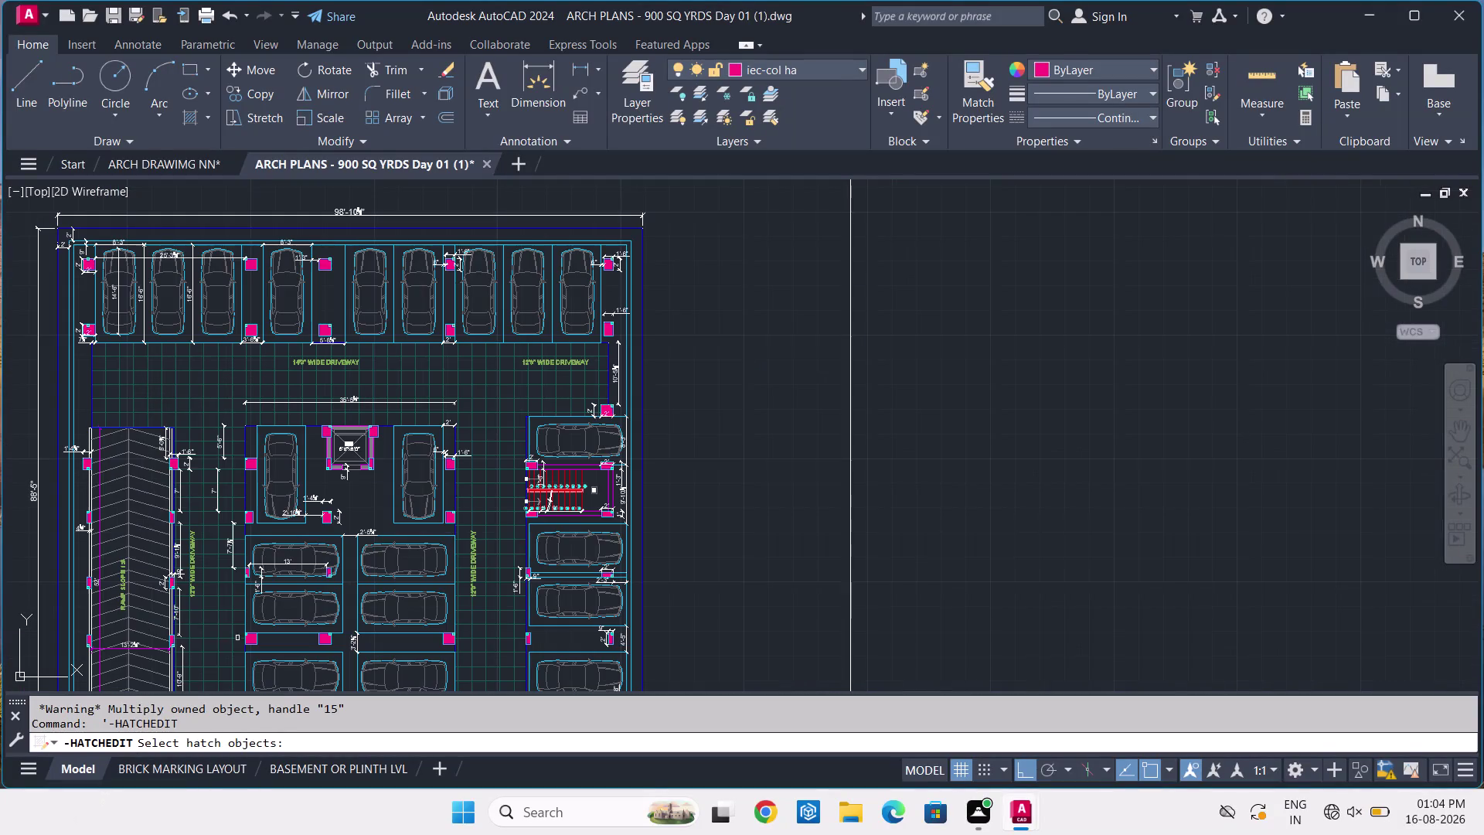
Cancel the hatch edit after reviewing the reference plan and return to ARCH DRAWIMG NN.
middle_drag(689, 534, 893, 409)
key(Escape)
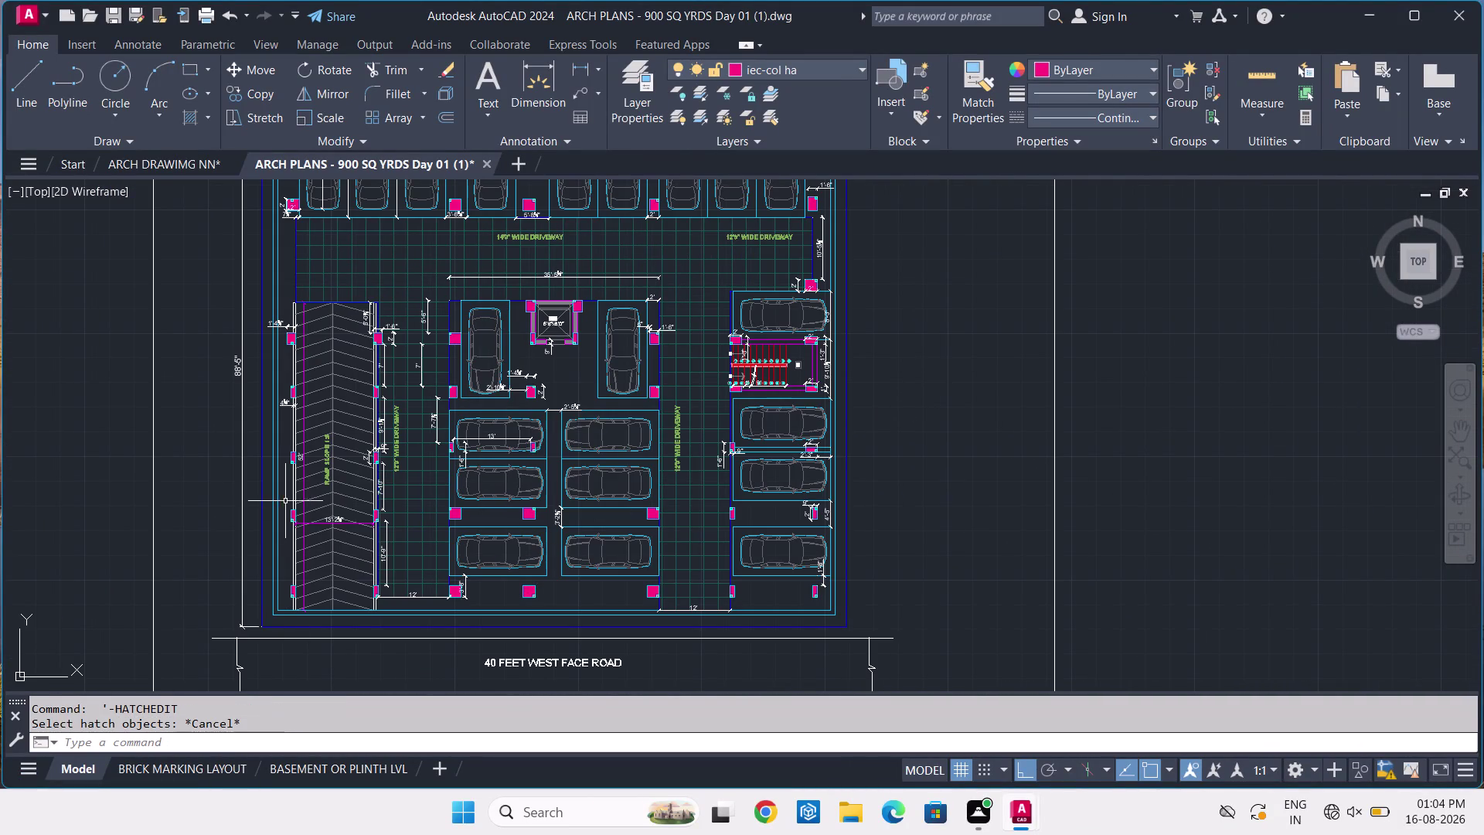
scroll(up, 3)
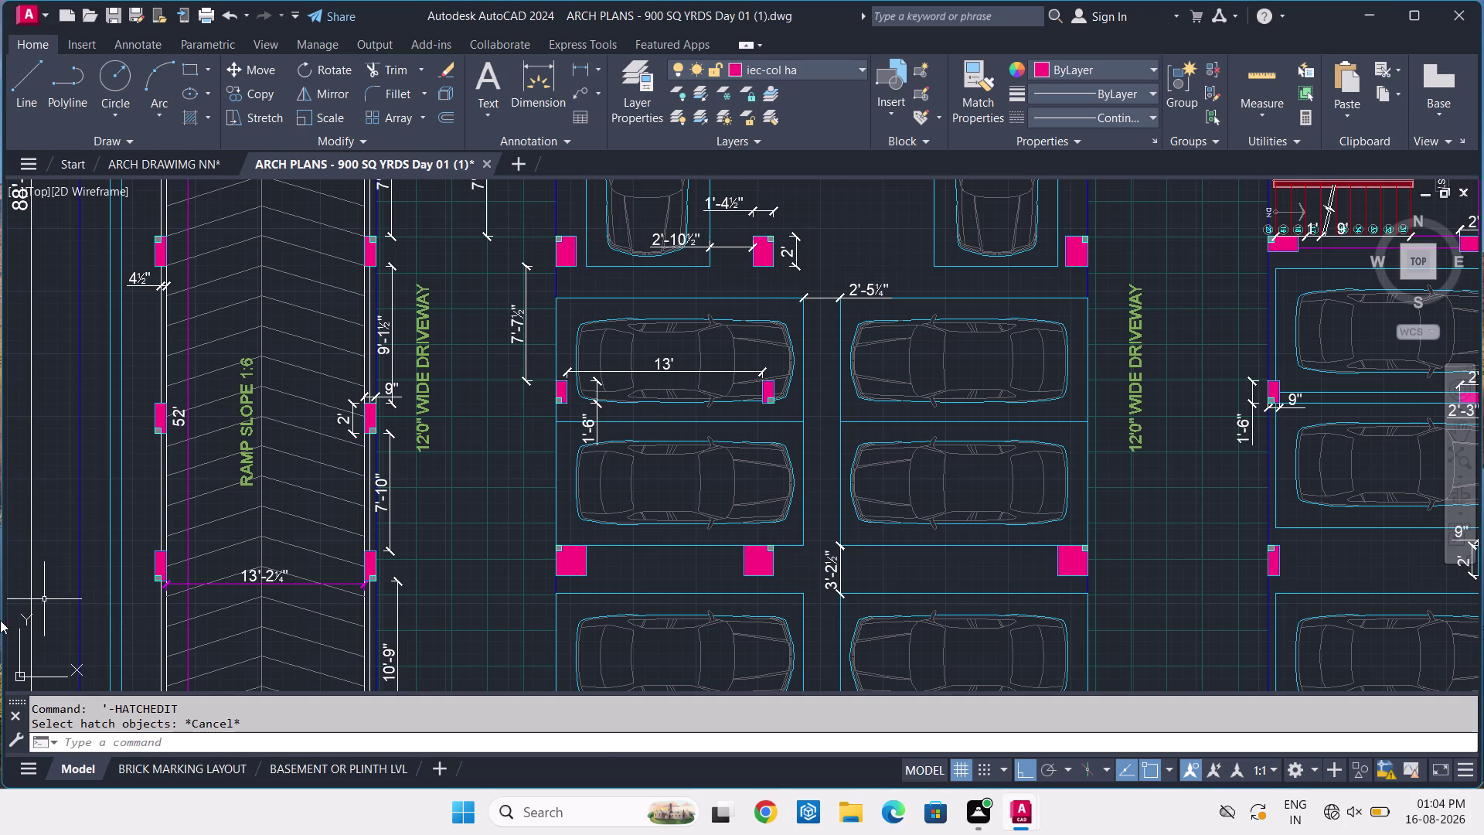
click(133, 154)
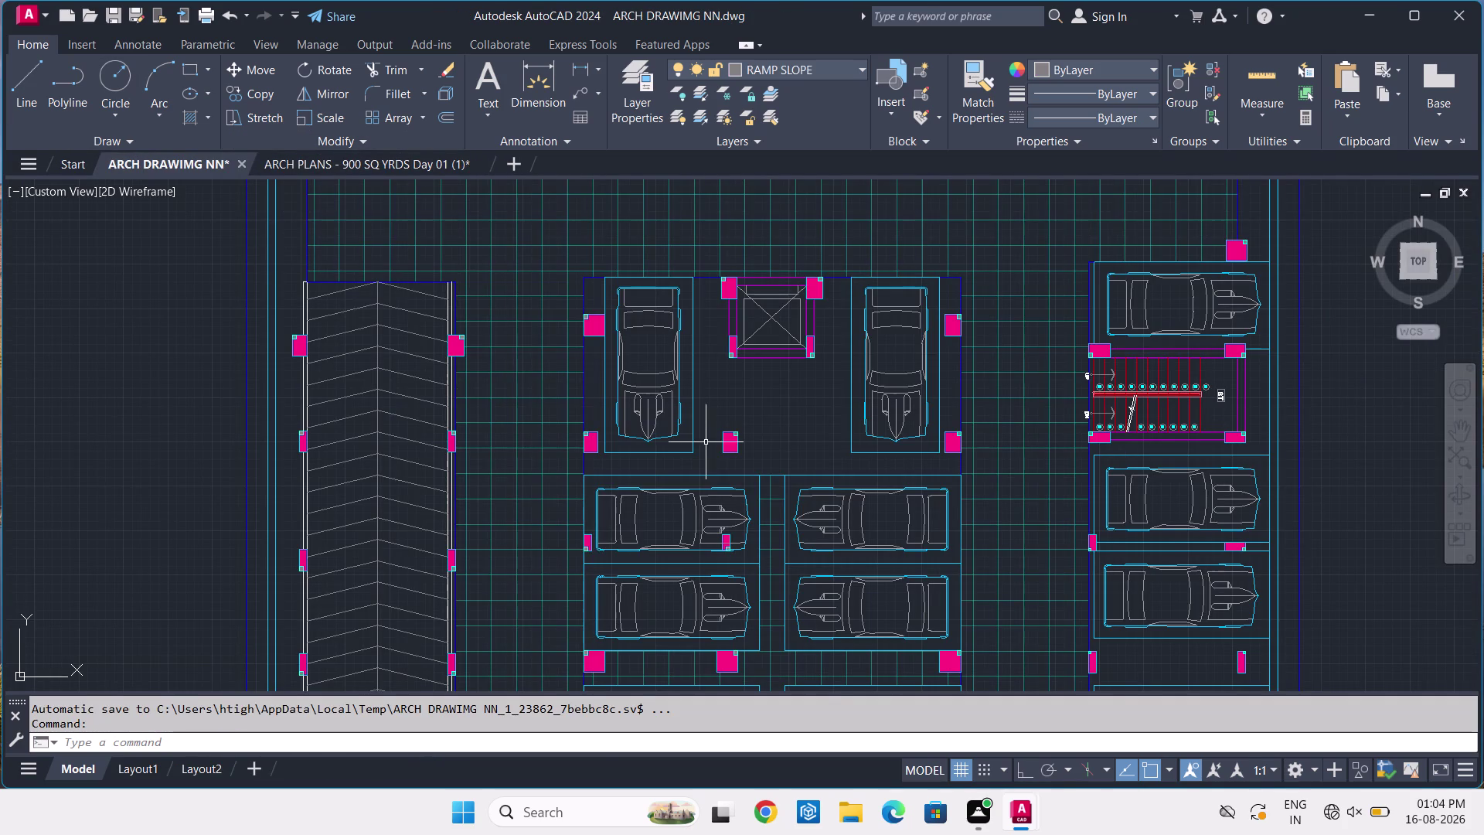
Start single-line text in the aisle with height 9 and rotation 0.
middle_drag(890, 439, 693, 365)
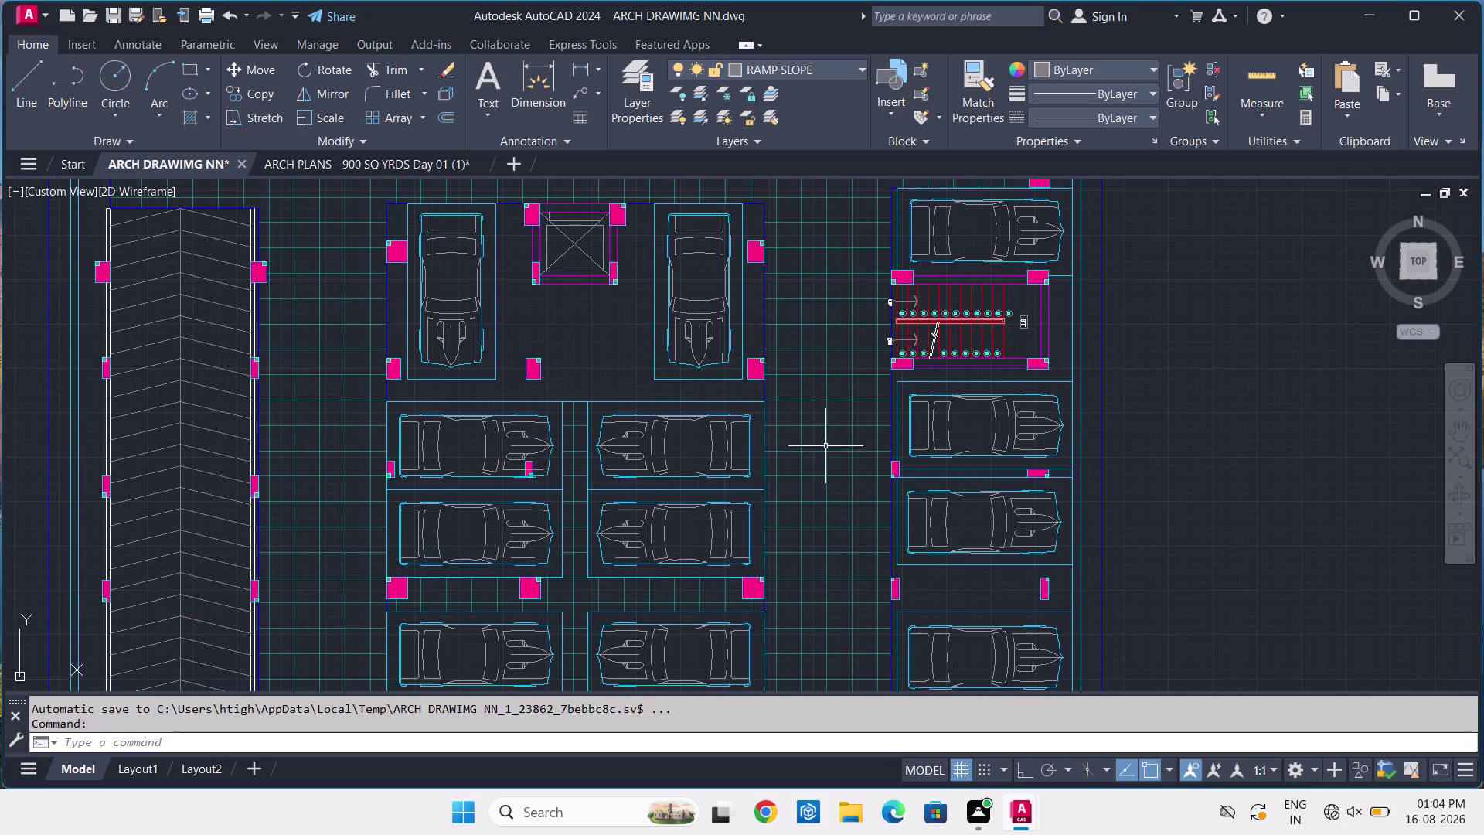
text(DT)
key(space)
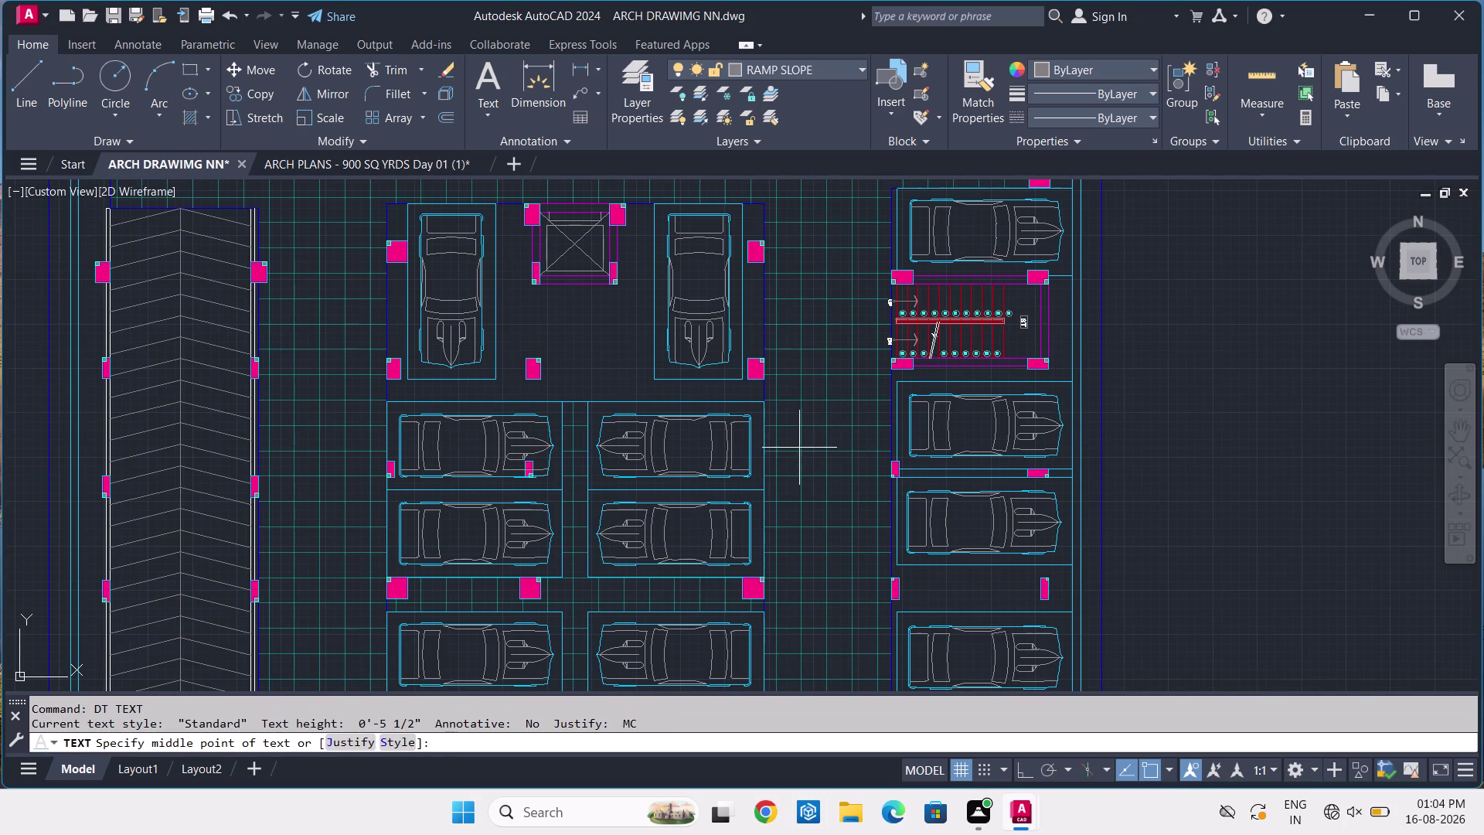
scroll(up, 3)
click(770, 366)
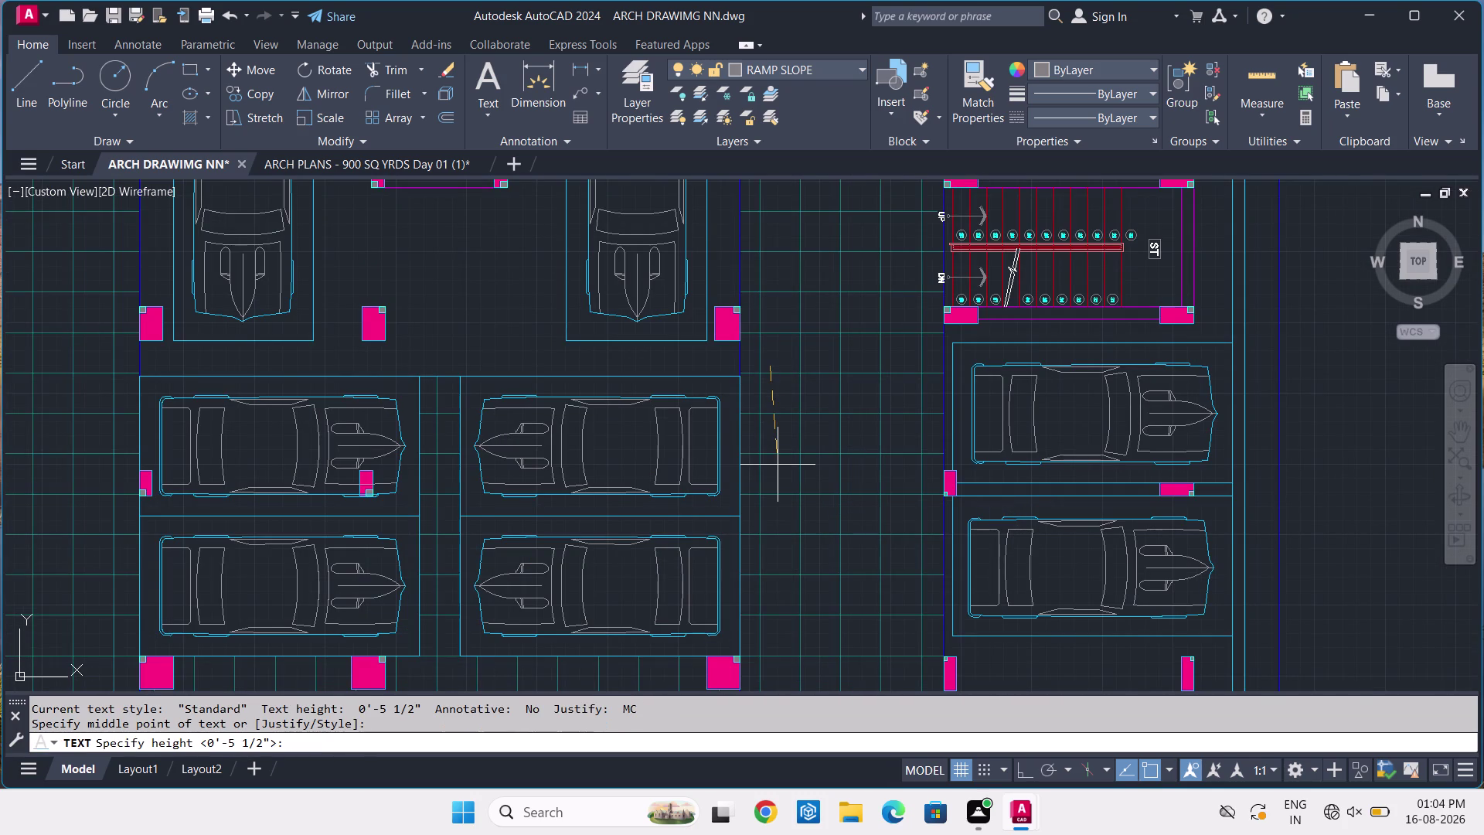
key(F8)
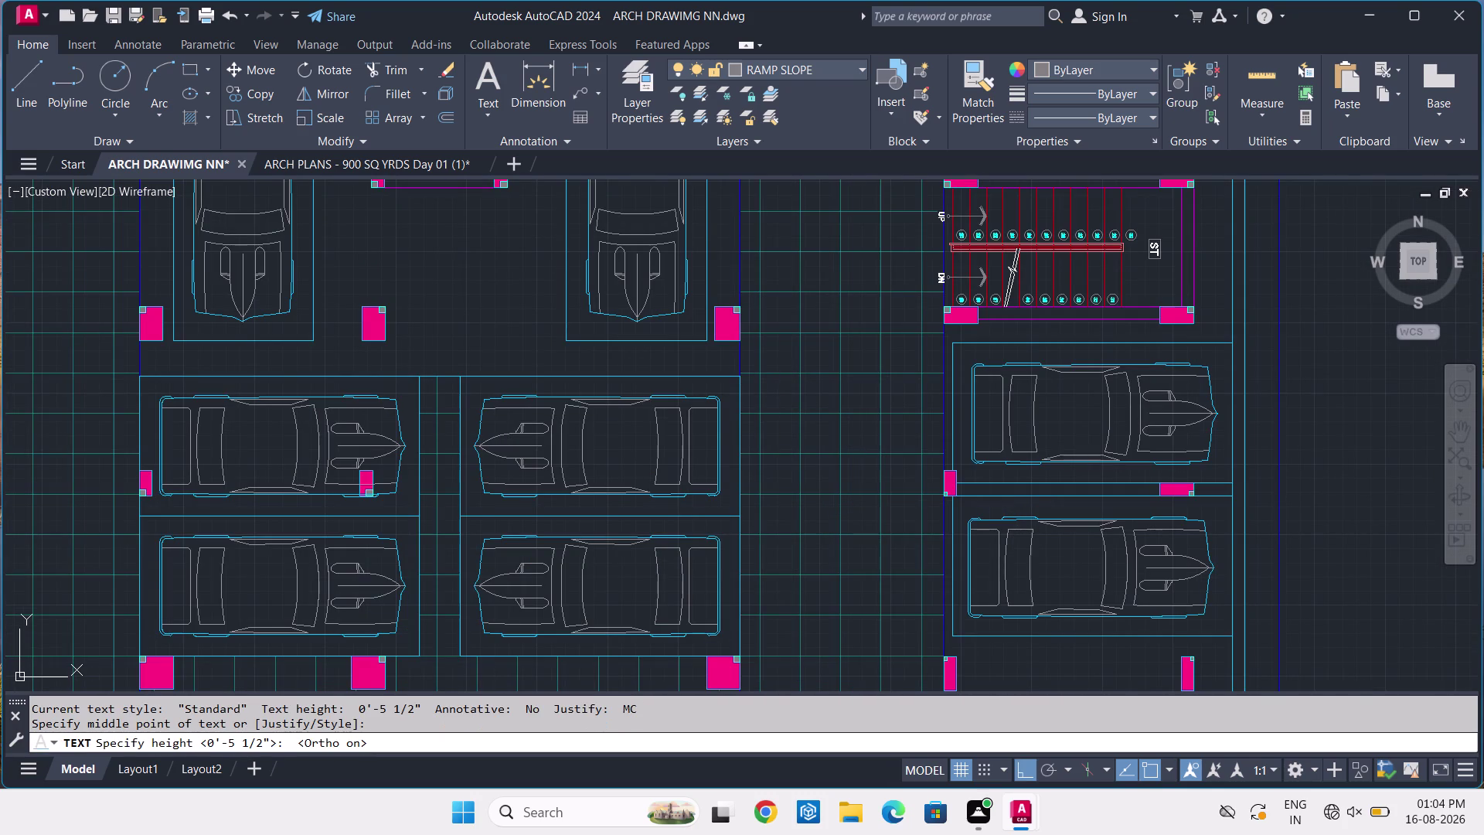
key(9)
key(Return)
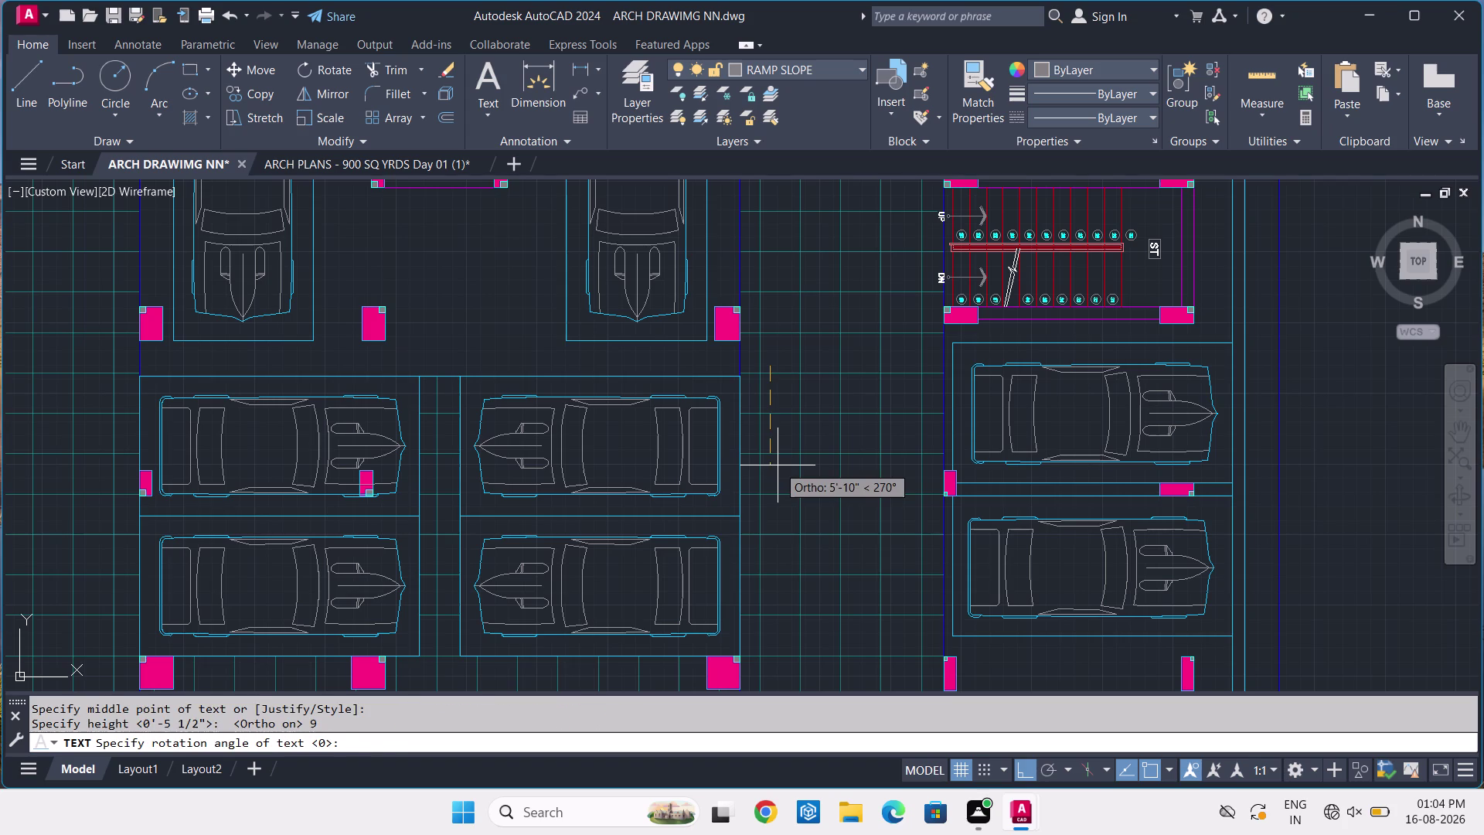
key(Return)
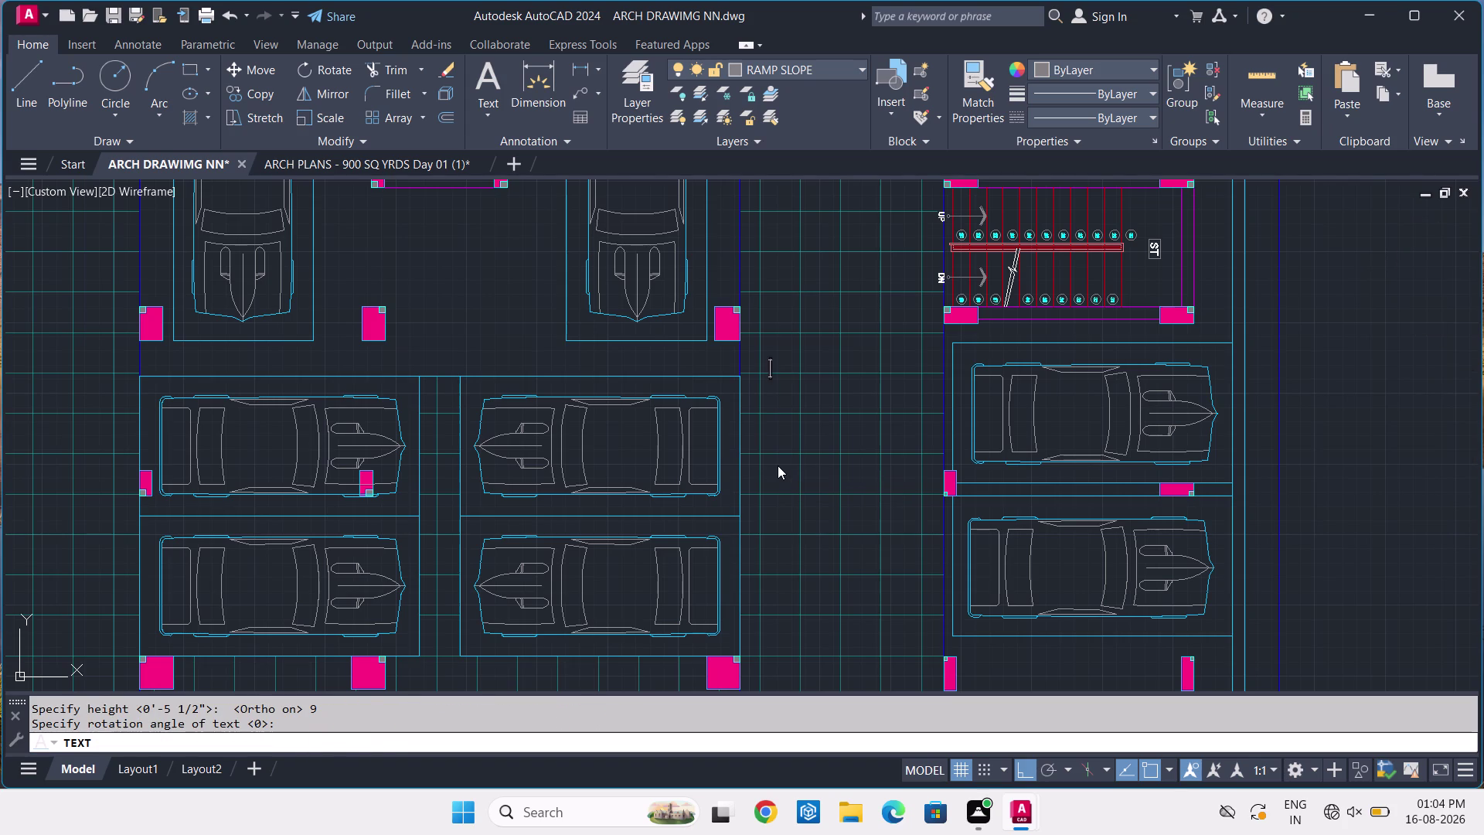
Type the label text 12'0" WIDE DRIVEWAY.
text(12)
key(apostrophe)
key(0)
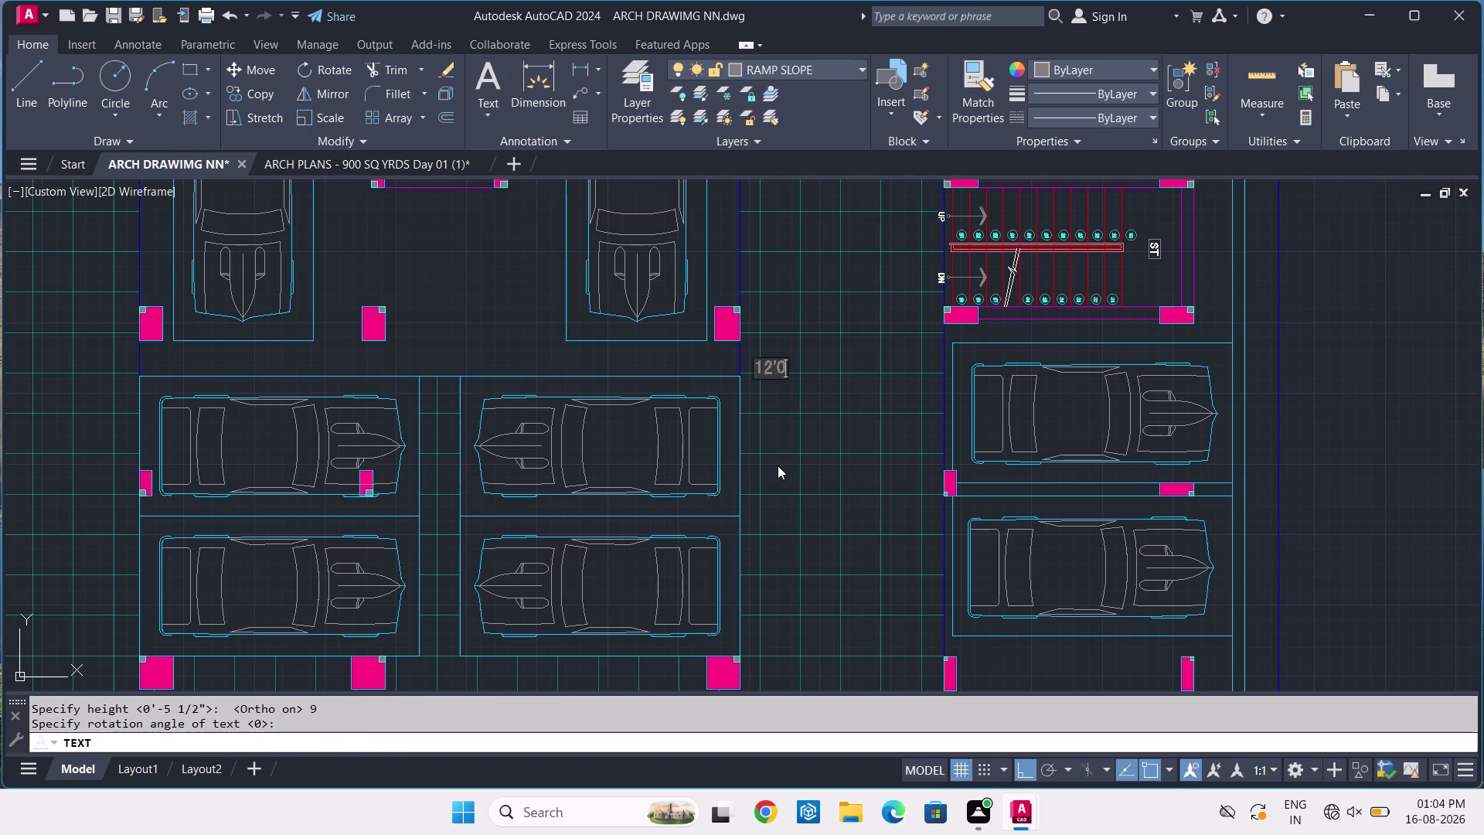
key(shift+quotedbl)
key(space)
text(W)
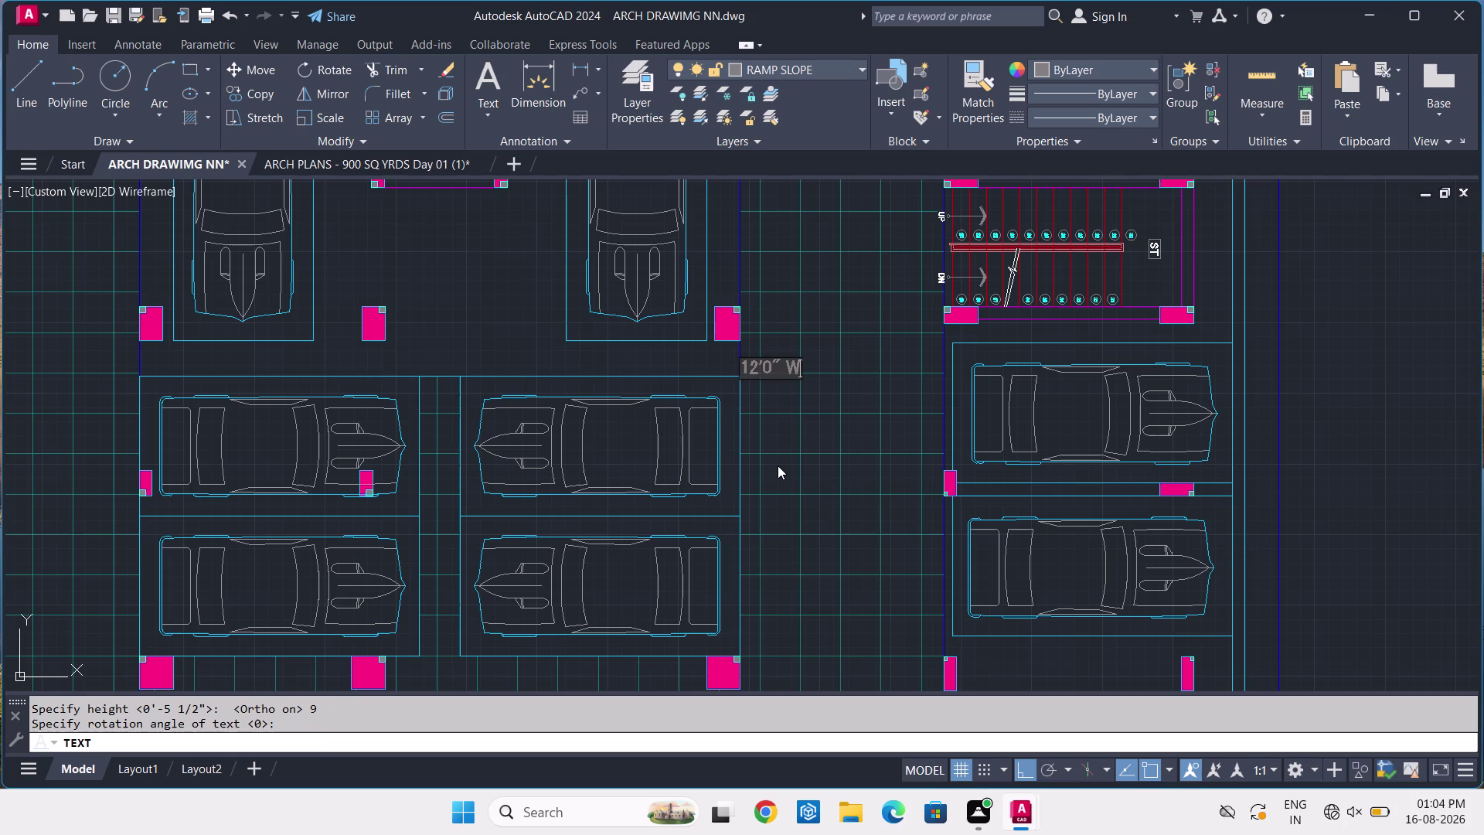
text(I)
text(DE)
key(space)
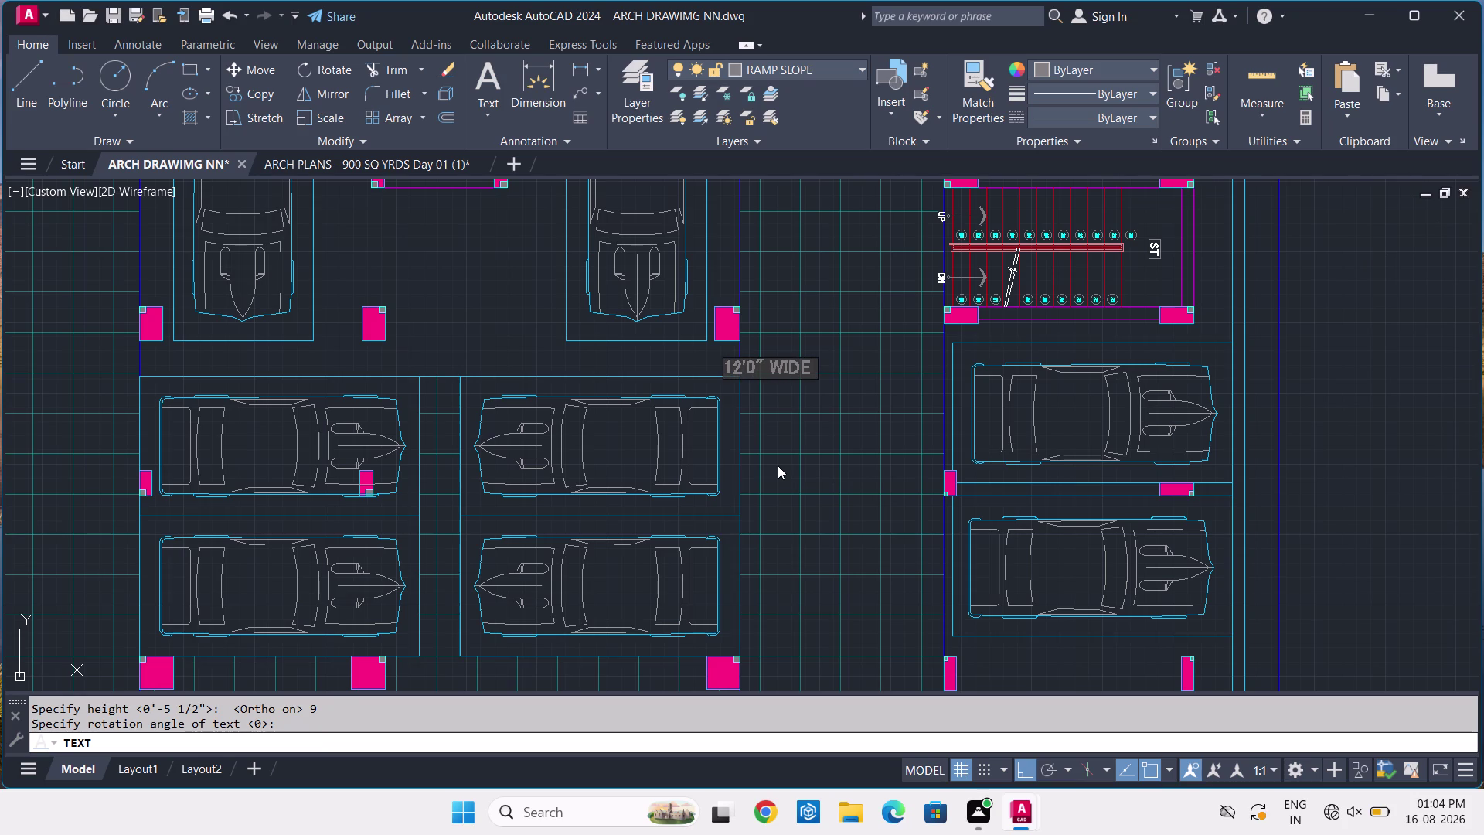
click(778, 465)
text(DRI)
text(VEWAY)
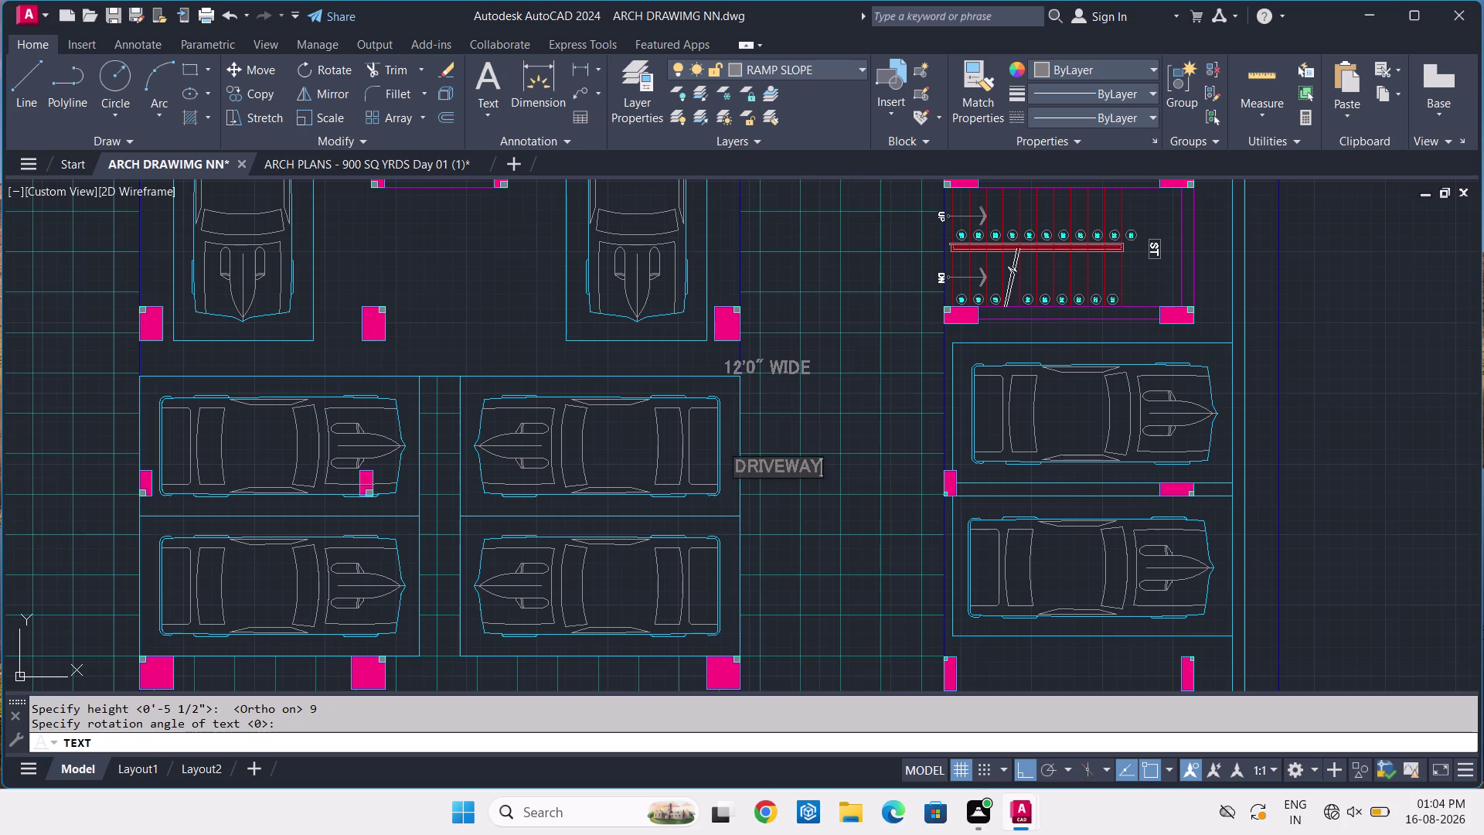
Correct the mistyped WIDE DRIVEWAY words and finish the label.
key(BackSpace)
key(BackSpace)
key(BackSpace)
key(BackSpace)
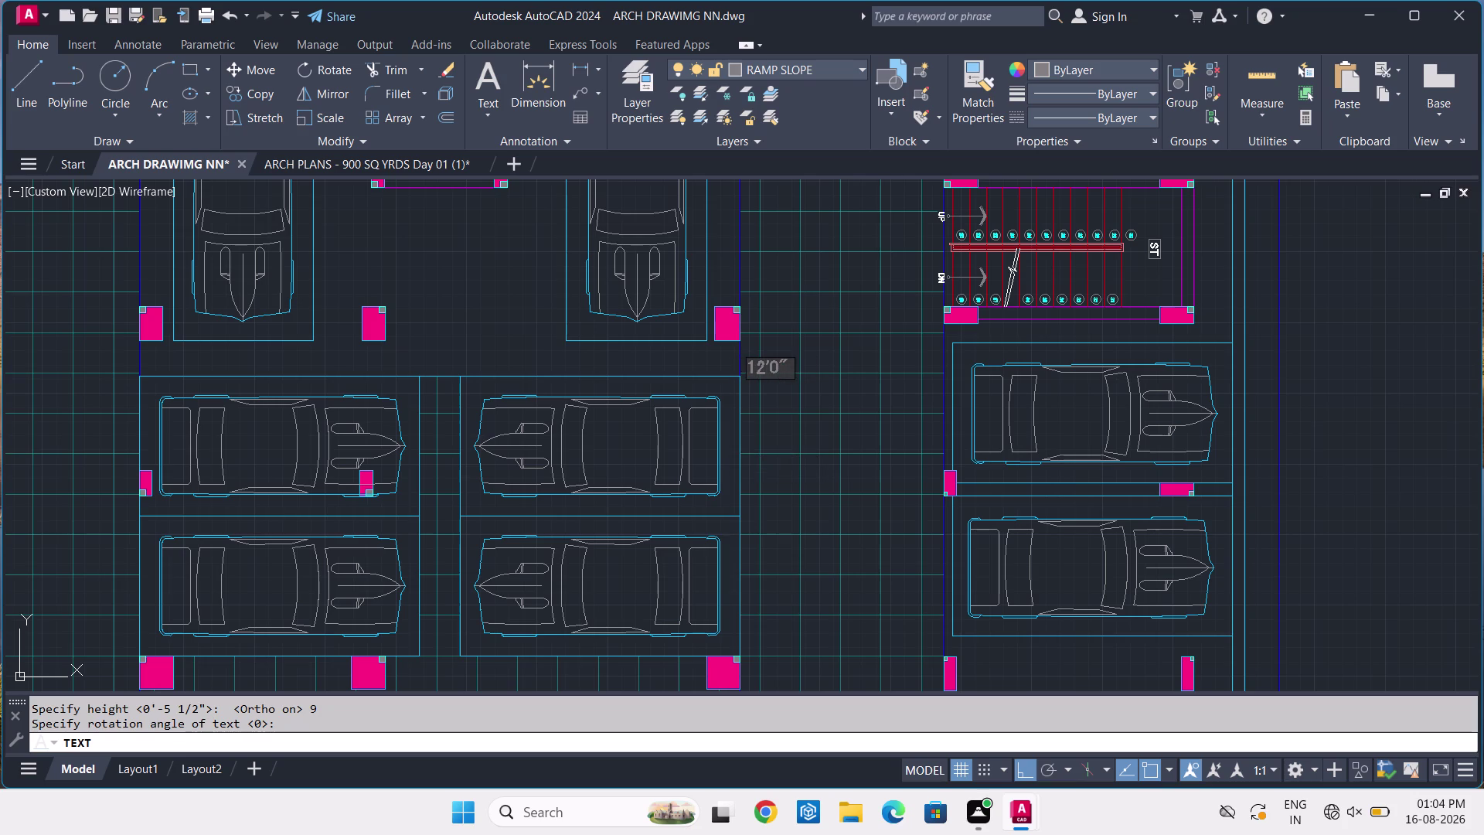
text(WIDE)
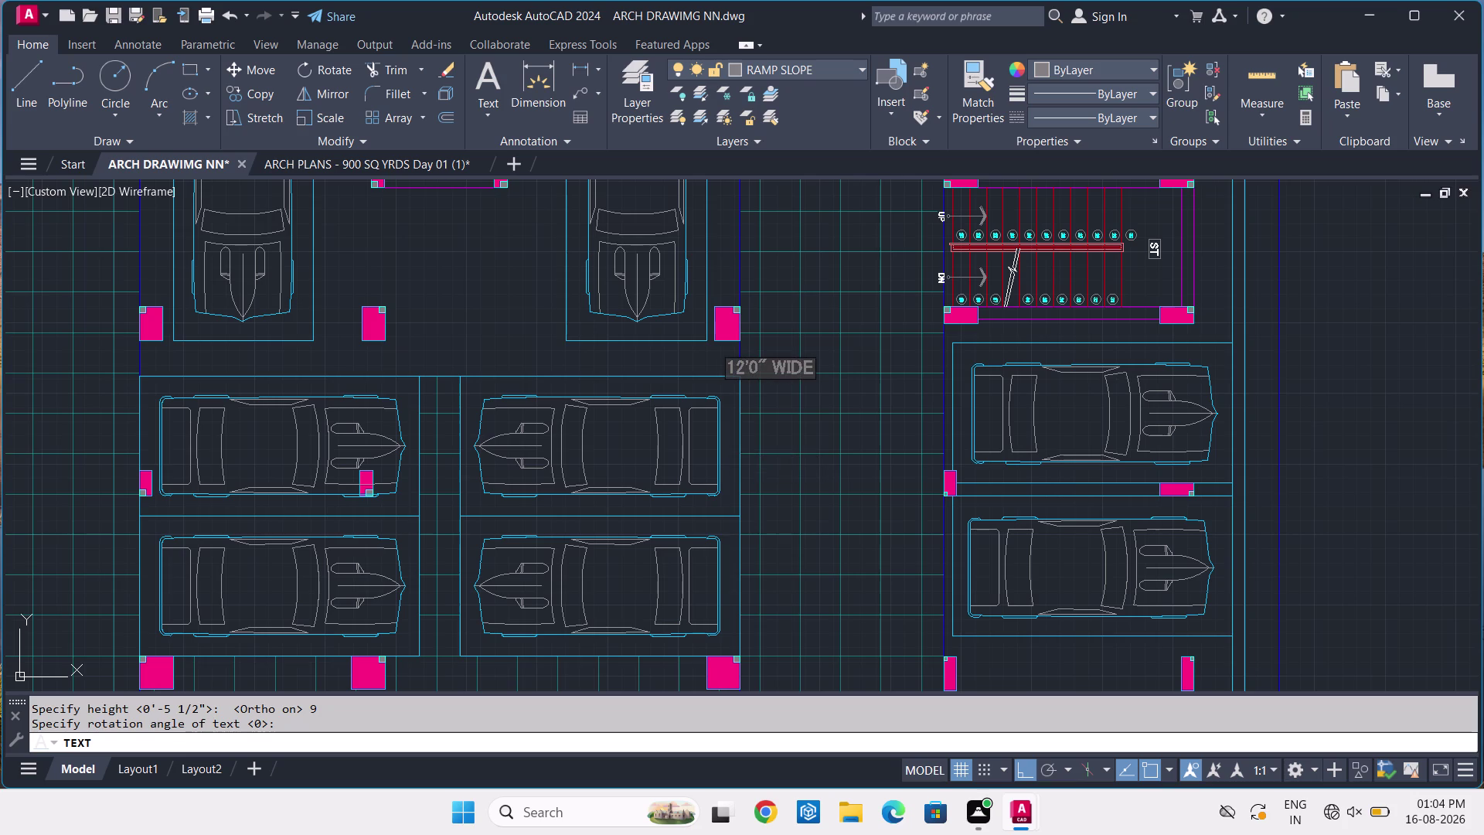
key(space)
text(DR)
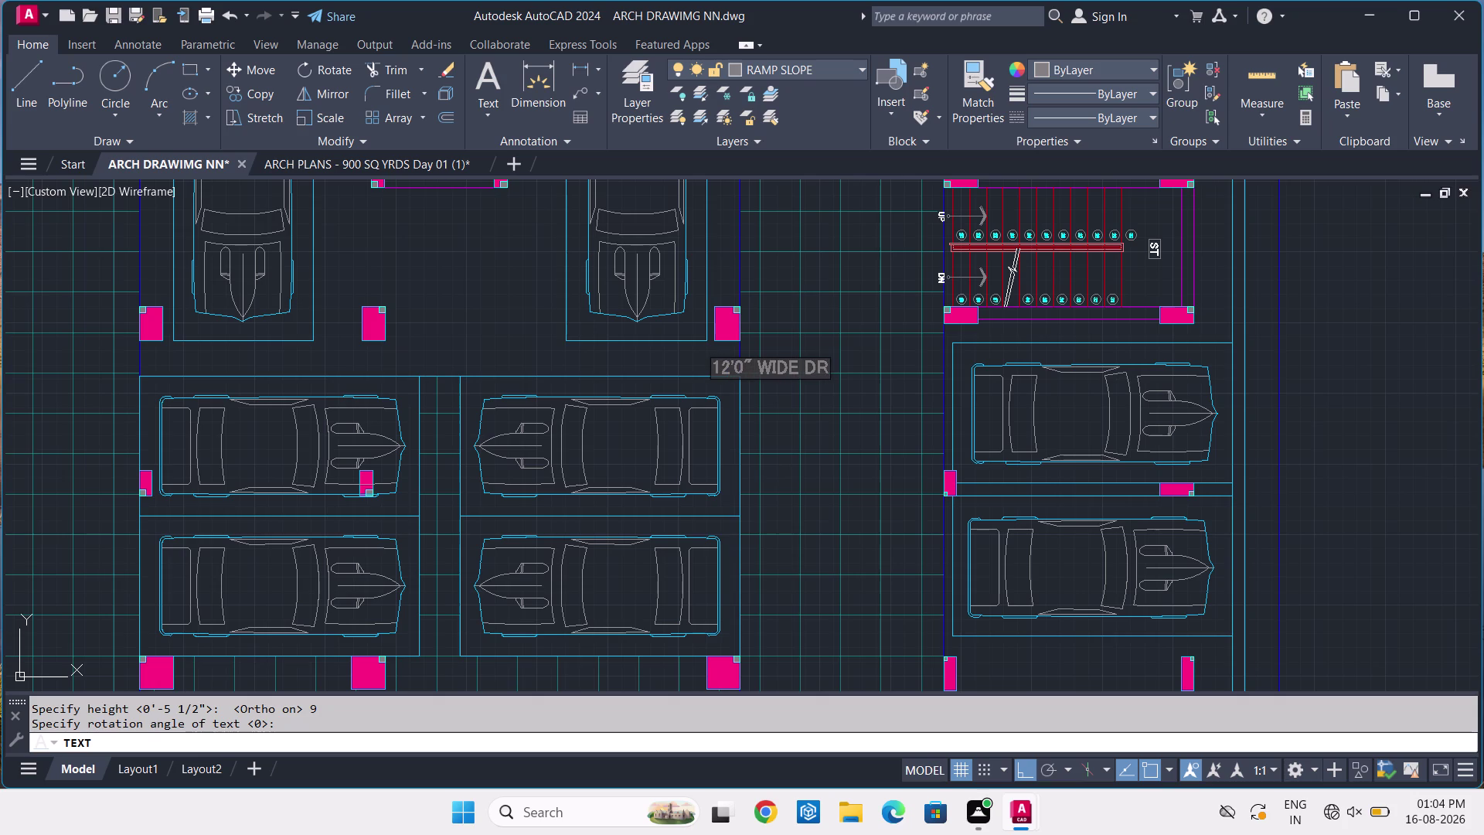
text(IVEW)
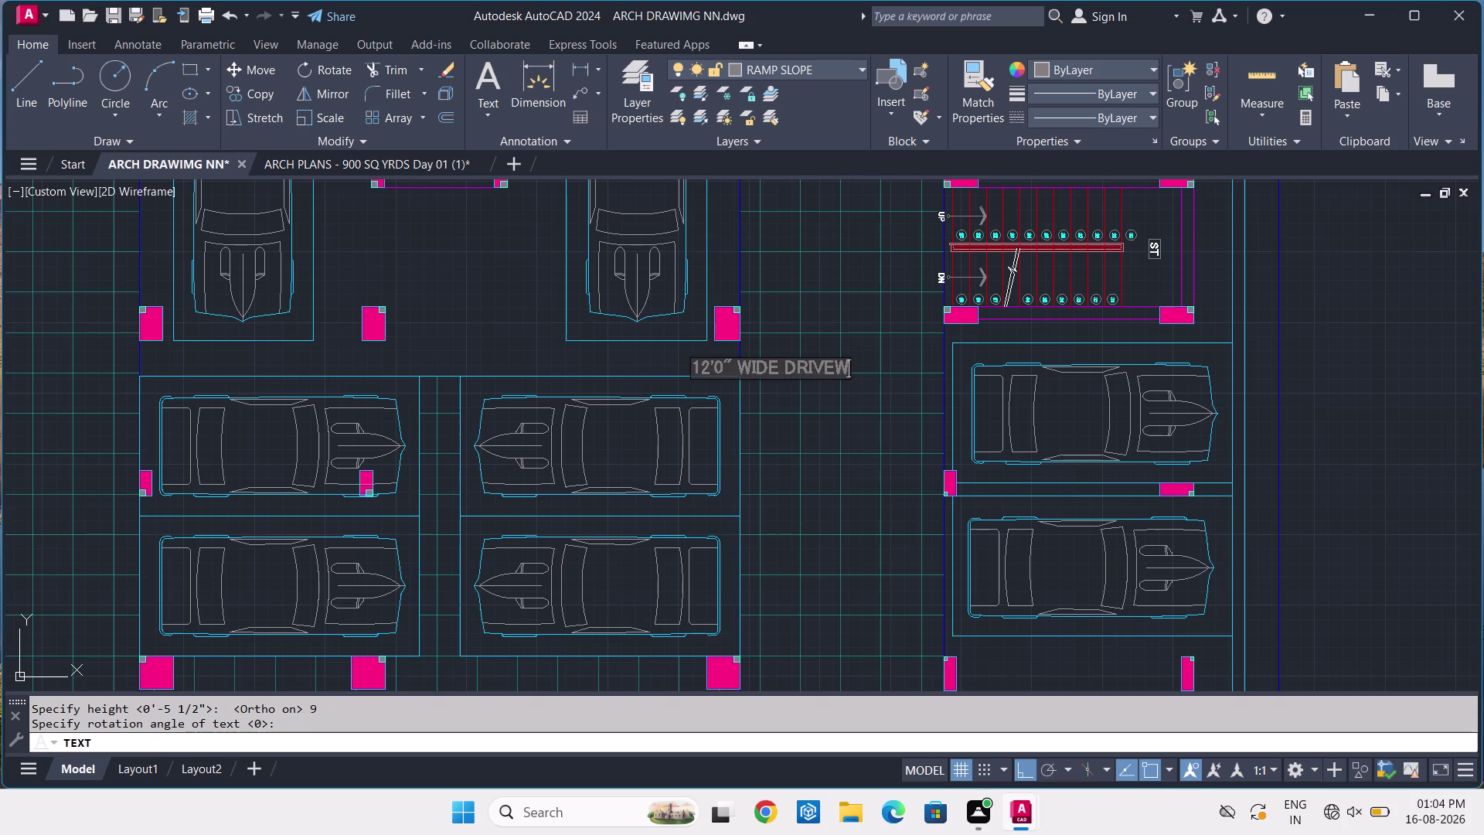
text(AY)
key(Return)
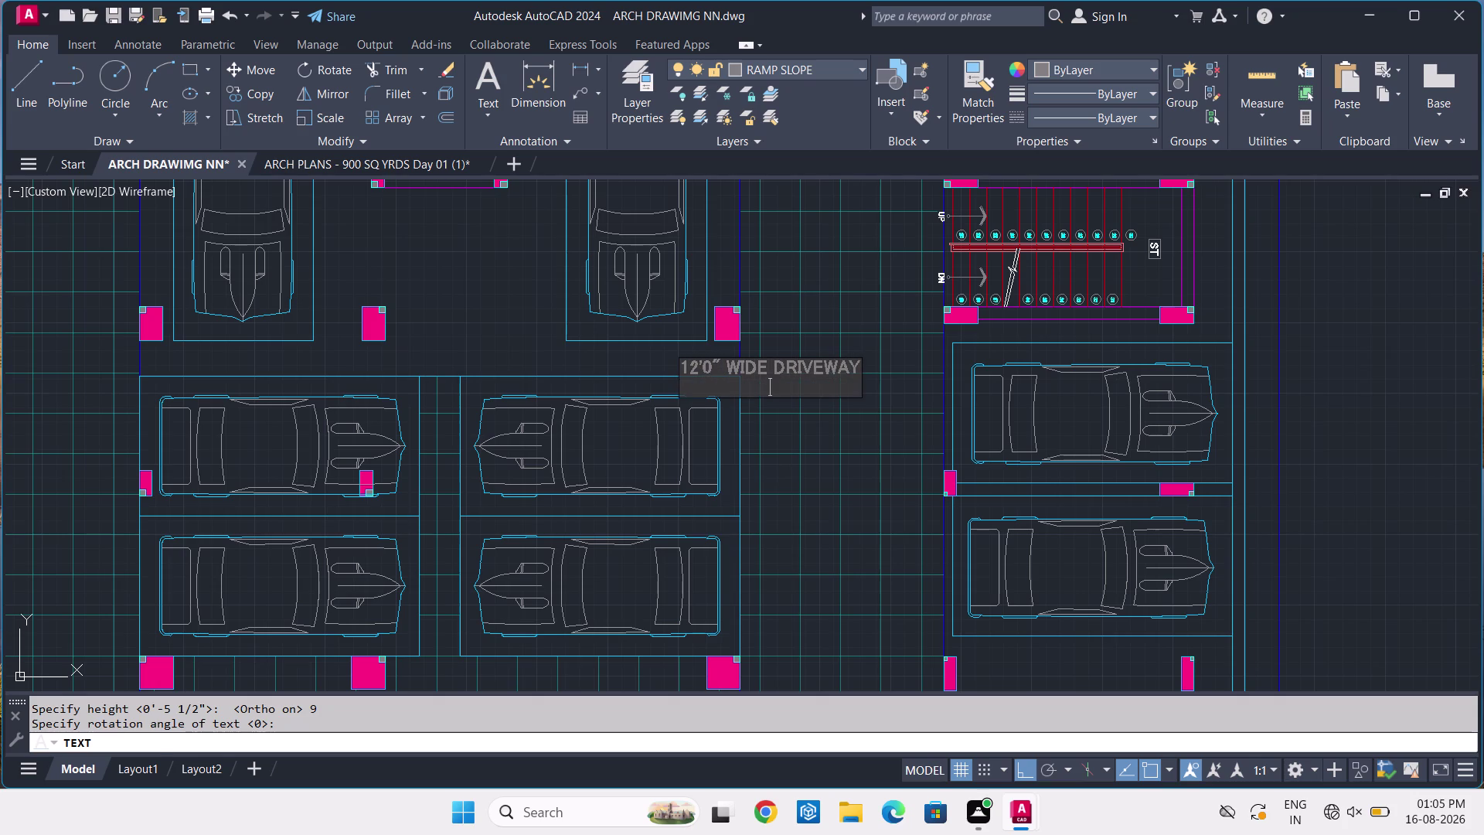
key(Return)
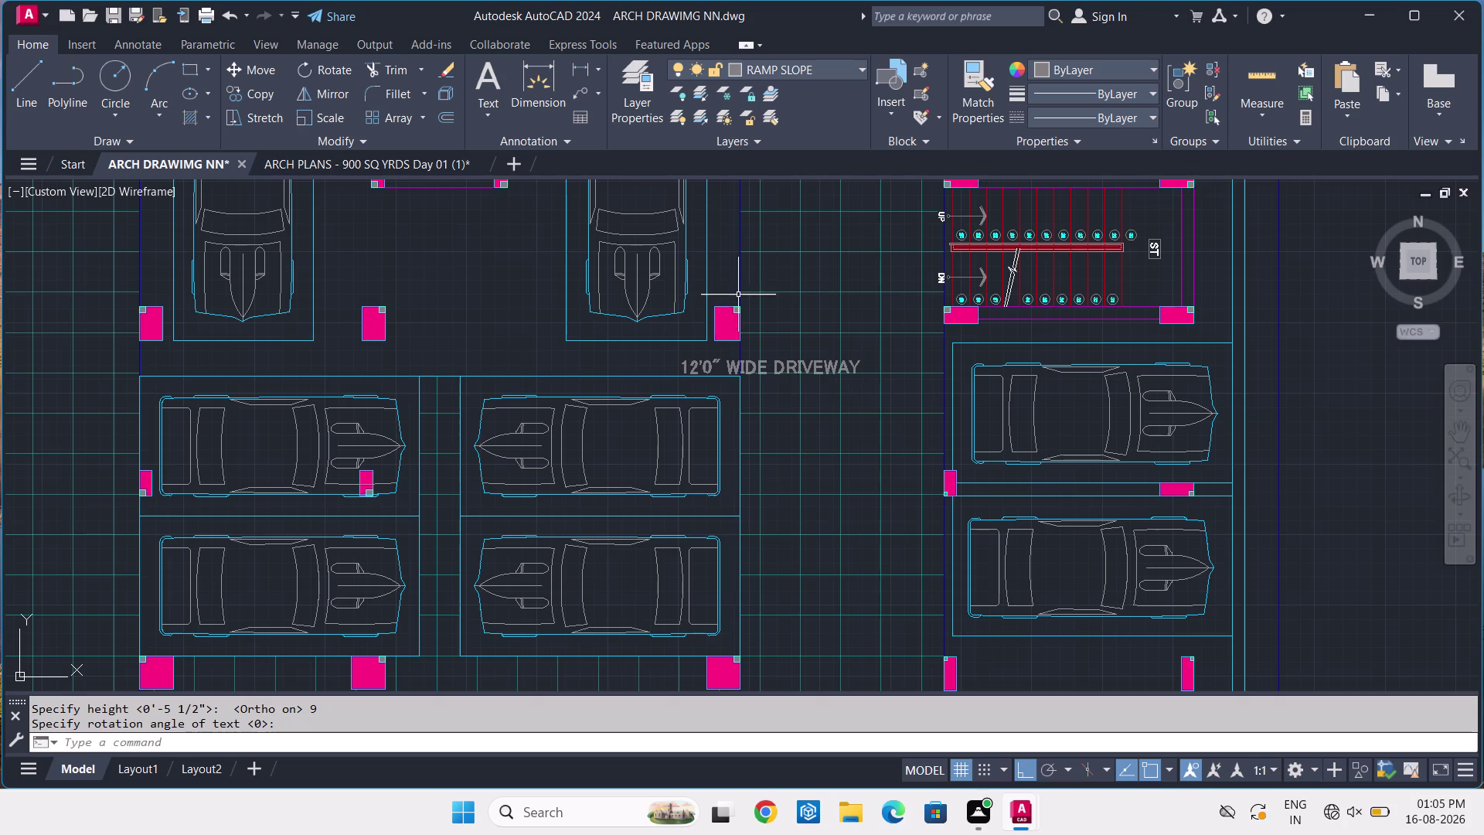
click(694, 367)
Rotate the driveway label 90° so it runs vertically.
text(RO)
key(space)
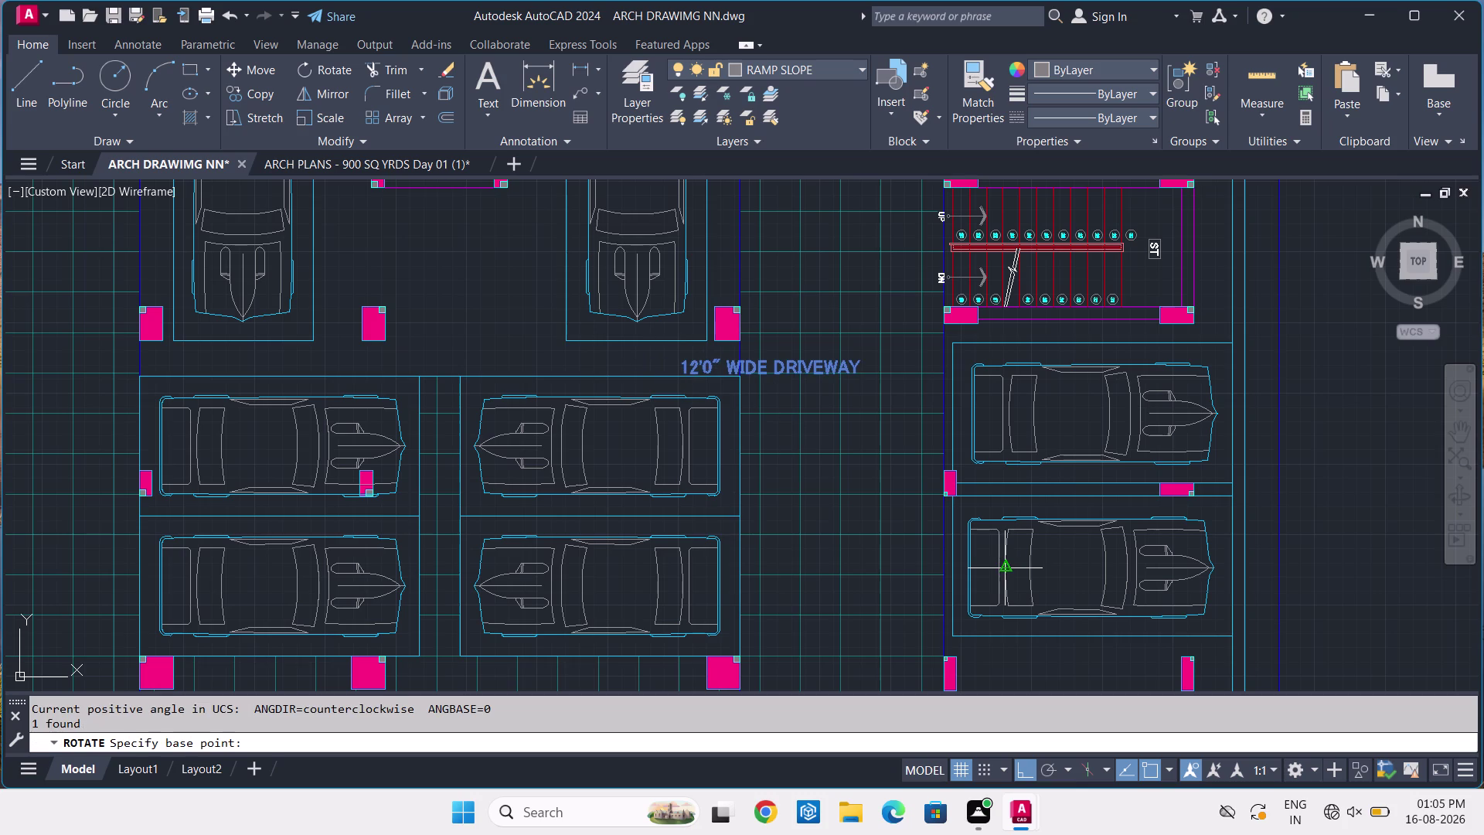
click(859, 367)
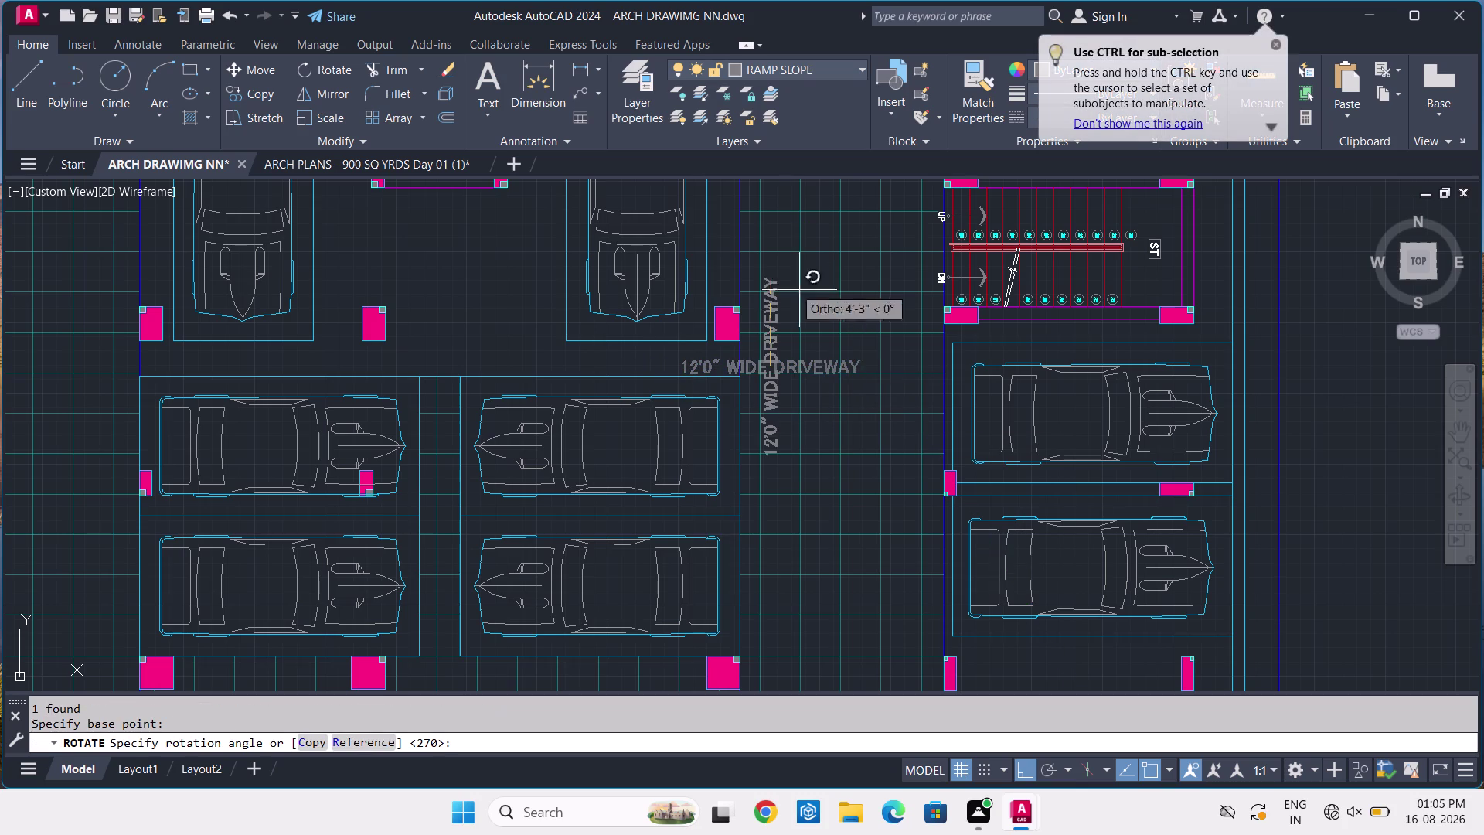
click(780, 234)
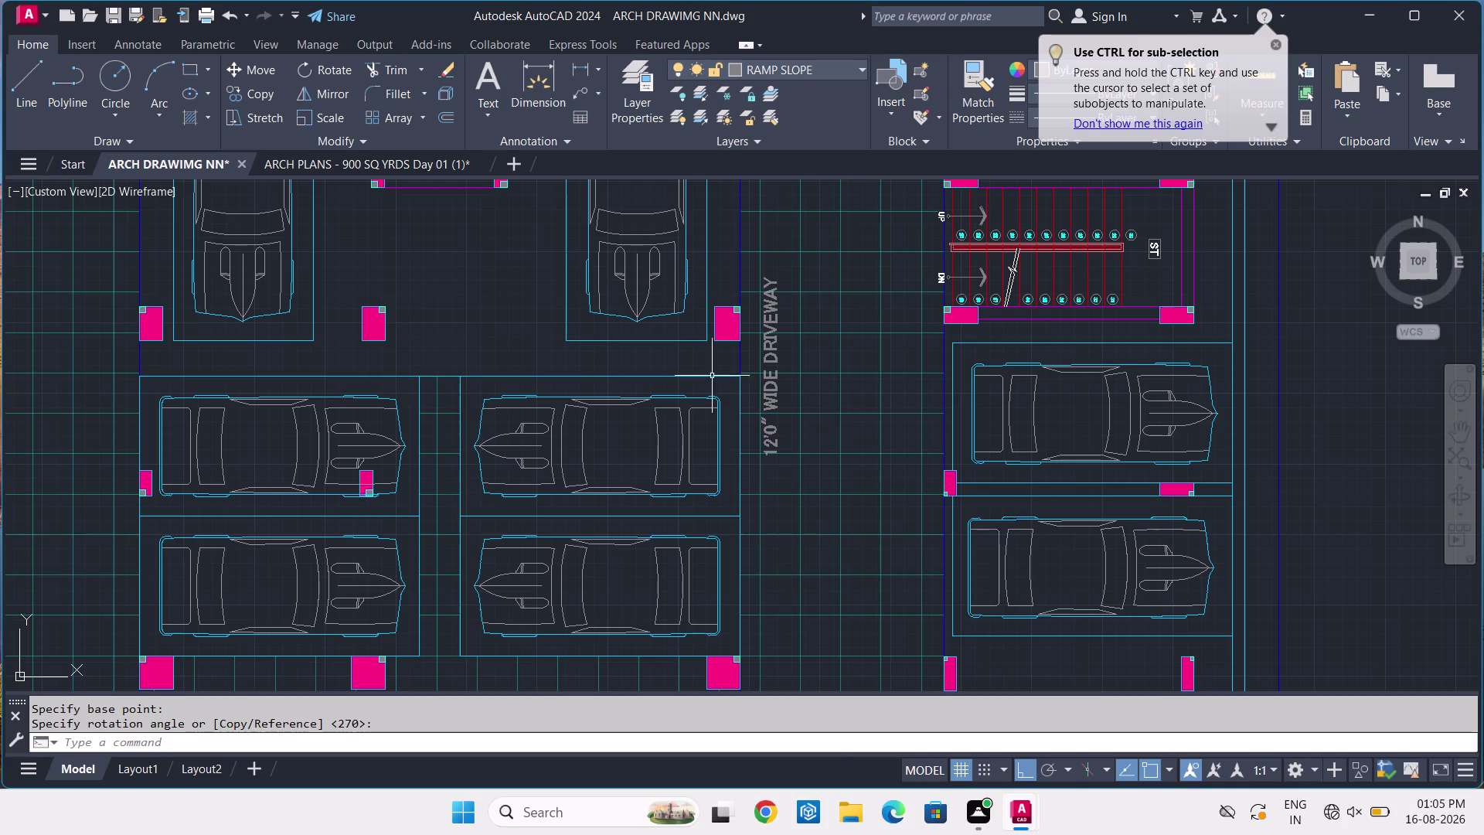
scroll(up, 3)
Put the driveway label on the TEXT layer.
click(779, 399)
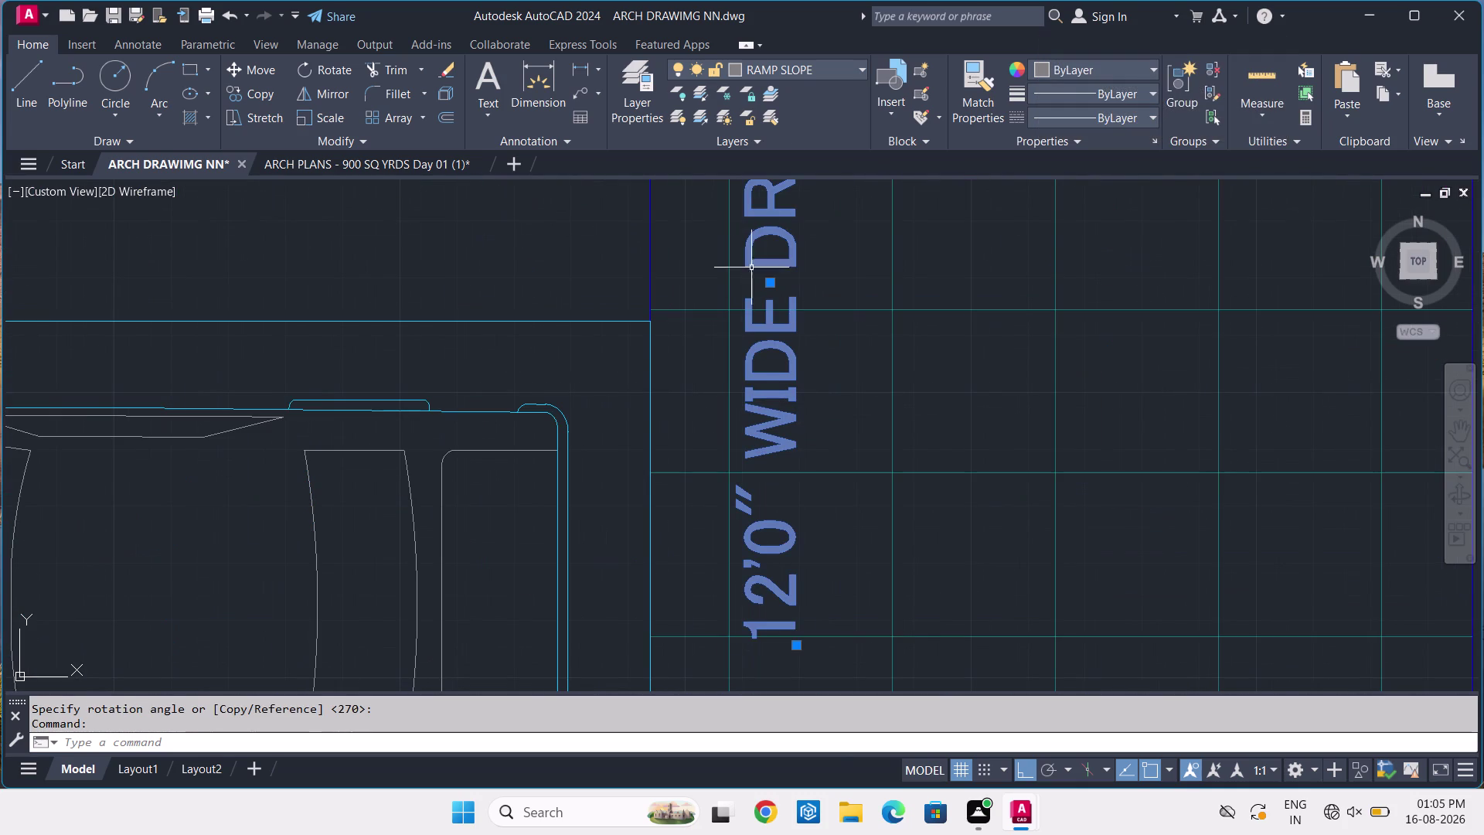
click(846, 71)
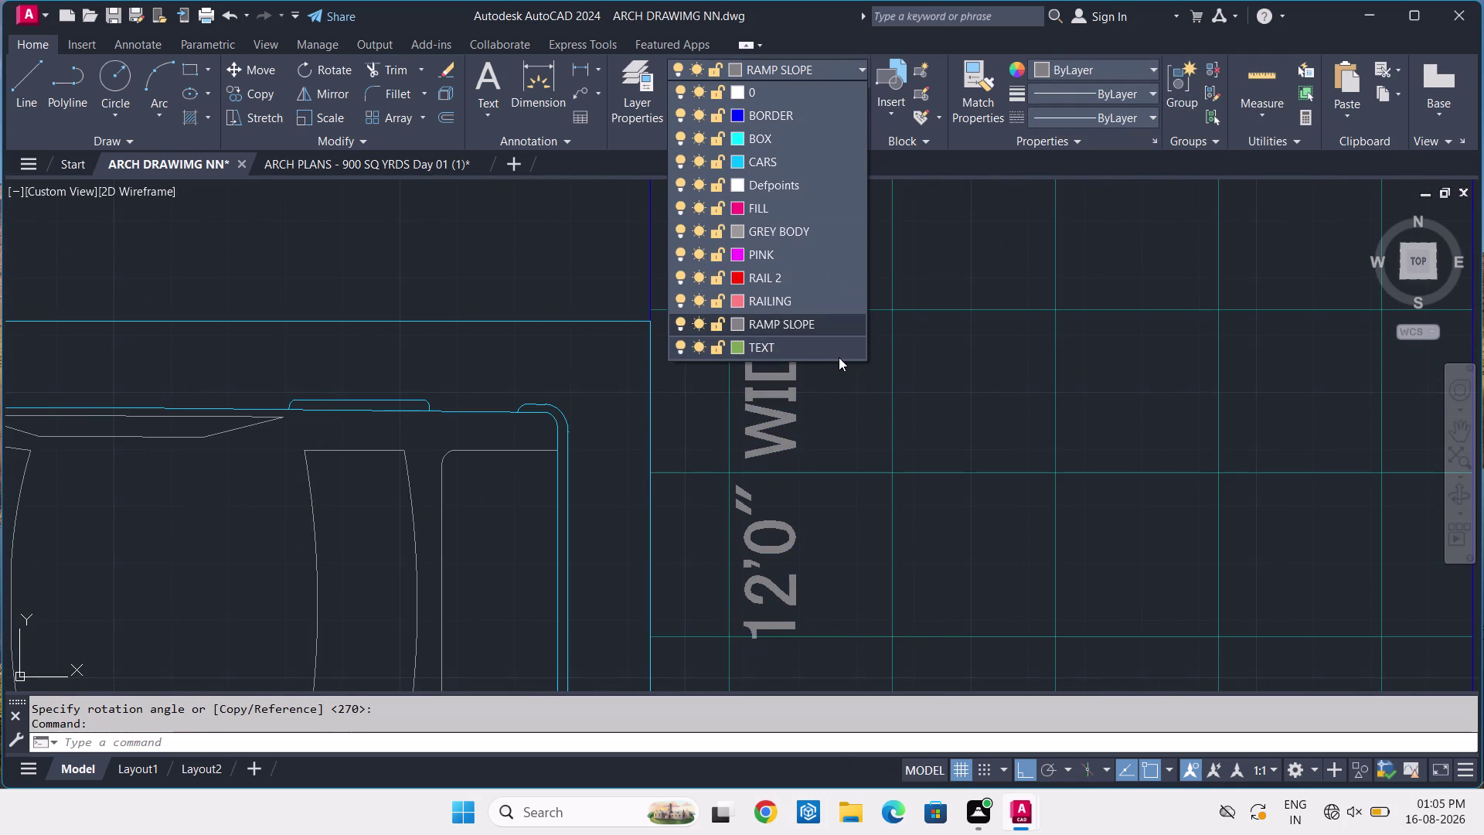
click(839, 357)
scroll(down, 3)
Move the driveway label to the middle of the aisle.
text(M)
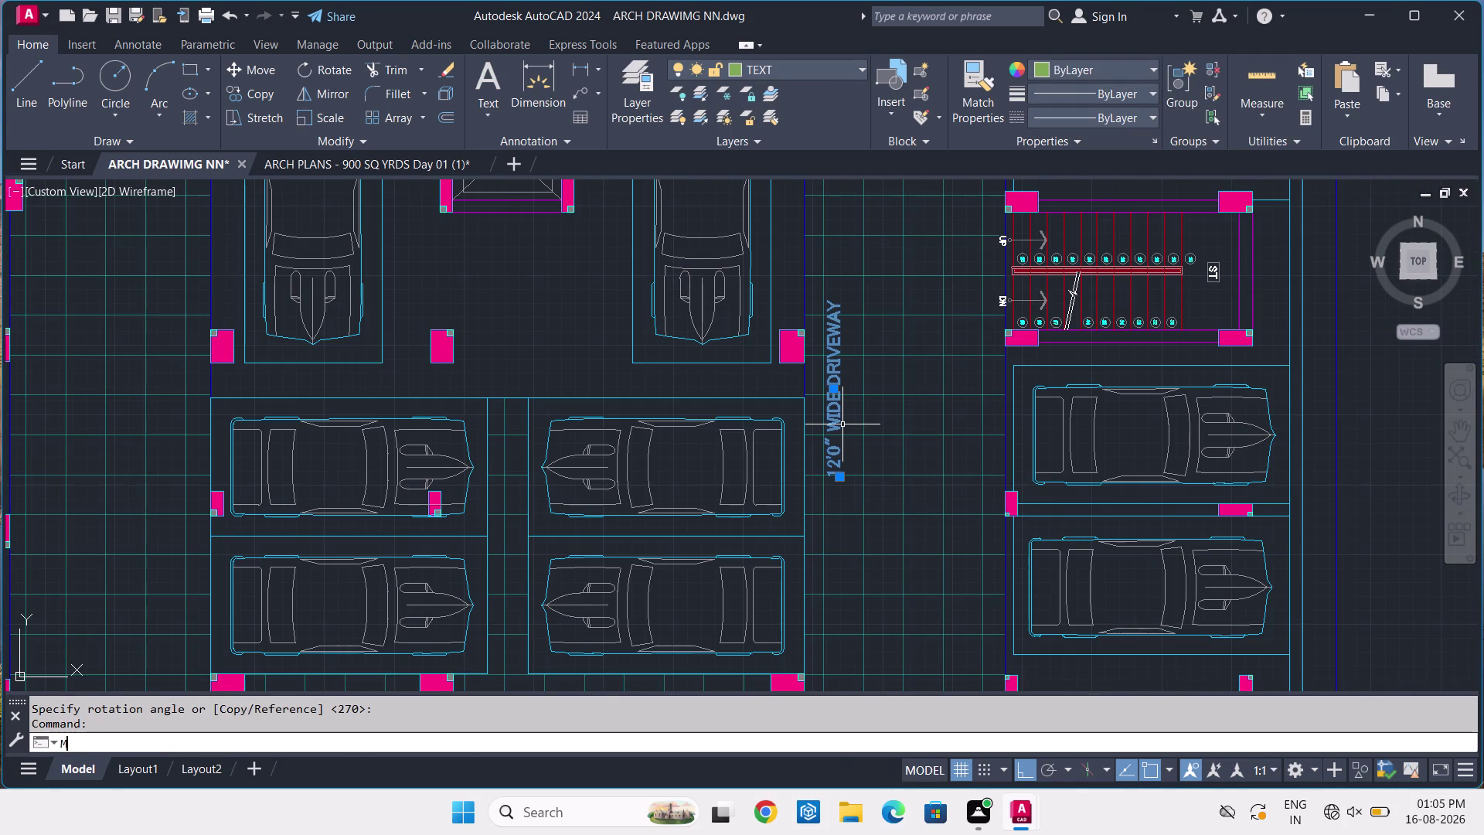
key(space)
click(837, 419)
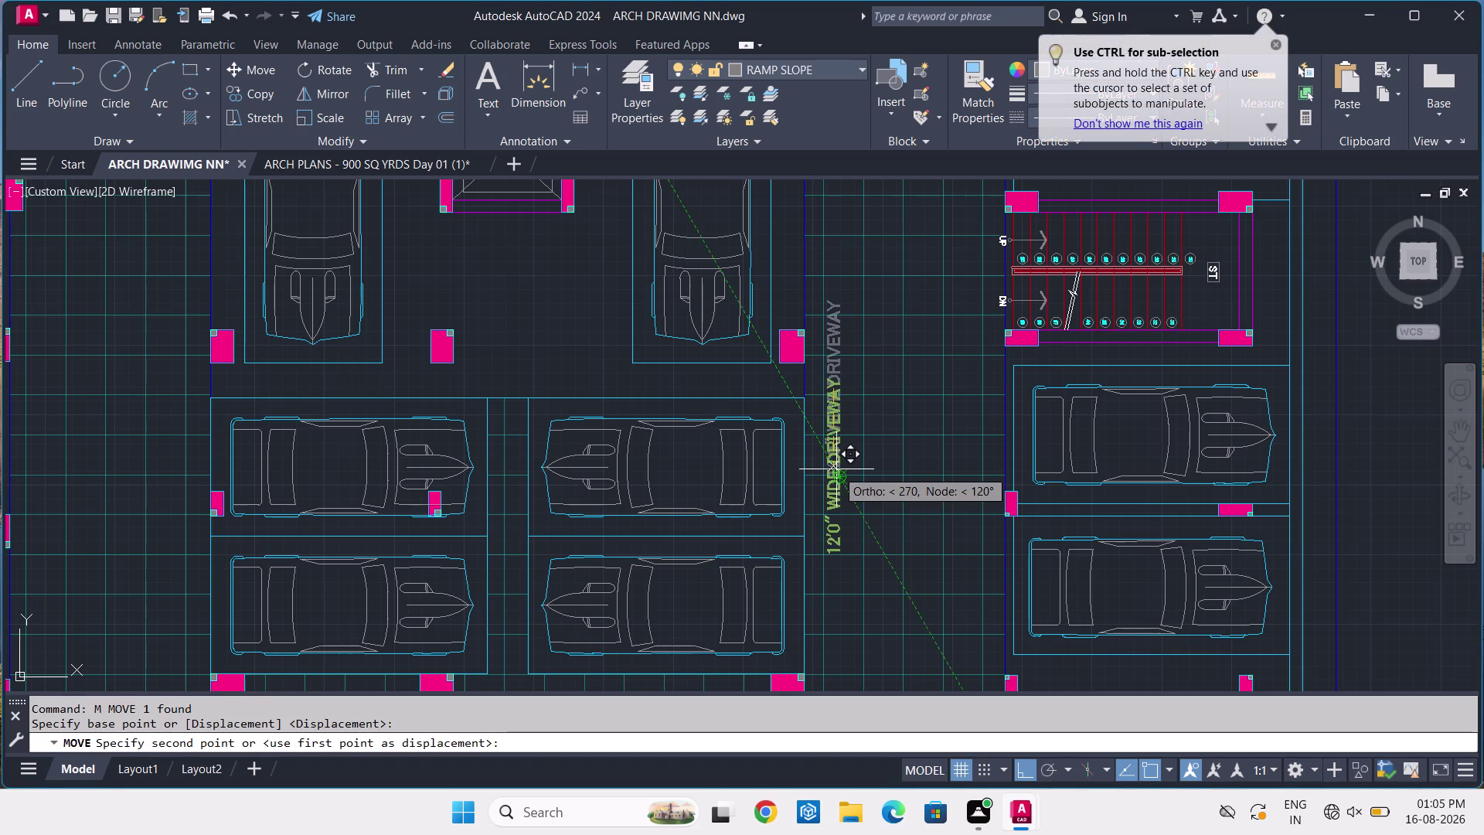
scroll(up, 3)
middle_drag(836, 470, 771, 371)
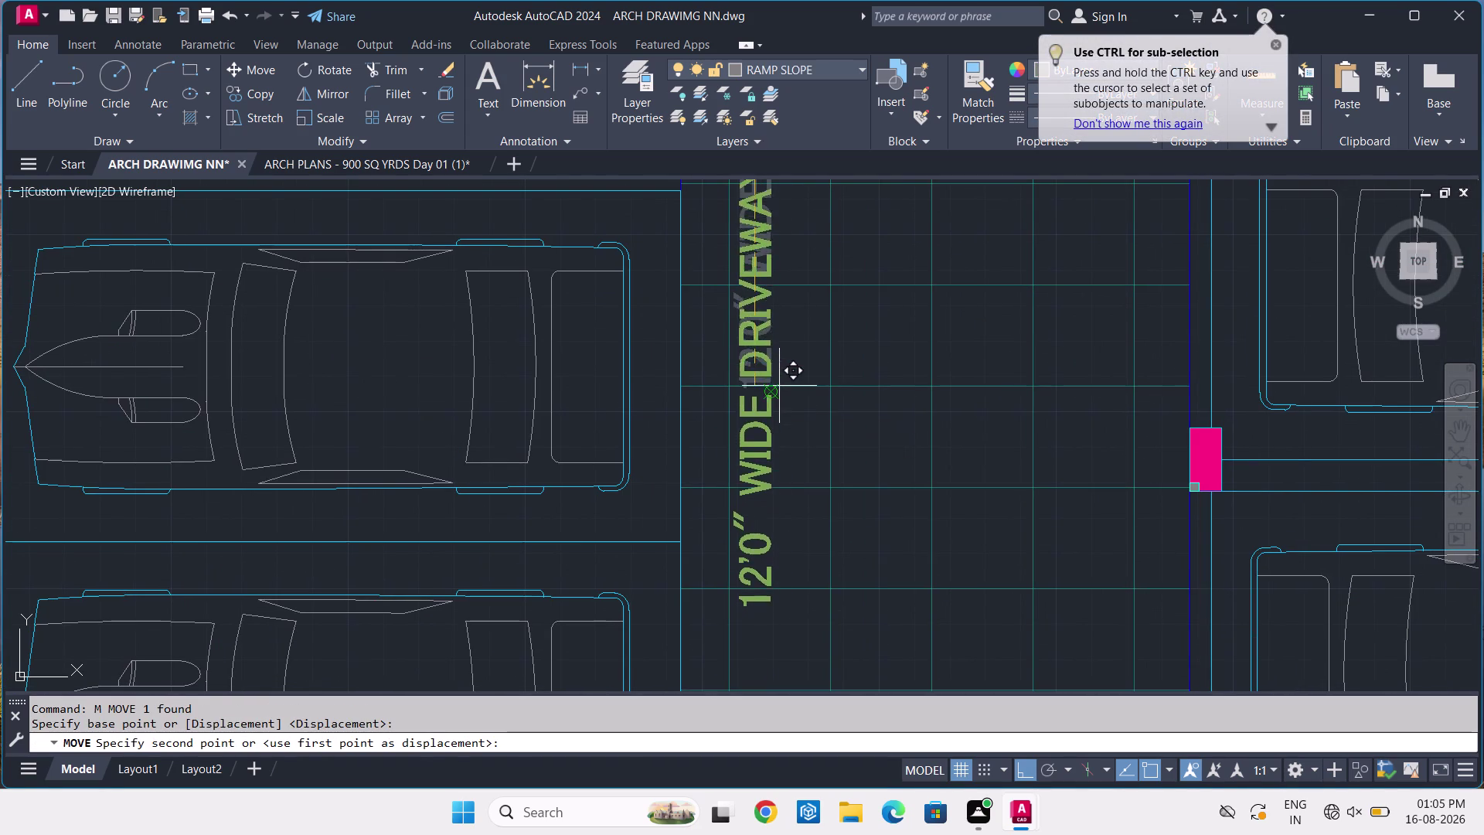
click(757, 421)
scroll(down, 3)
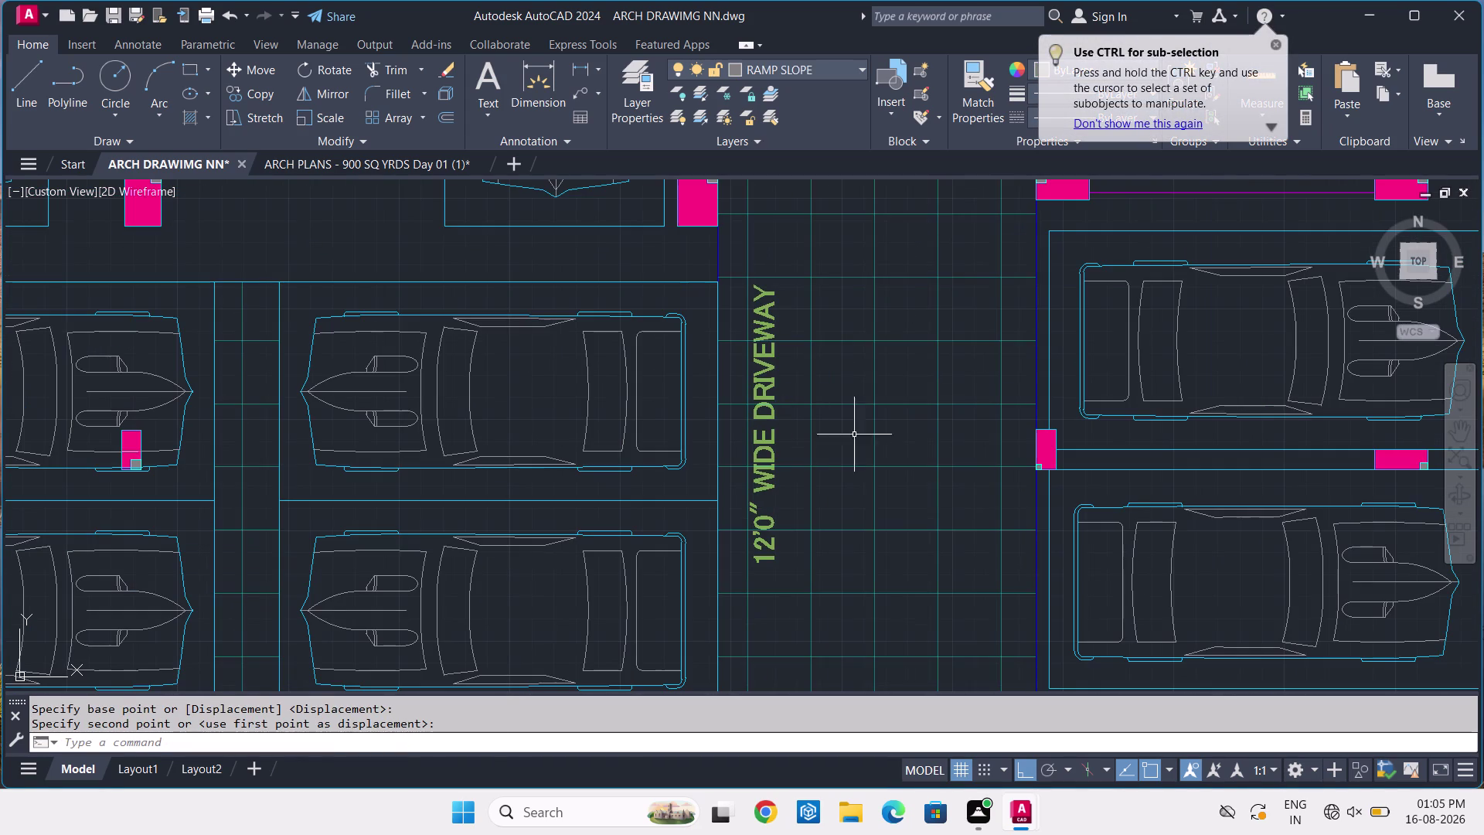
click(333, 166)
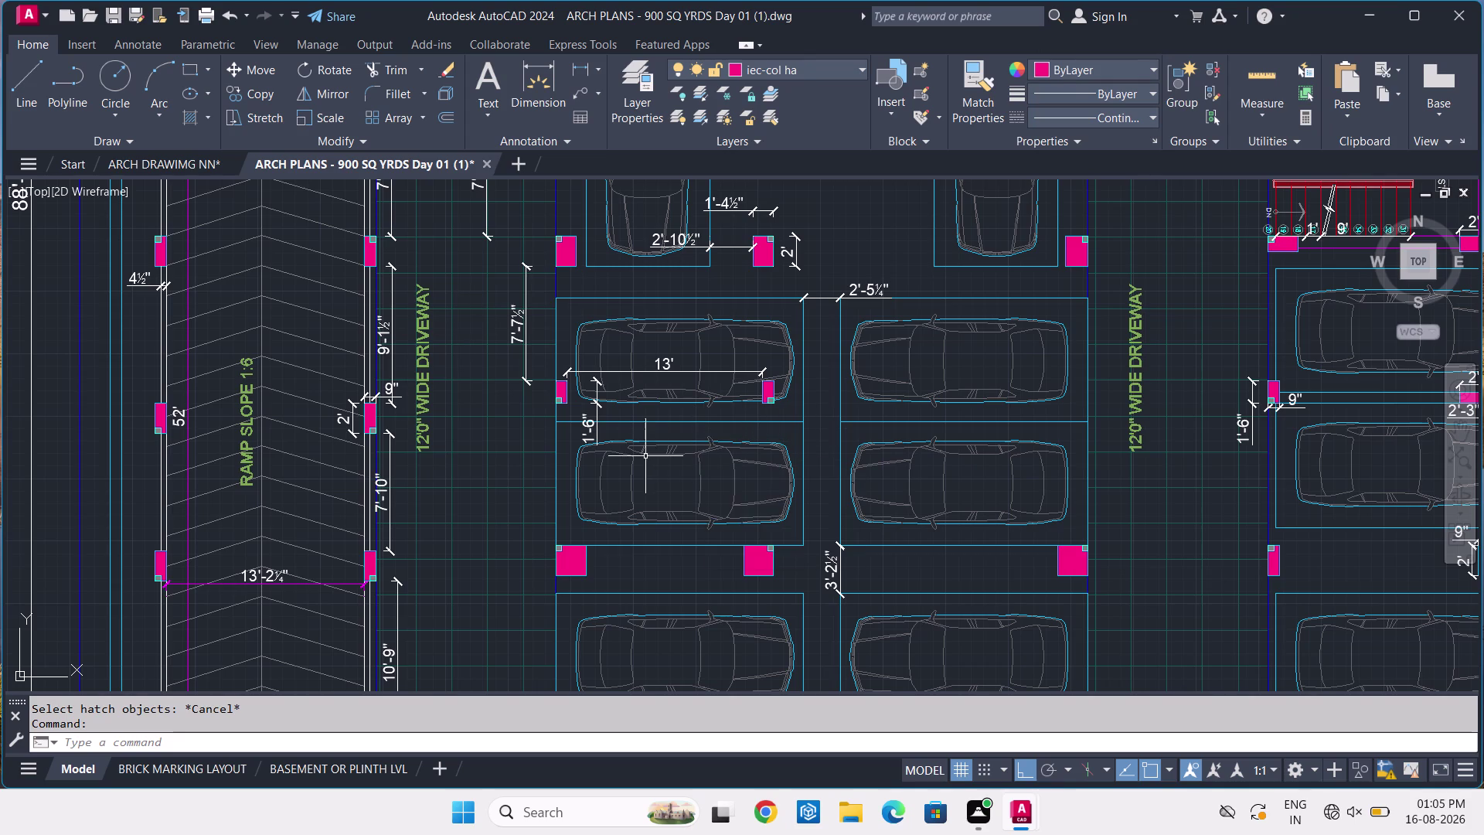
Move the driveway label up the driveway strip.
scroll(down, 3)
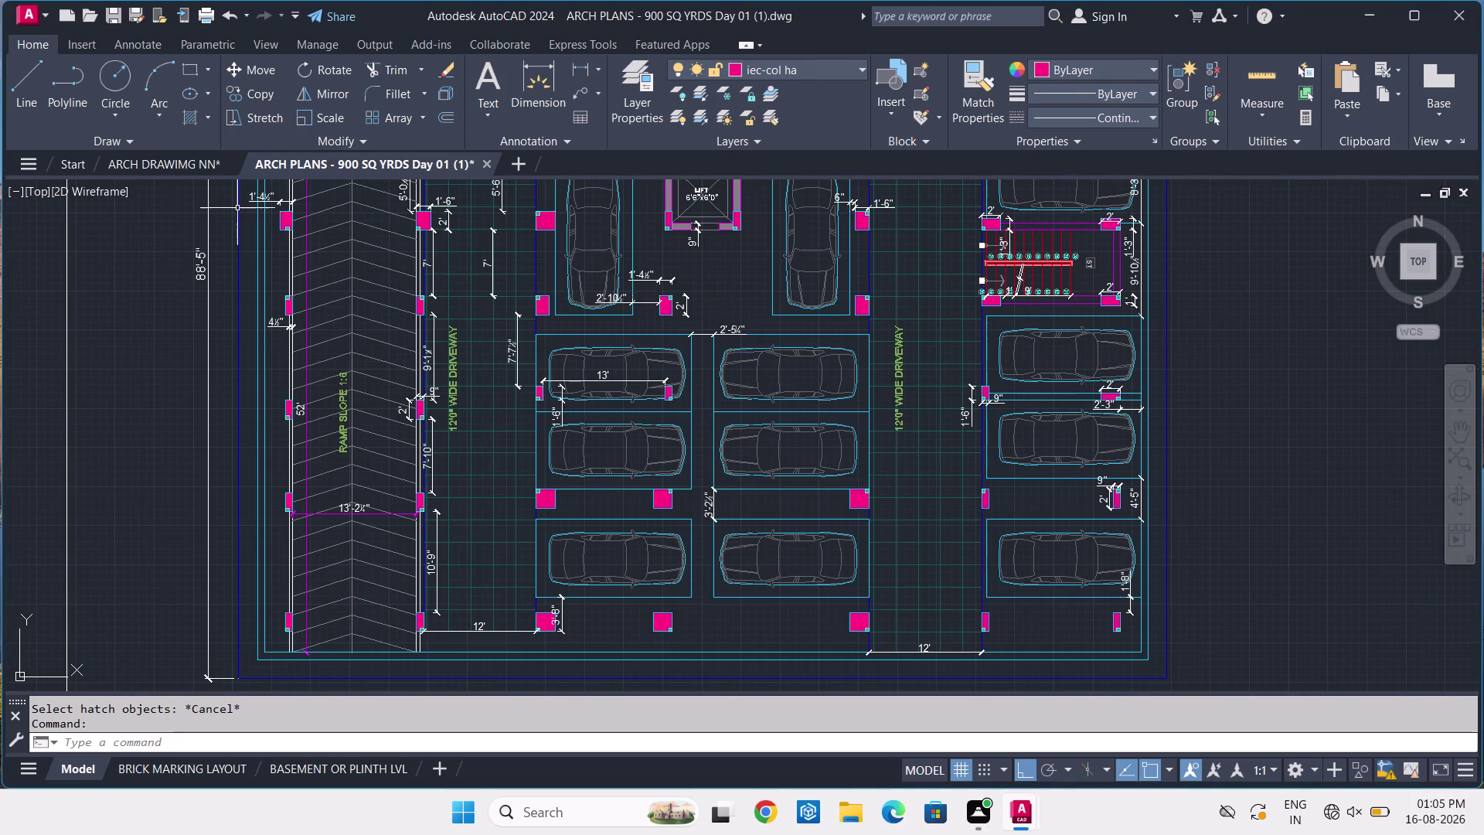
click(191, 164)
click(756, 379)
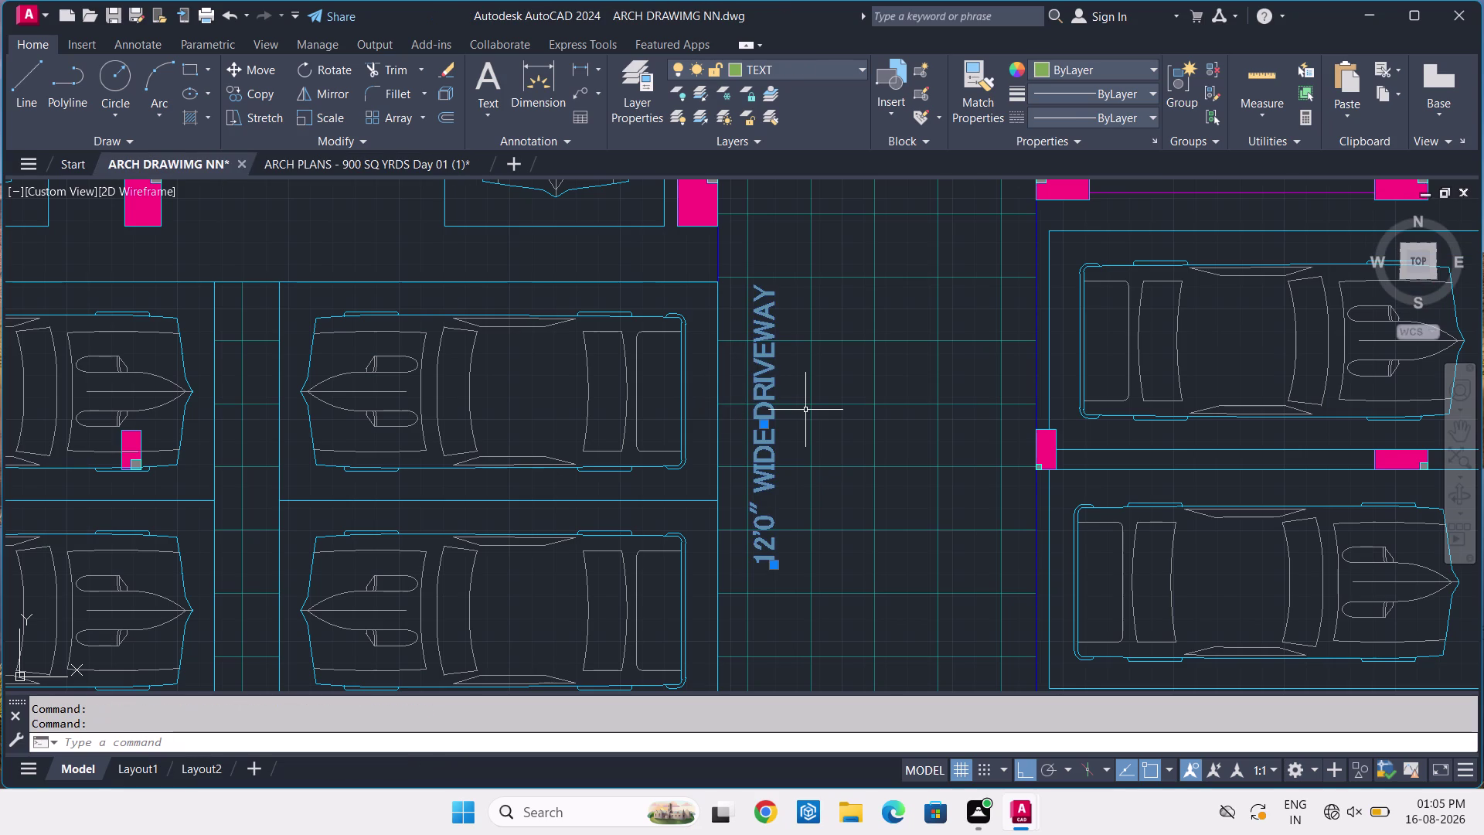
key(m)
key(space)
click(762, 332)
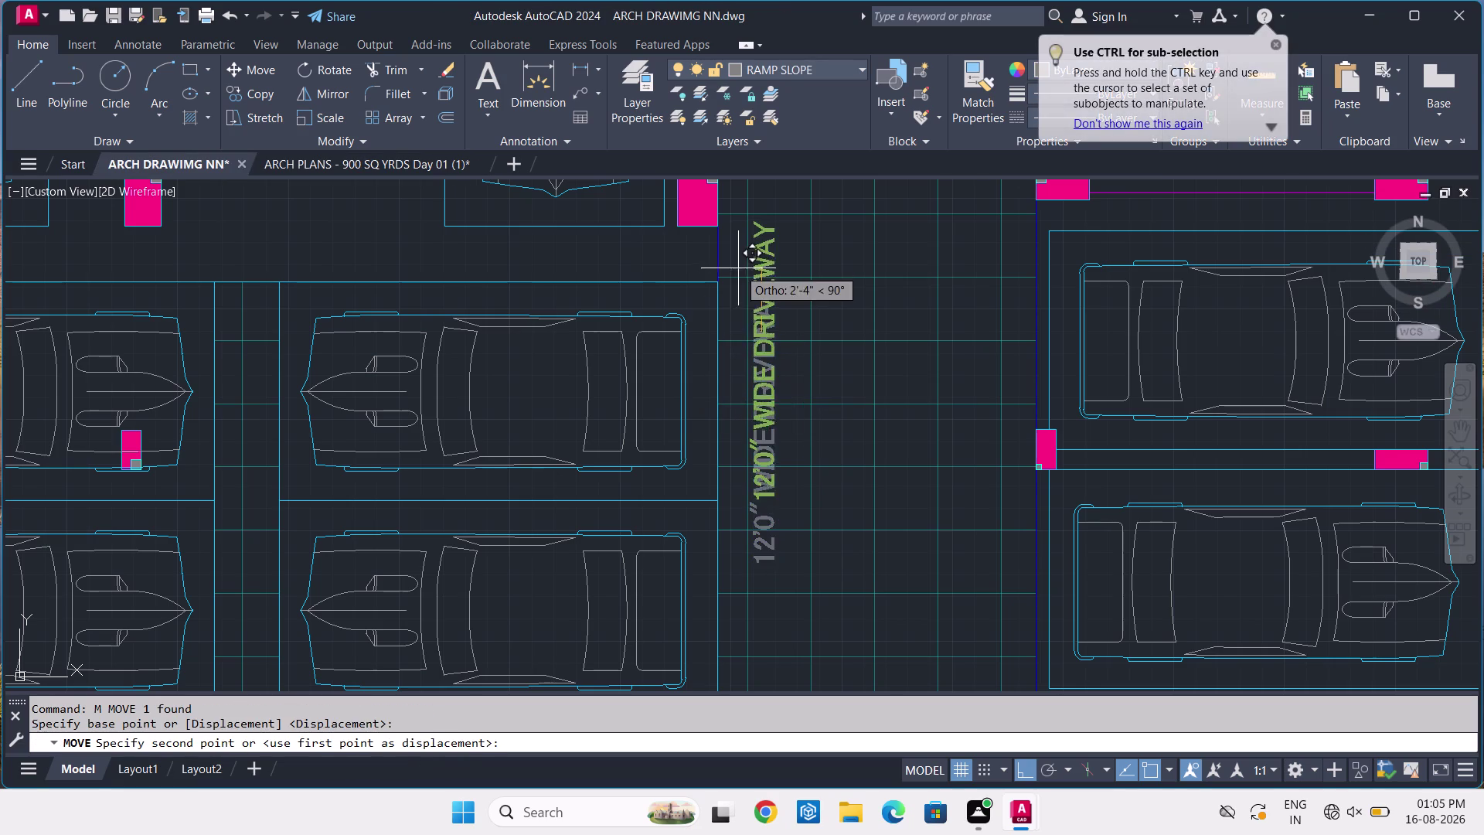
click(761, 265)
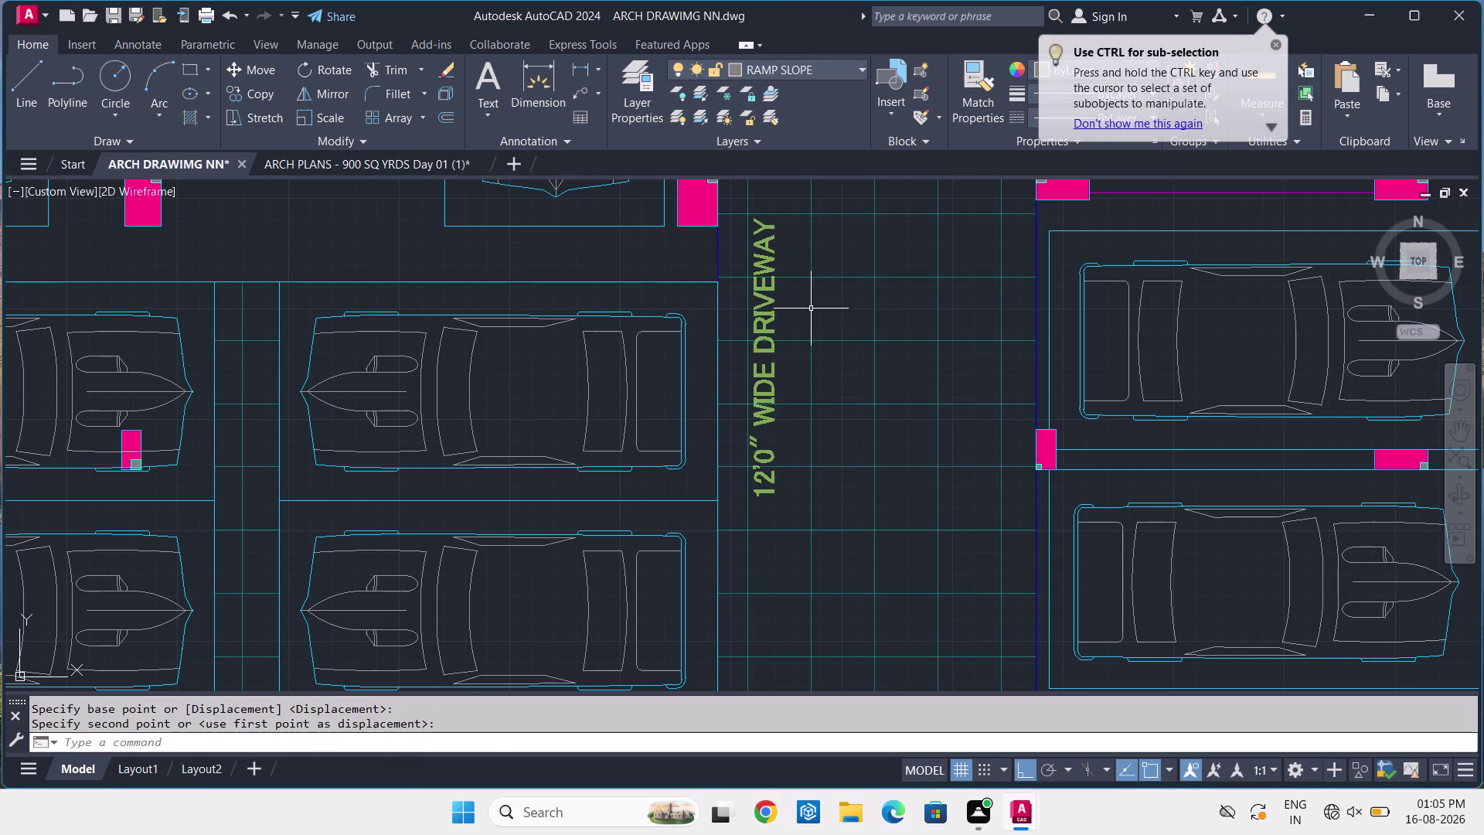
Move the label back down to adjust its spot in the driveway.
click(765, 320)
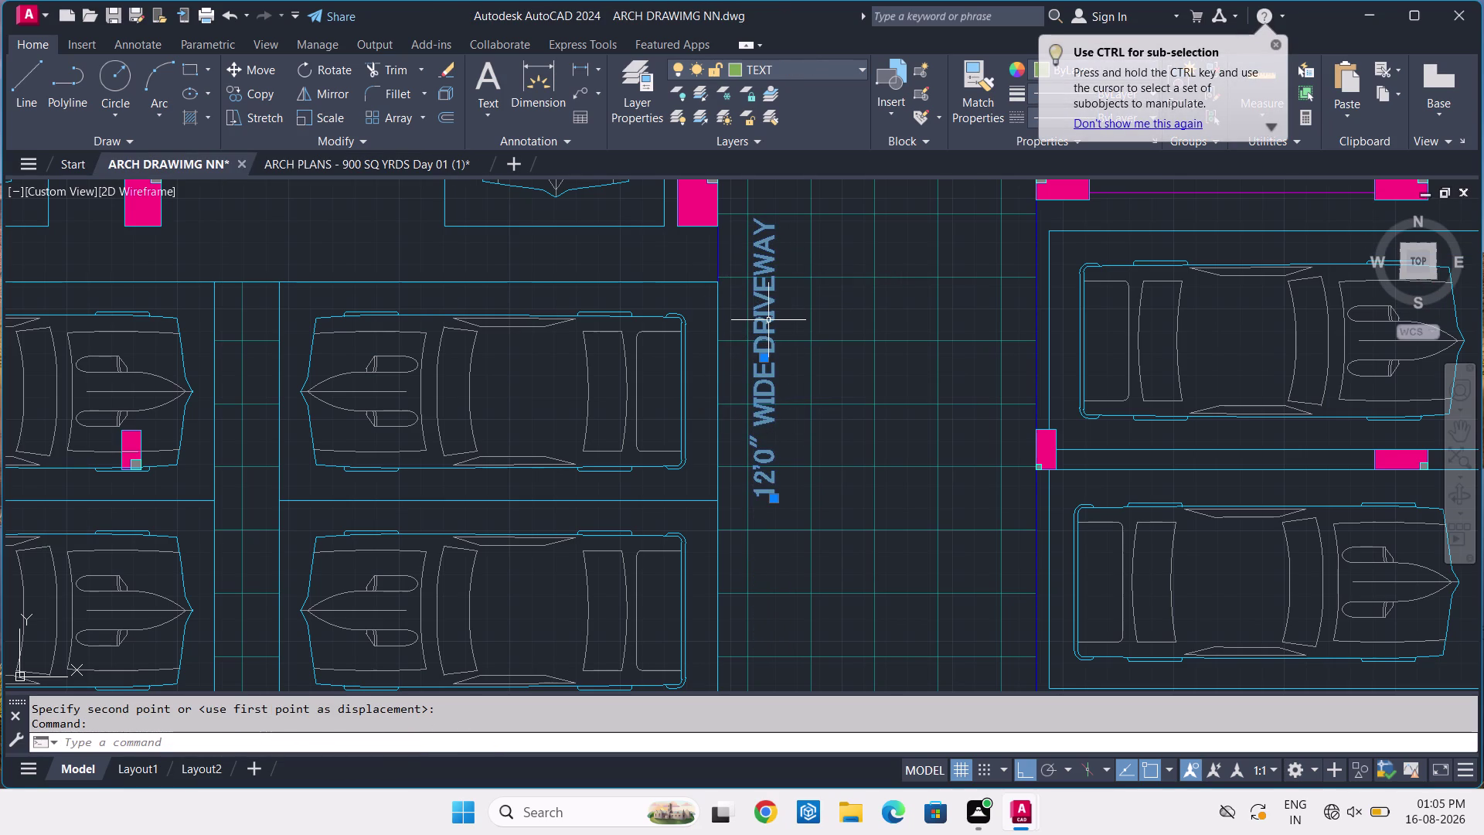
text(M)
key(space)
click(768, 320)
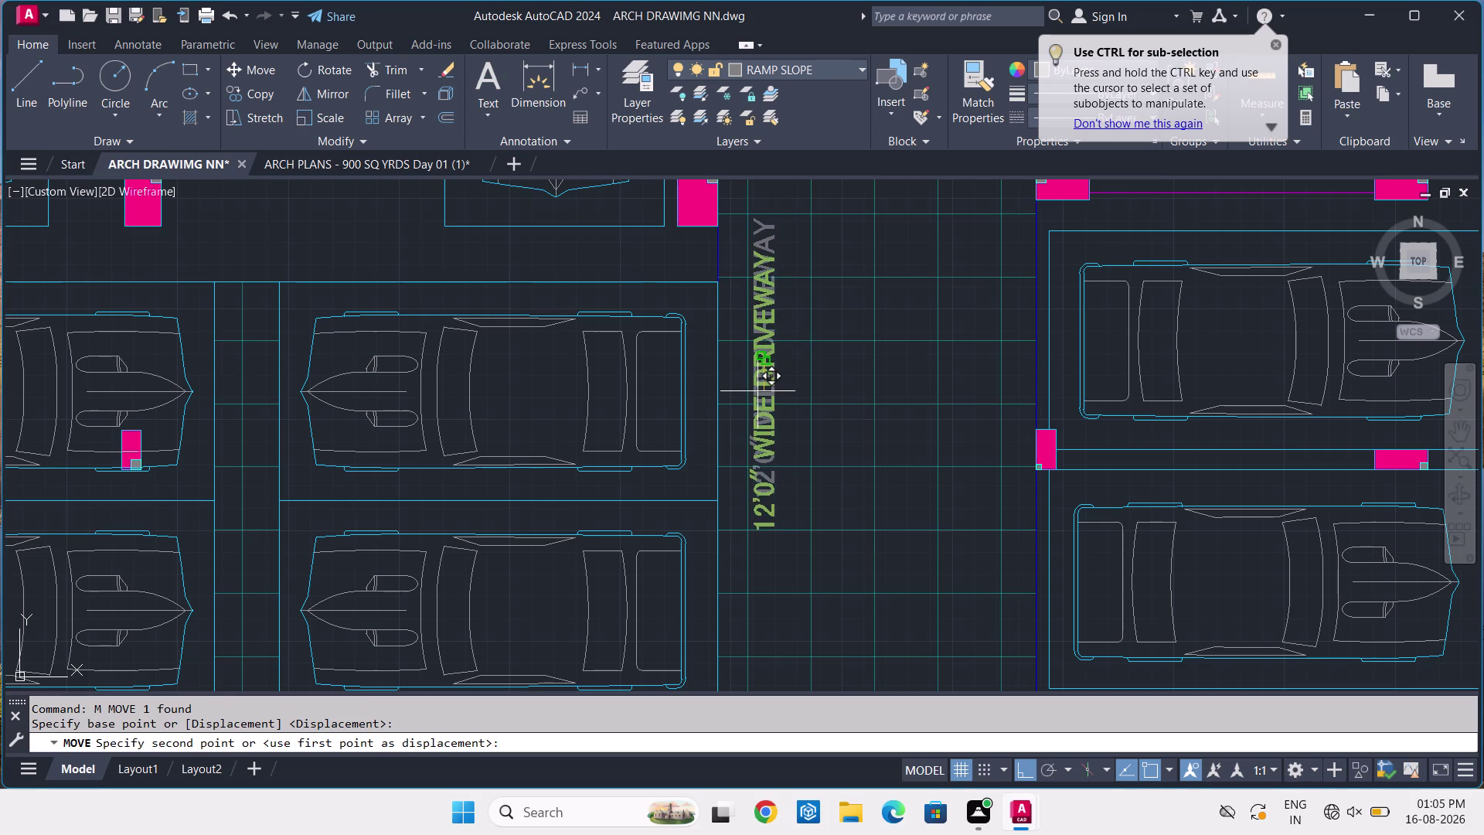
click(758, 388)
scroll(up, 3)
click(756, 331)
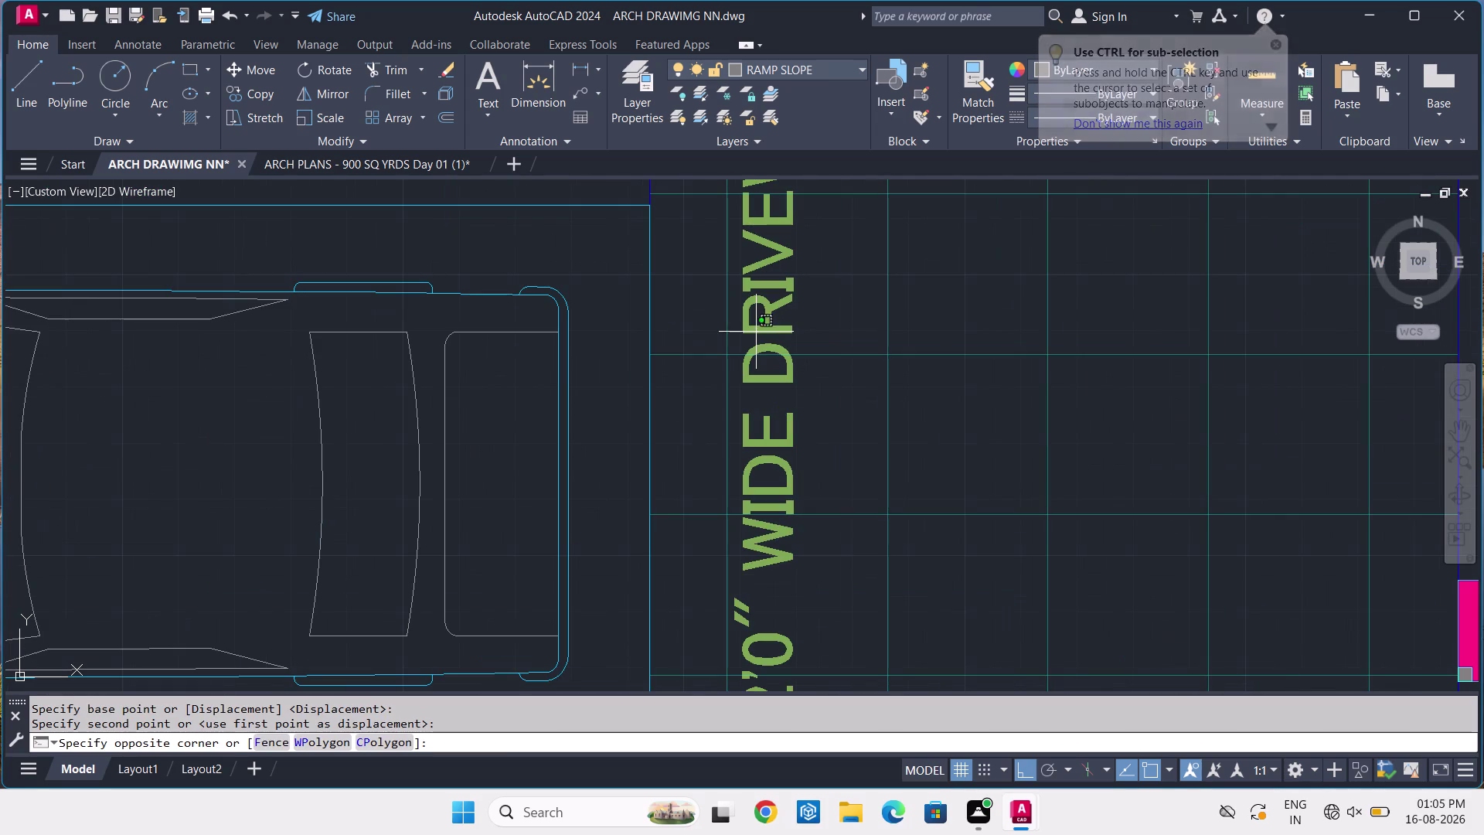
Move the label once more to its final centred position.
double_click(777, 321)
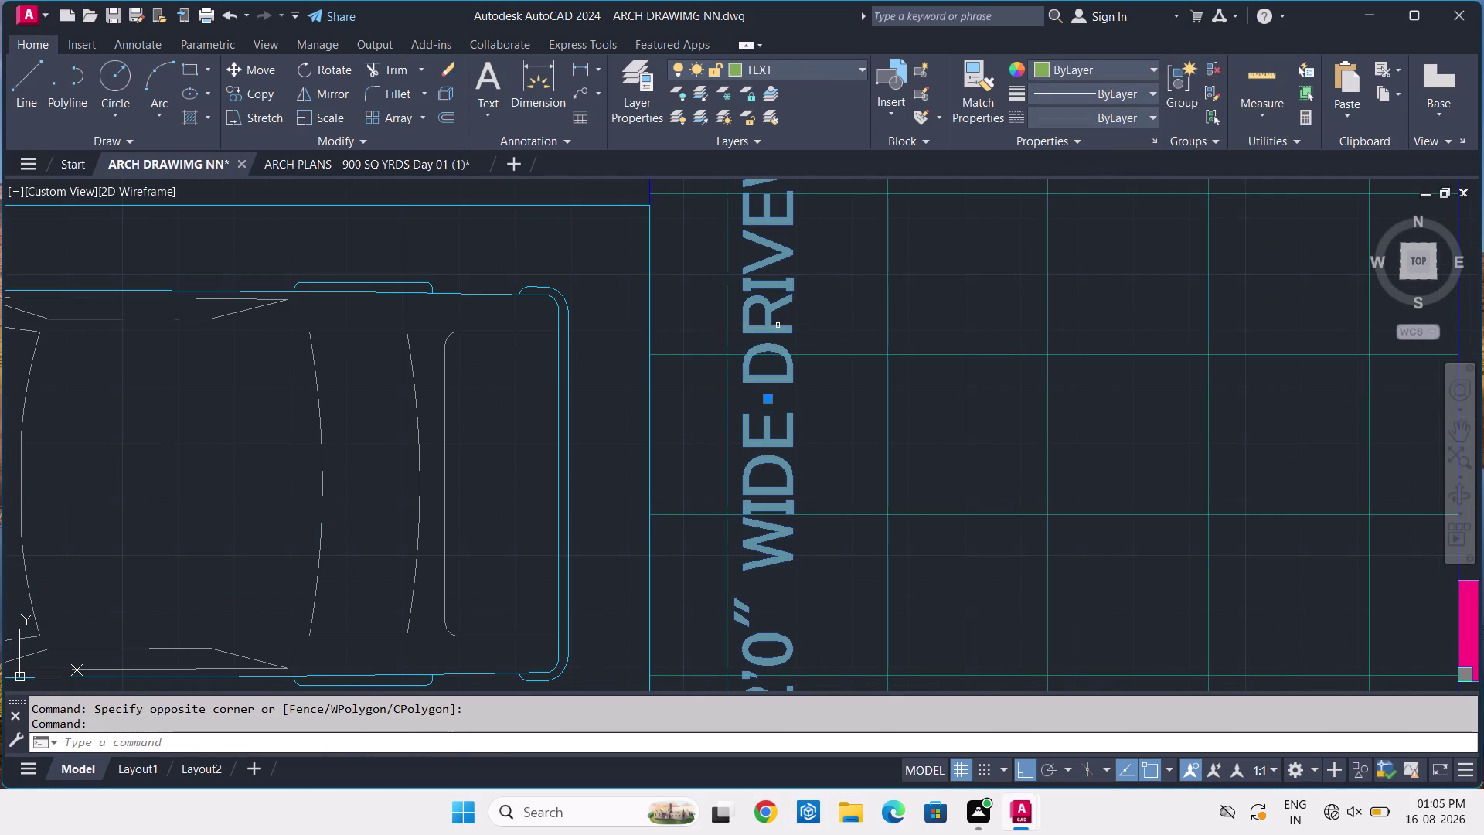
key(m)
key(space)
click(770, 334)
click(778, 392)
scroll(down, 3)
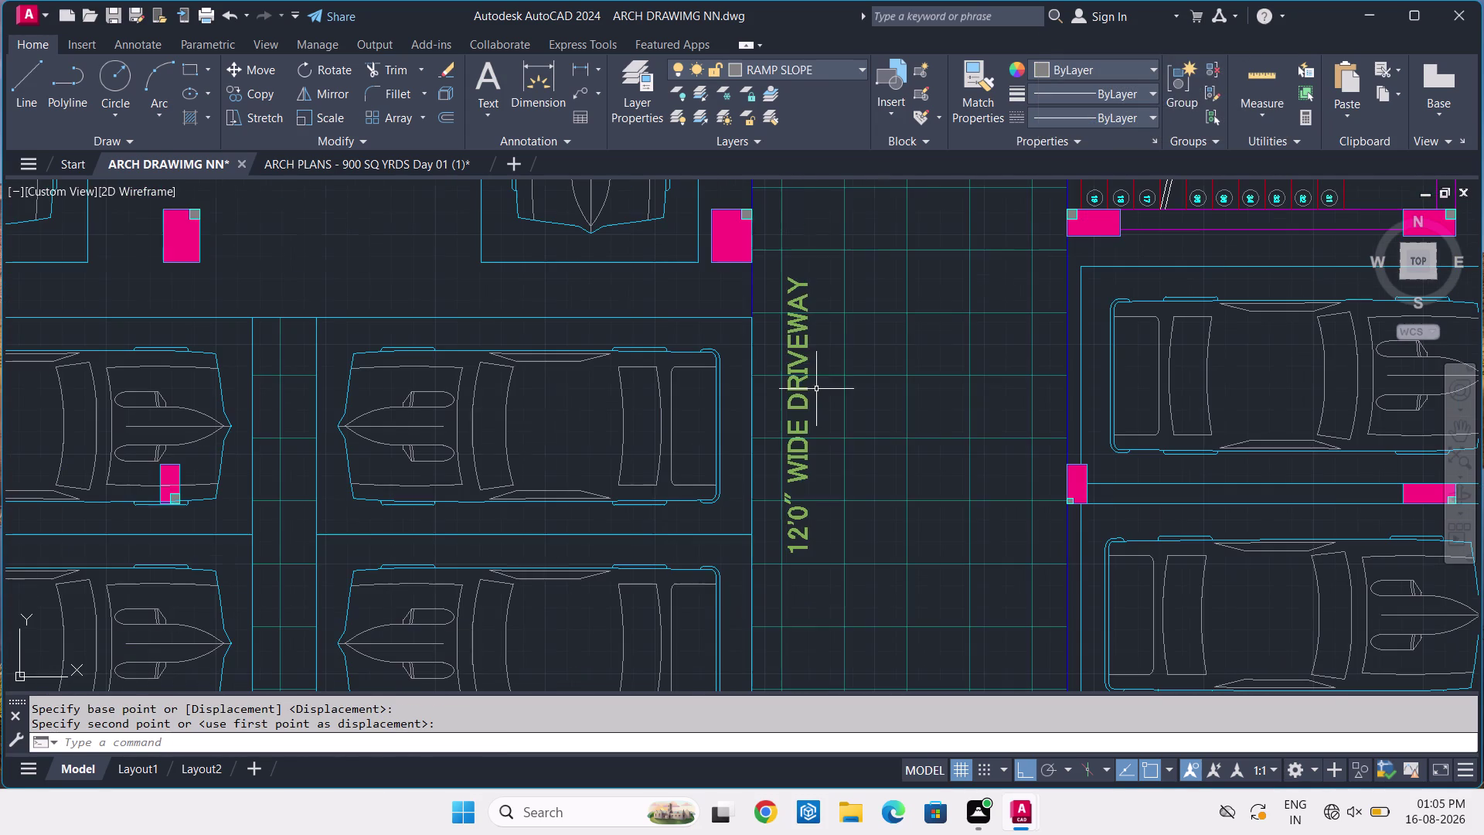
click(803, 350)
click(797, 357)
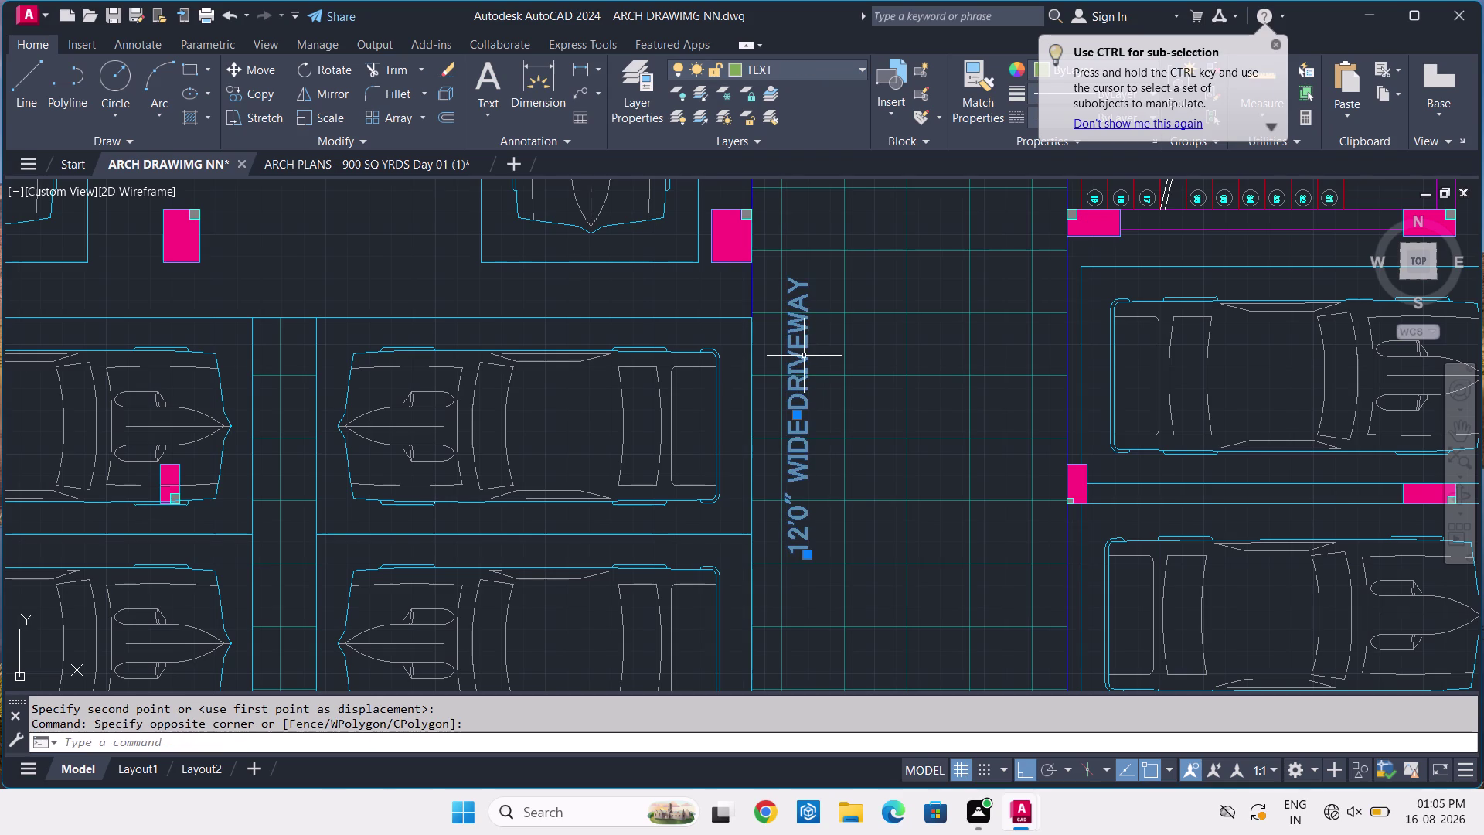
Copy the driveway label into the left aisle and onto the far-left ramp strip.
key(c)
key(o)
key(space)
click(800, 367)
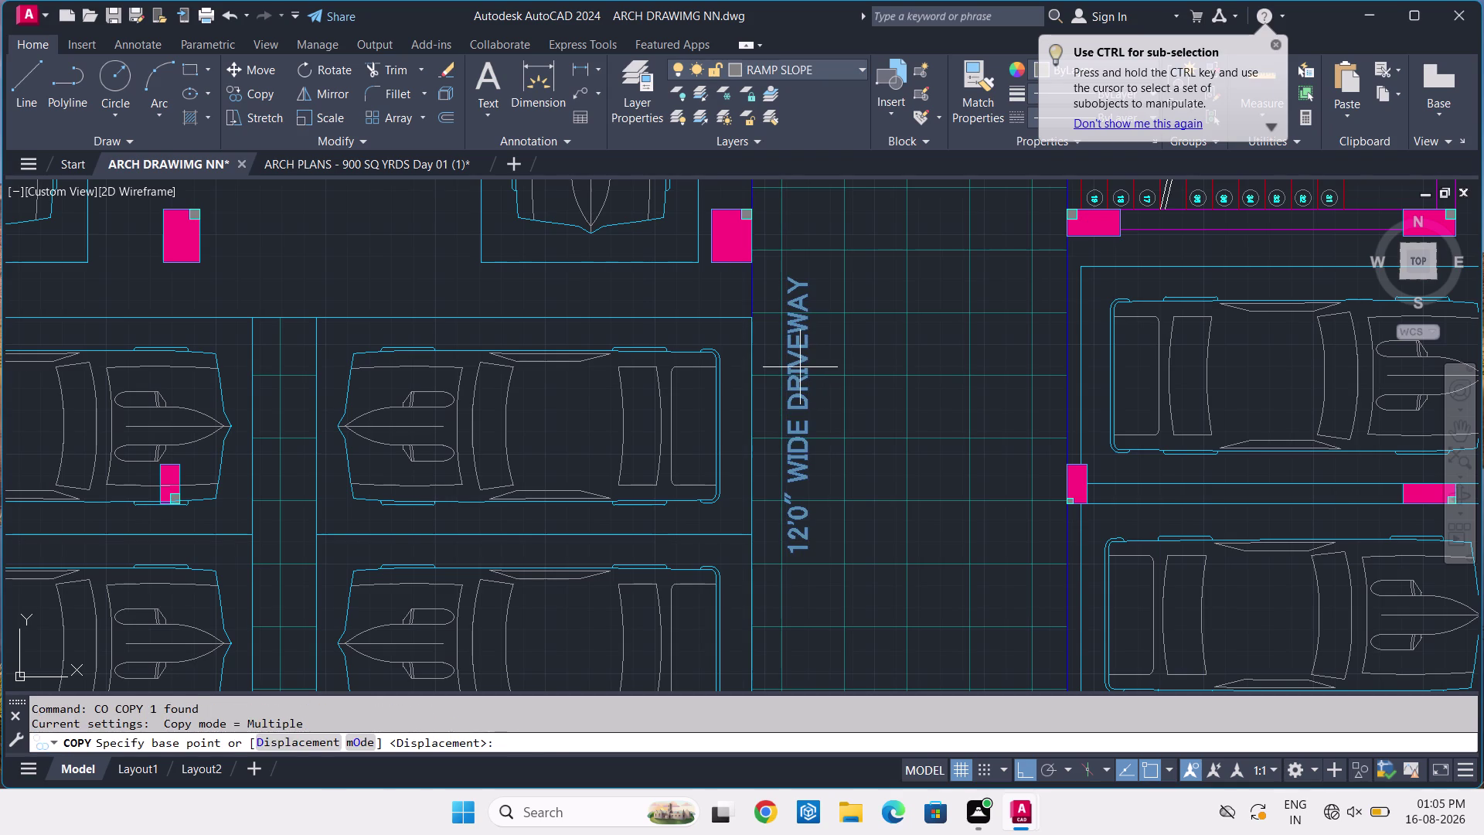
scroll(down, 3)
middle_drag(440, 394, 604, 406)
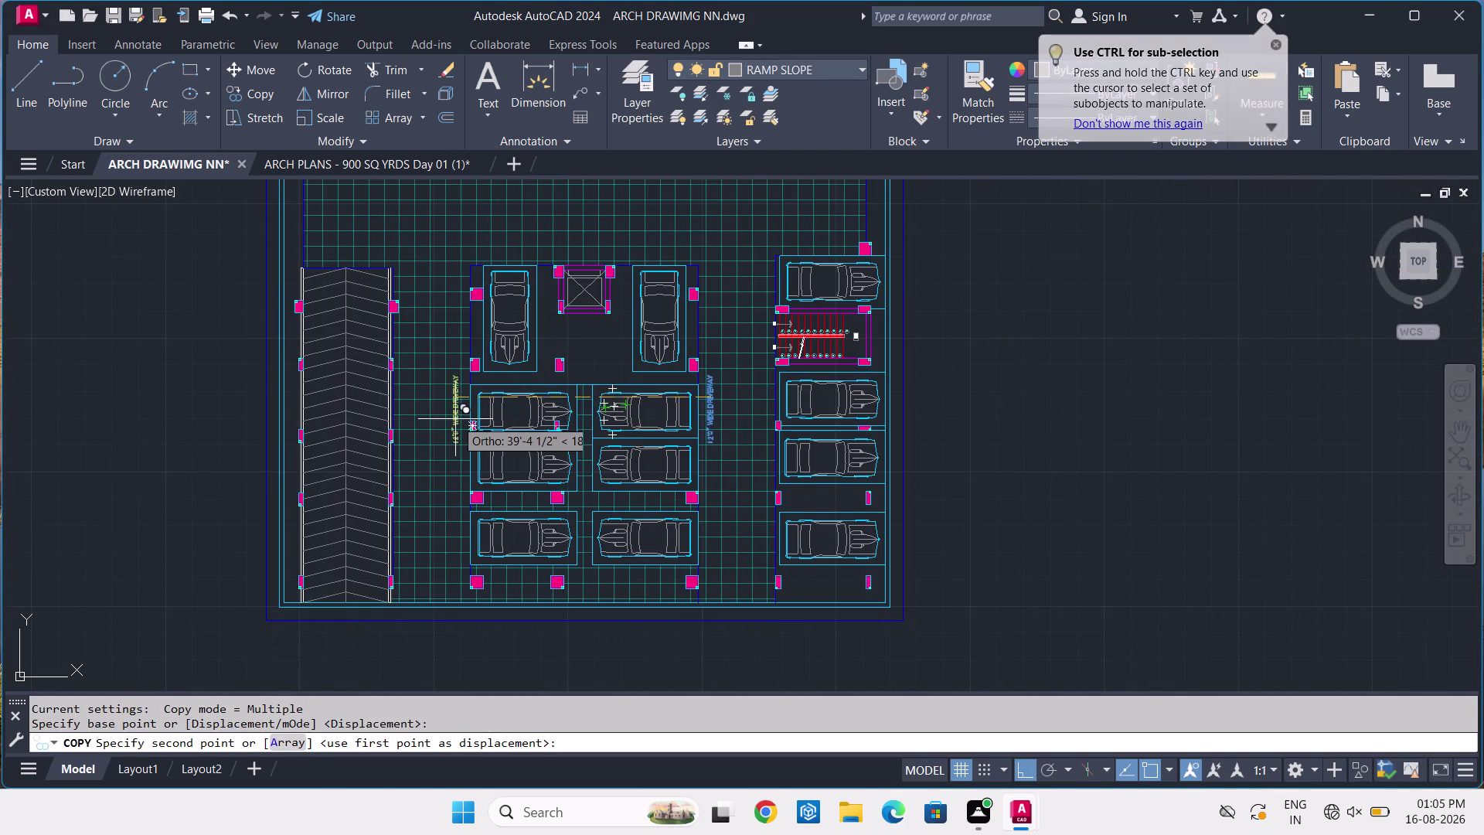
scroll(up, 3)
scroll(up, 3)
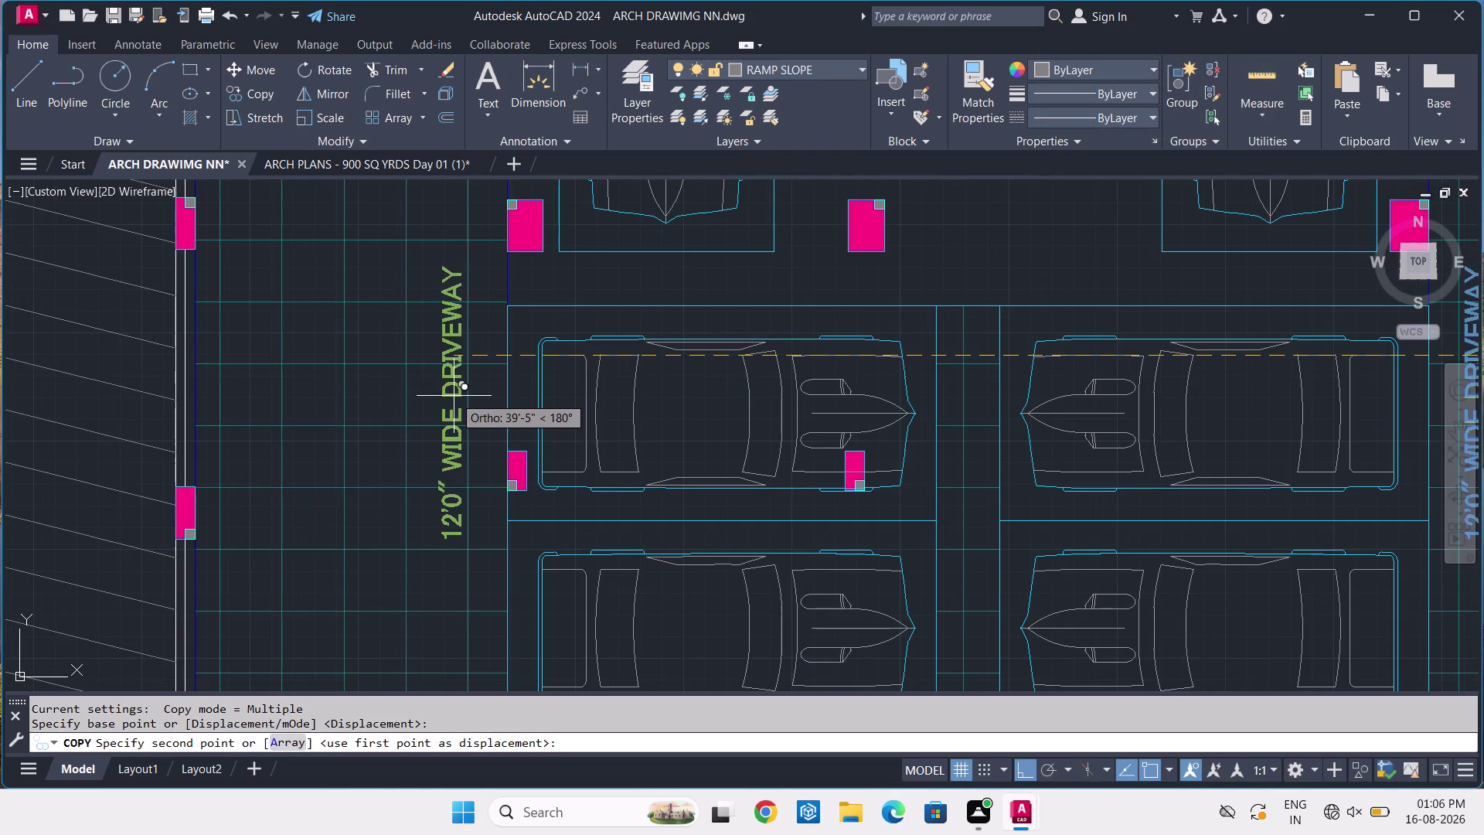
click(467, 397)
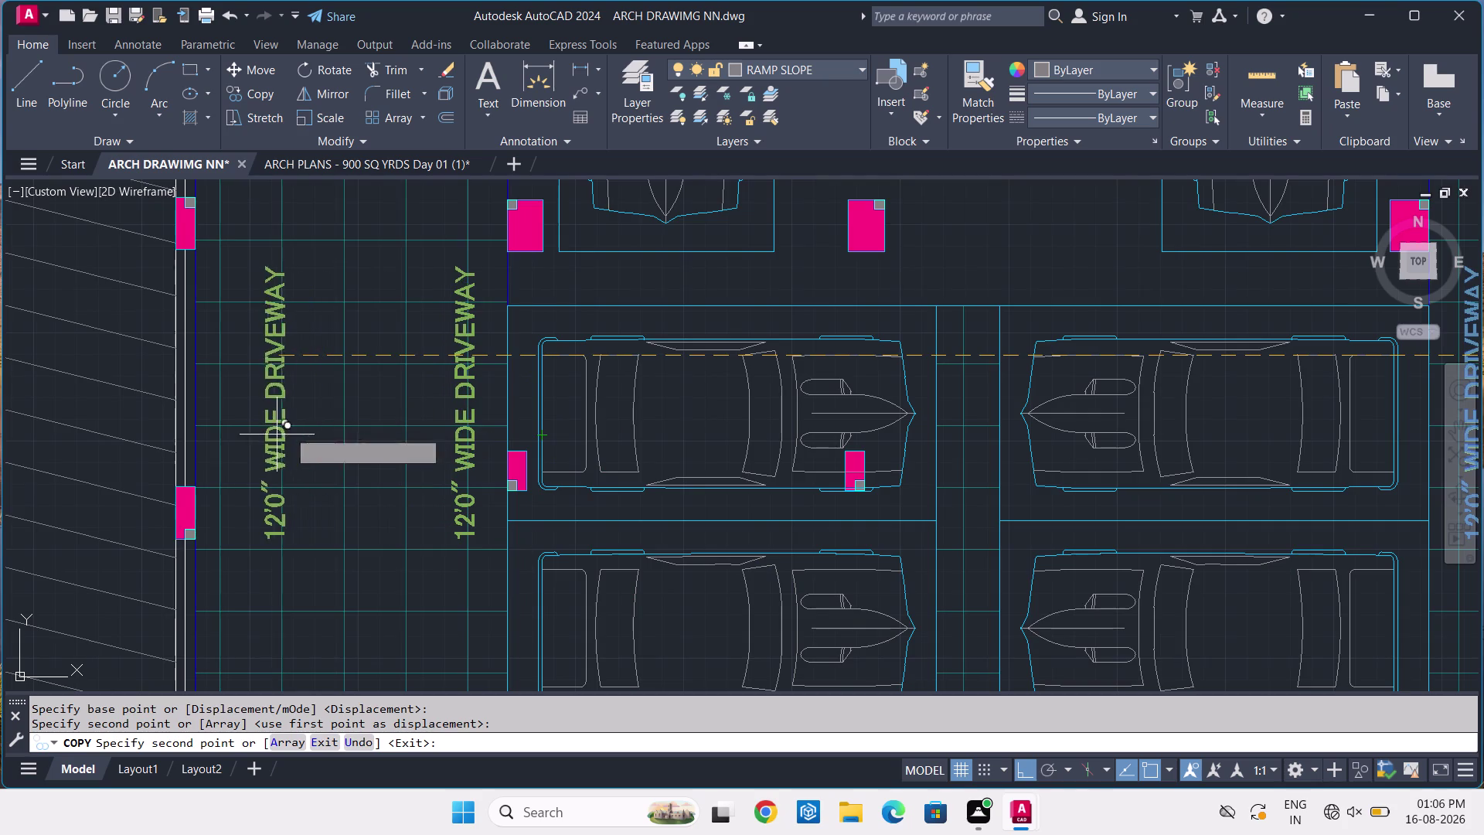
scroll(down, 3)
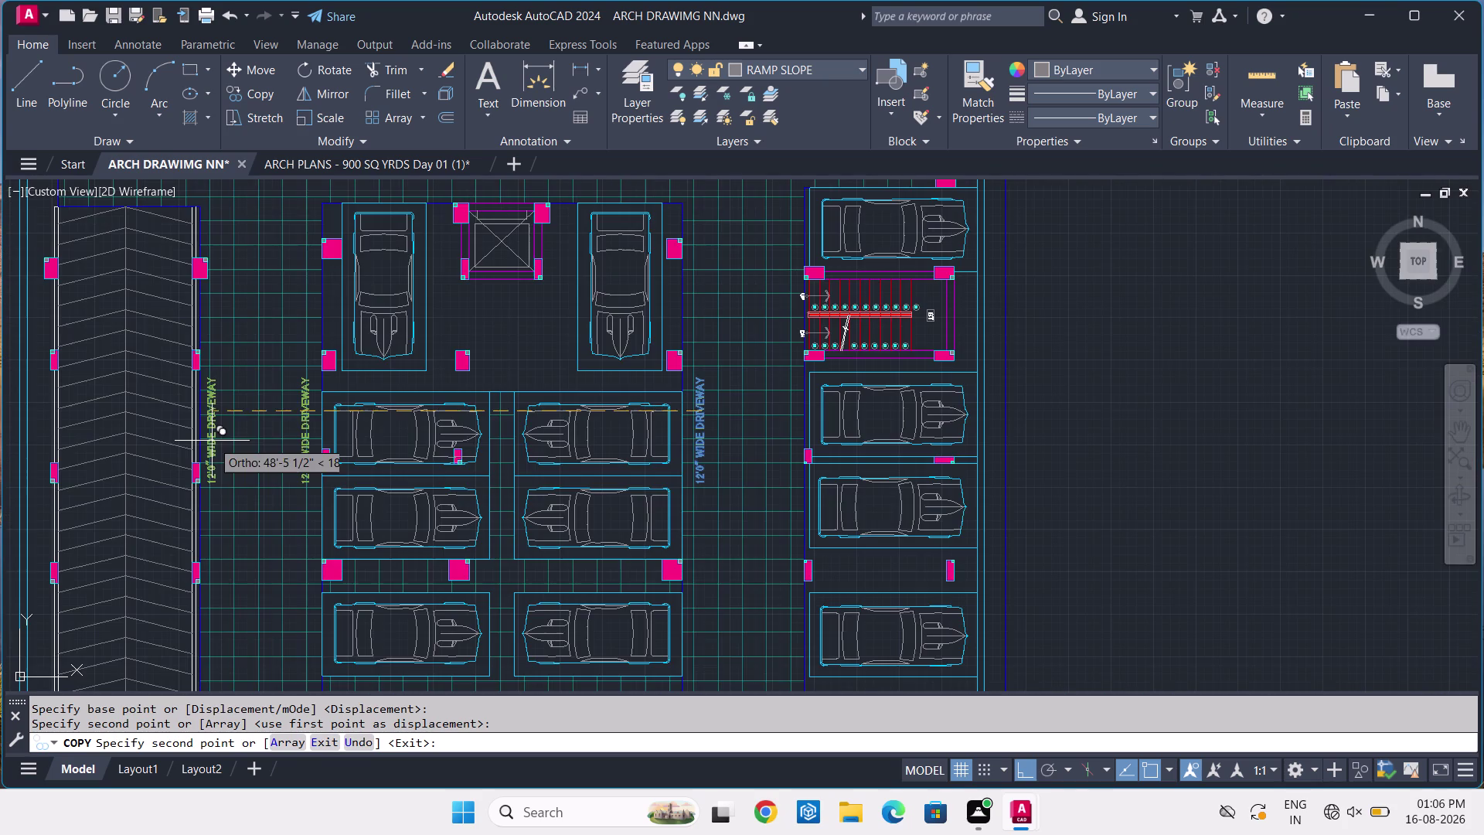
key(F8)
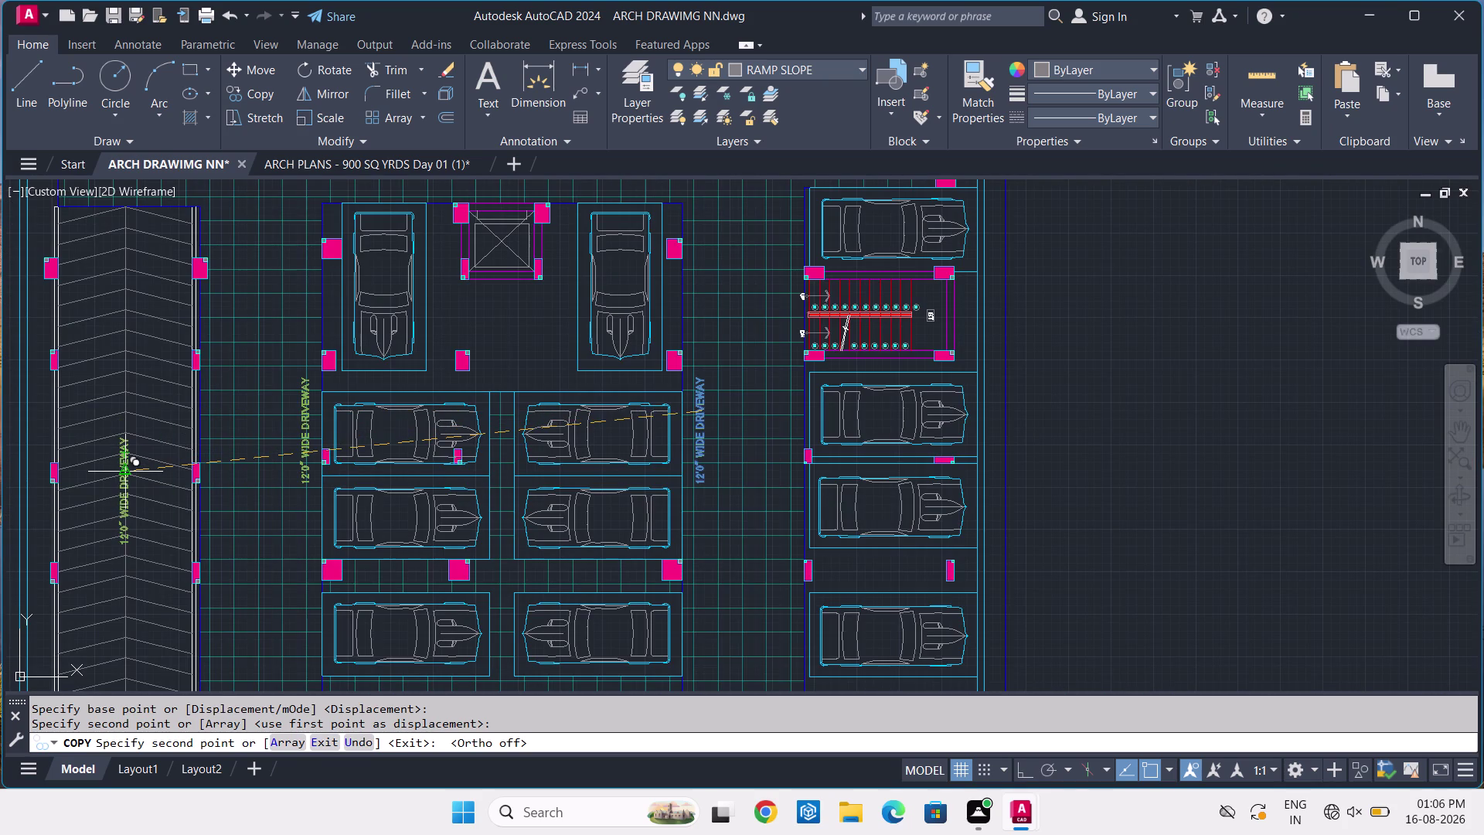
click(119, 467)
key(Escape)
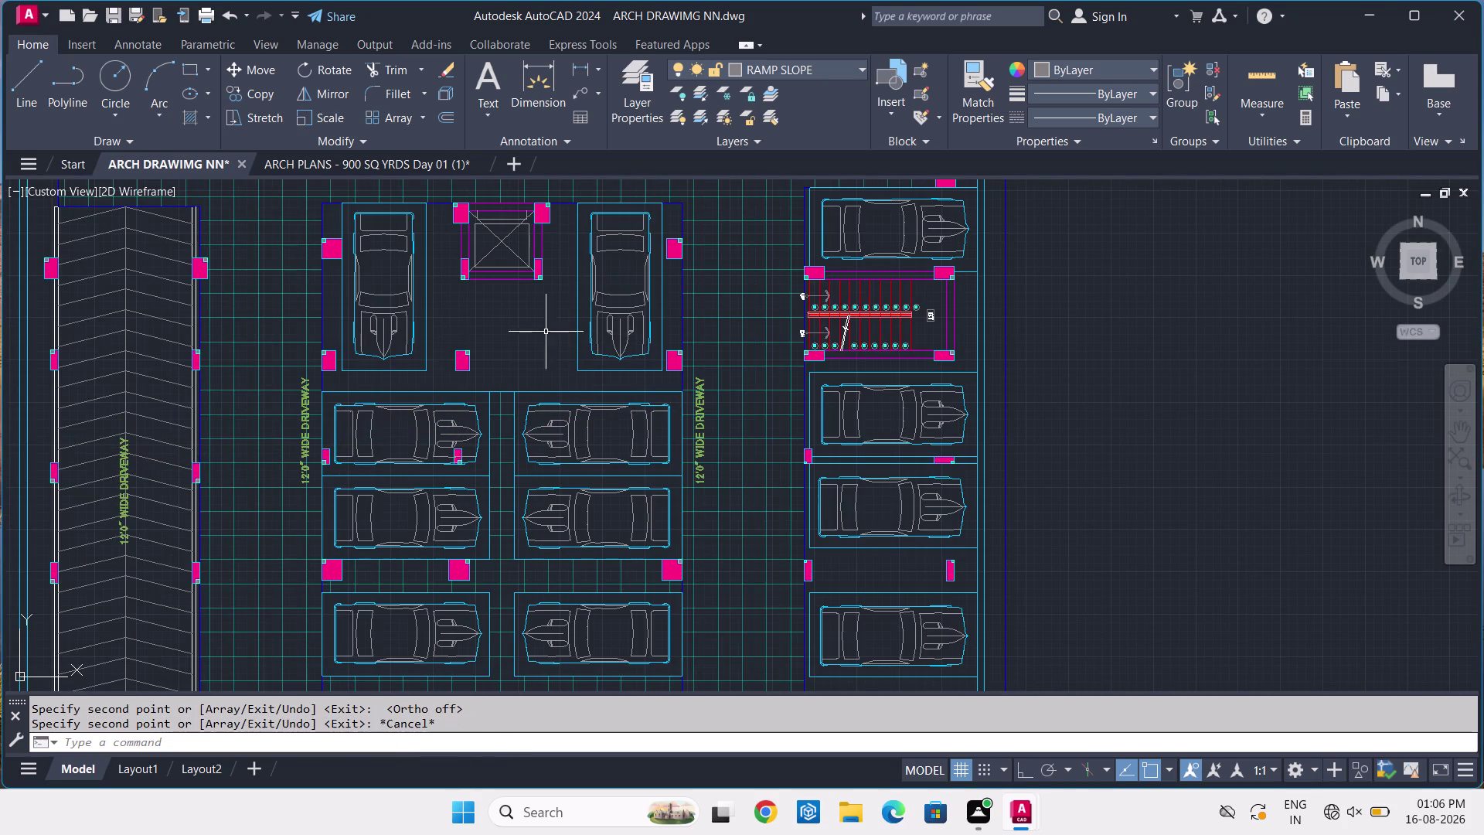
scroll(up, 3)
scroll(up, 3)
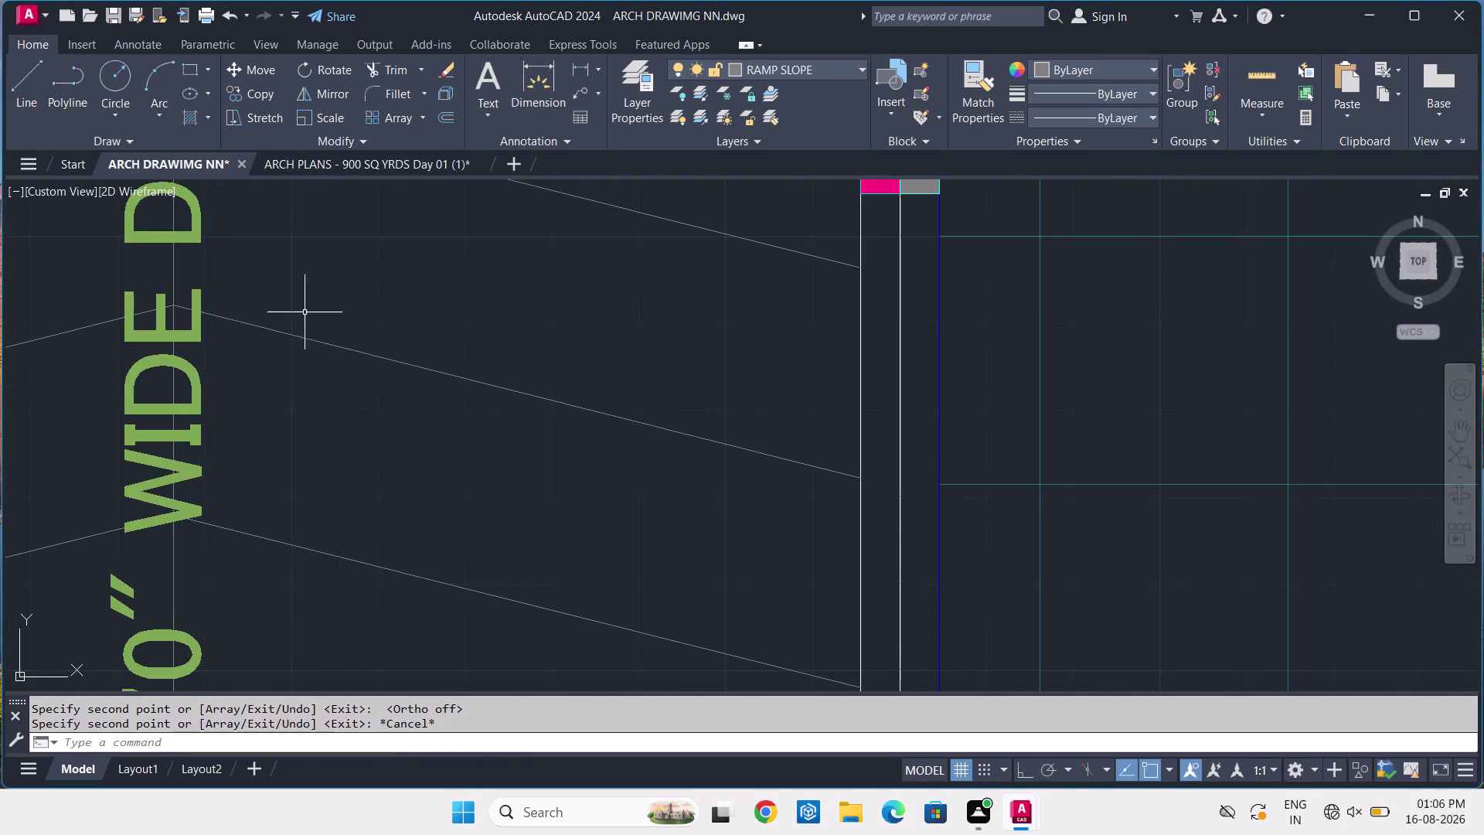
click(436, 165)
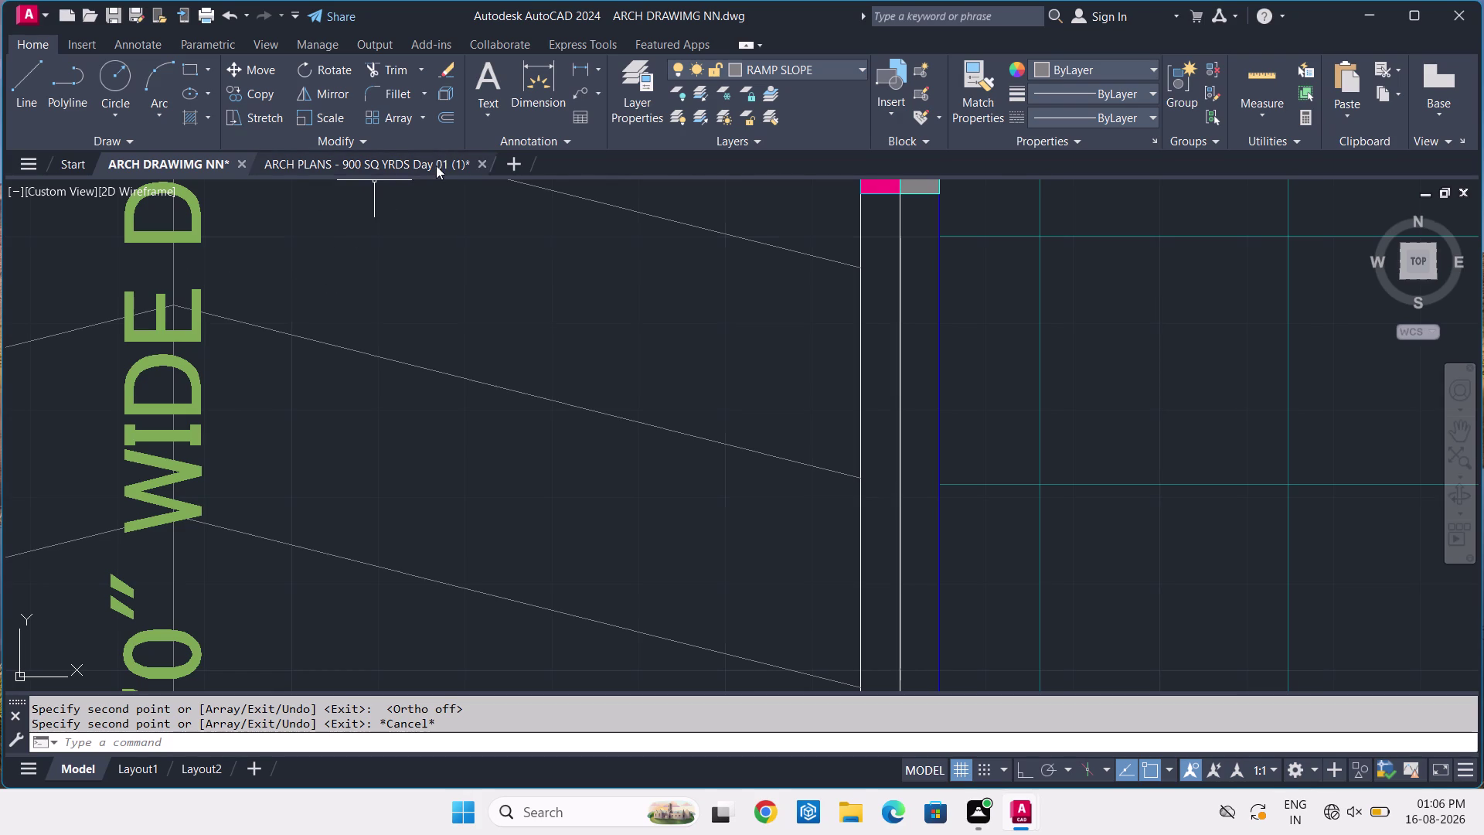
scroll(up, 3)
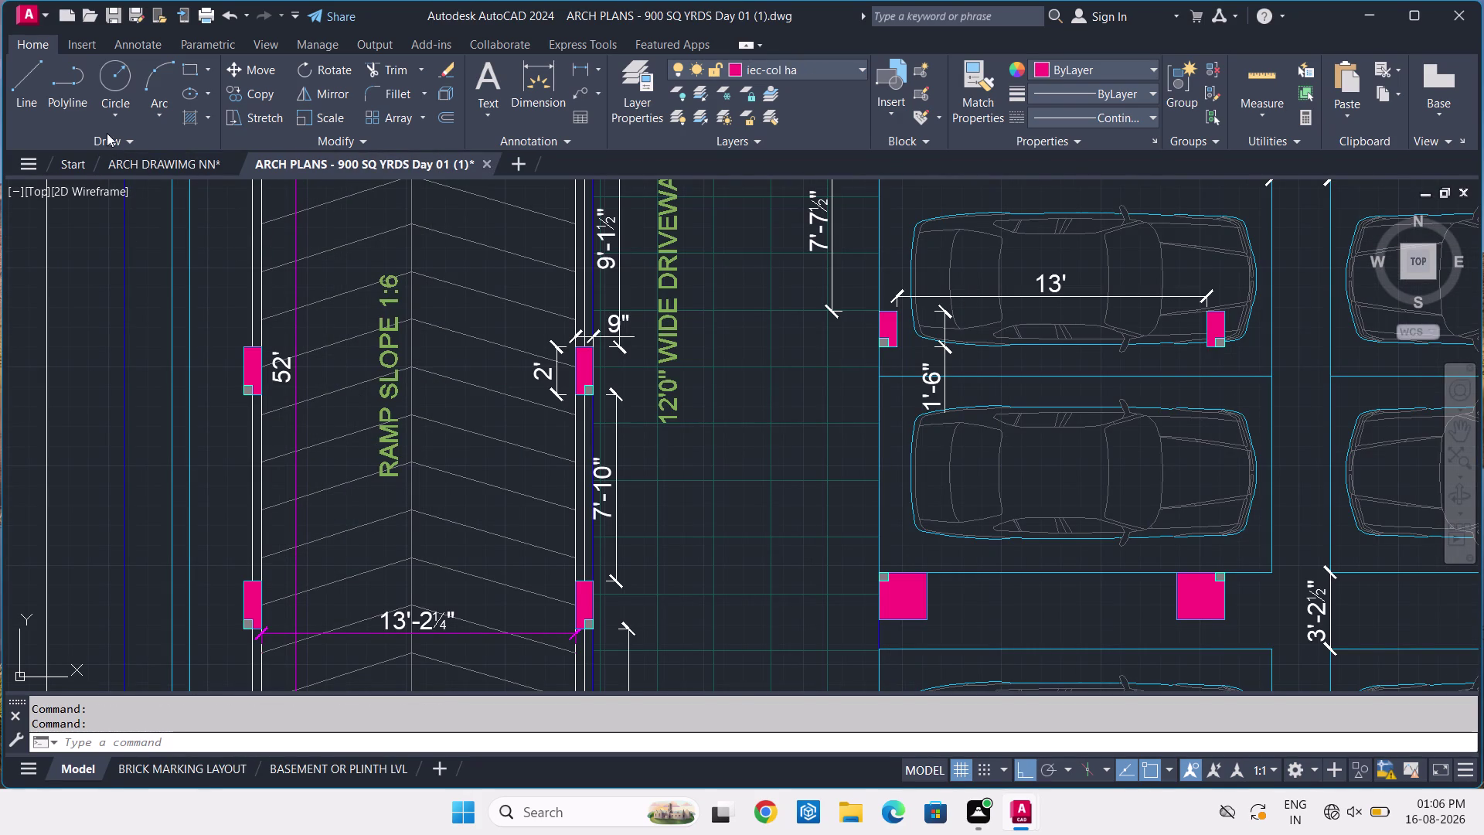
click(126, 159)
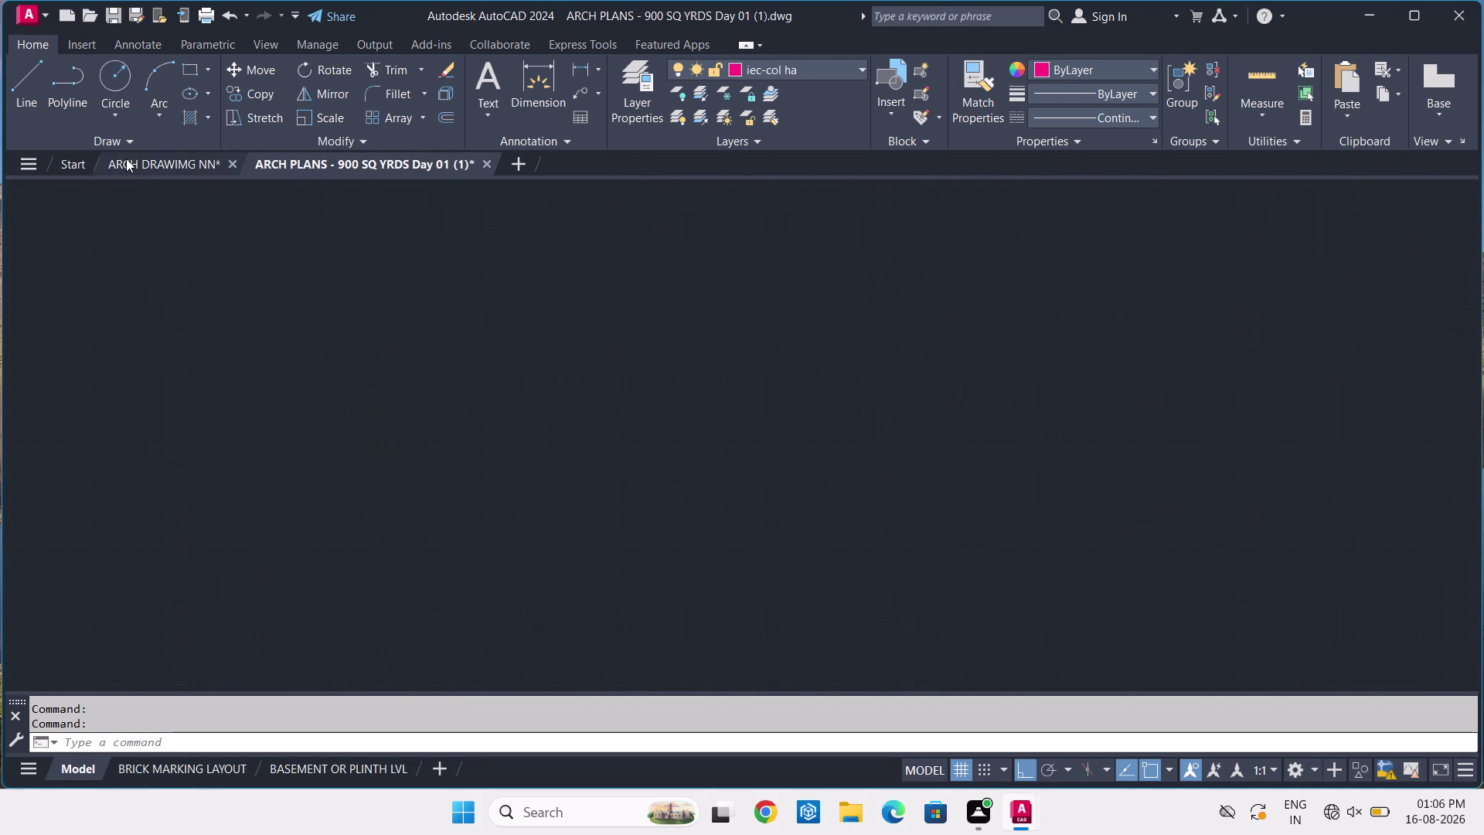
scroll(down, 3)
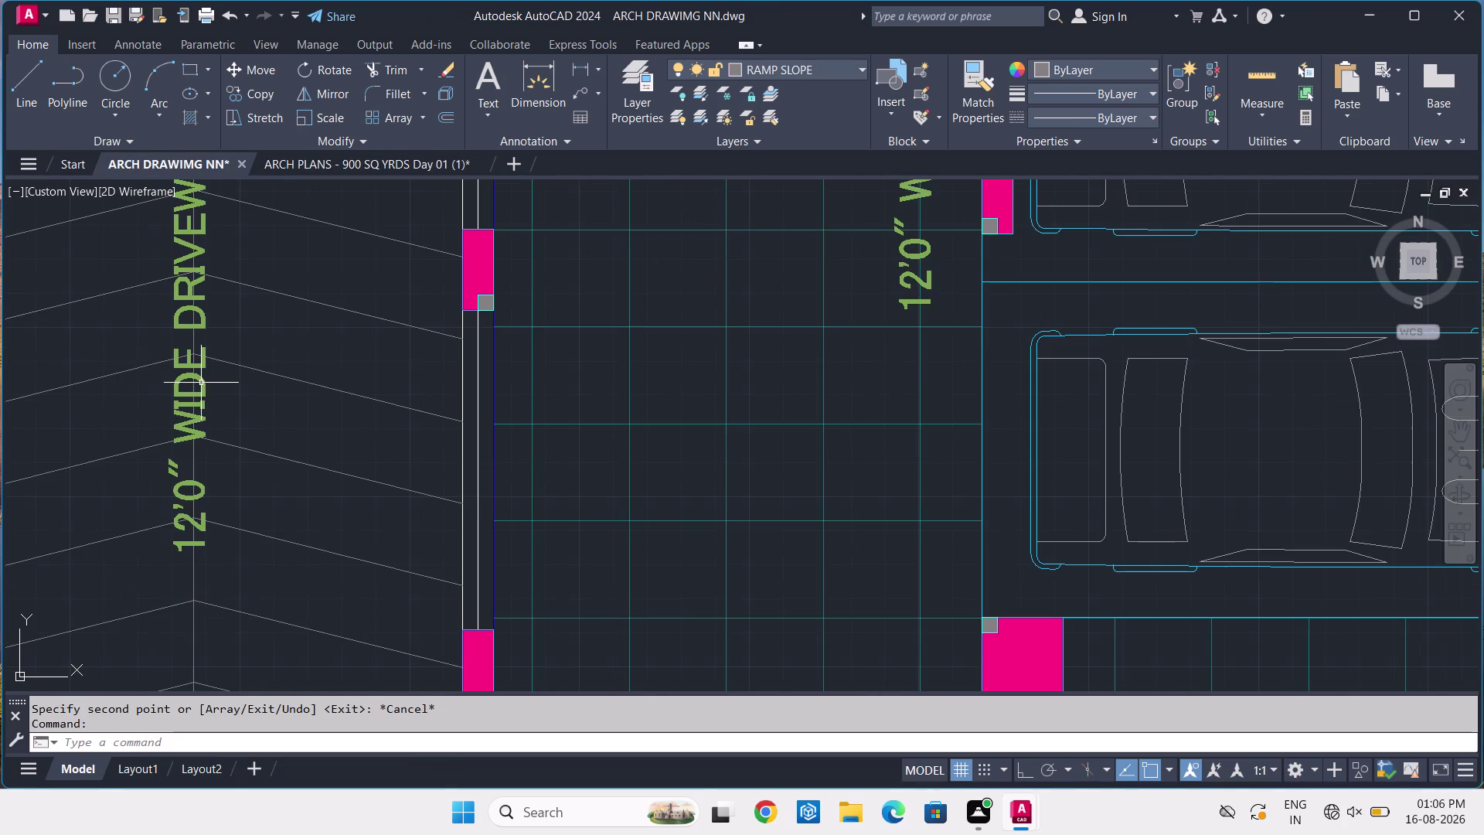
click(201, 383)
Cancel the stray command and rewrite the ramp label as RAMP SLPOE.
text(RA)
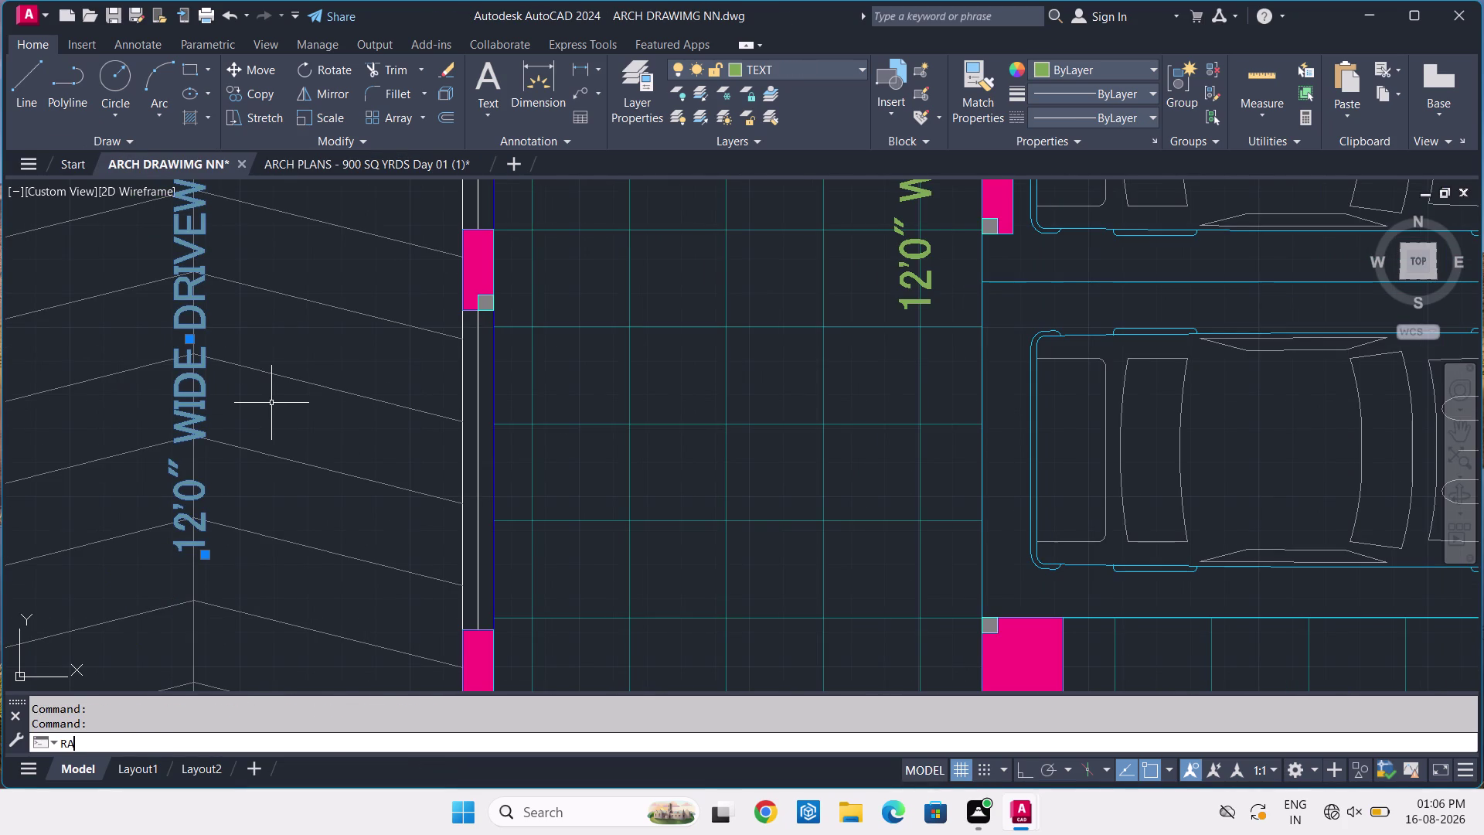
key(Escape)
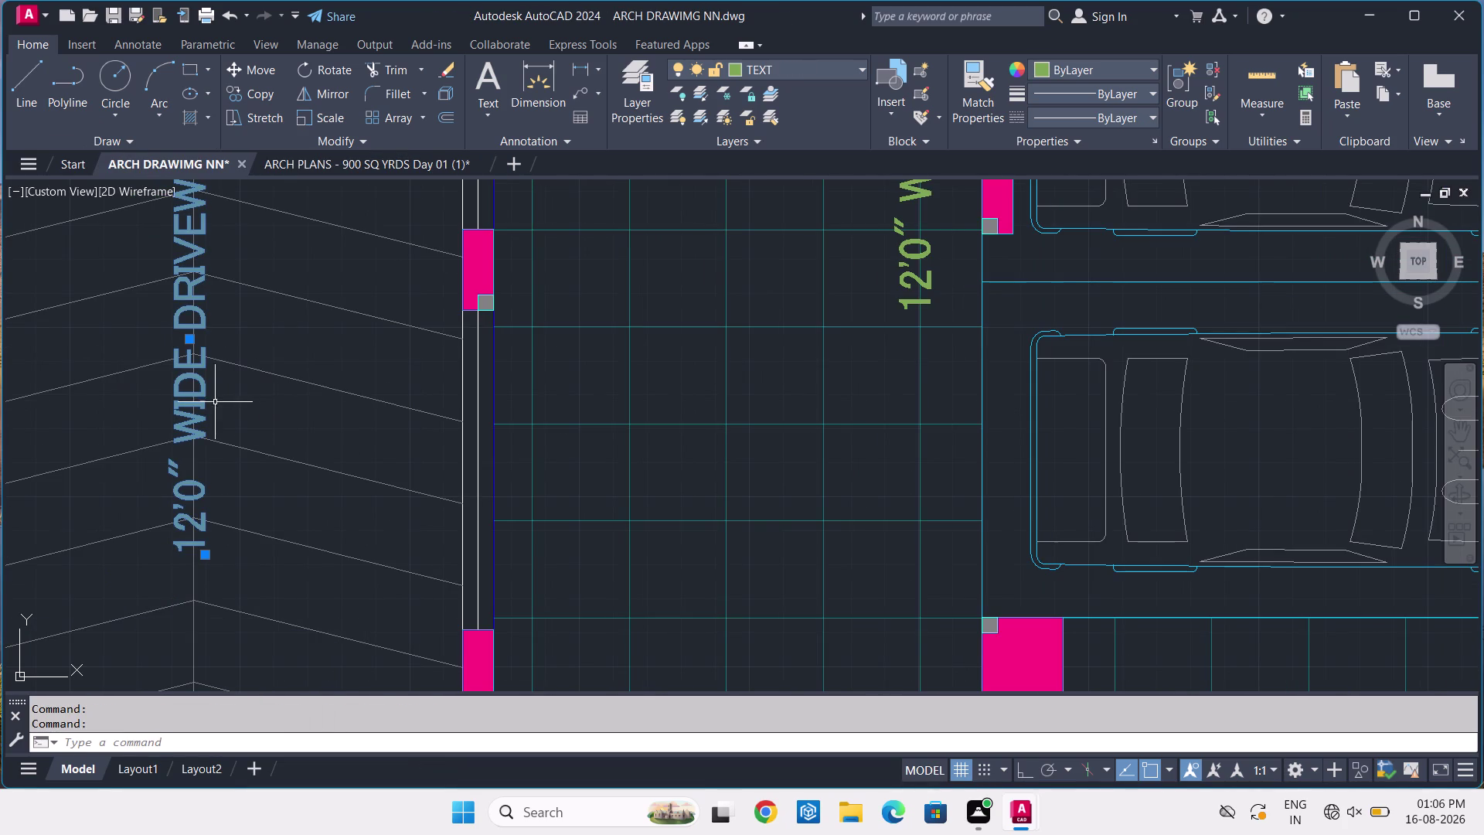
double_click(200, 392)
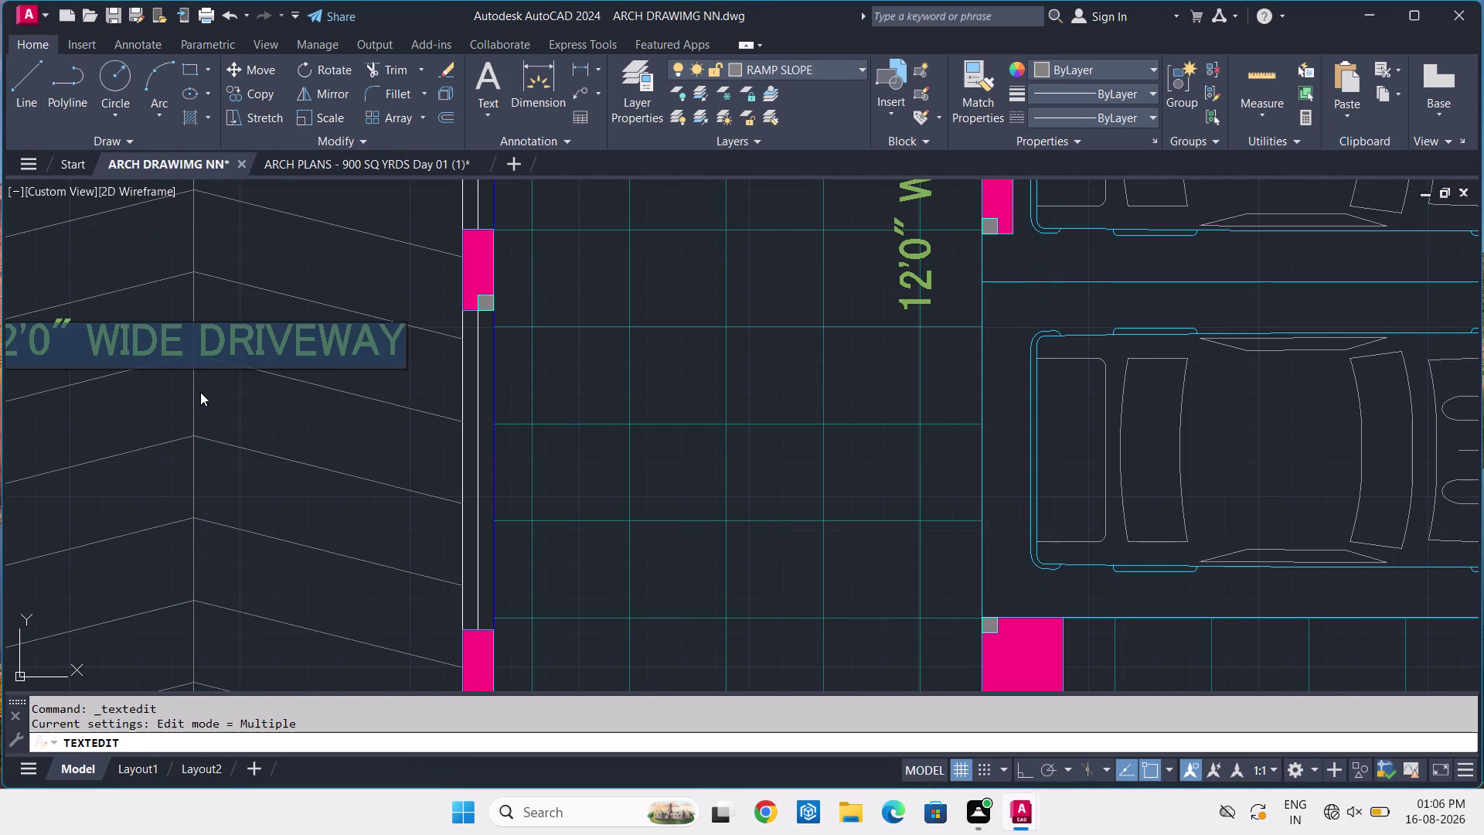
text(RAMP)
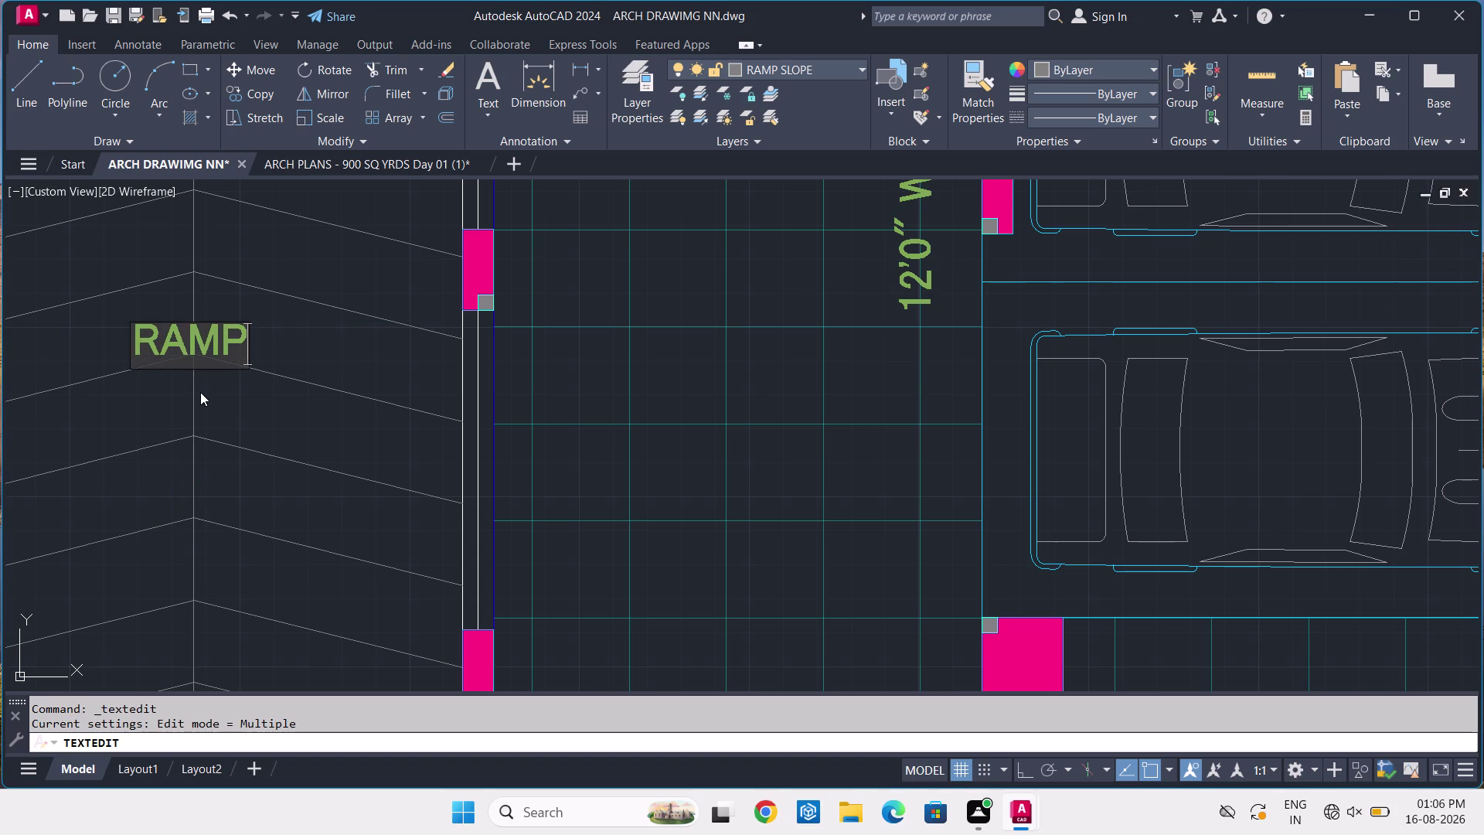
key(space)
text(SLPO)
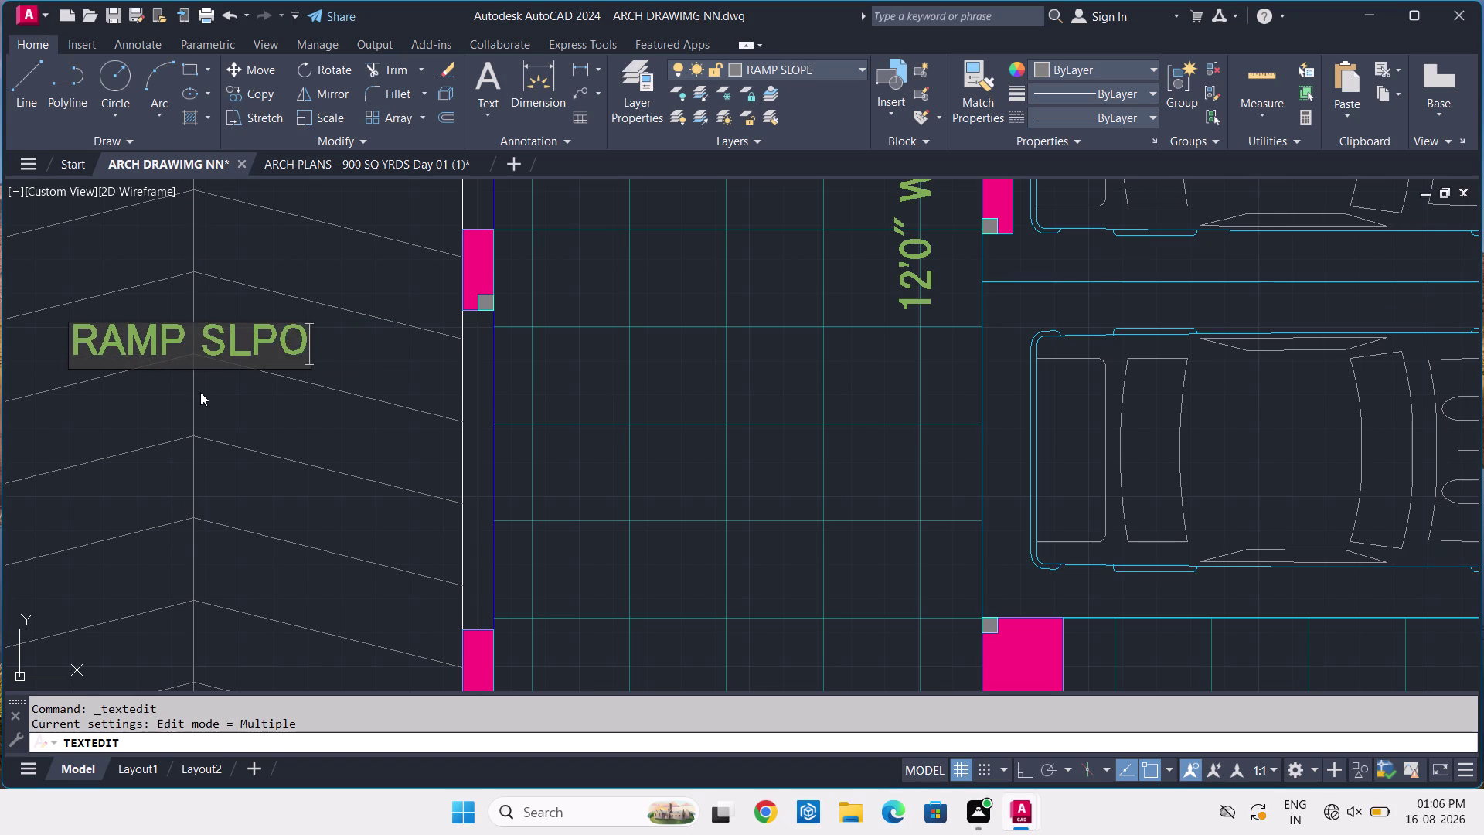
text(E)
key(space)
Enter the slope ratio, correcting the mistyped separator and value.
key(1)
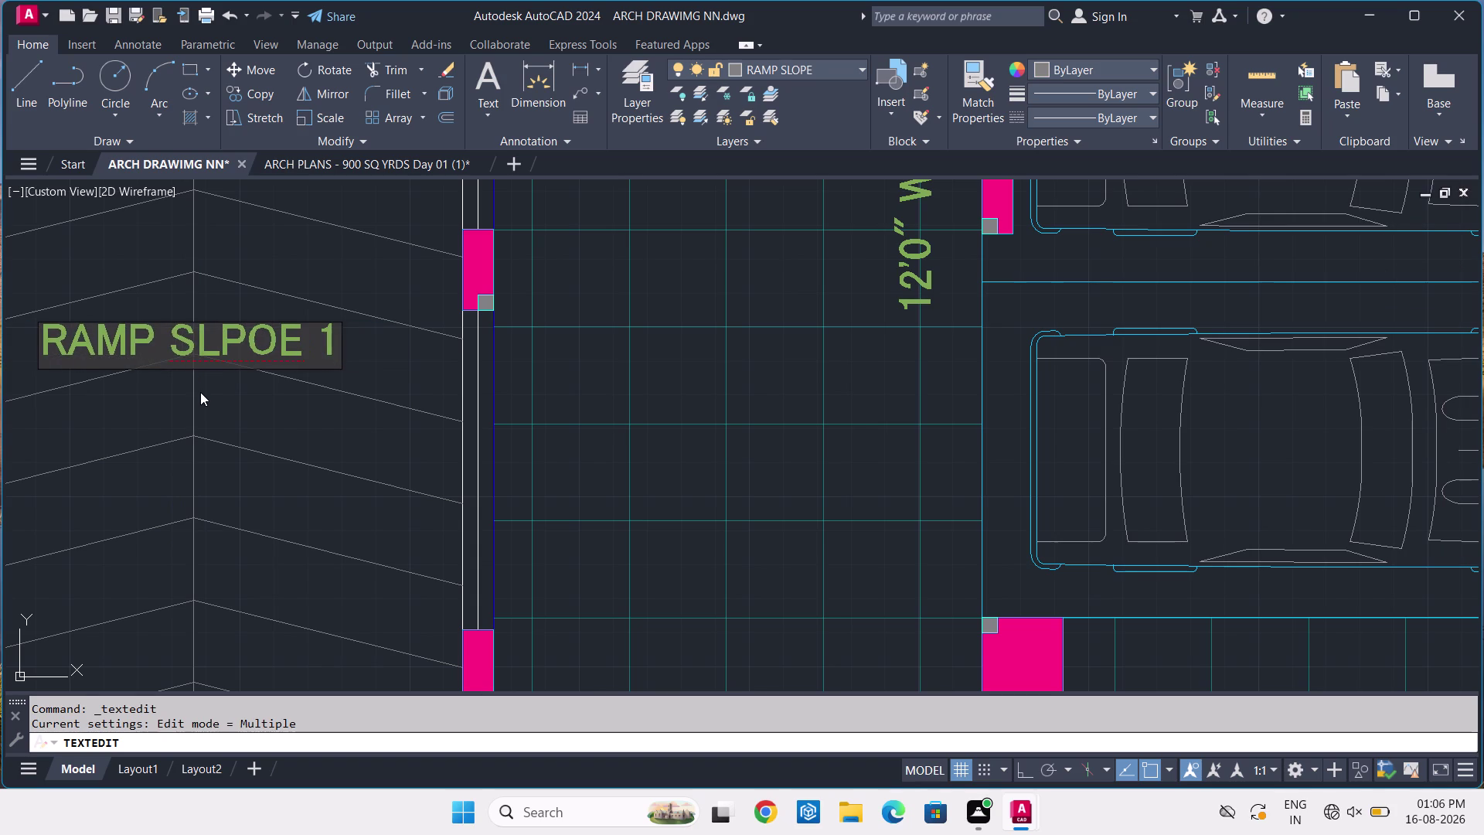
key(semicolon)
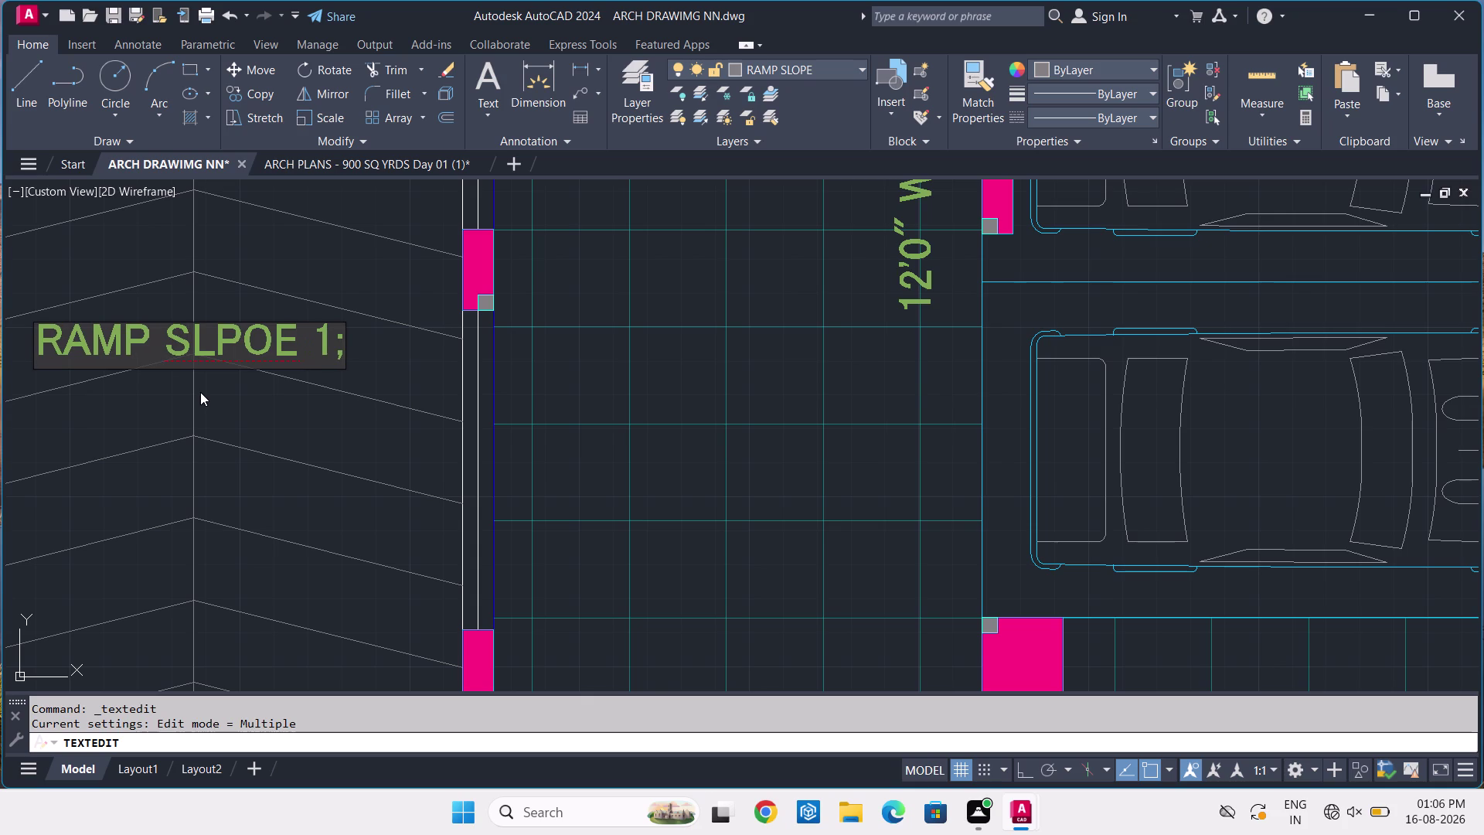
key(BackSpace)
key(shift+colon)
key(space)
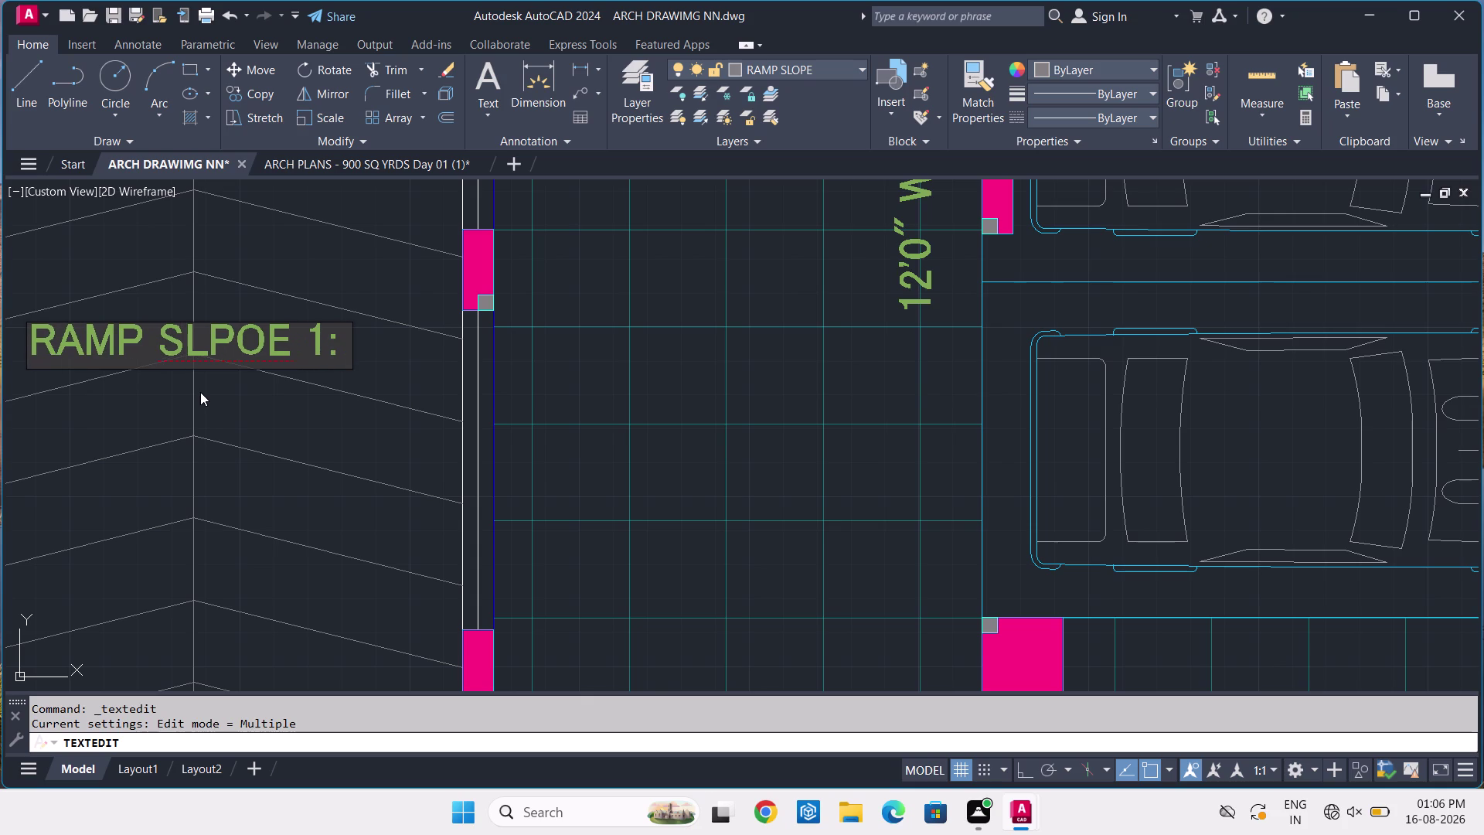
key(7)
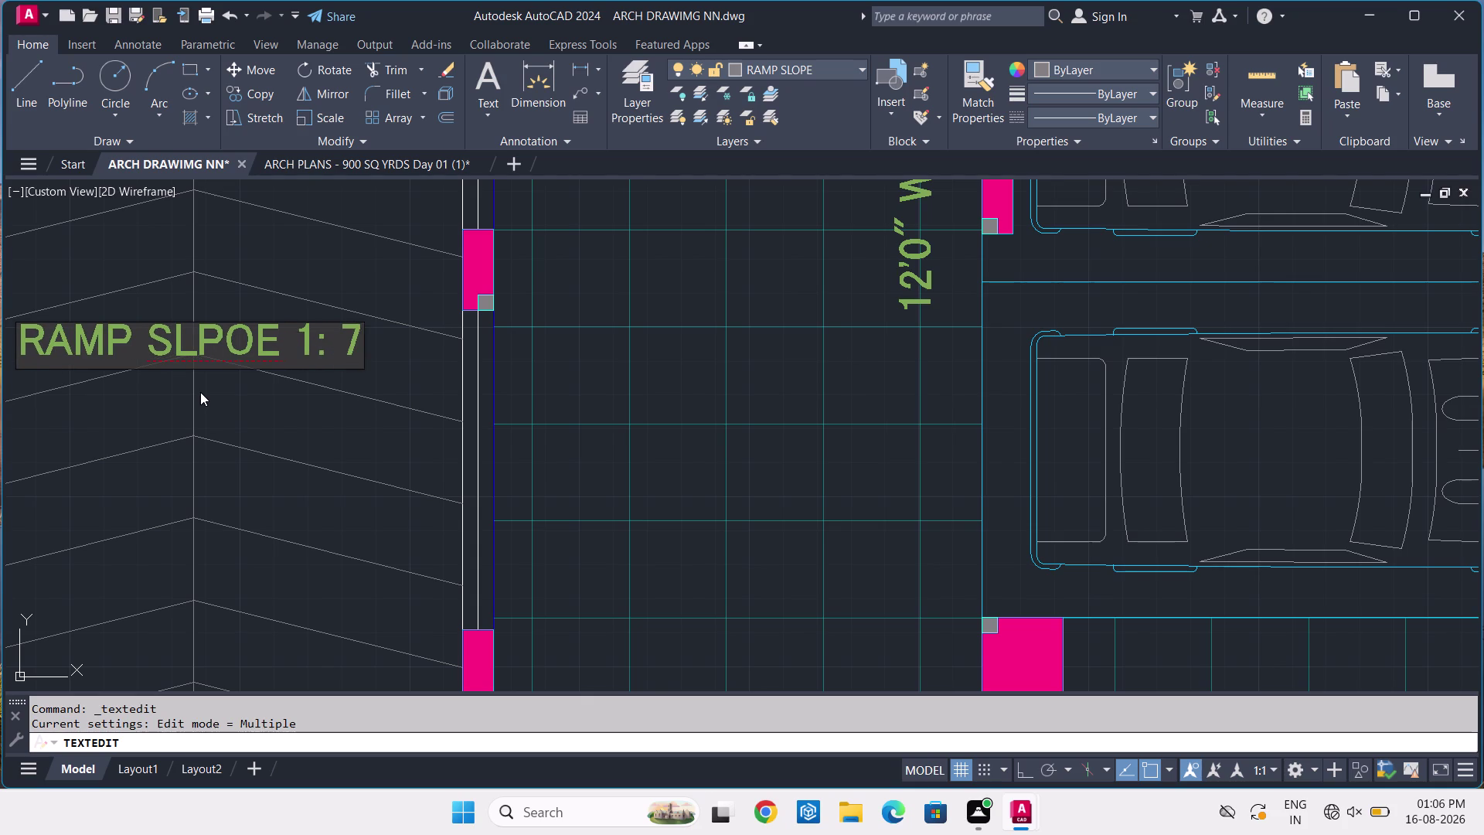
key(BackSpace)
key(BackSpace)
key(BackSpace)
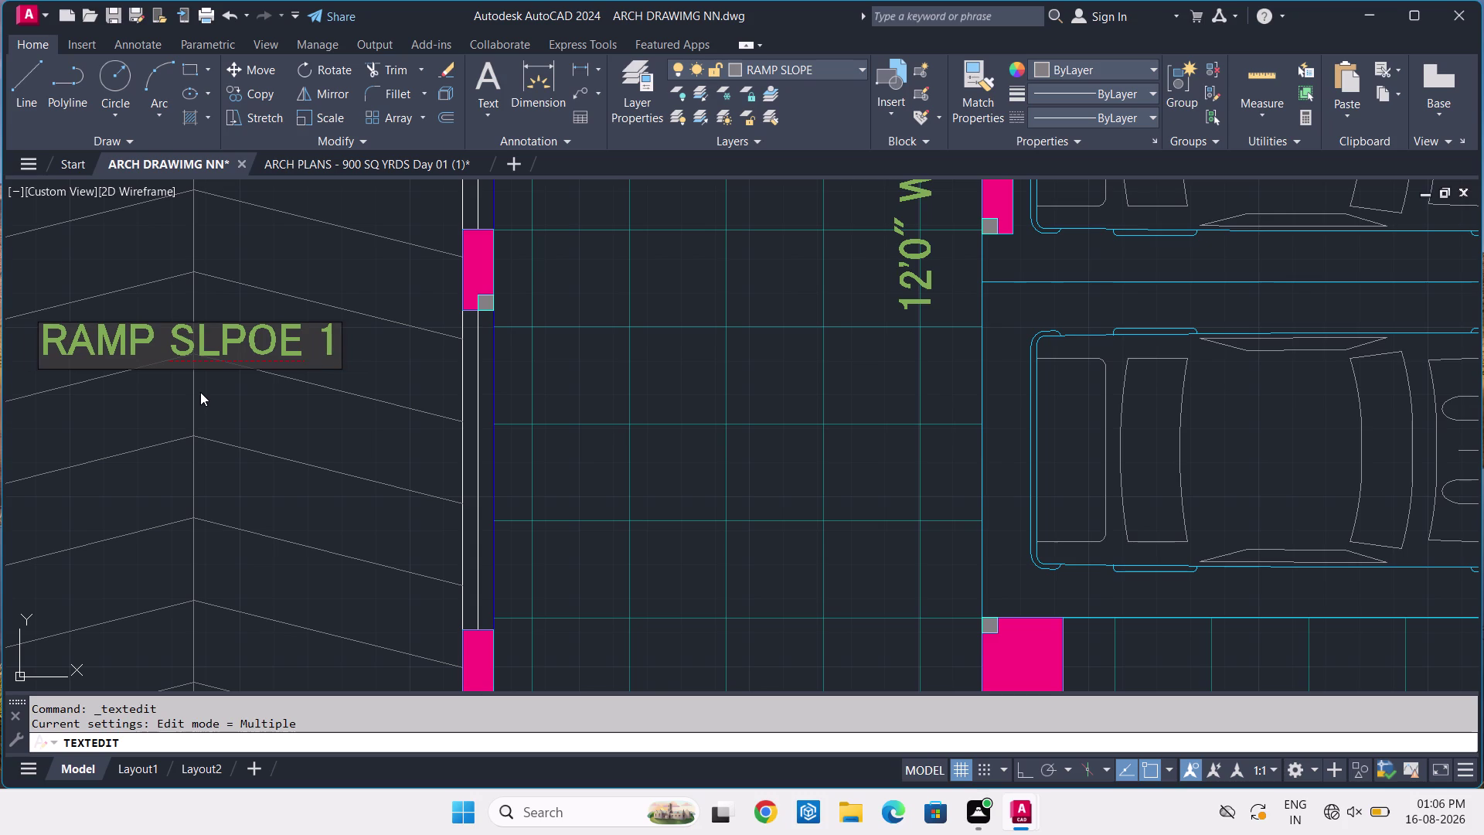
key(space)
text(:)
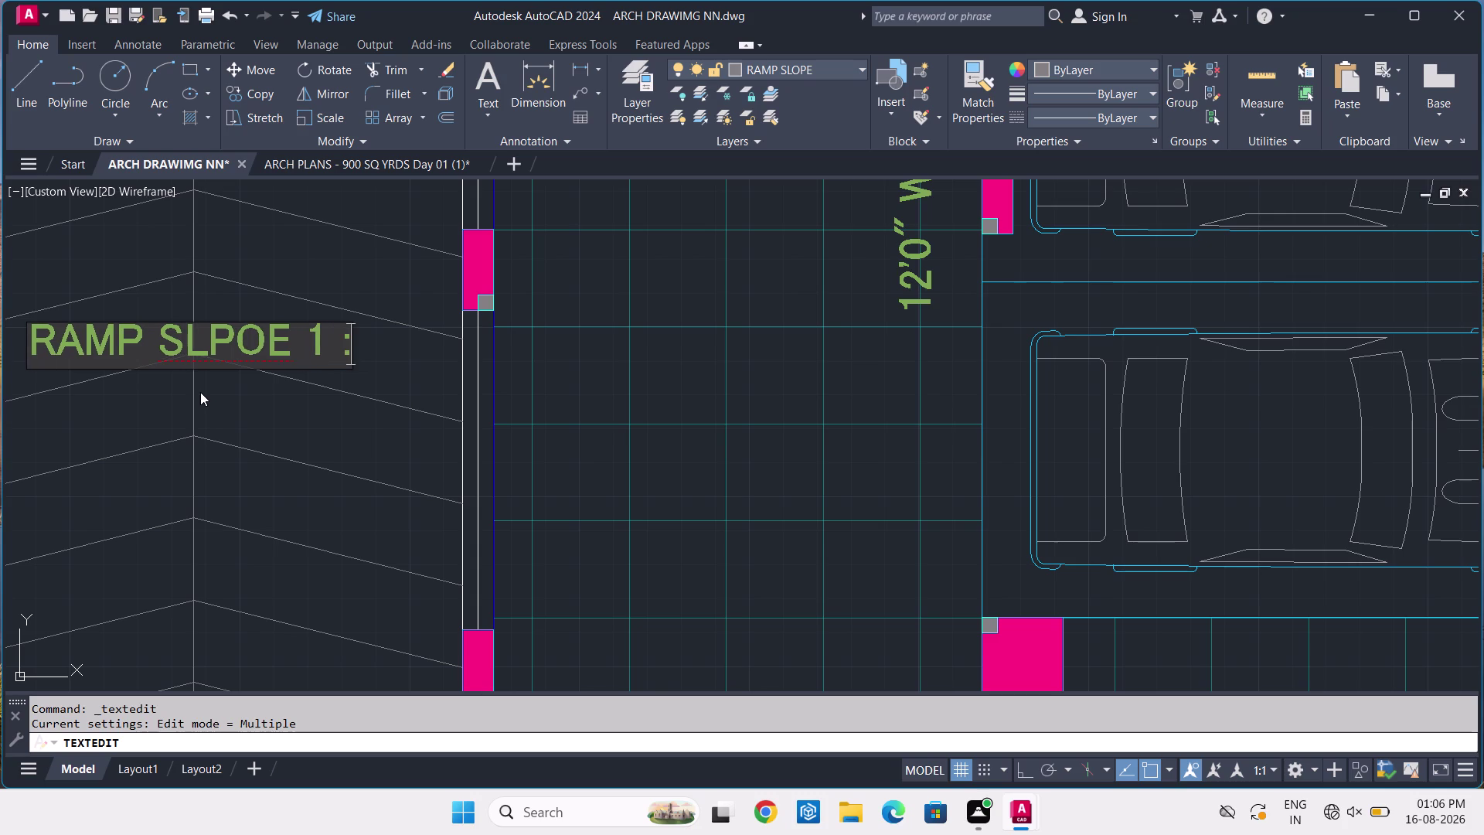
key(space)
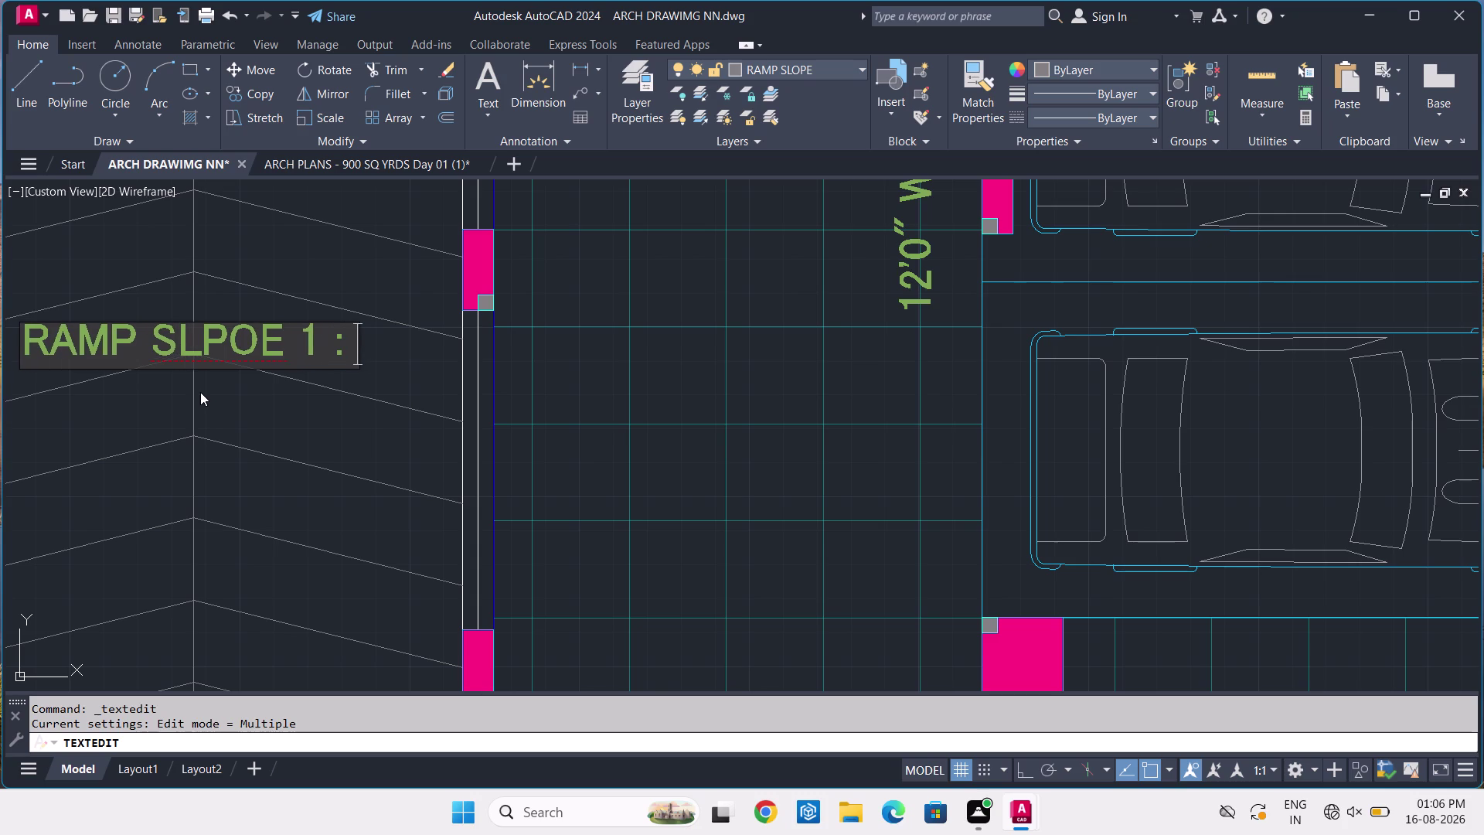
key(6)
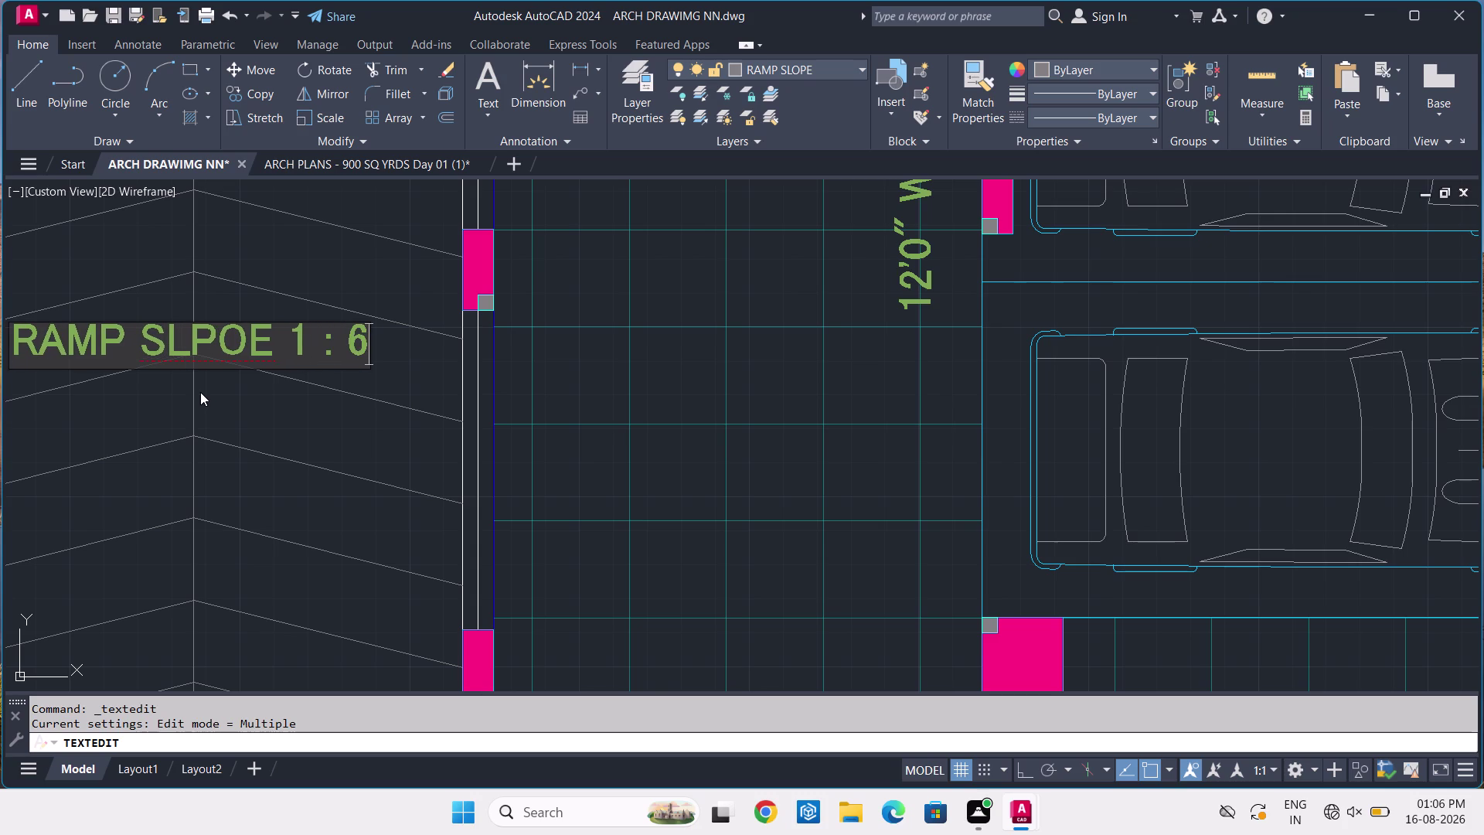
Replace the spaced-out ratio with a compact 1:6 and finish editing.
key(BackSpace)
key(BackSpace)
key(equal)
key(BackSpace)
key(BackSpace)
key(BackSpace)
key(BackSpace)
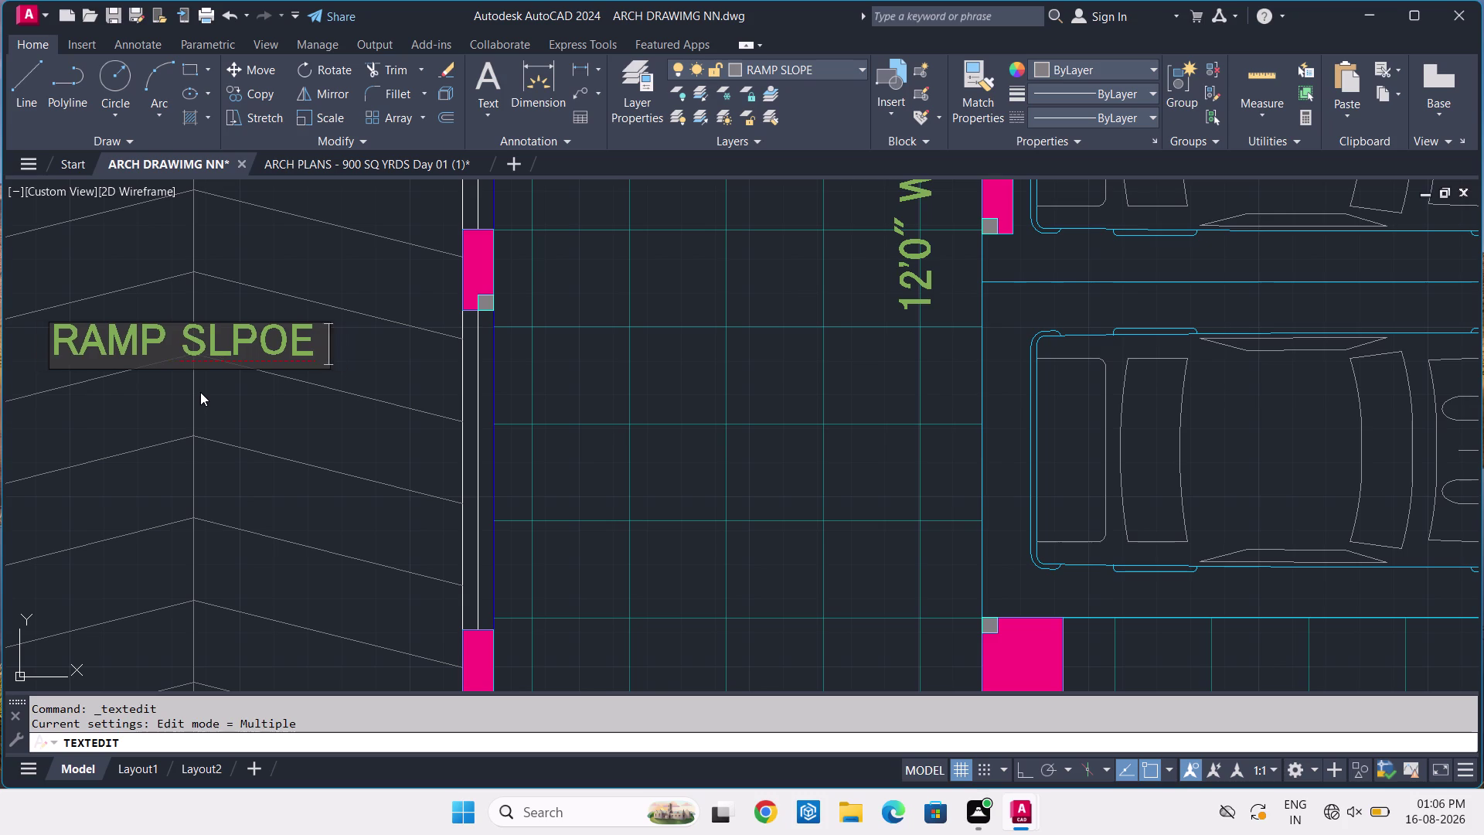
key(1)
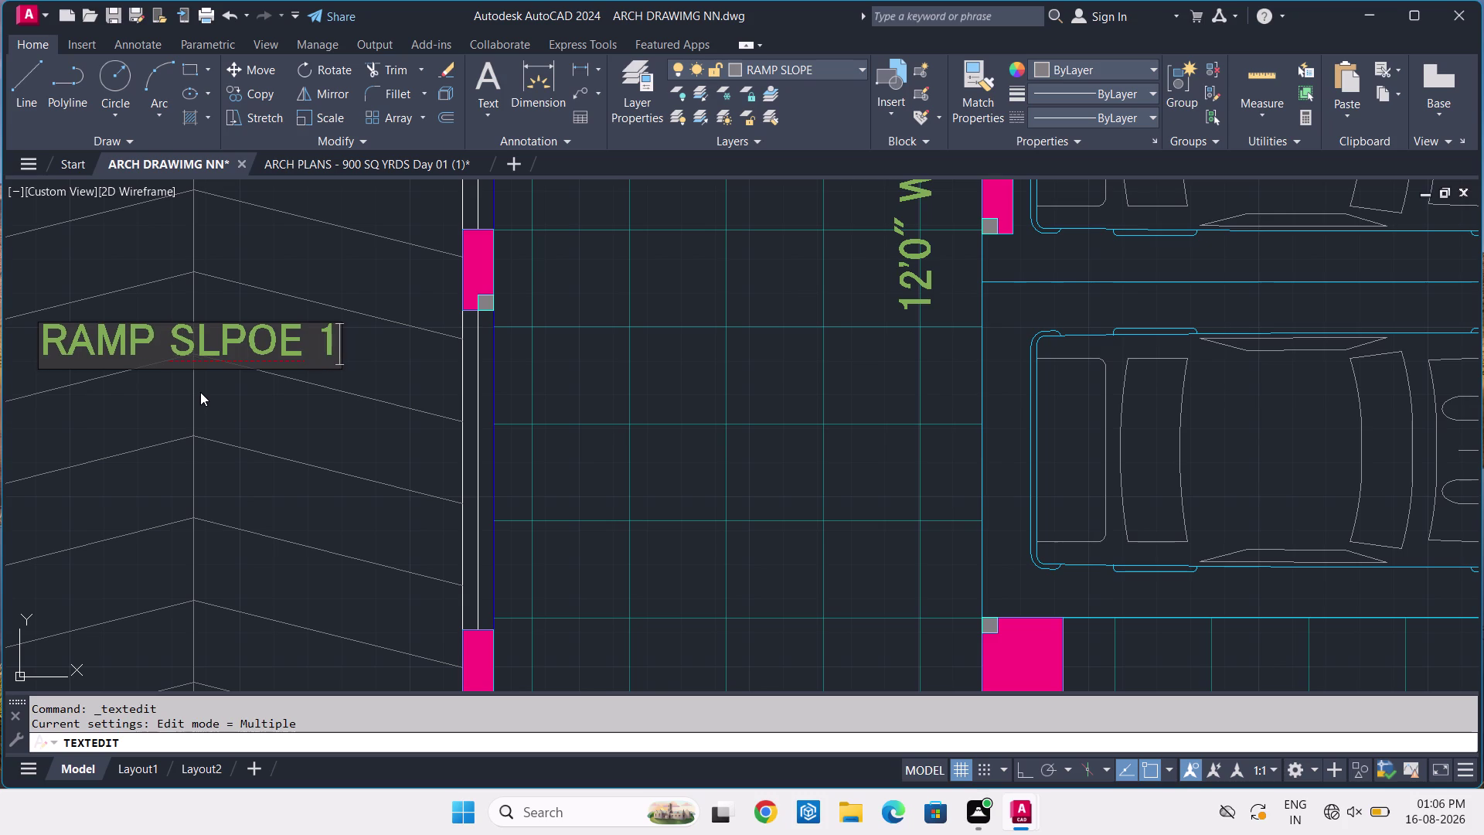
key(shift+colon)
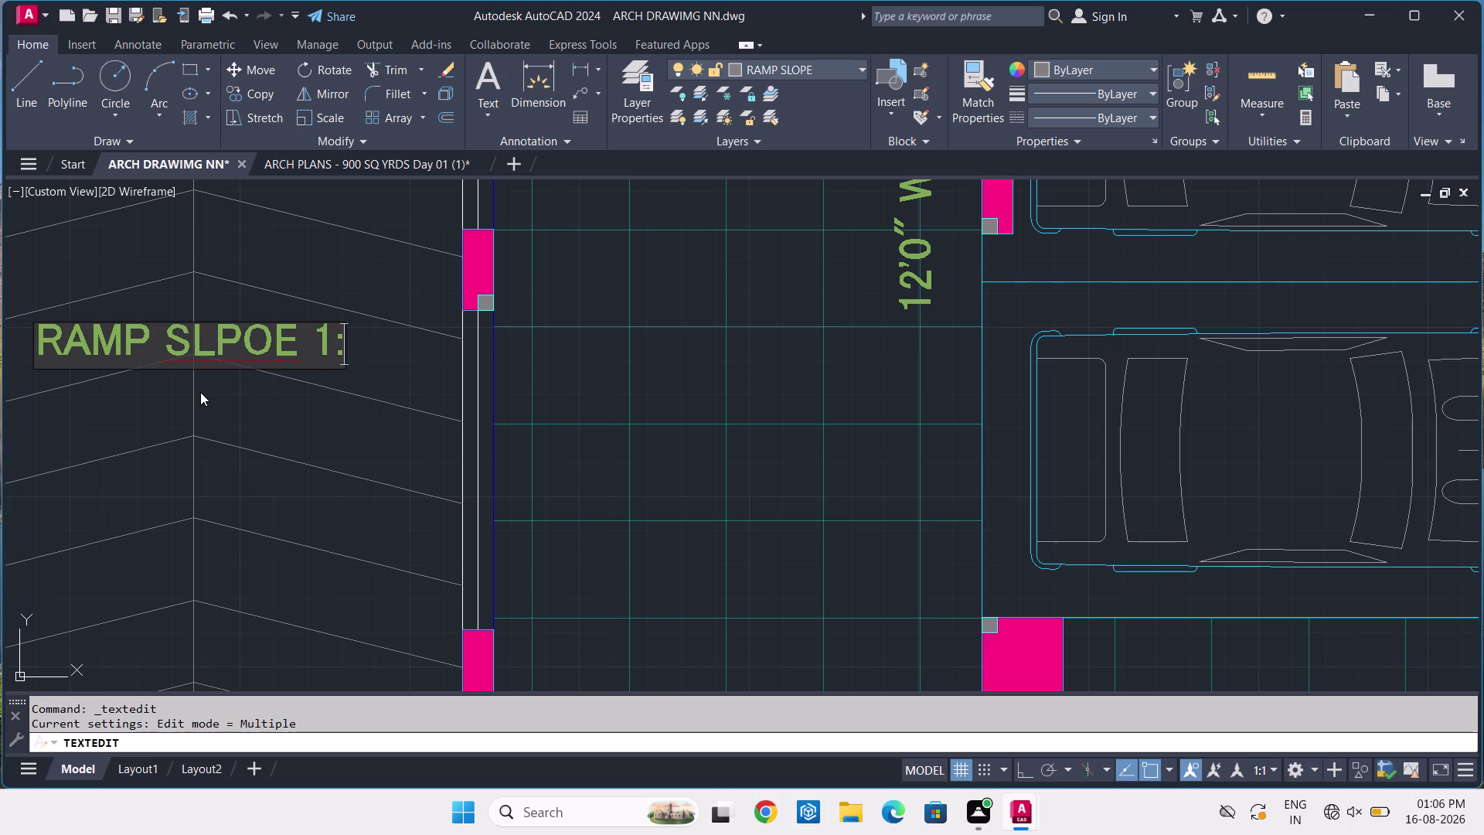
key(6)
key(Return)
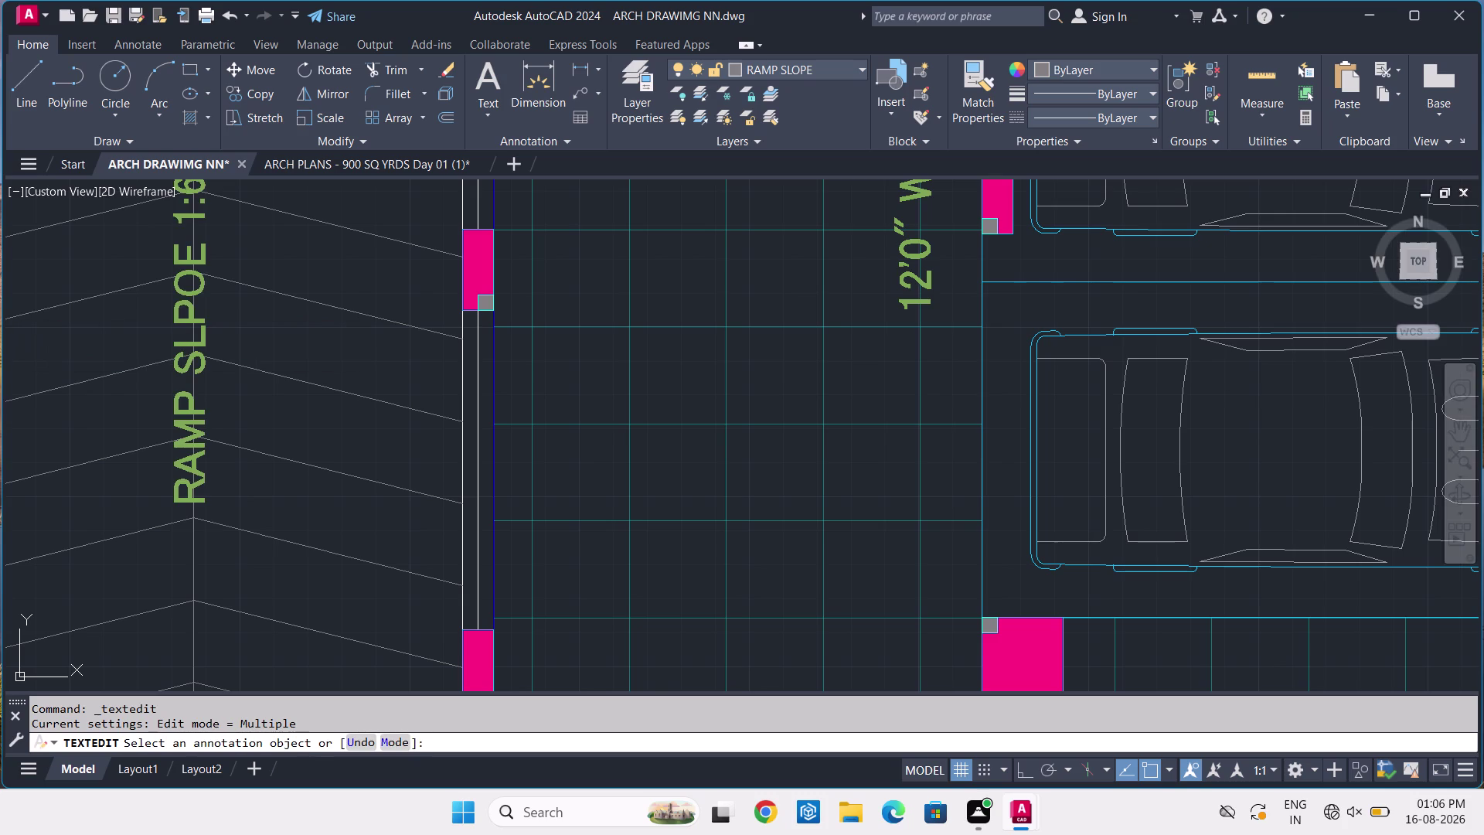
scroll(down, 3)
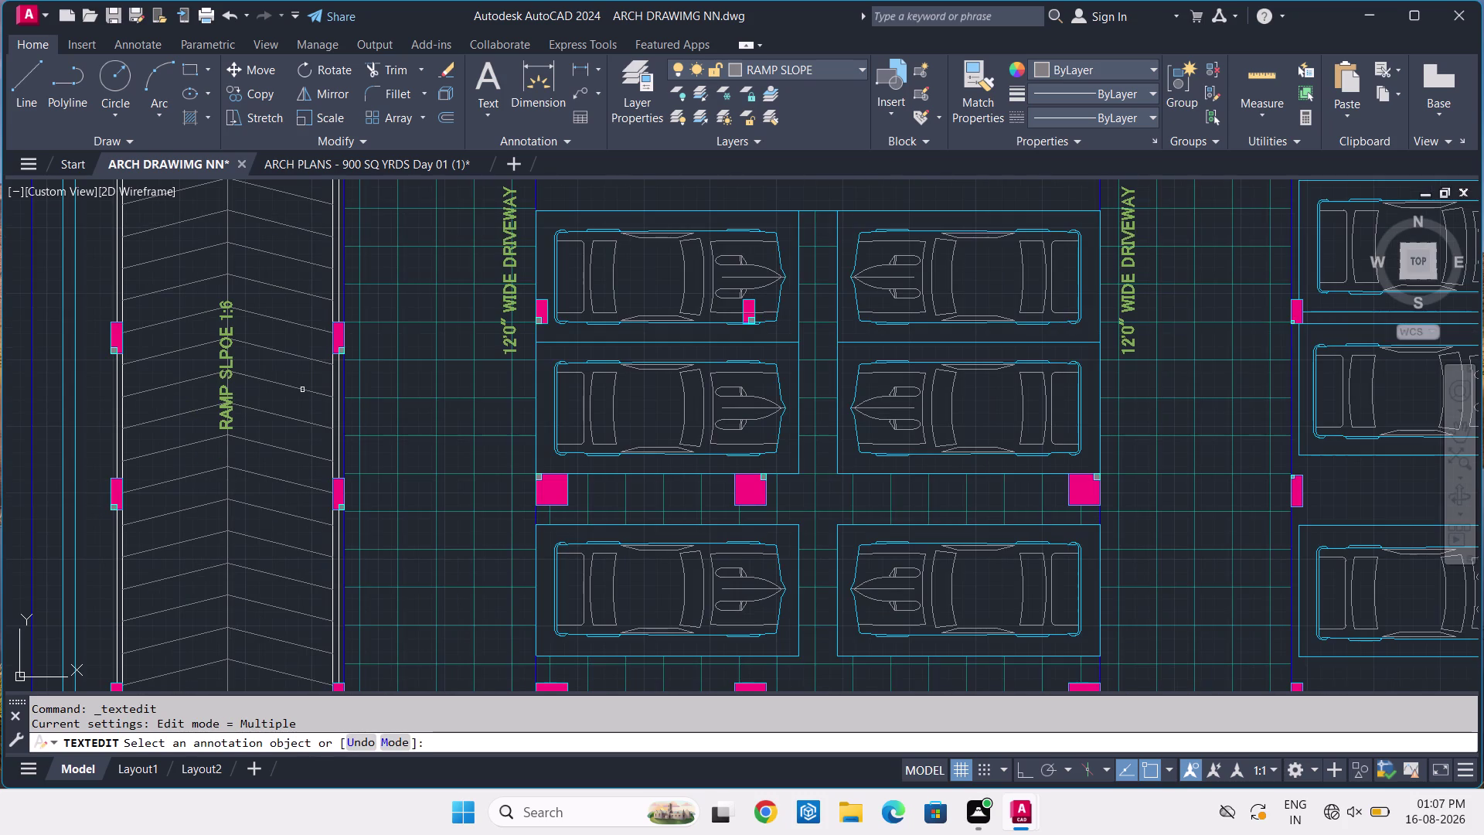
key(Escape)
click(374, 162)
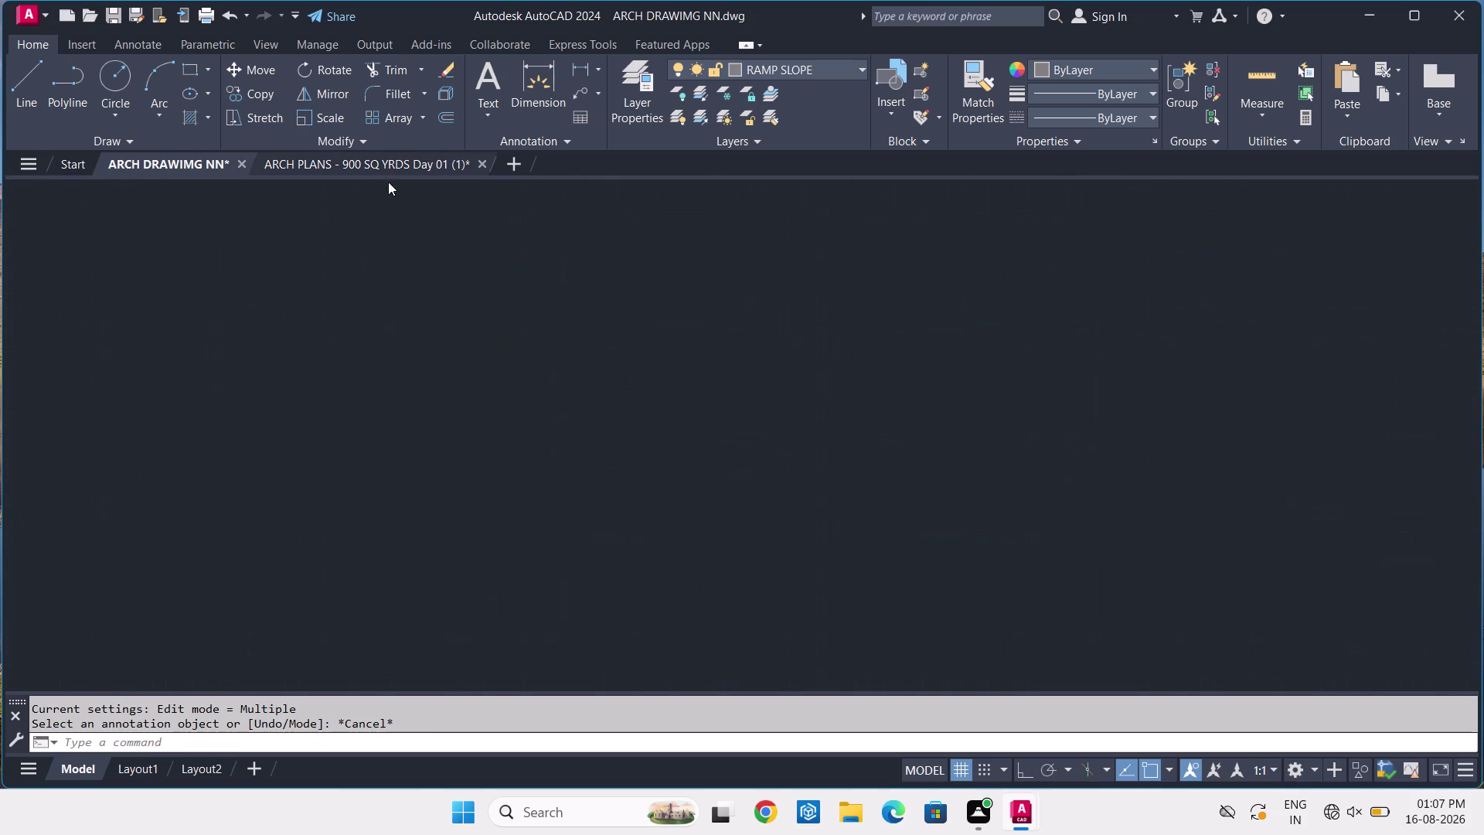
scroll(down, 3)
scroll(down, 3)
middle_drag(579, 332, 510, 438)
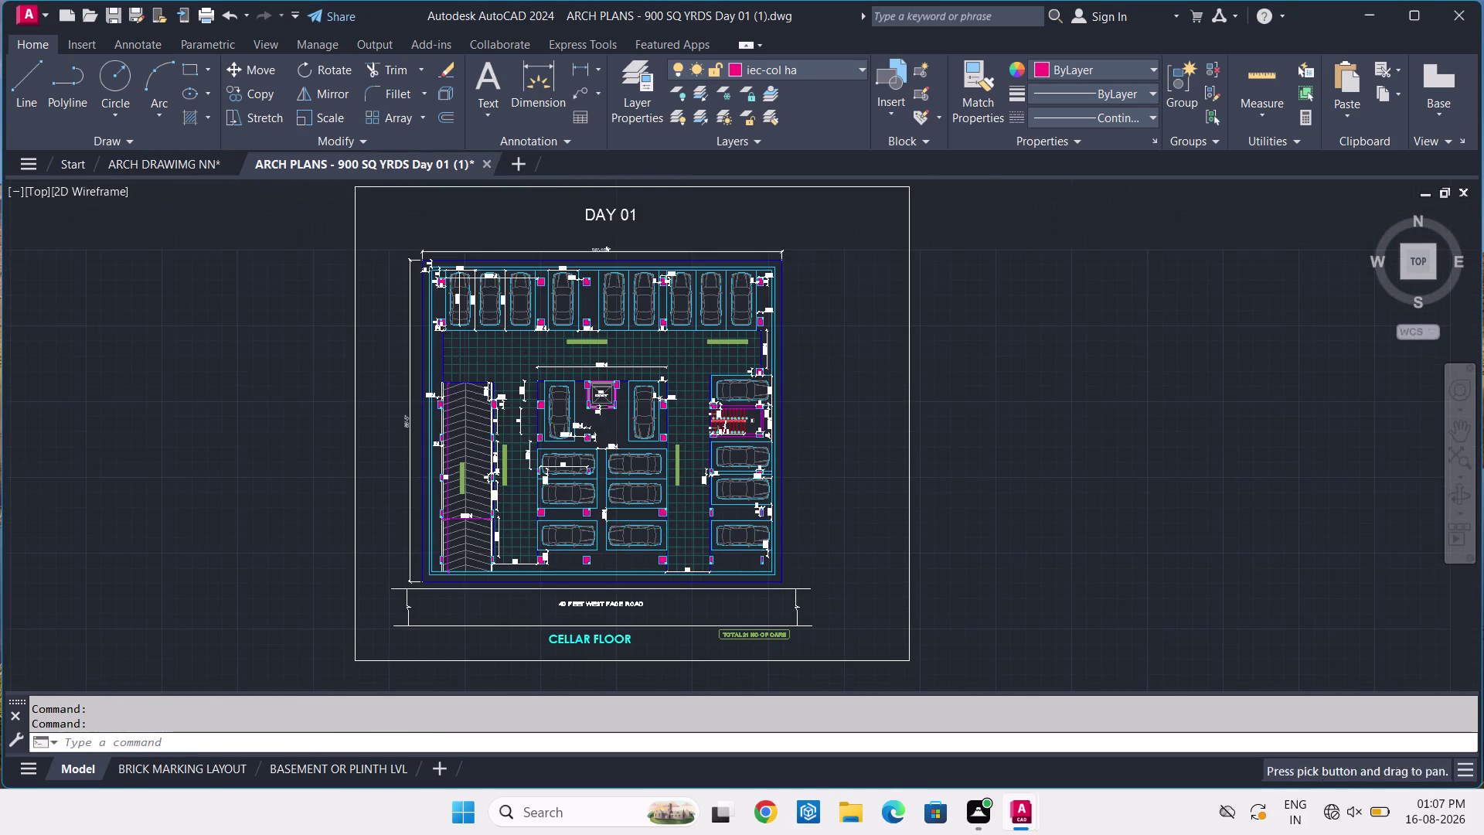
scroll(up, 3)
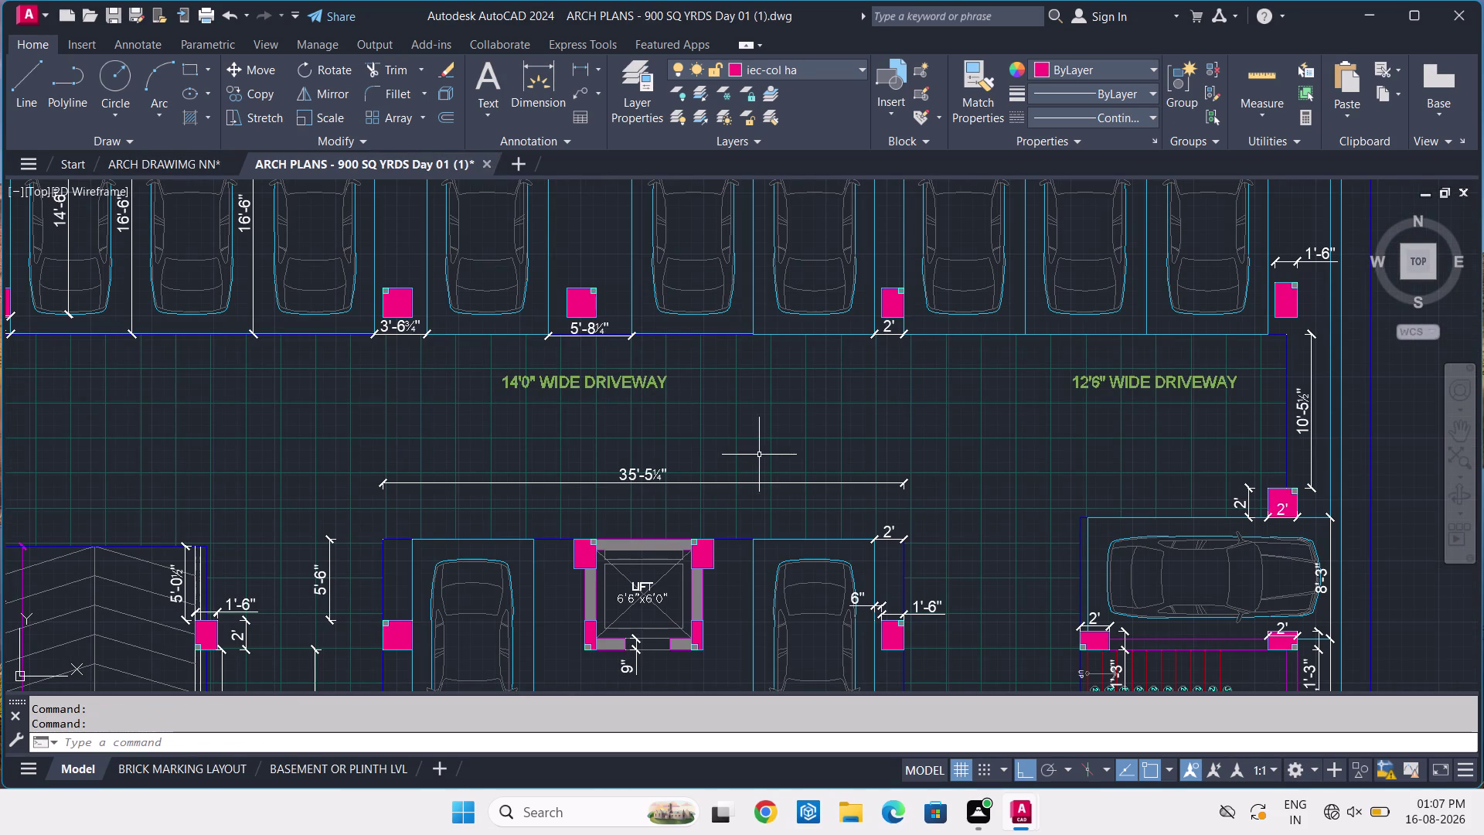
scroll(up, 3)
scroll(up, 3)
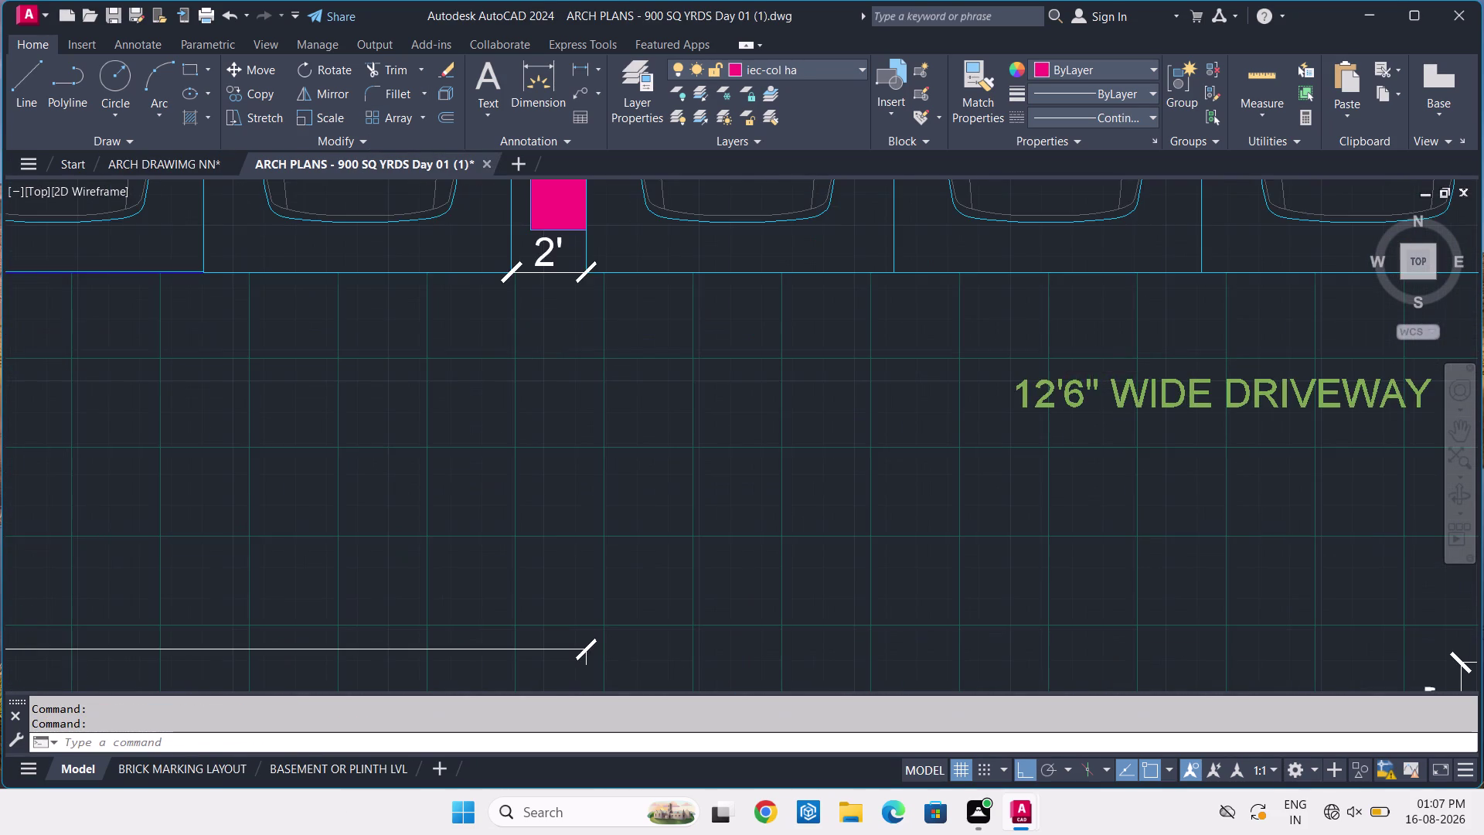
scroll(down, 3)
scroll(down, 3)
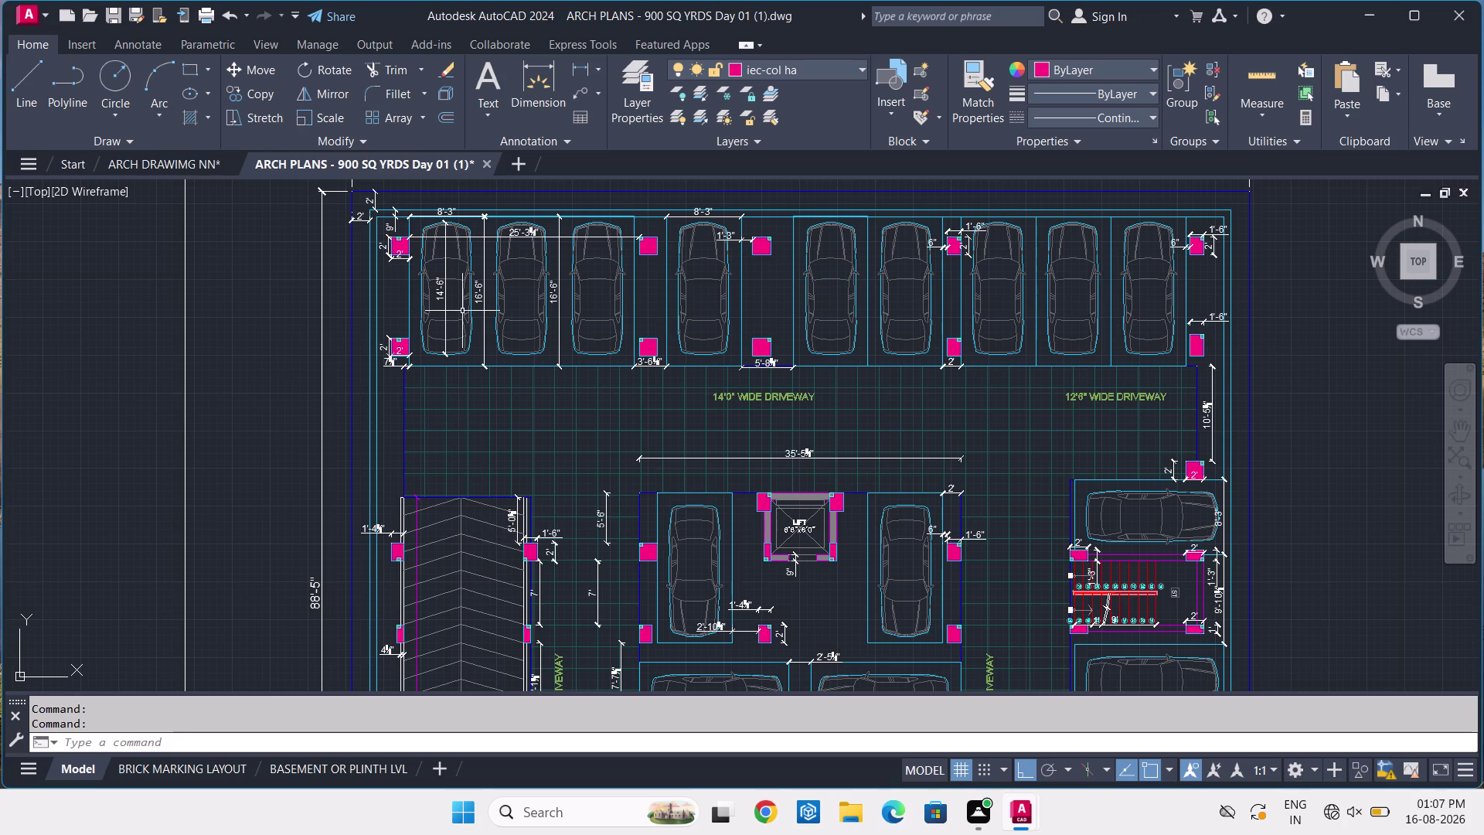
click(186, 168)
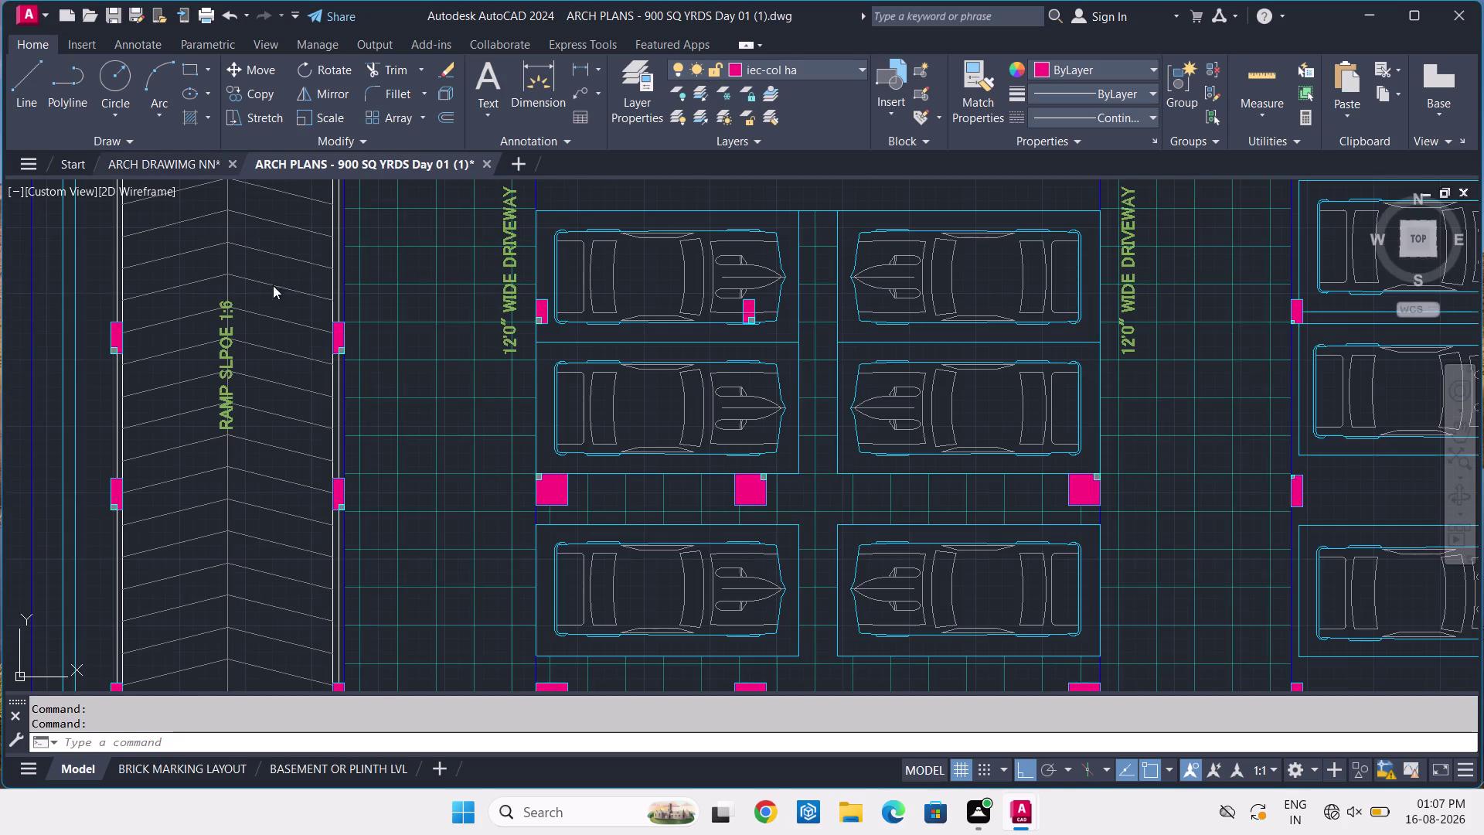
scroll(down, 3)
scroll(up, 3)
scroll(up, 3)
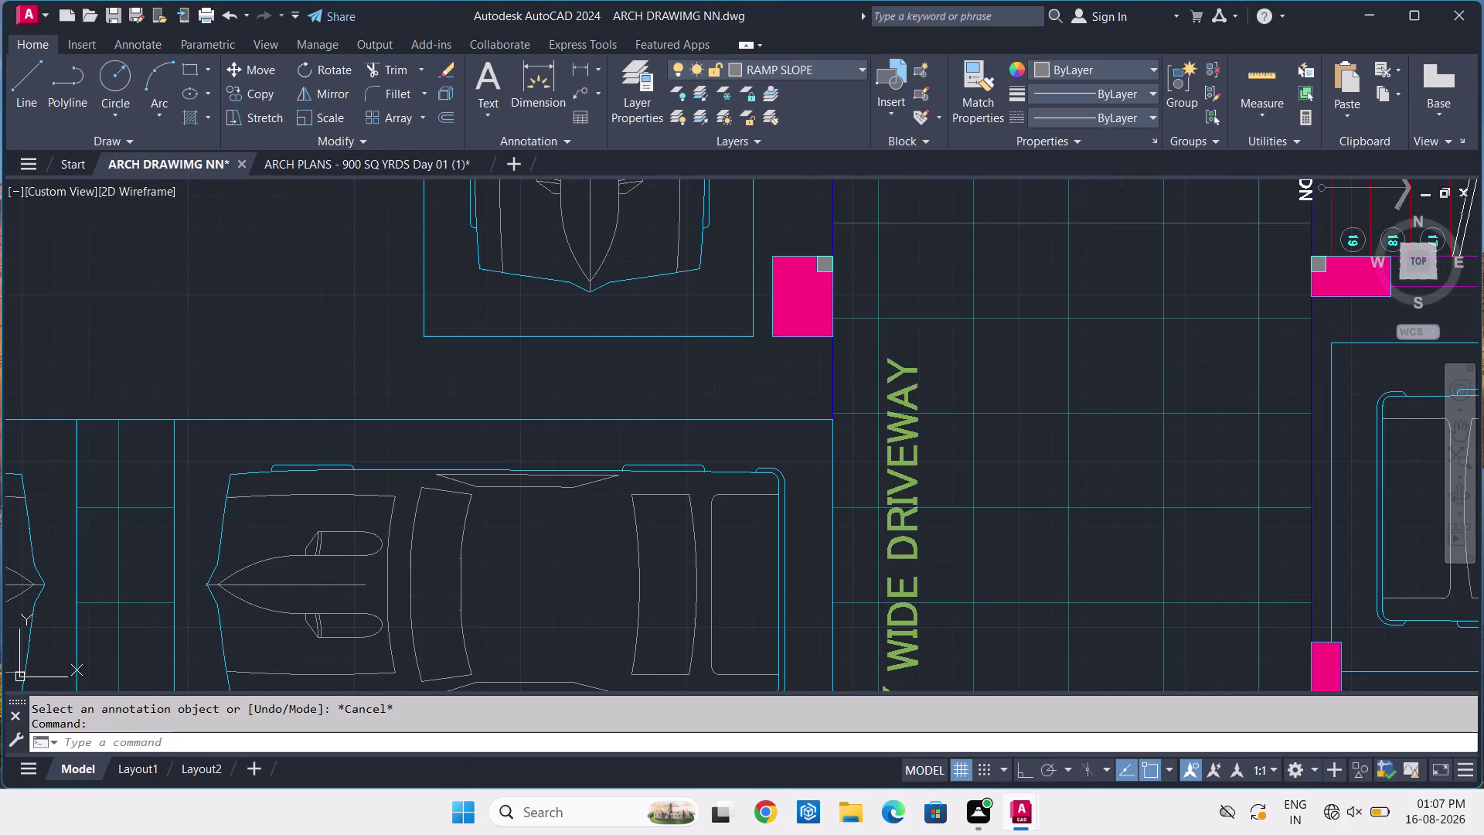
Copy the vertical 12'0" WIDE DRIVEWAY label into the upper driveway.
click(909, 438)
text(C)
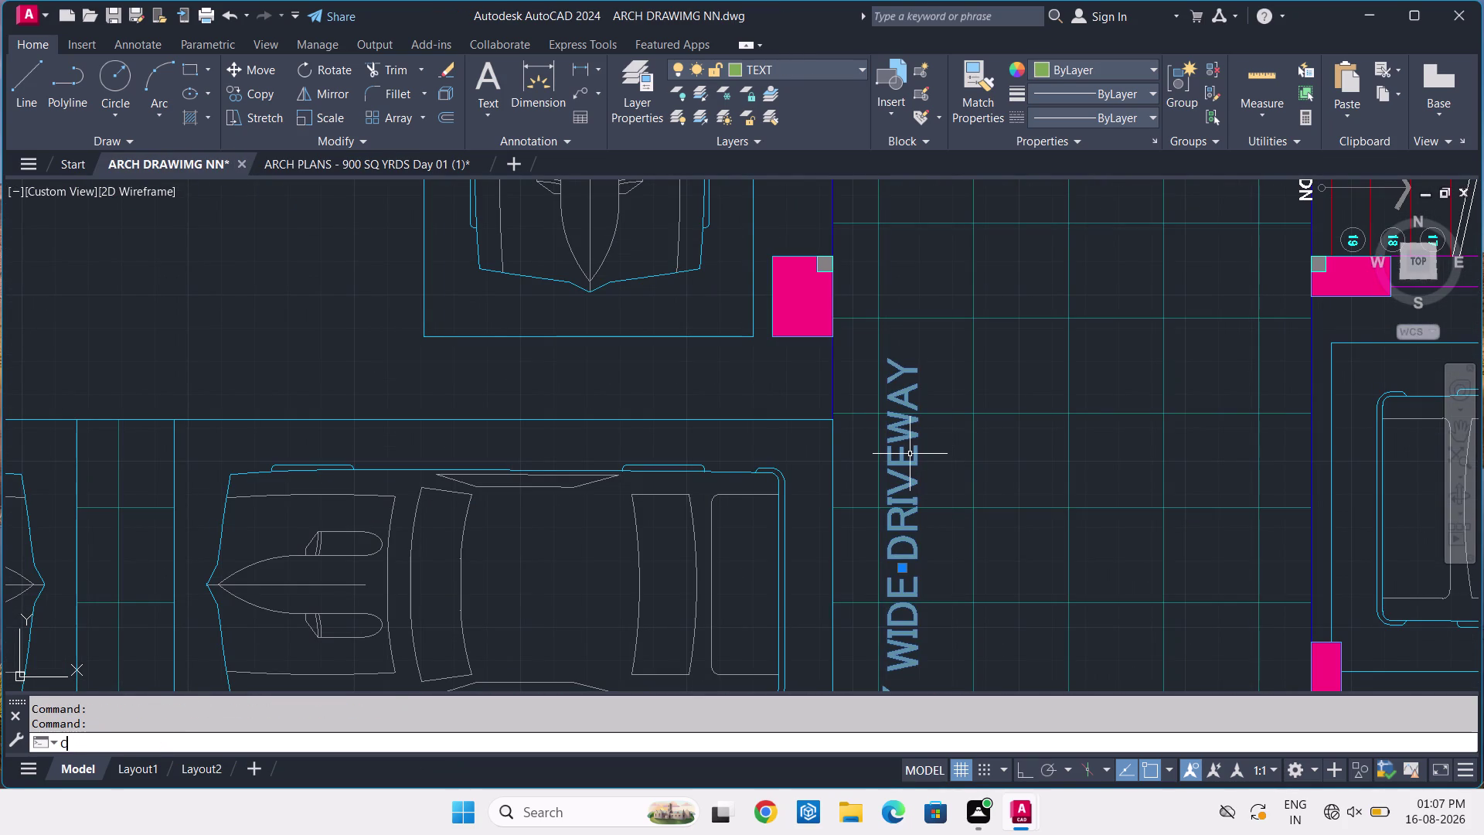
text(O)
key(space)
click(910, 454)
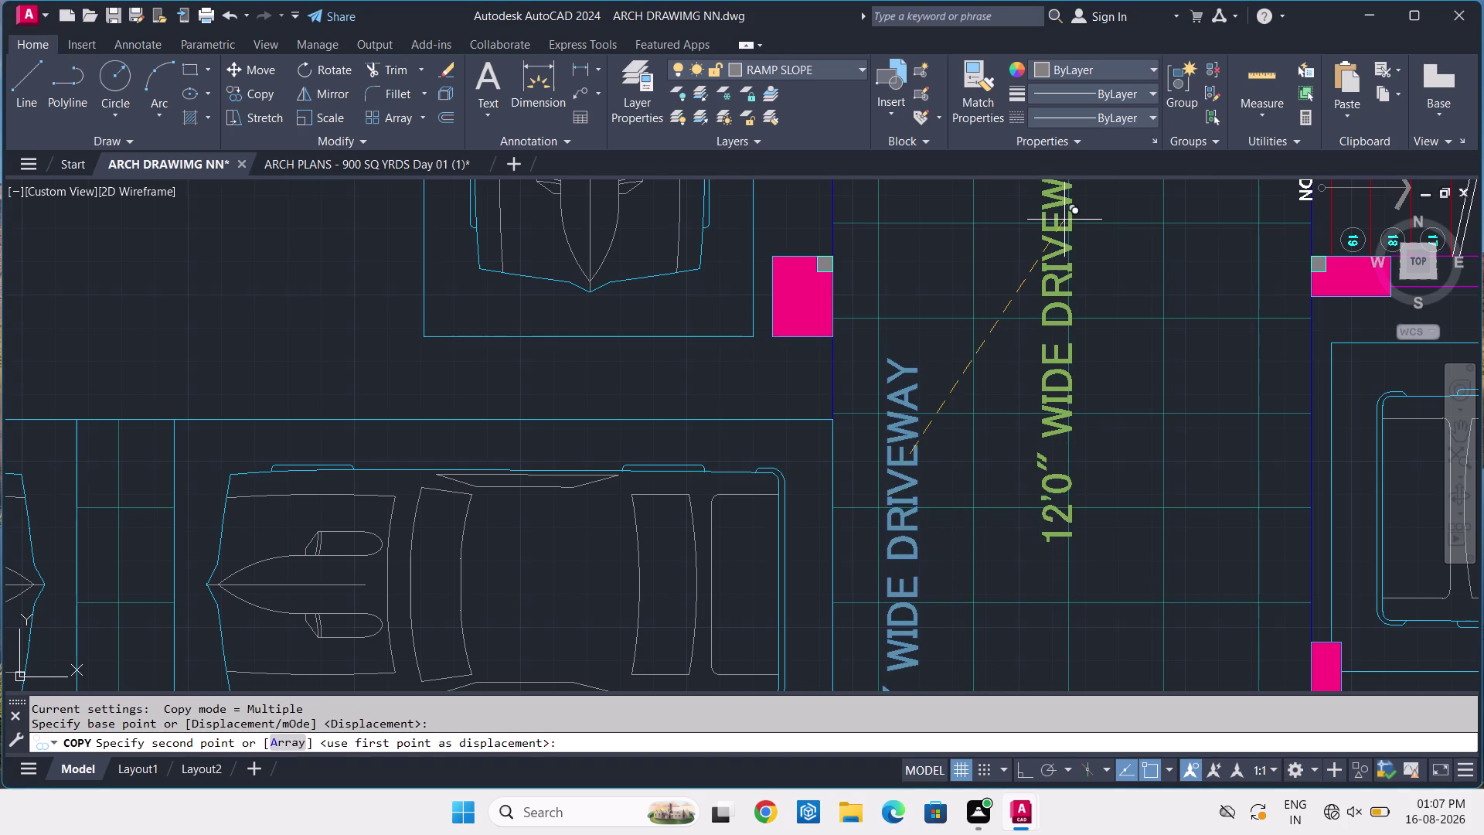
middle_drag(1065, 218, 1015, 512)
scroll(up, 3)
scroll(down, 3)
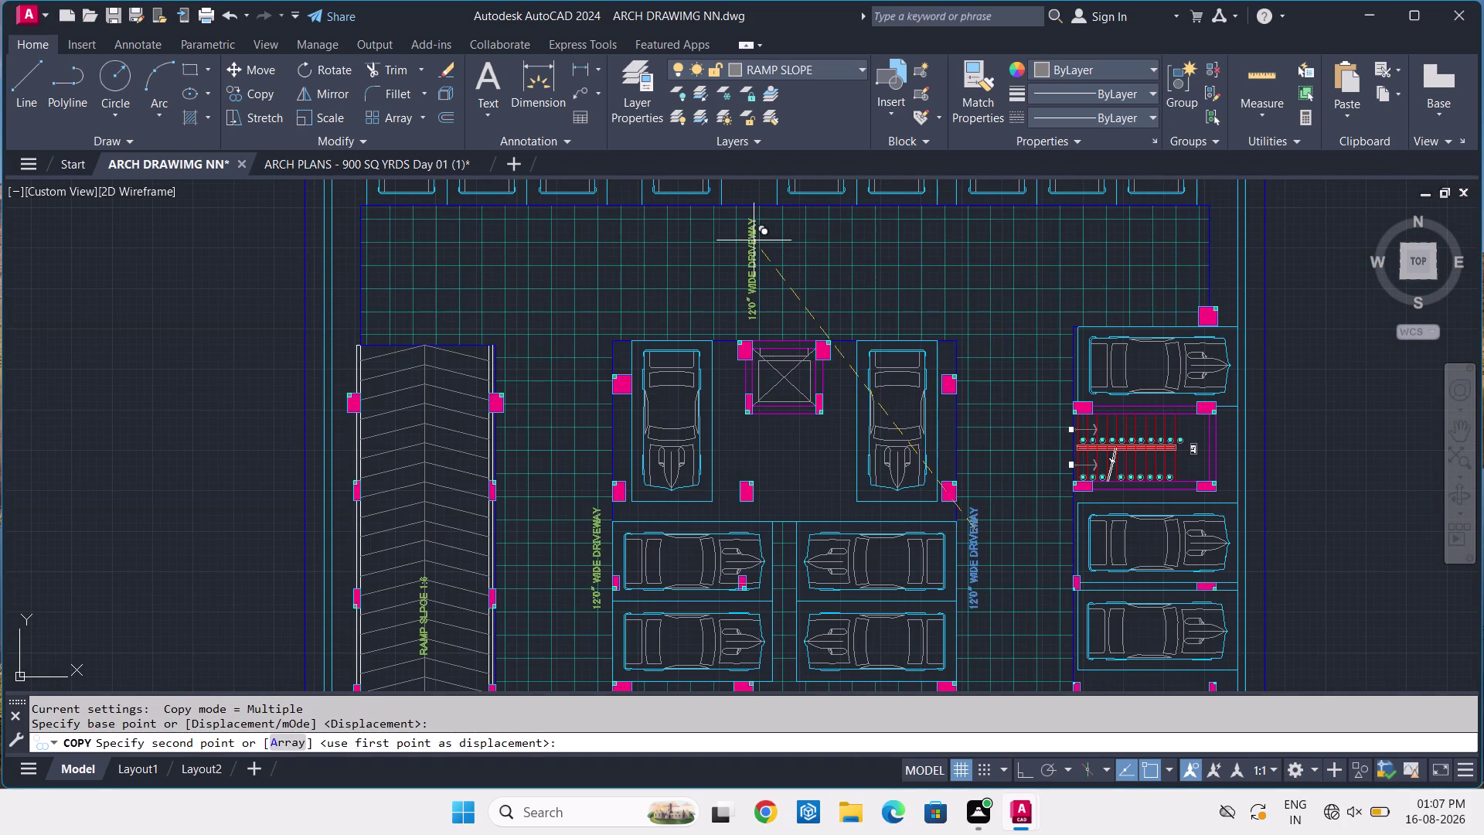
middle_drag(749, 242, 717, 411)
click(708, 409)
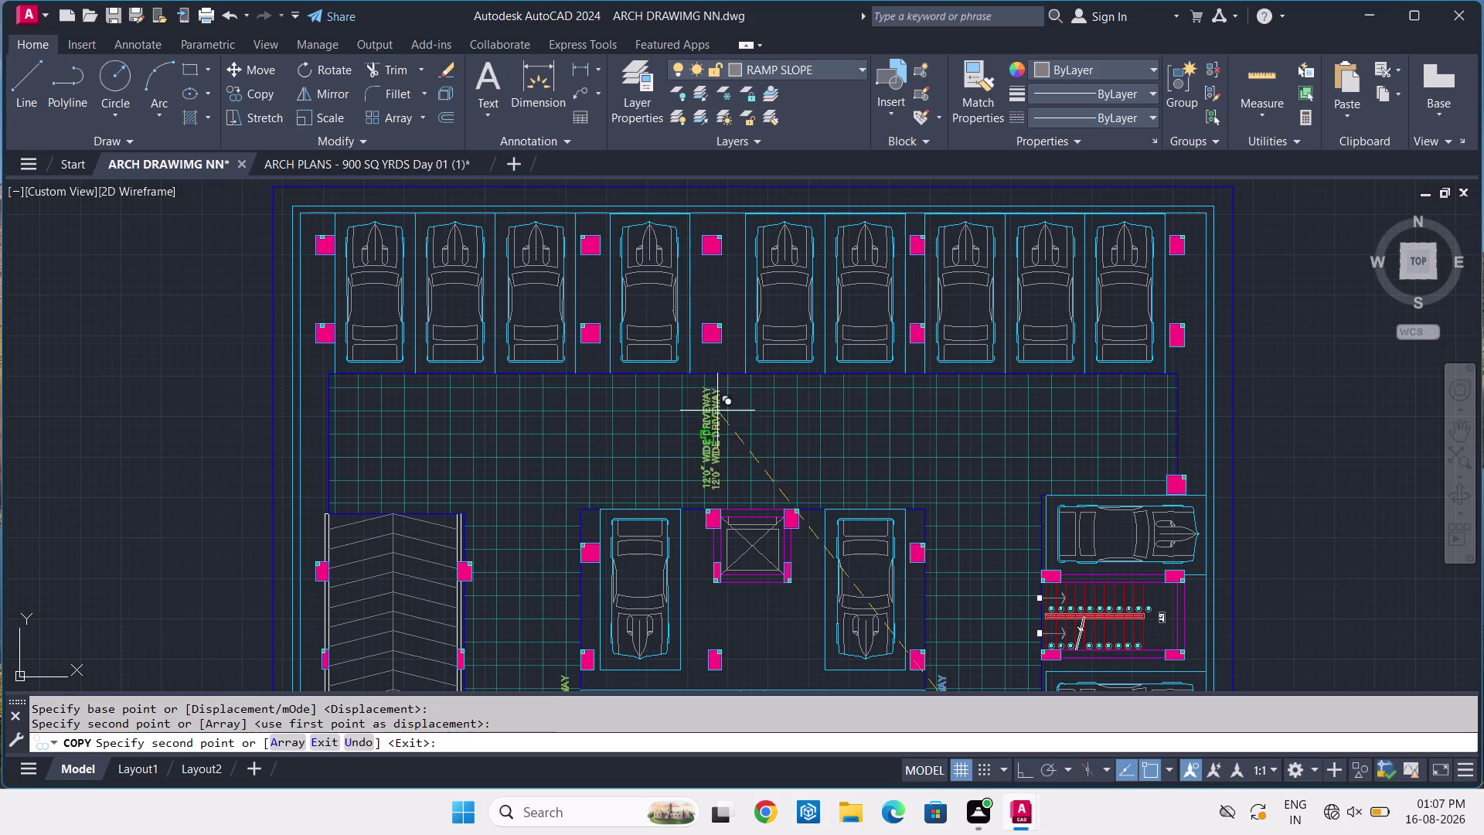
key(Escape)
scroll(up, 3)
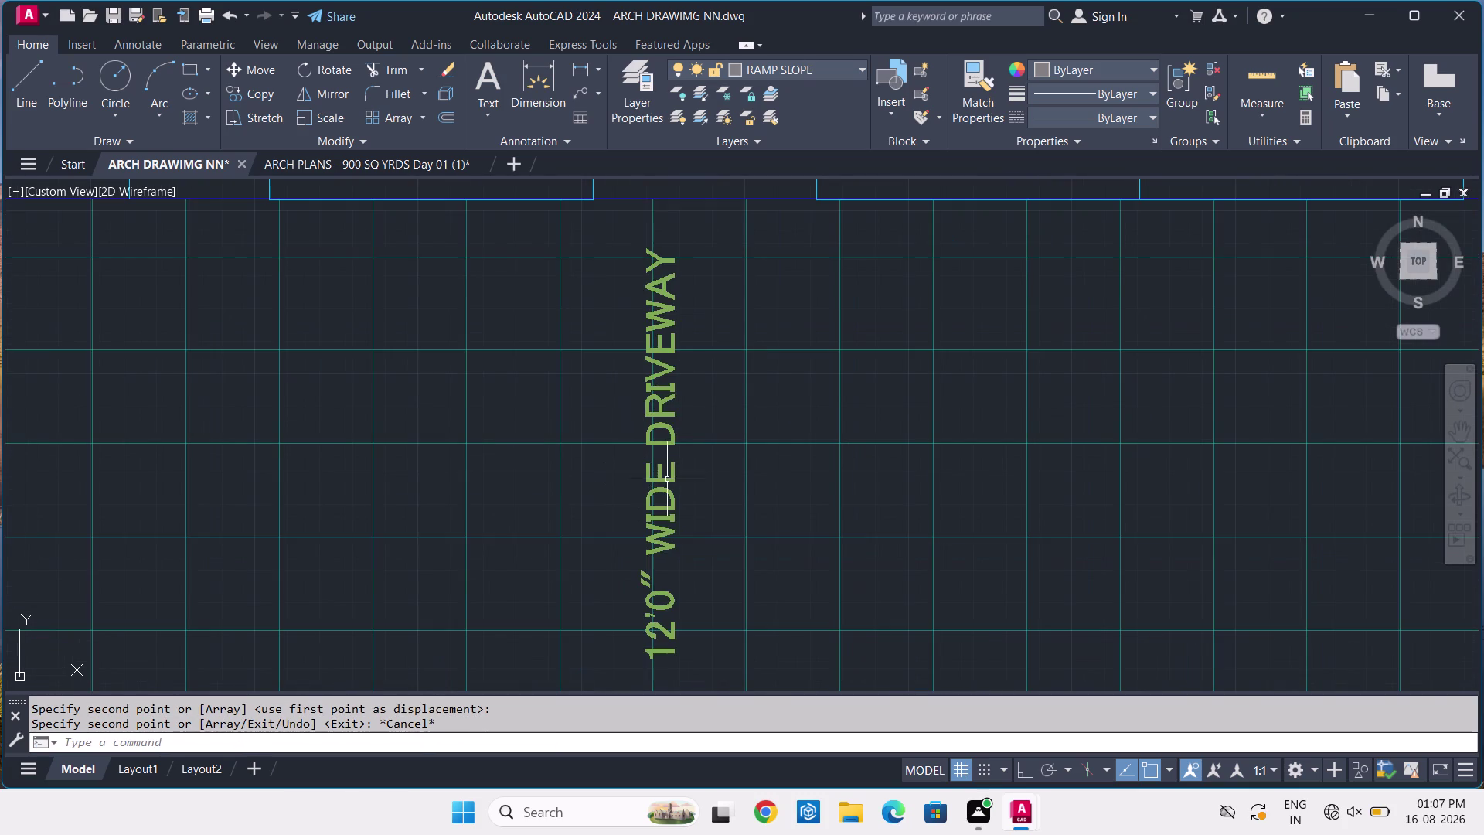
Rotate the copied driveway label so it reads horizontally.
click(668, 478)
key(r)
text(O)
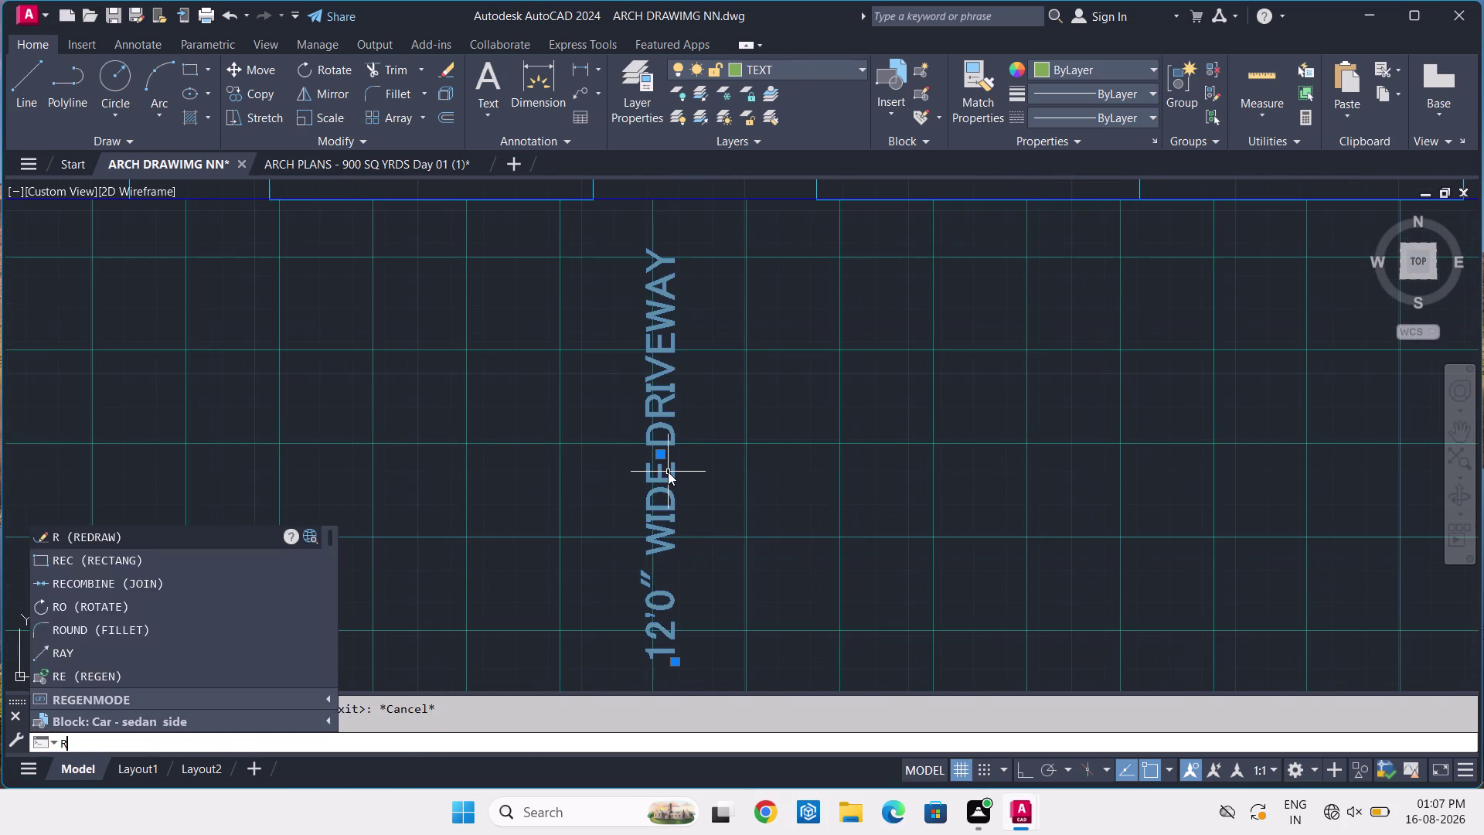
key(space)
key(F9)
key(F8)
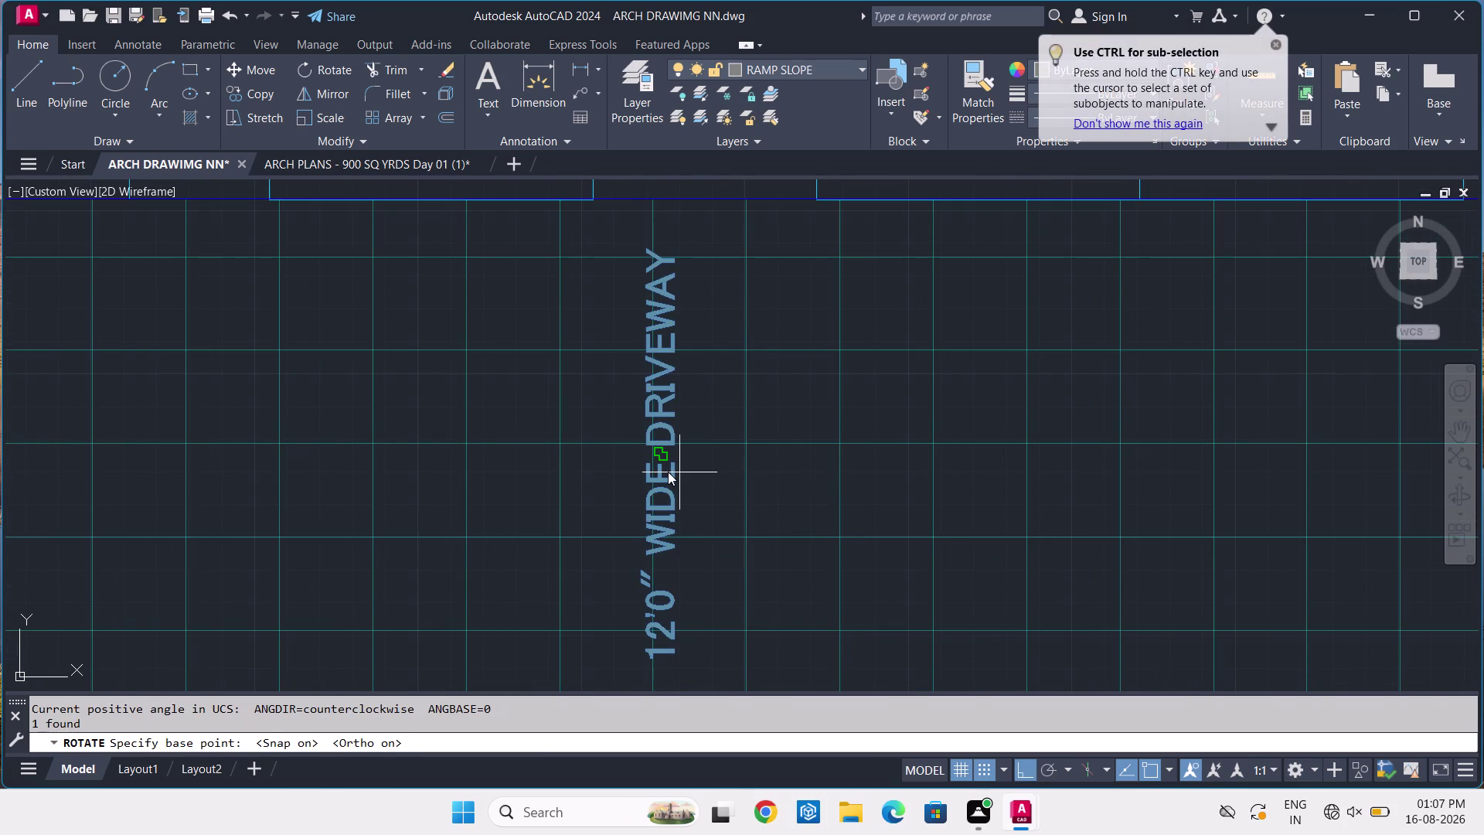
click(662, 248)
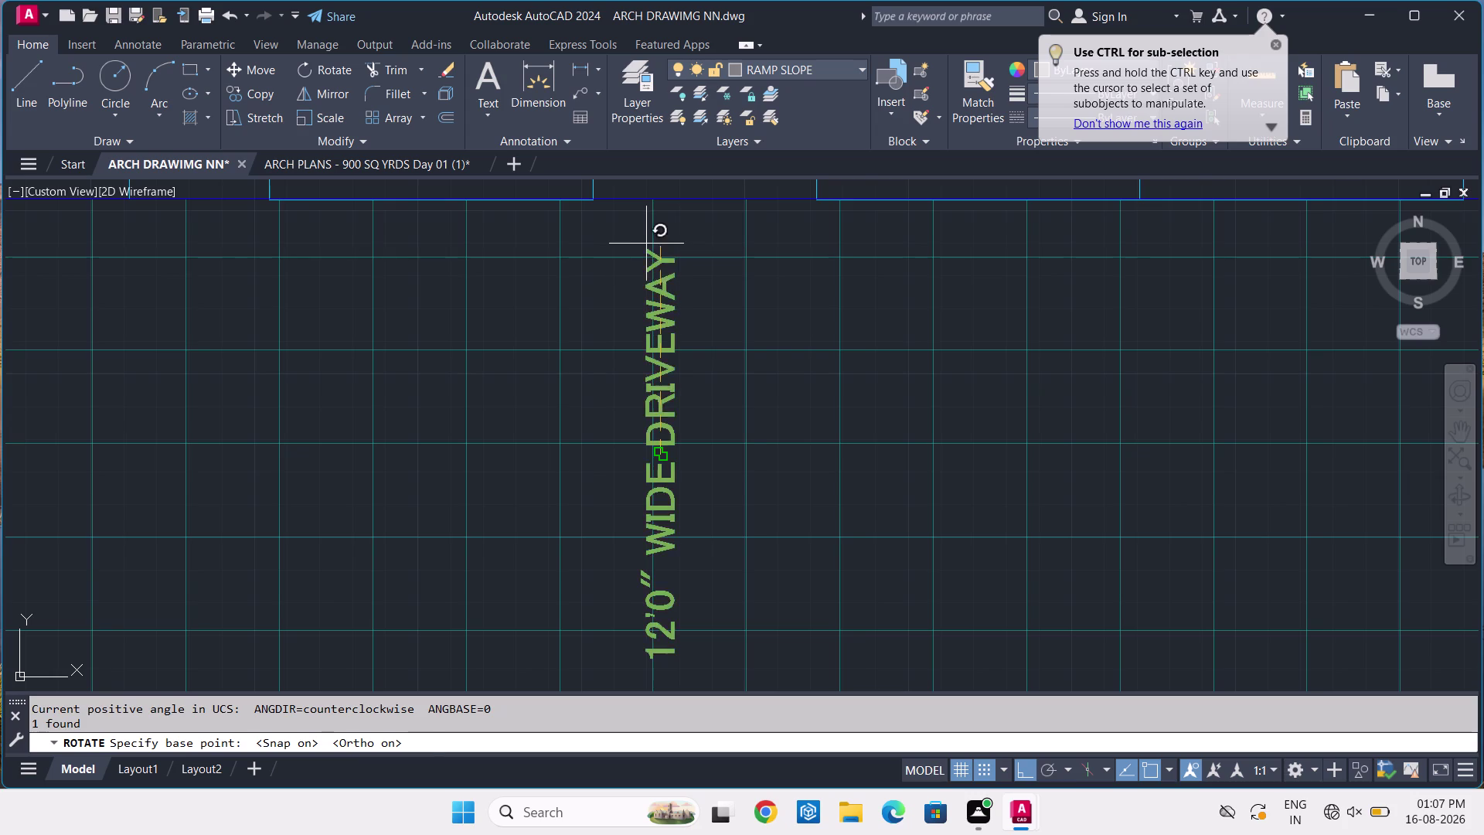
click(710, 627)
scroll(down, 3)
scroll(up, 3)
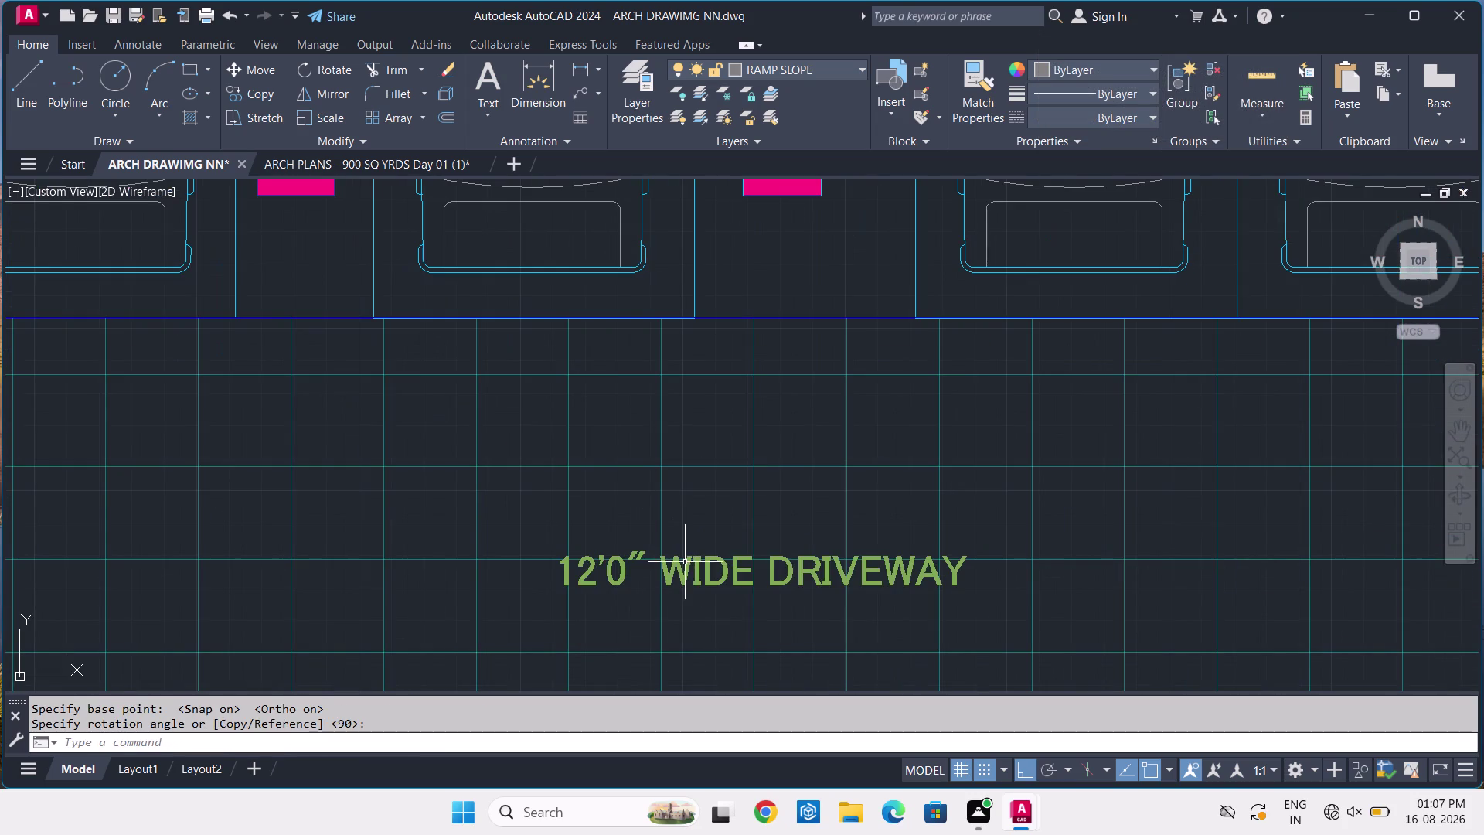
Move the horizontal driveway label higher within the driveway.
click(686, 564)
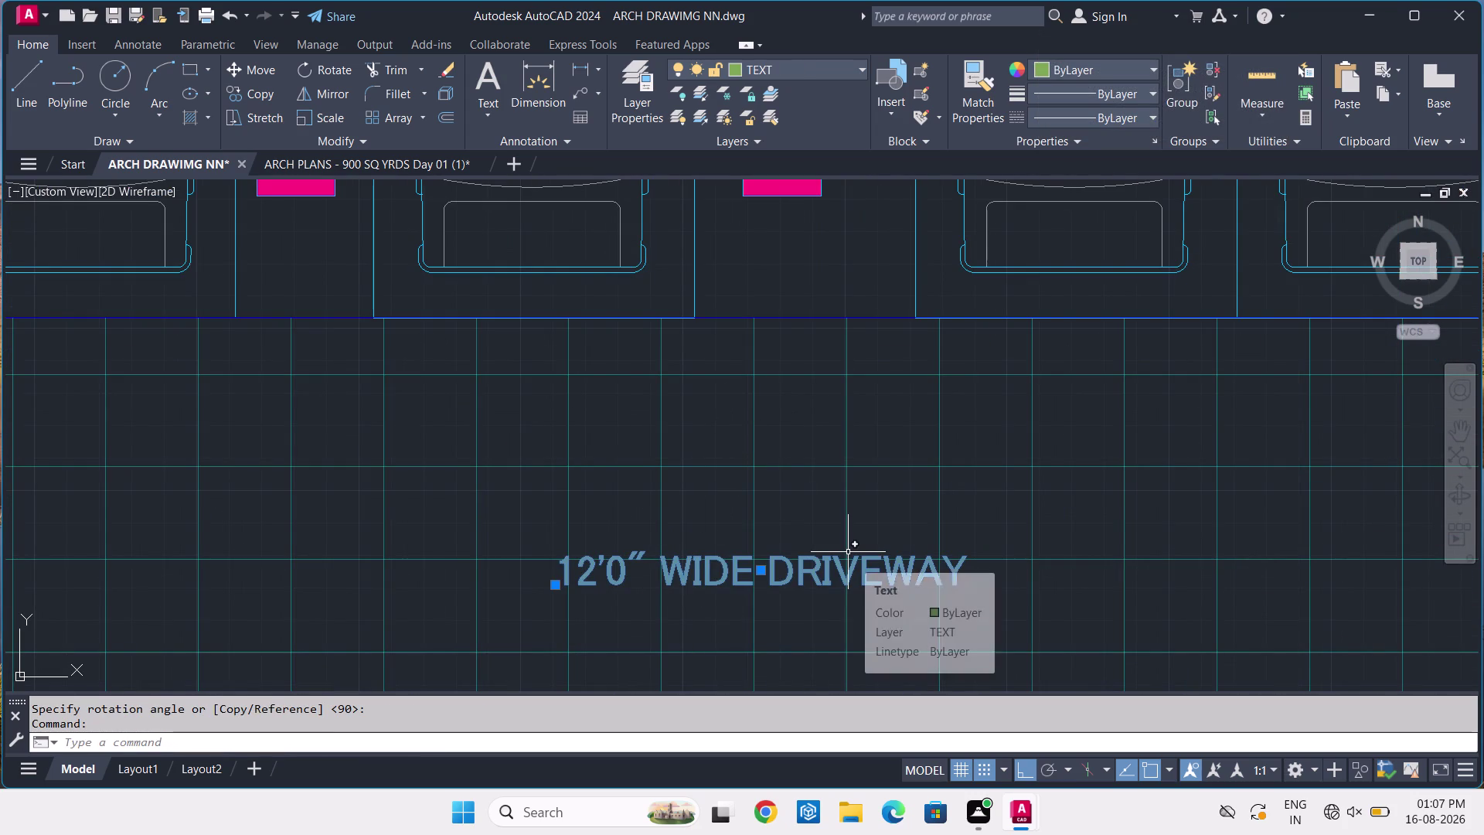
text(M)
key(space)
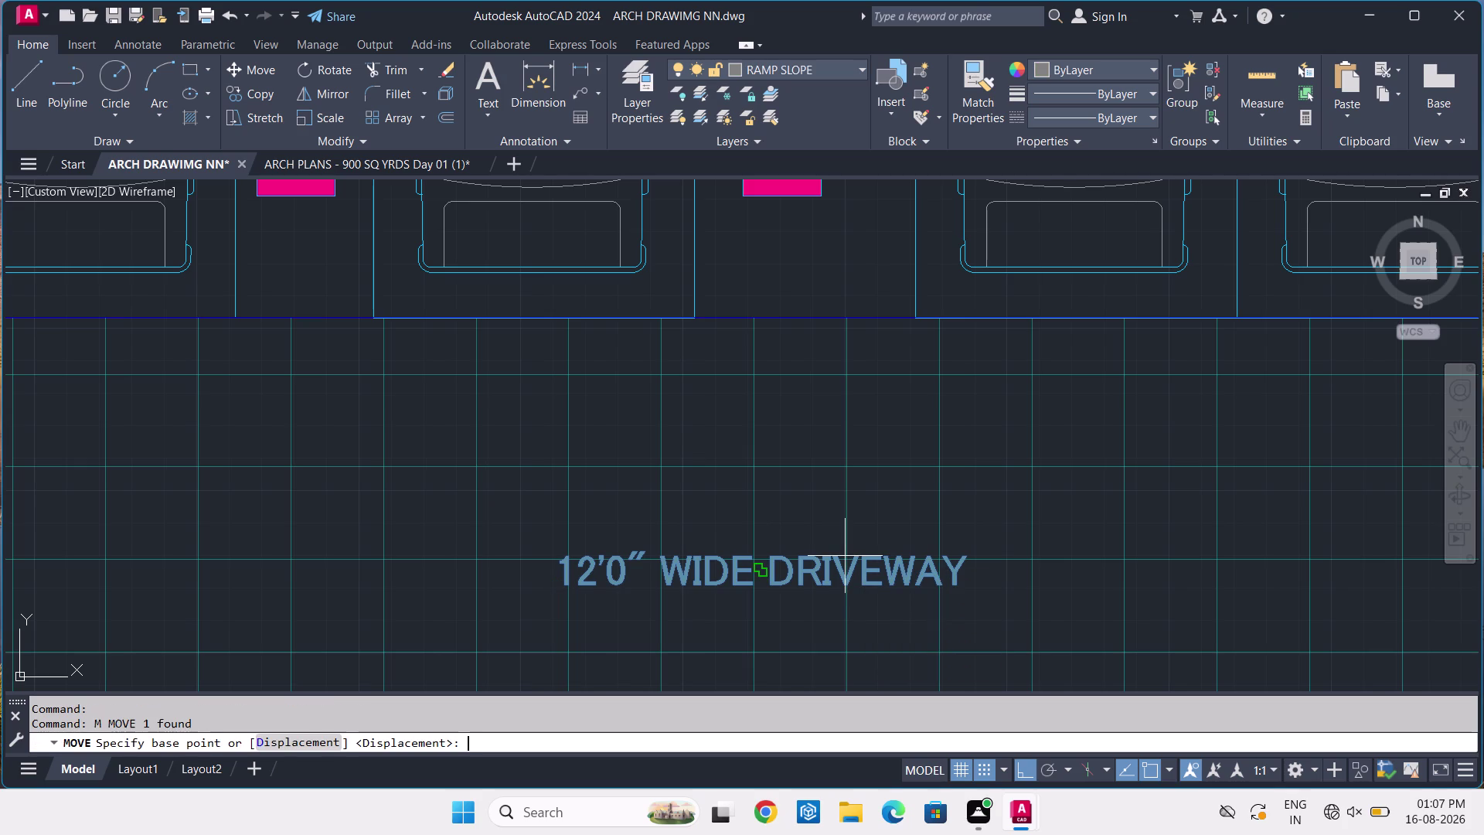
key(F8)
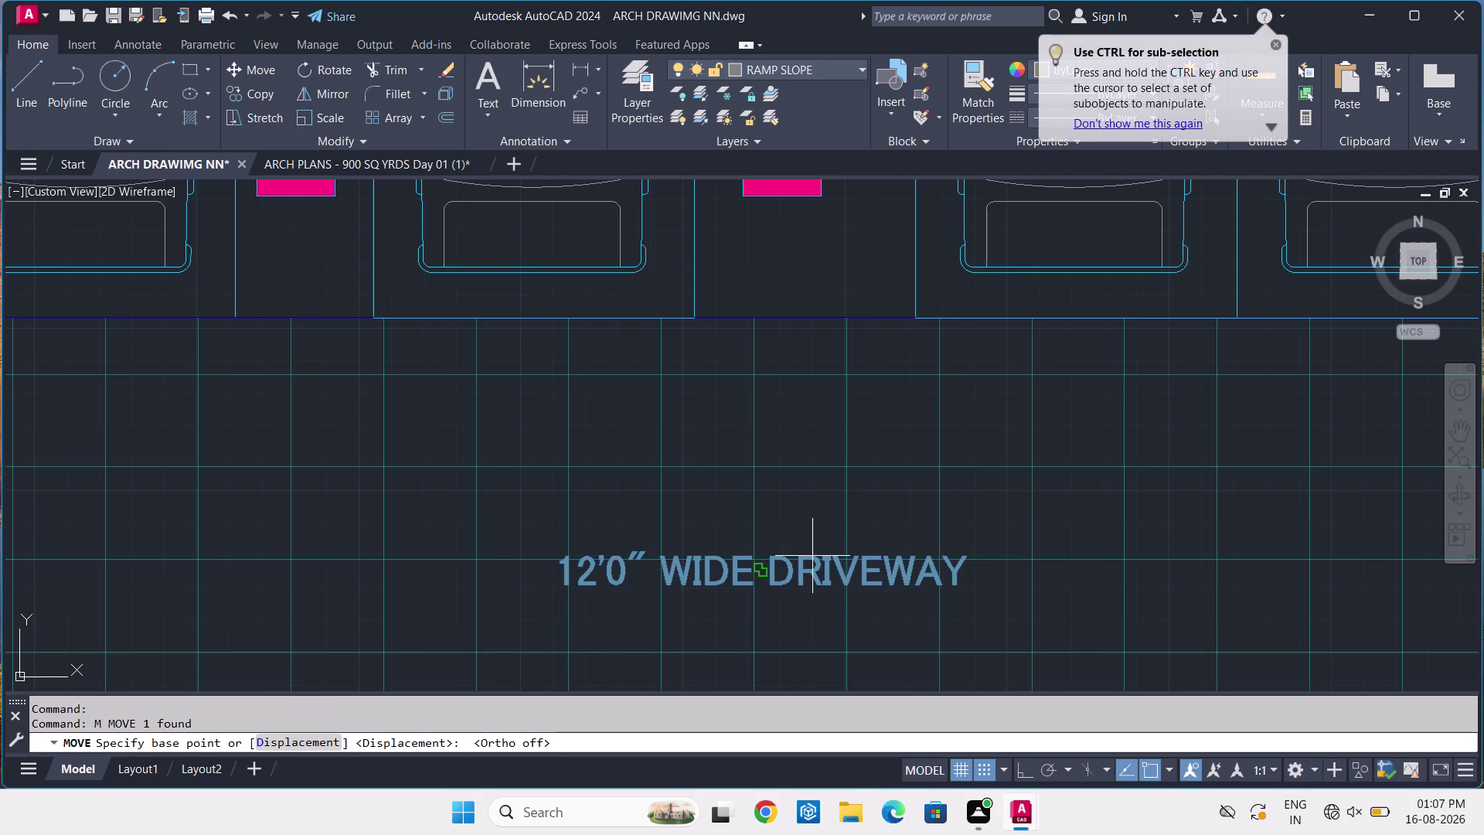
click(823, 573)
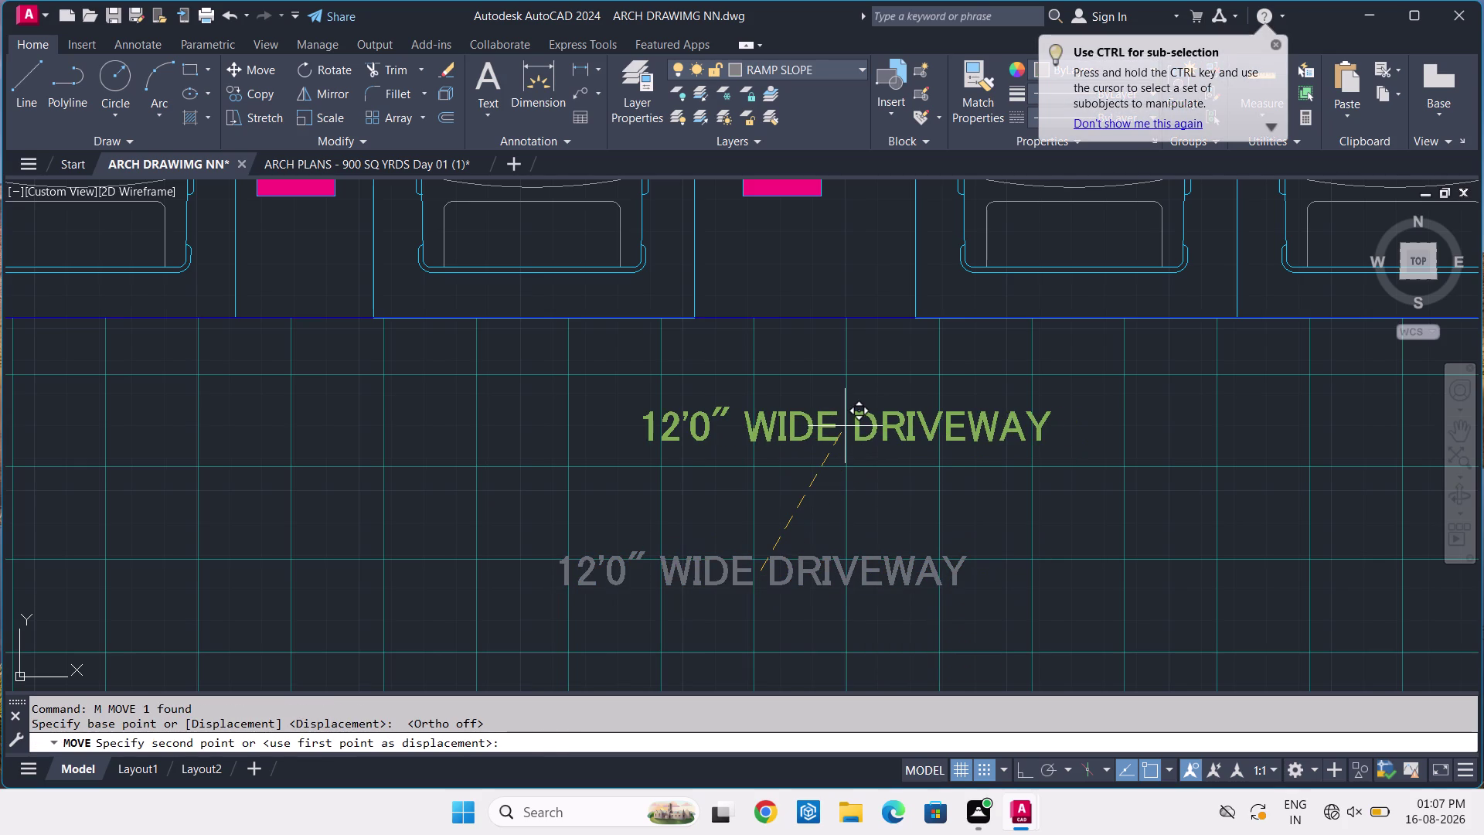
click(819, 425)
scroll(down, 3)
scroll(up, 3)
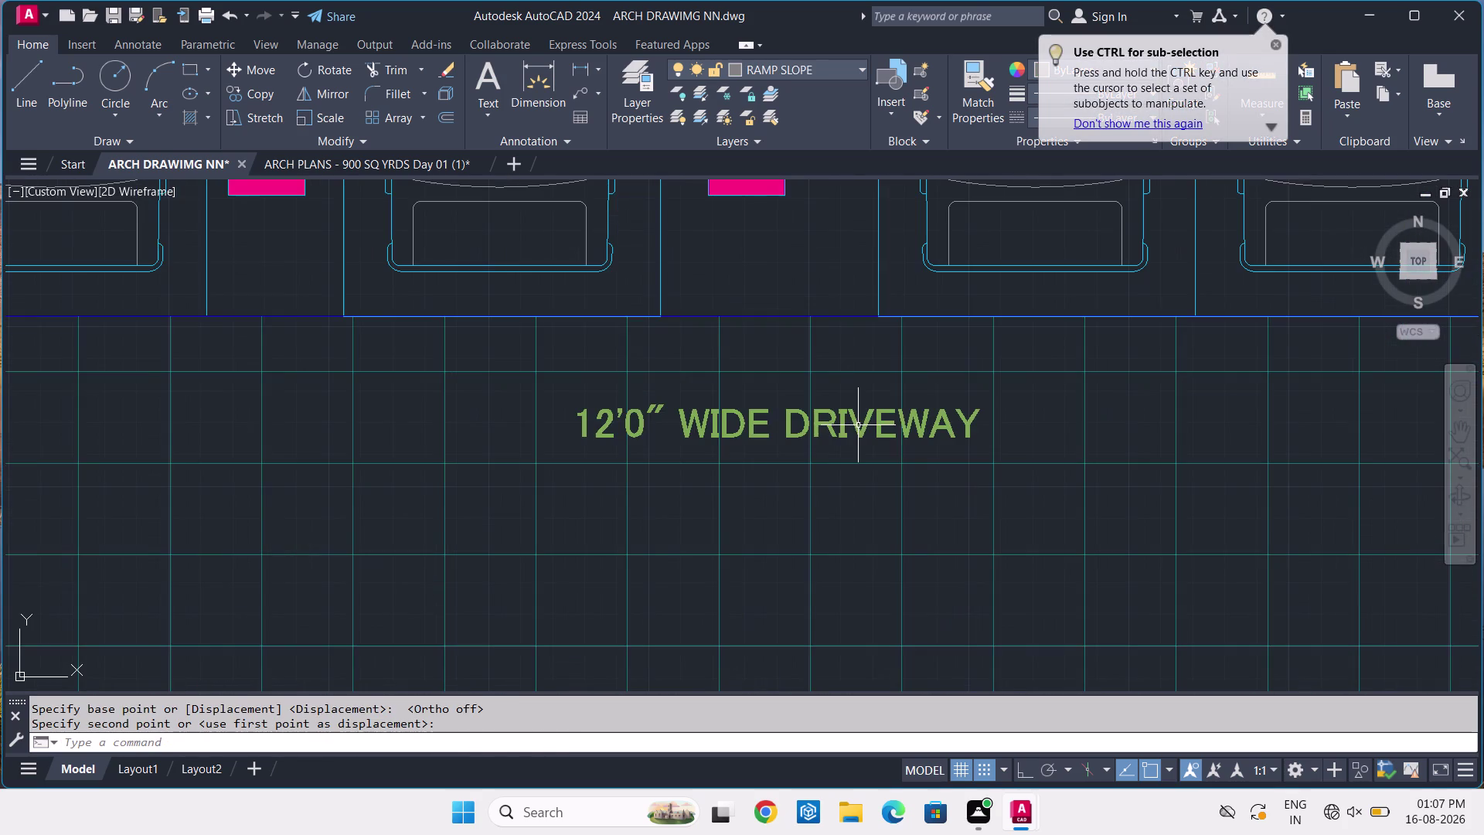
Copy the horizontal driveway label 37'-6" further right along the driveway.
click(858, 427)
text(CO)
key(space)
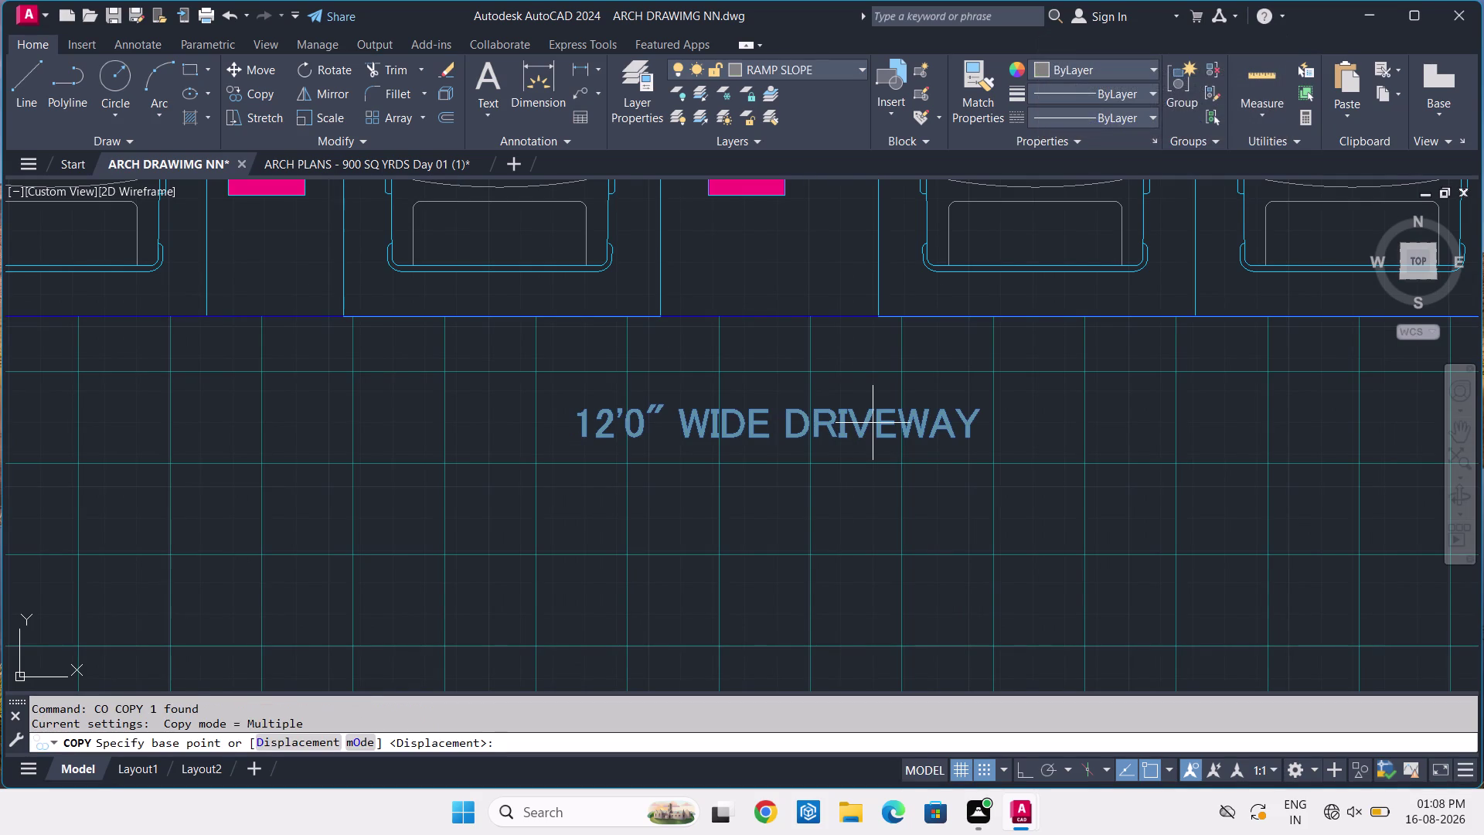
key(F8)
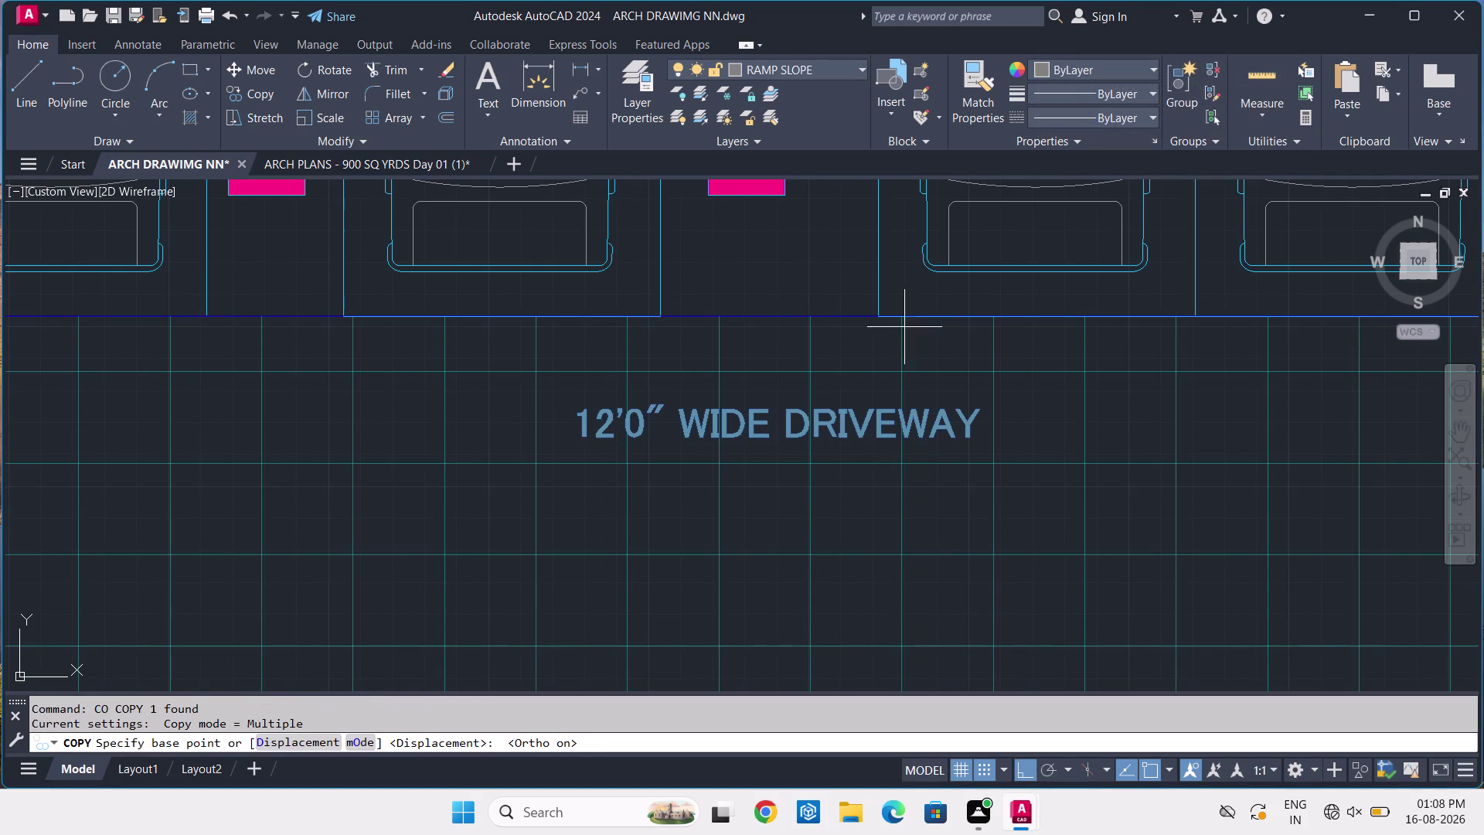
drag(813, 424, 825, 433)
scroll(down, 3)
middle_drag(1094, 406, 801, 432)
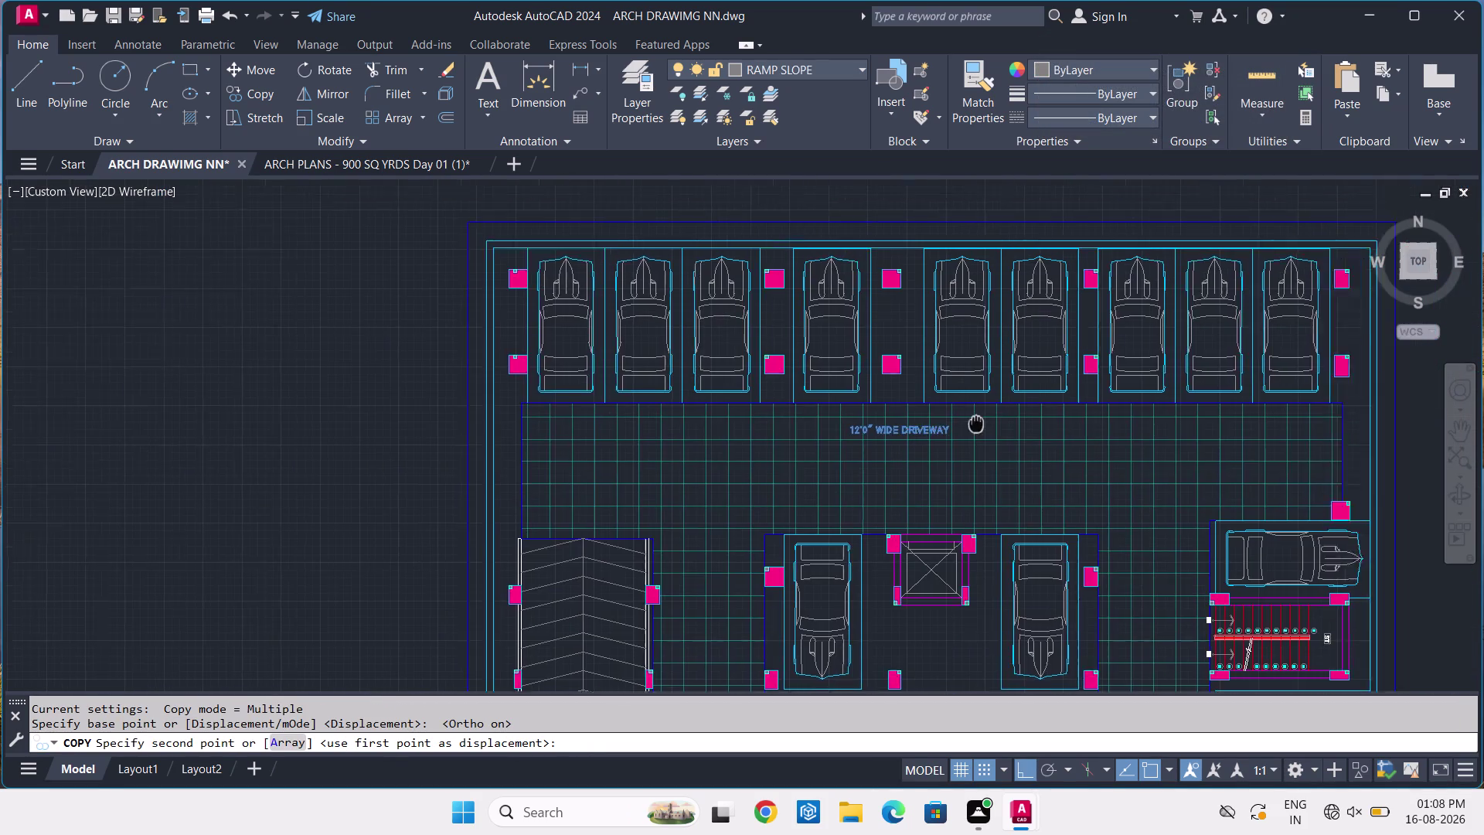
middle_drag(801, 432, 695, 432)
scroll(up, 3)
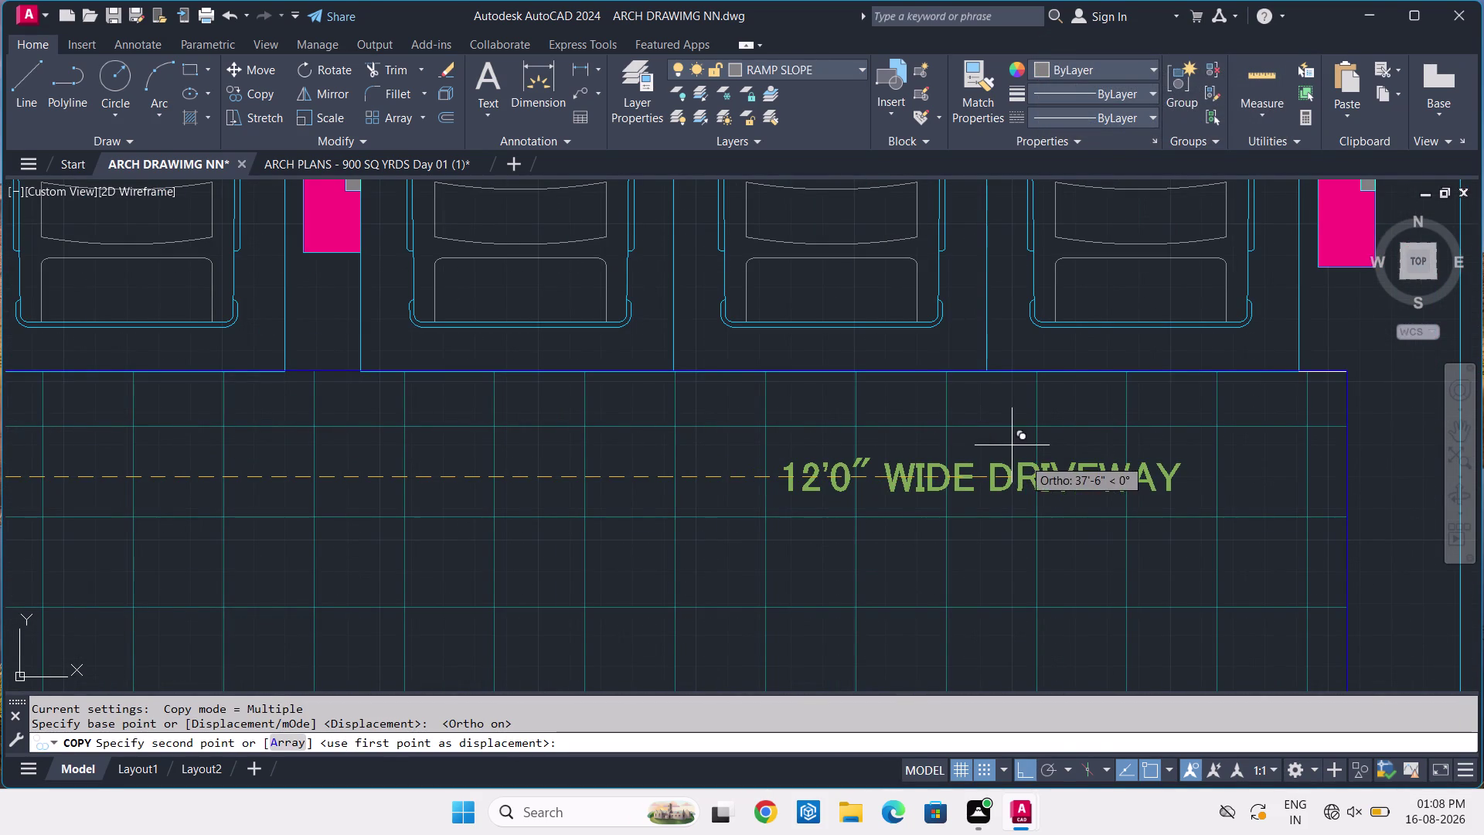
click(1021, 470)
key(Escape)
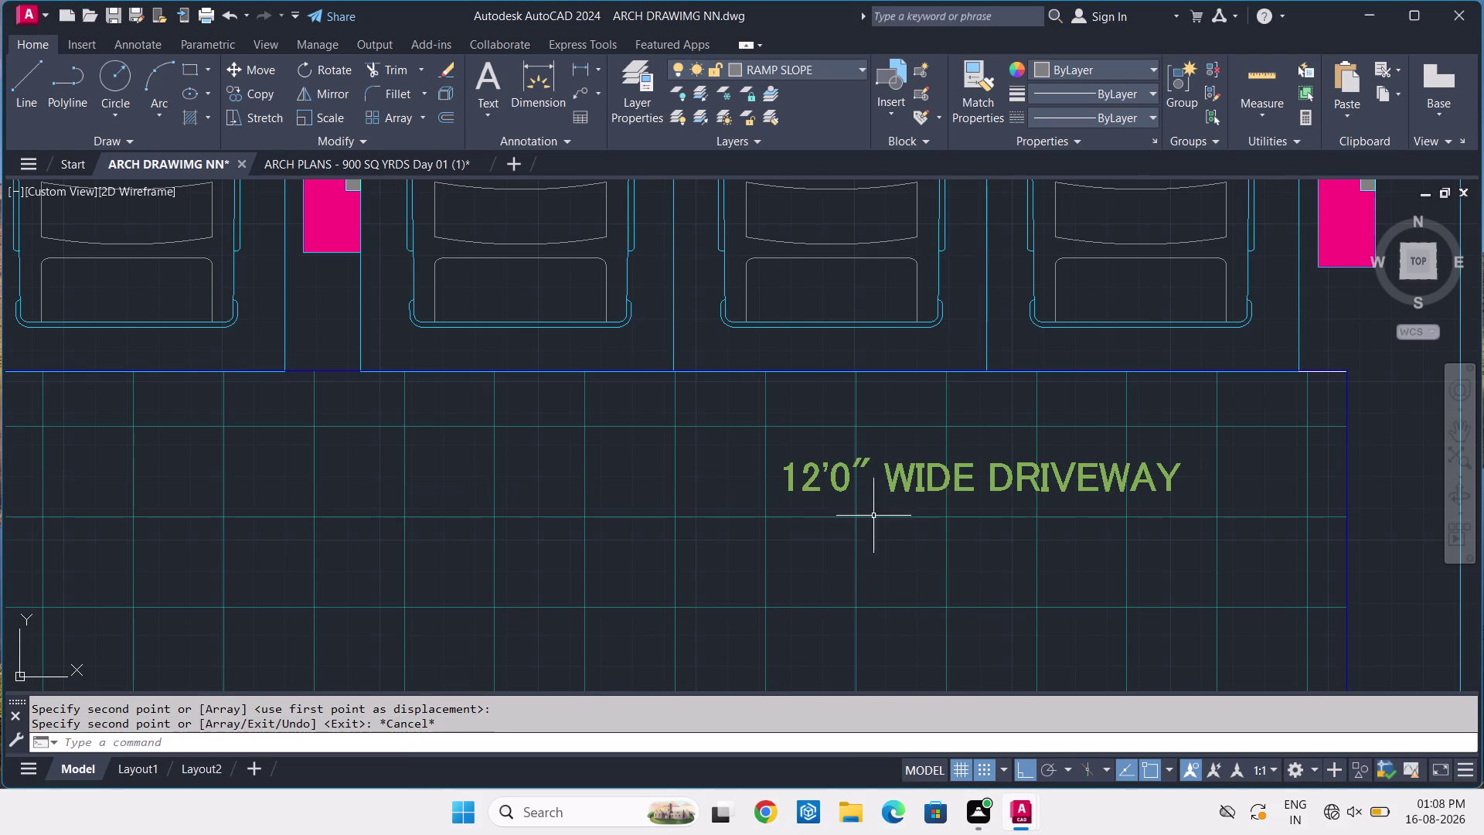
Select the copied driveway label and open it for text editing.
double_click(824, 481)
double_click(839, 479)
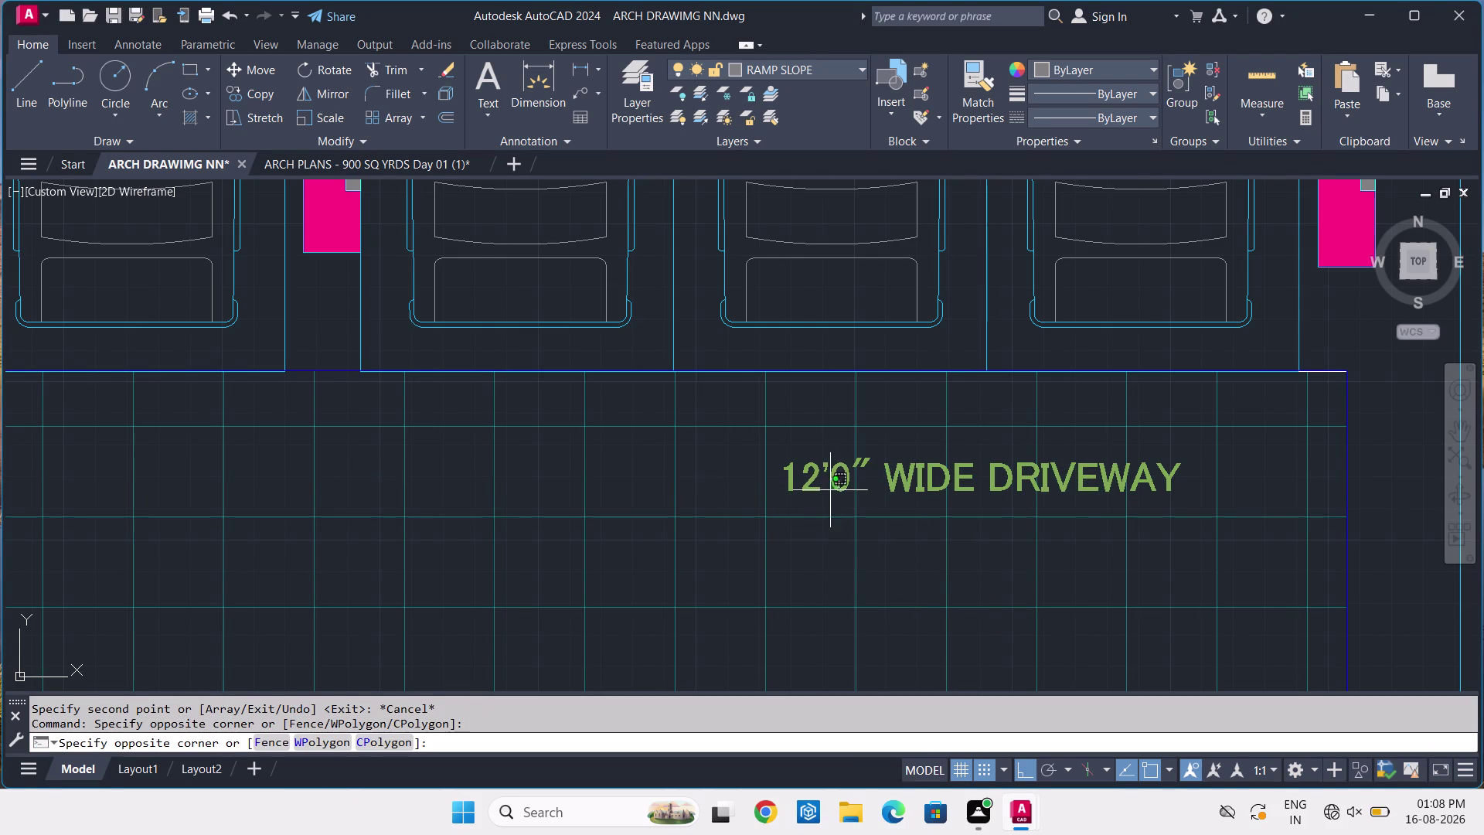
click(829, 493)
double_click(839, 485)
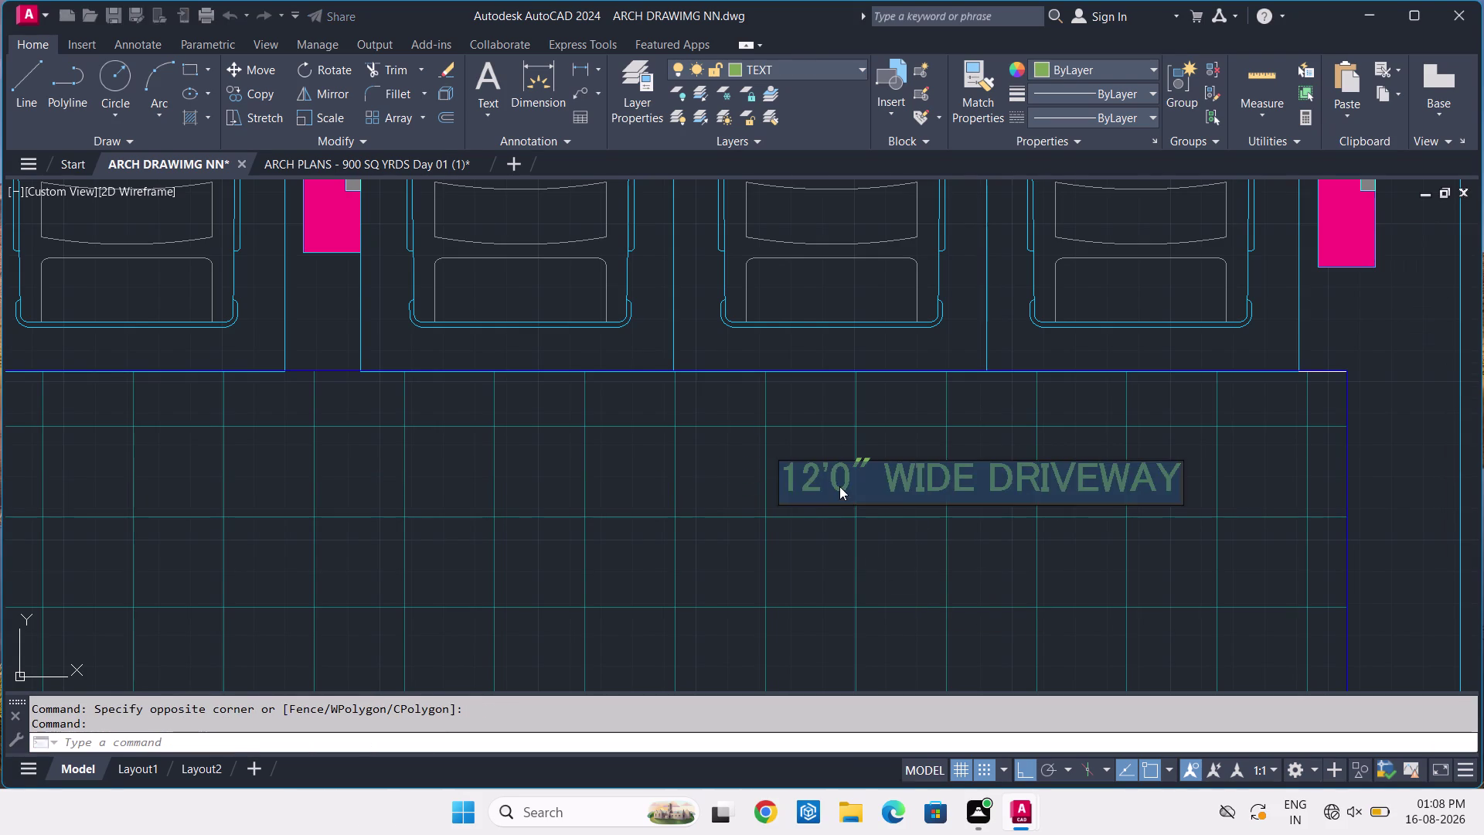
Change the right driveway label from 12'0" to 12'6".
scroll(up, 3)
click(844, 475)
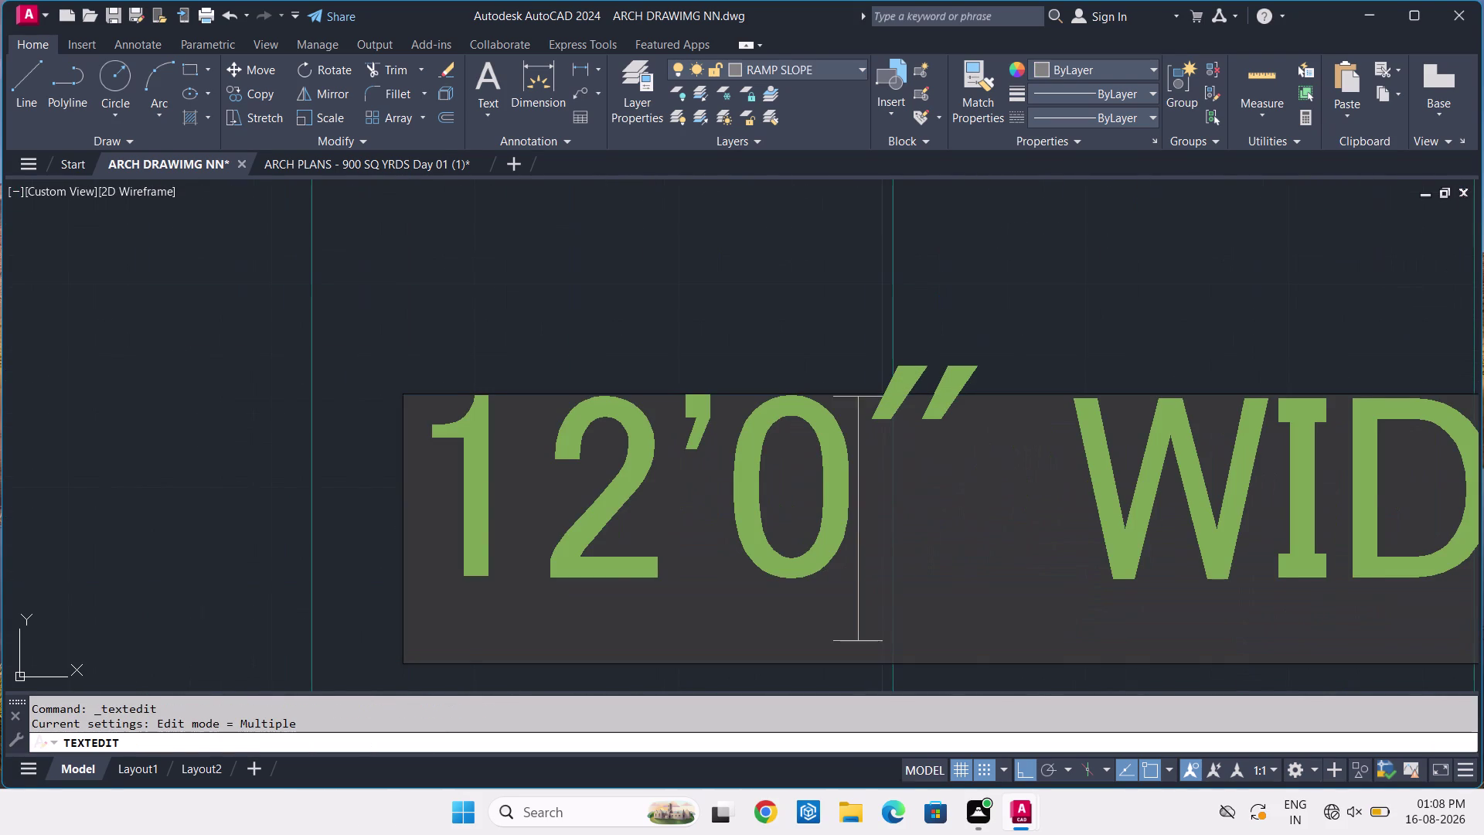
key(BackSpace)
key(6)
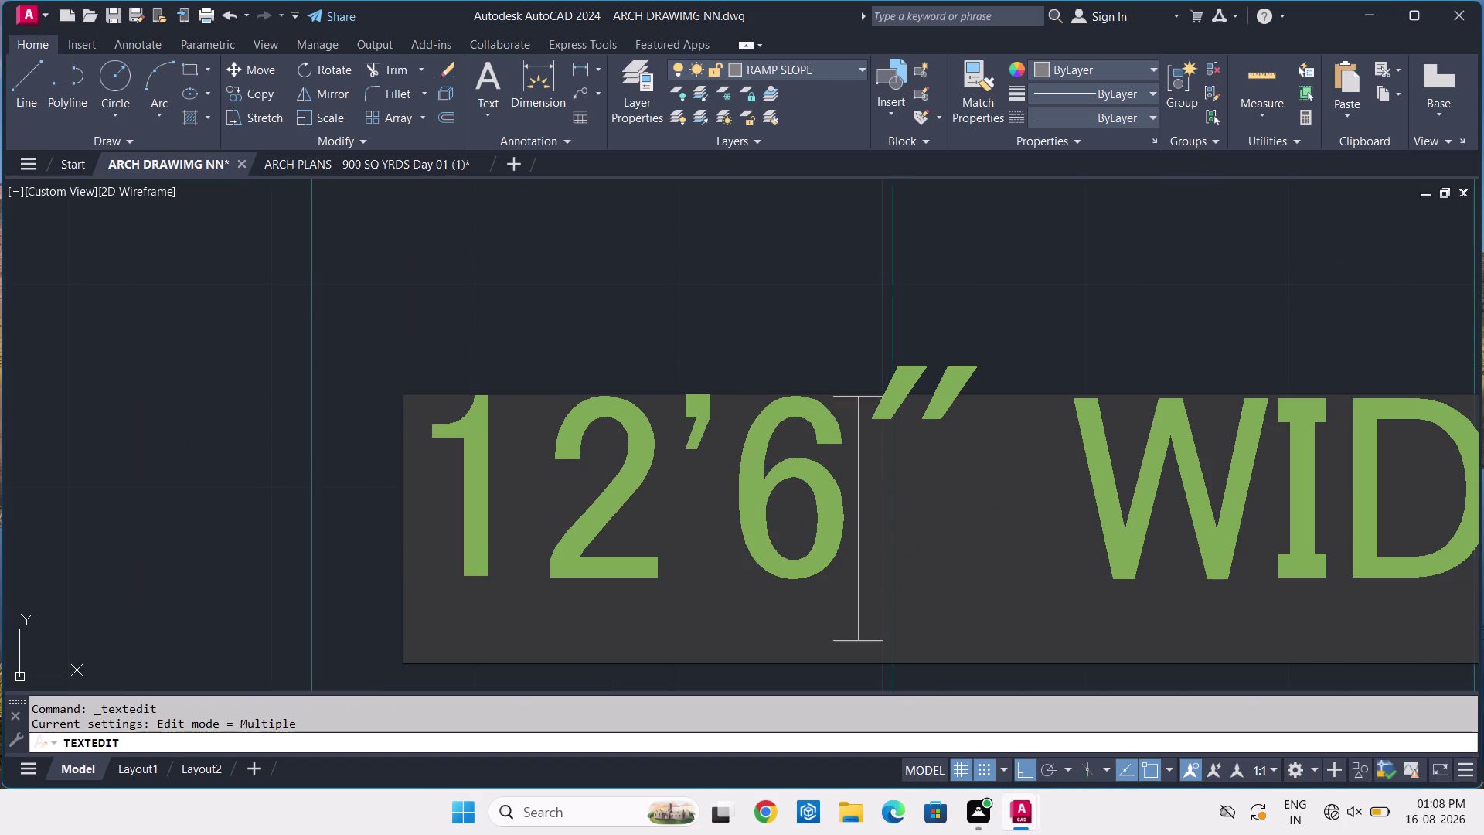
scroll(down, 3)
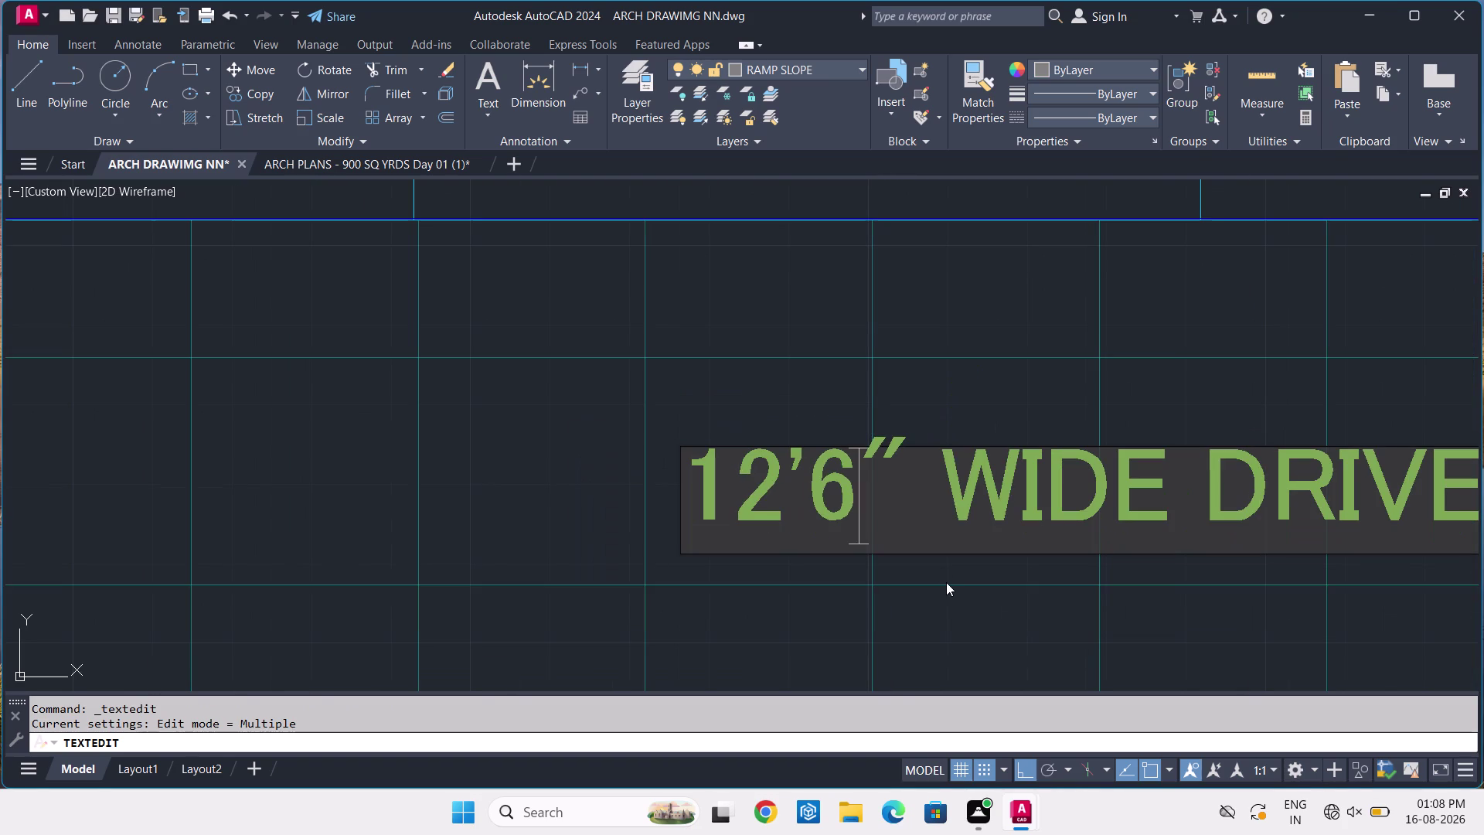
key(Return)
scroll(down, 3)
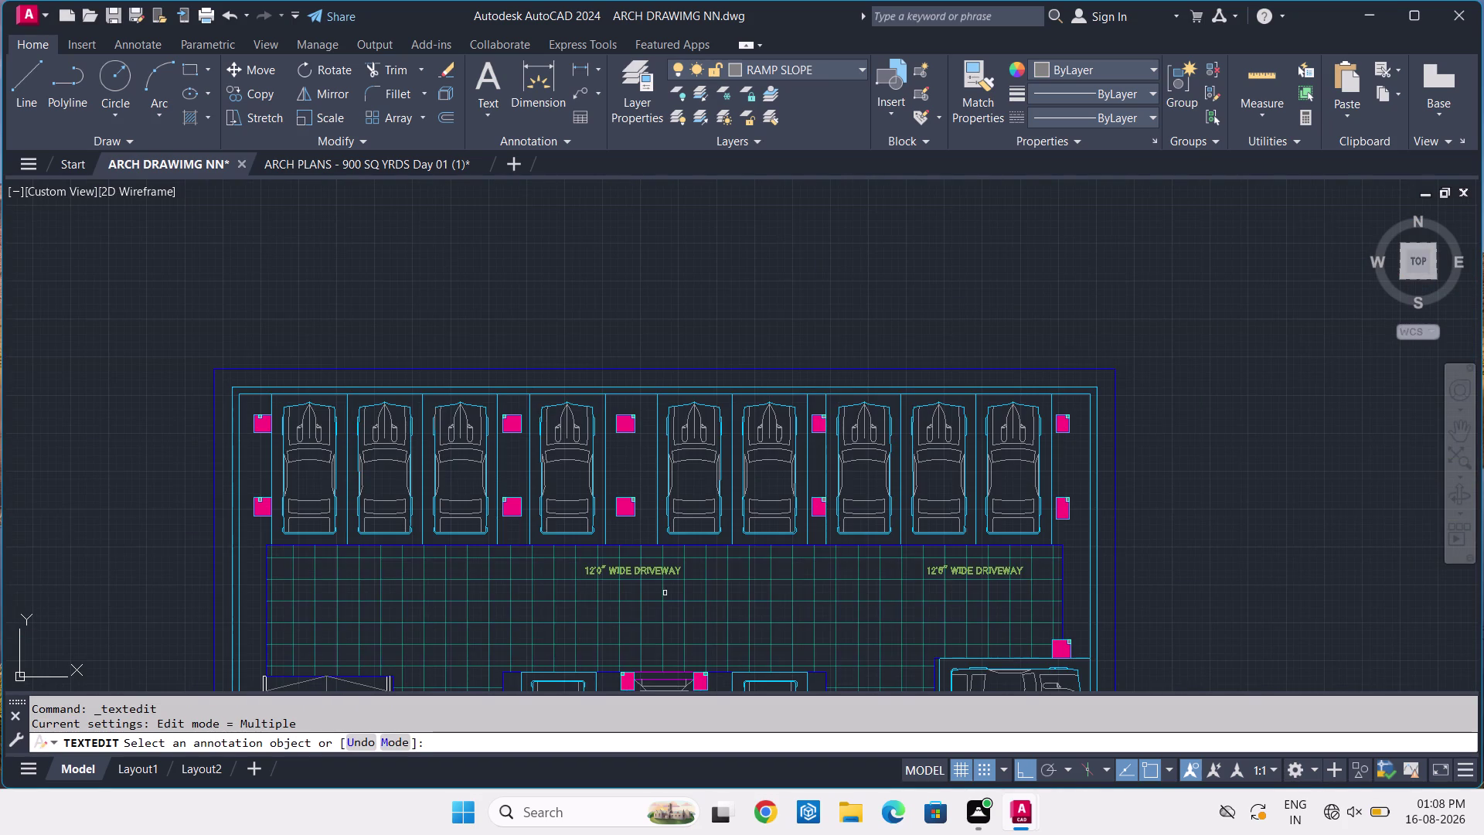
scroll(up, 3)
Change the left driveway label to 14'0" and view the whole parking plan.
click(659, 566)
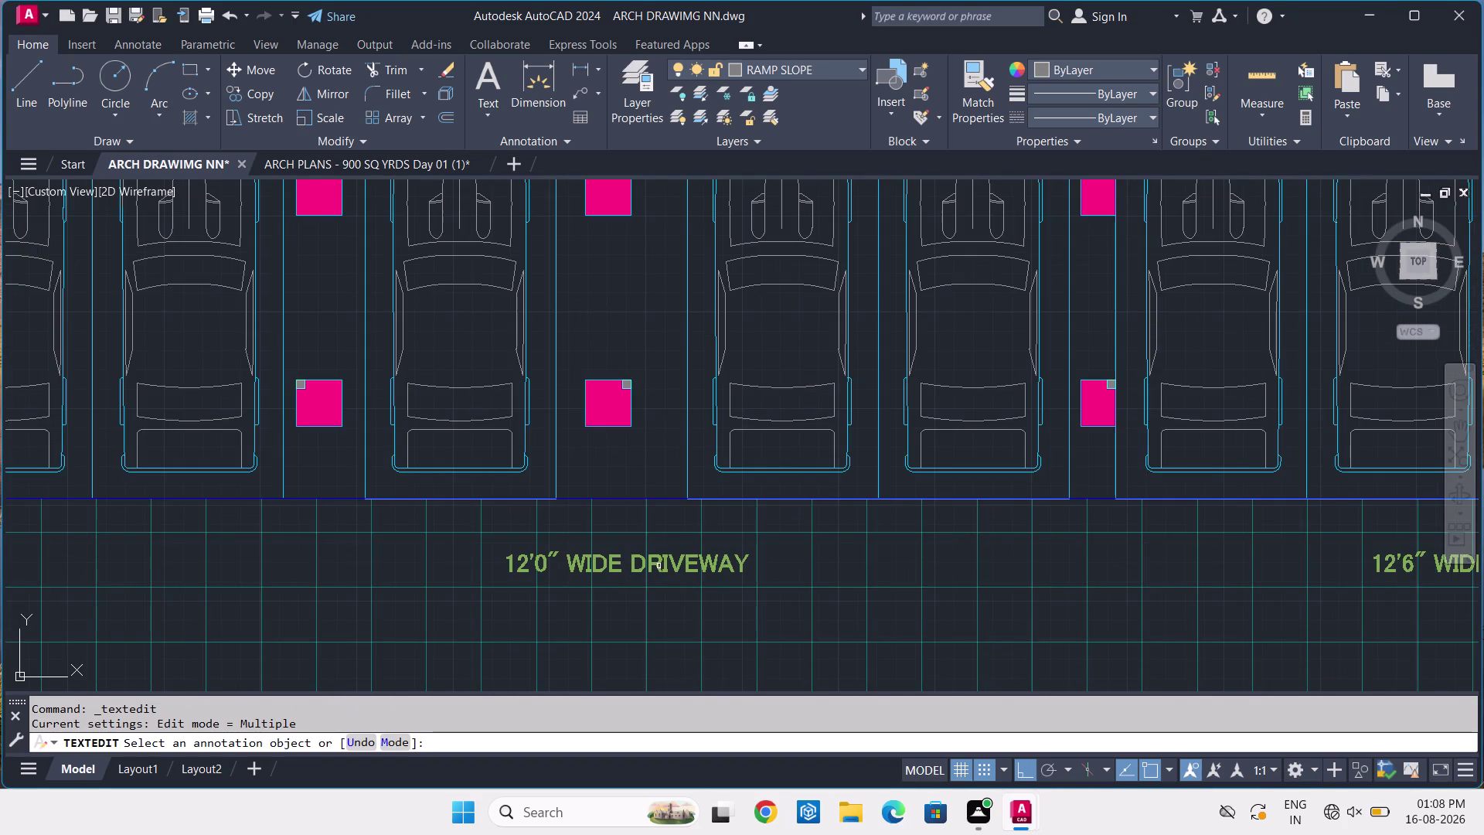
scroll(up, 3)
click(550, 570)
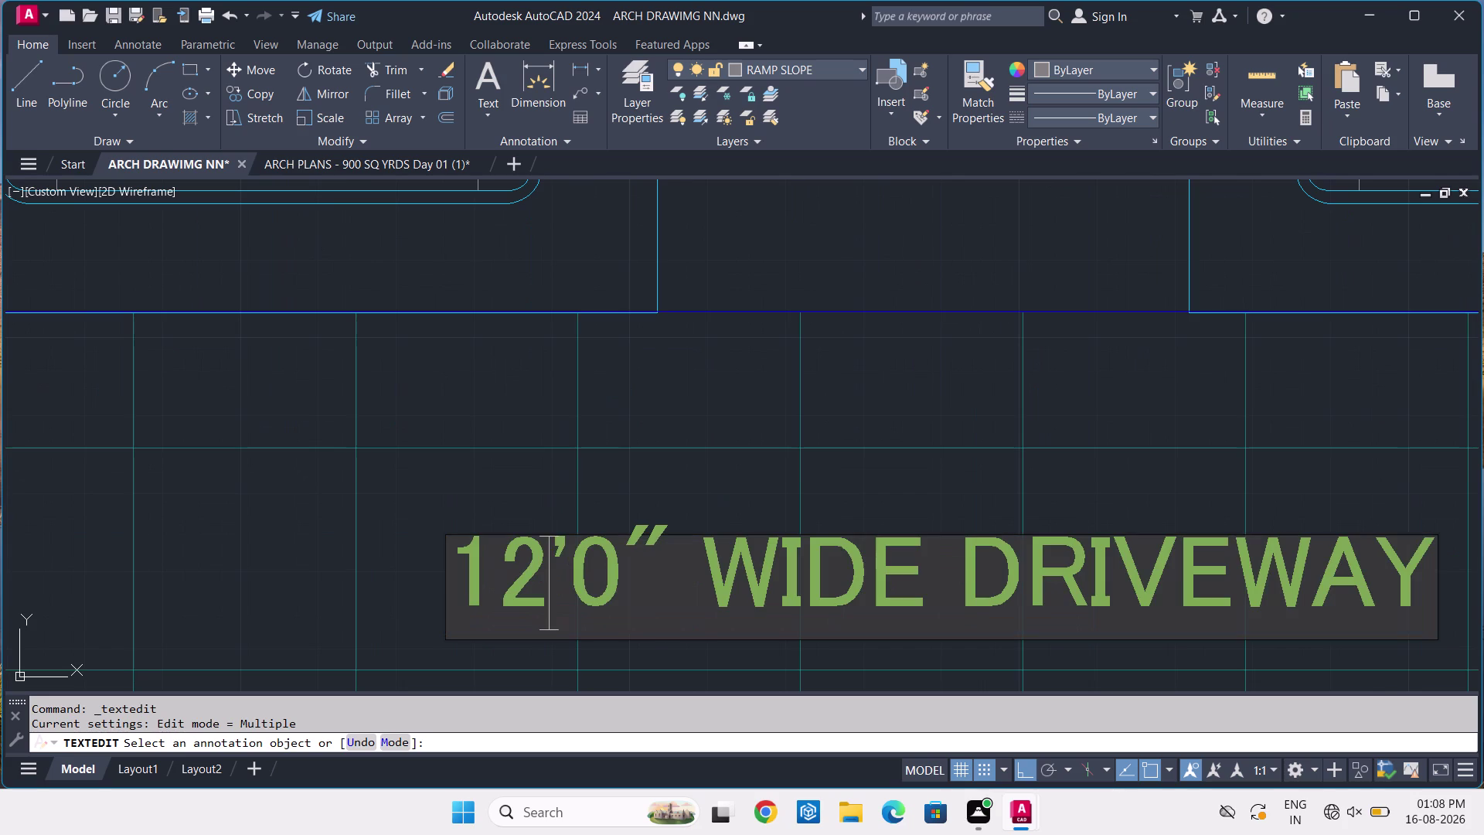
key(BackSpace)
key(4)
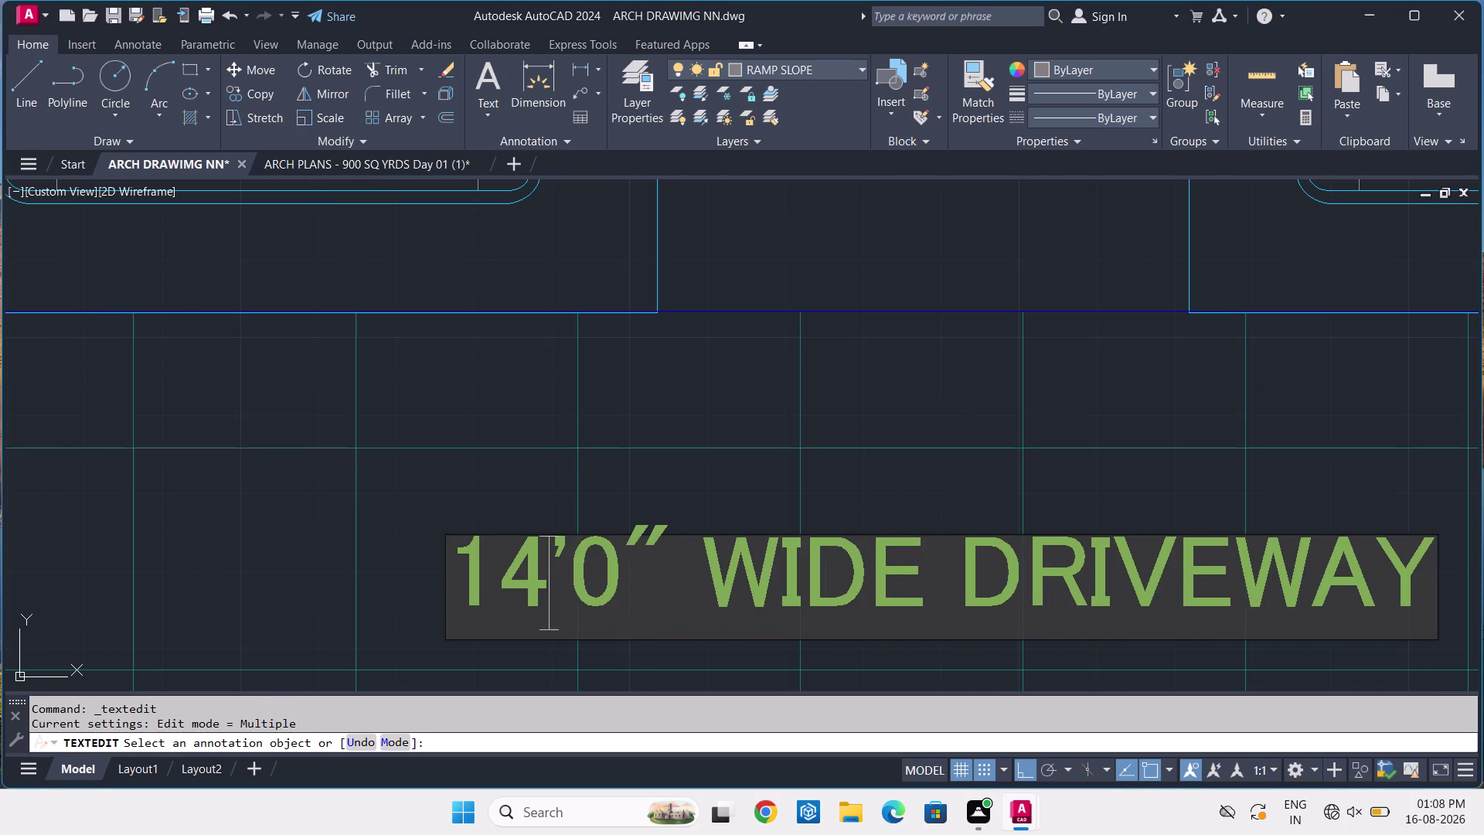
key(Return)
key(Escape)
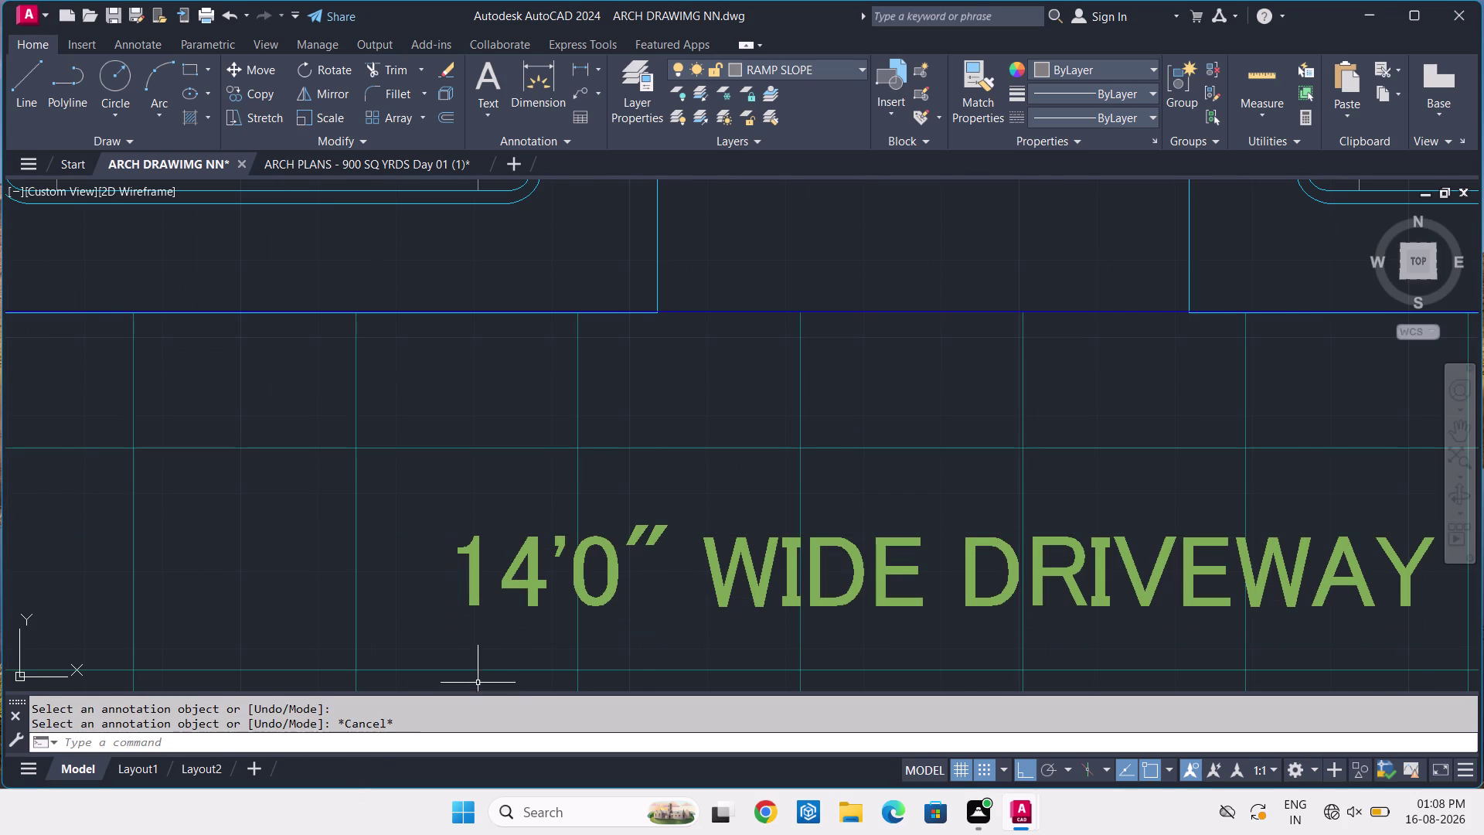
scroll(down, 3)
scroll(down, 3)
middle_drag(592, 547, 611, 454)
middle_drag(672, 628, 661, 519)
scroll(down, 3)
middle_drag(684, 655, 679, 532)
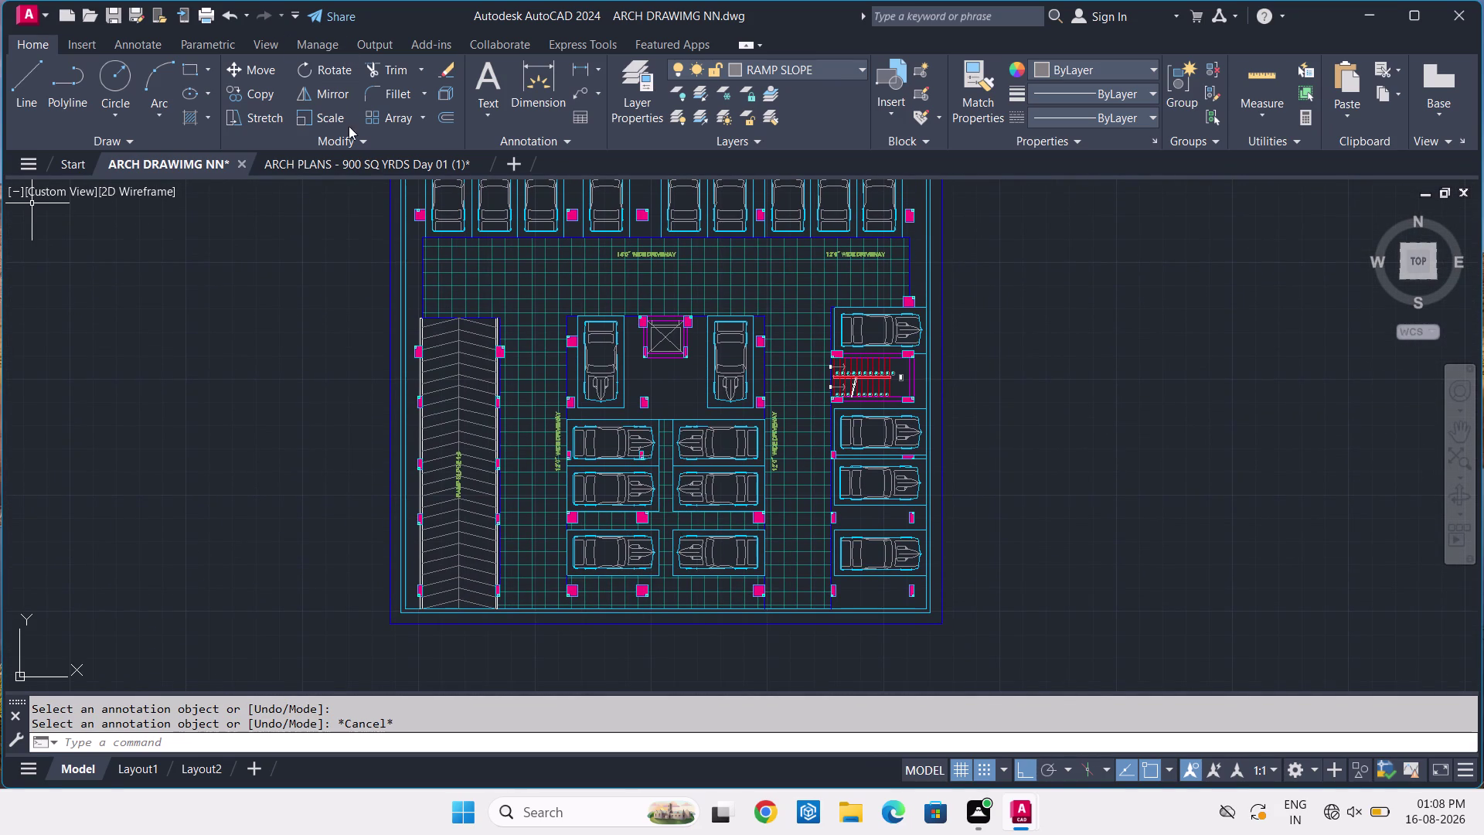
click(347, 169)
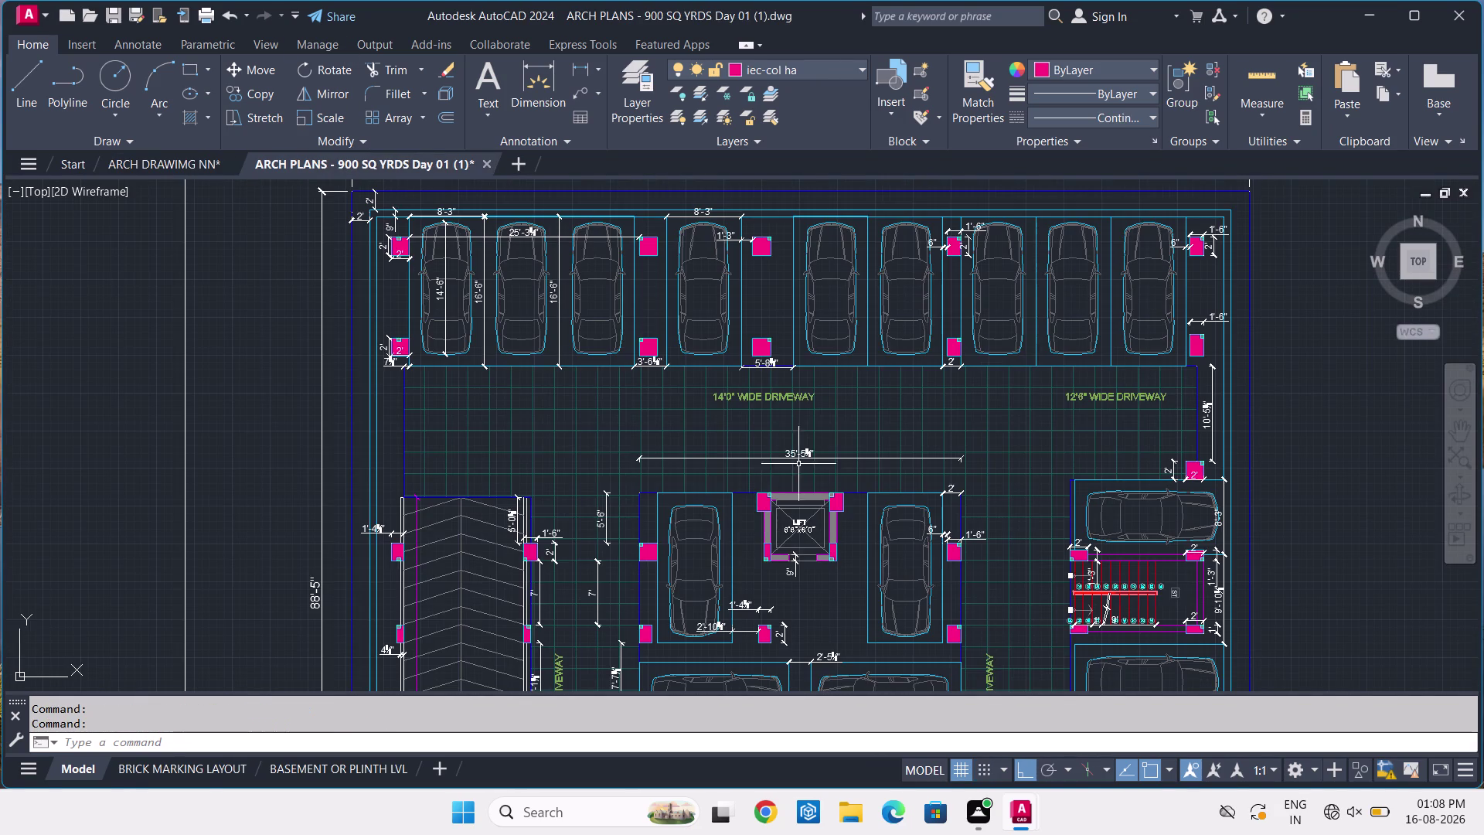
scroll(down, 3)
scroll(down, 3)
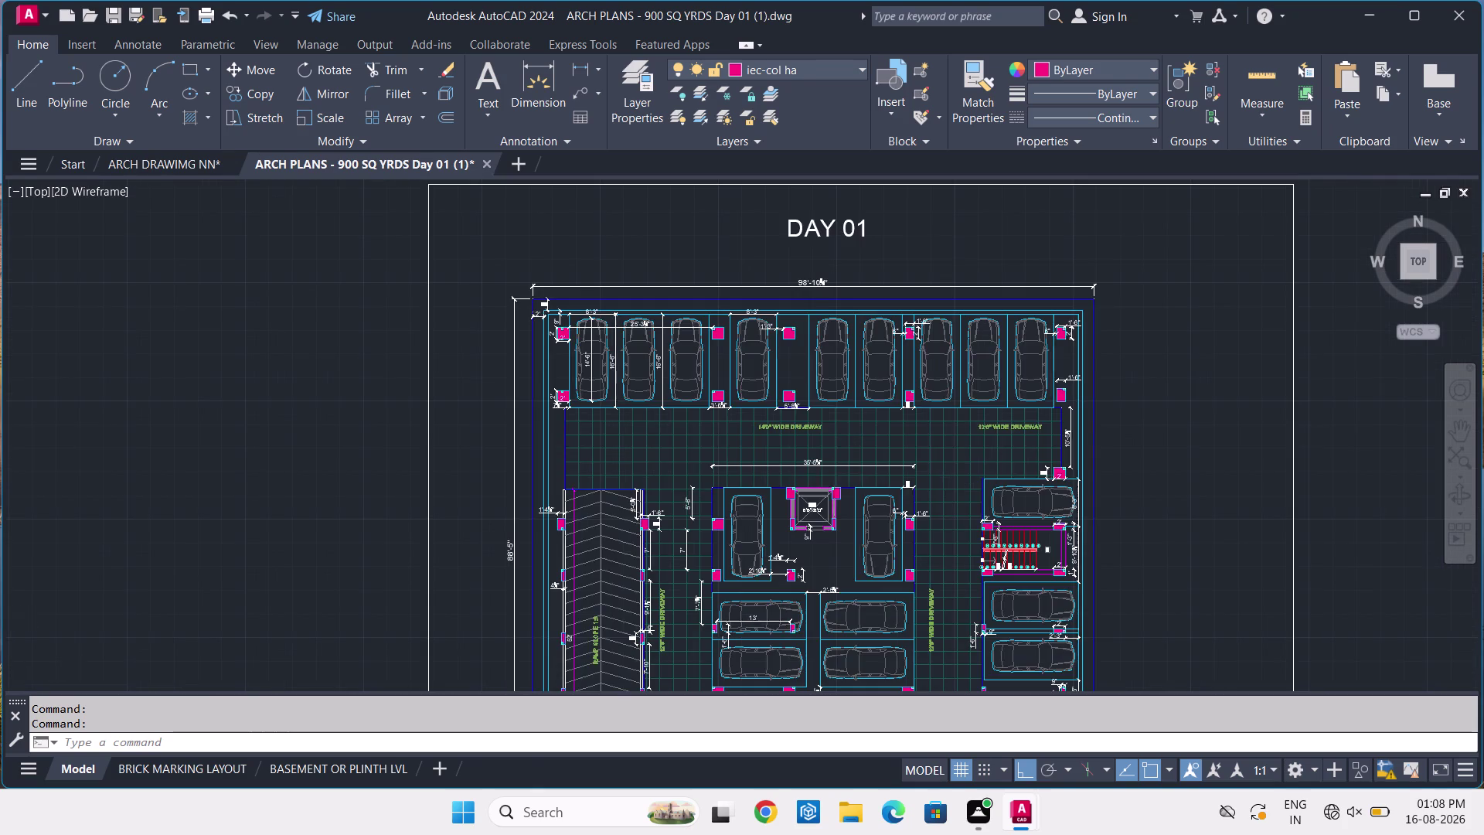
middle_drag(816, 582, 784, 462)
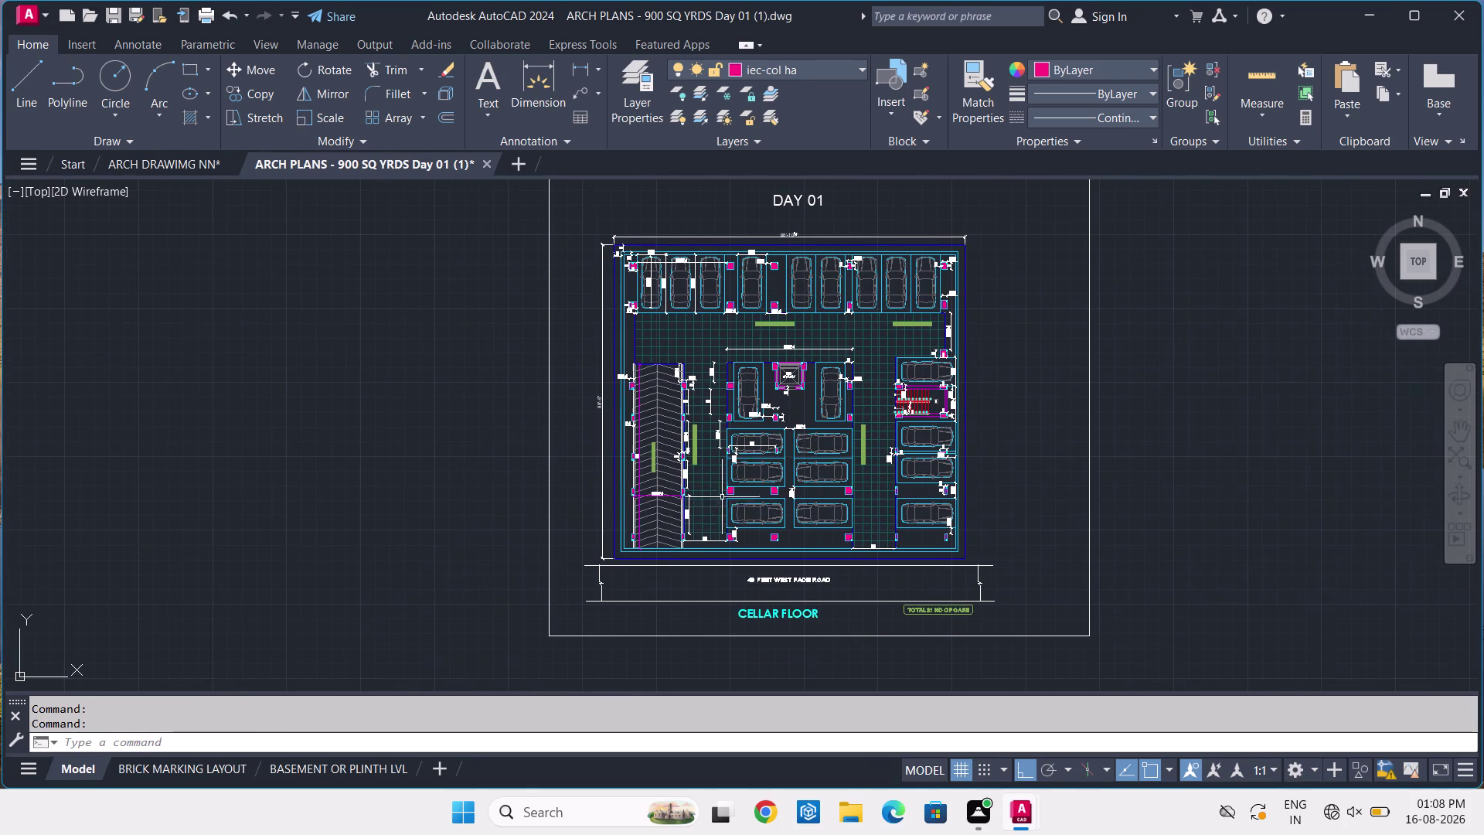
scroll(up, 3)
scroll(up, 3)
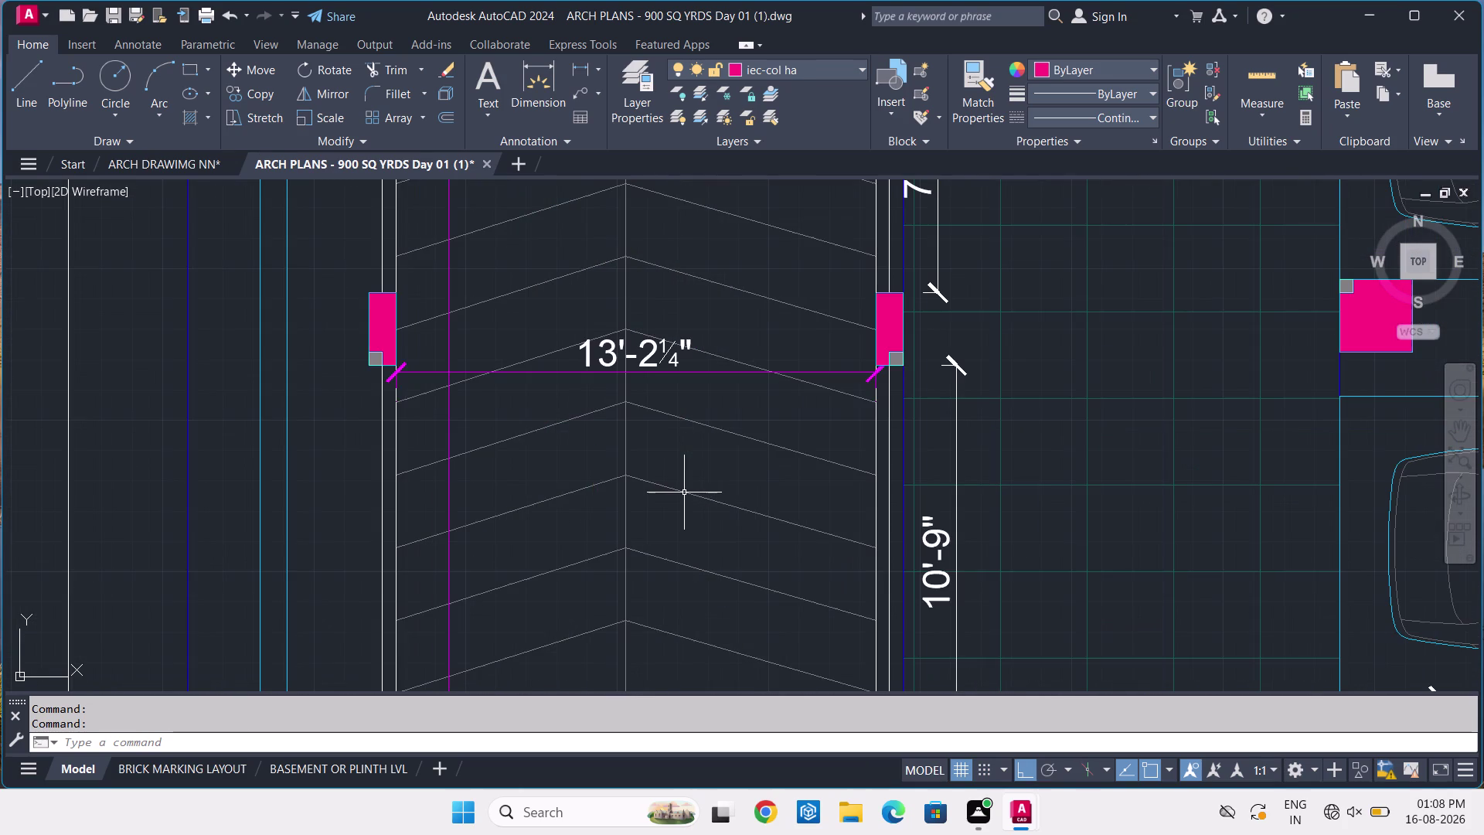
middle_drag(684, 492, 695, 669)
scroll(down, 3)
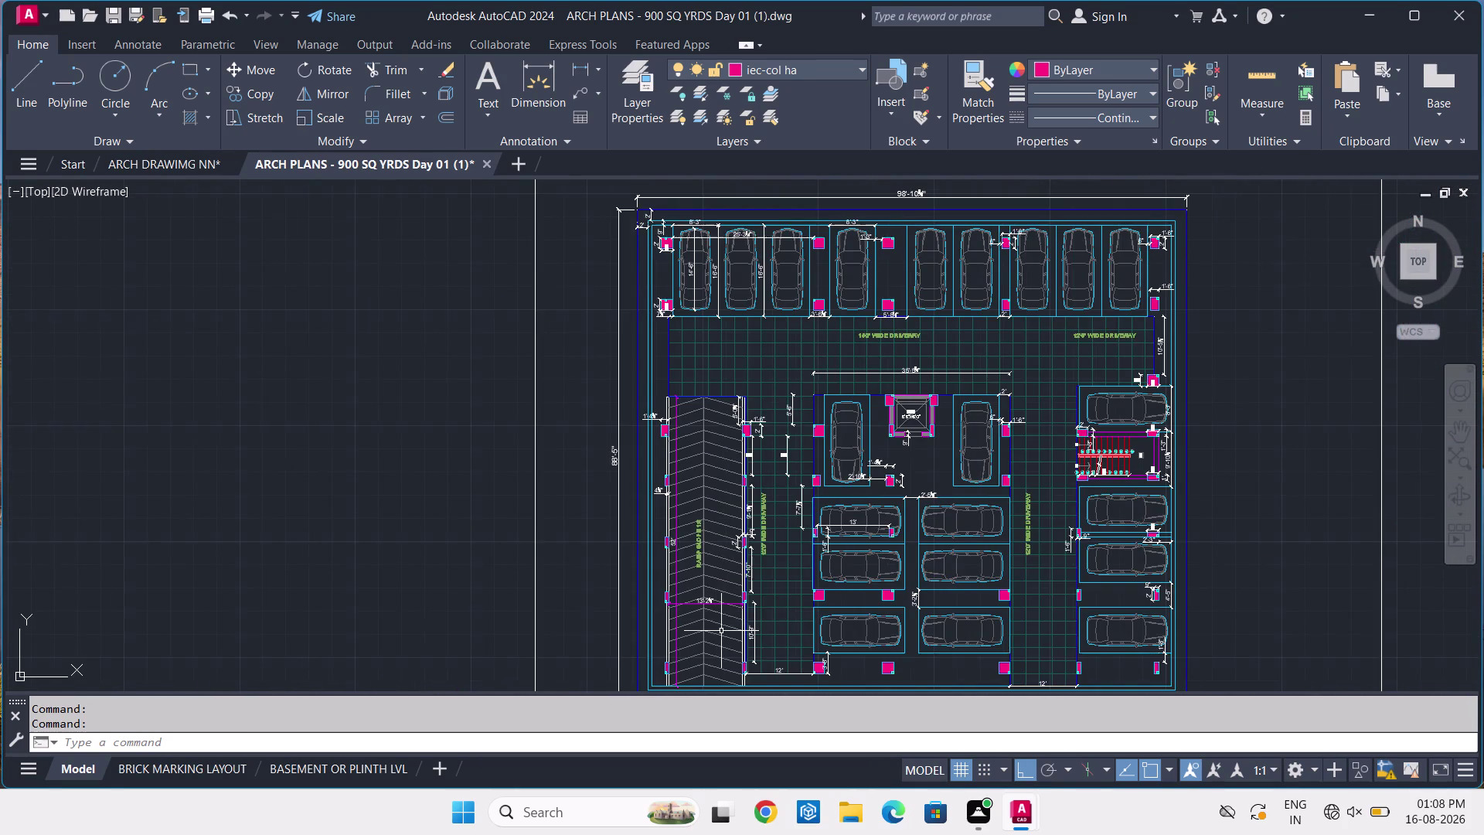
middle_drag(725, 632, 694, 542)
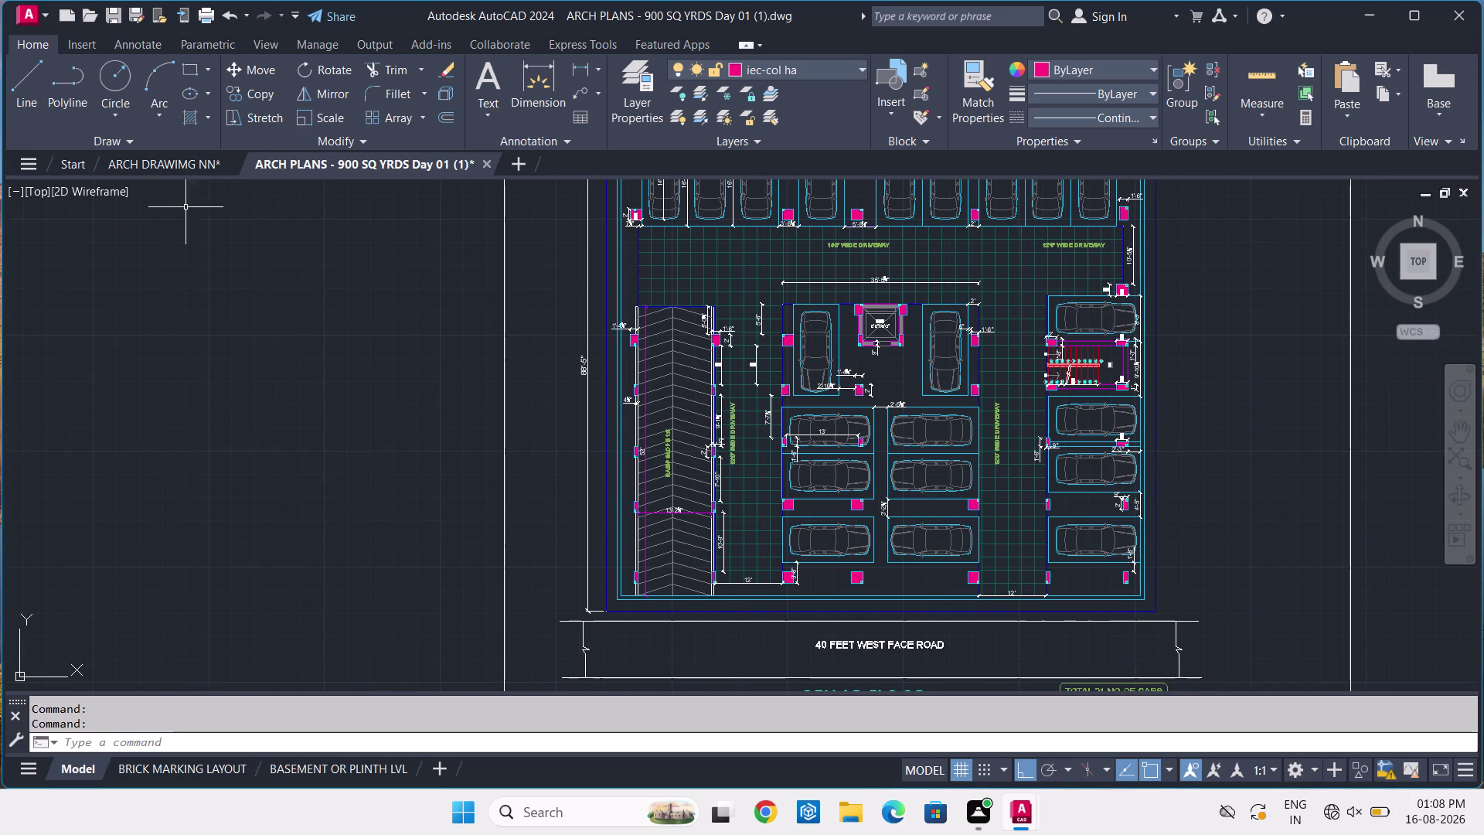
click(174, 165)
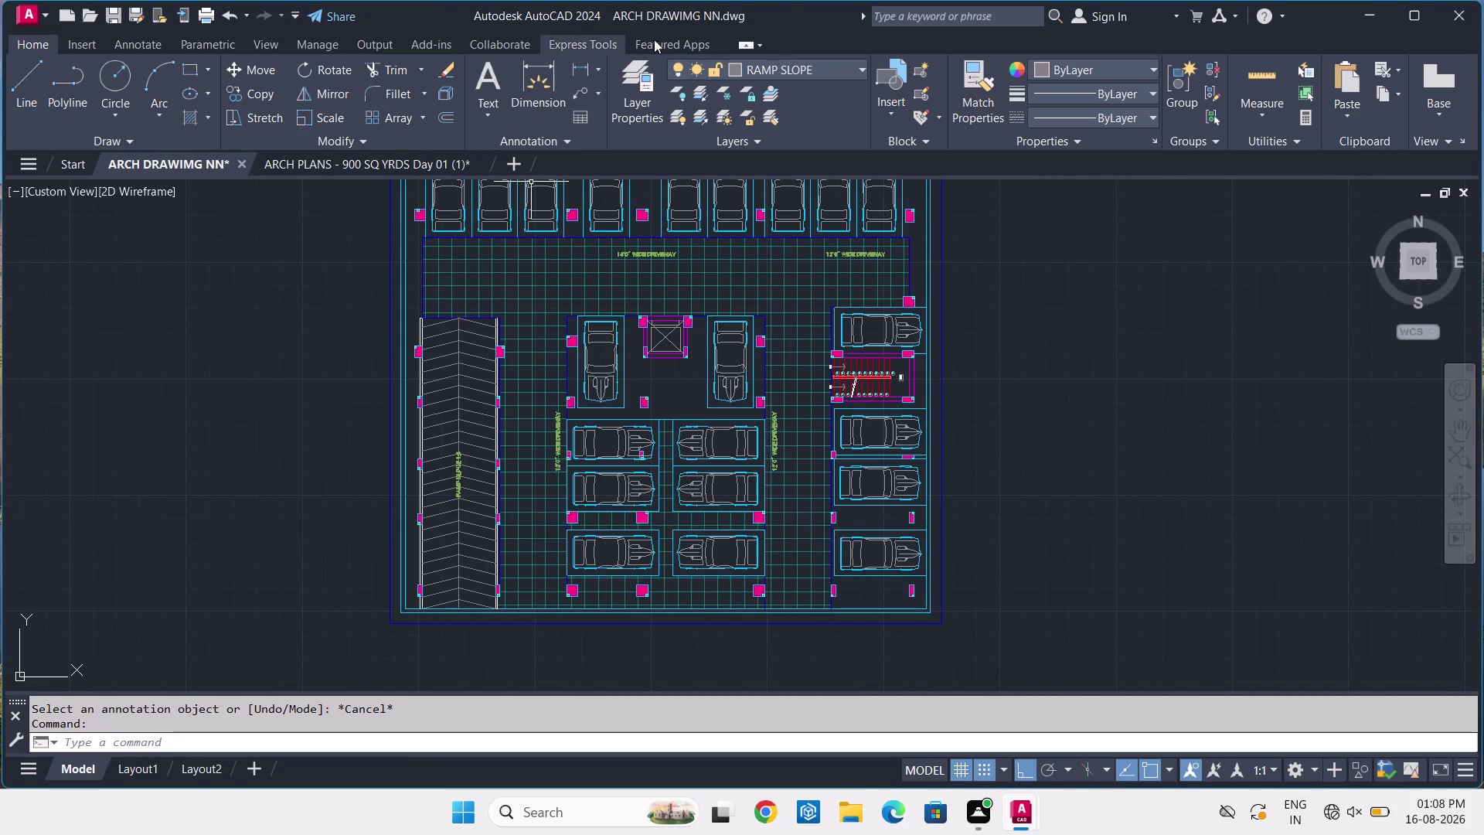
Make PINK the current layer and begin a linear dimension at the ramp edge.
click(831, 66)
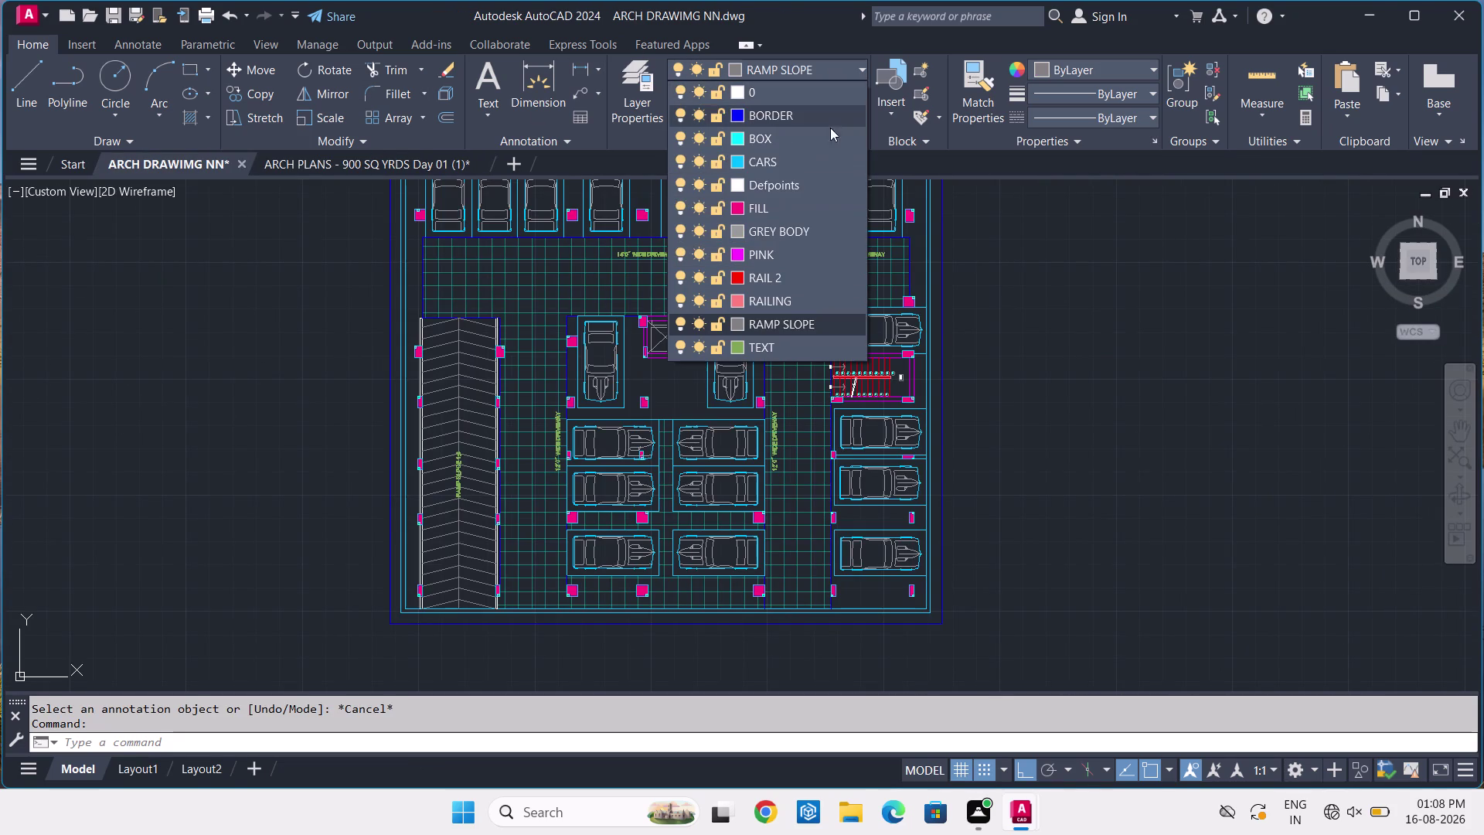
click(824, 261)
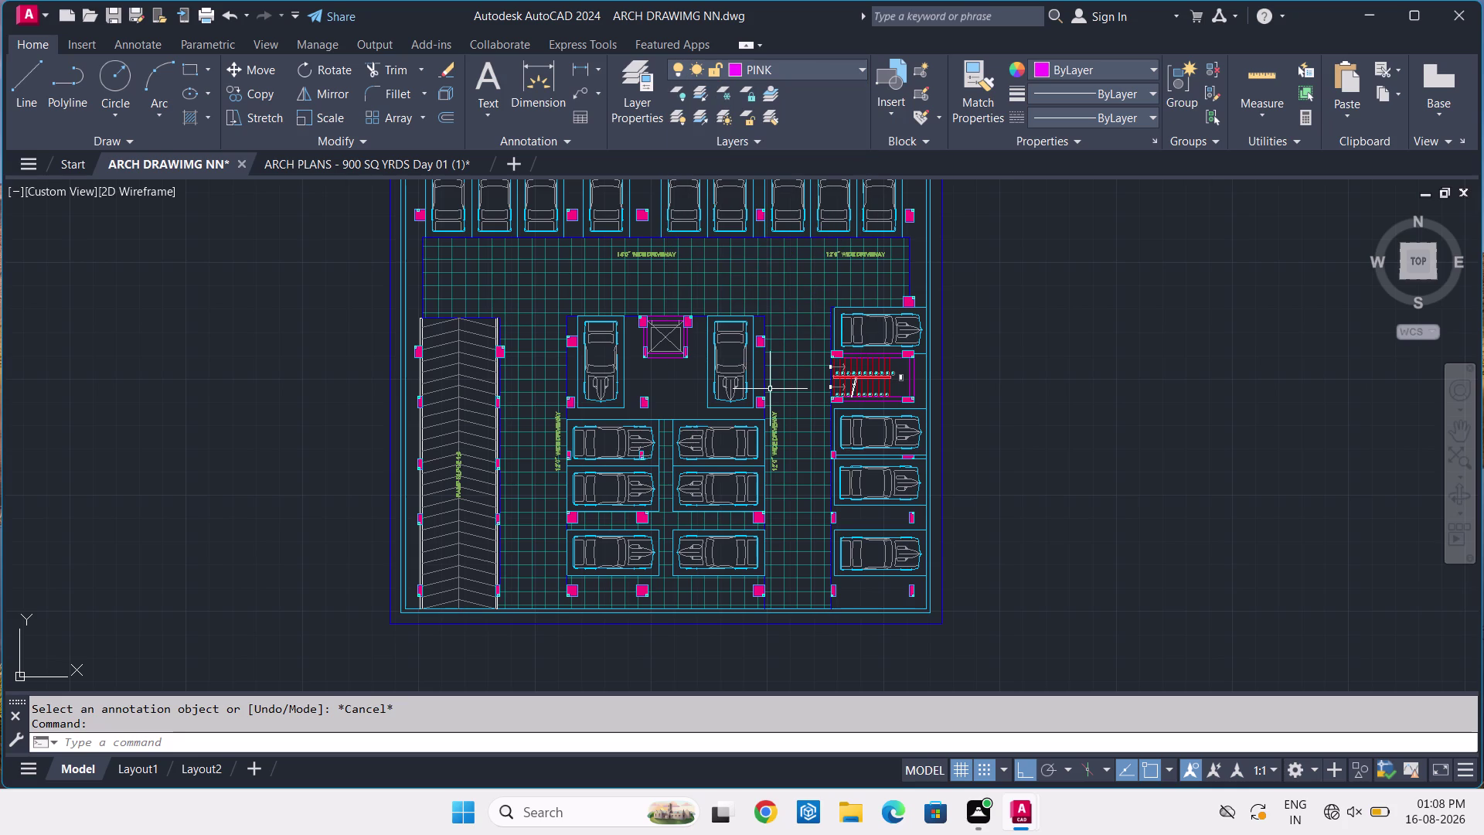
text(DL)
text(I)
key(space)
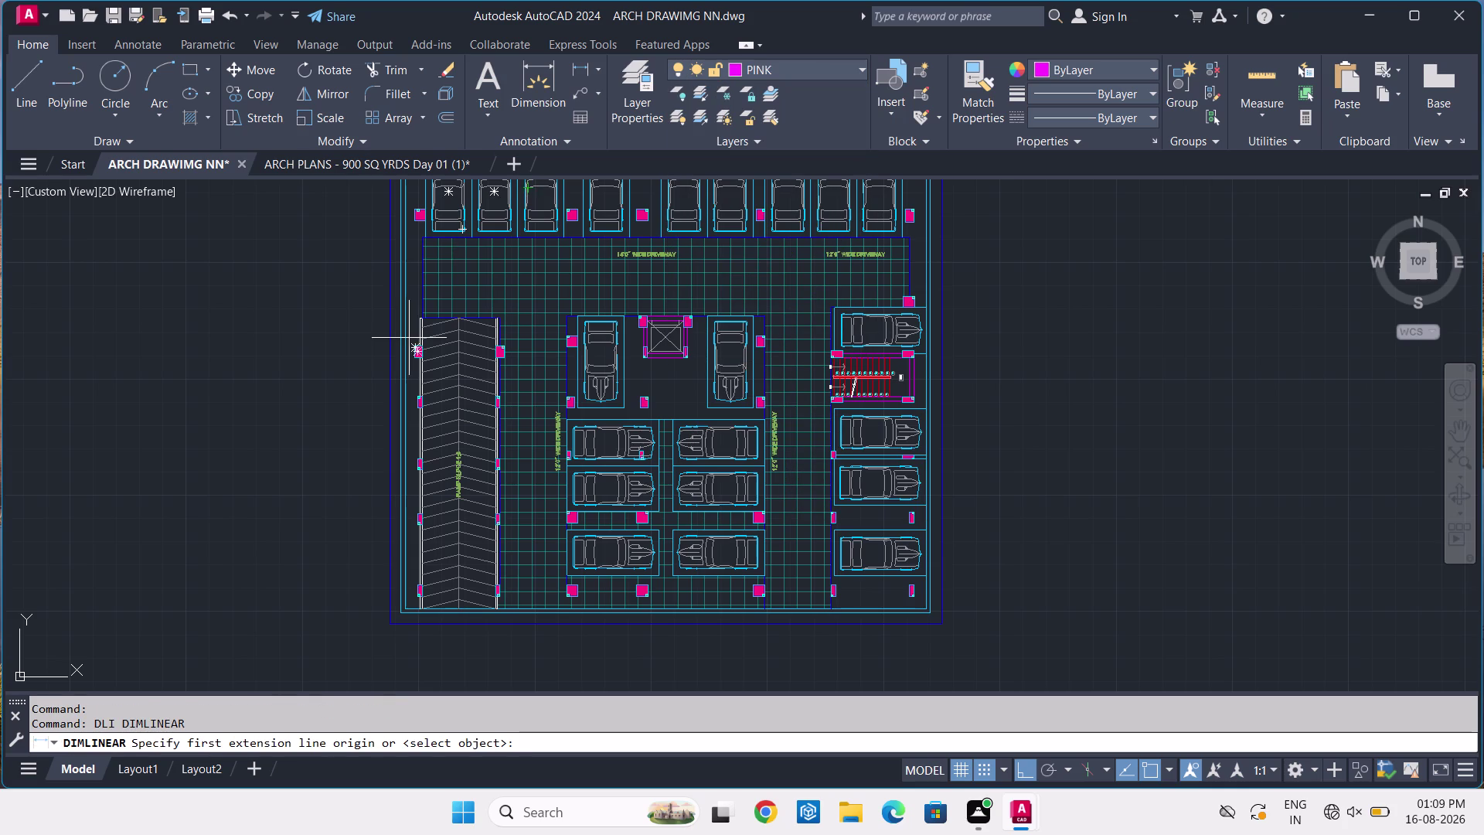
scroll(up, 3)
scroll(up, 3)
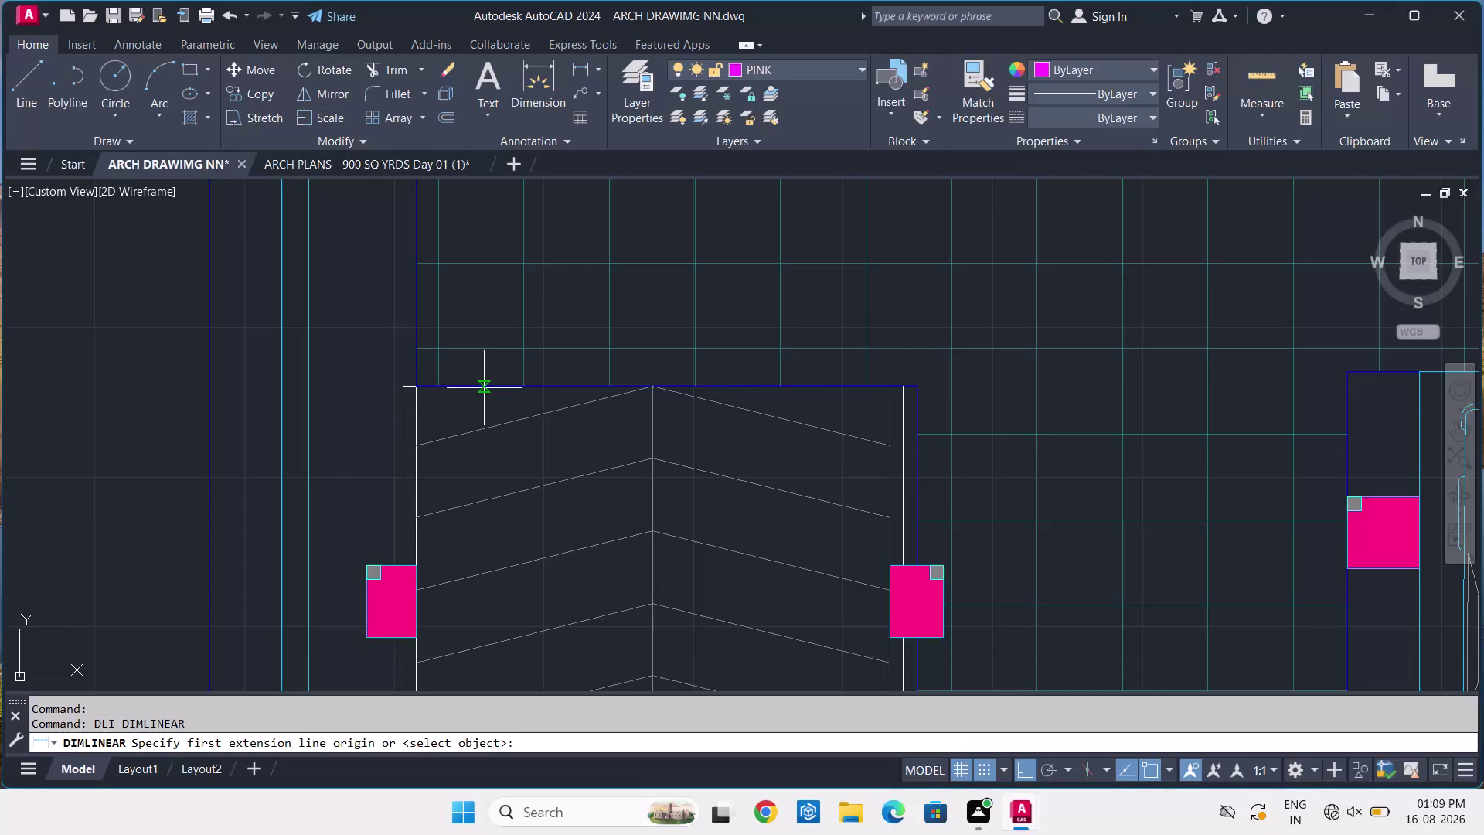
scroll(up, 3)
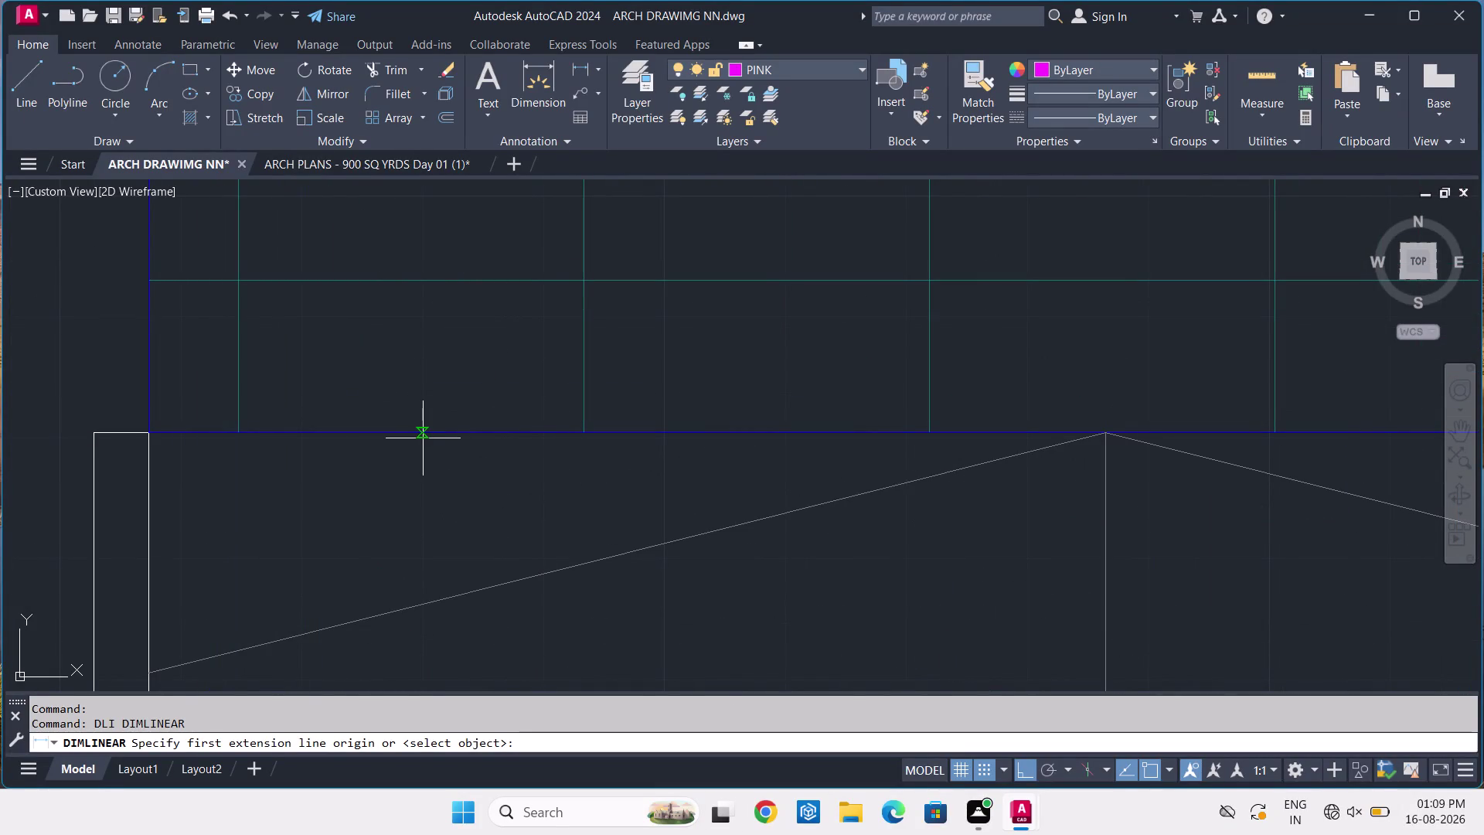
scroll(up, 3)
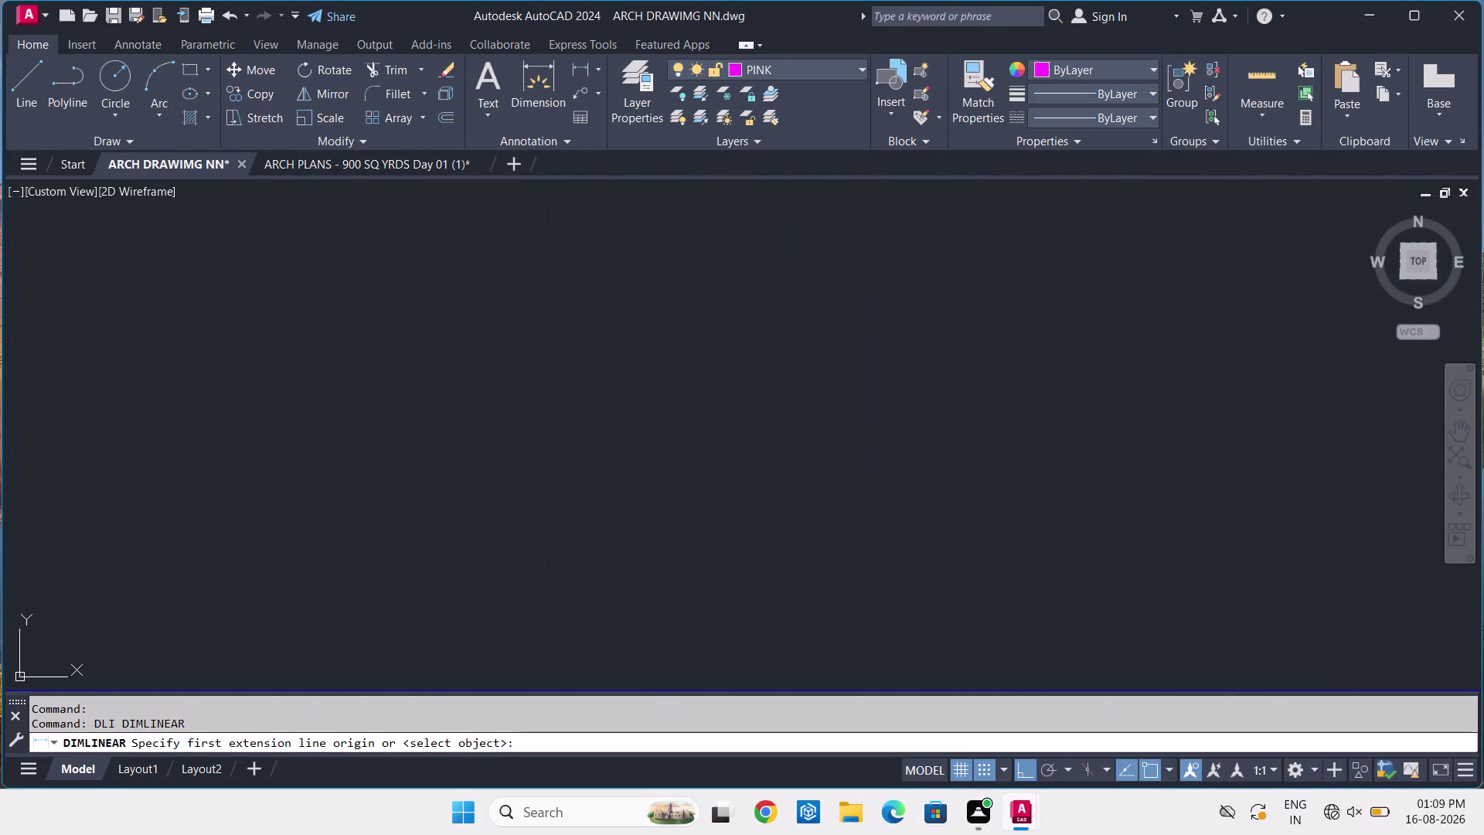
middle_drag(418, 226, 404, 104)
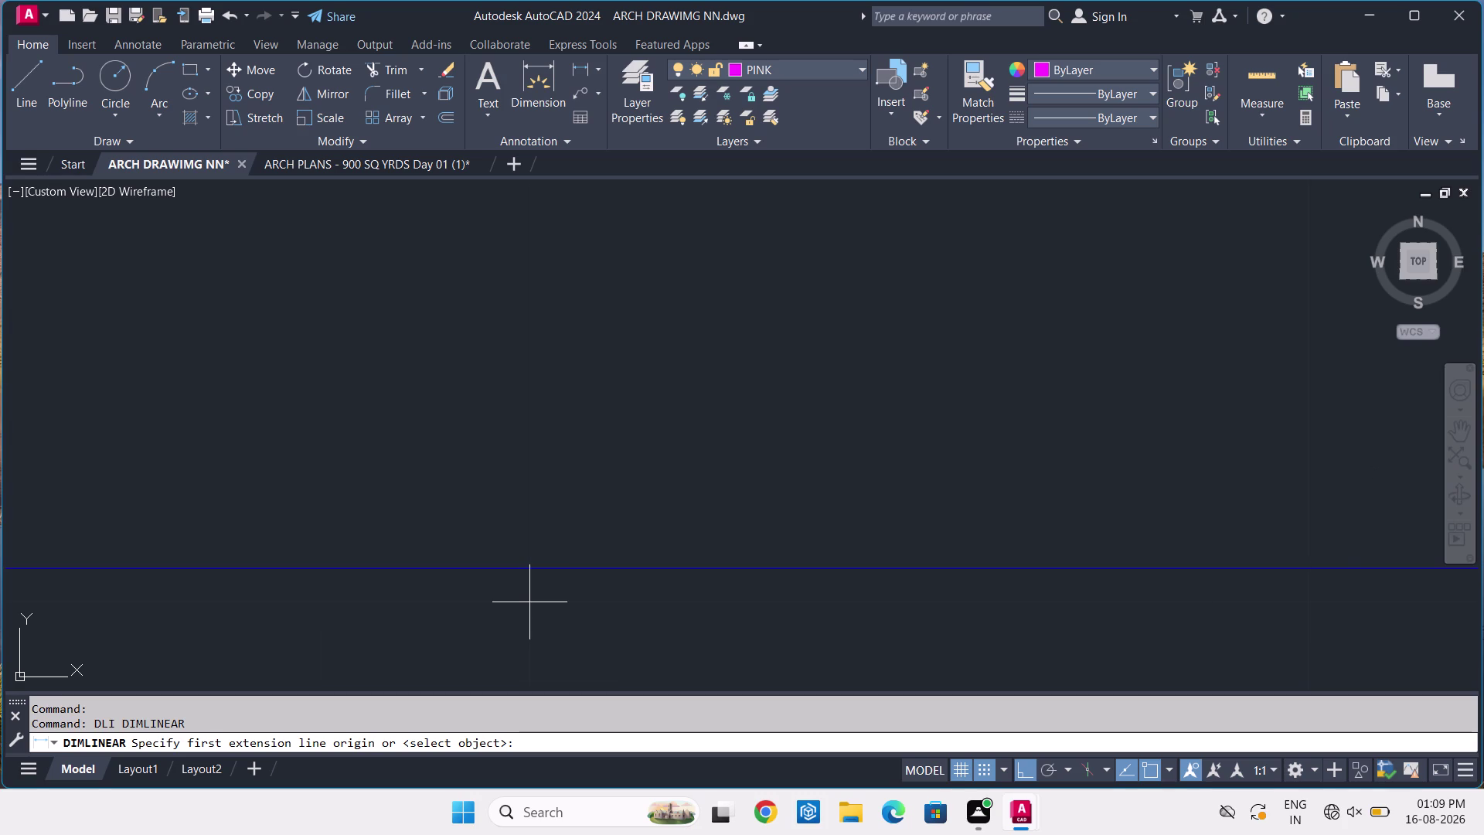
key(F9)
click(660, 568)
scroll(down, 3)
middle_click(662, 615)
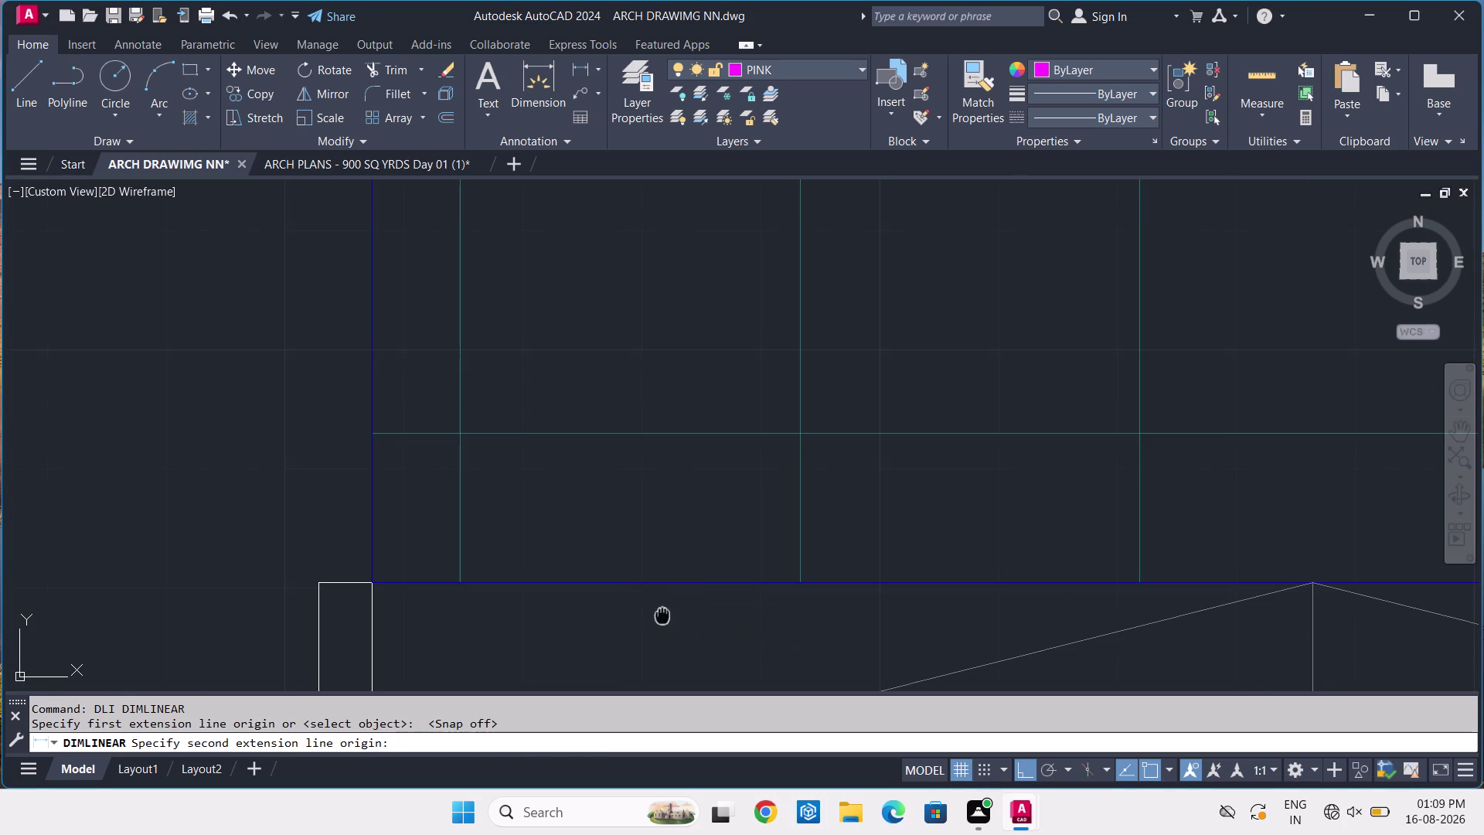
scroll(down, 3)
Complete the 52' linear dimension along the ramp.
middle_drag(663, 678, 572, 412)
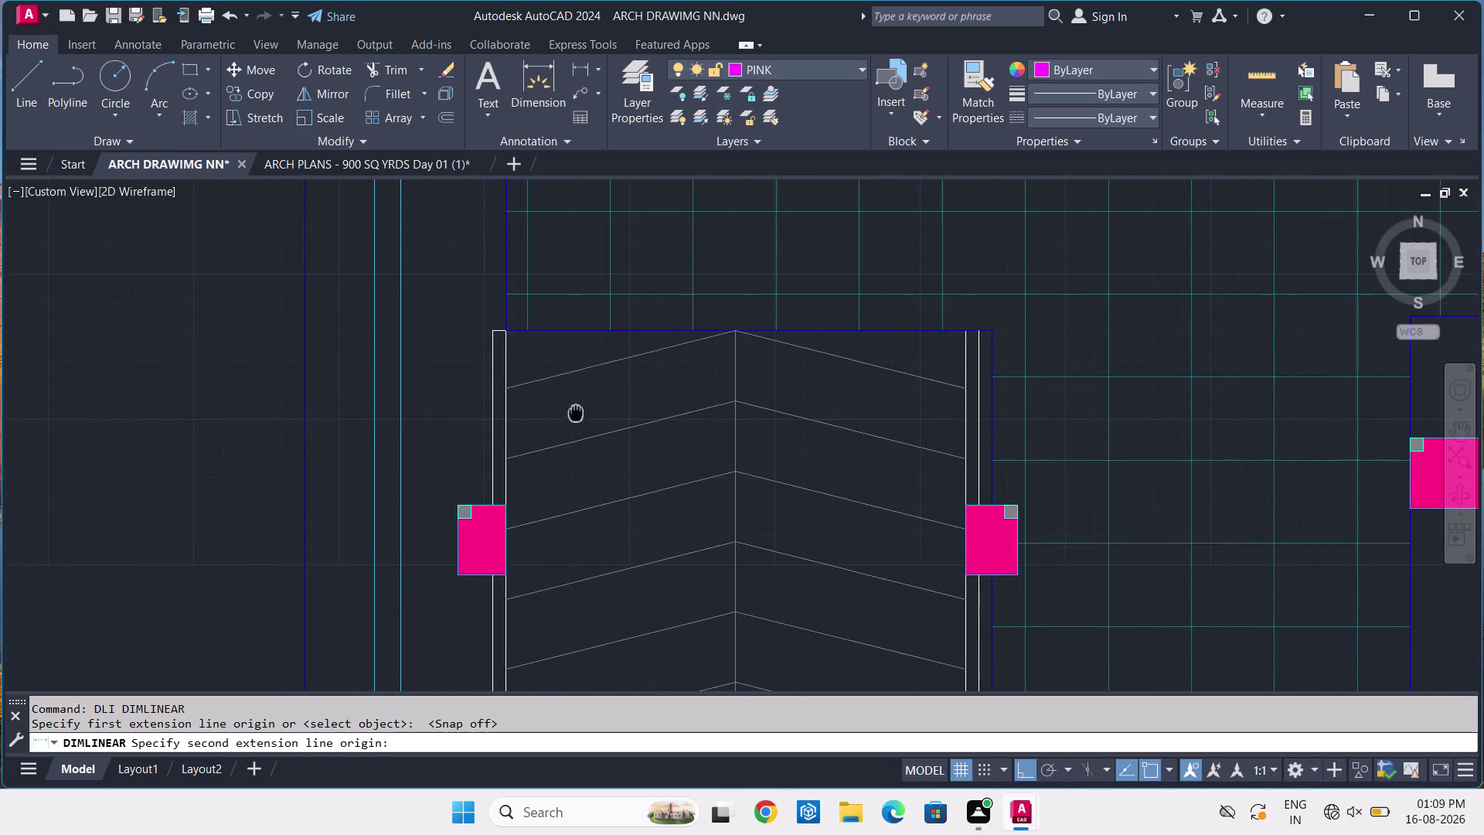
middle_drag(572, 413, 572, 413)
scroll(down, 3)
middle_drag(641, 659, 564, 449)
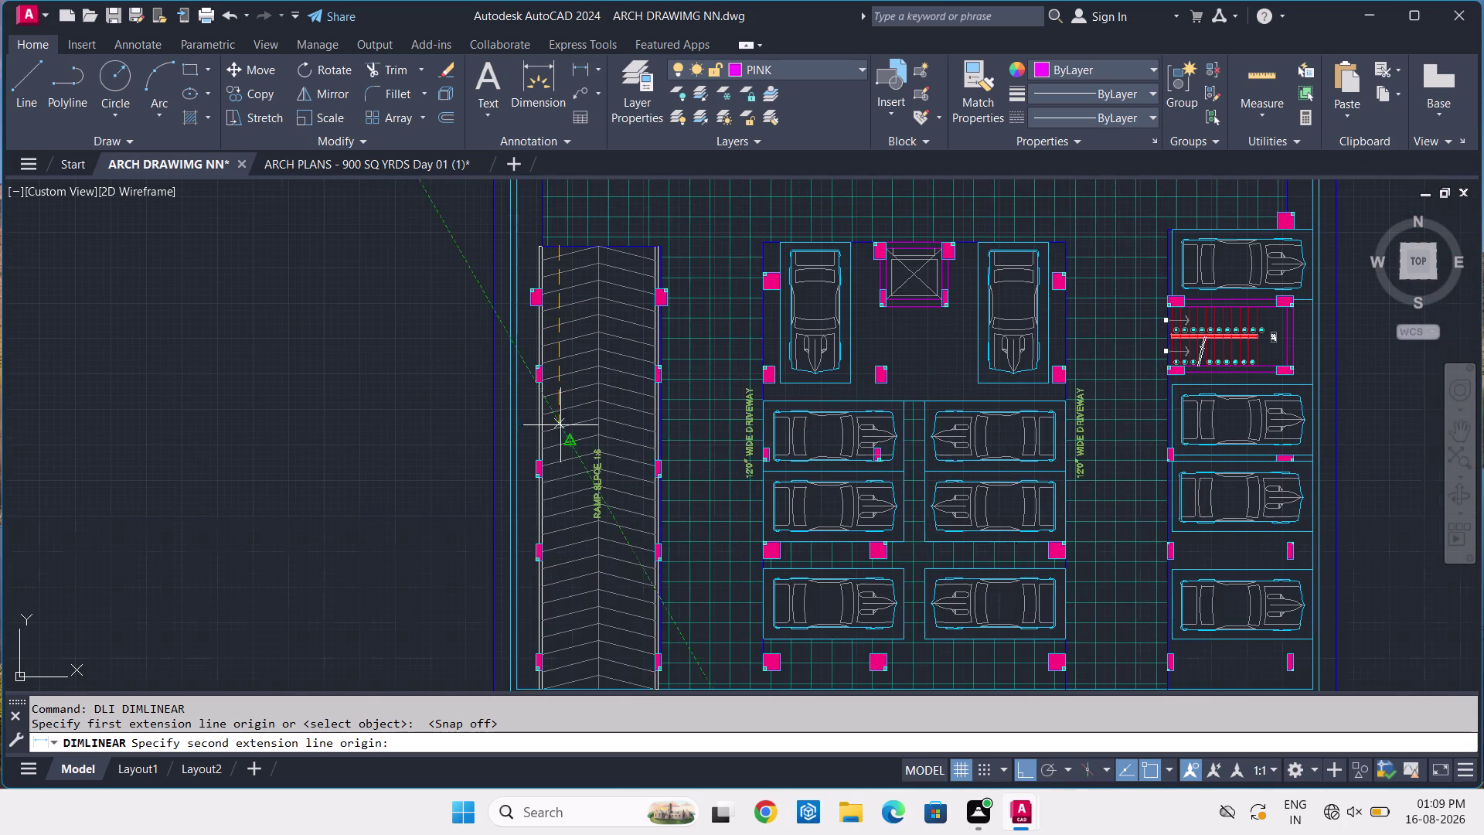
middle_drag(607, 676, 567, 565)
scroll(up, 3)
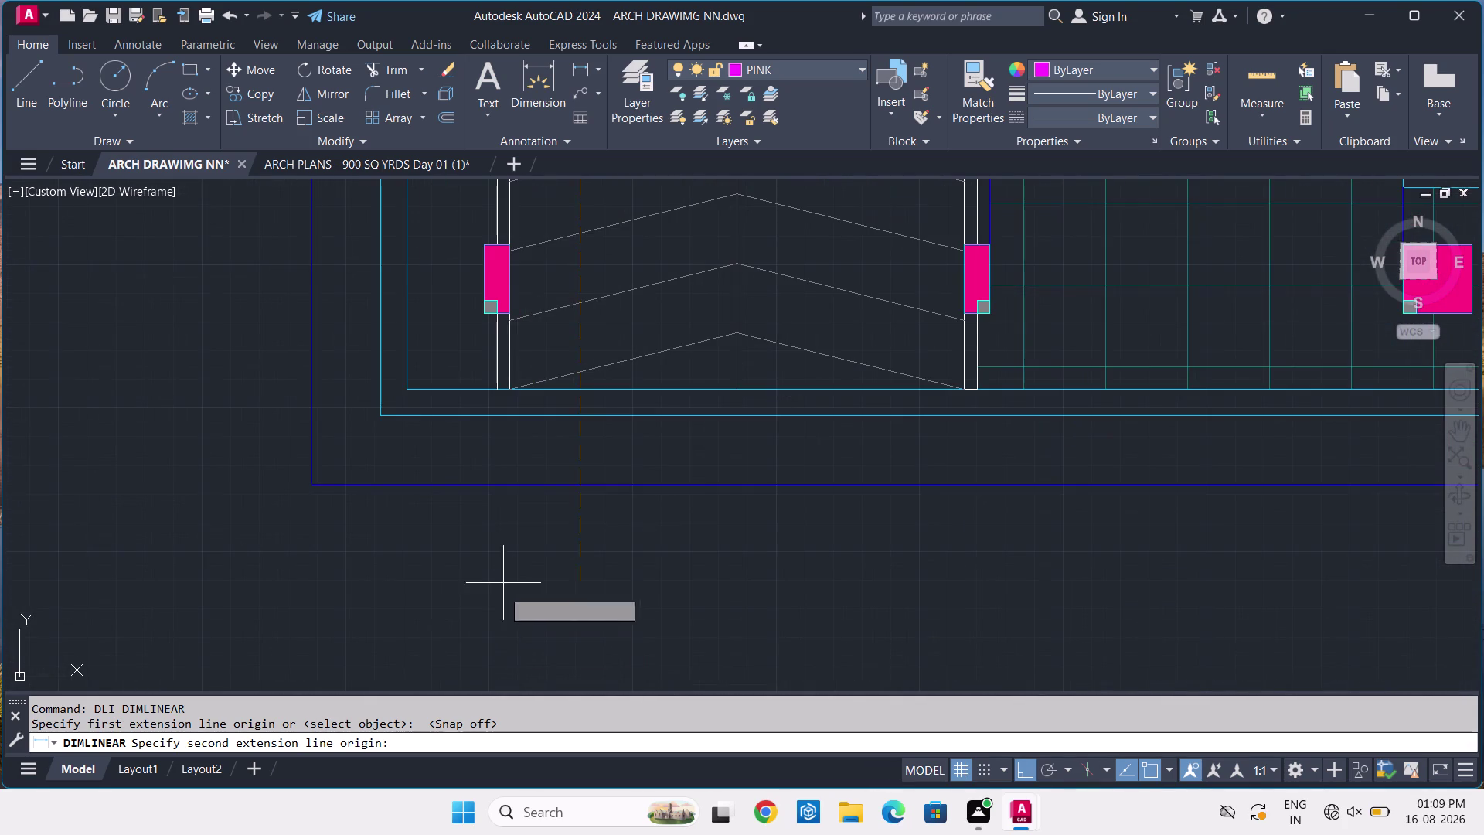
click(580, 387)
scroll(down, 3)
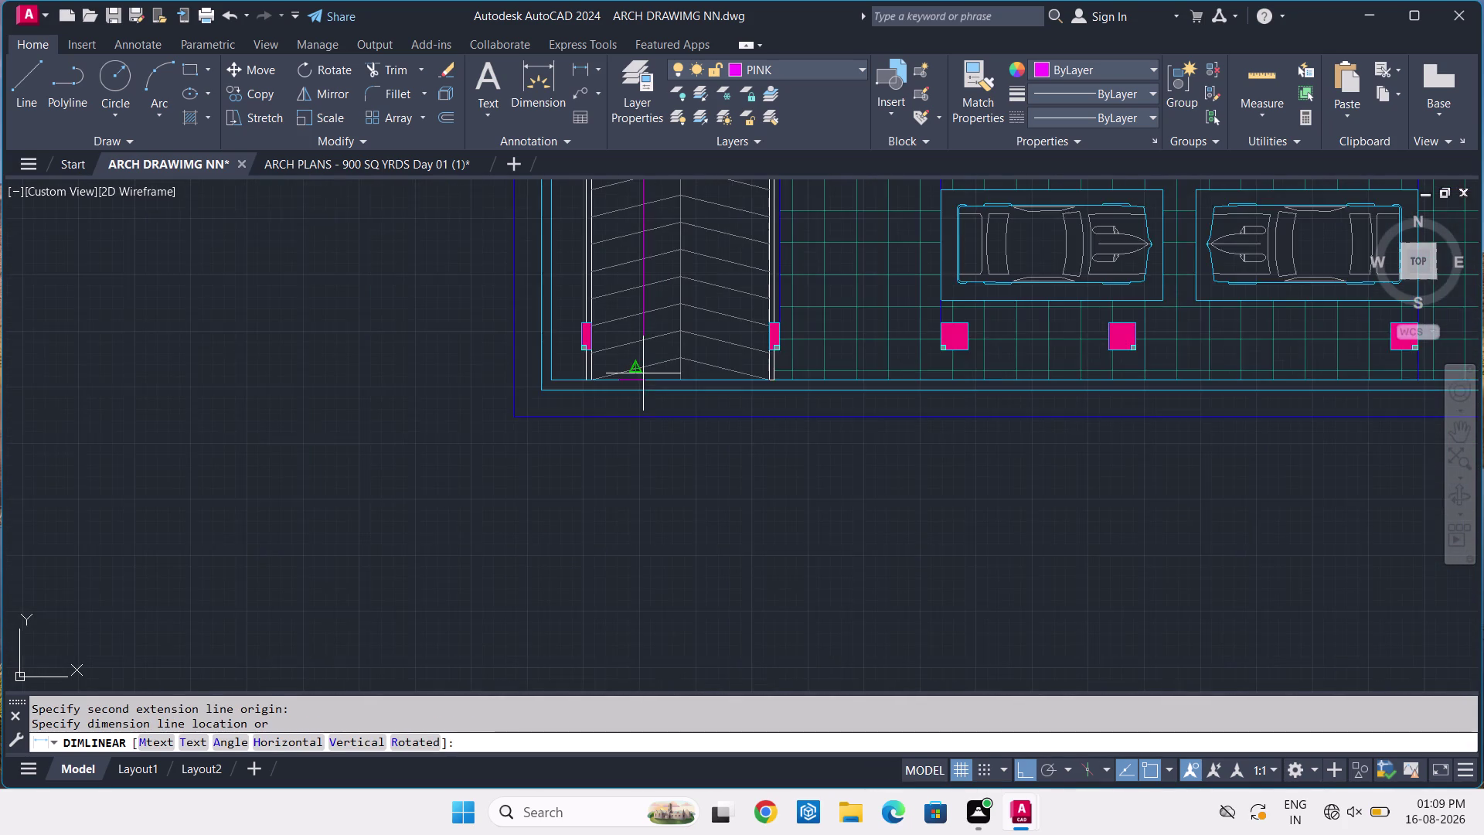
scroll(down, 3)
middle_drag(641, 355, 641, 454)
scroll(up, 3)
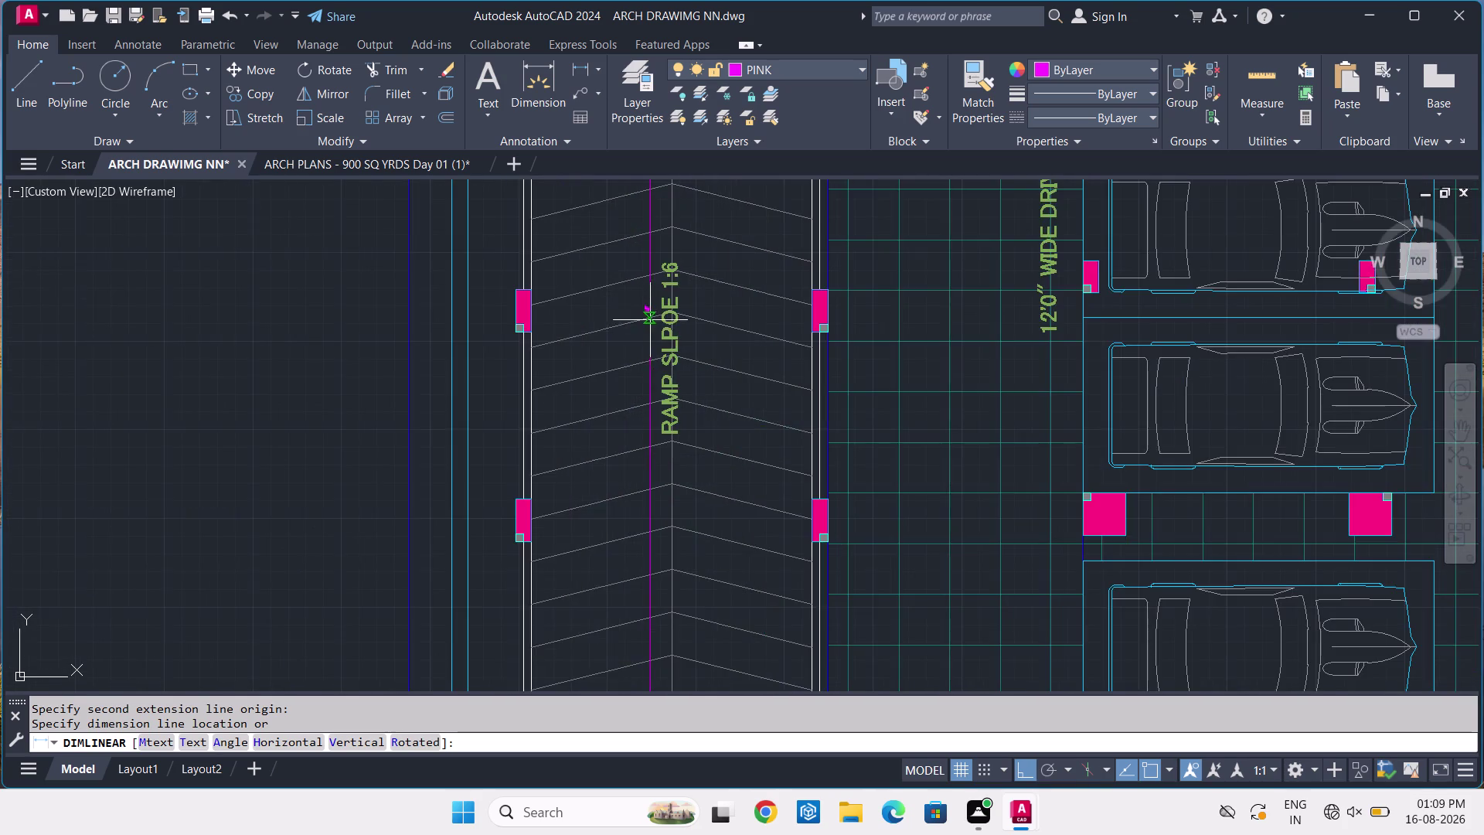
scroll(up, 3)
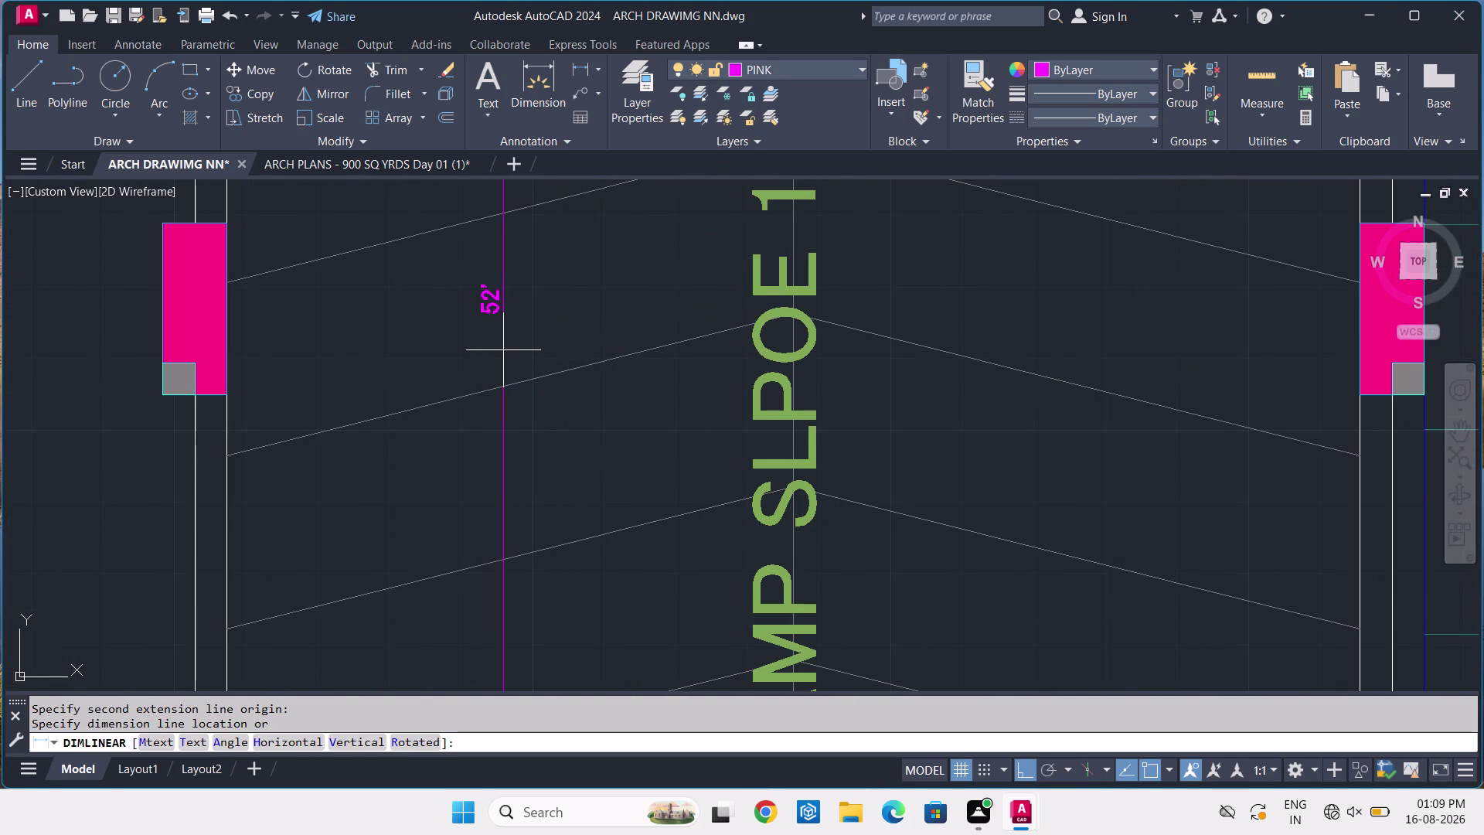
click(503, 350)
Dimension the ramp width (13'-2½") between its left and right edges.
key(space)
scroll(down, 3)
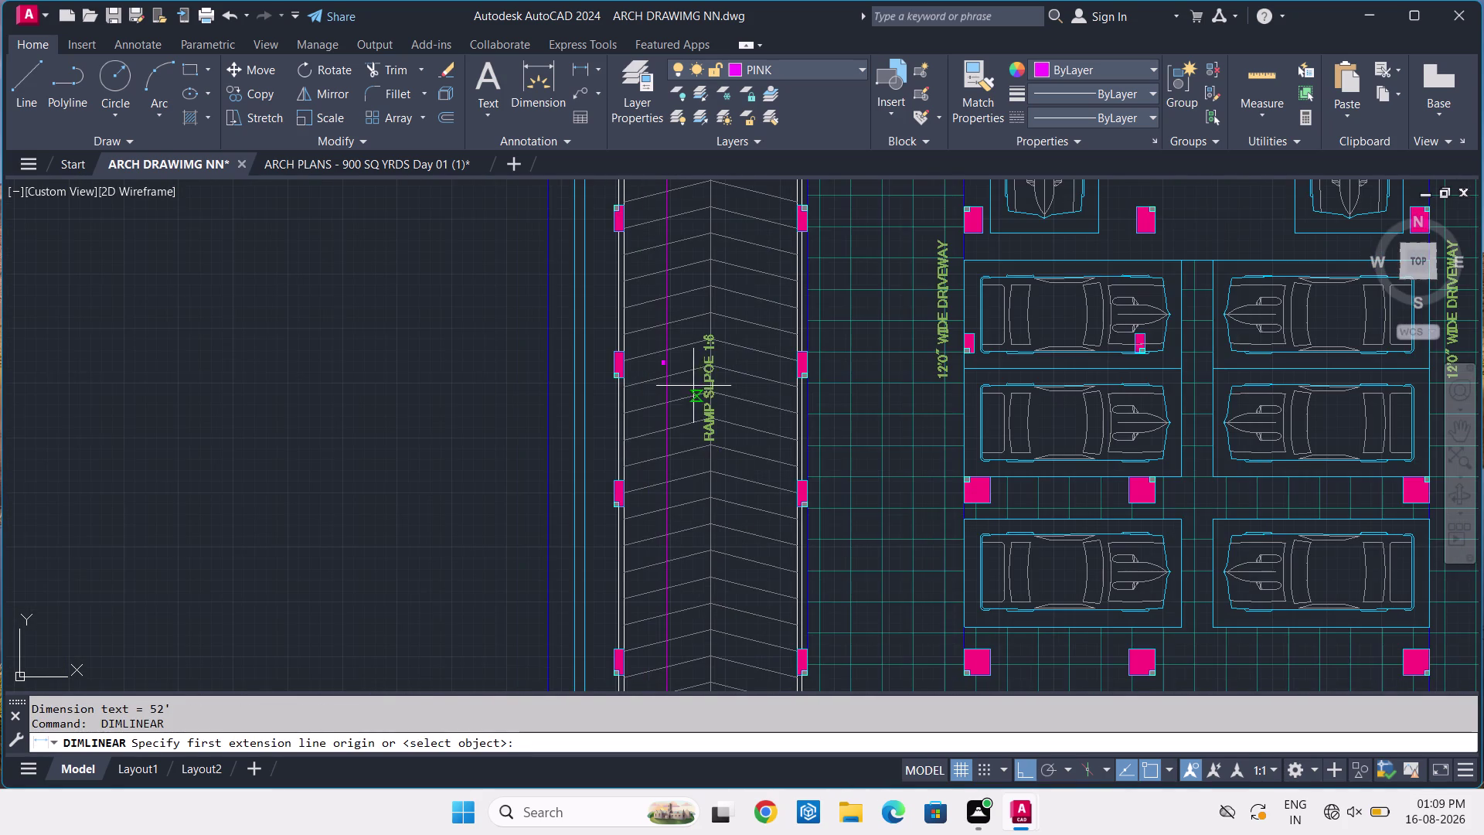
middle_drag(678, 544, 609, 422)
scroll(up, 3)
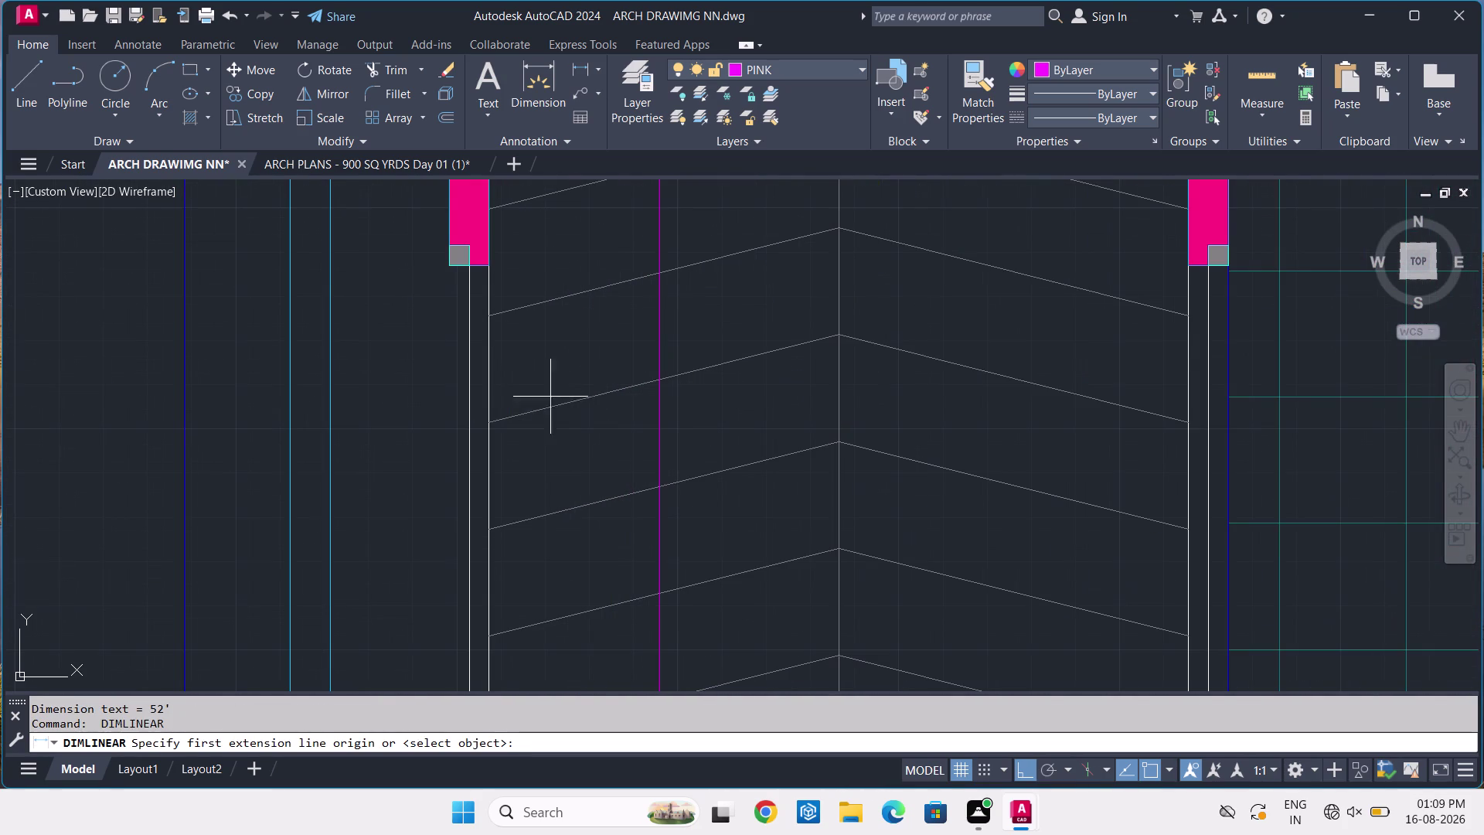
click(487, 372)
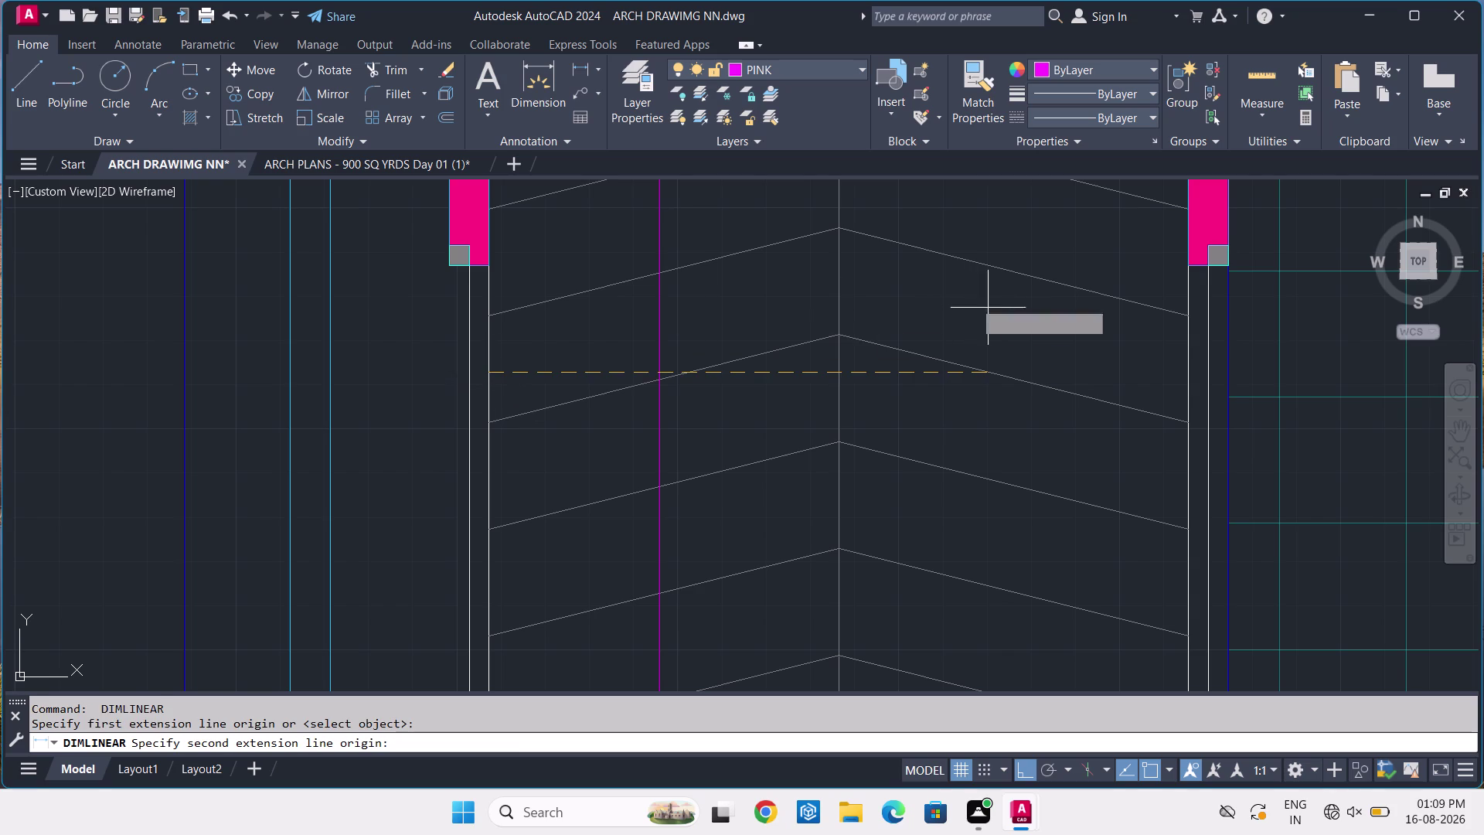
click(1186, 374)
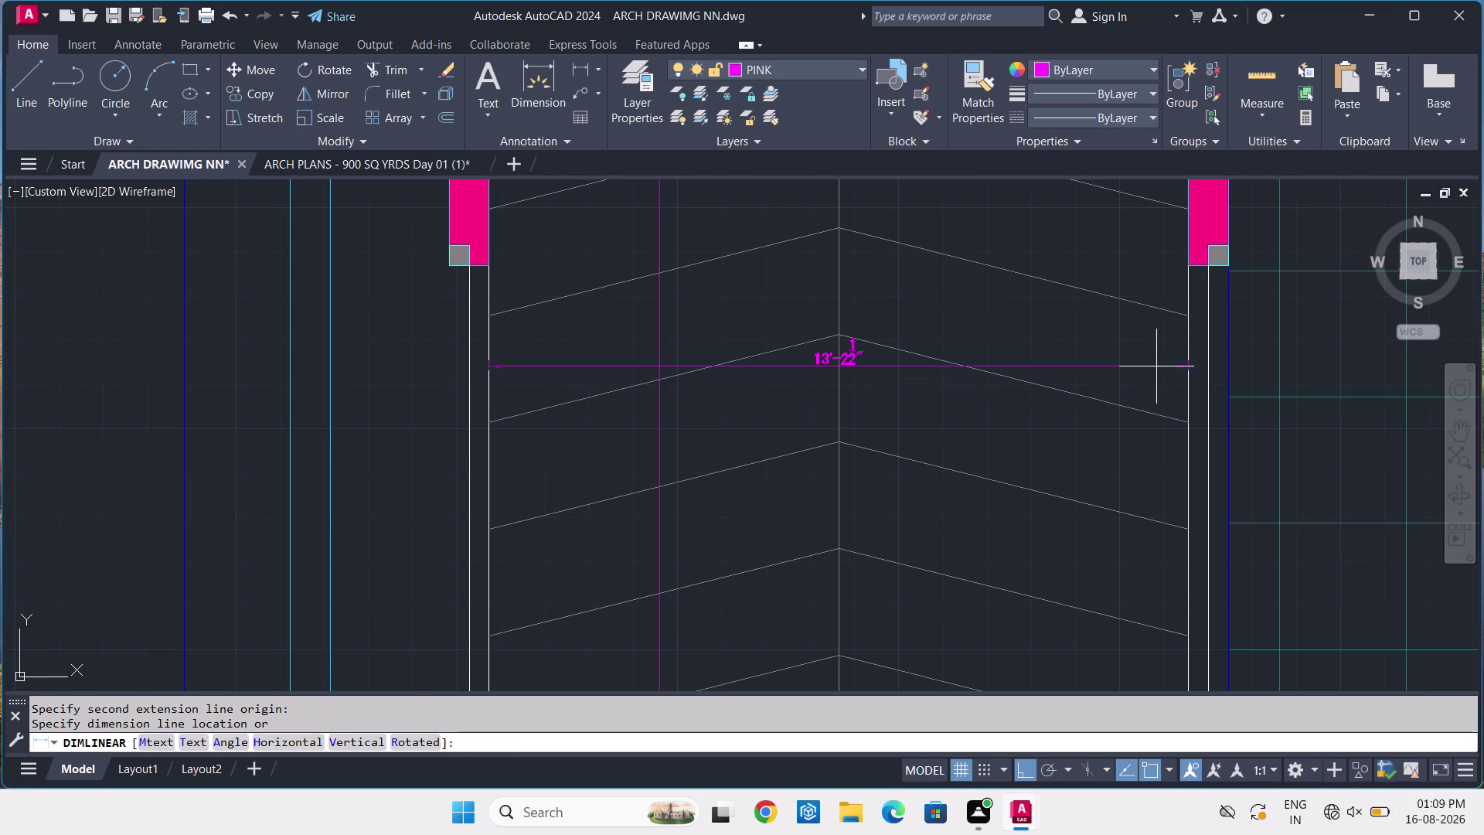
click(1156, 366)
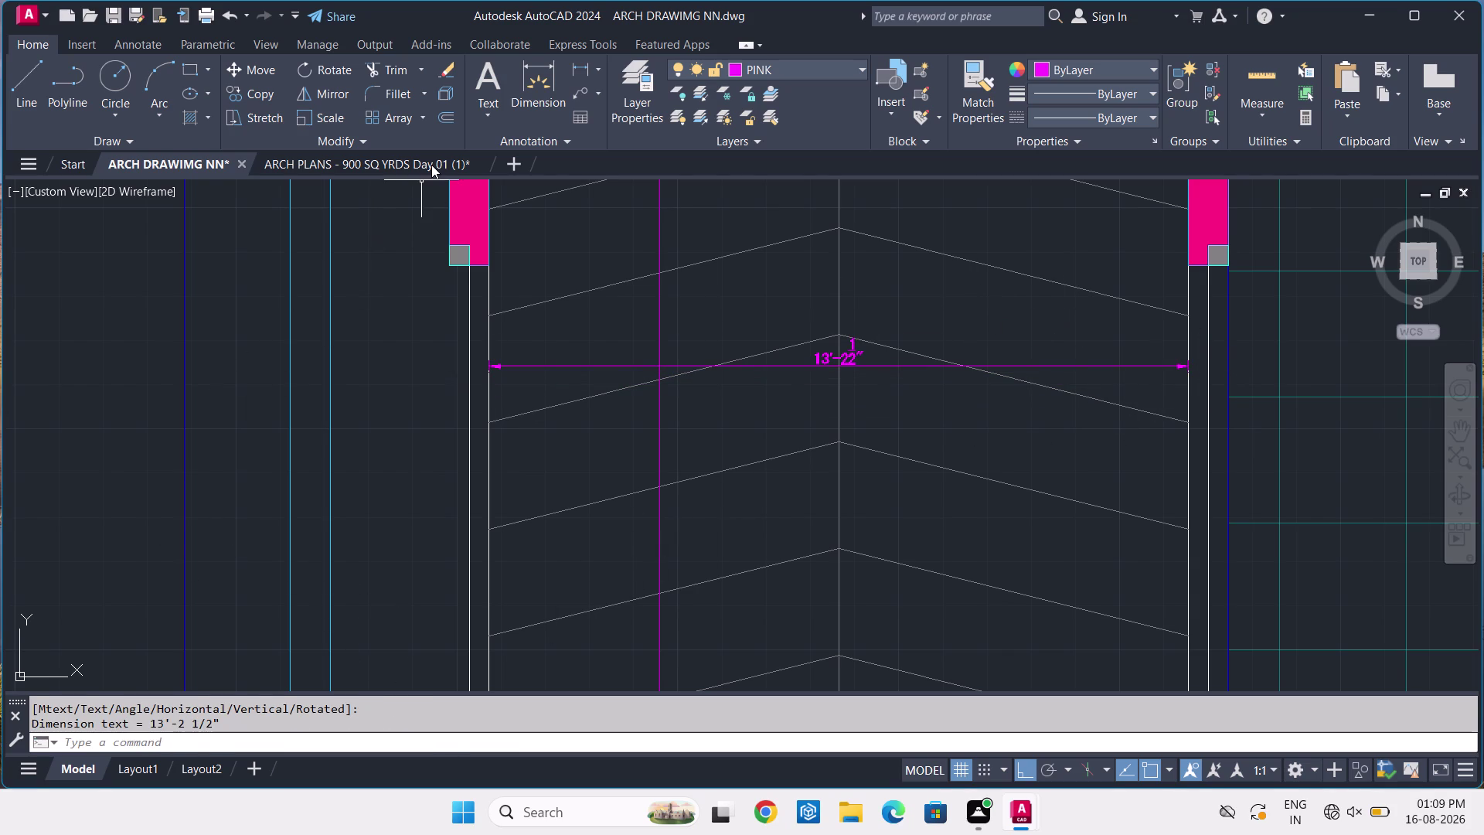
Check the ARCH PLANS reference drawing, then return to the parking plan.
click(431, 164)
scroll(up, 3)
scroll(up, 3)
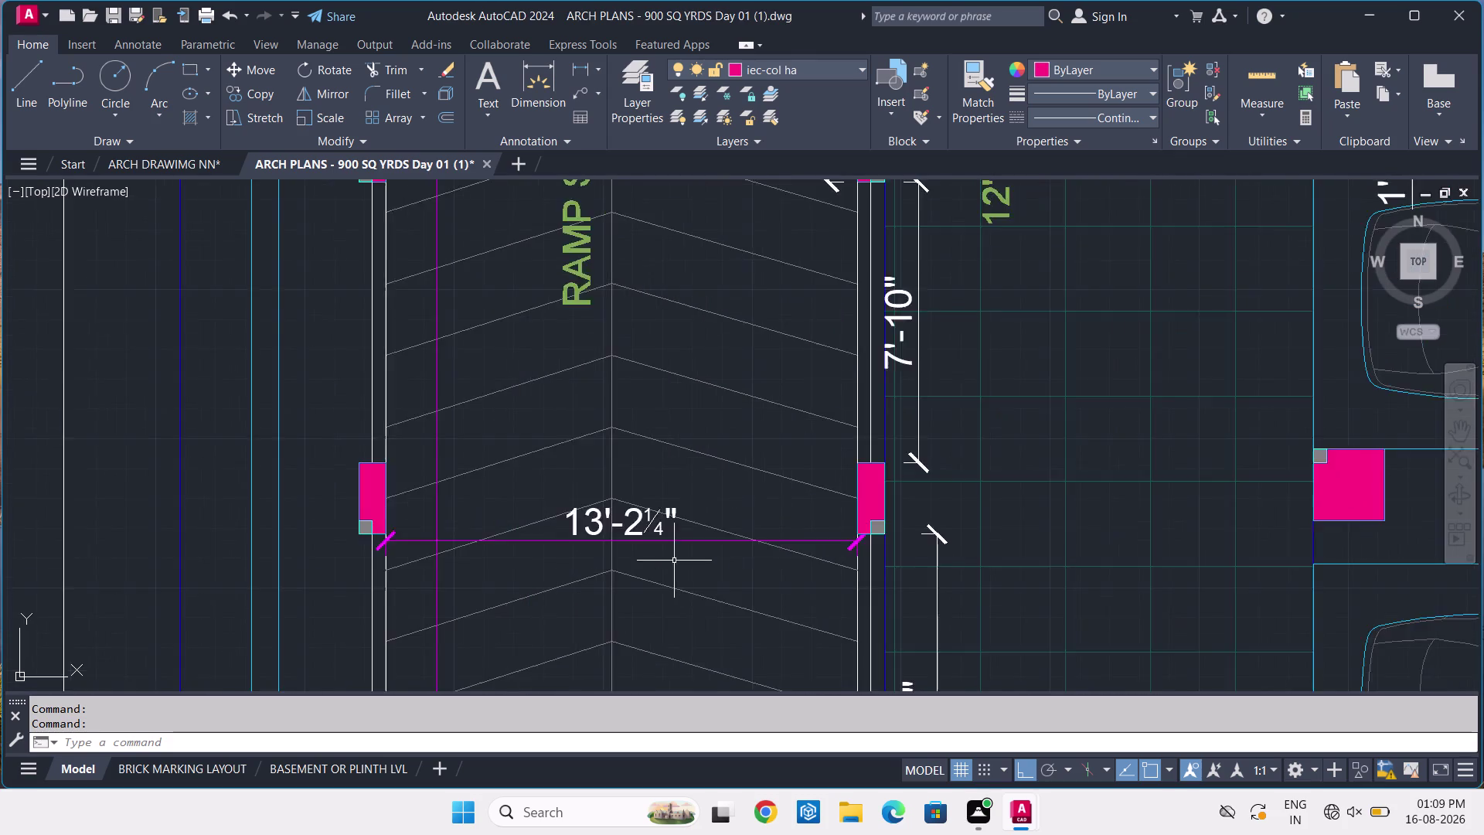
scroll(up, 3)
click(140, 168)
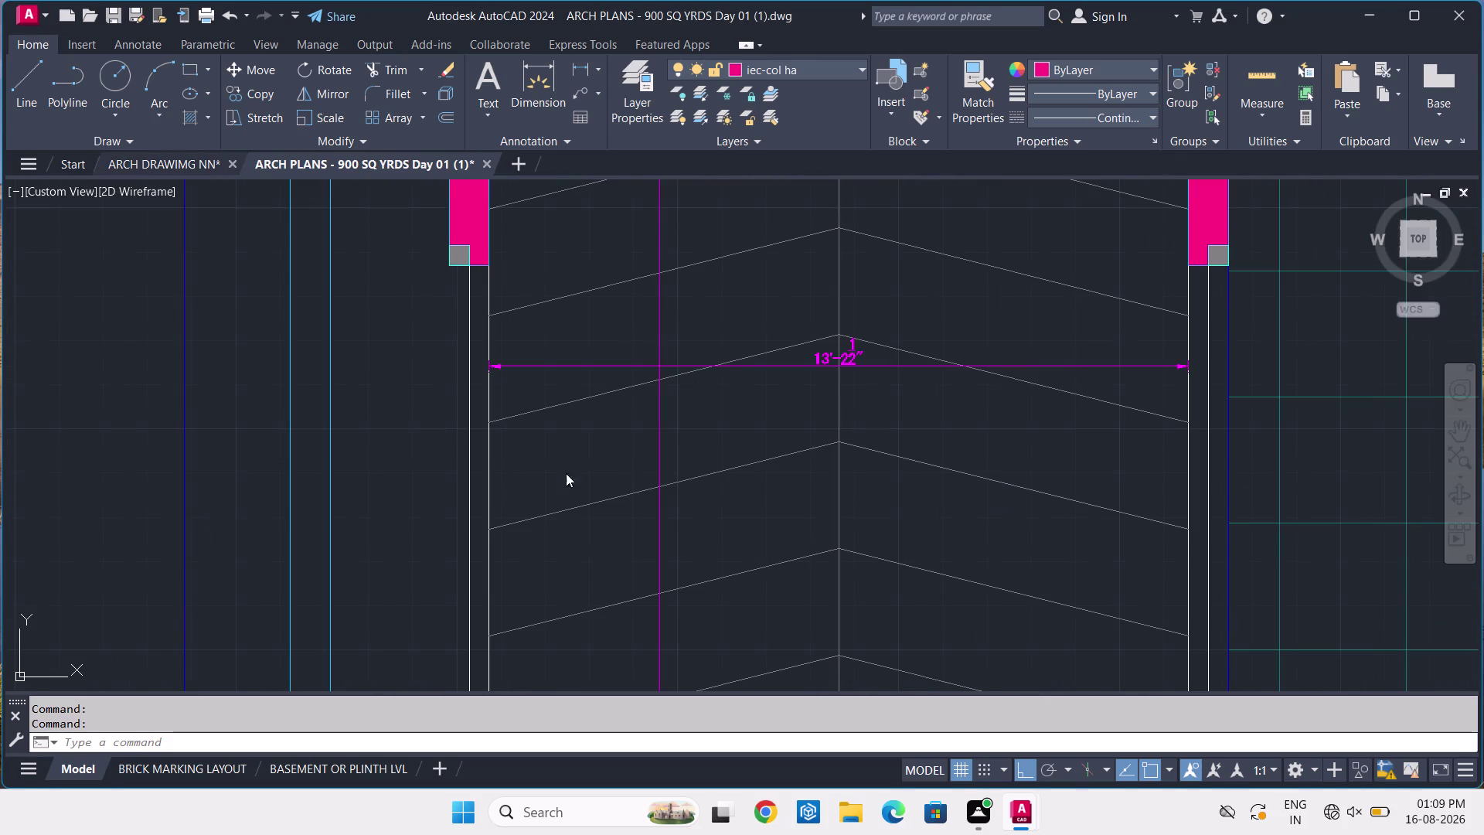
scroll(up, 3)
Open the ramp width dimension text and clear its old value.
double_click(837, 358)
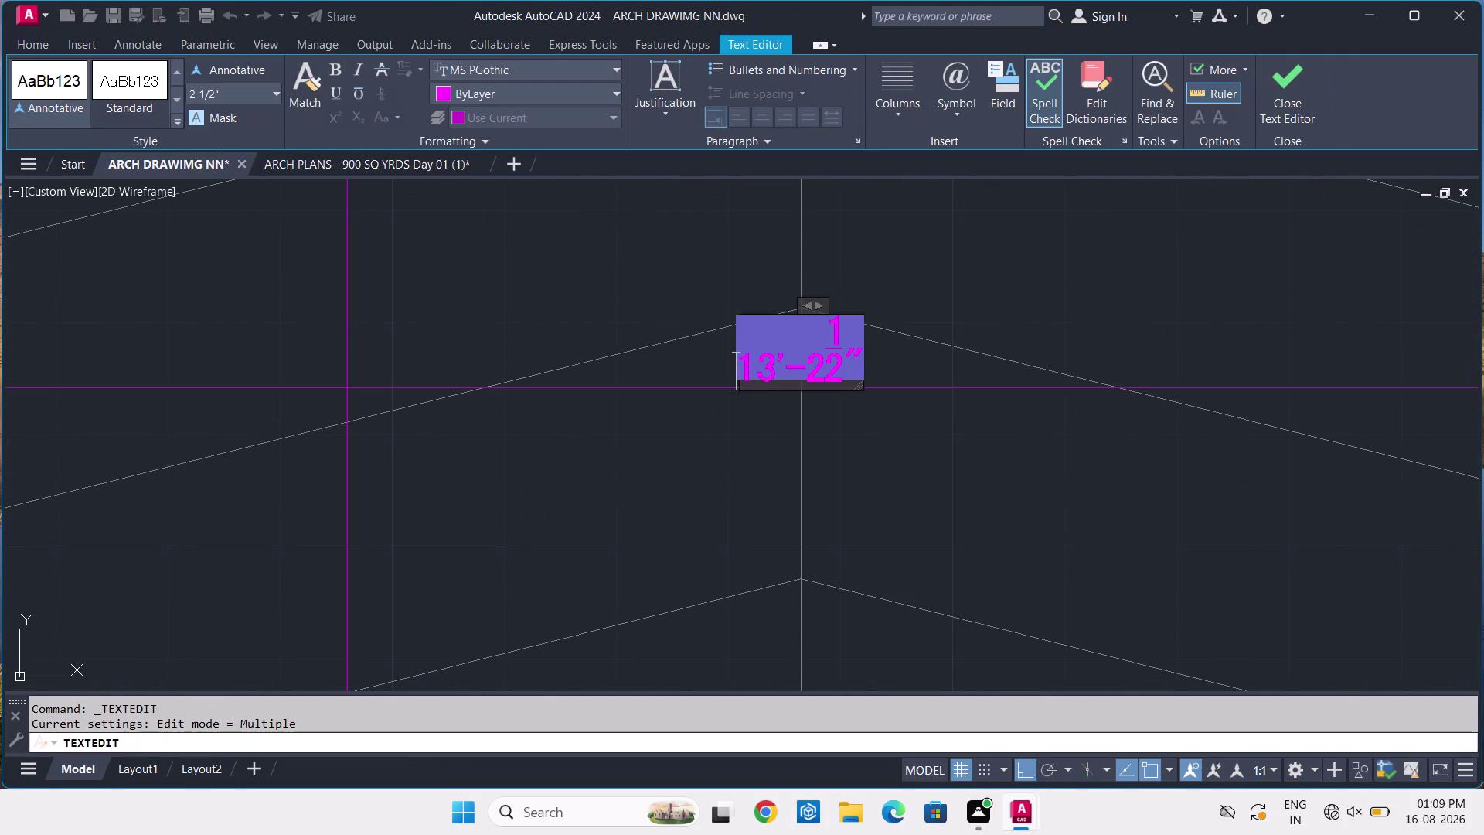
click(846, 367)
click(846, 367)
click(847, 367)
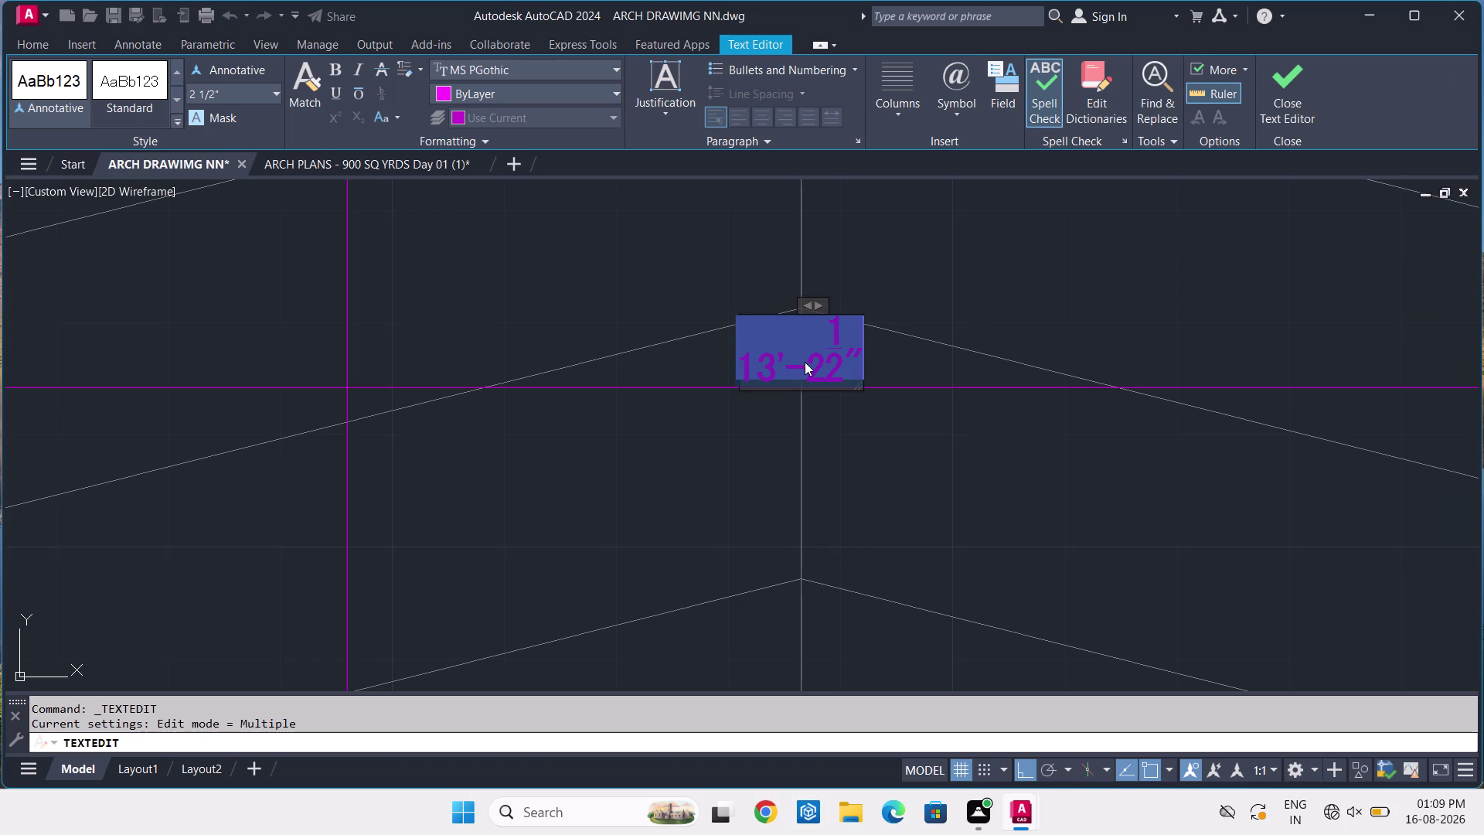
click(804, 362)
scroll(up, 3)
click(811, 361)
click(809, 396)
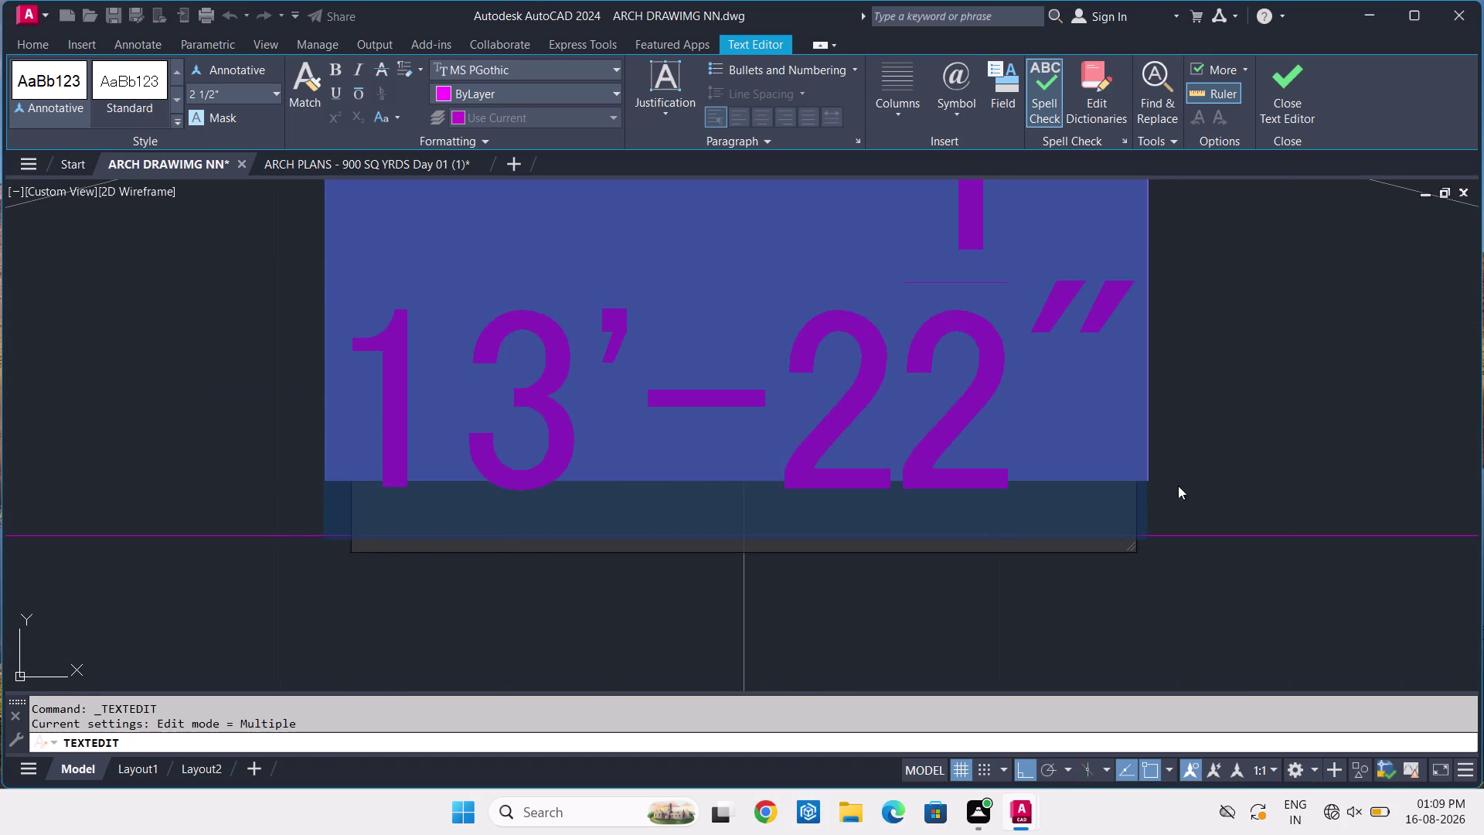
key(BackSpace)
Type the new dimension text 13'-2-1/2", correcting mistyped characters.
text(1)
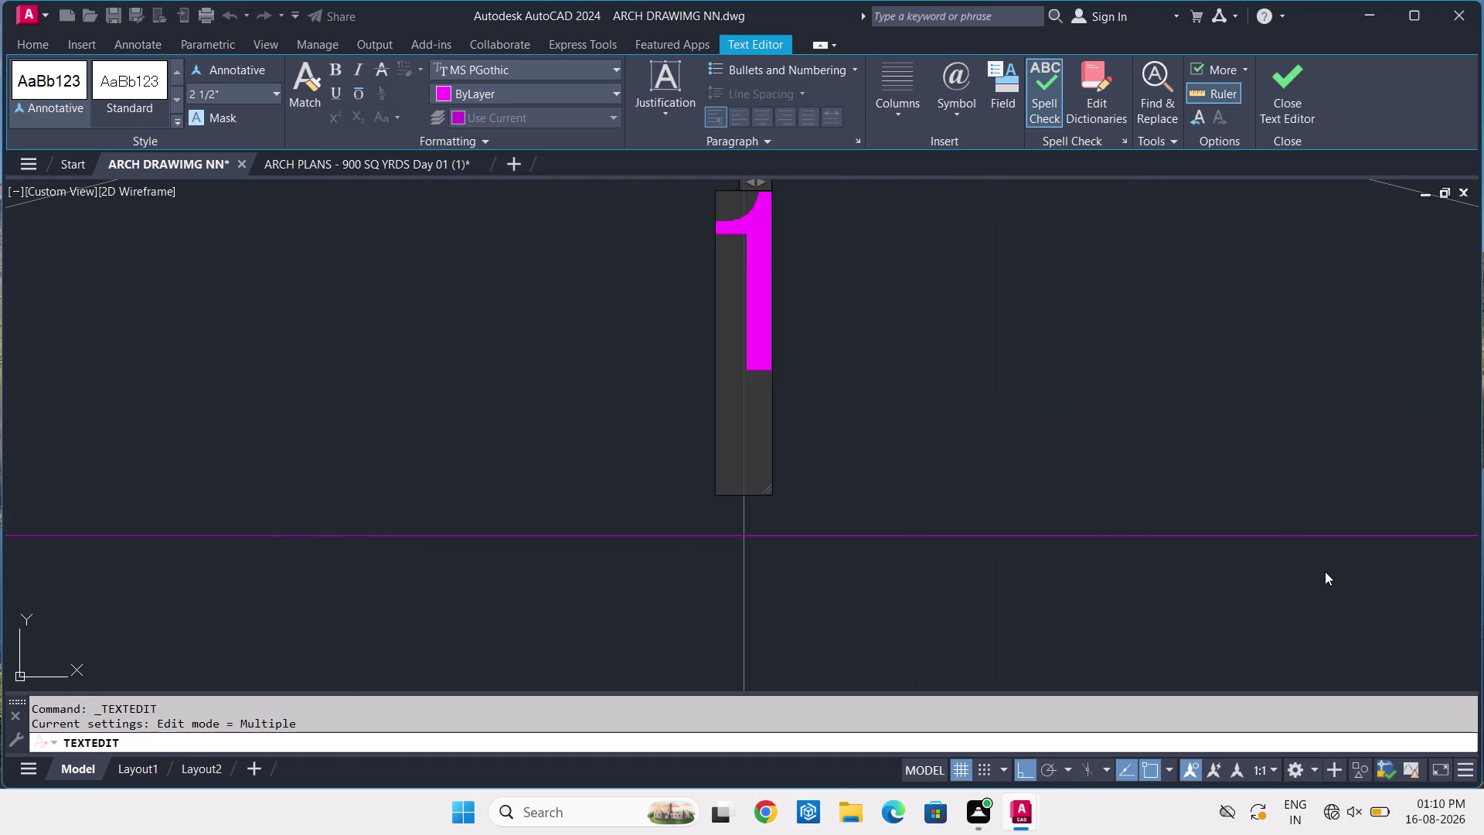
text(3)
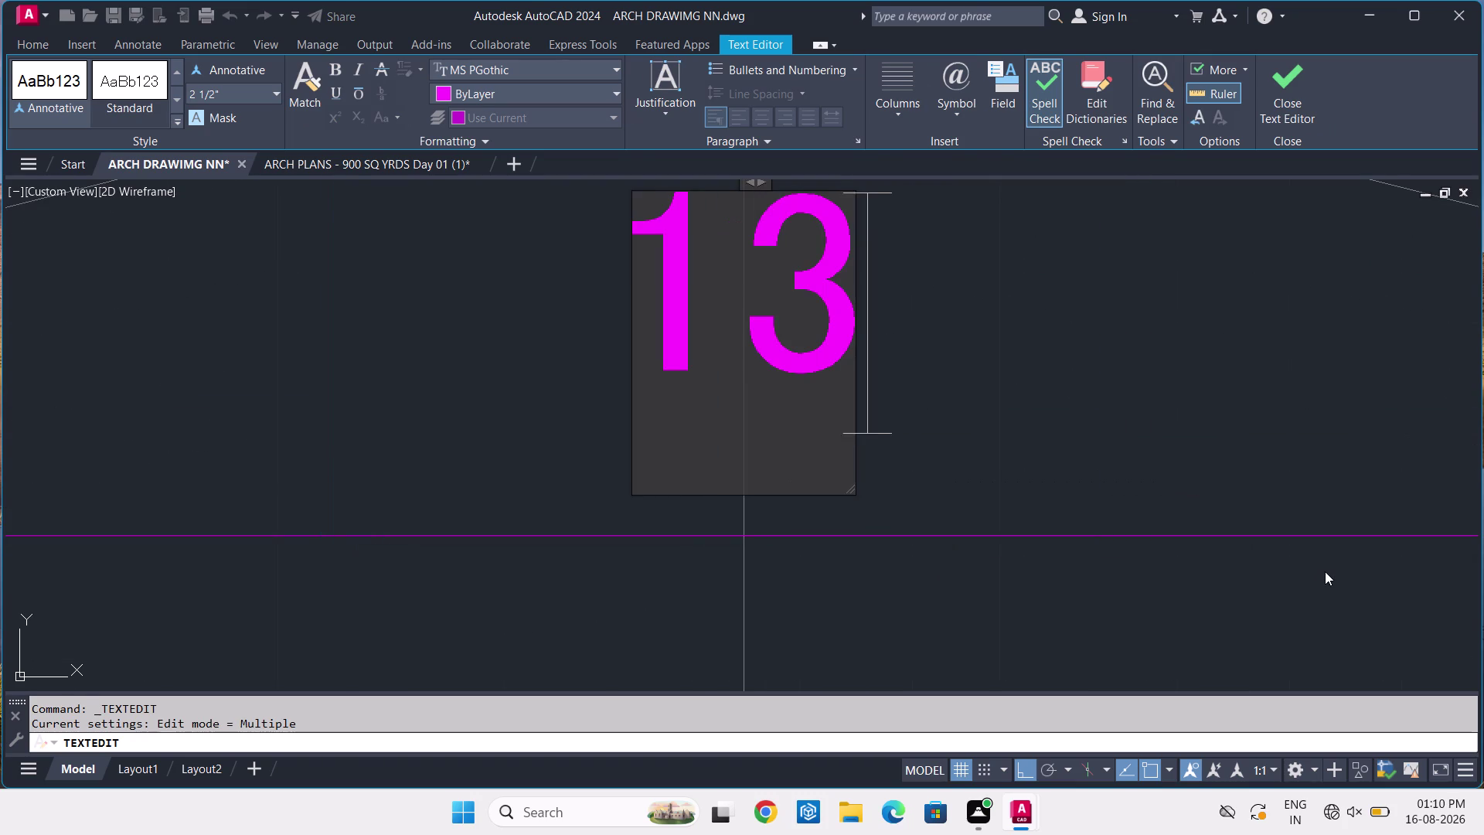
text('-1)
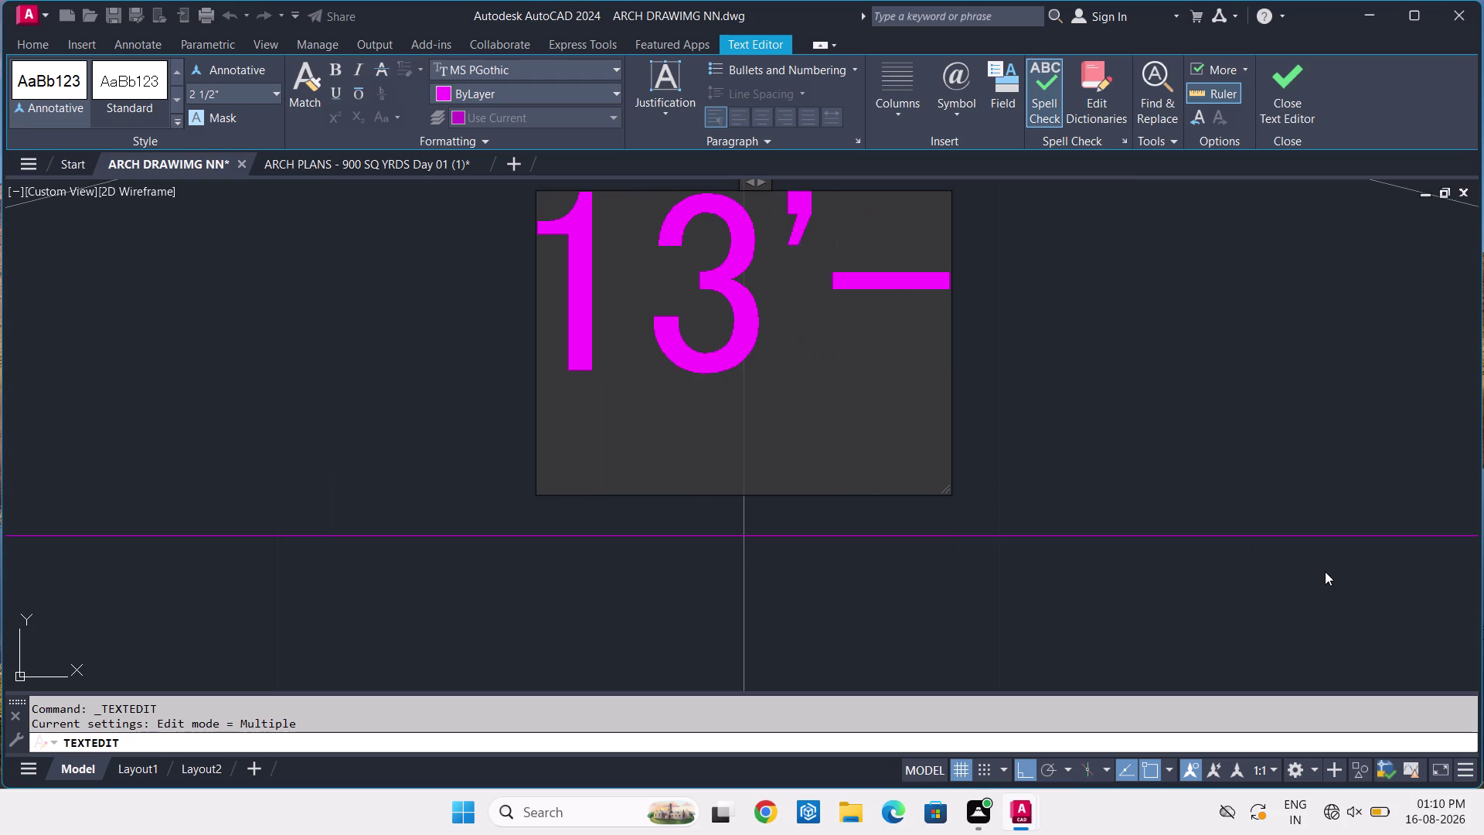
key(Delete)
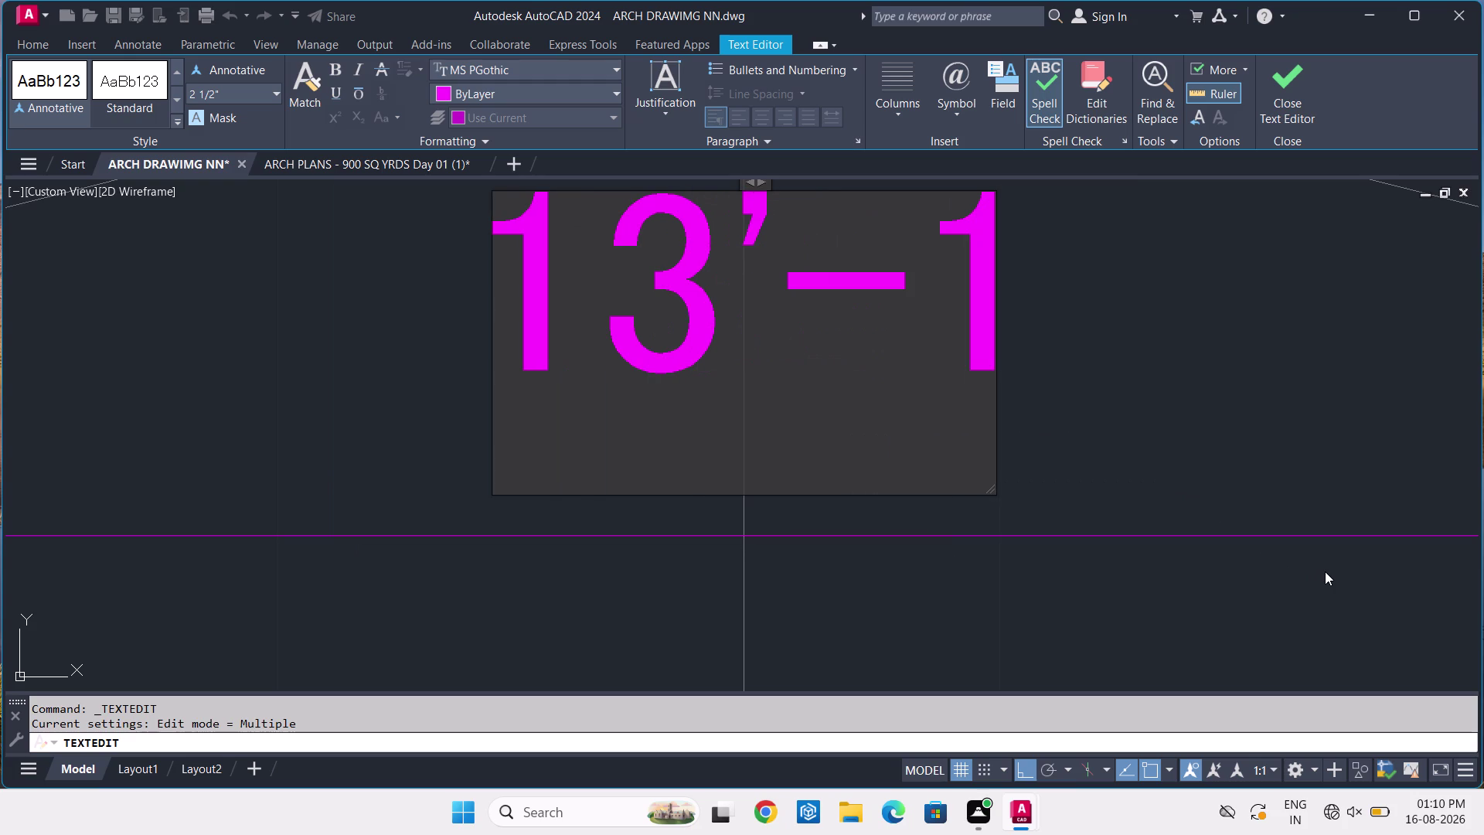
key(Delete)
key(BackSpace)
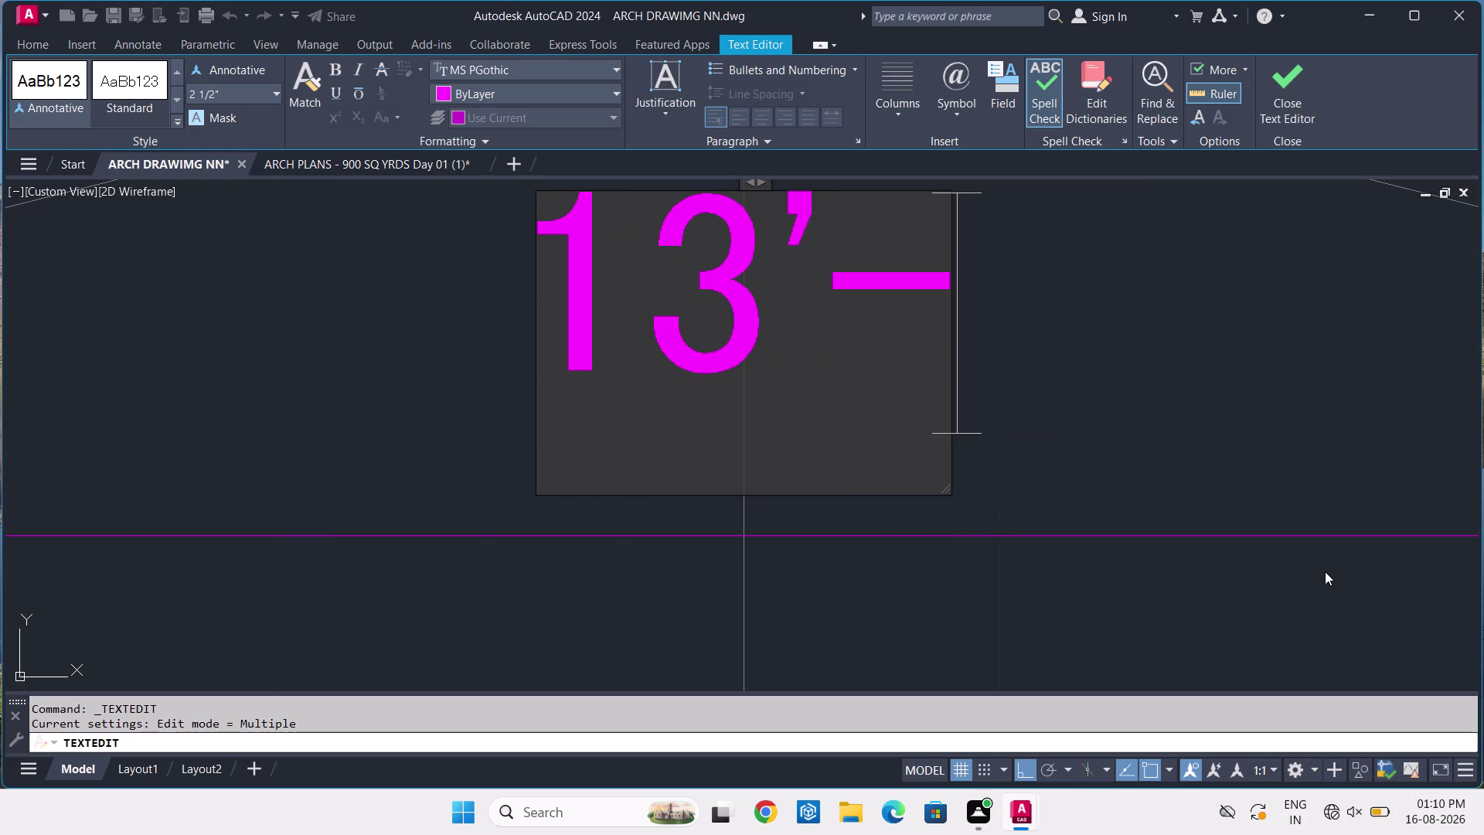
text(2-)
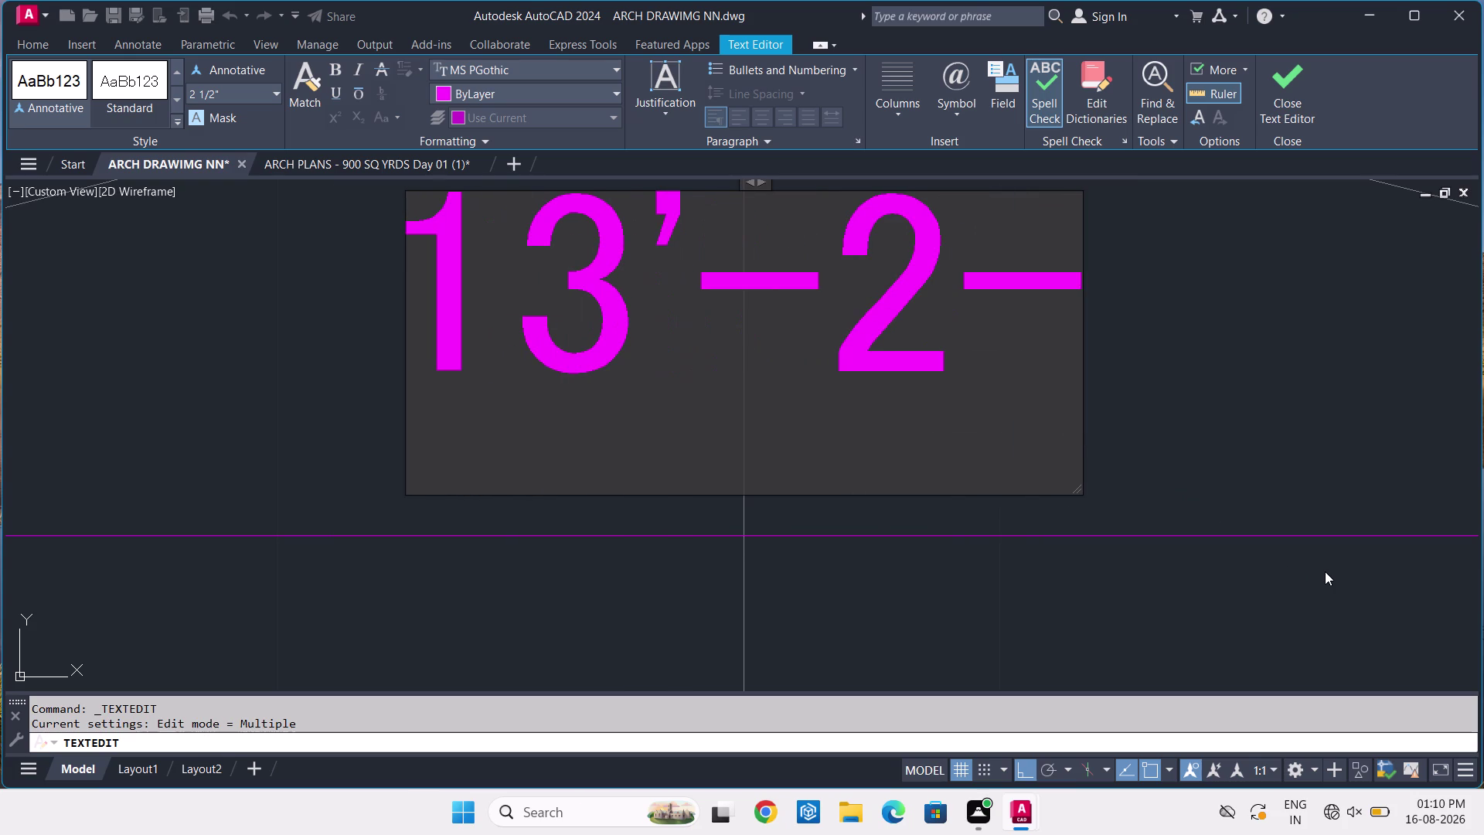
key(1)
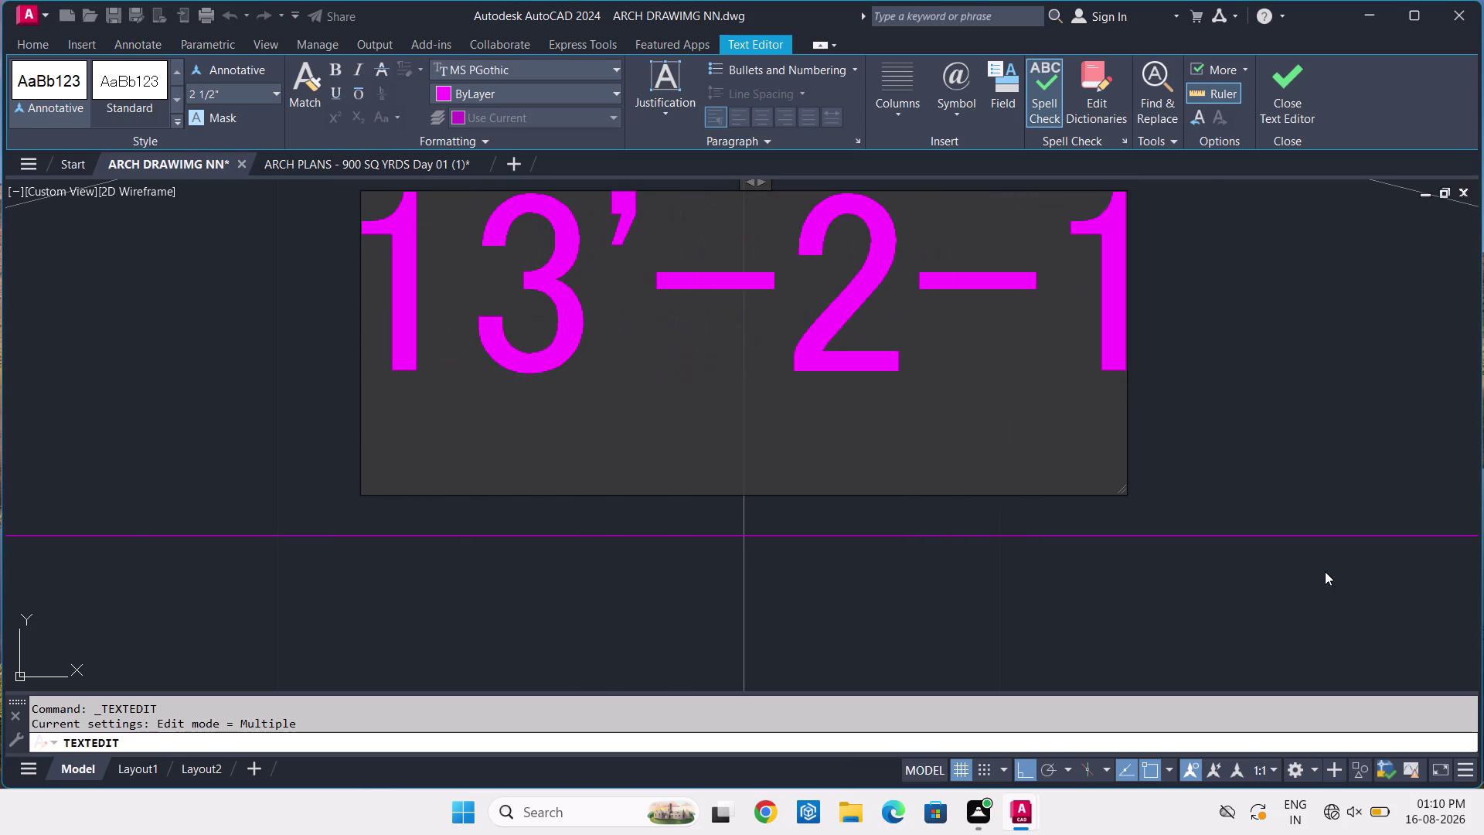
key(slash)
key(2)
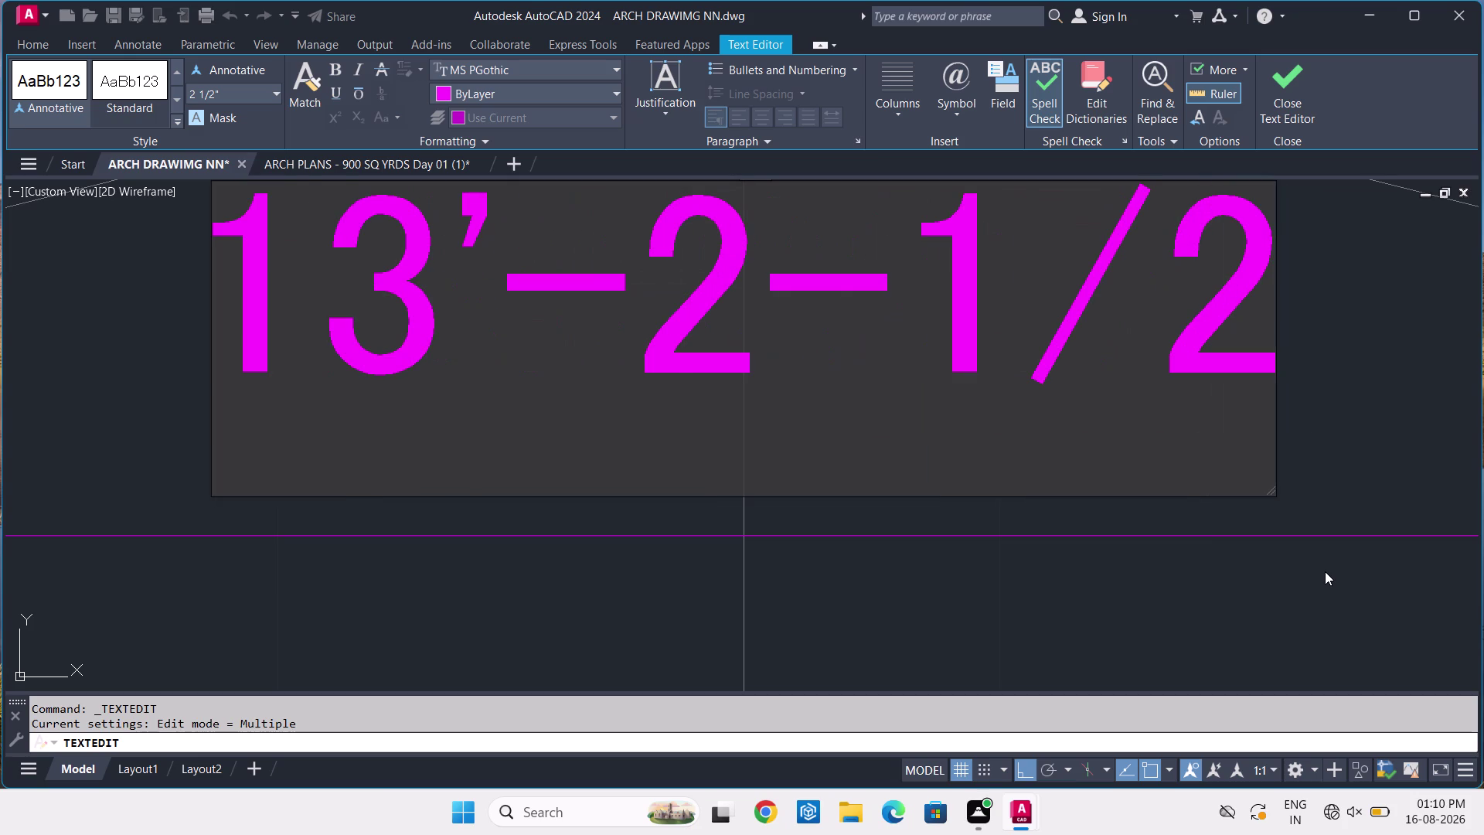
key(shift+colon)
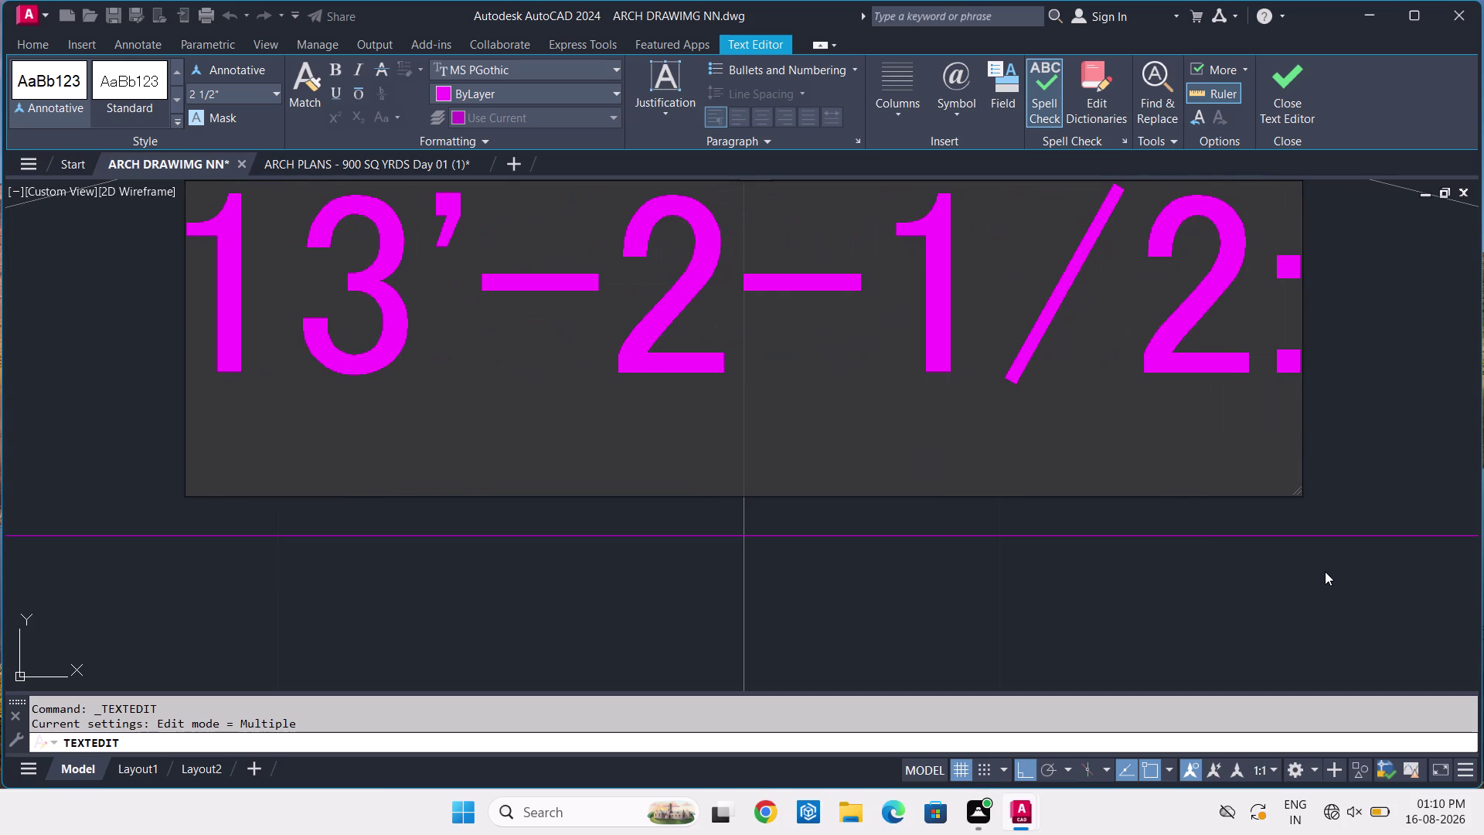
key(BackSpace)
key(shift+quotedbl)
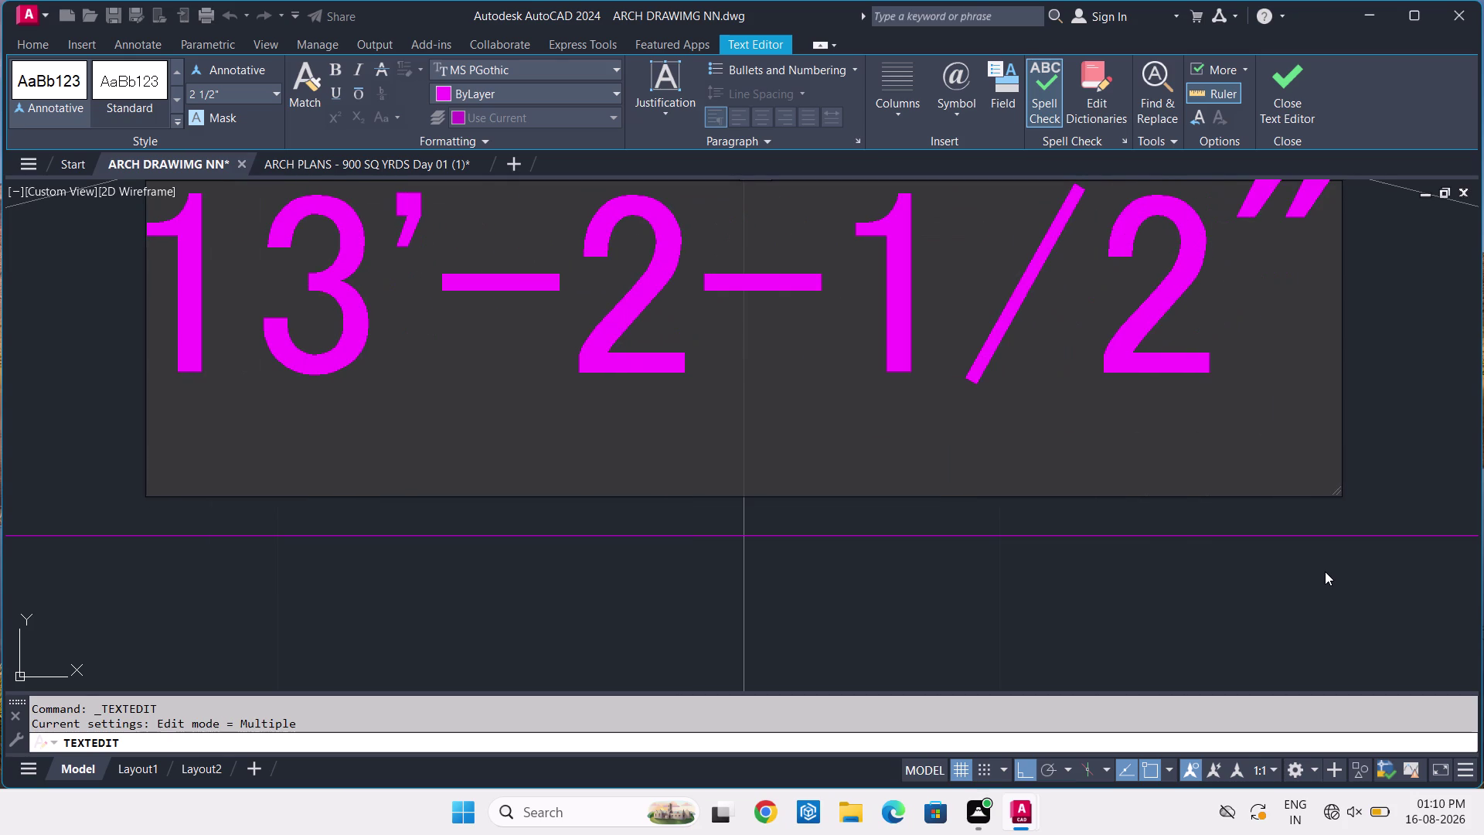
key(Return)
key(Return)
Close the Text Editor and check the edited ramp dimension.
scroll(down, 3)
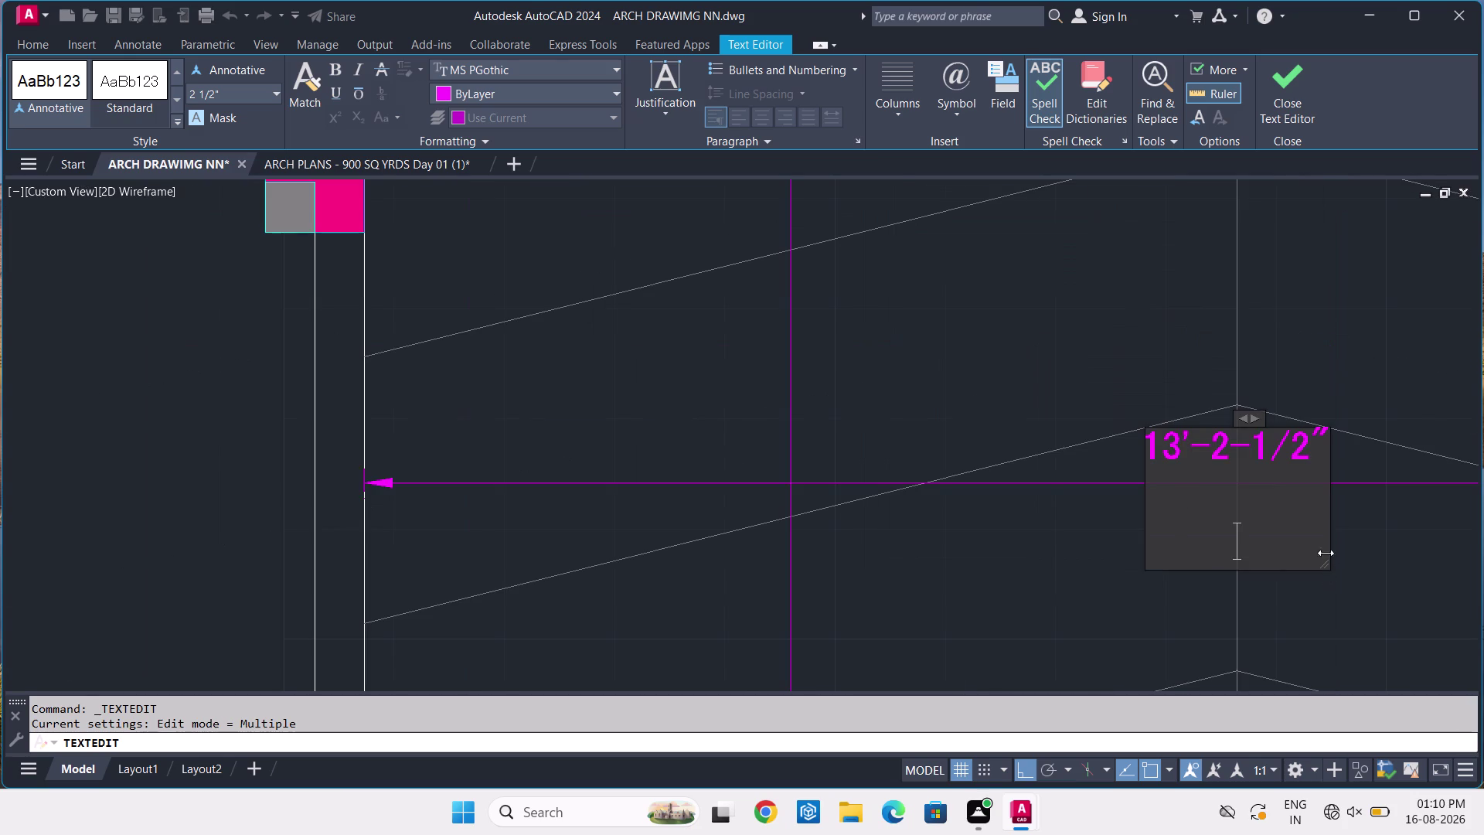
click(1275, 120)
scroll(down, 3)
middle_drag(1317, 460, 1307, 468)
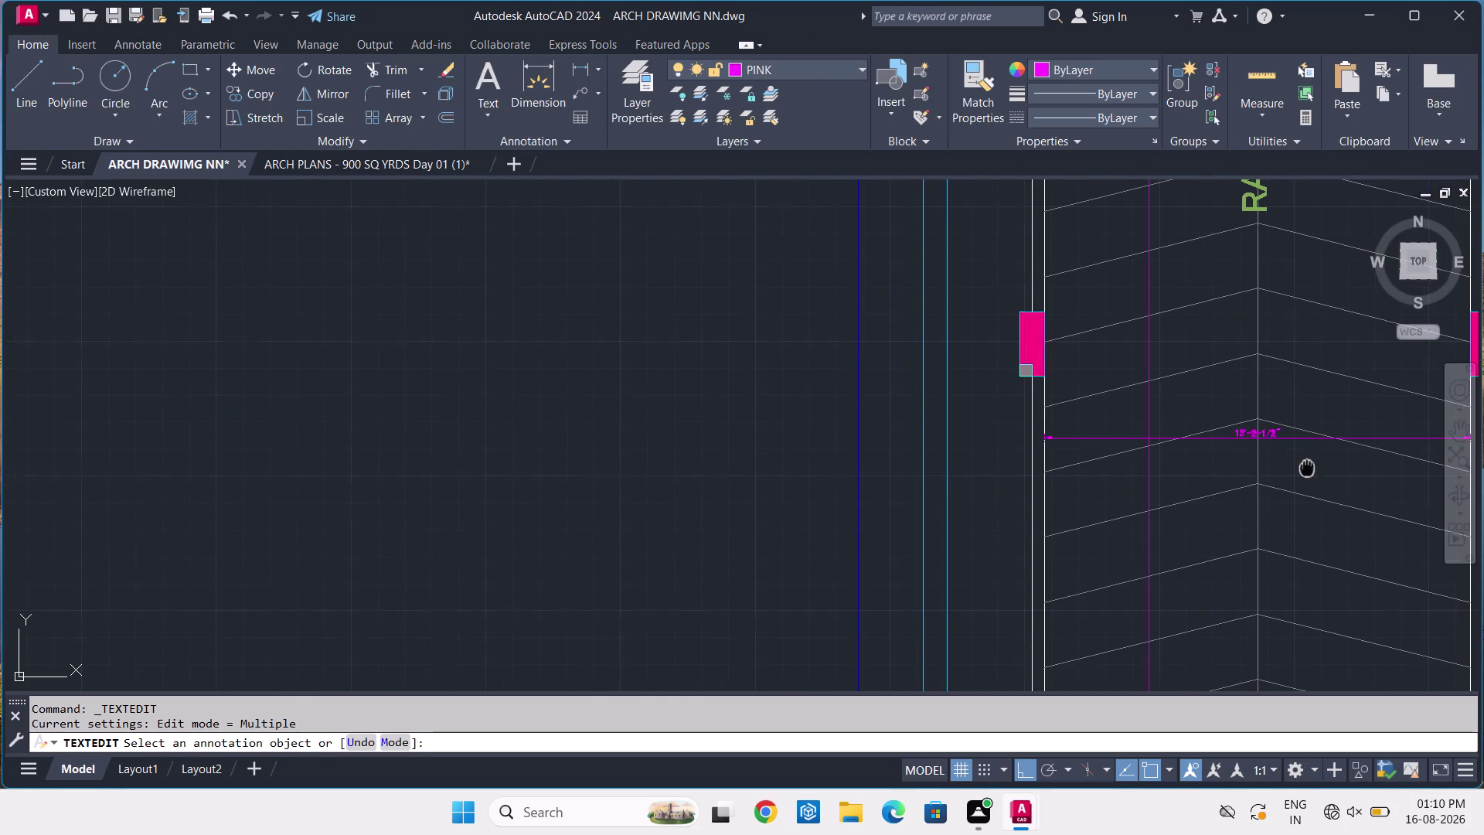
middle_drag(1307, 467, 1145, 501)
scroll(up, 3)
key(Escape)
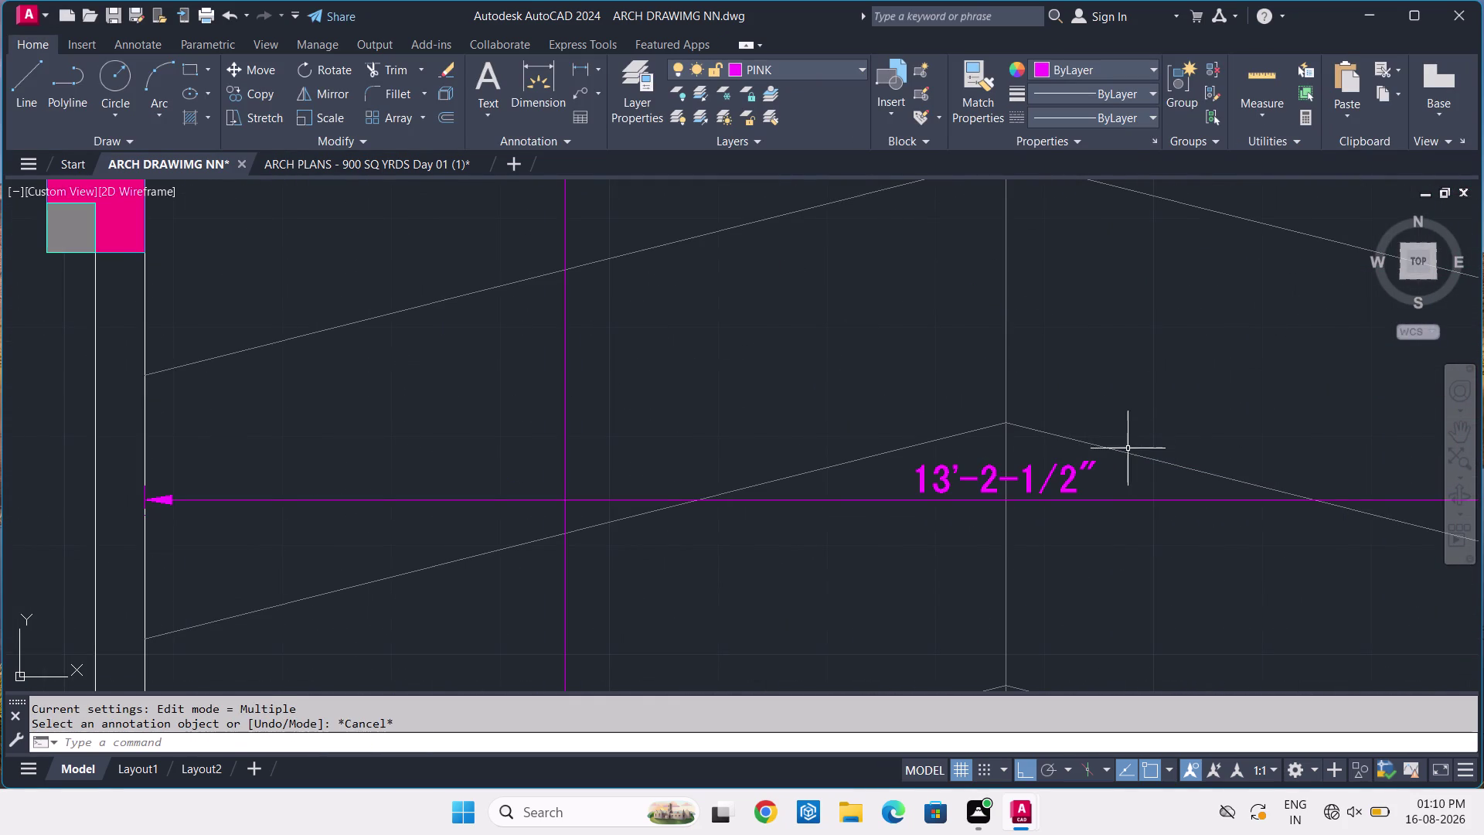
click(1147, 487)
click(1152, 527)
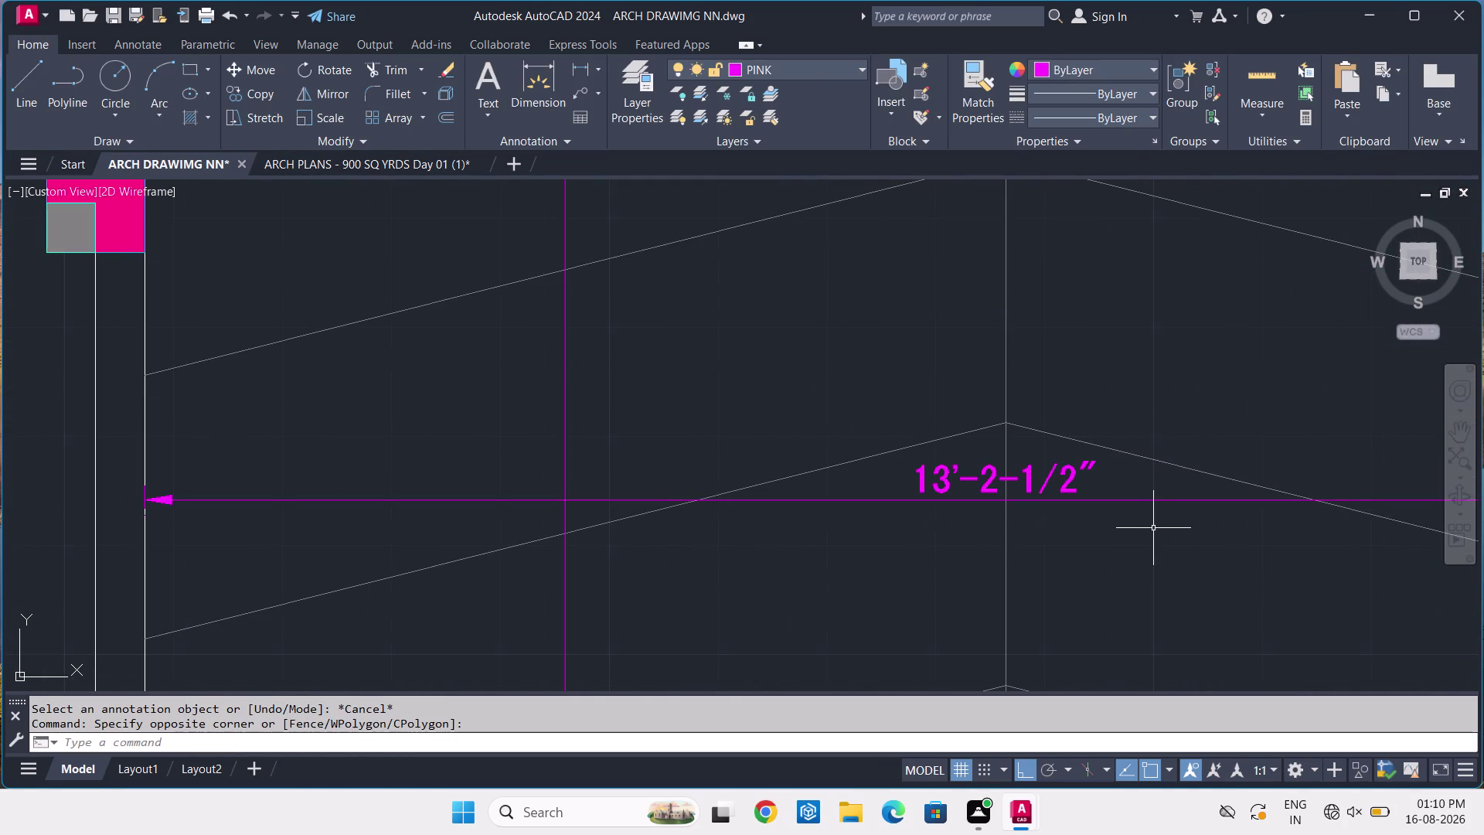
Set both ISO-25 arrowheads to Architectural tick and keep the leader as Closed filled.
key(d)
key(space)
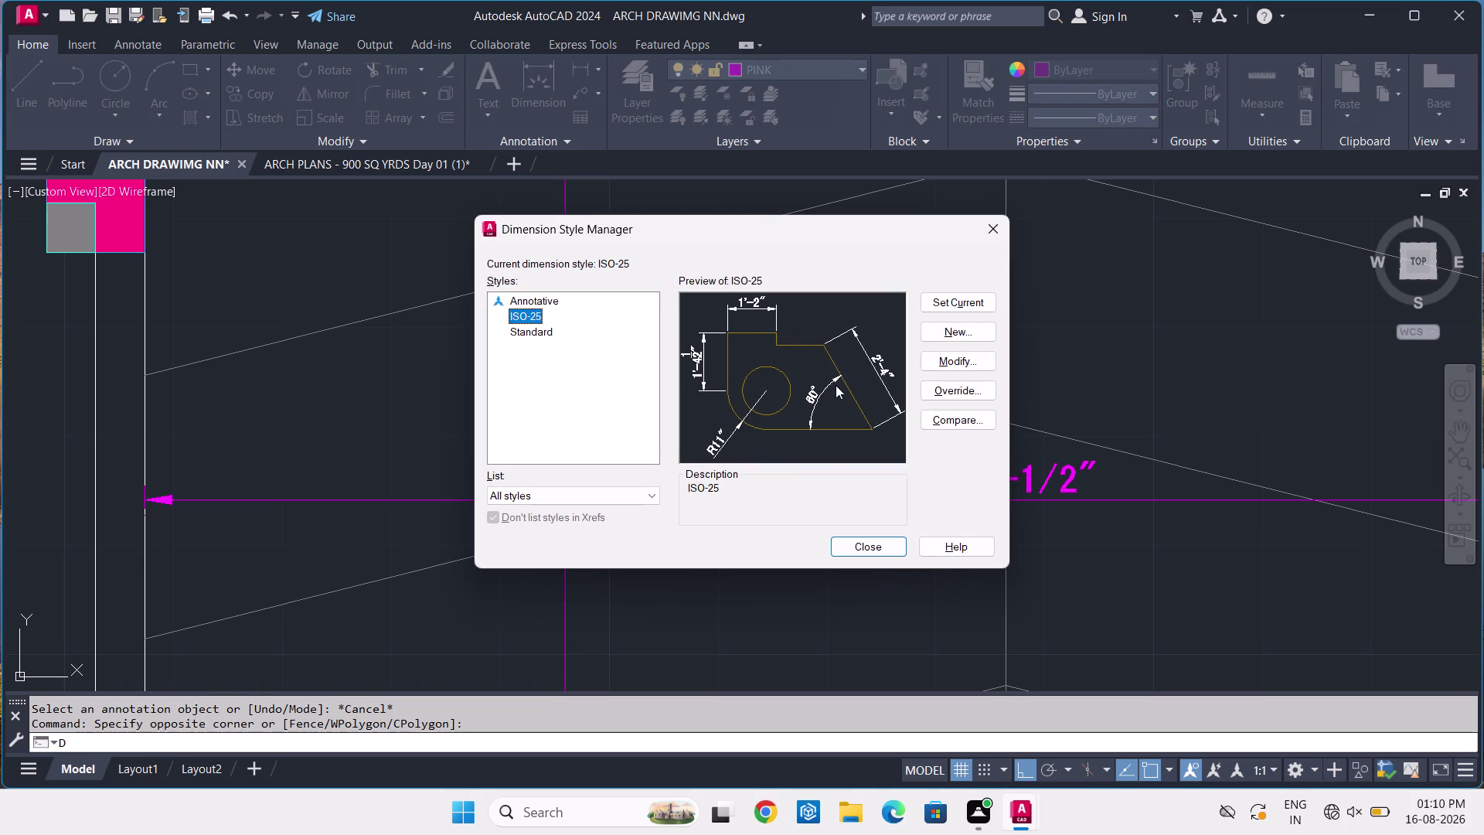
click(956, 364)
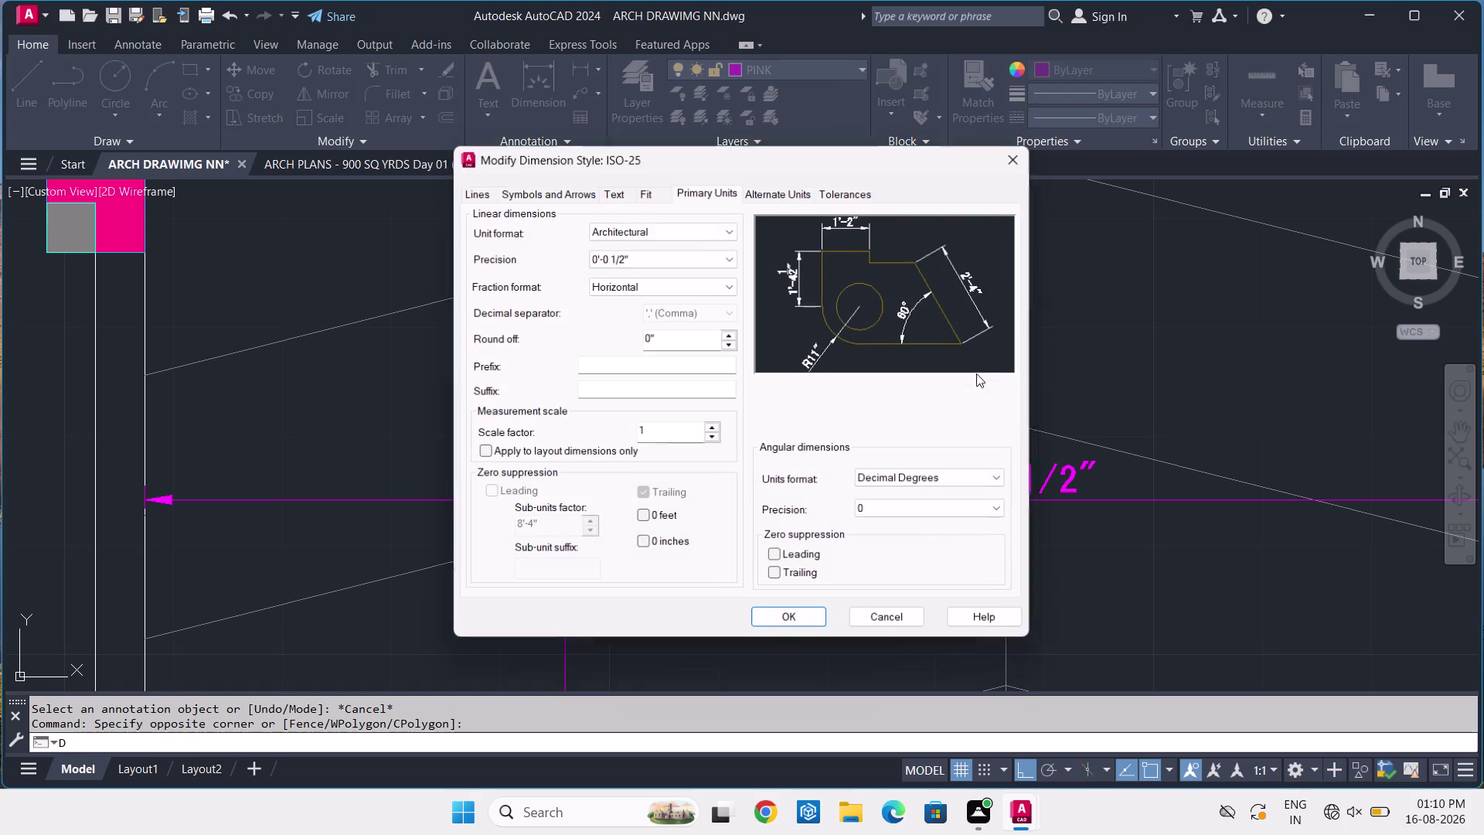
click(540, 189)
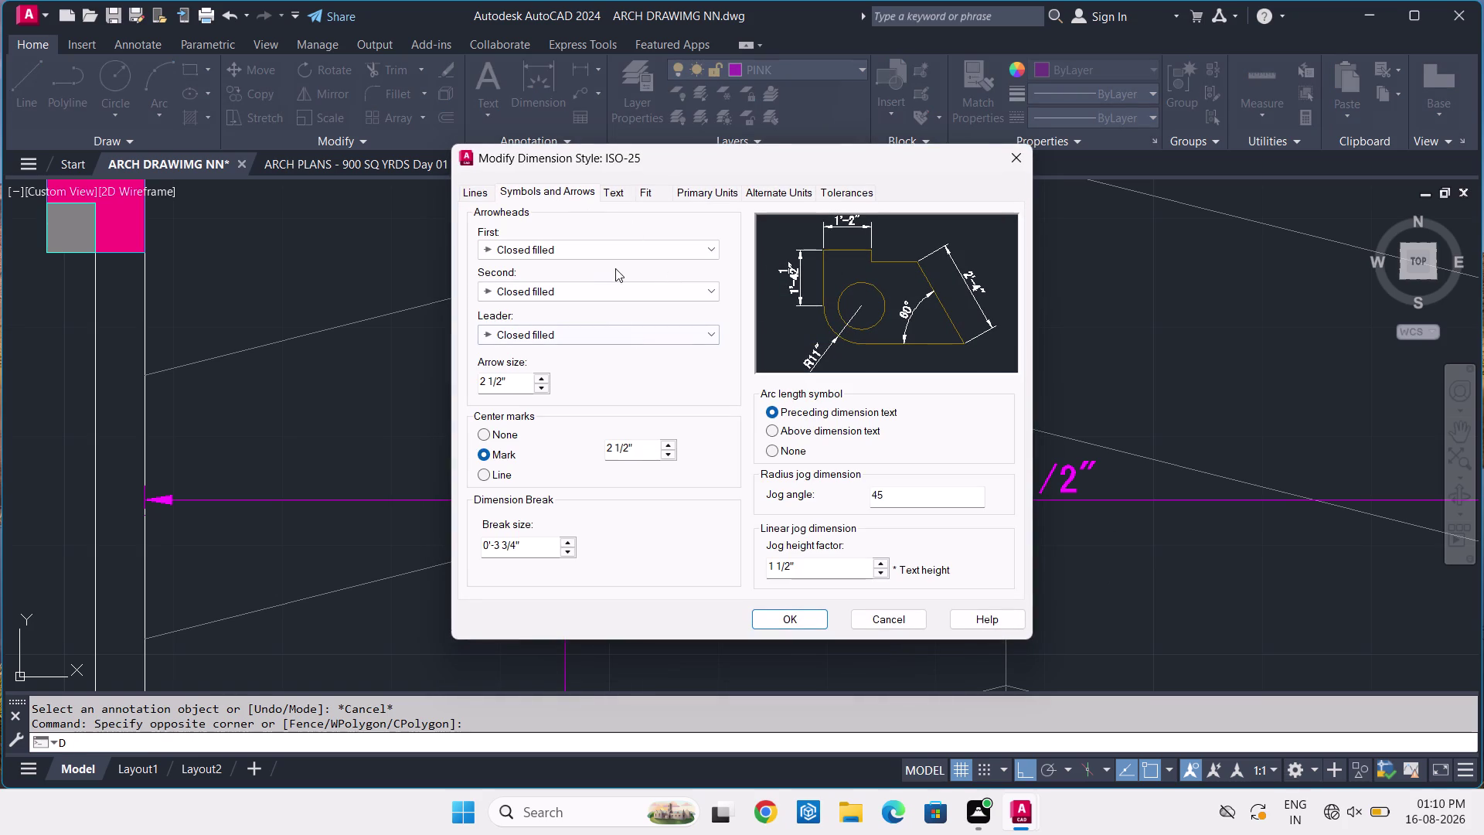
click(617, 258)
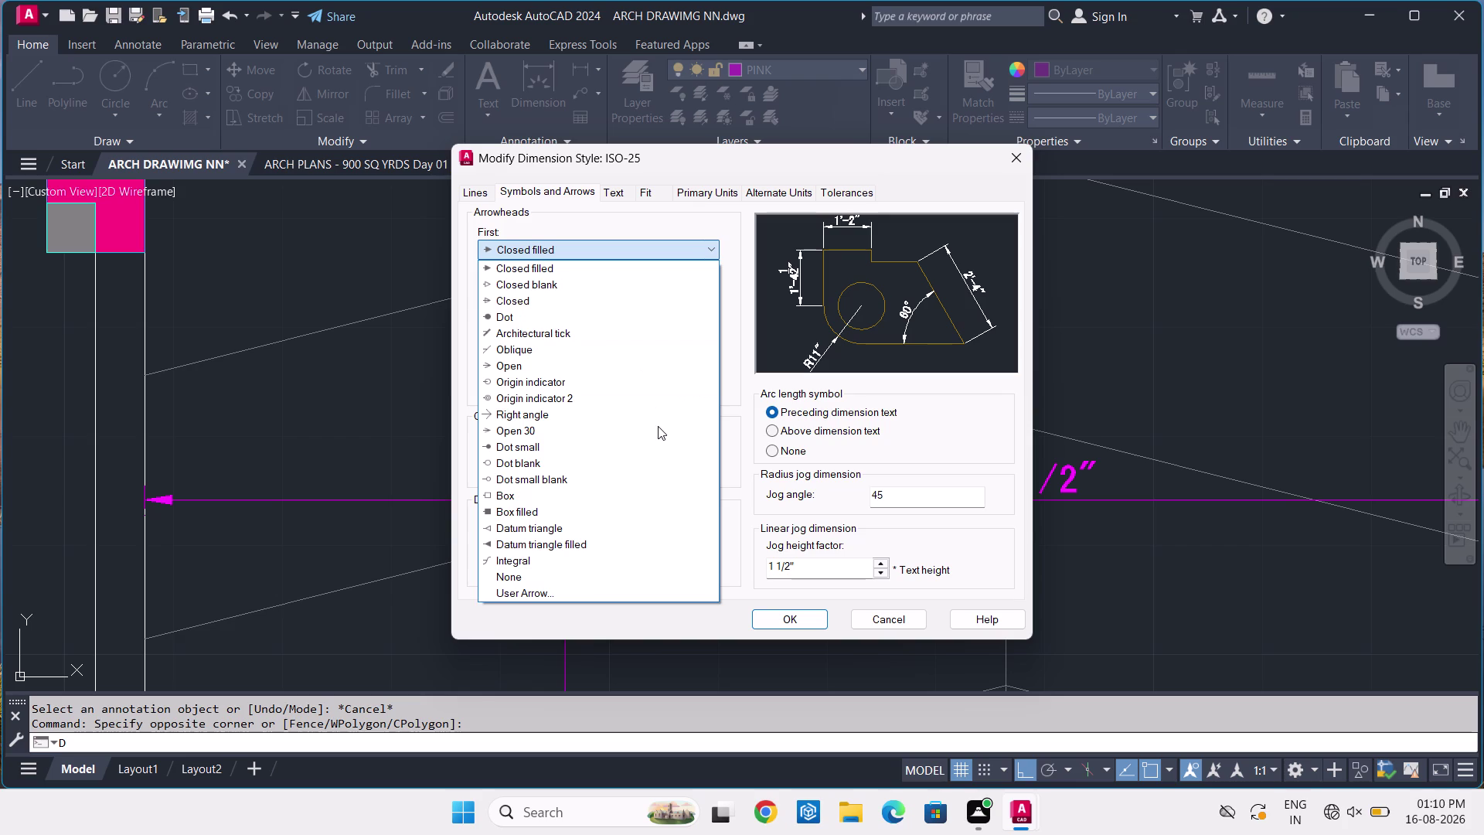
click(576, 333)
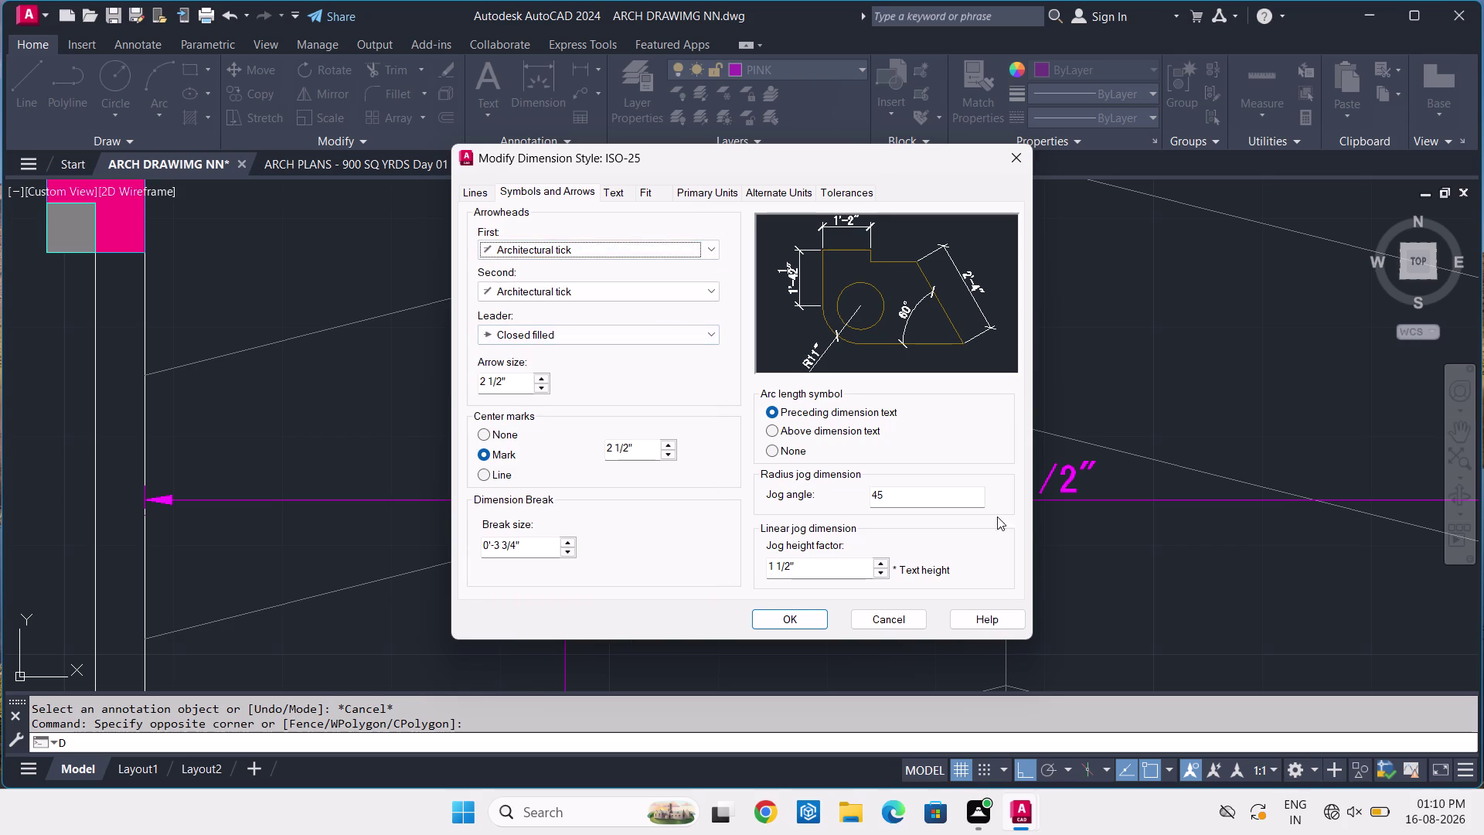
click(646, 335)
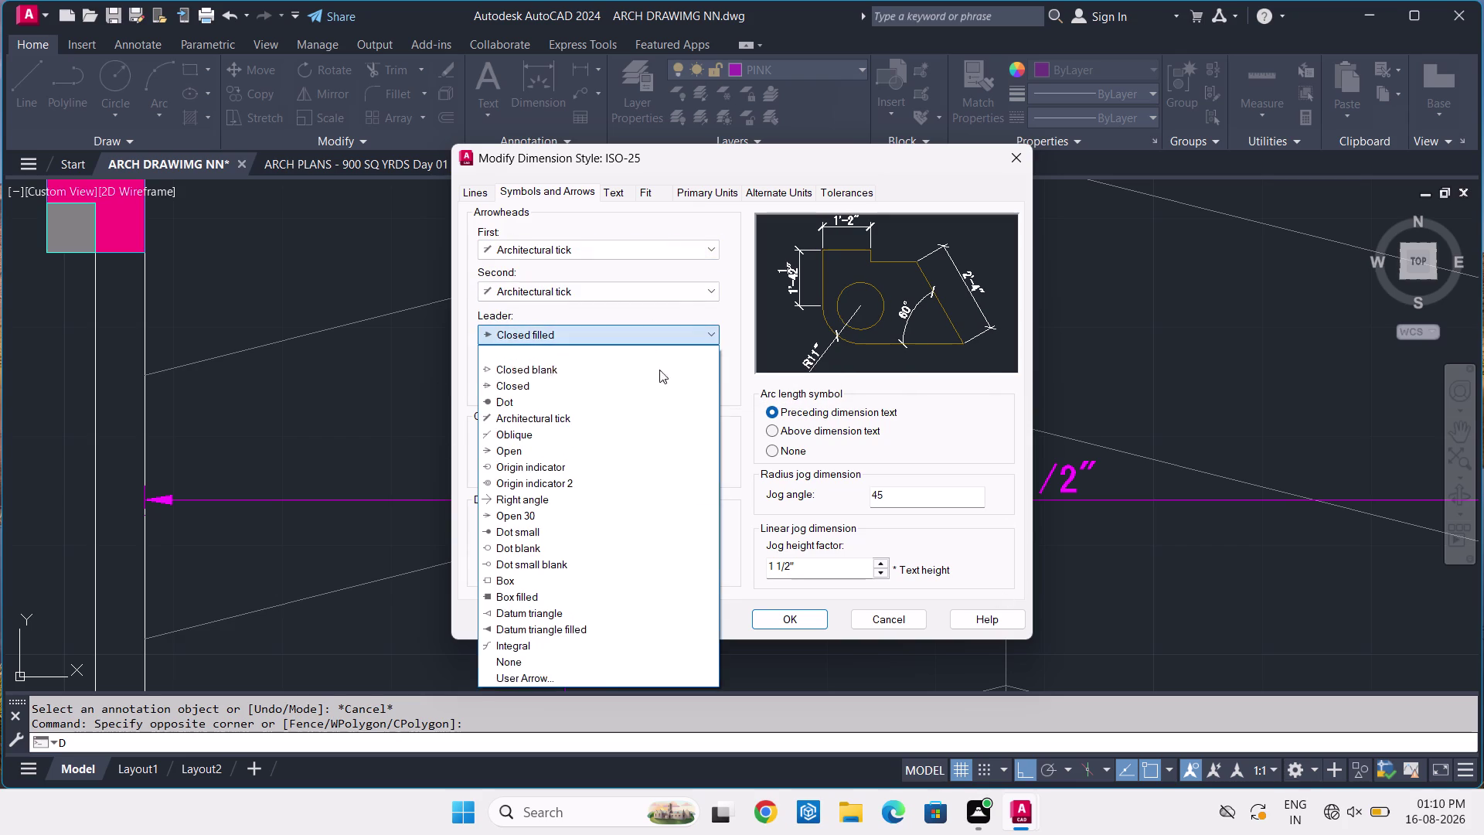
click(598, 352)
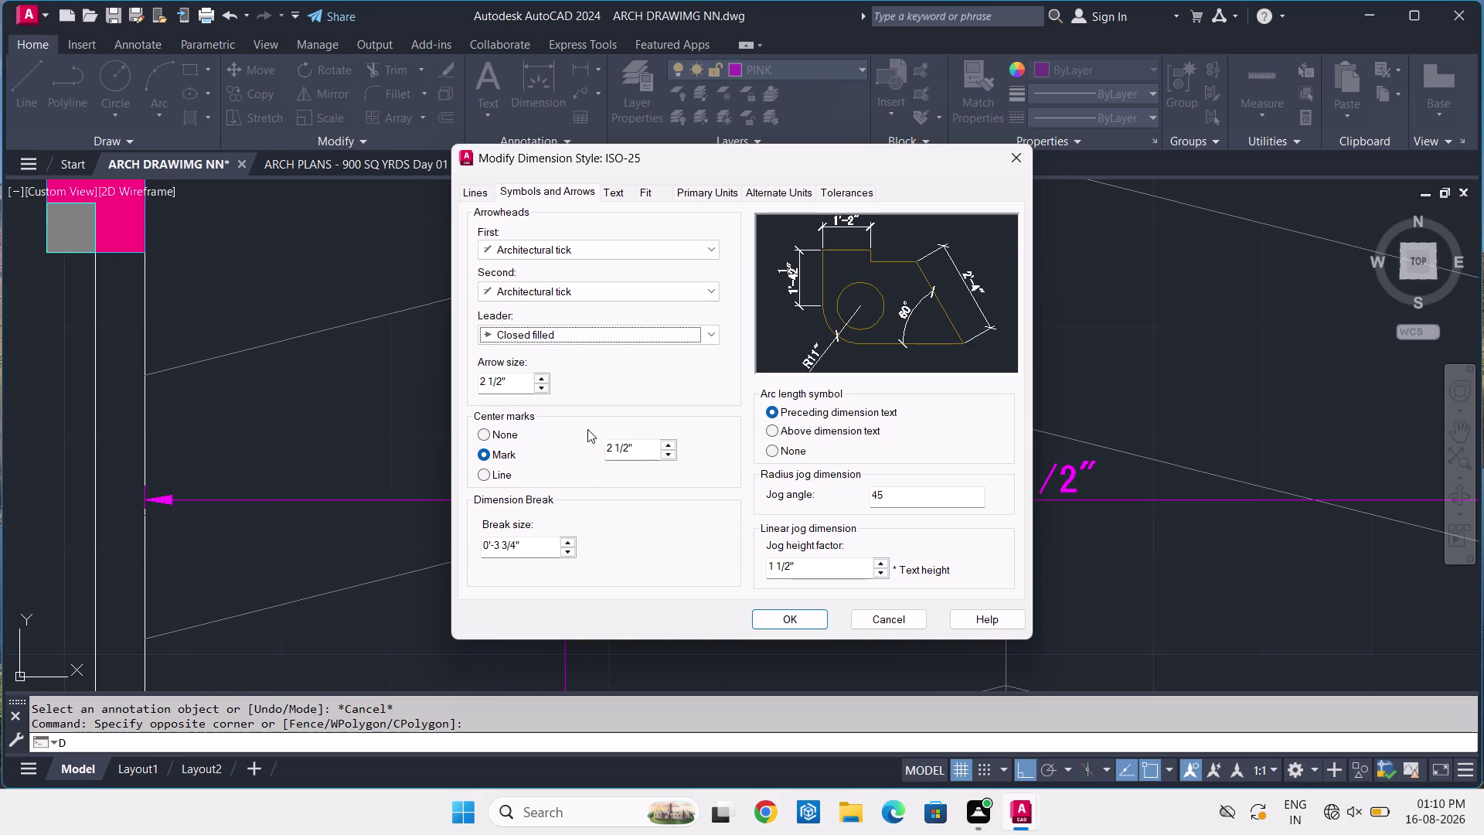
click(772, 616)
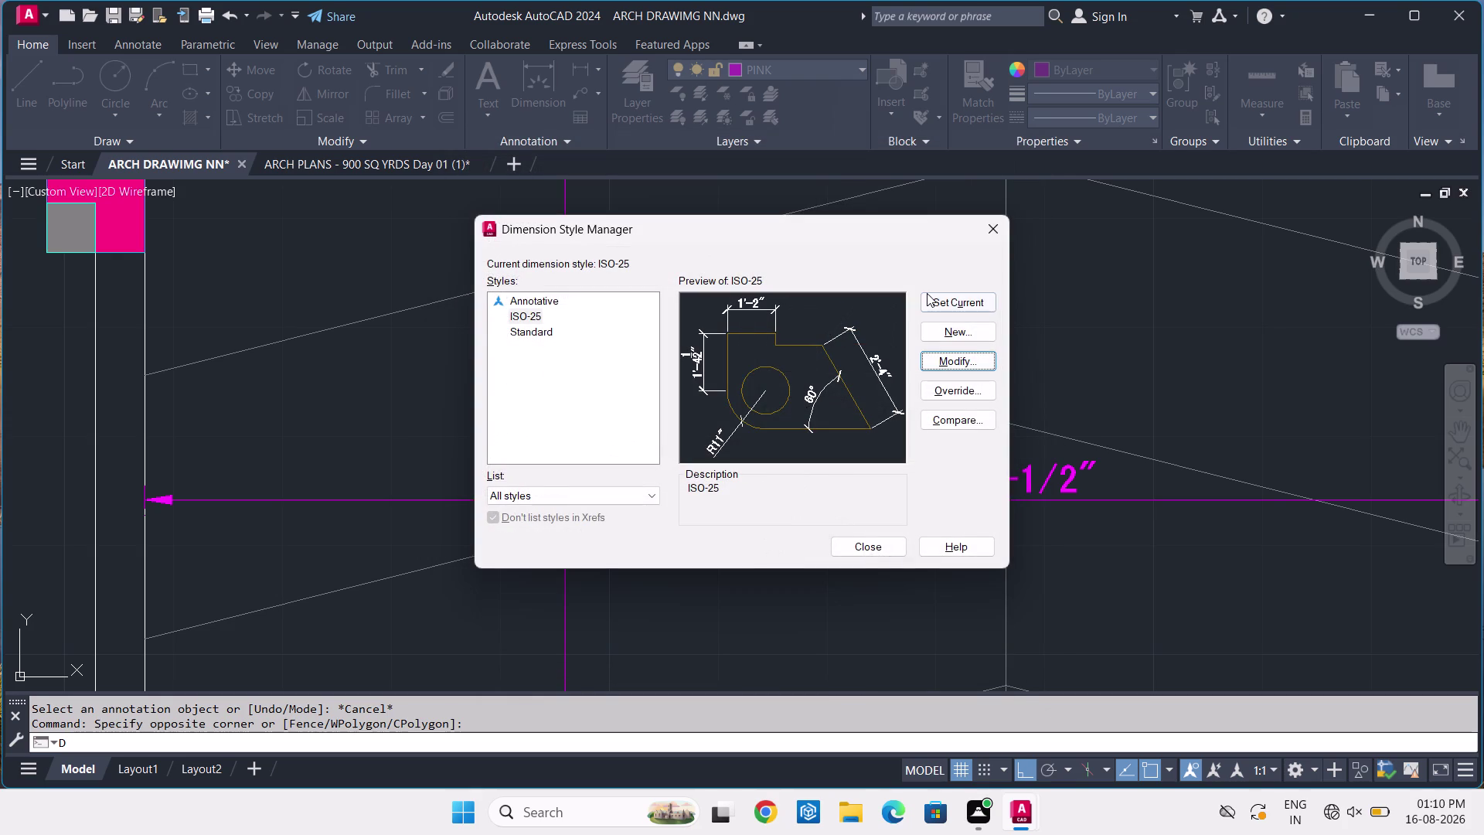
click(927, 293)
click(890, 536)
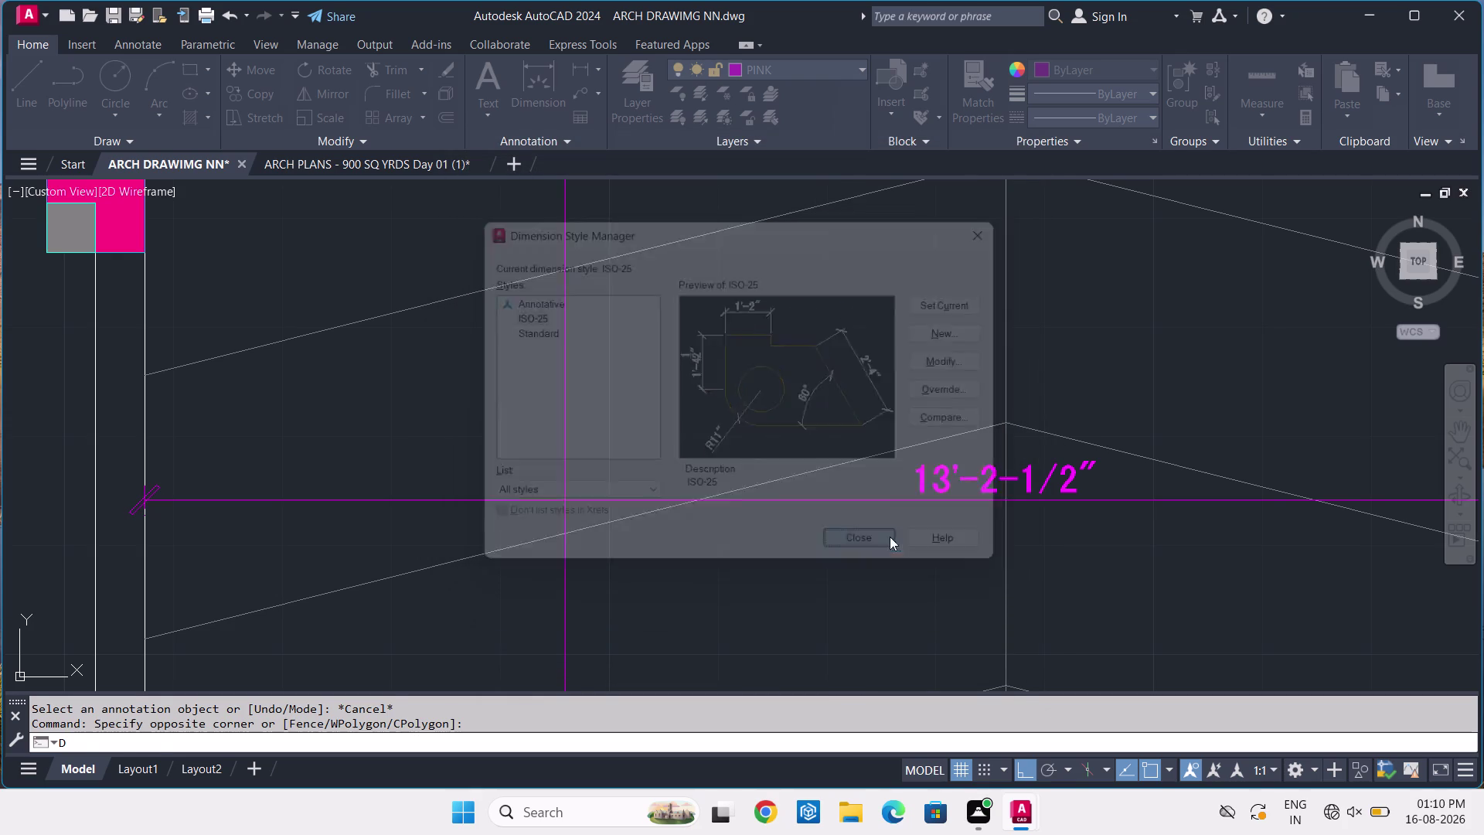
scroll(up, 3)
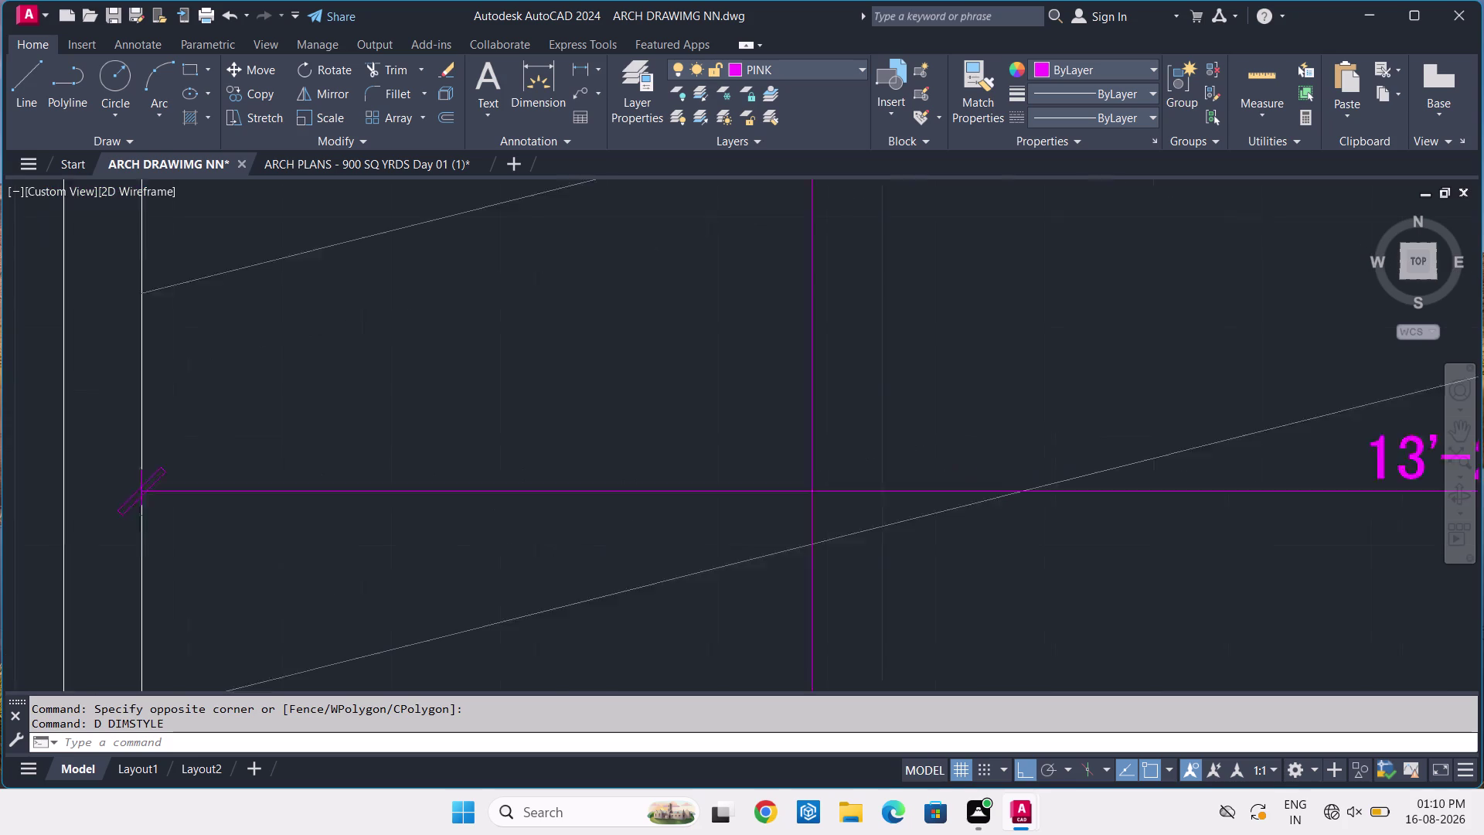
click(321, 162)
scroll(up, 3)
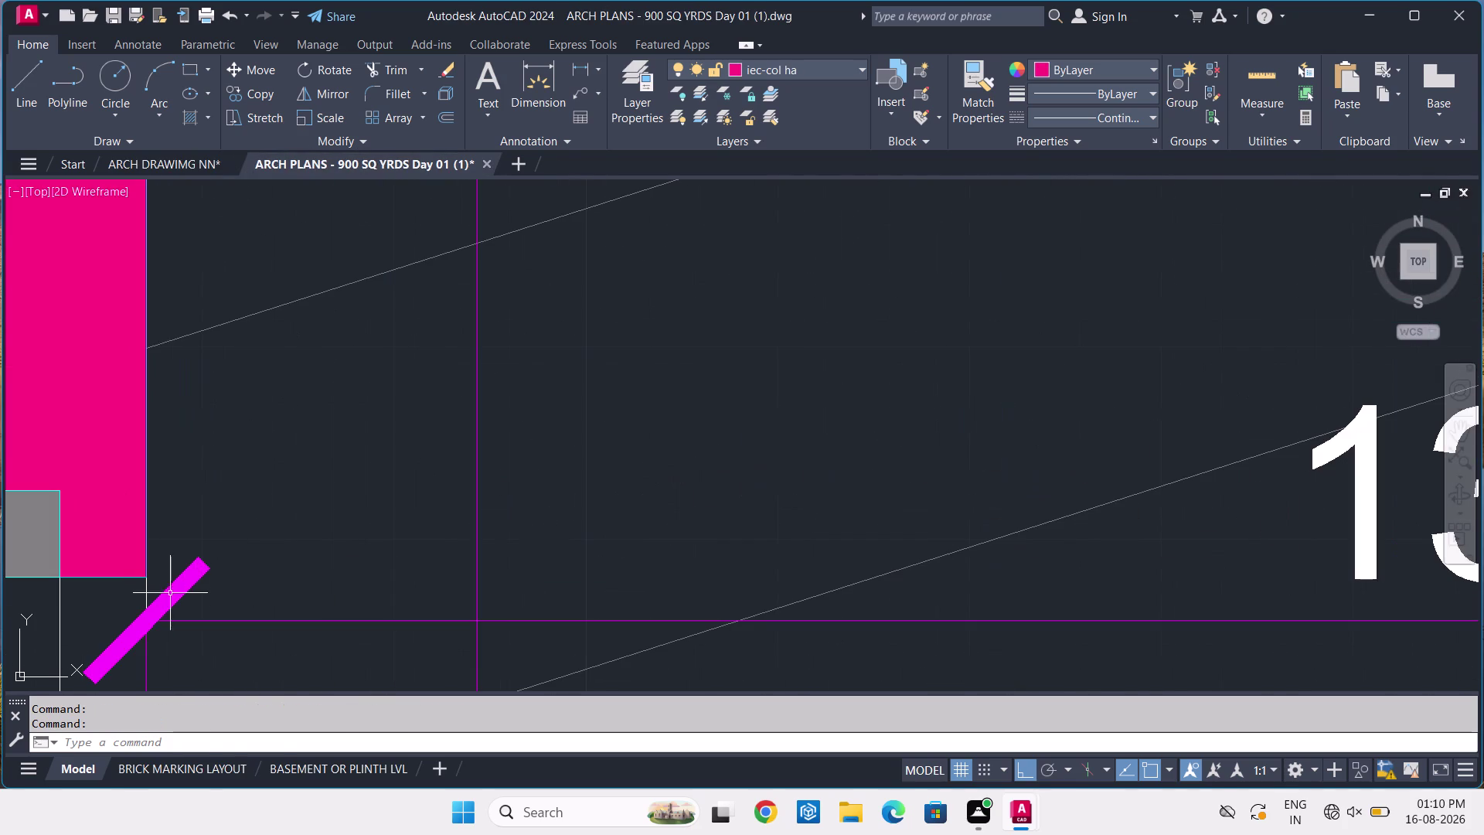
click(170, 593)
drag(234, 530, 230, 541)
click(214, 563)
click(186, 622)
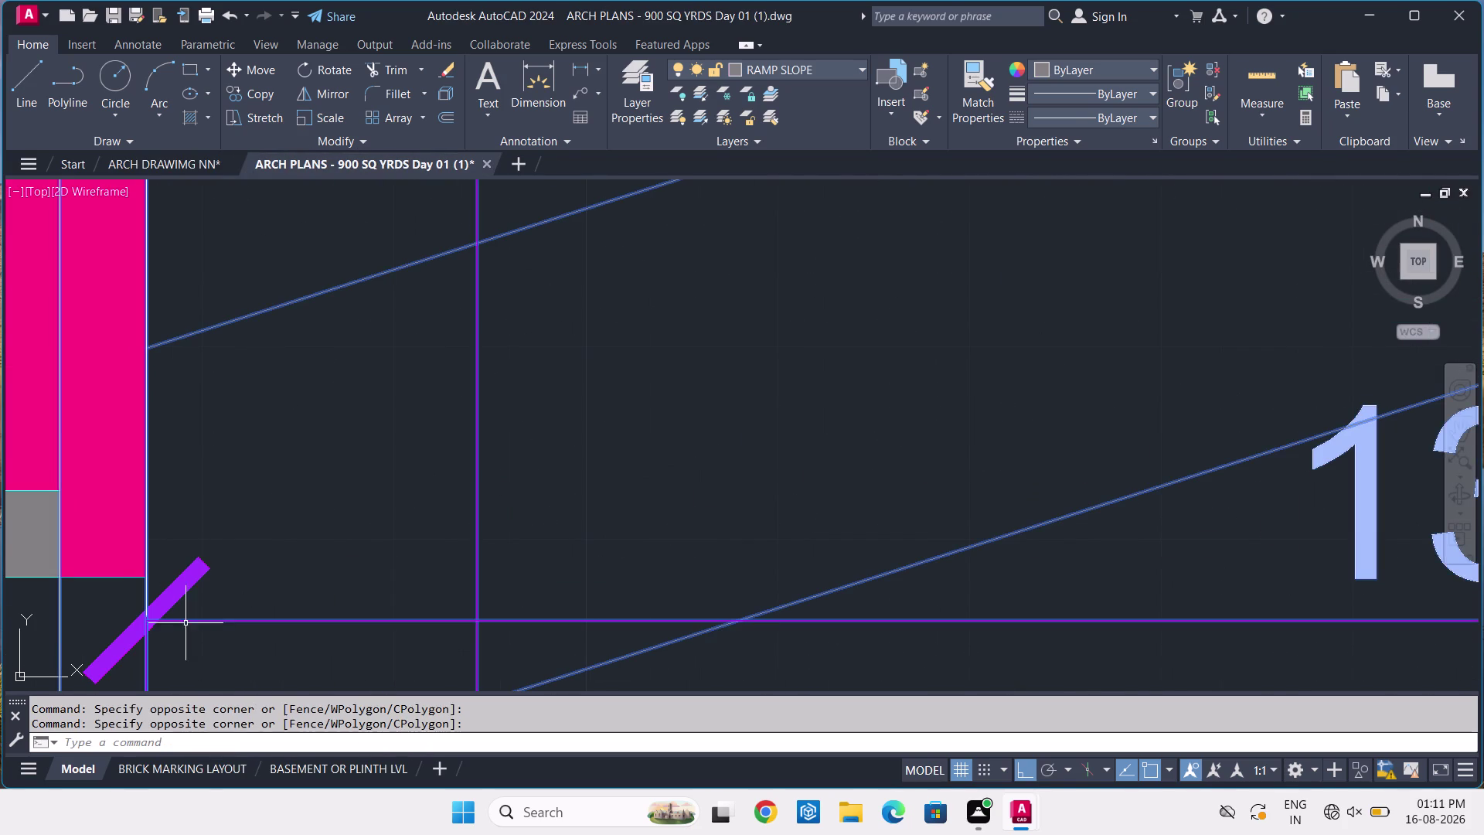
key(Escape)
click(283, 584)
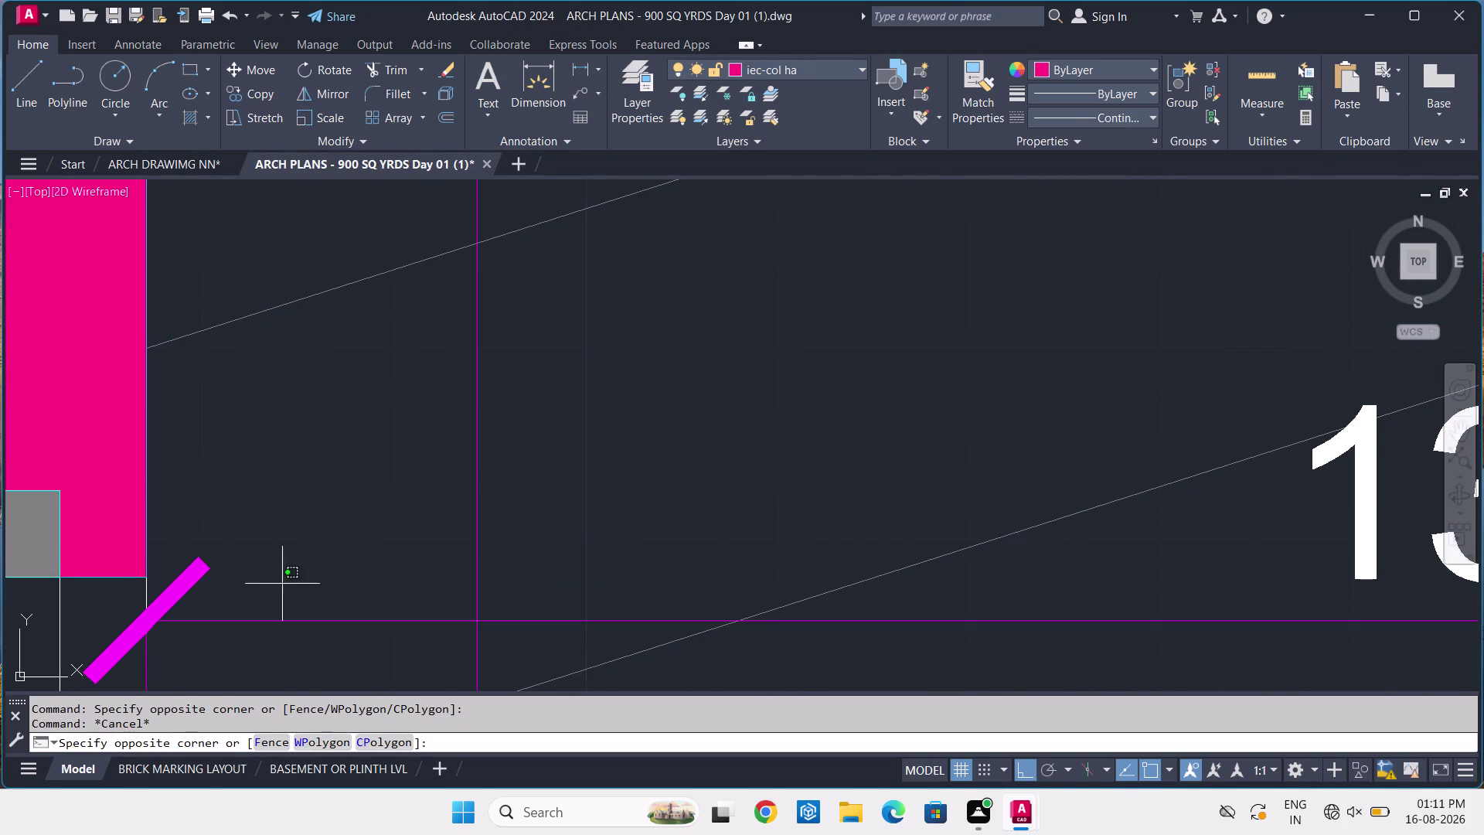
click(263, 643)
key(Escape)
text(D)
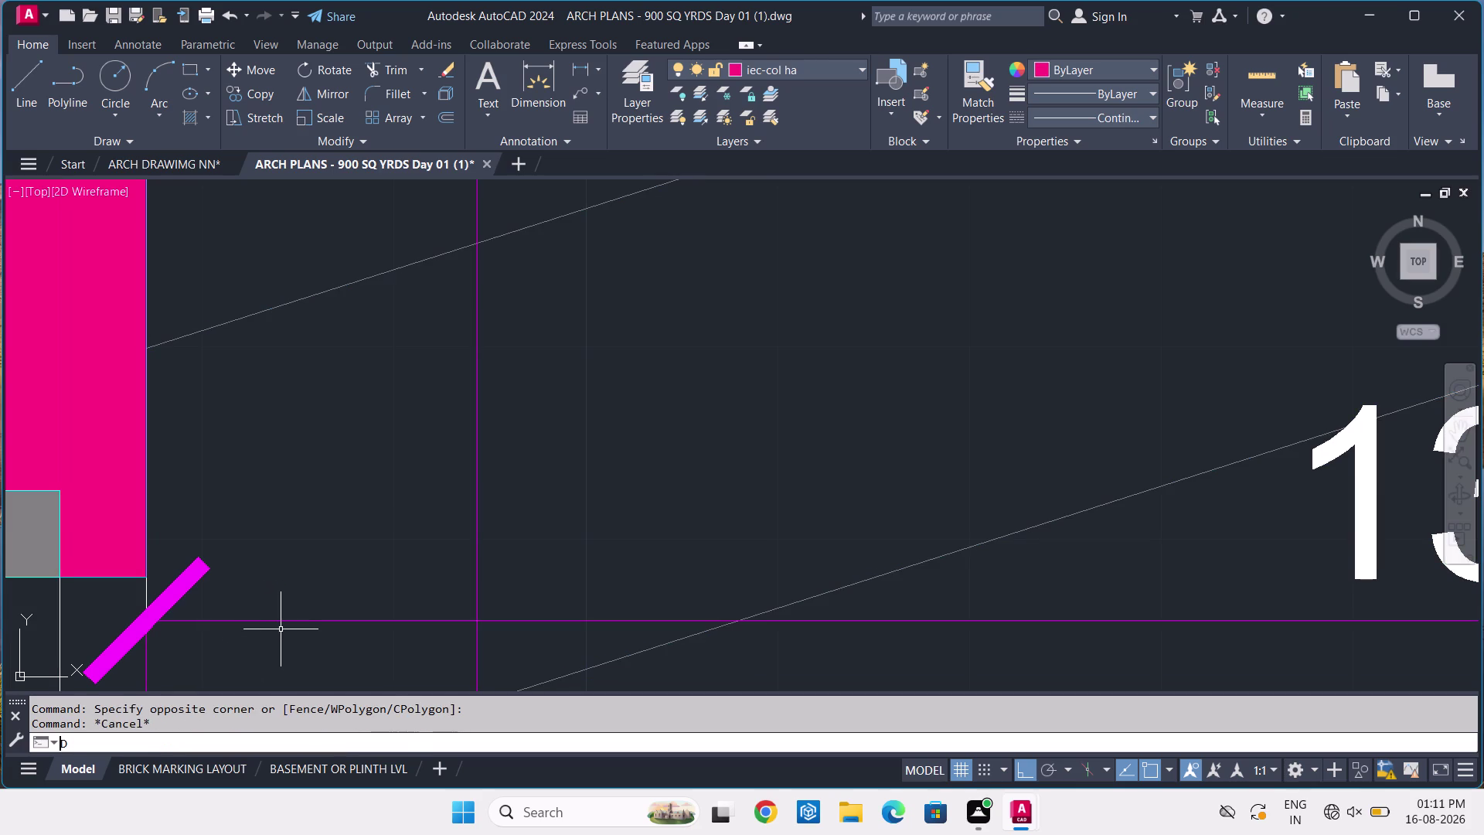
key(space)
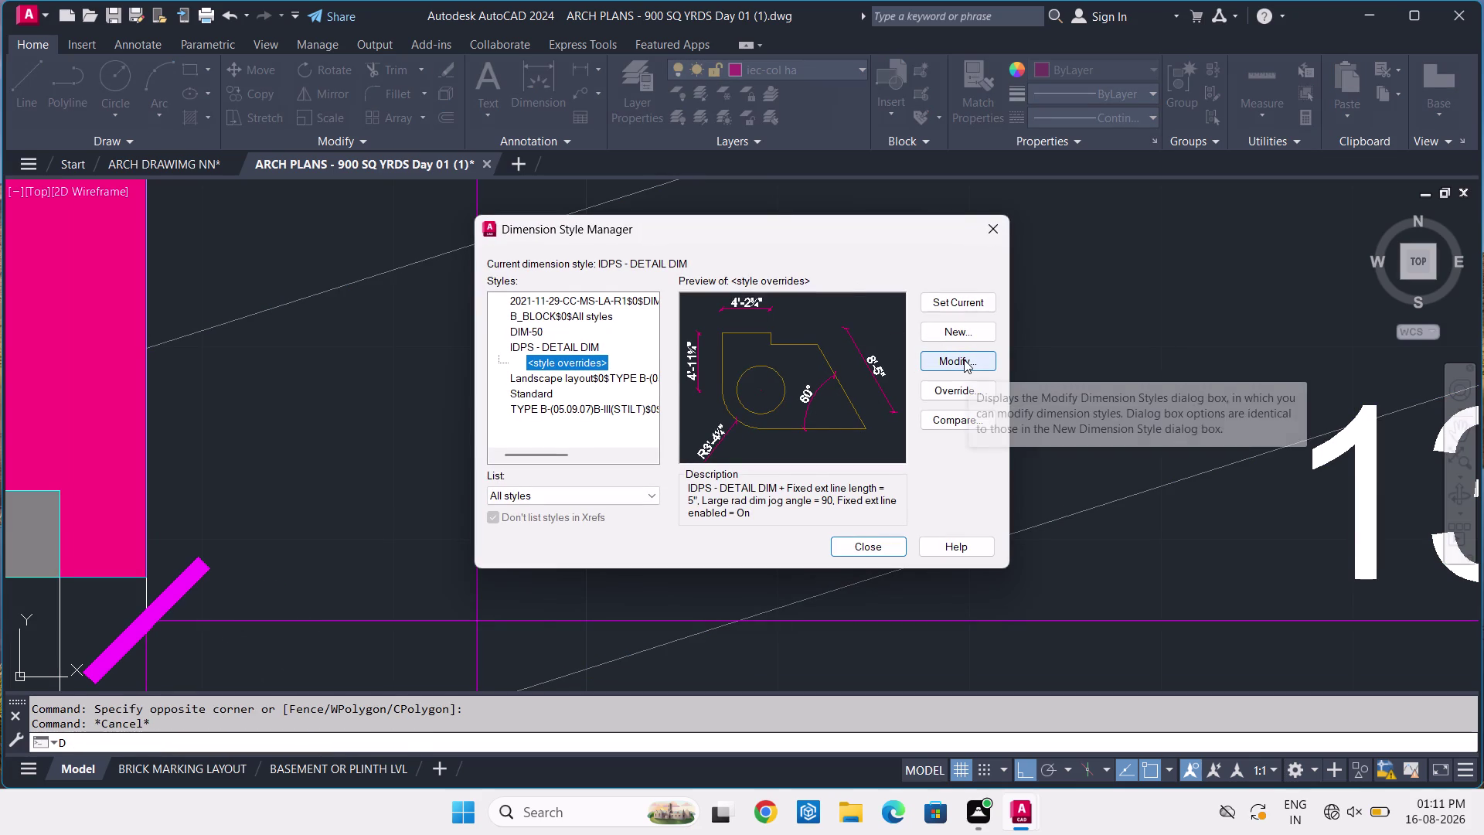
click(963, 359)
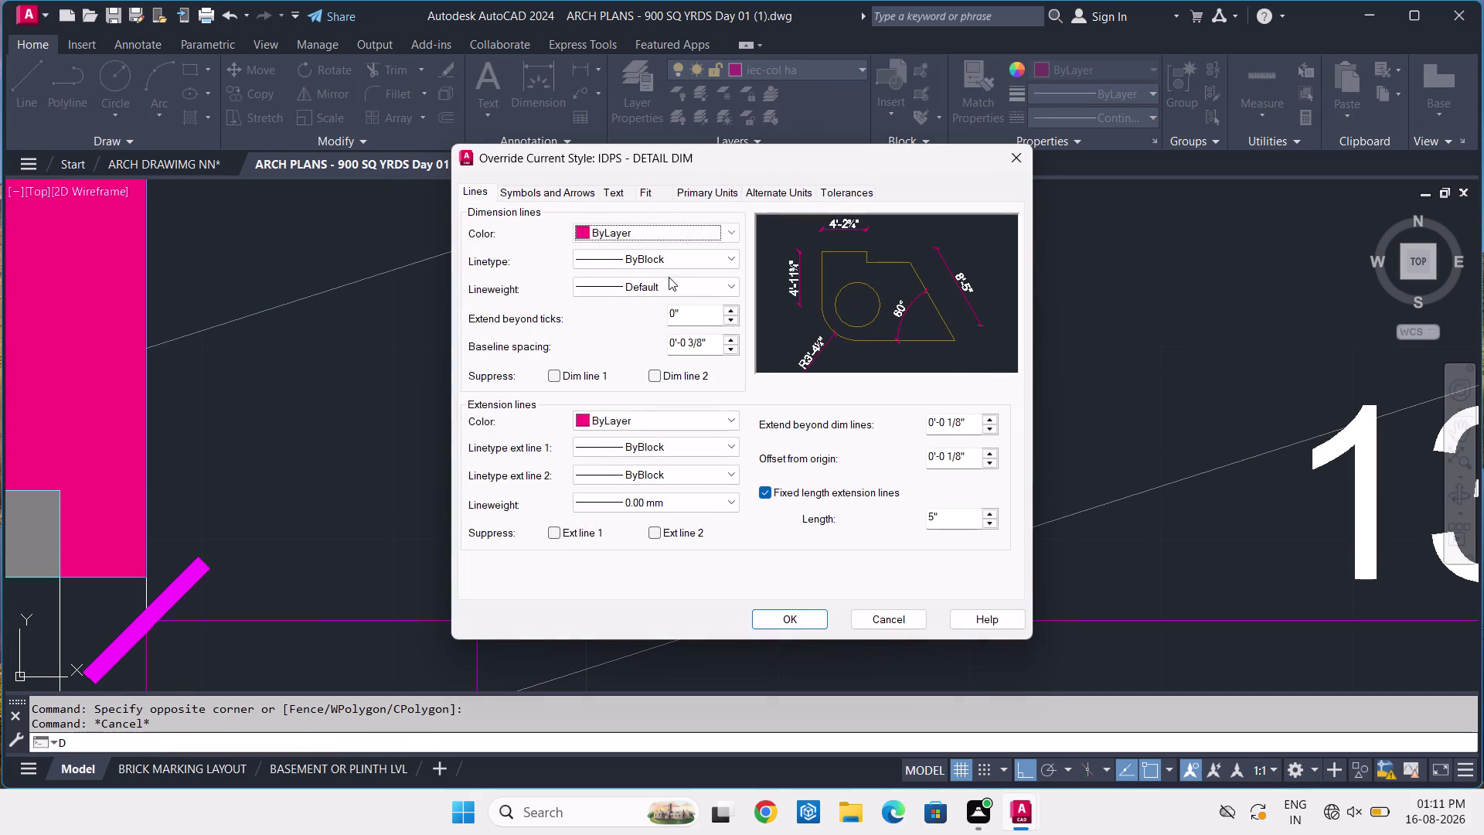
click(565, 193)
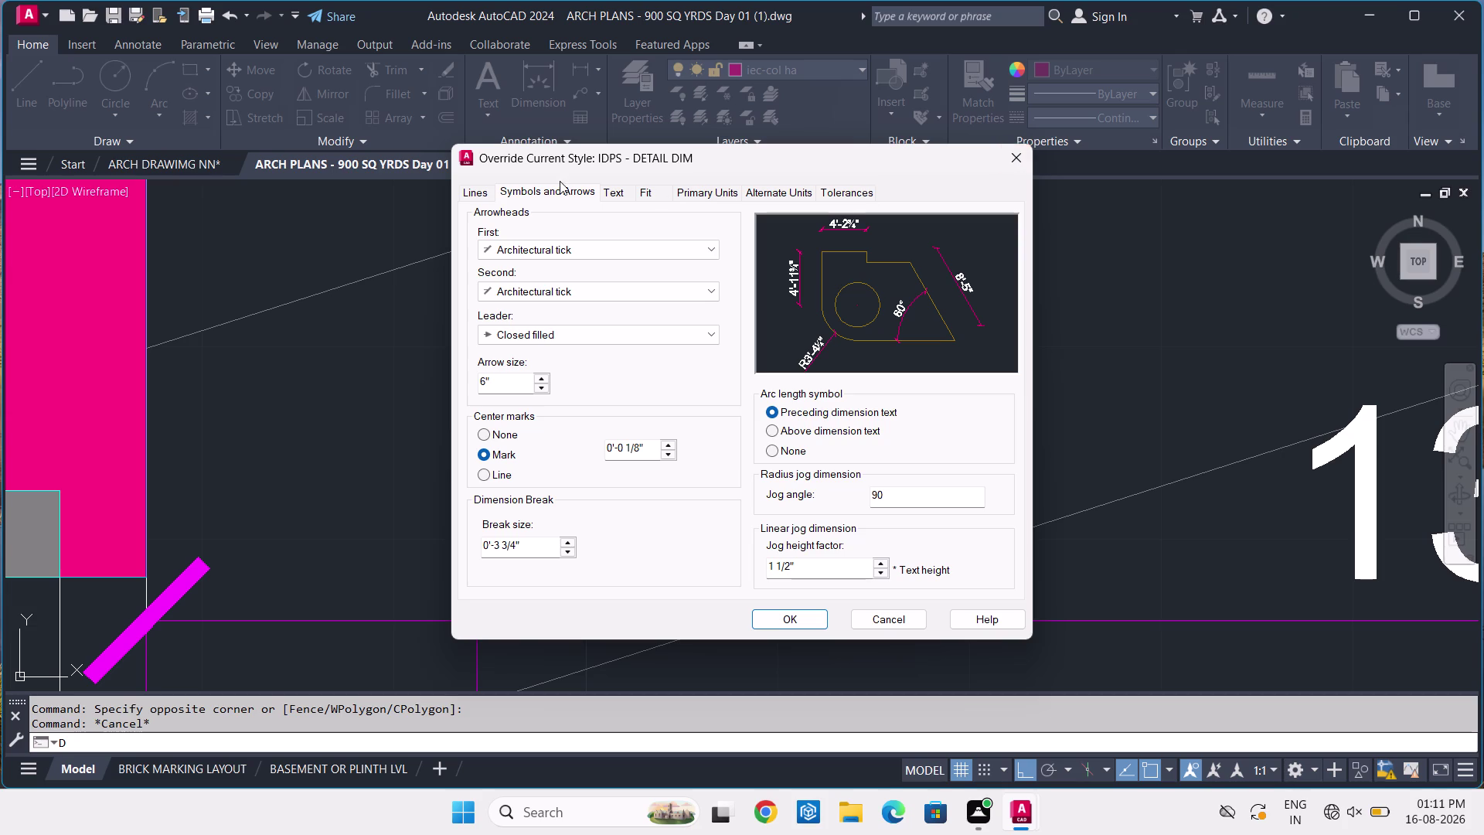
click(622, 197)
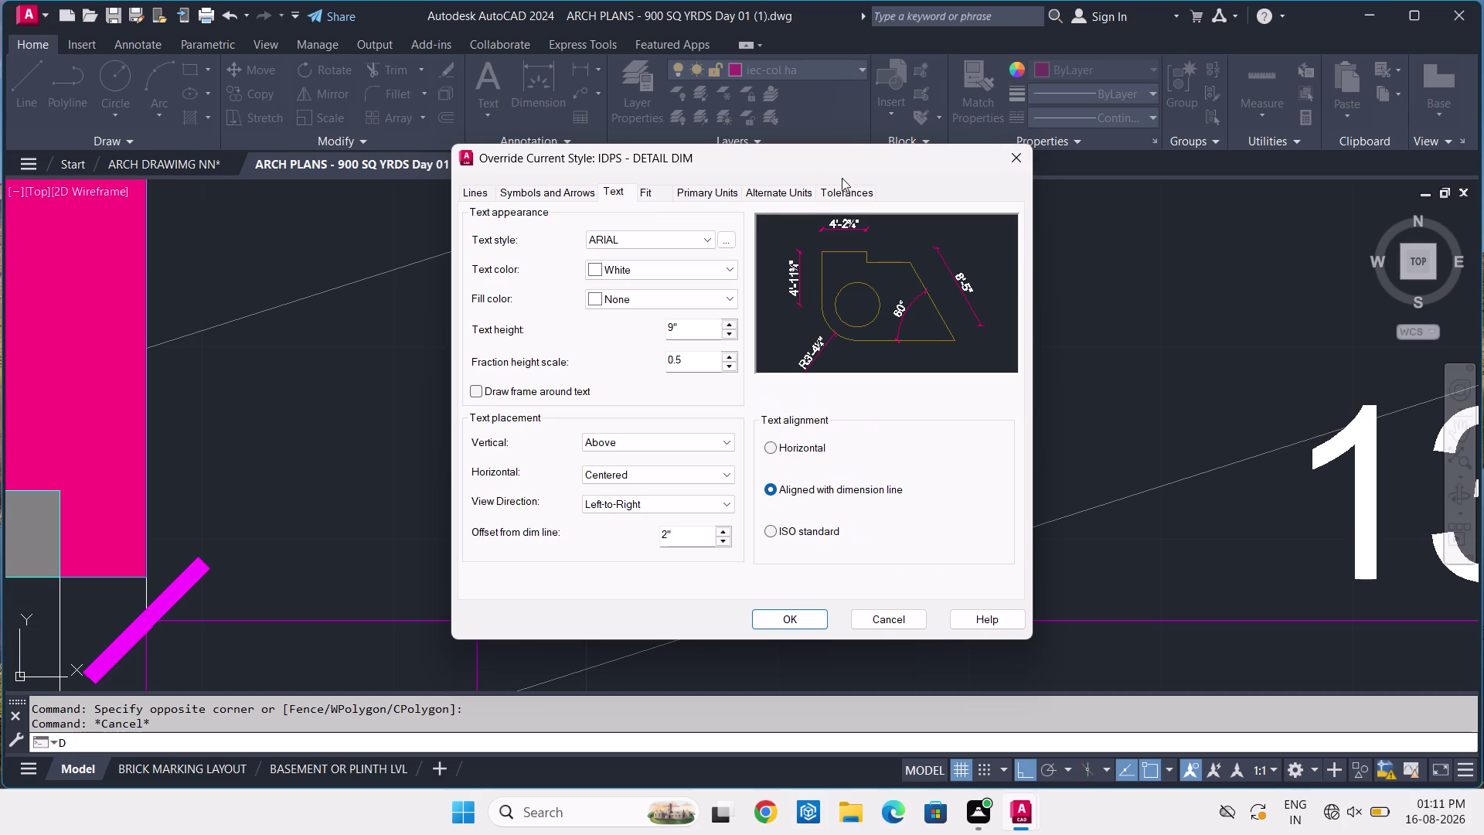
click(1017, 161)
click(196, 160)
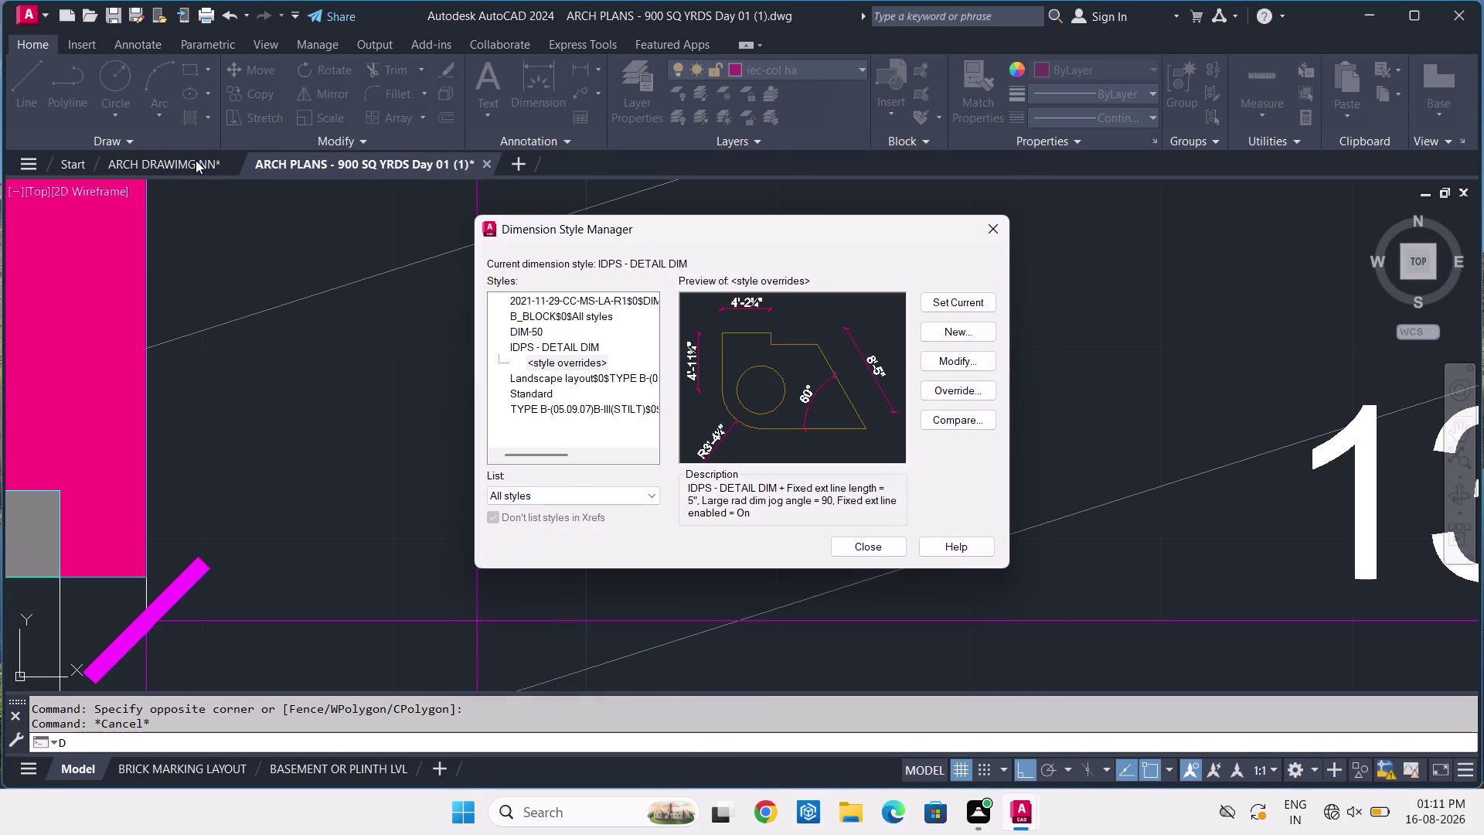
key(Escape)
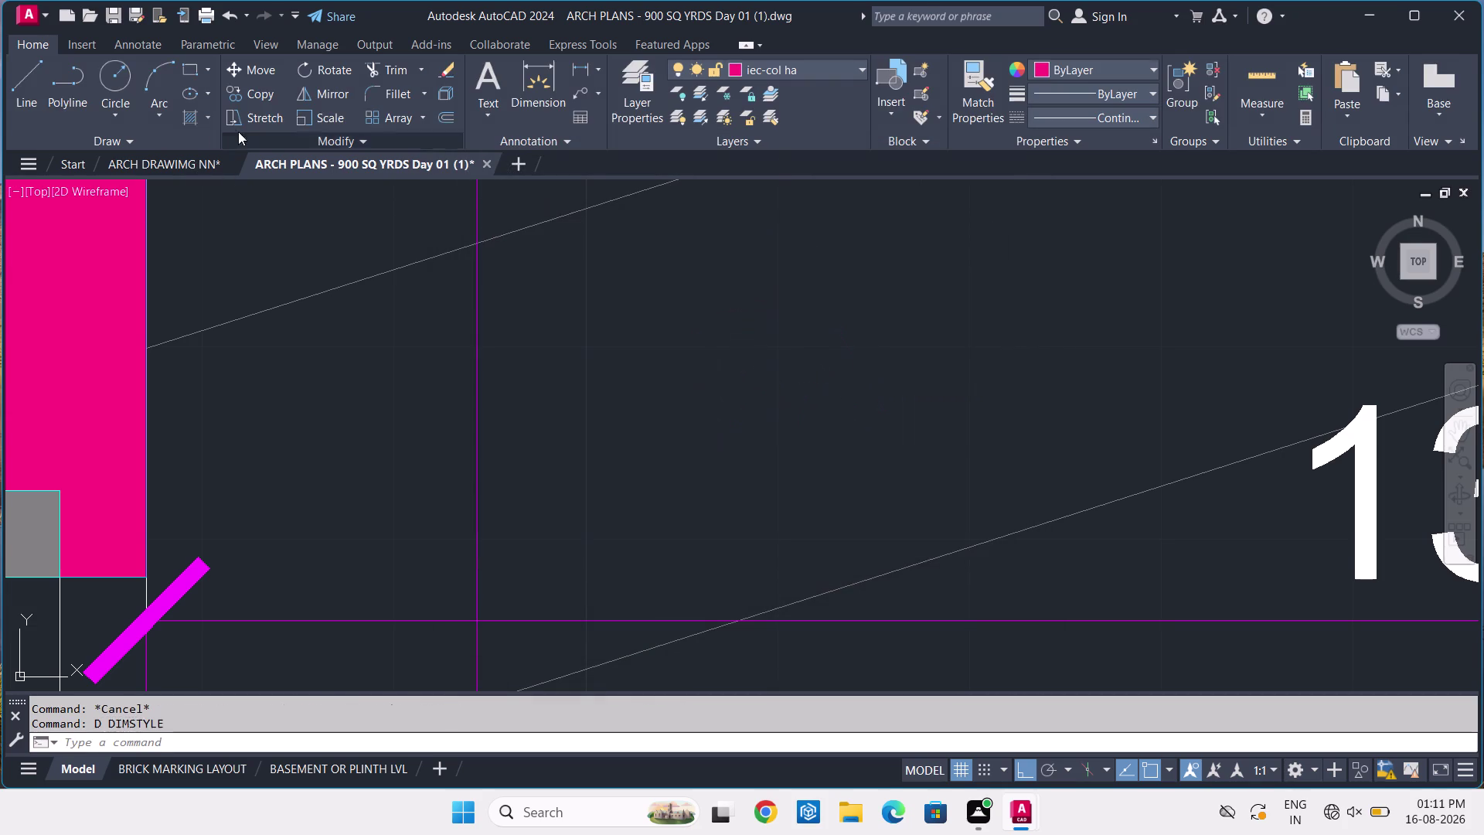
click(214, 170)
text(D)
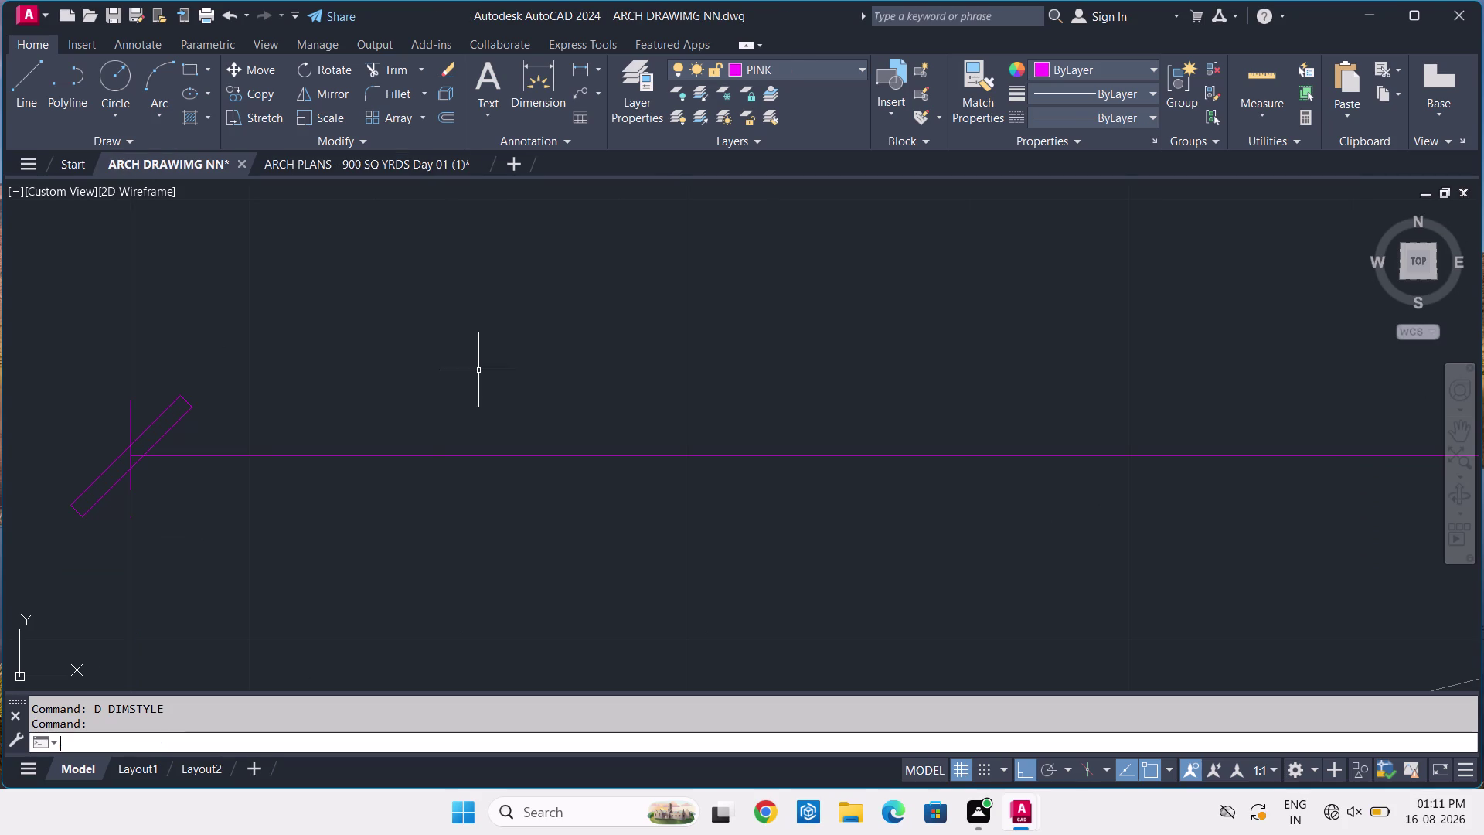
Set the ISO-25 arrow size to 4 1/2 inches.
key(space)
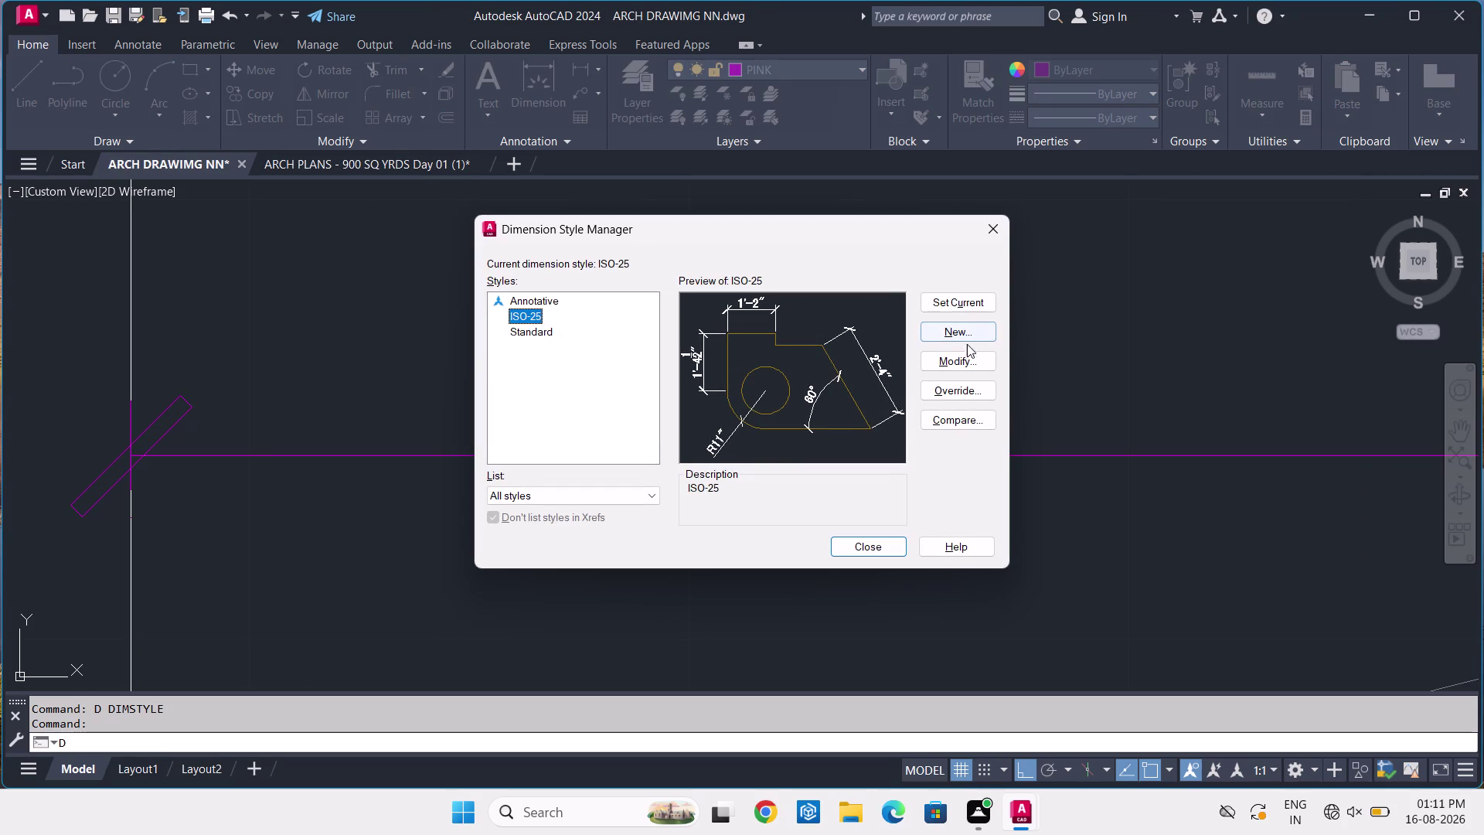
click(956, 360)
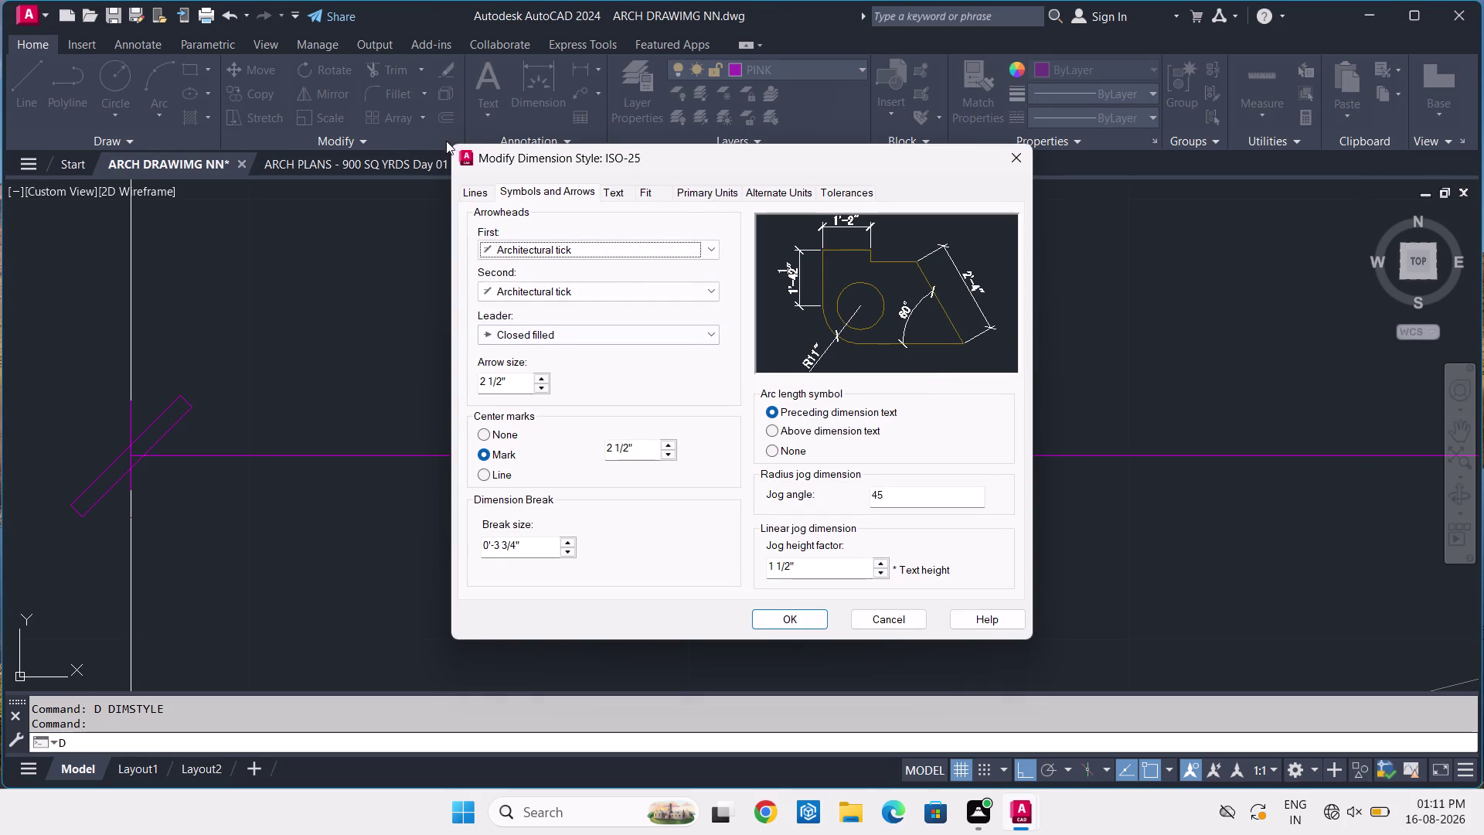
click(530, 385)
click(529, 384)
click(529, 383)
drag(529, 383, 384, 418)
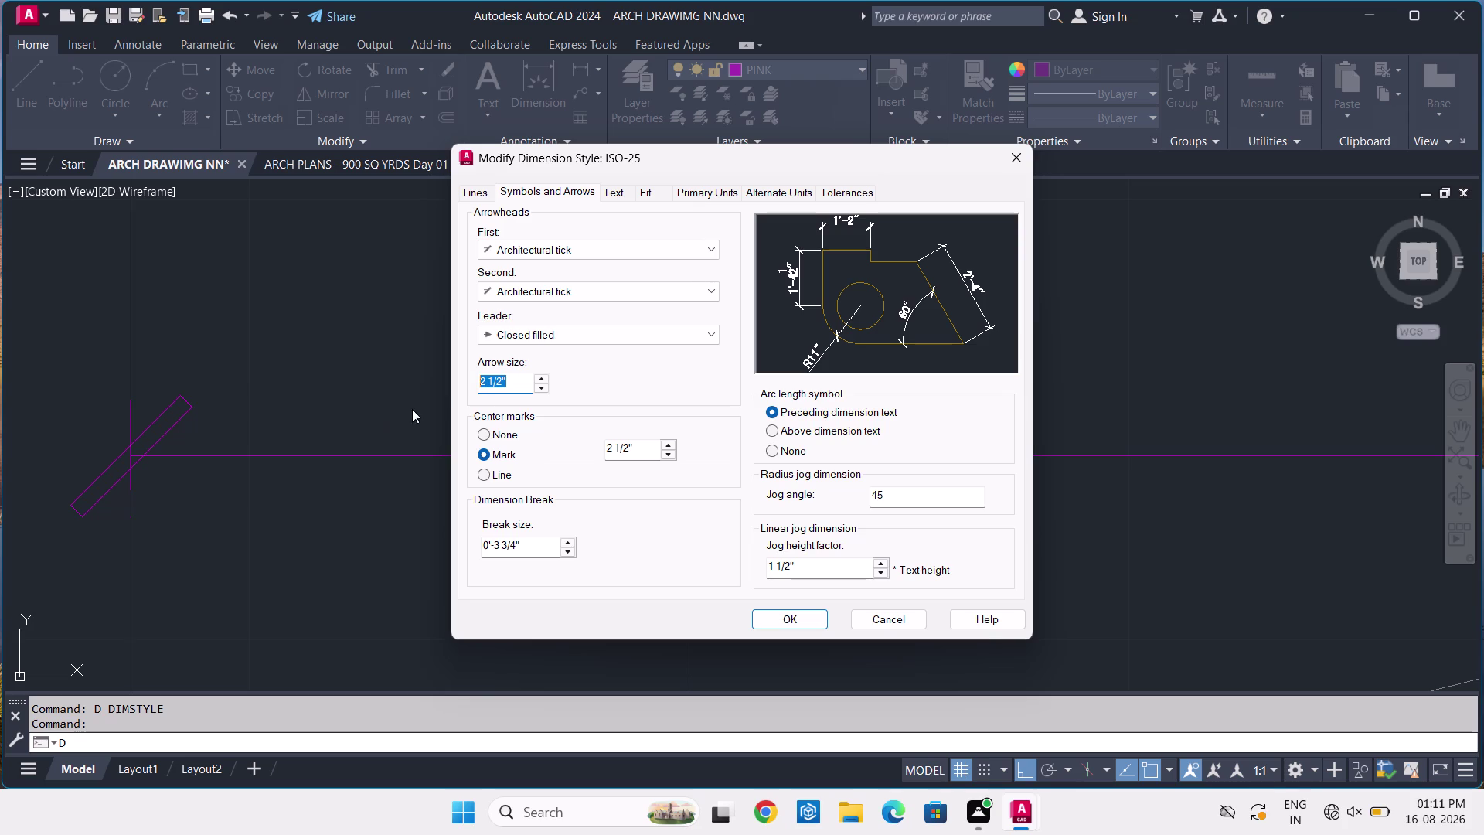
key(4)
text(.5)
key(Return)
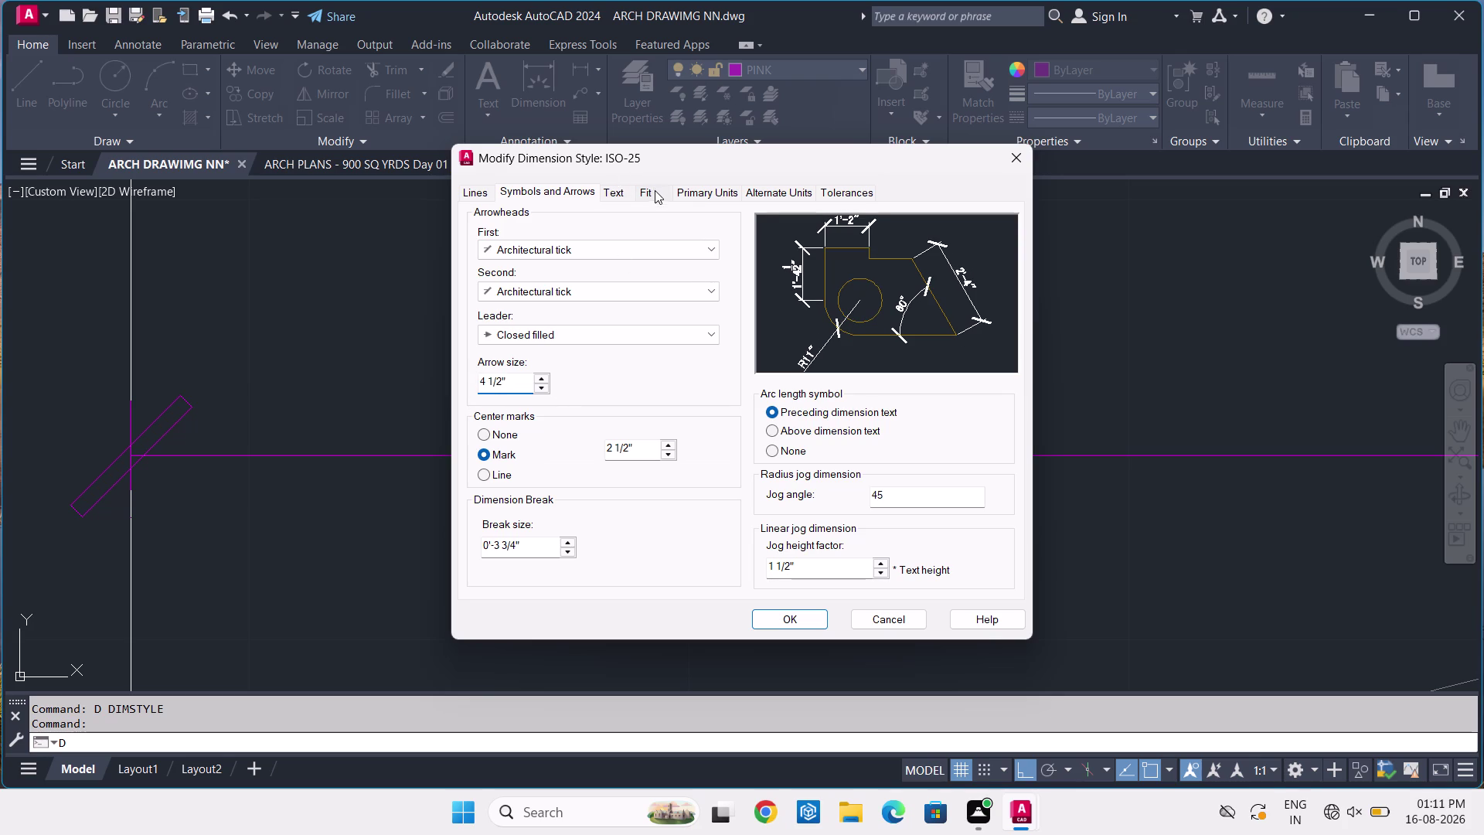
Raise the ISO-25 text height to 9 and apply the style changes.
click(624, 198)
double_click(698, 323)
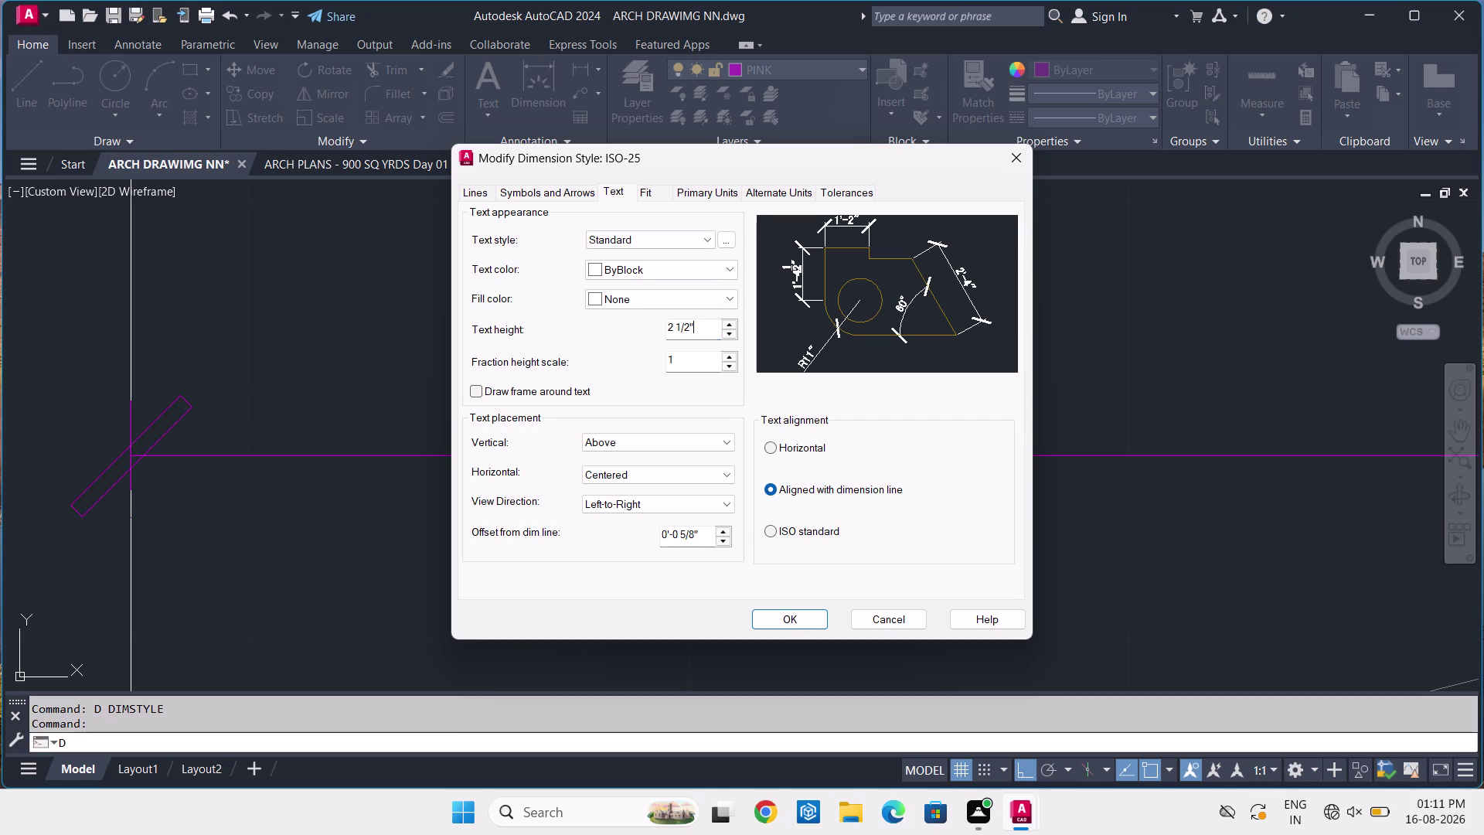
drag(698, 323, 631, 350)
key(9)
key(Return)
click(797, 618)
click(982, 310)
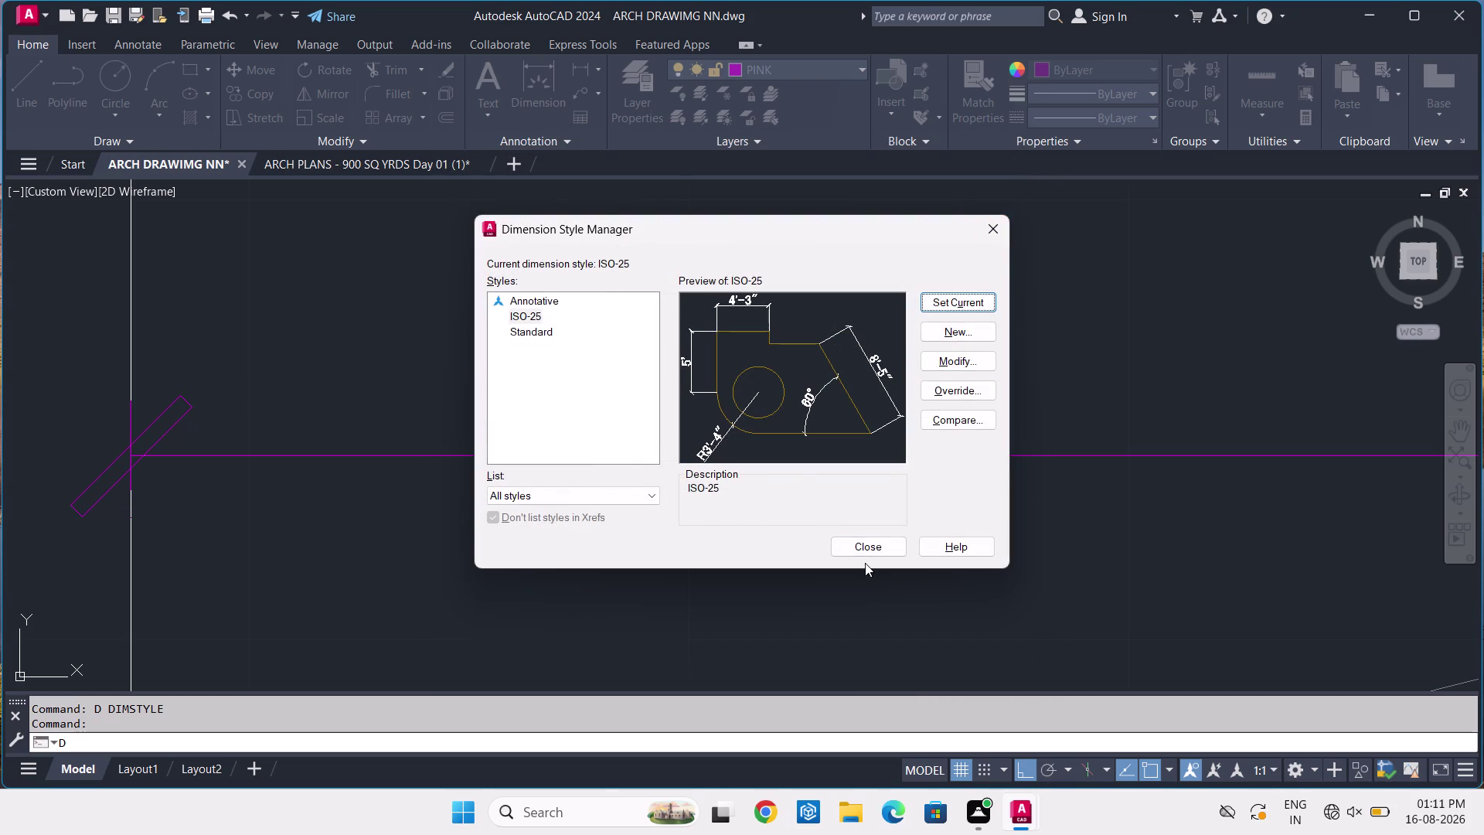
click(865, 552)
Inspect the 13'-2-1/2" ramp width dimension.
scroll(down, 3)
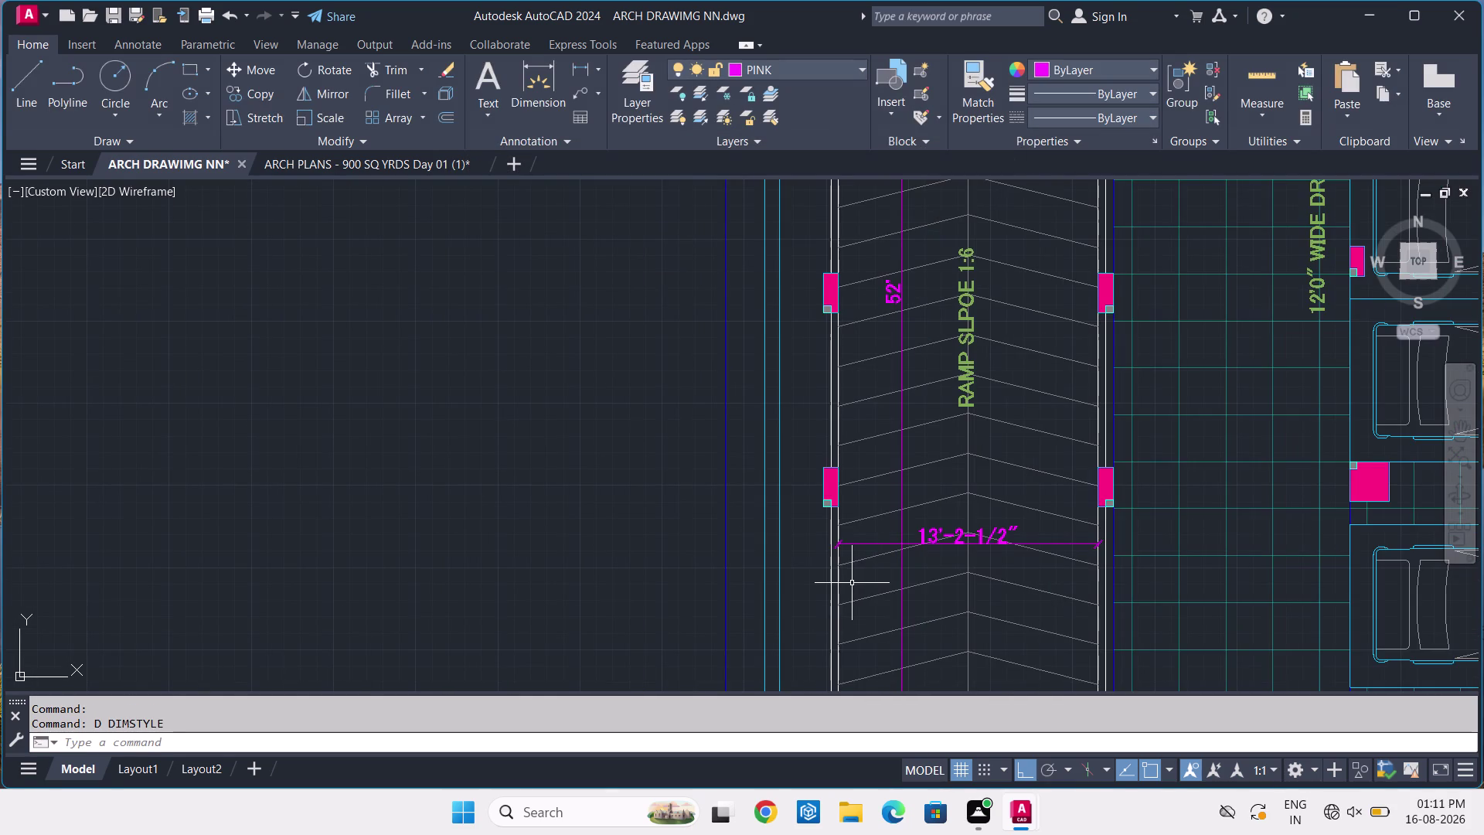
scroll(down, 3)
middle_drag(853, 593, 744, 506)
scroll(up, 3)
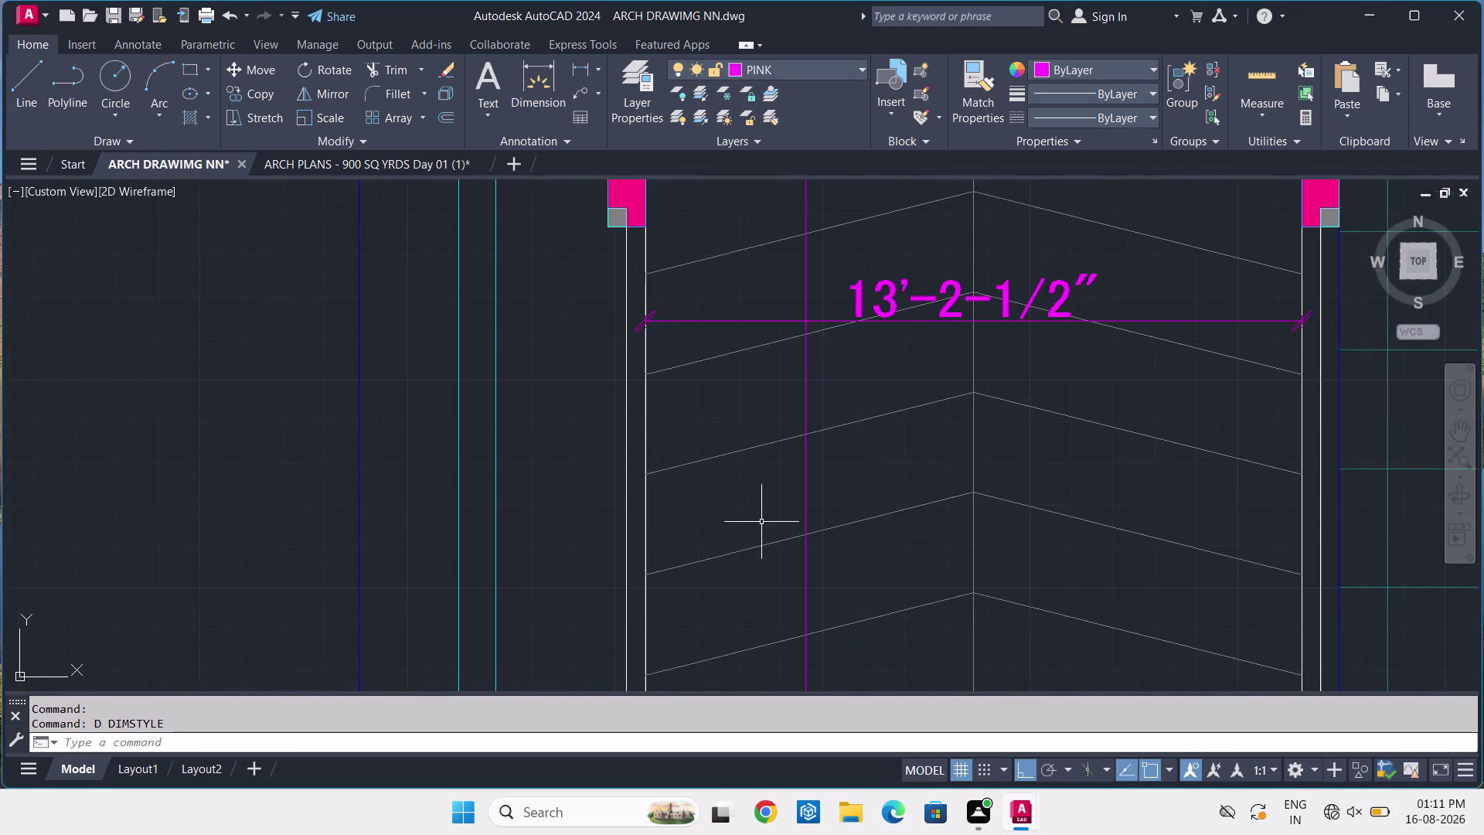
scroll(up, 3)
click(736, 434)
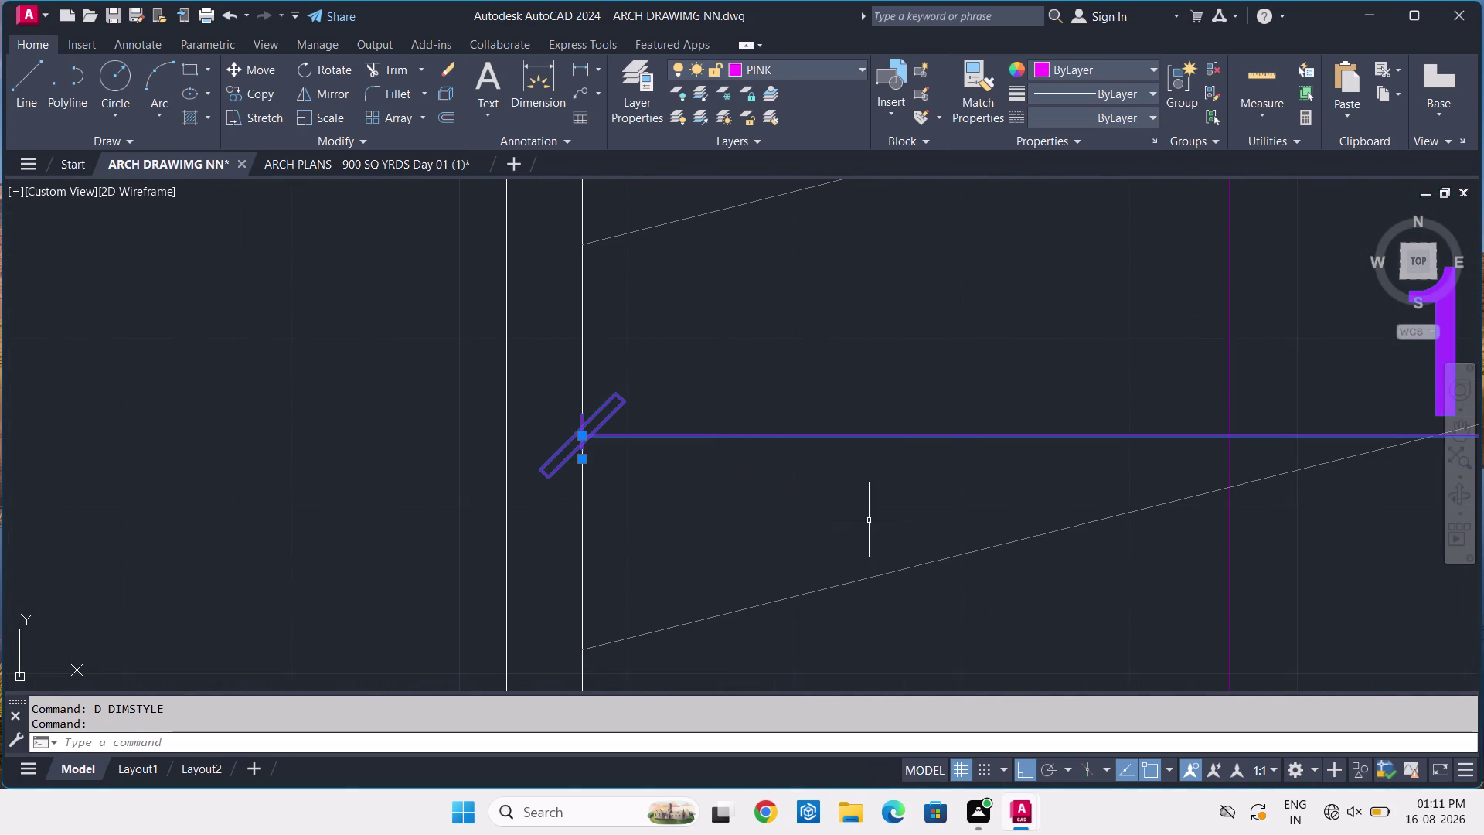
Recheck the ISO-25 arrowhead settings, keeping the leader as Closed filled.
key(d)
key(space)
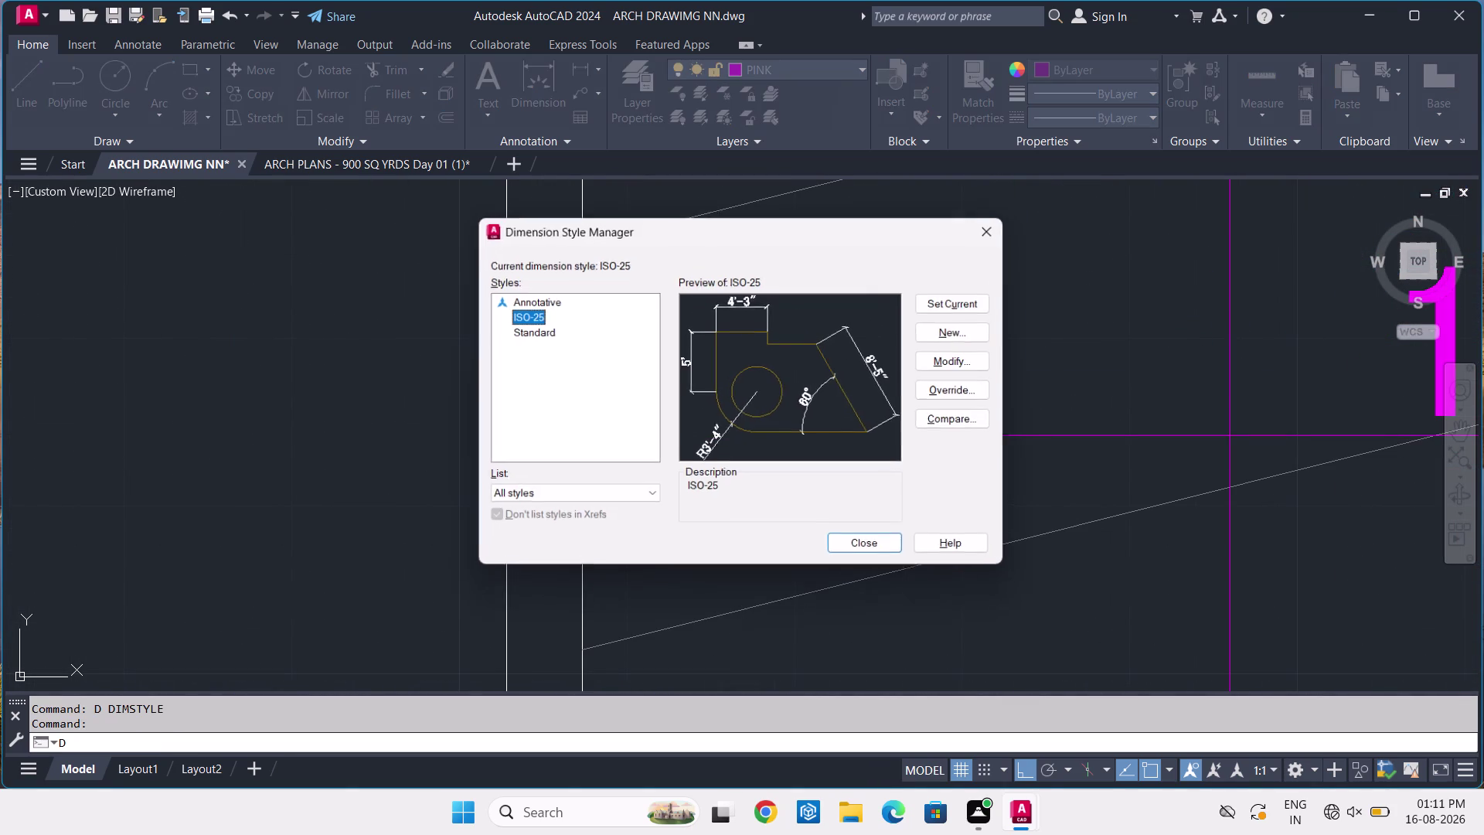
click(980, 366)
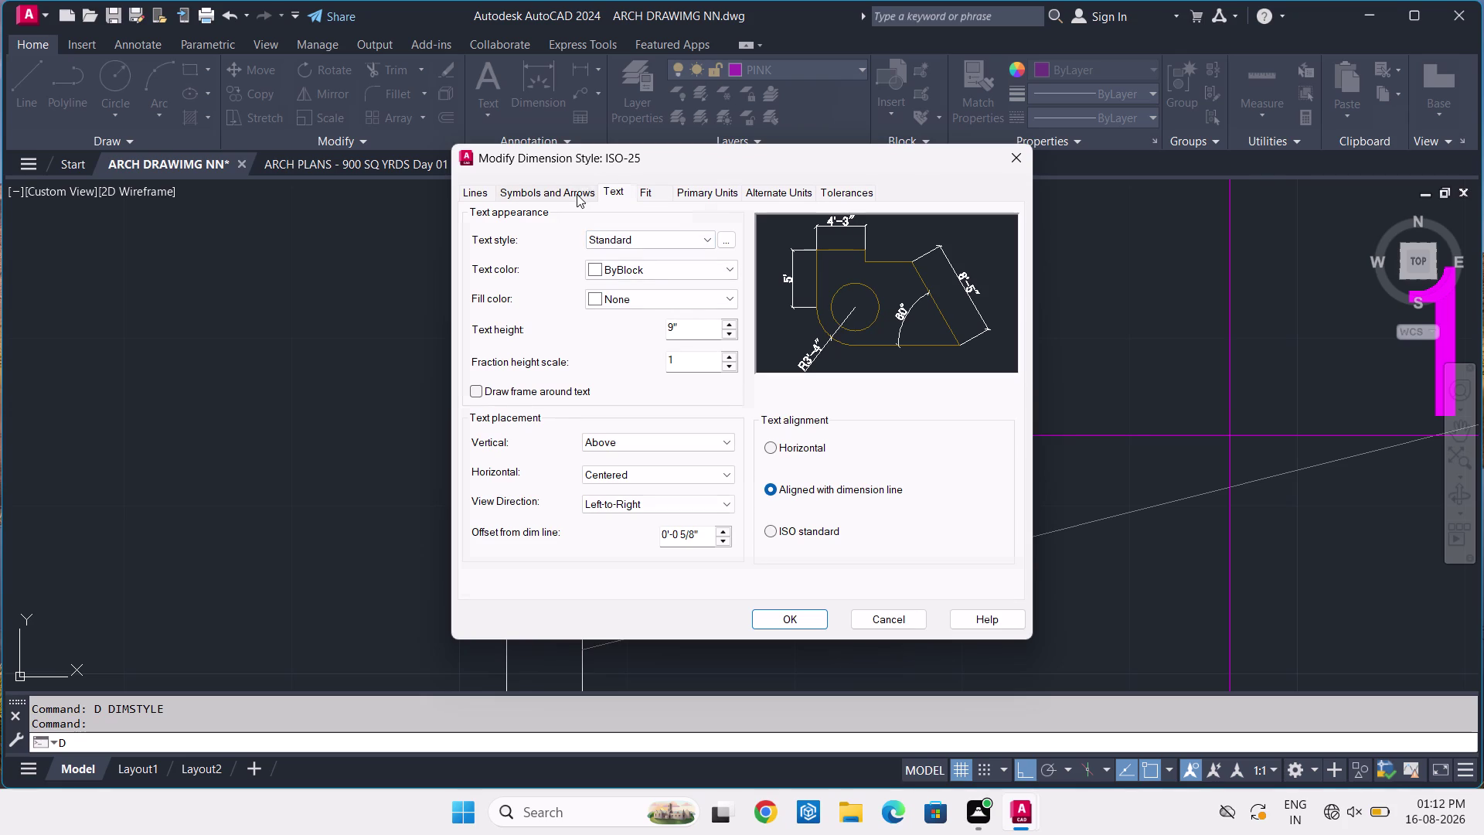
click(577, 194)
click(519, 331)
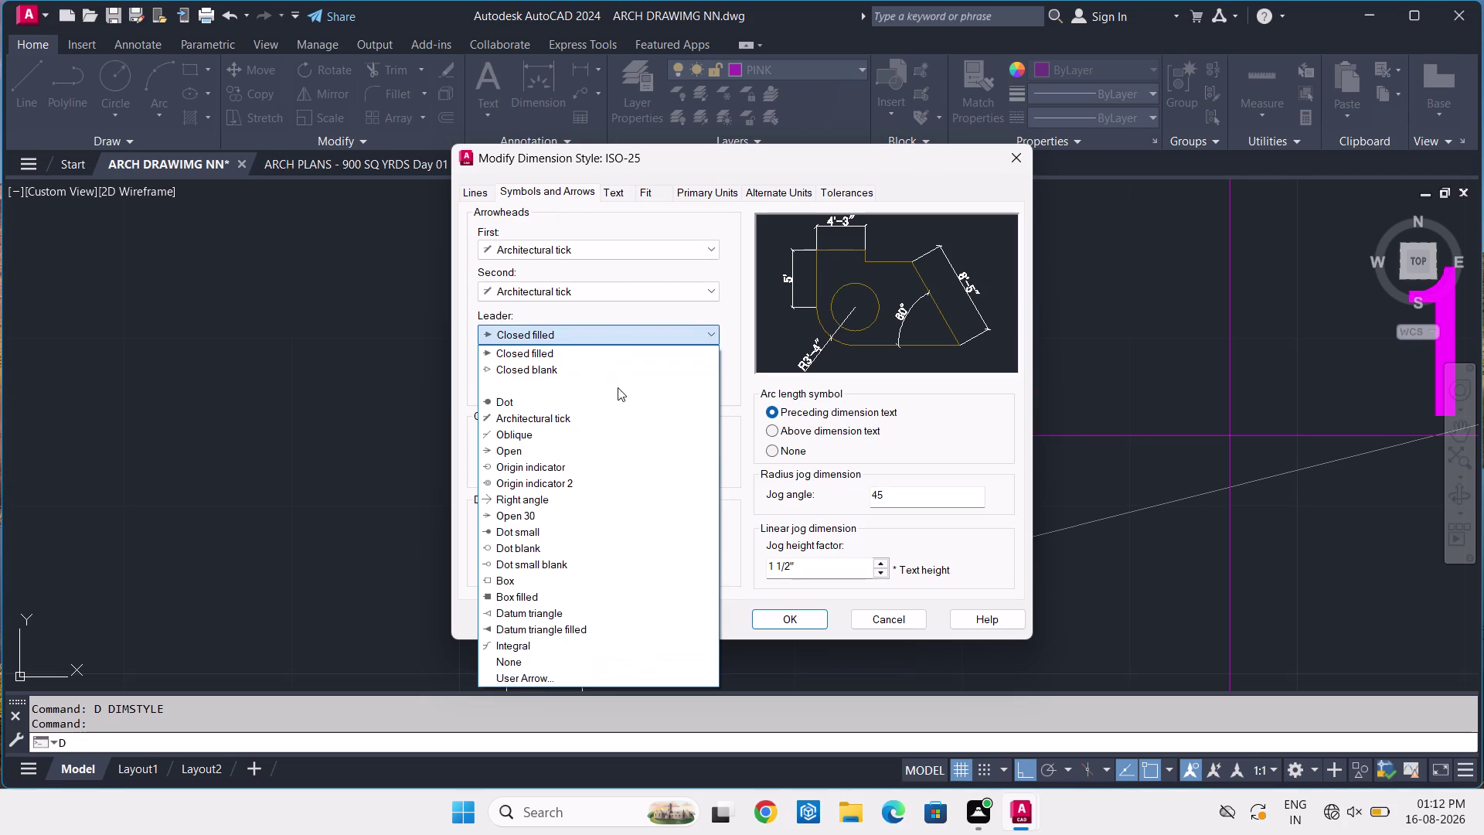
click(626, 356)
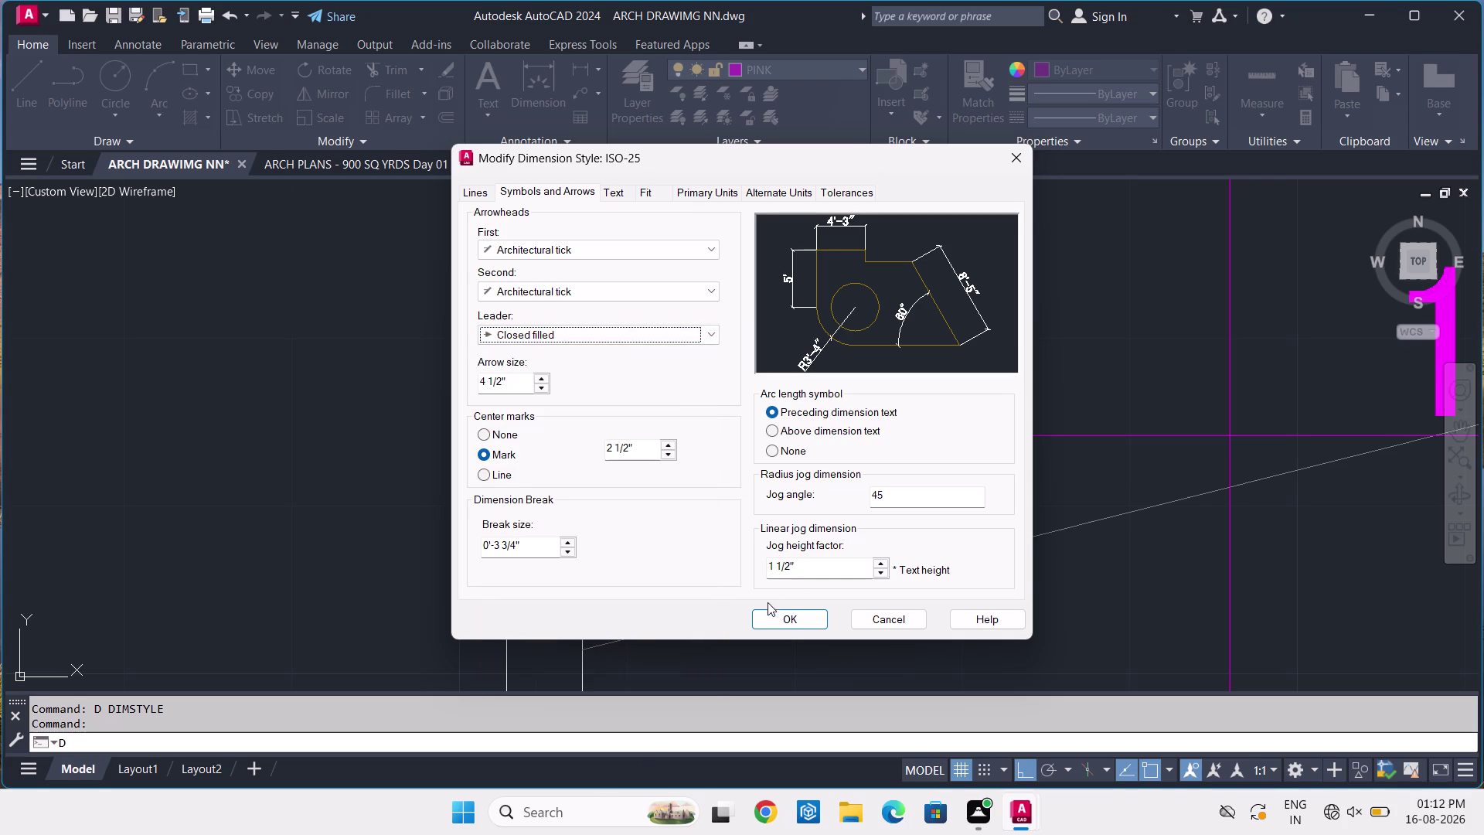
click(783, 625)
click(957, 304)
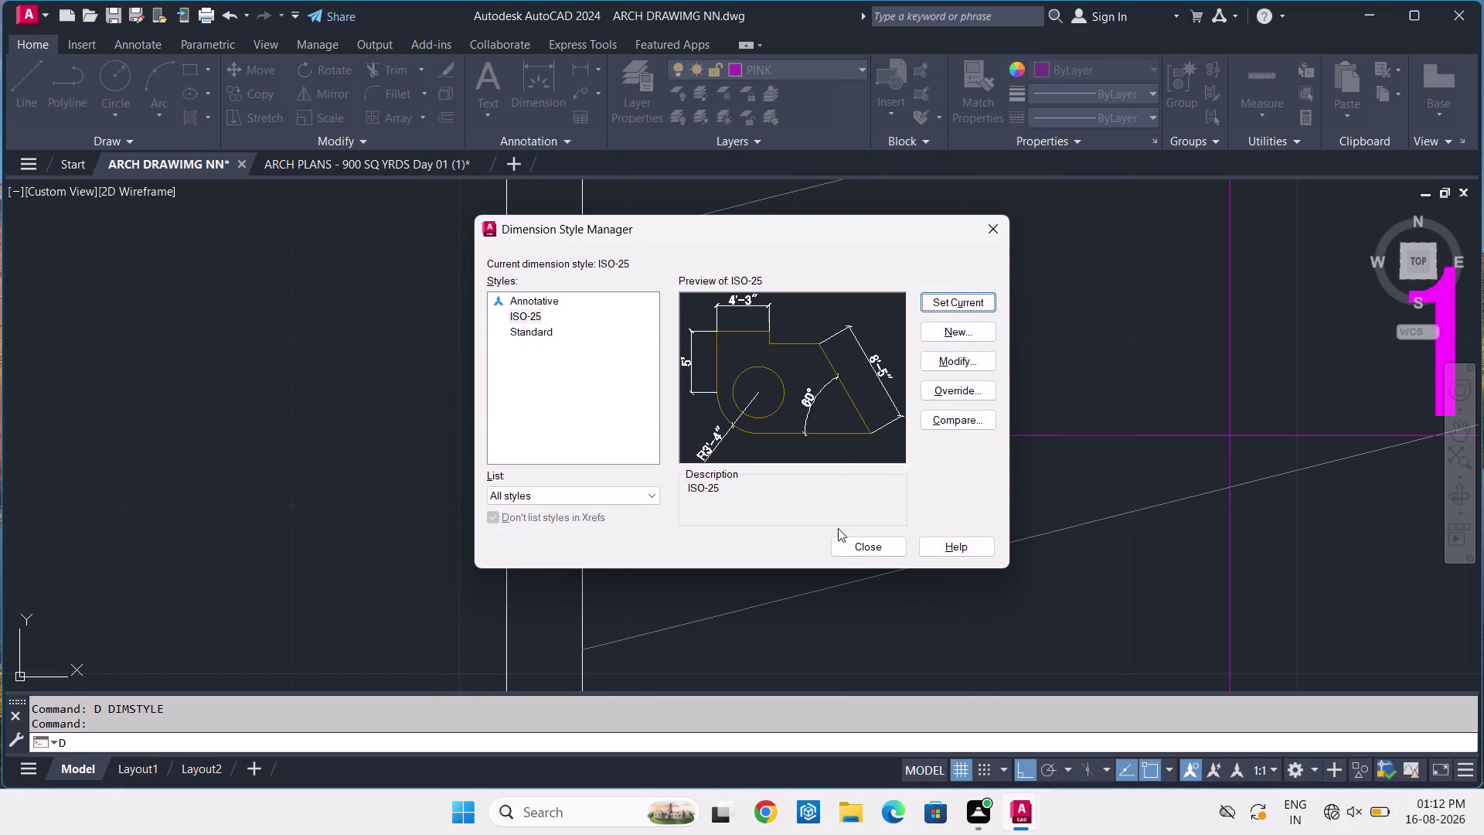
click(847, 547)
Centre the parking plan, then switch to the ARCH PLANS - 900 SQ YRDS Day 01 (1) drawing.
scroll(down, 3)
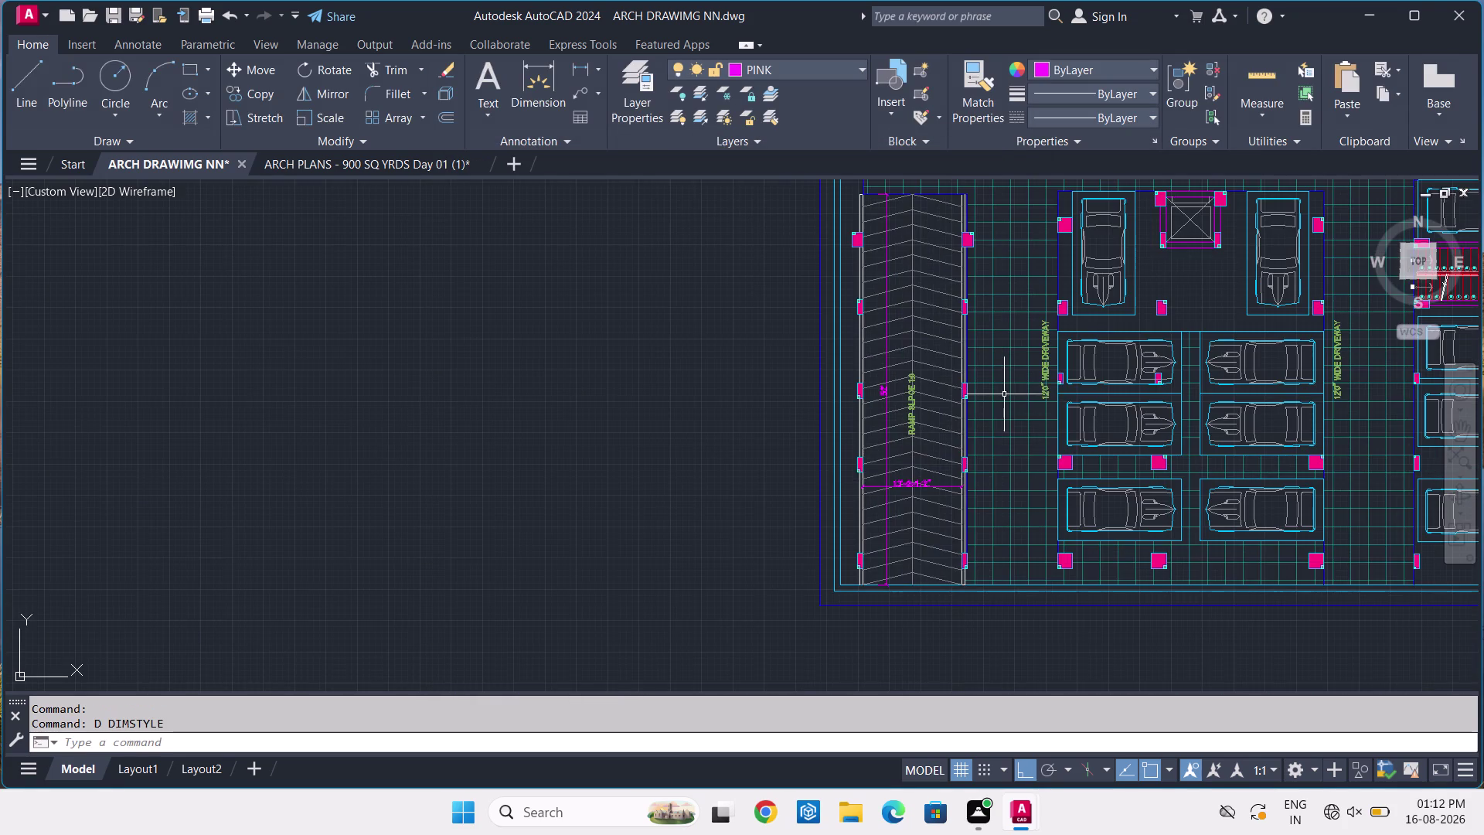
middle_drag(1004, 395, 596, 508)
scroll(down, 3)
middle_drag(661, 453, 705, 348)
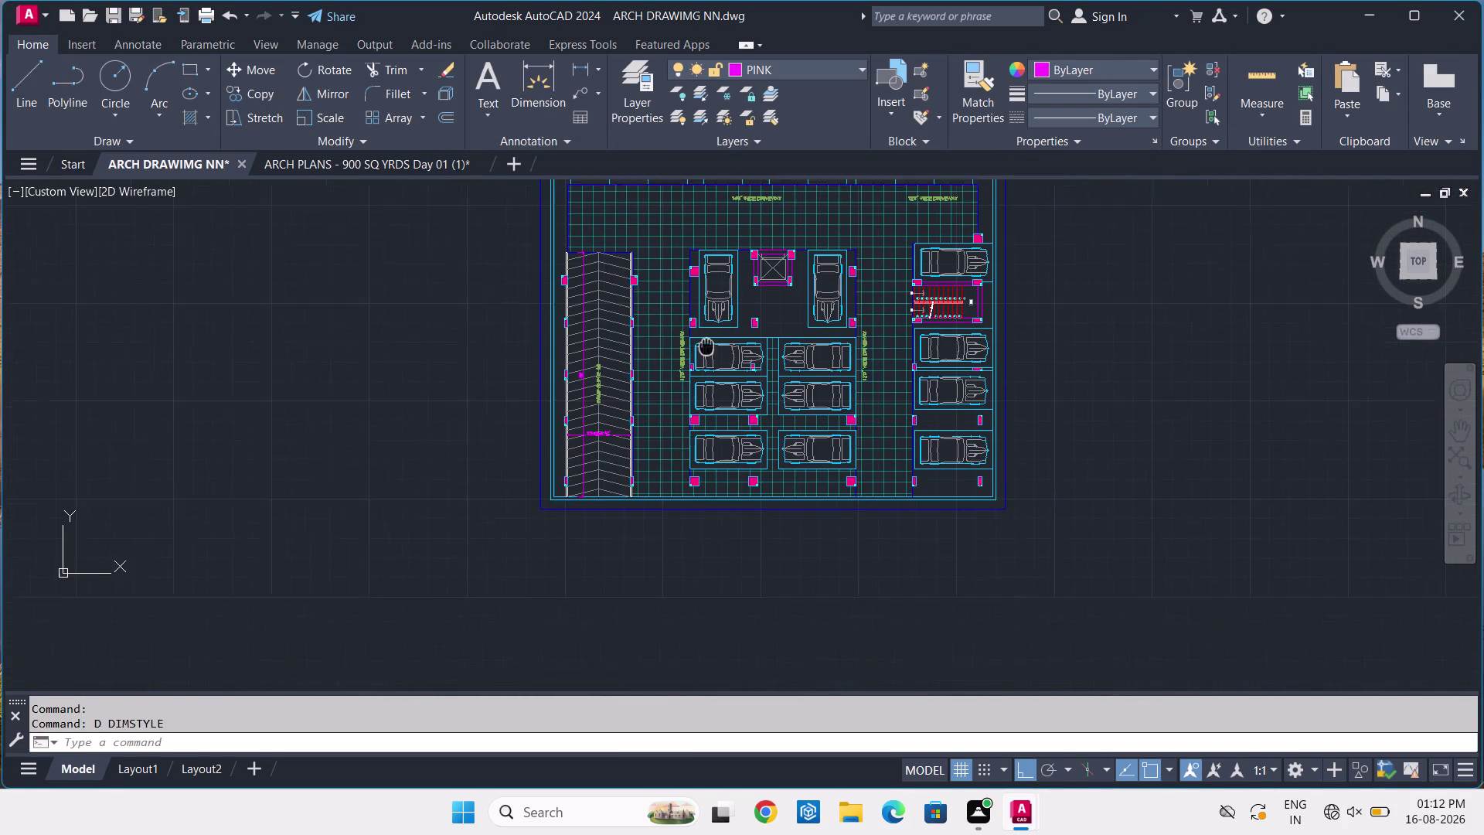
middle_drag(706, 347, 711, 343)
click(335, 170)
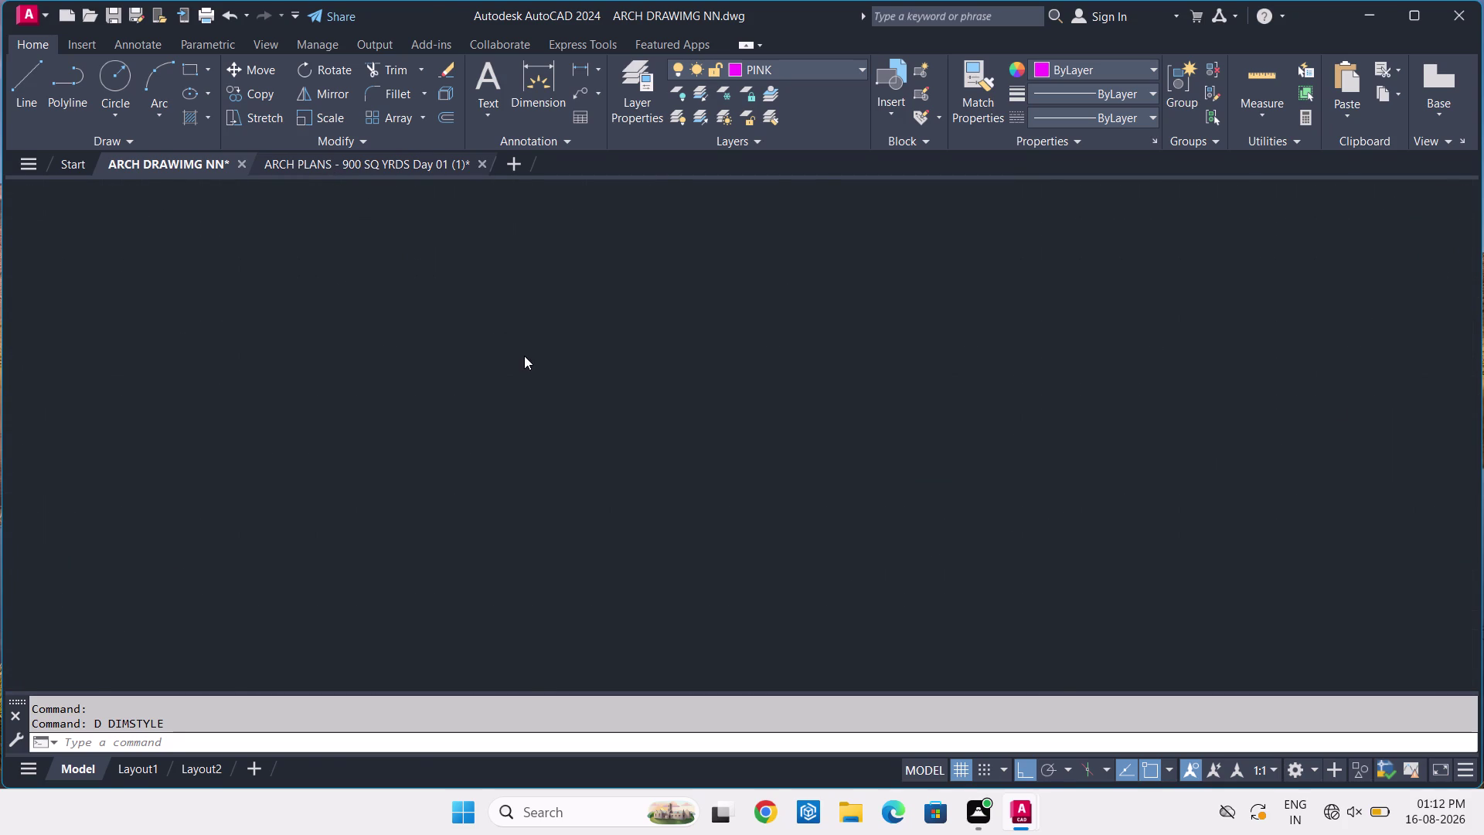
Centre the Day 01 plan and inspect its outer sheet border.
scroll(down, 3)
middle_drag(600, 408, 592, 442)
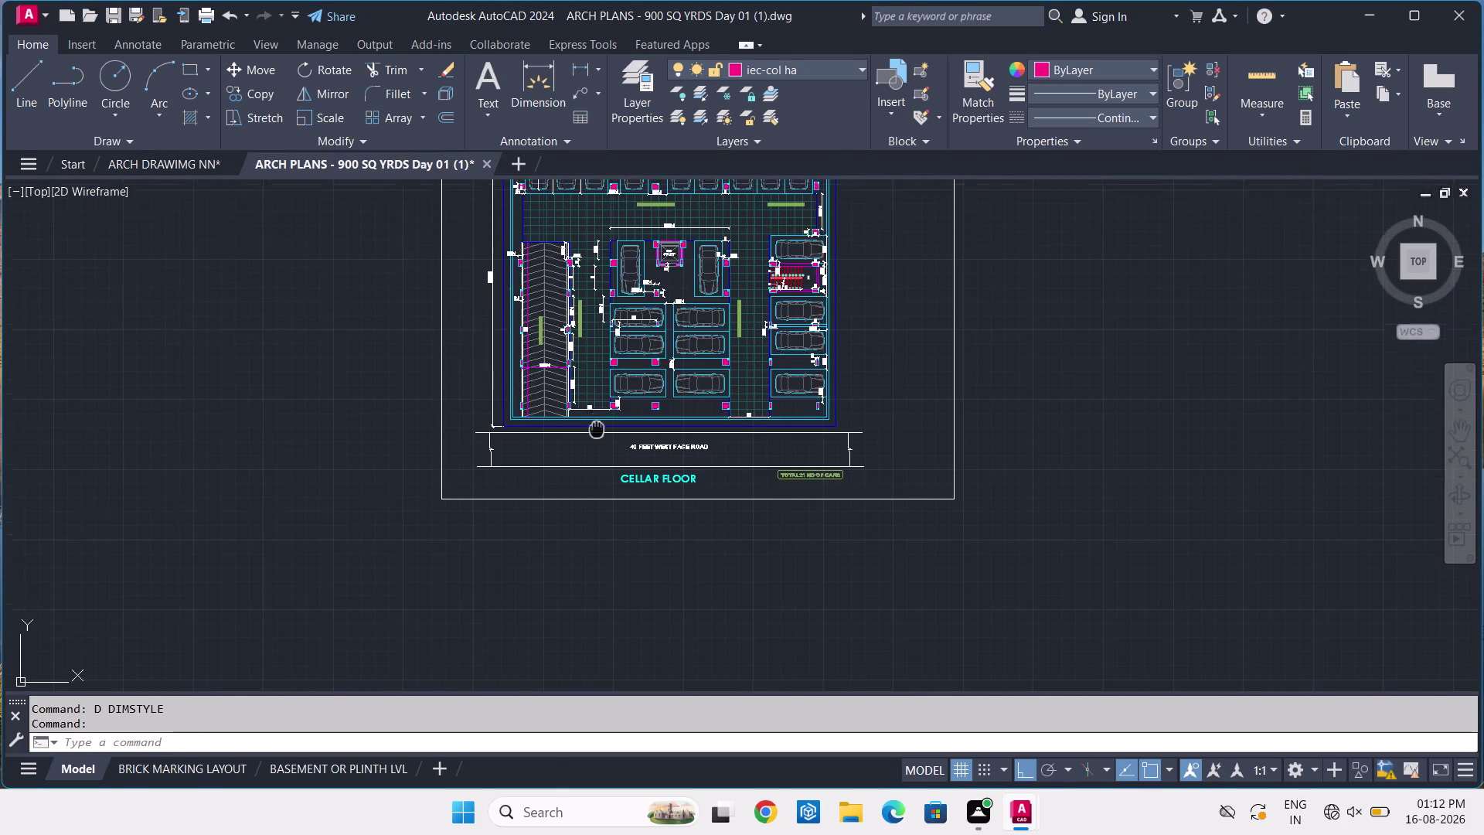
middle_drag(592, 443, 552, 577)
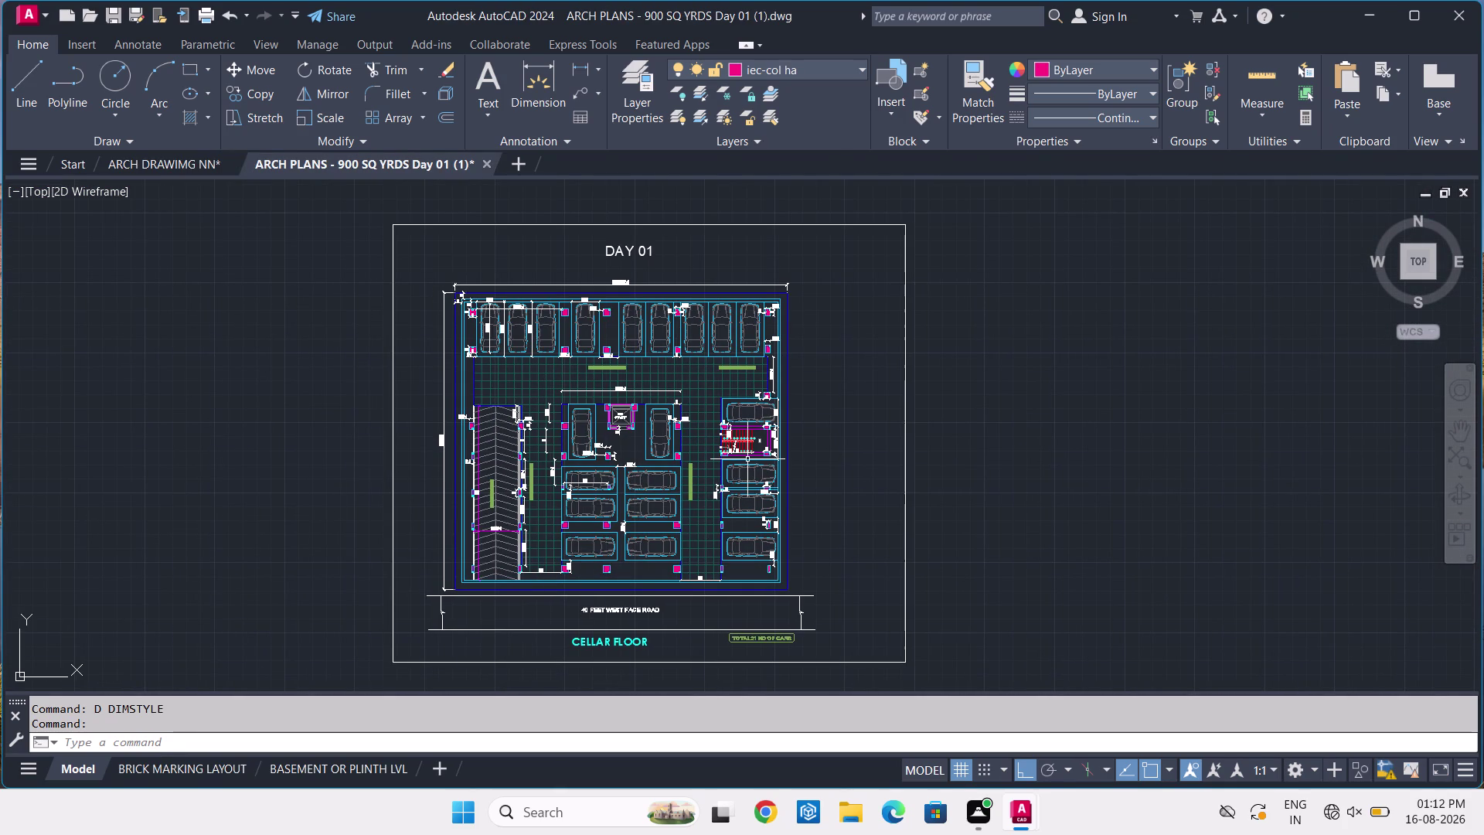
click(377, 324)
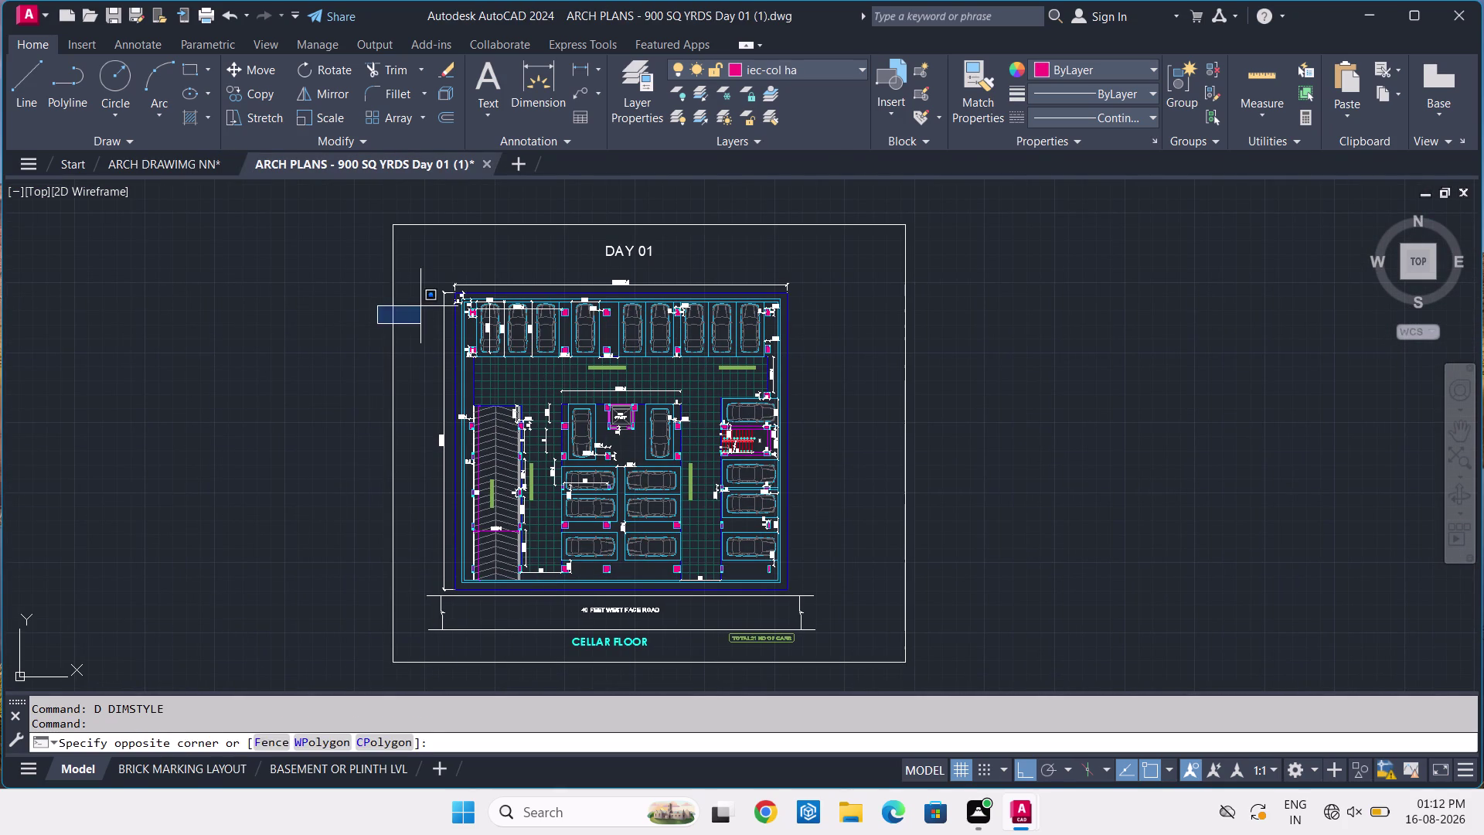
click(421, 306)
click(421, 271)
click(310, 345)
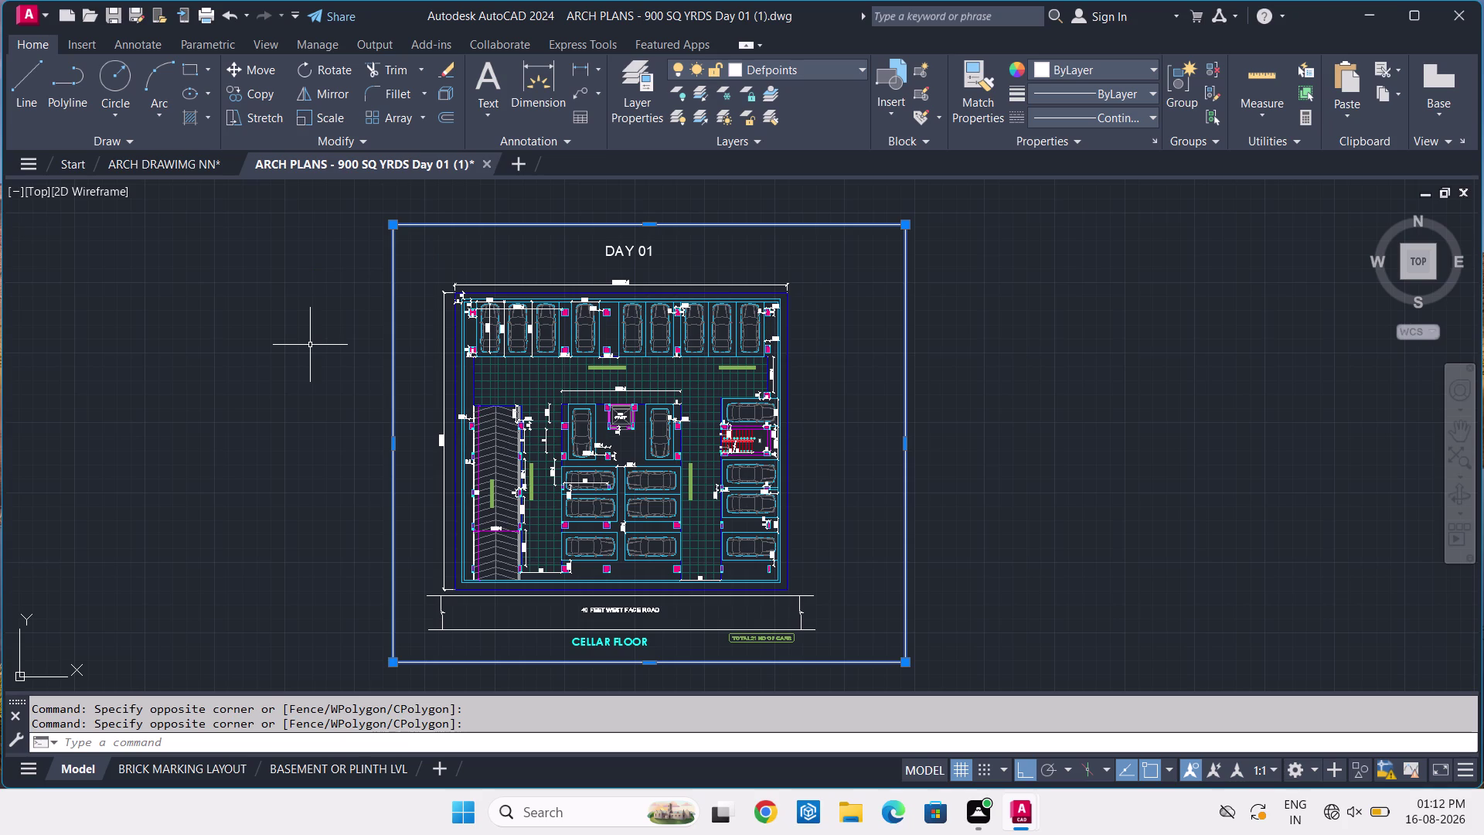
key(Escape)
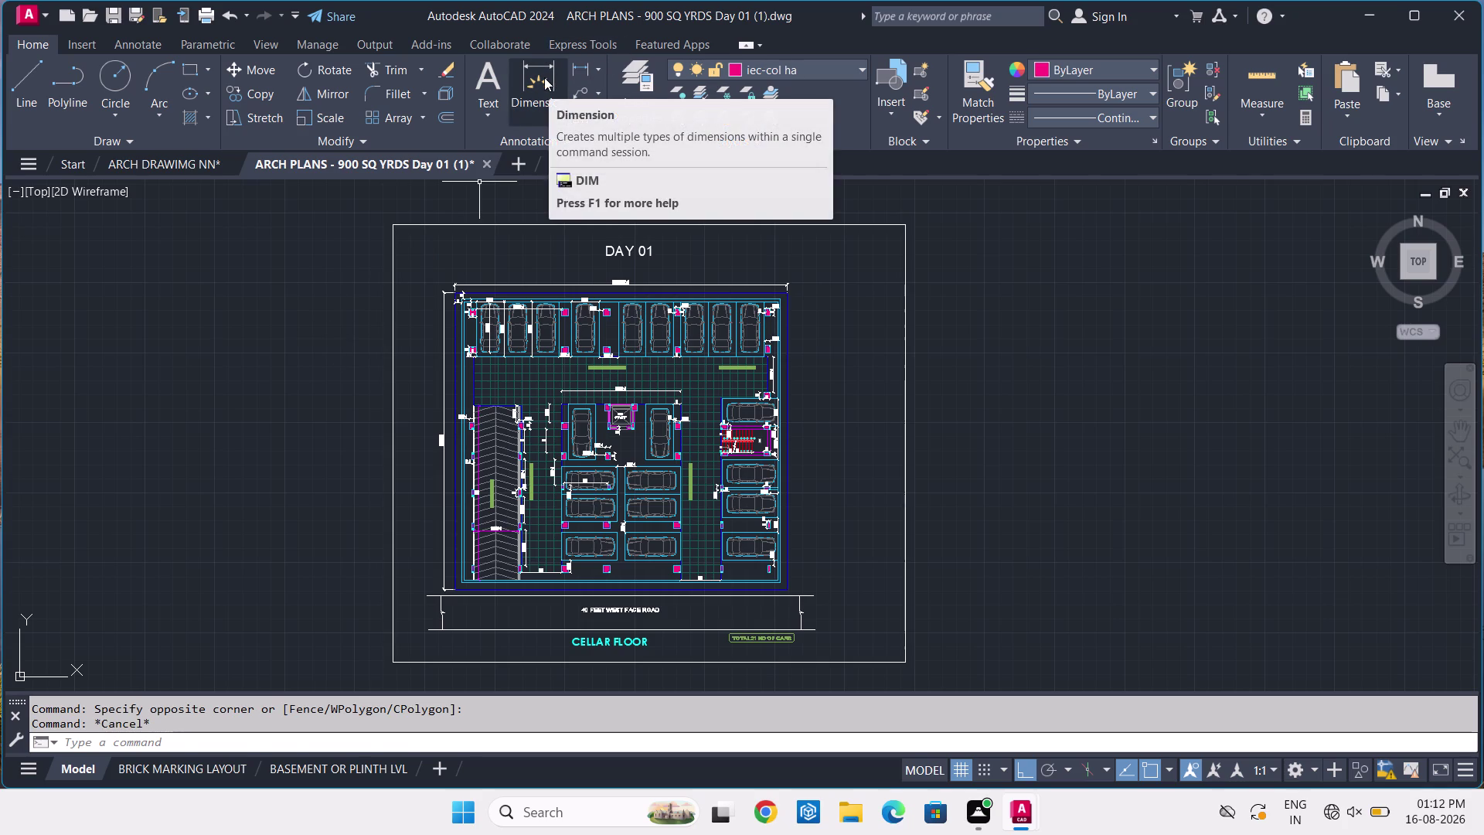
Dimension the sheet's top edge with the overall 152'-4" width.
click(544, 77)
click(392, 221)
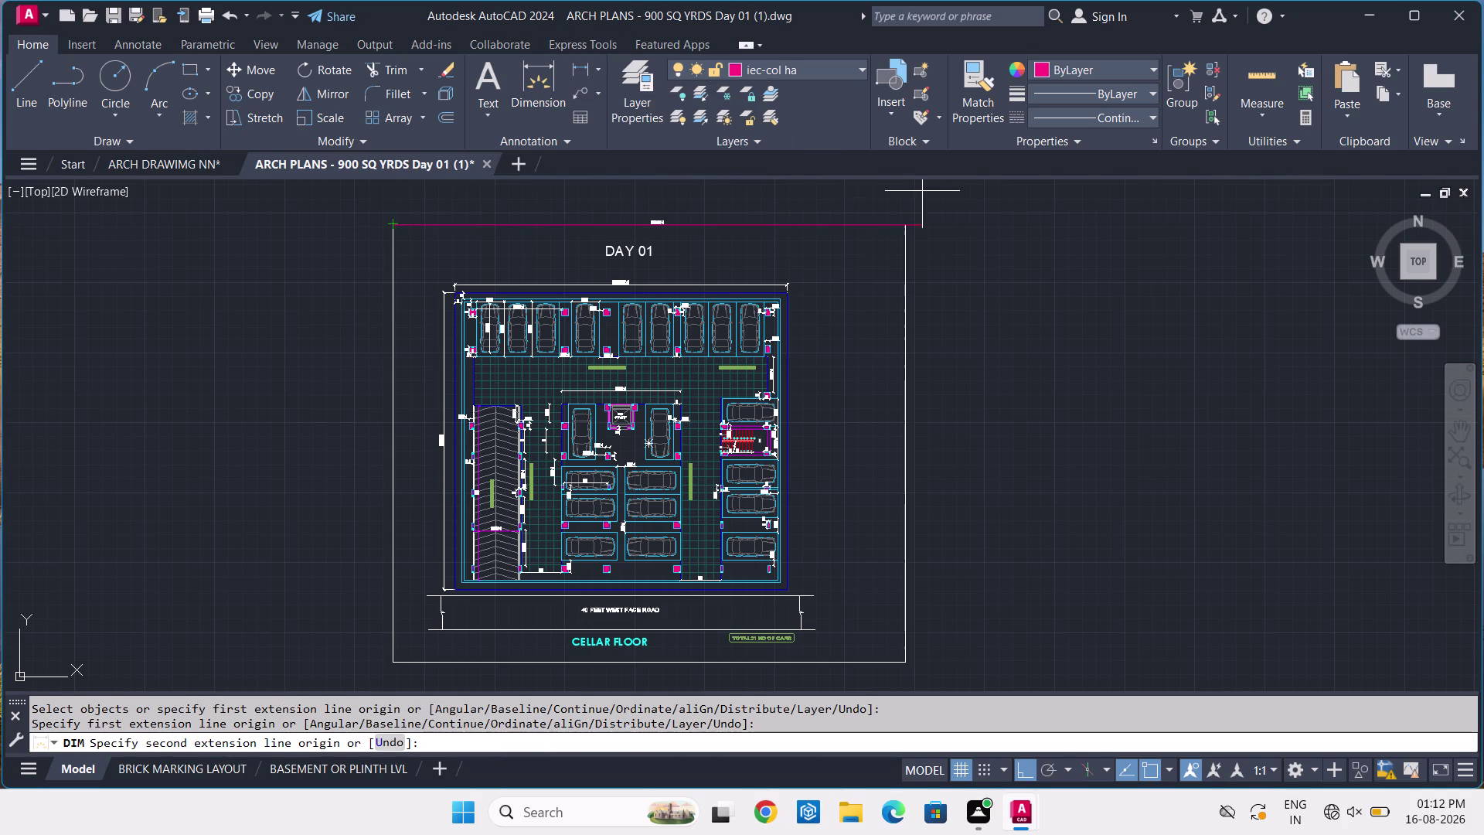
click(907, 228)
middle_drag(901, 208, 847, 279)
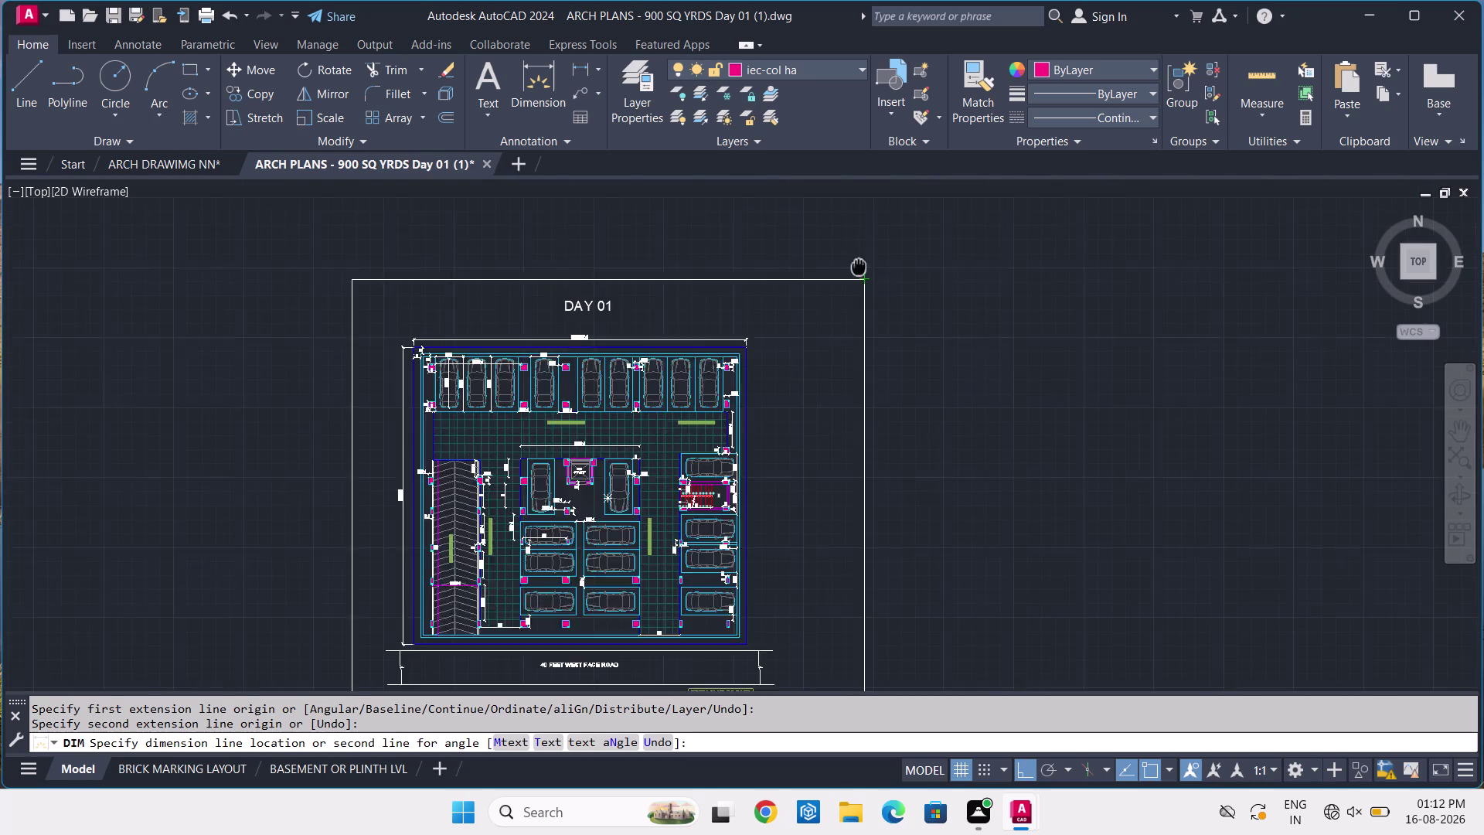
middle_drag(847, 279, 835, 292)
scroll(up, 3)
middle_drag(327, 306, 1009, 316)
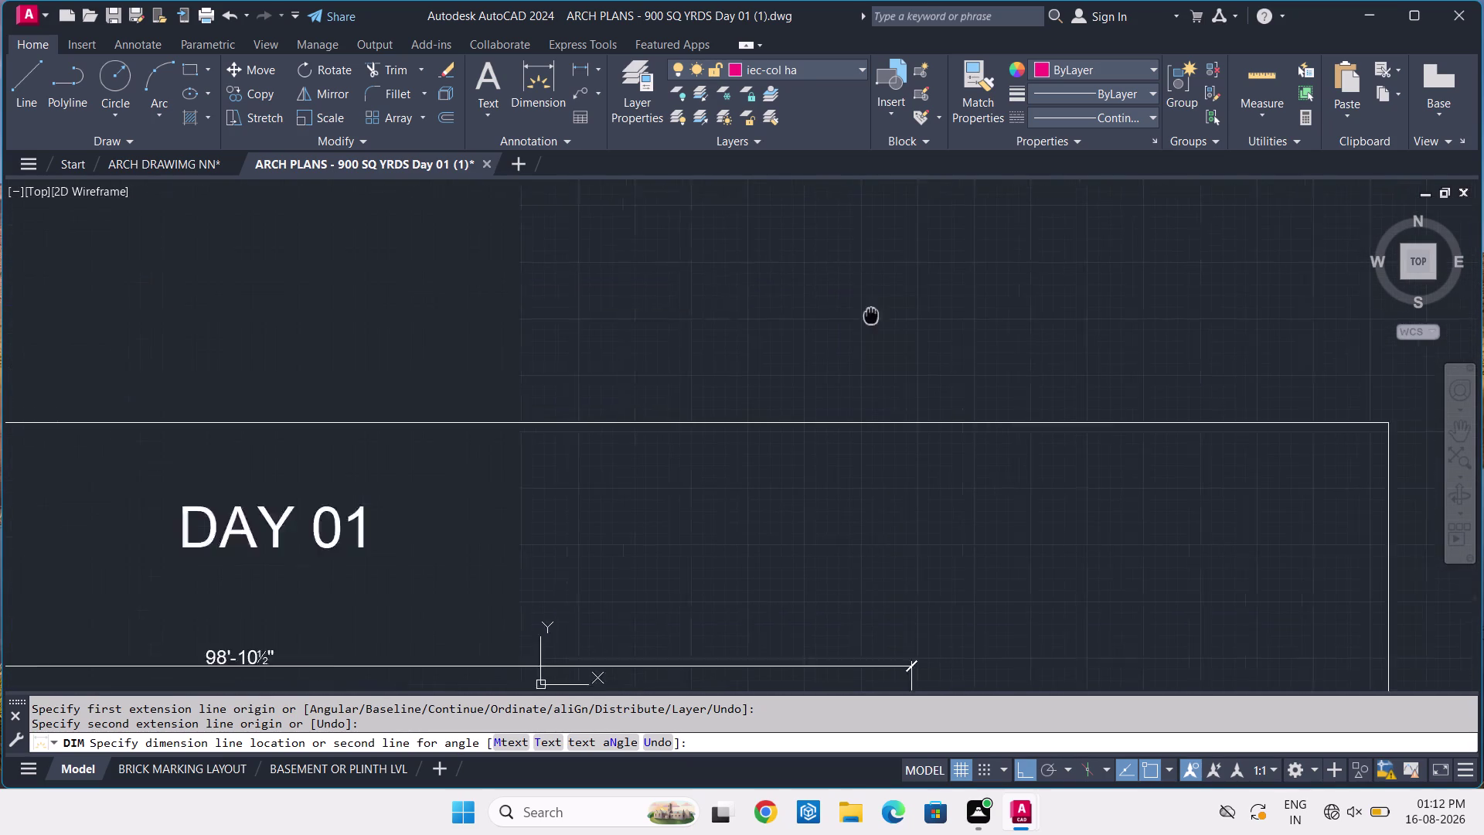
middle_drag(1009, 316, 1056, 303)
scroll(up, 3)
click(549, 344)
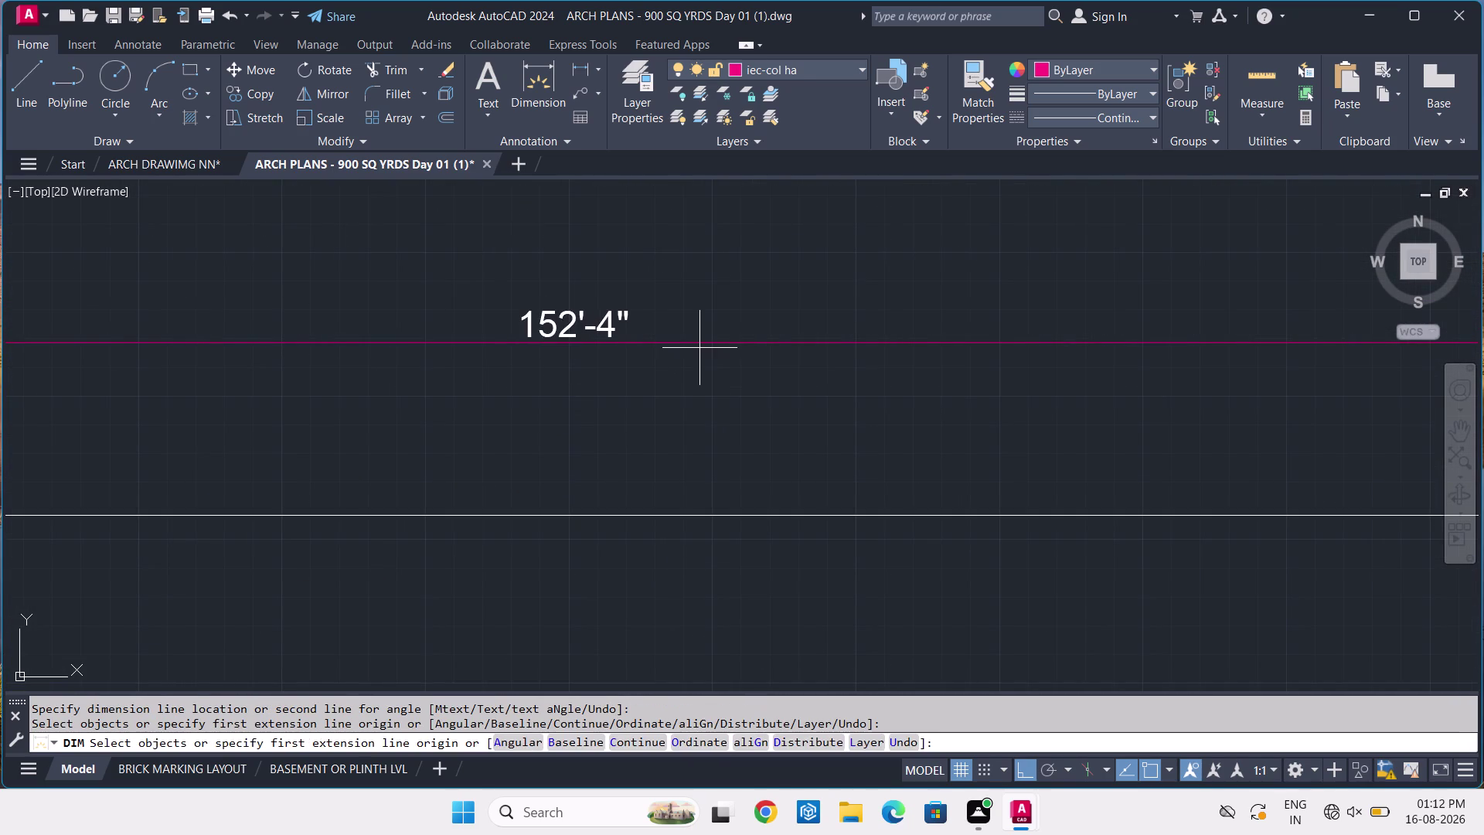
key(space)
Start a second dimension from the sheet's top-left to bottom-left corner.
scroll(down, 3)
scroll(up, 3)
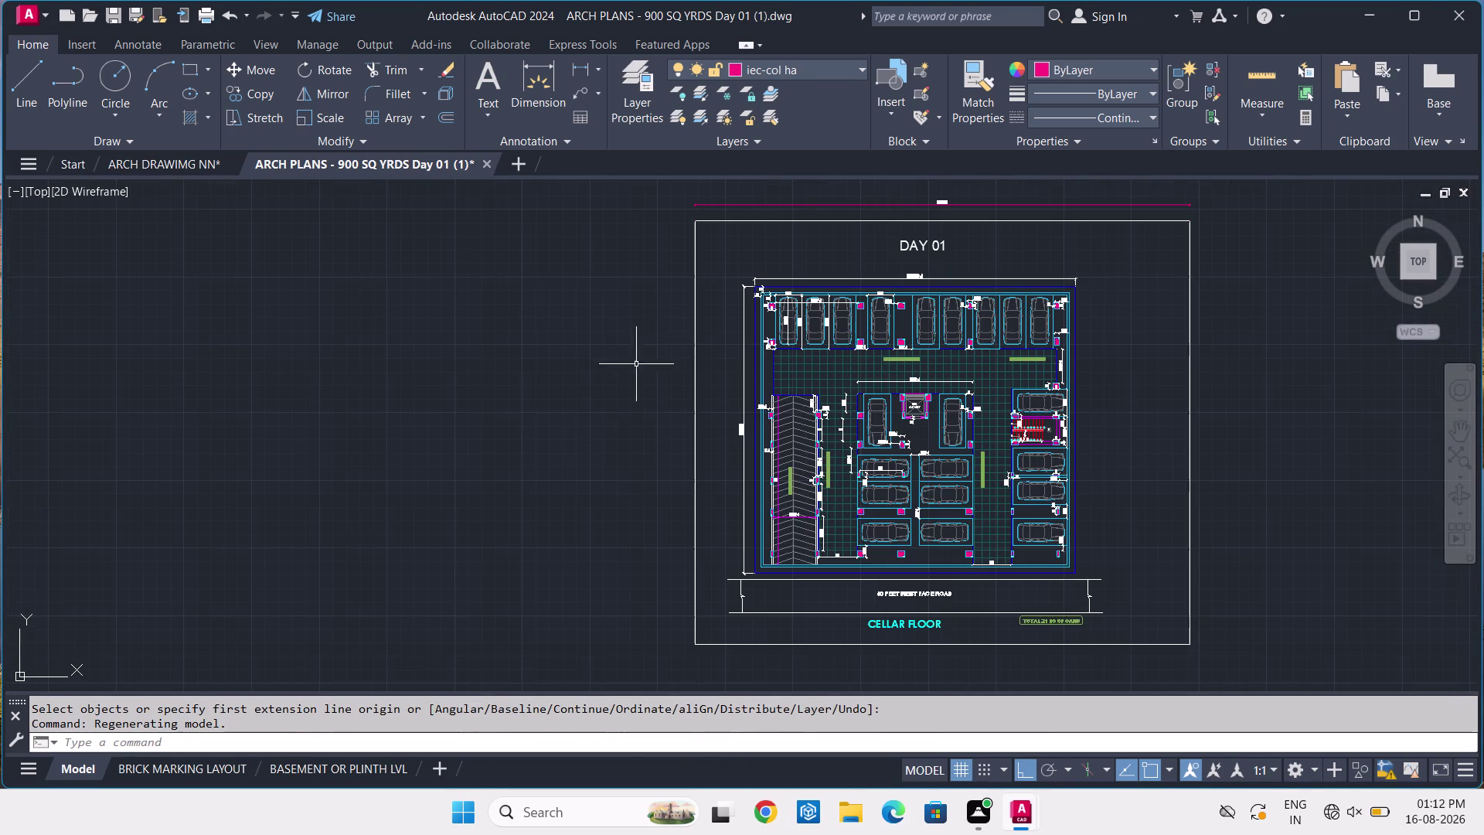
scroll(up, 3)
middle_drag(685, 256, 632, 448)
scroll(up, 3)
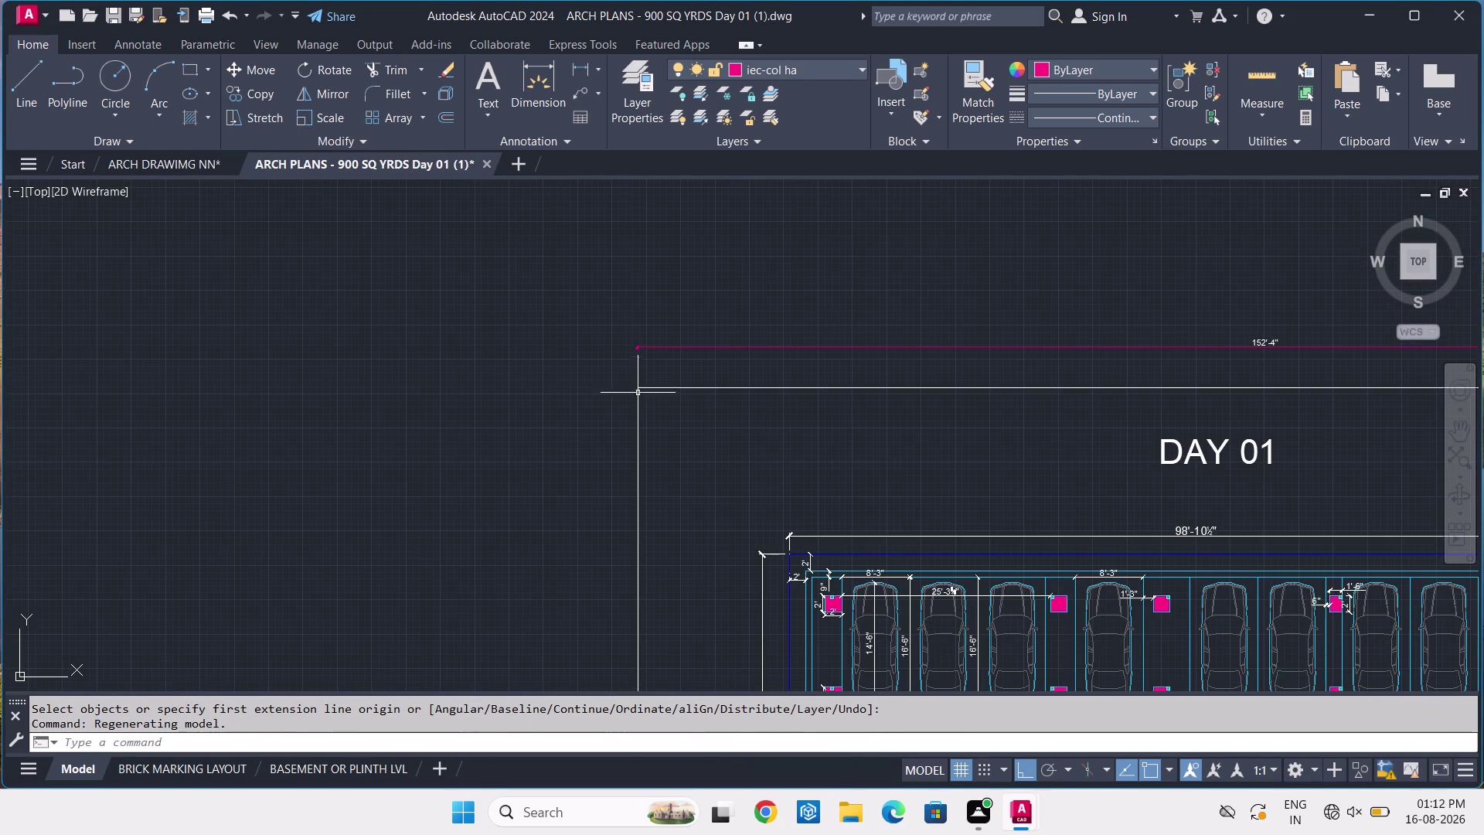
key(space)
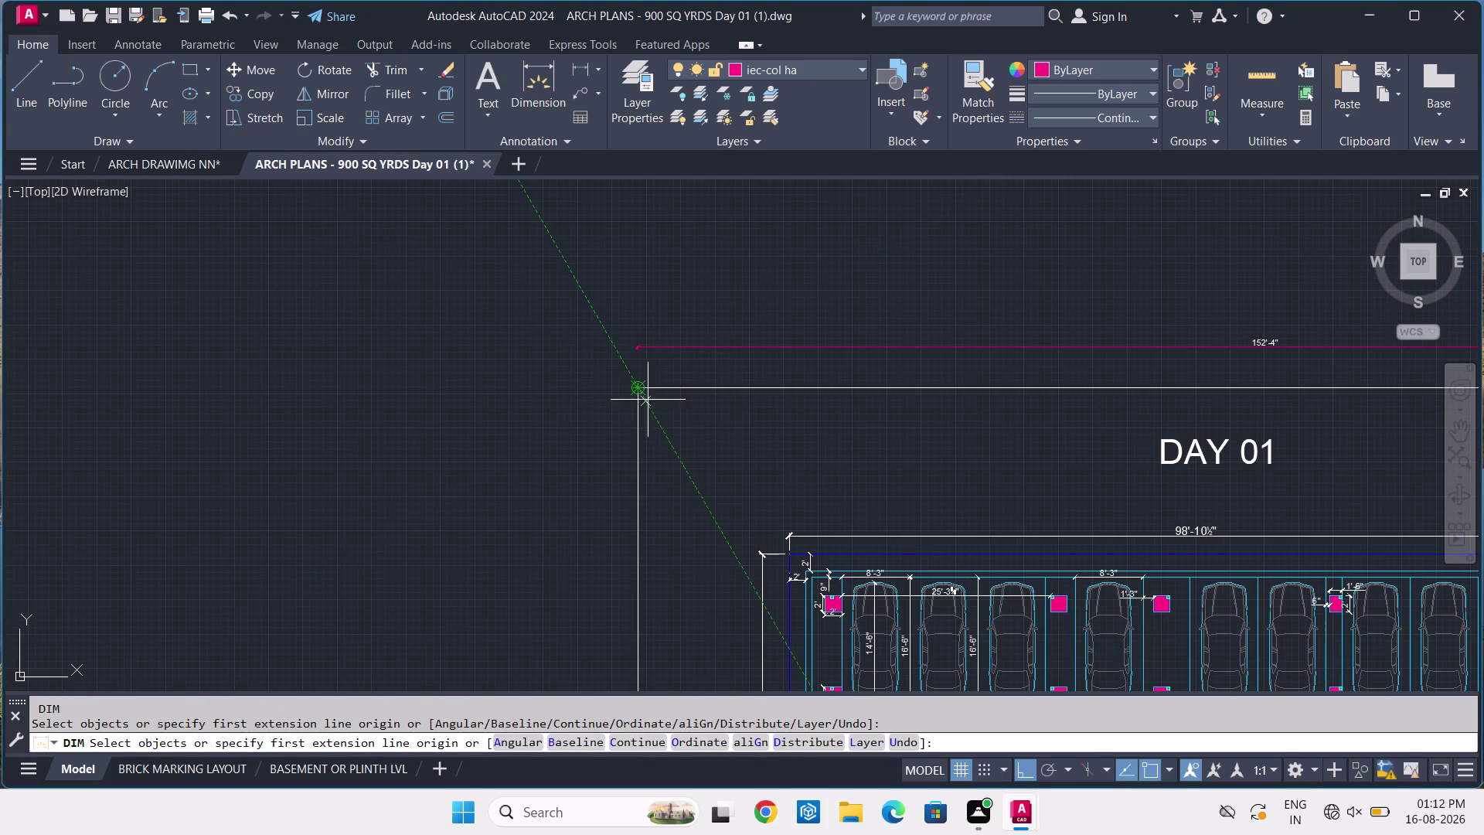
click(640, 387)
scroll(down, 3)
middle_drag(625, 532, 648, 280)
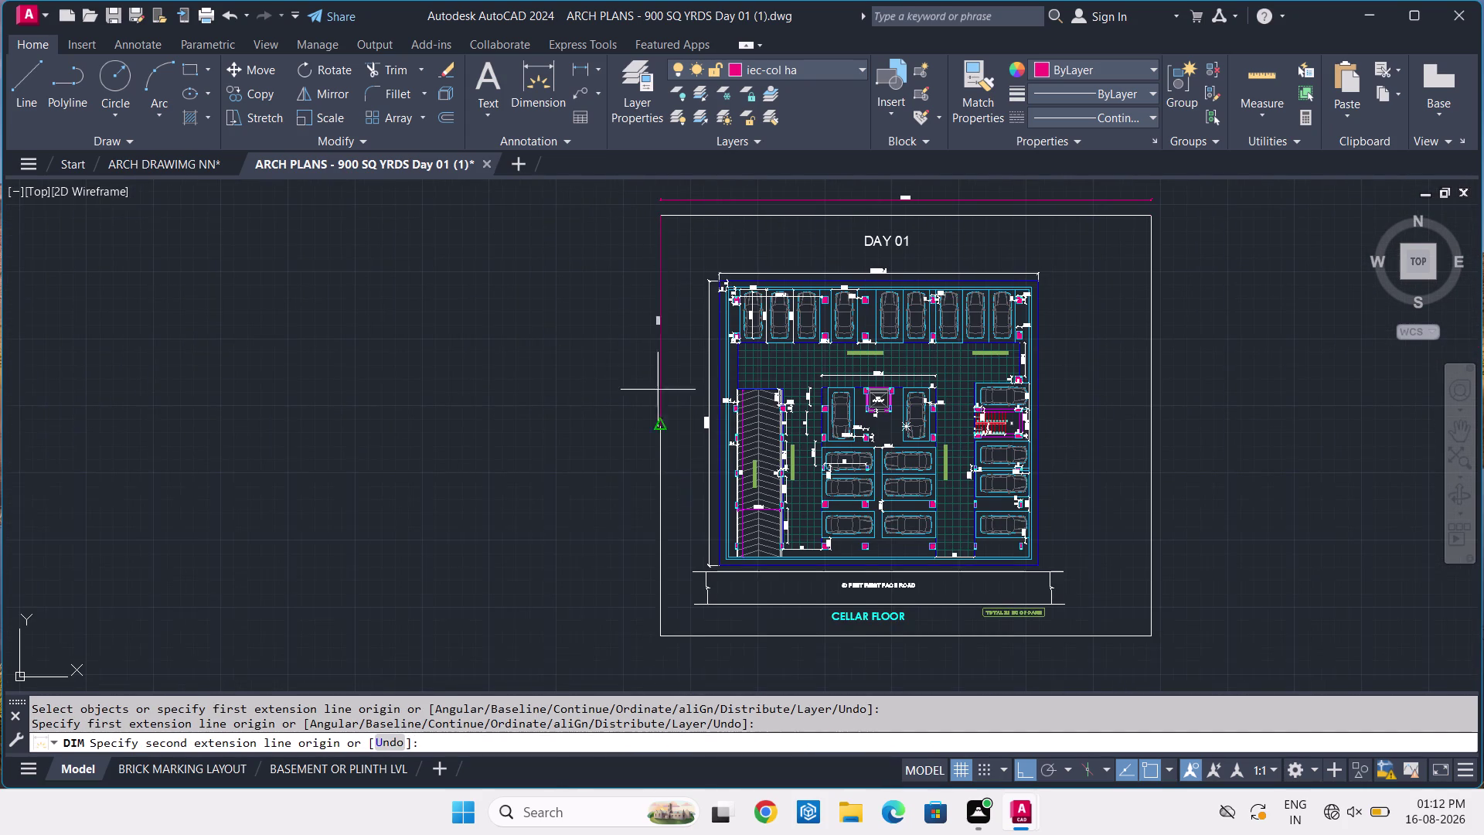
scroll(up, 3)
click(664, 643)
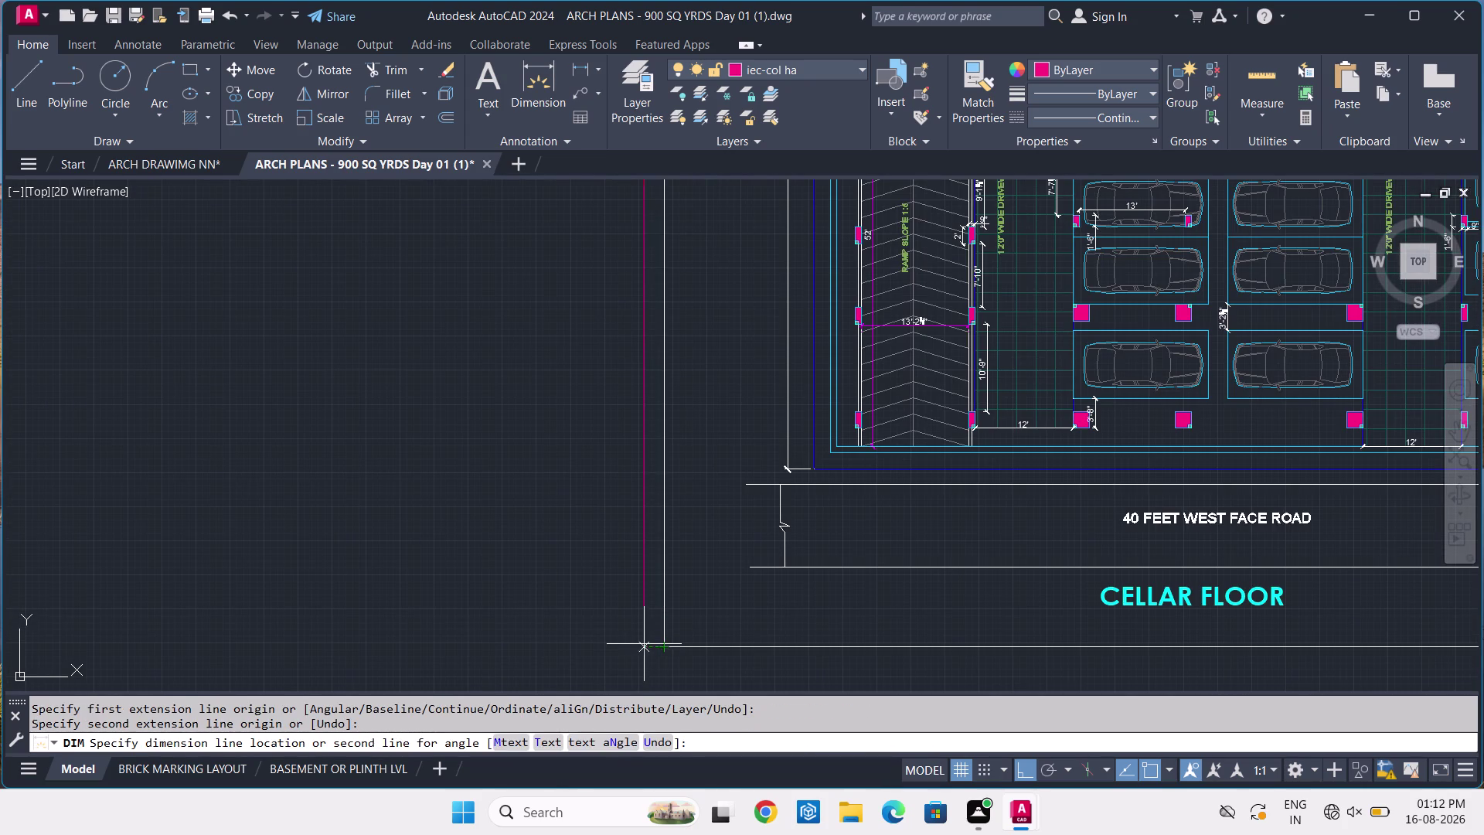
Place the 130'-4¼" height dimension left of the sheet.
scroll(up, 3)
middle_drag(559, 417, 556, 665)
scroll(down, 3)
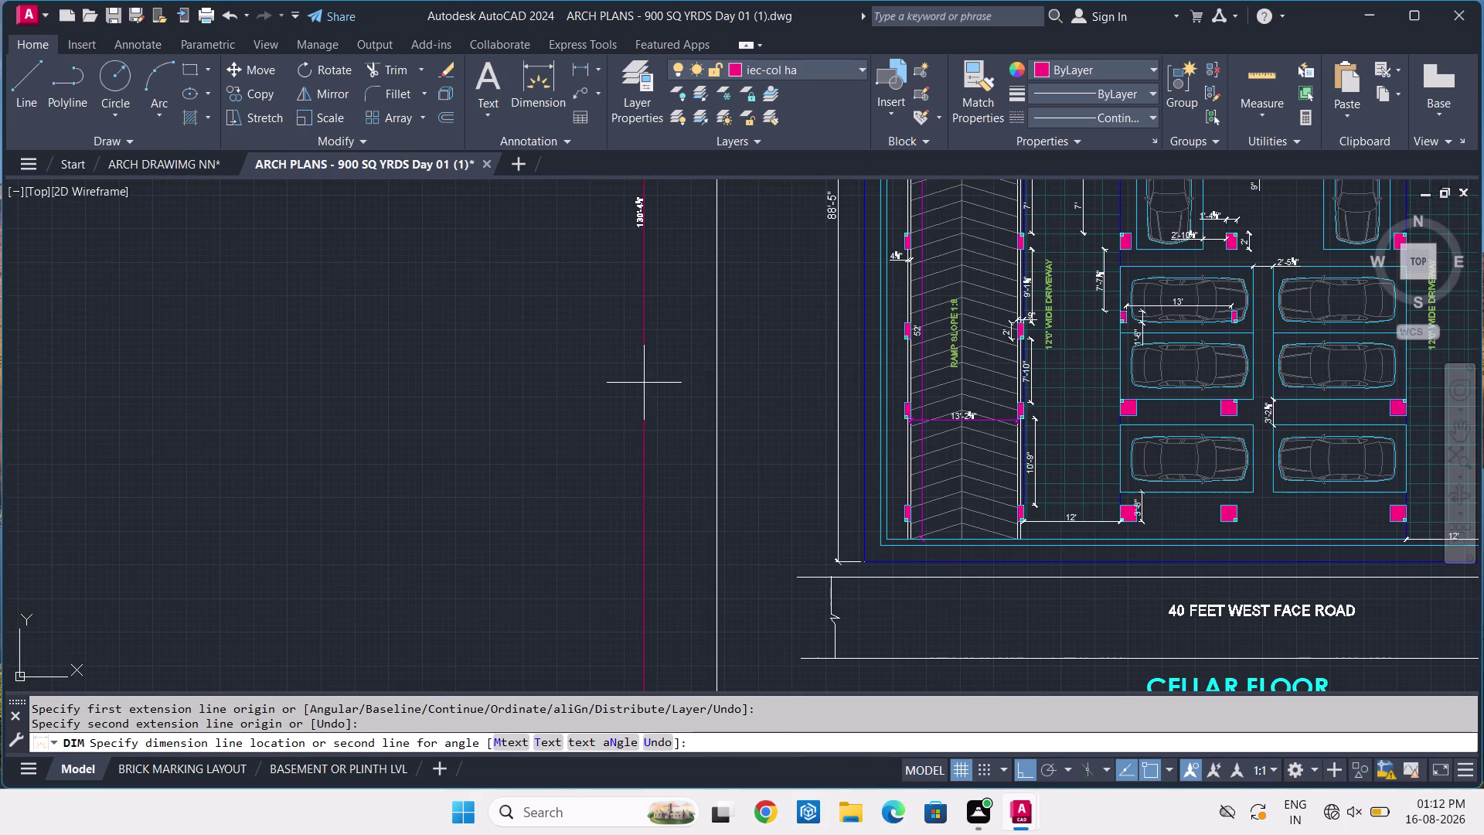
middle_drag(647, 263, 588, 498)
scroll(up, 3)
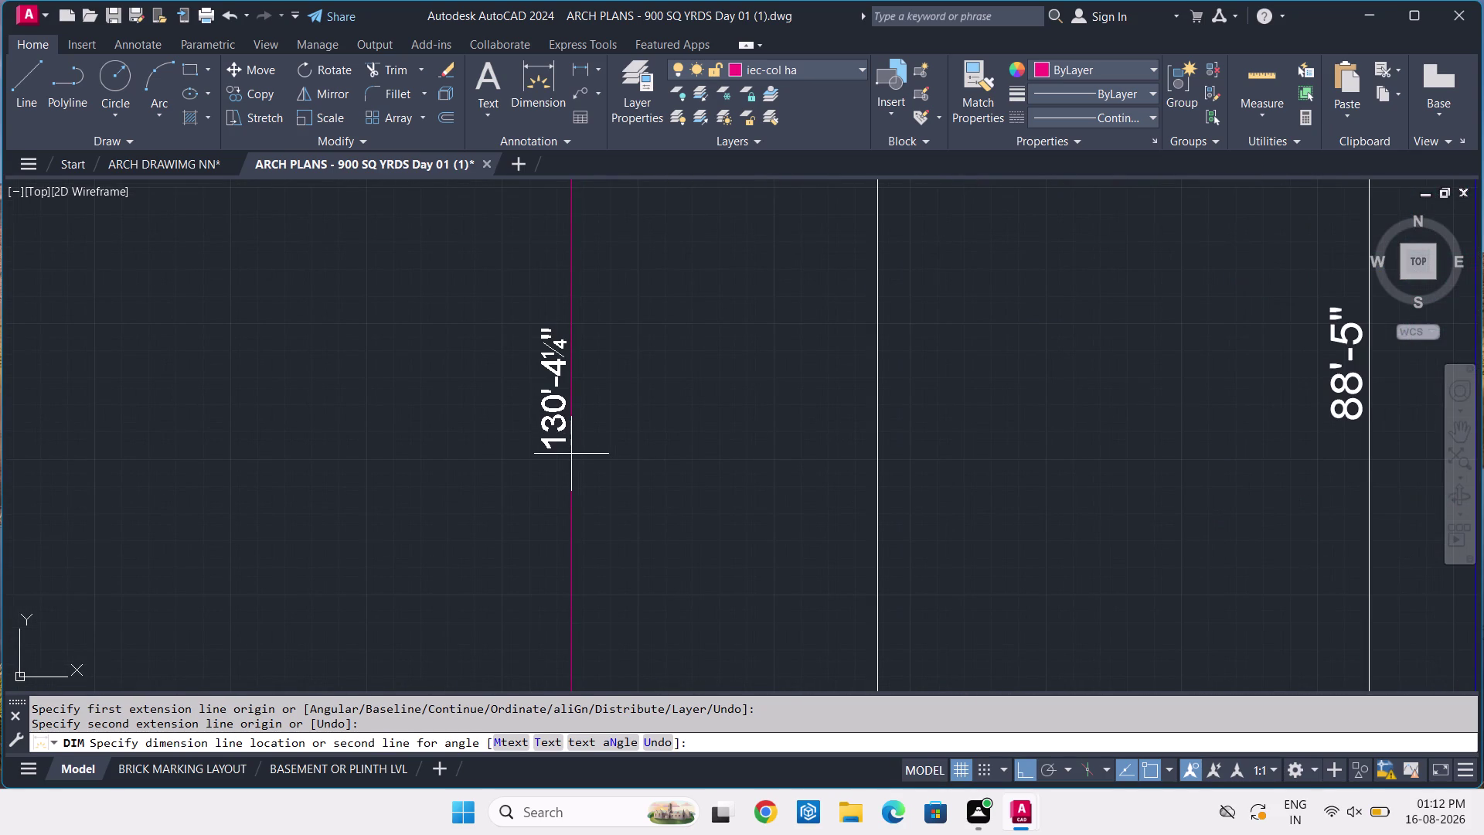
click(571, 453)
scroll(down, 3)
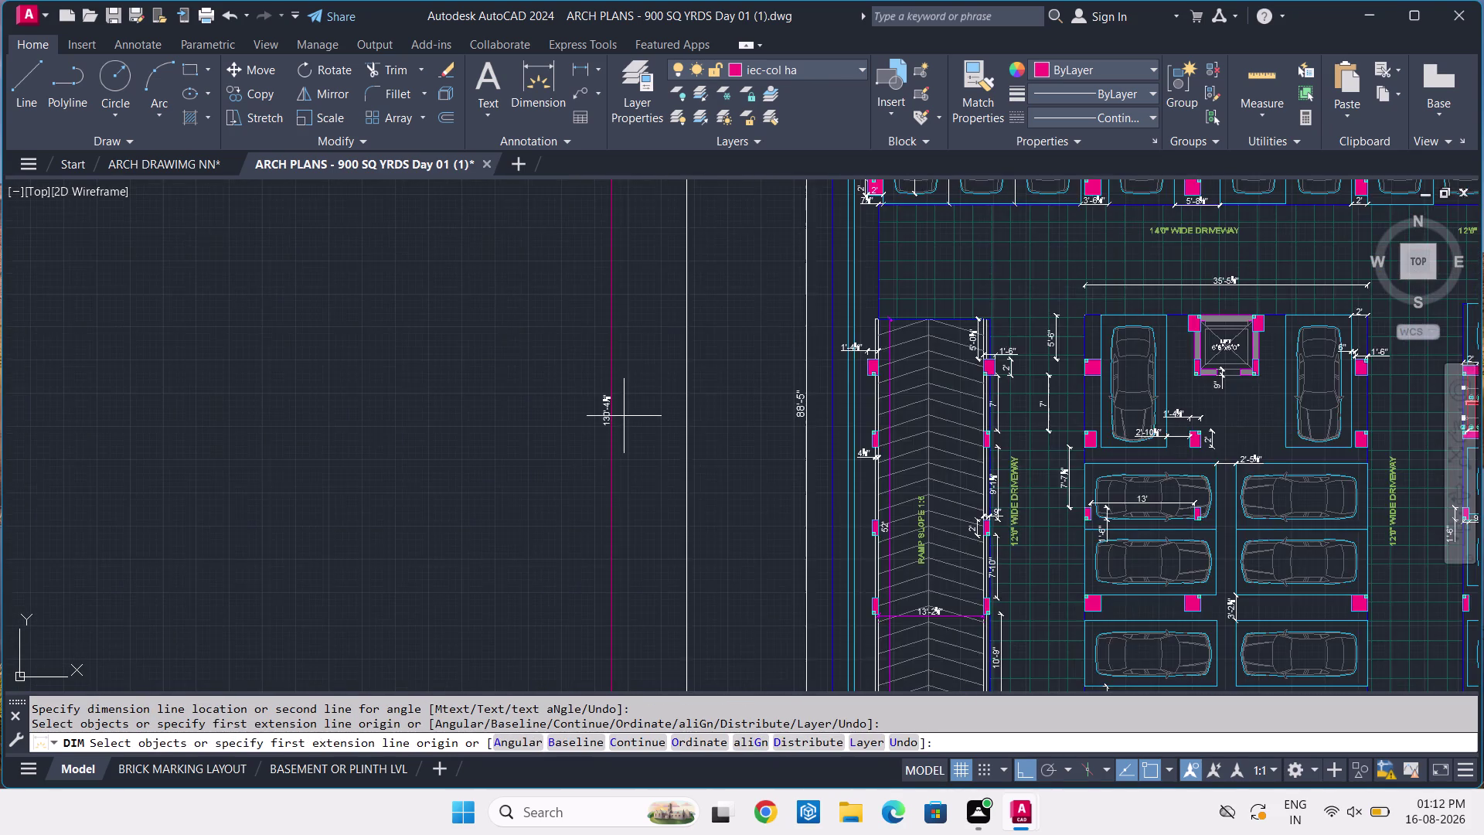
scroll(down, 3)
scroll(up, 3)
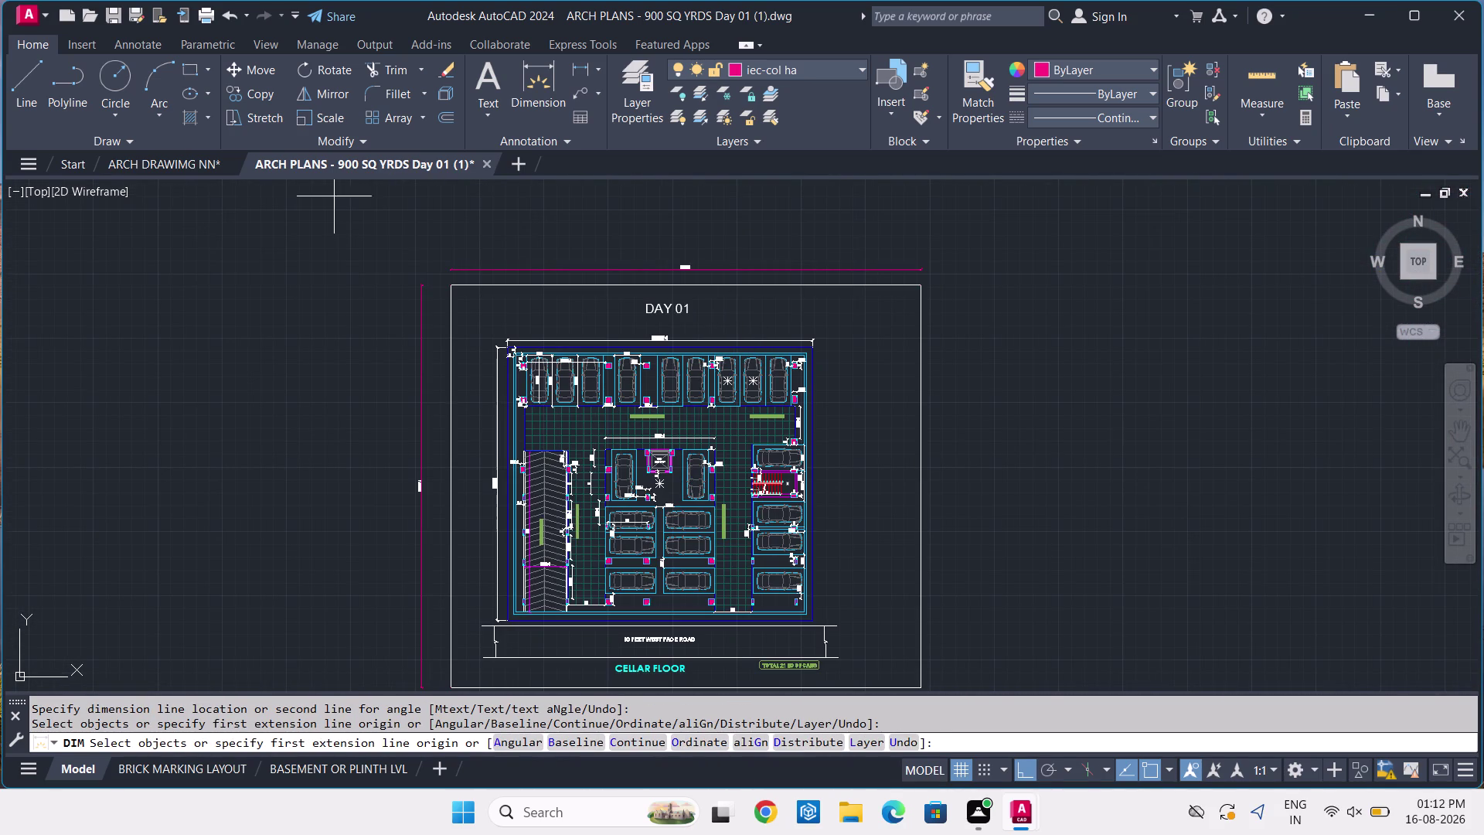
click(526, 88)
scroll(up, 3)
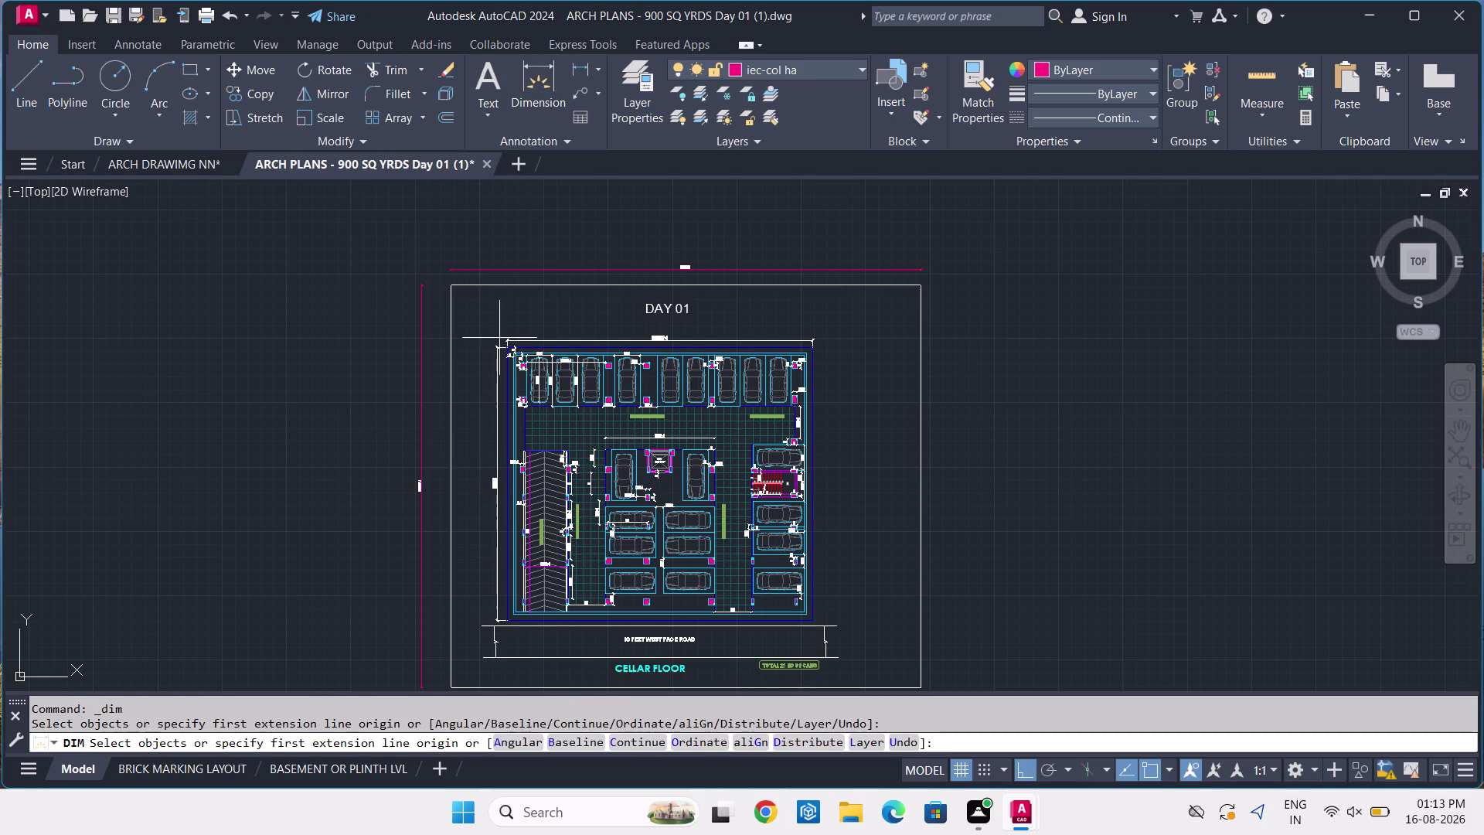
Erase the two stray dimension marks at the sheet's top-left corner.
scroll(up, 3)
key(Escape)
click(570, 330)
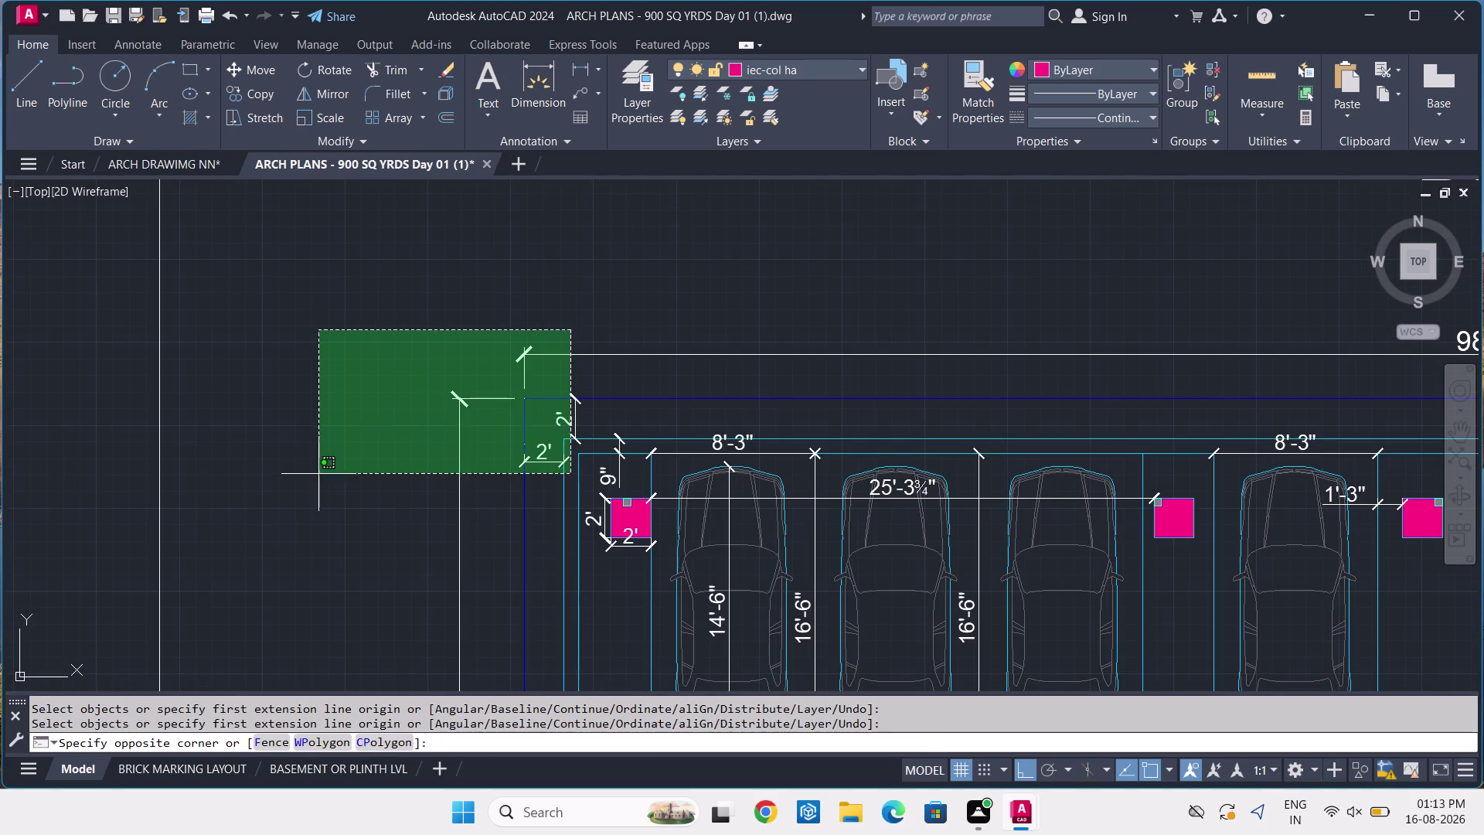
click(308, 382)
click(460, 361)
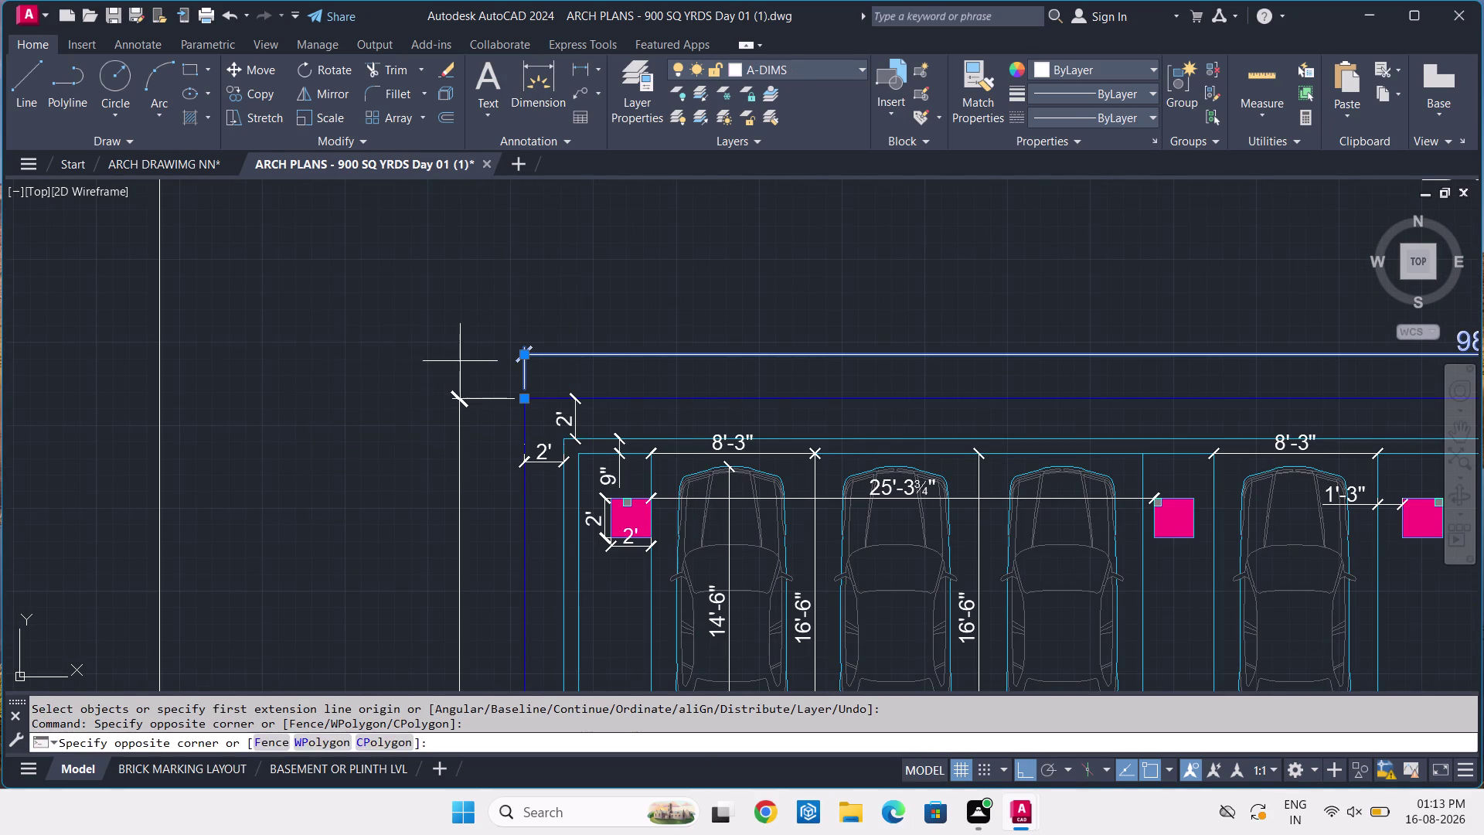
click(360, 466)
key(Delete)
key(space)
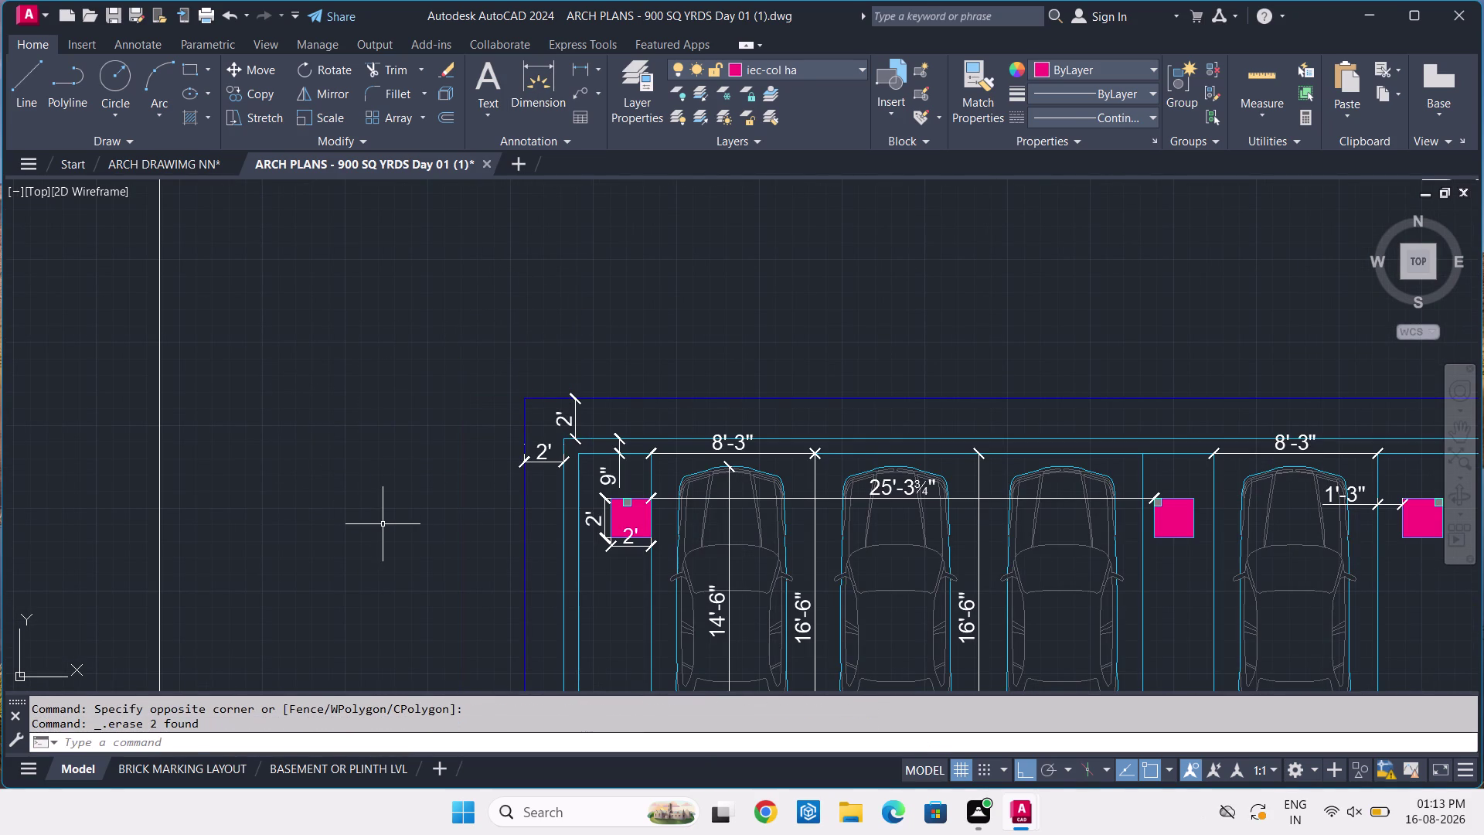
key(Escape)
Add a 20'-2½" vertical dimension from the plan corner to the sheet's top edge with DLI.
text(DL)
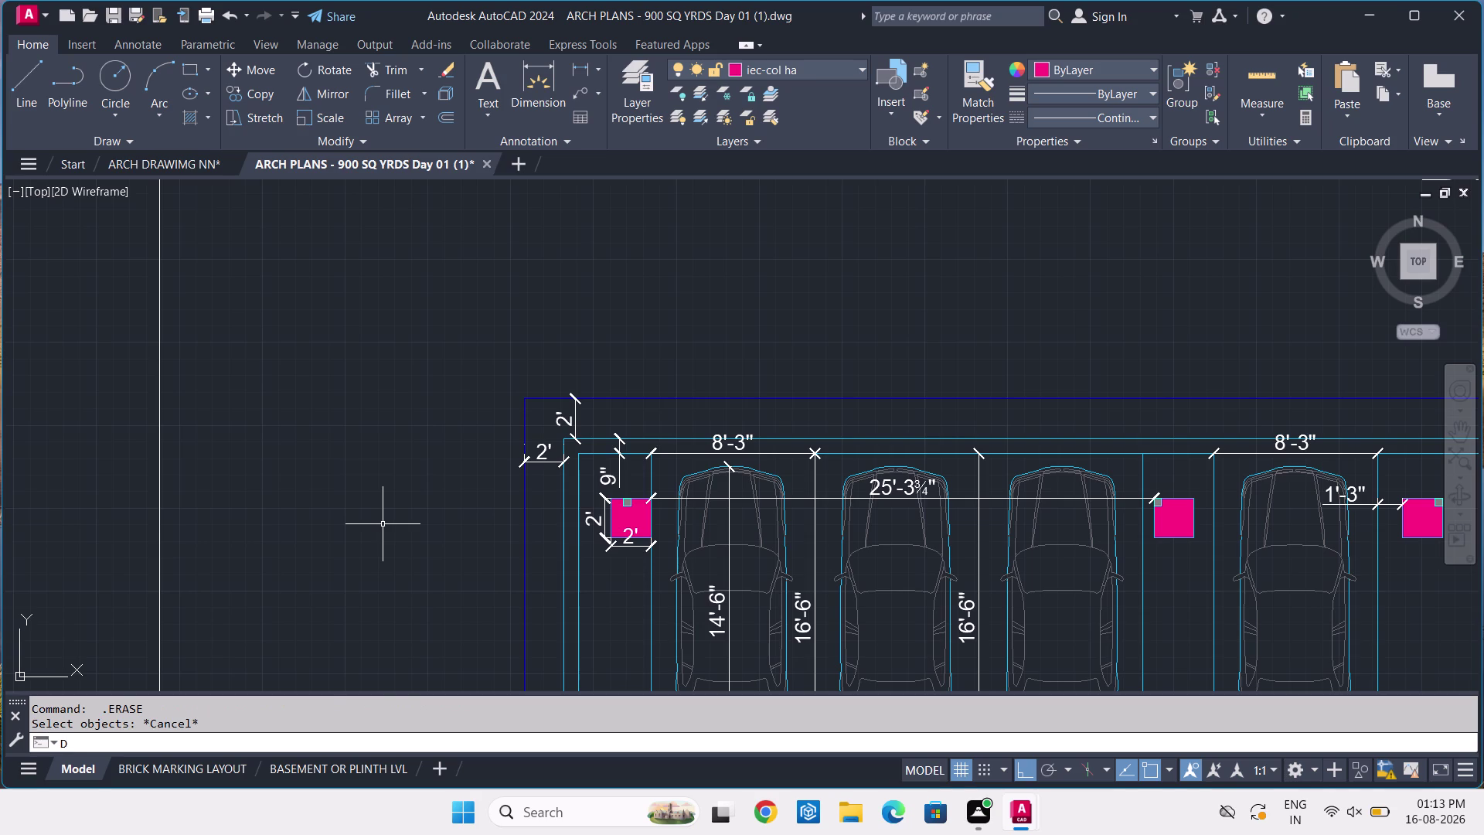
text(I)
key(space)
scroll(down, 3)
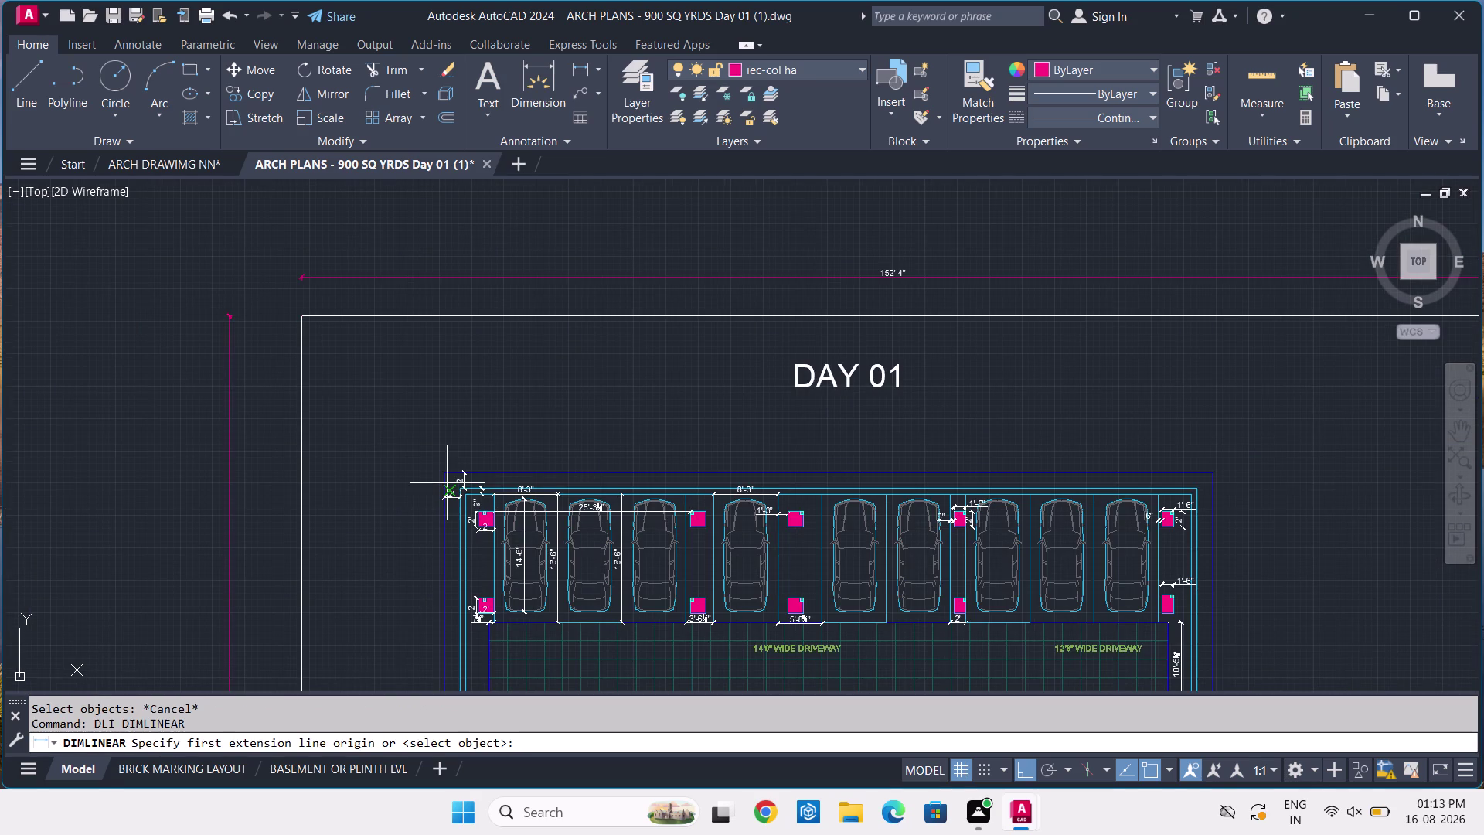
scroll(up, 3)
click(416, 504)
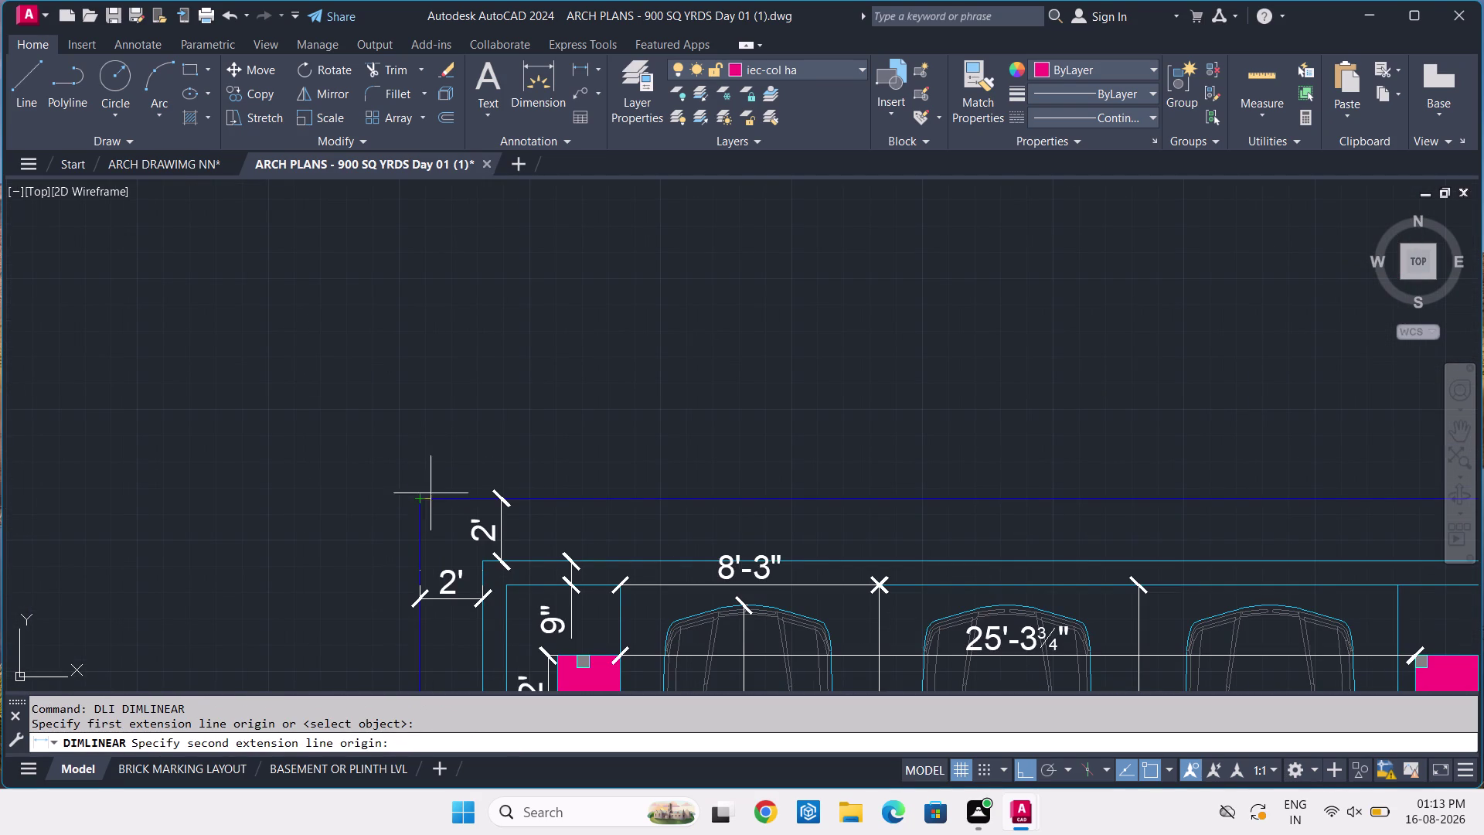
scroll(down, 3)
middle_drag(416, 349, 383, 471)
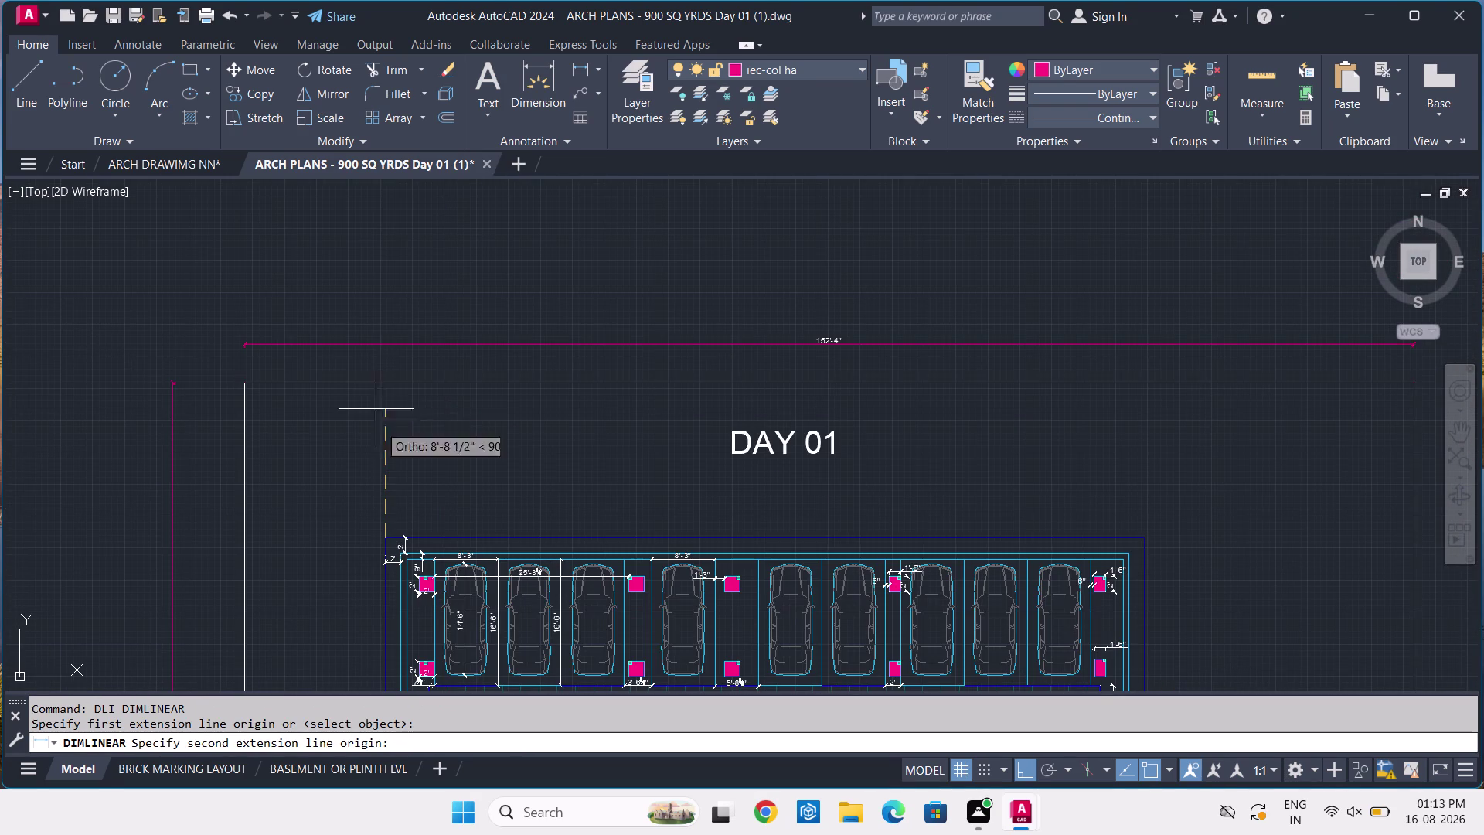
click(382, 384)
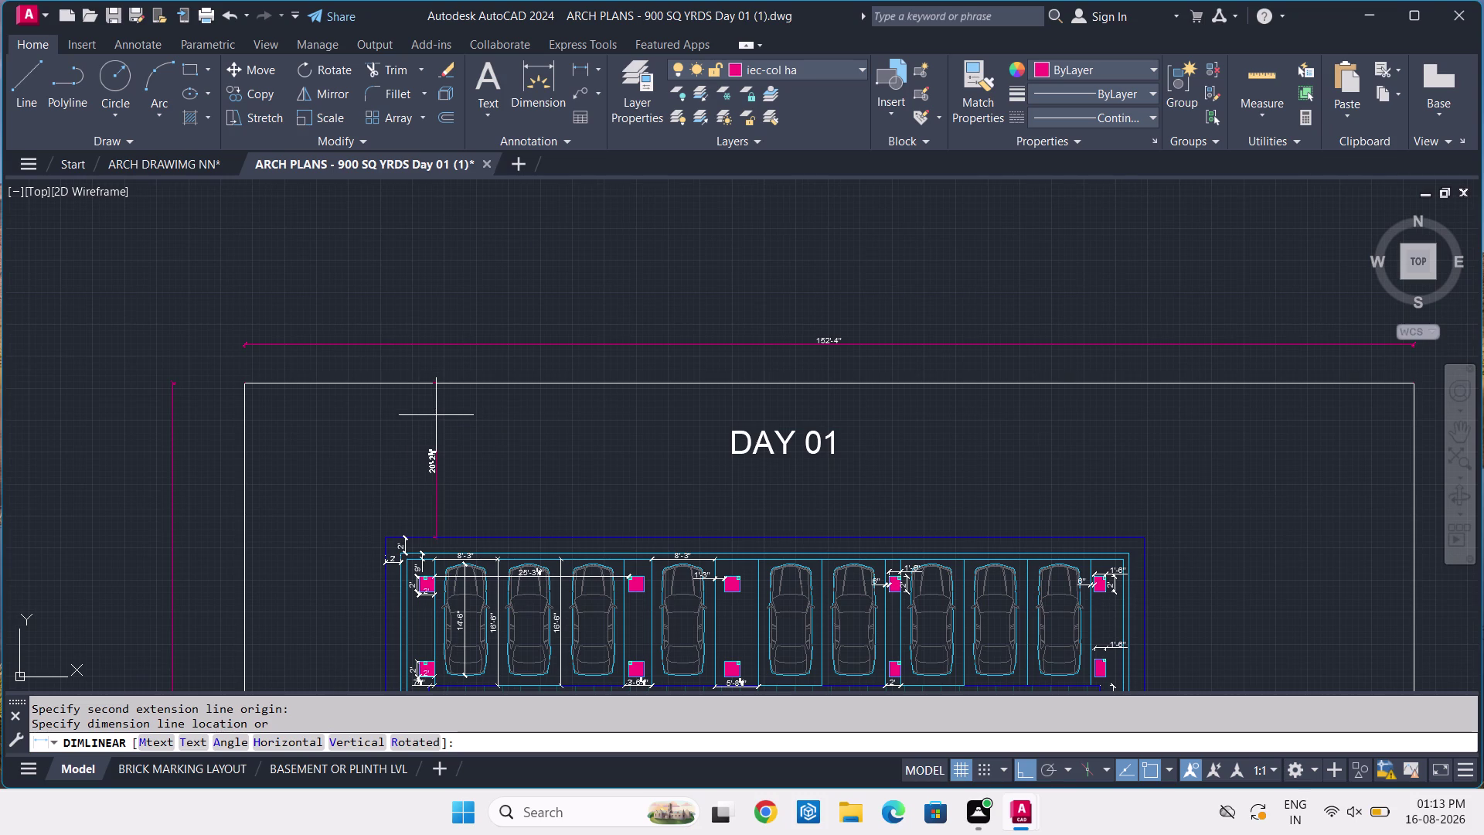
click(436, 415)
scroll(up, 3)
key(space)
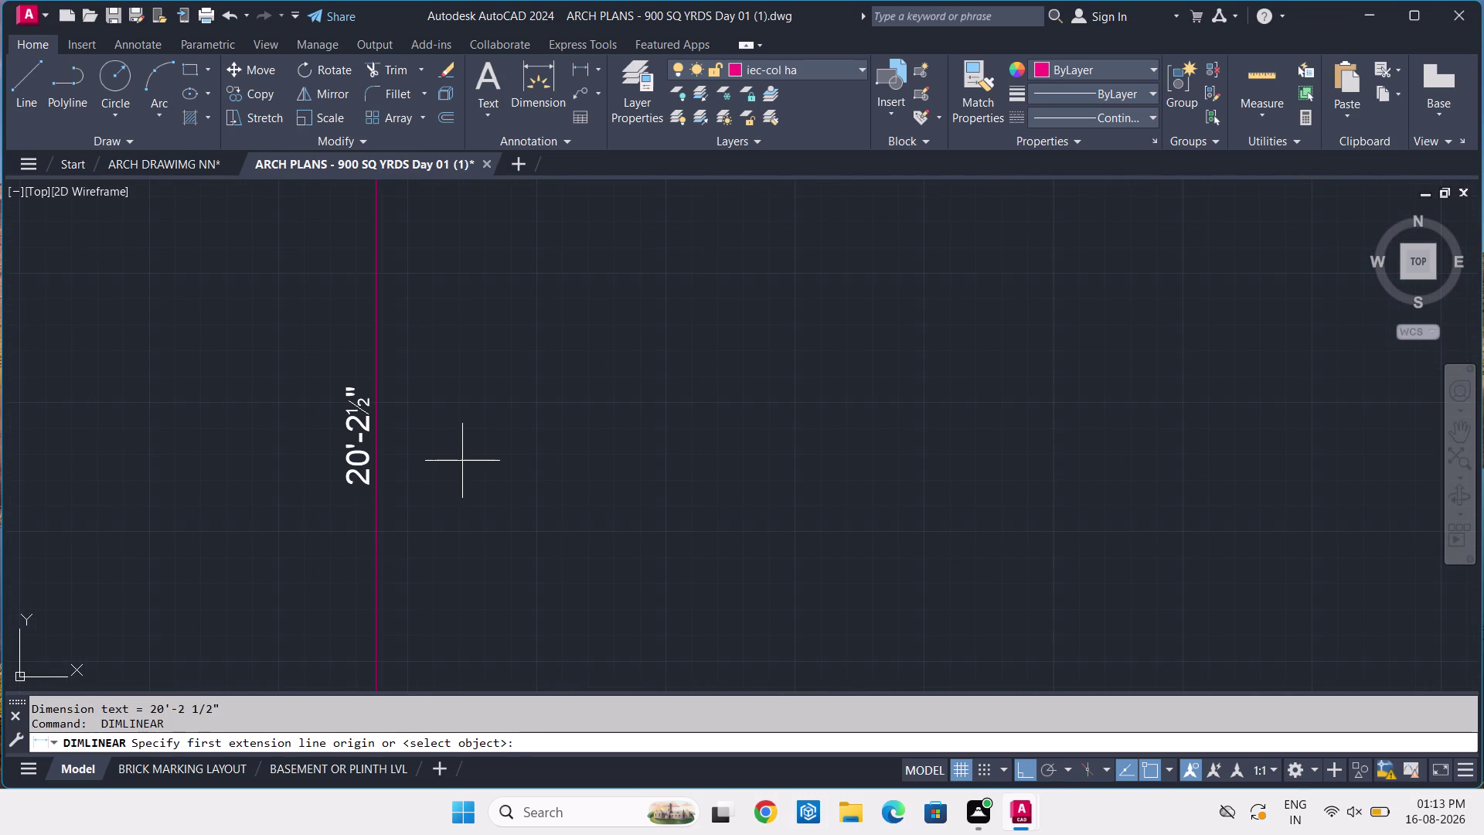
Dimension the 18'-4" gap from the parking layout's corner to the plot edge.
scroll(down, 3)
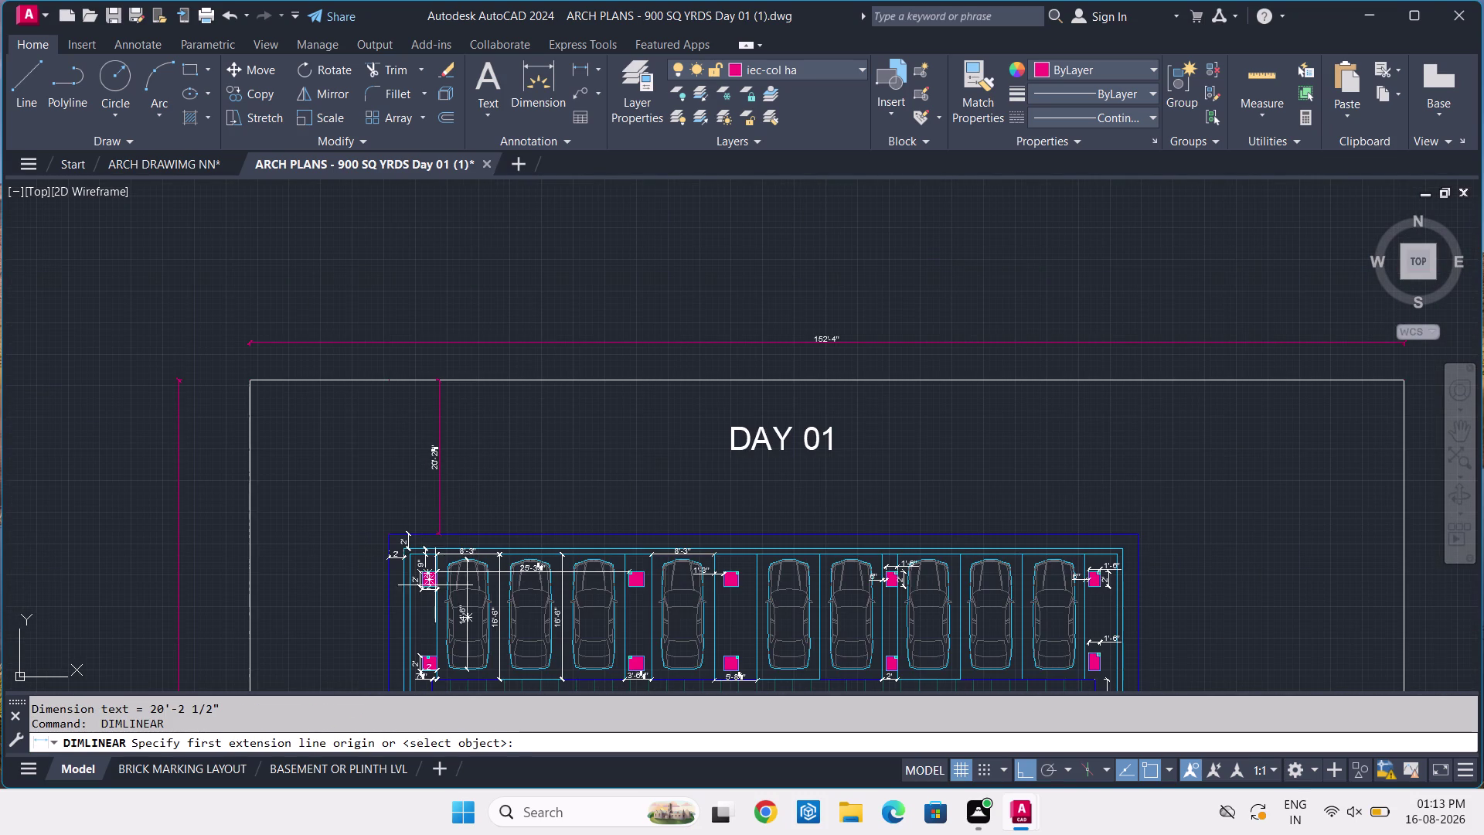
scroll(up, 3)
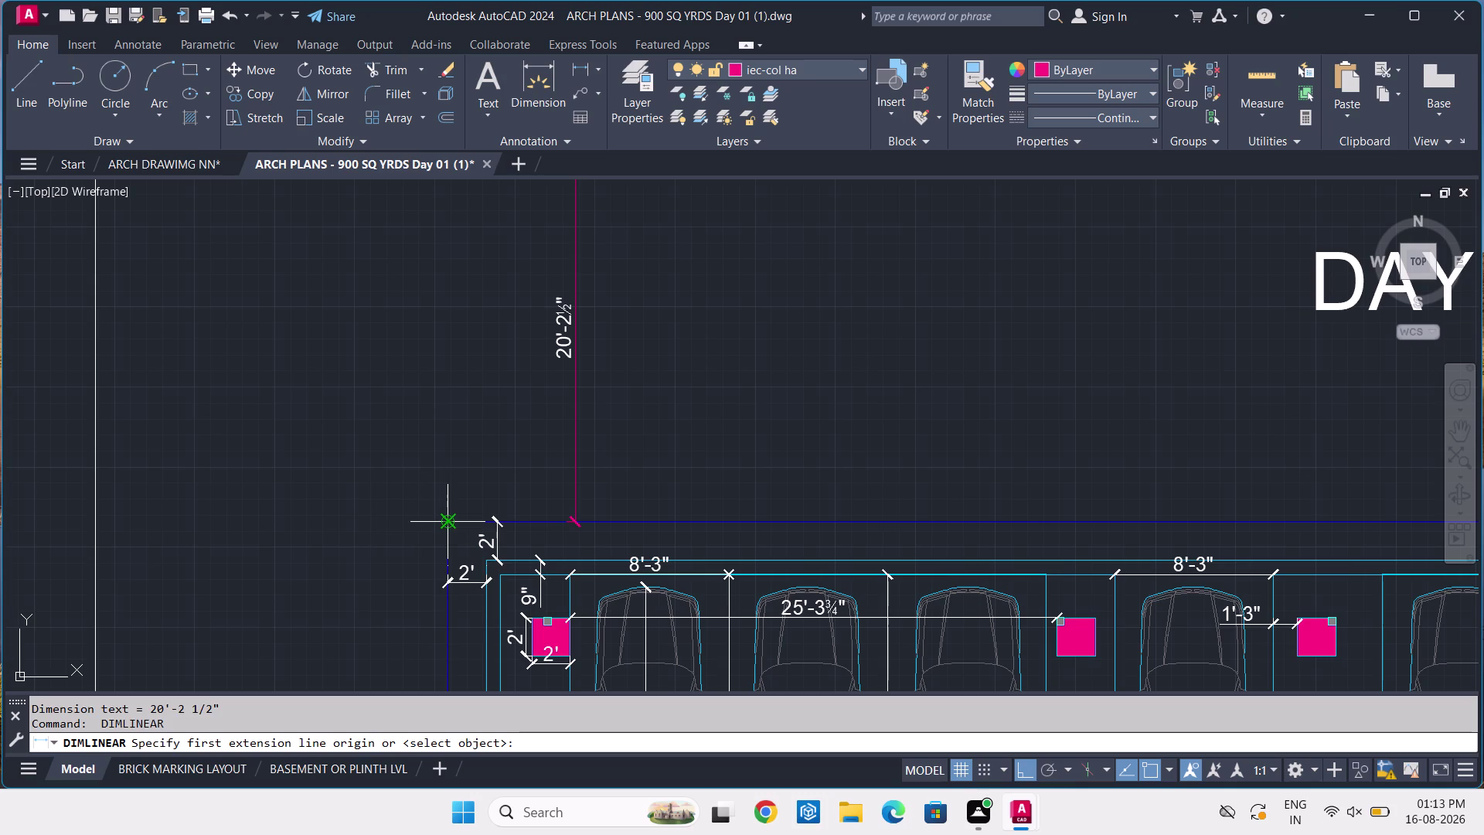
click(443, 524)
click(100, 520)
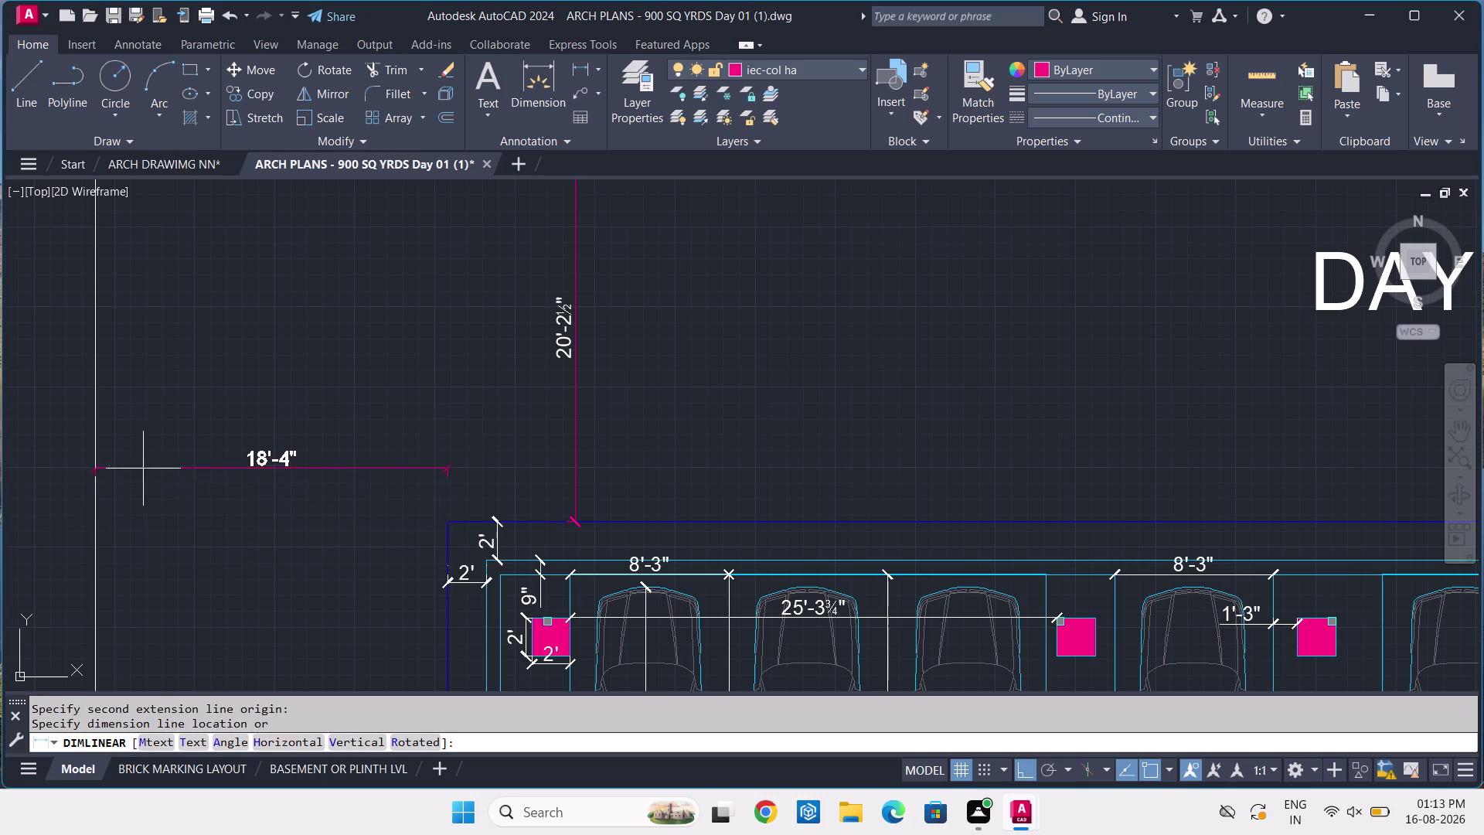
click(149, 468)
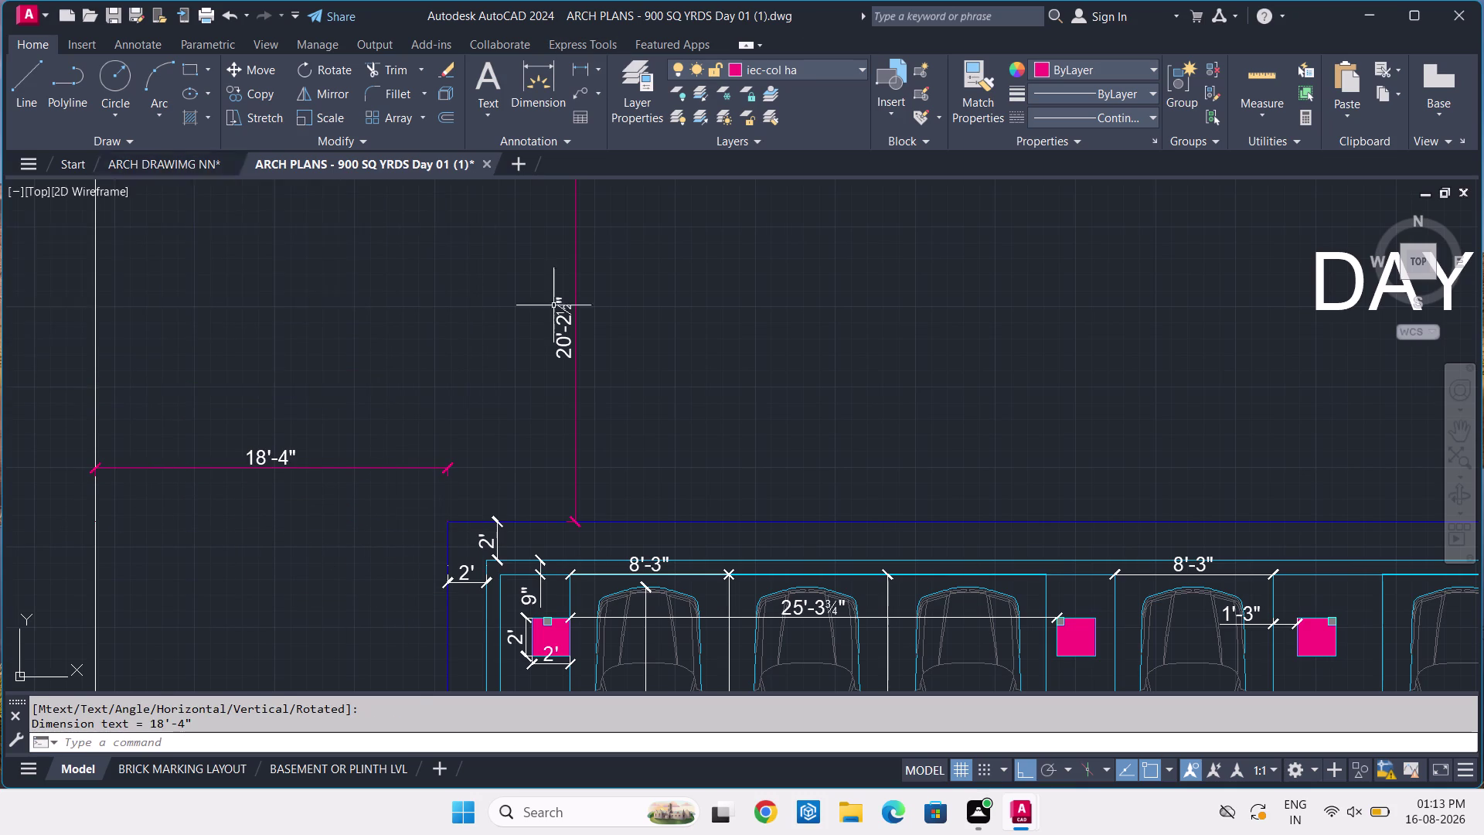
Check the other dimensions, then bring up the ARCH DRAWIMG NN drawing.
scroll(down, 3)
middle_drag(794, 258, 807, 271)
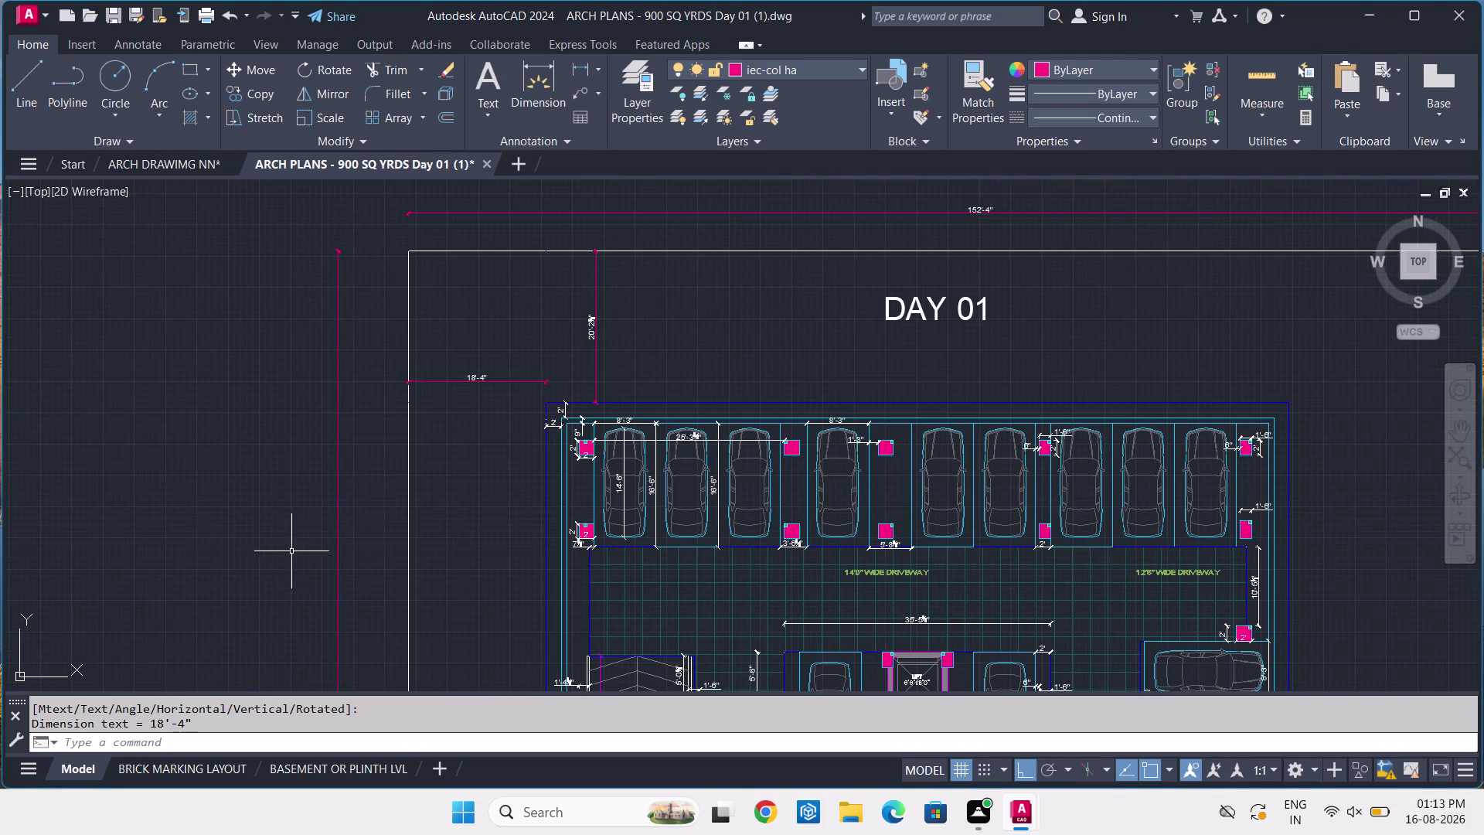
middle_drag(278, 563, 690, 343)
scroll(up, 3)
scroll(up, 3)
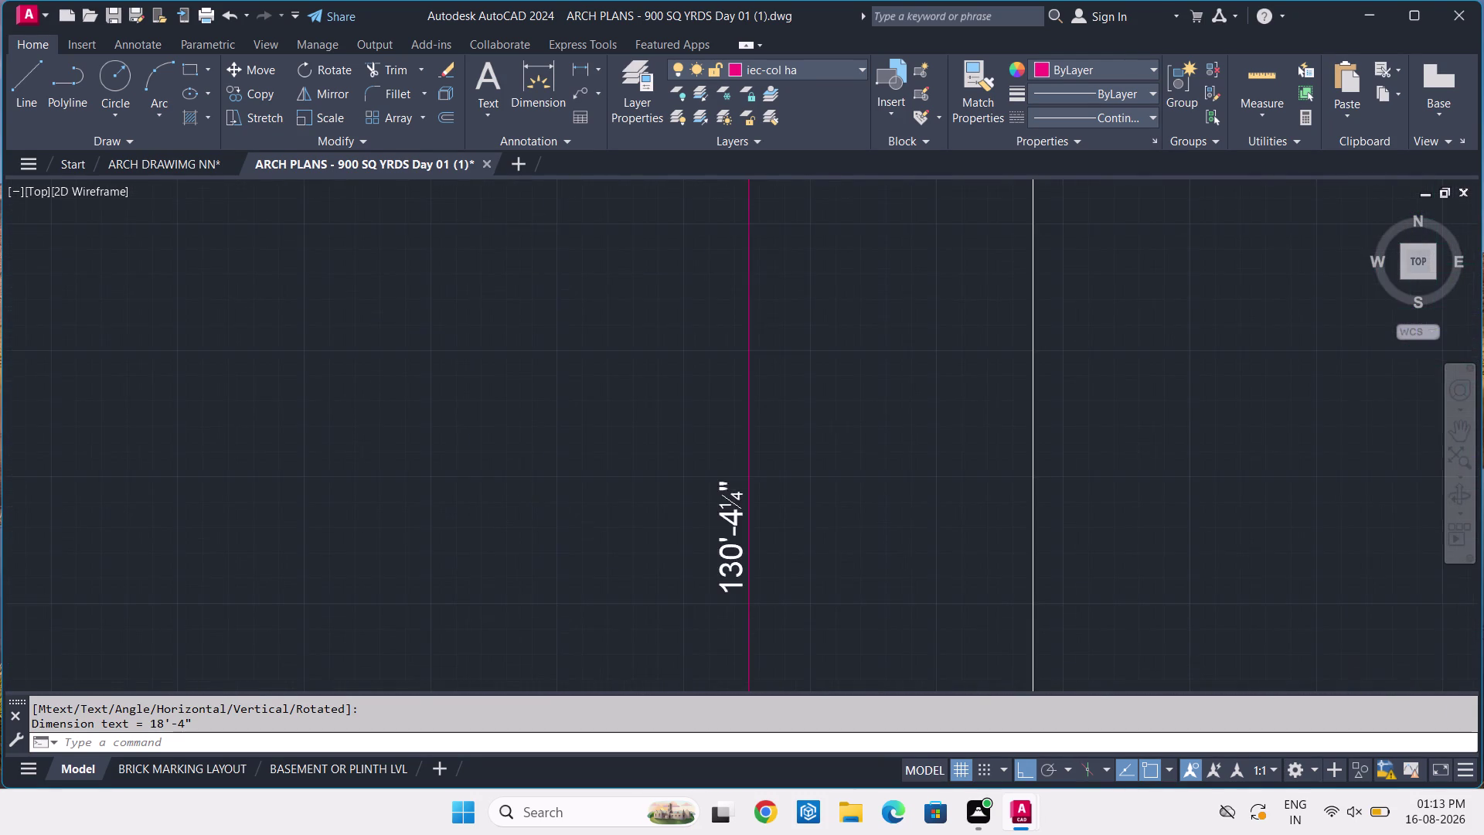
scroll(down, 3)
scroll(up, 3)
scroll(up, 3)
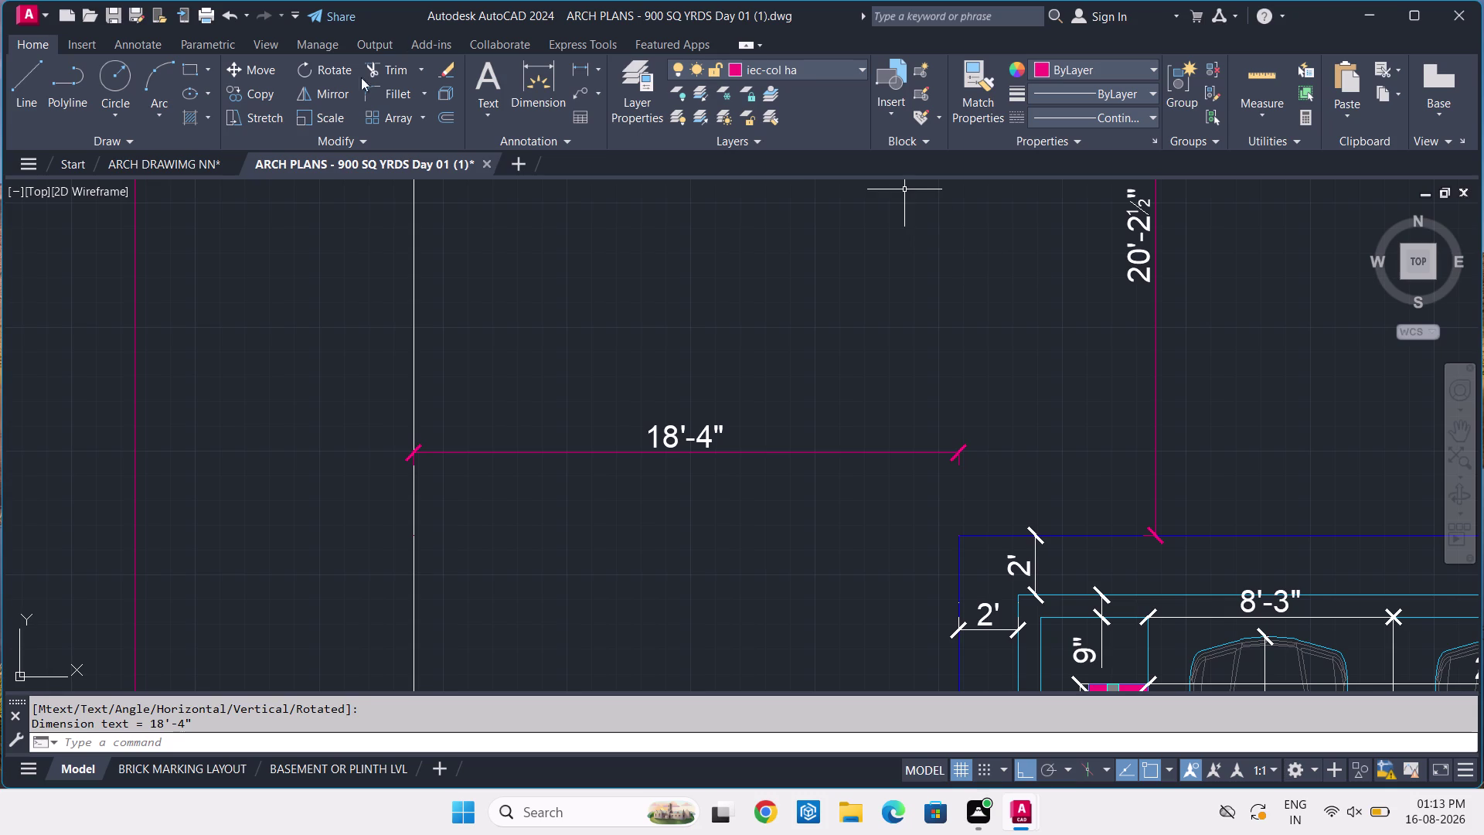
click(187, 158)
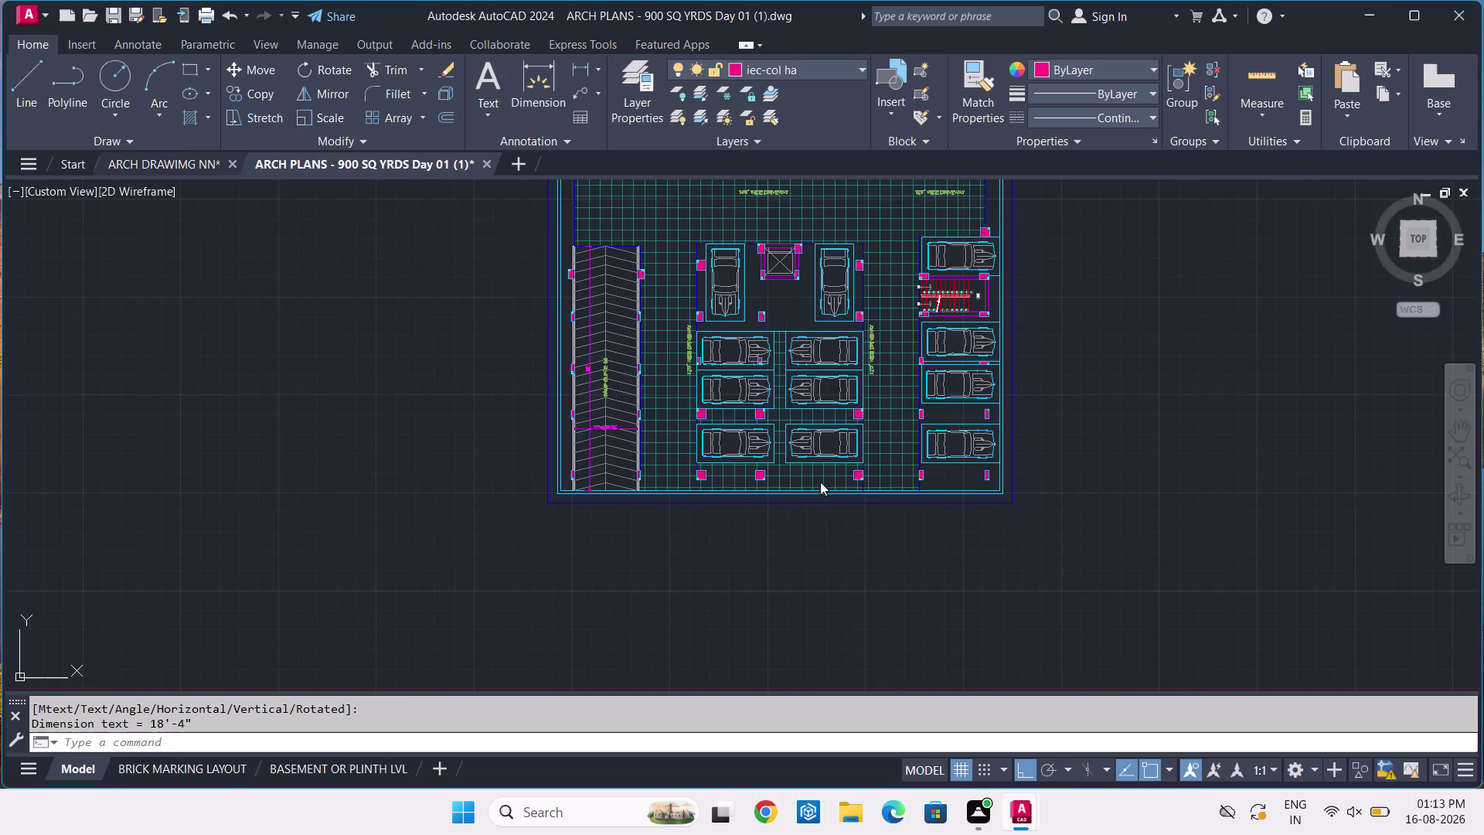
scroll(down, 3)
Start a rectangle with its first corner tracked 20'-2" and 18'-4" from the plan corner.
text(REC)
key(space)
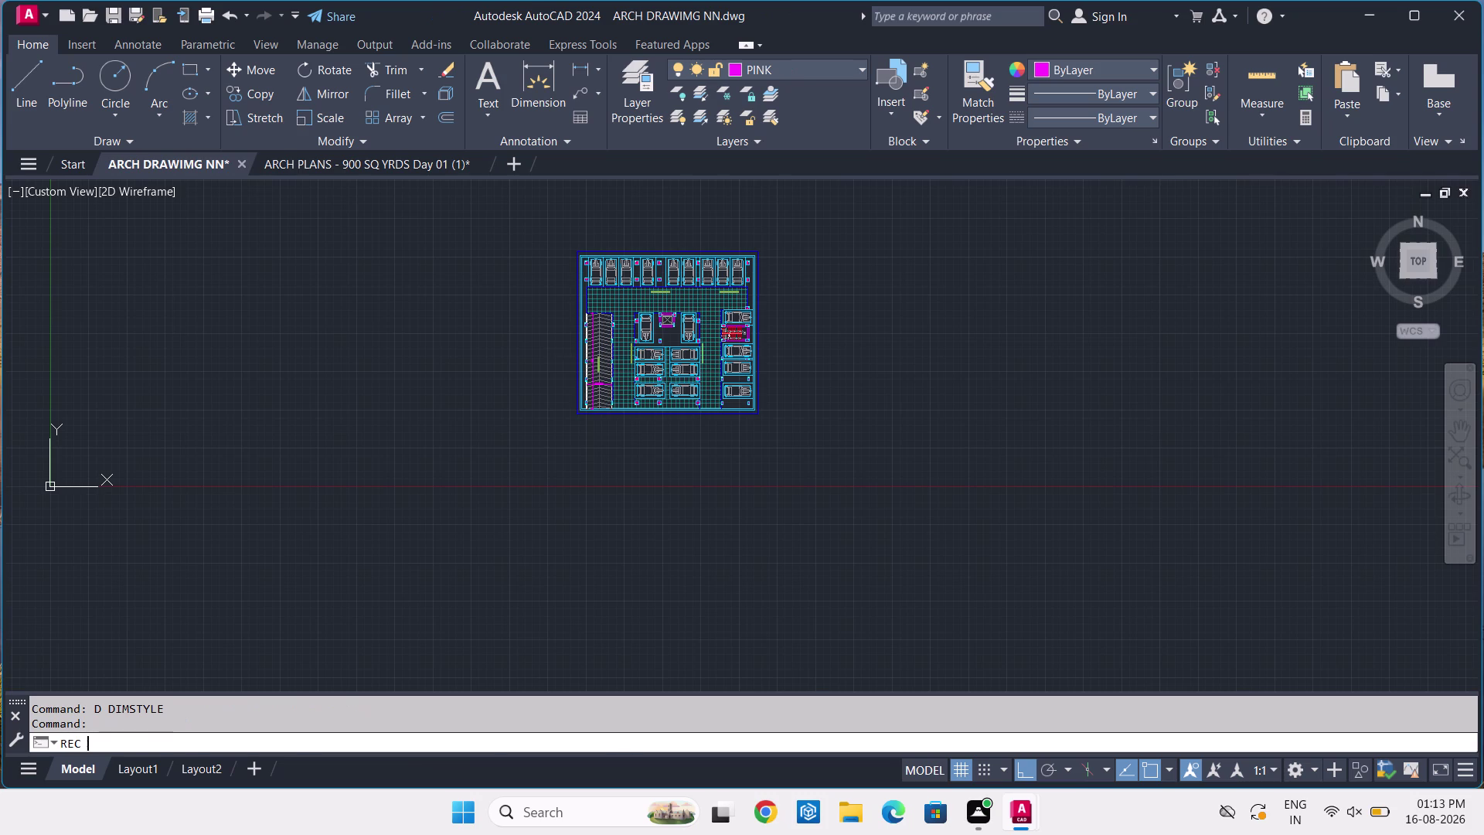
scroll(up, 3)
scroll(up, 3)
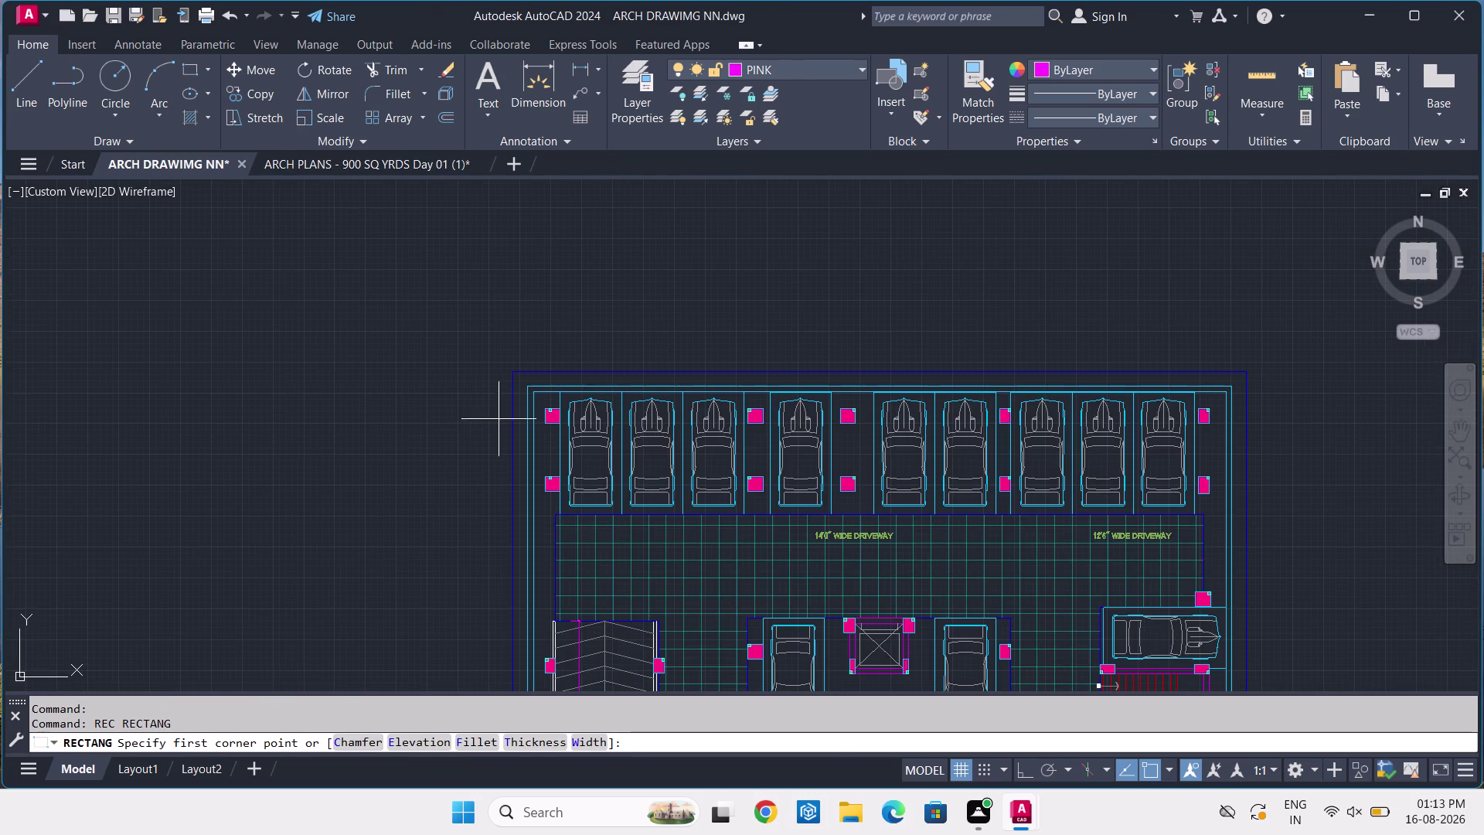
text(TK)
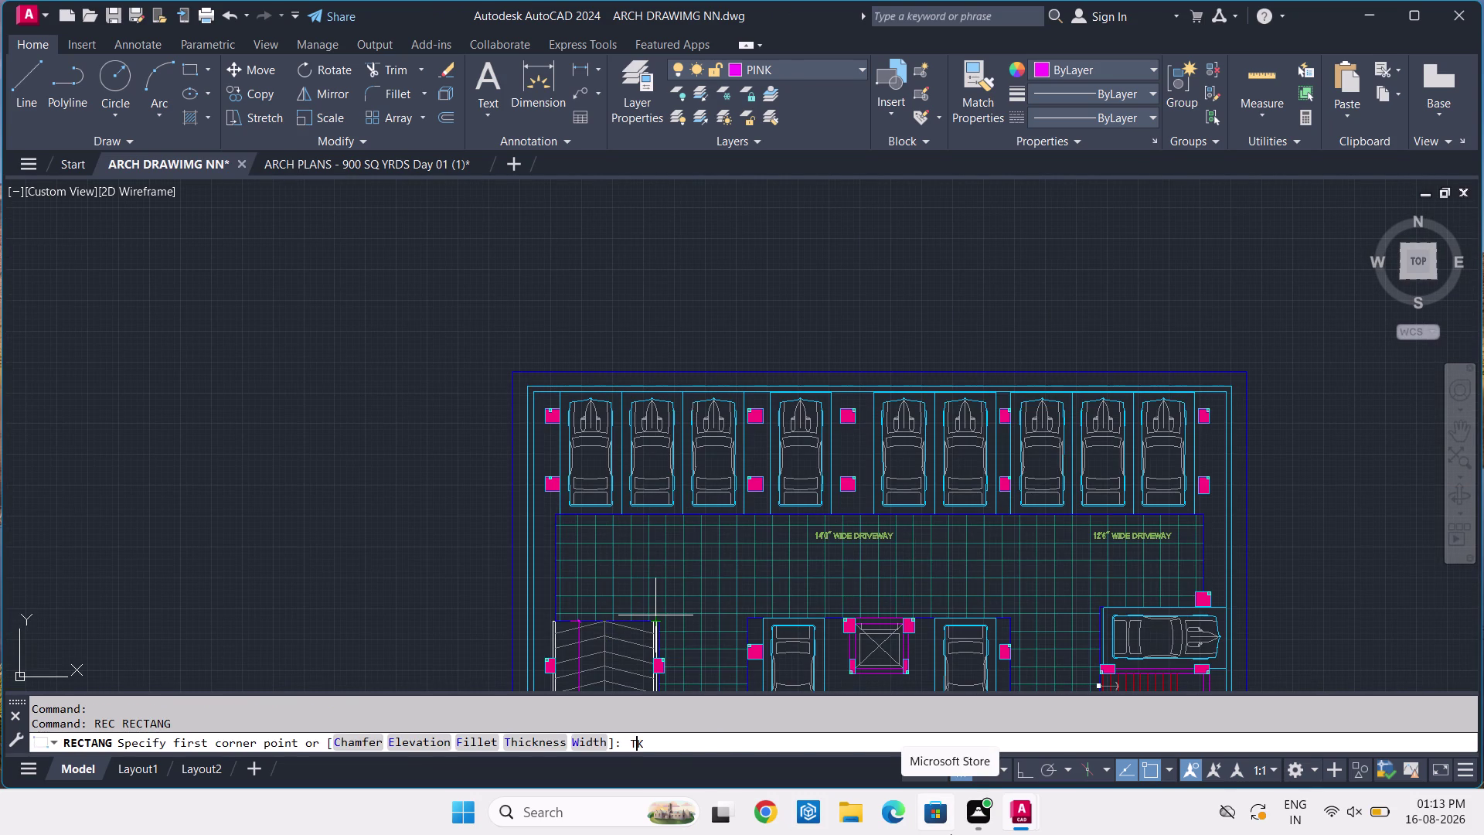
key(space)
scroll(up, 3)
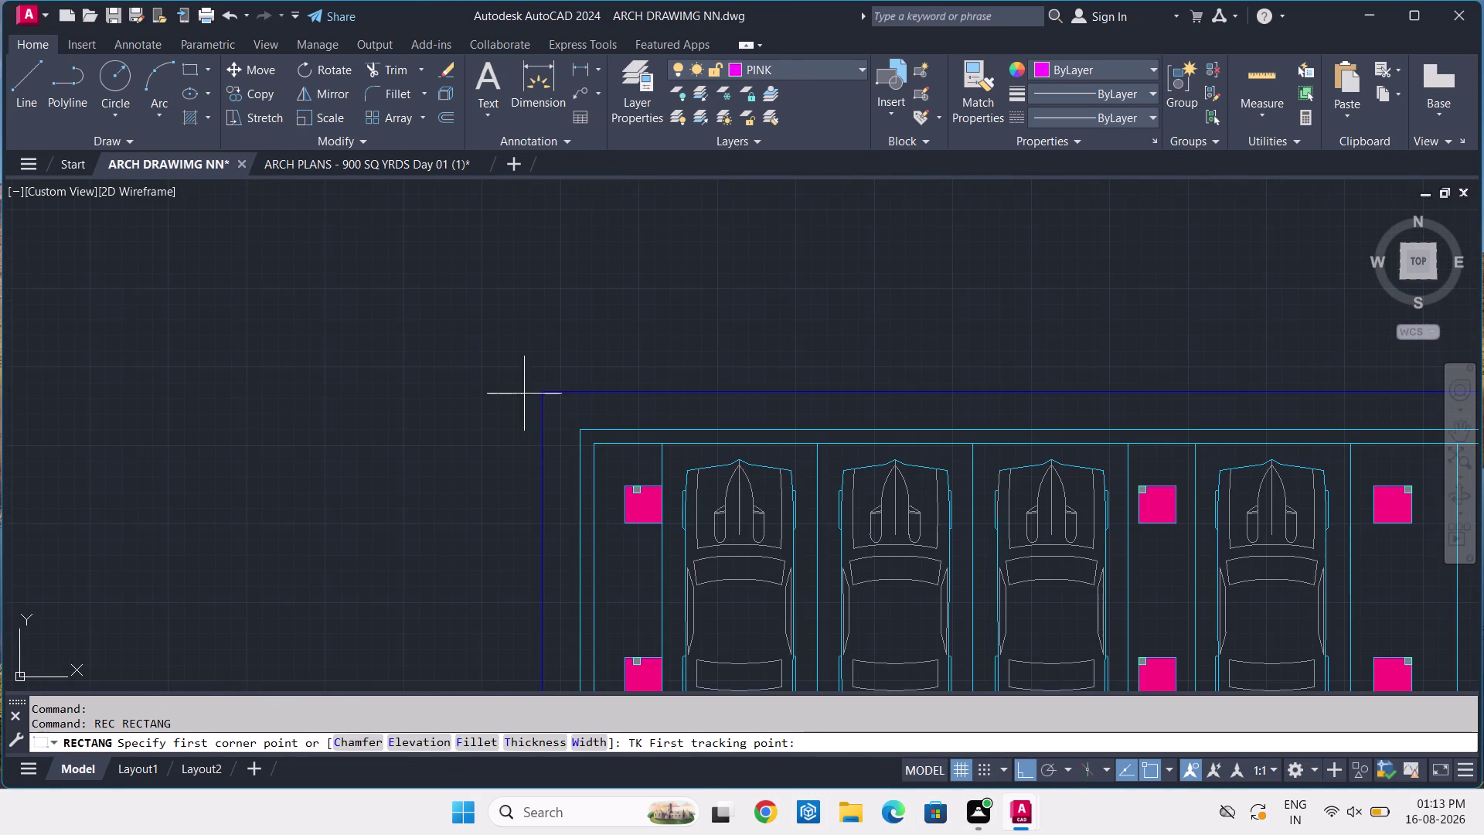
click(539, 393)
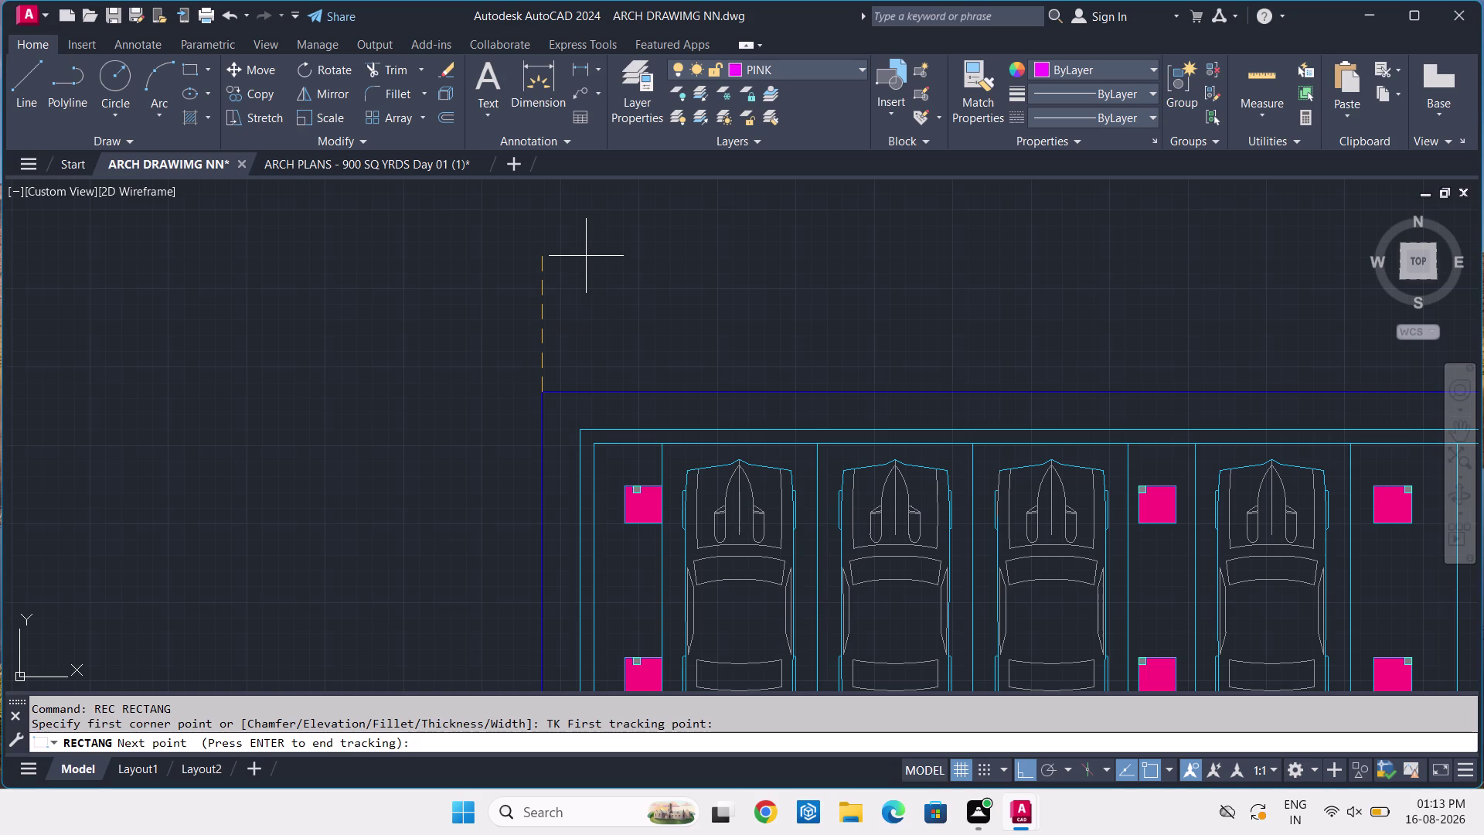
text(20'-)
text(2)
key(Return)
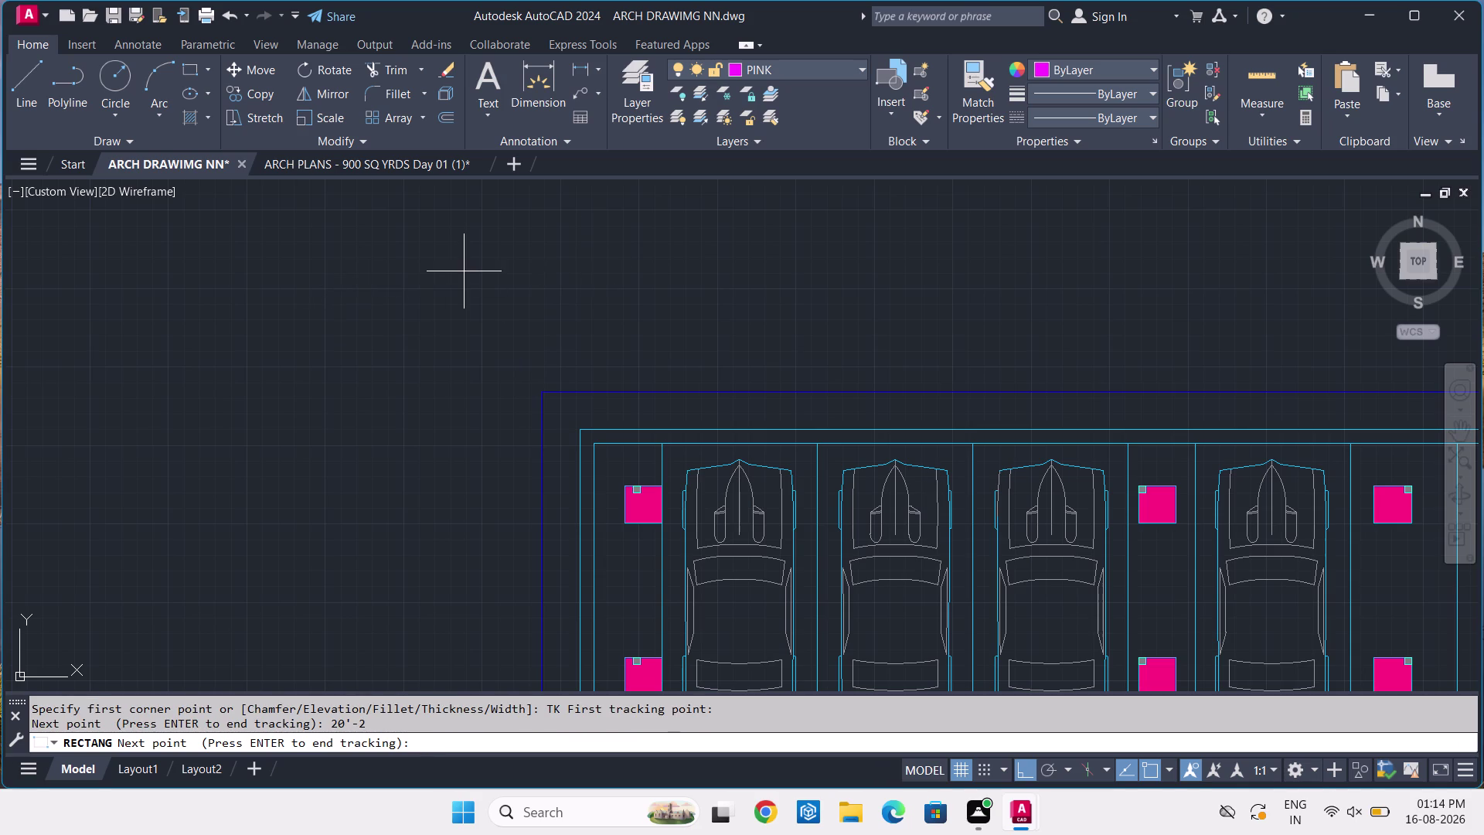
middle_drag(474, 271, 474, 542)
scroll(down, 3)
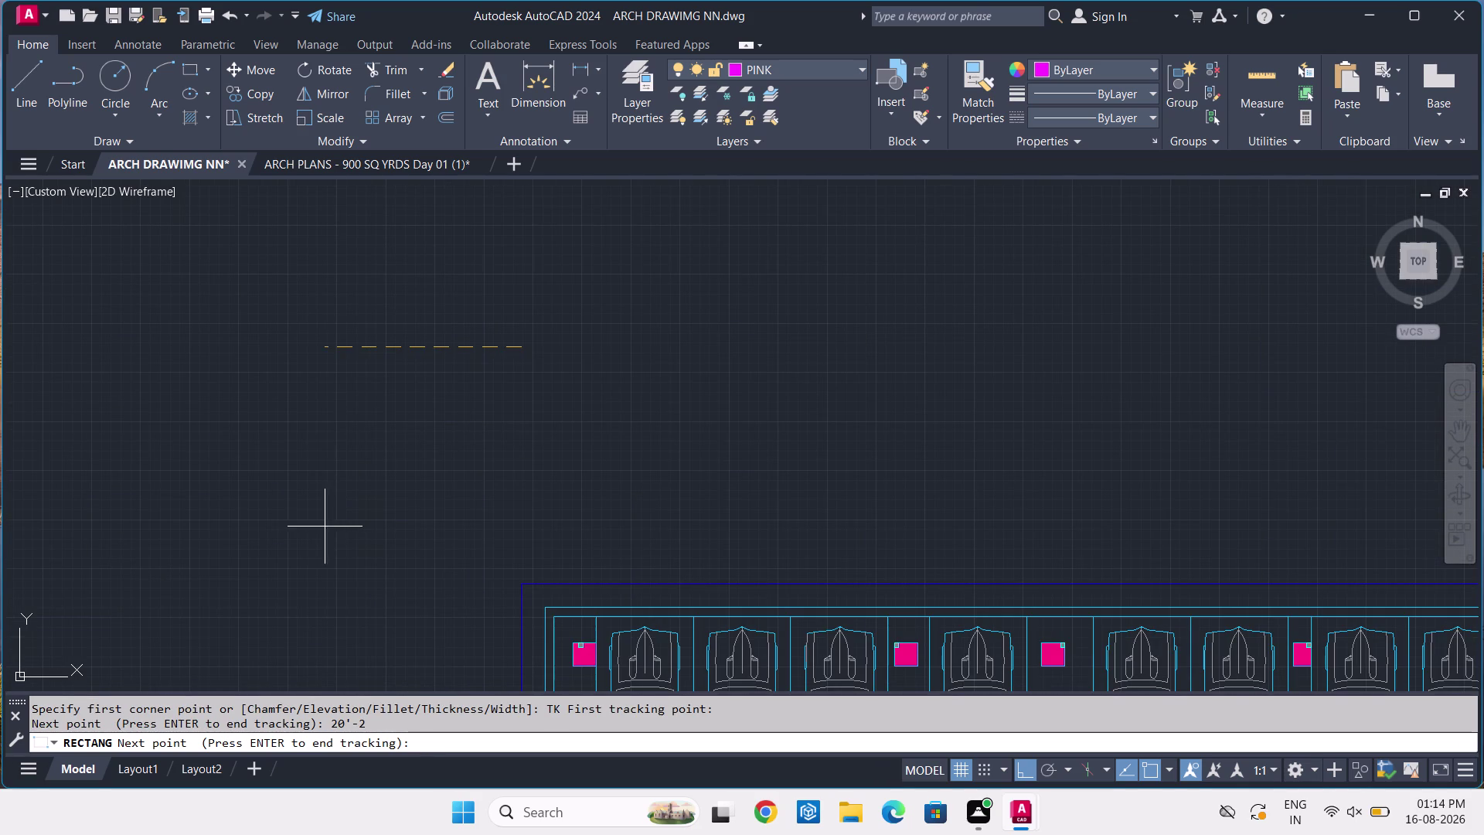
text(18)
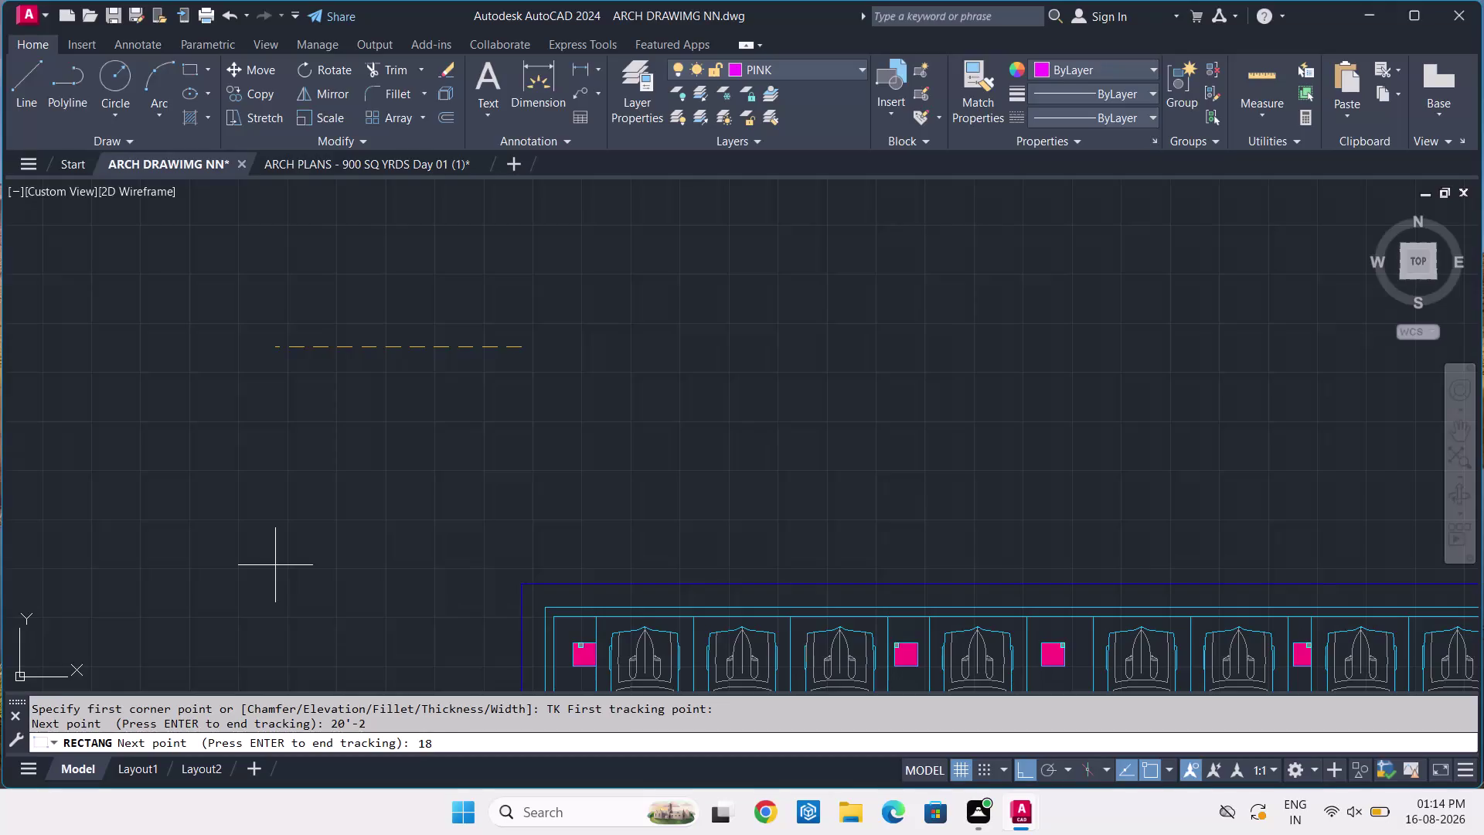
text('-4)
key(Return)
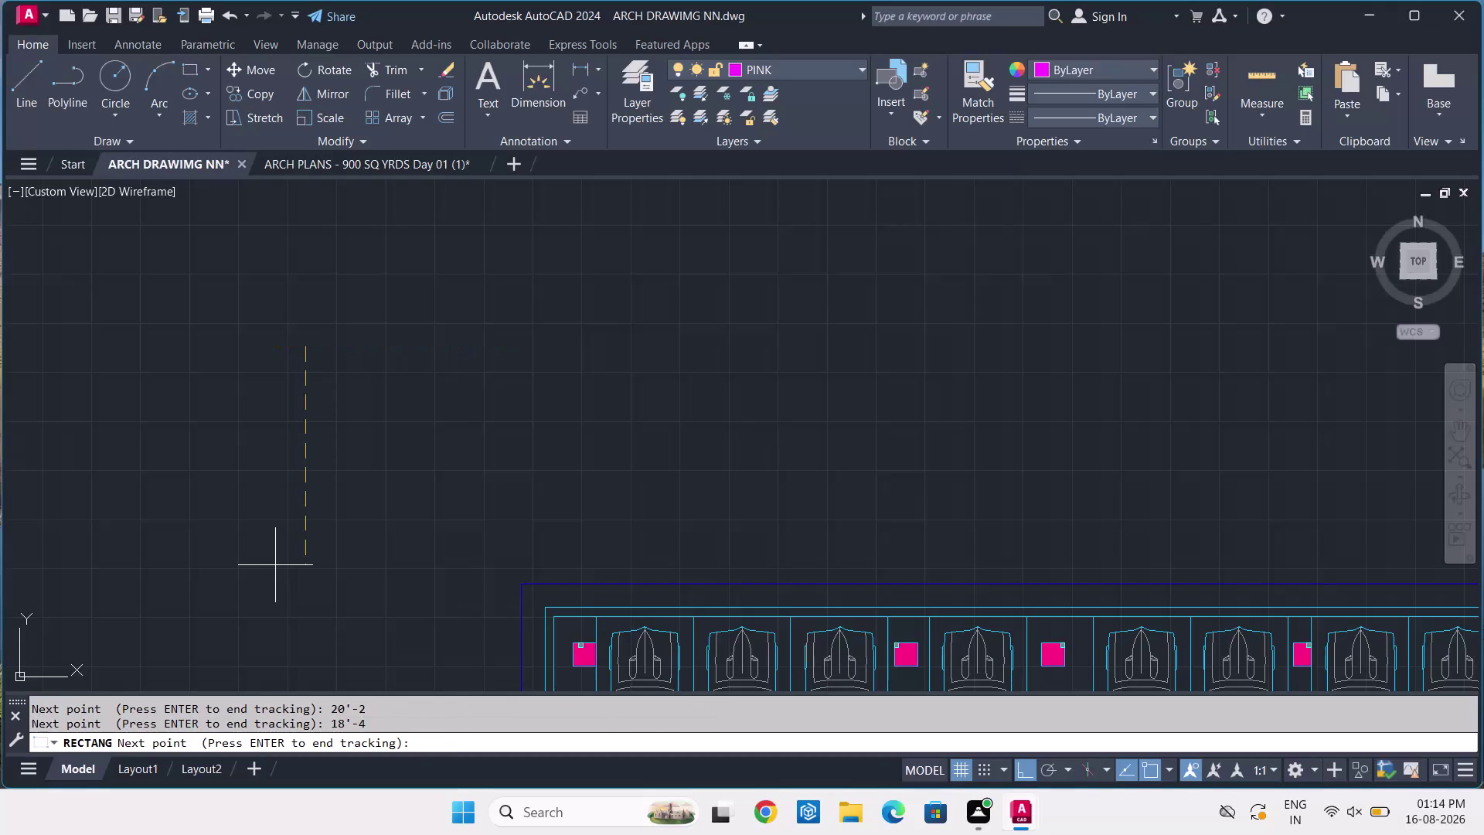
key(Return)
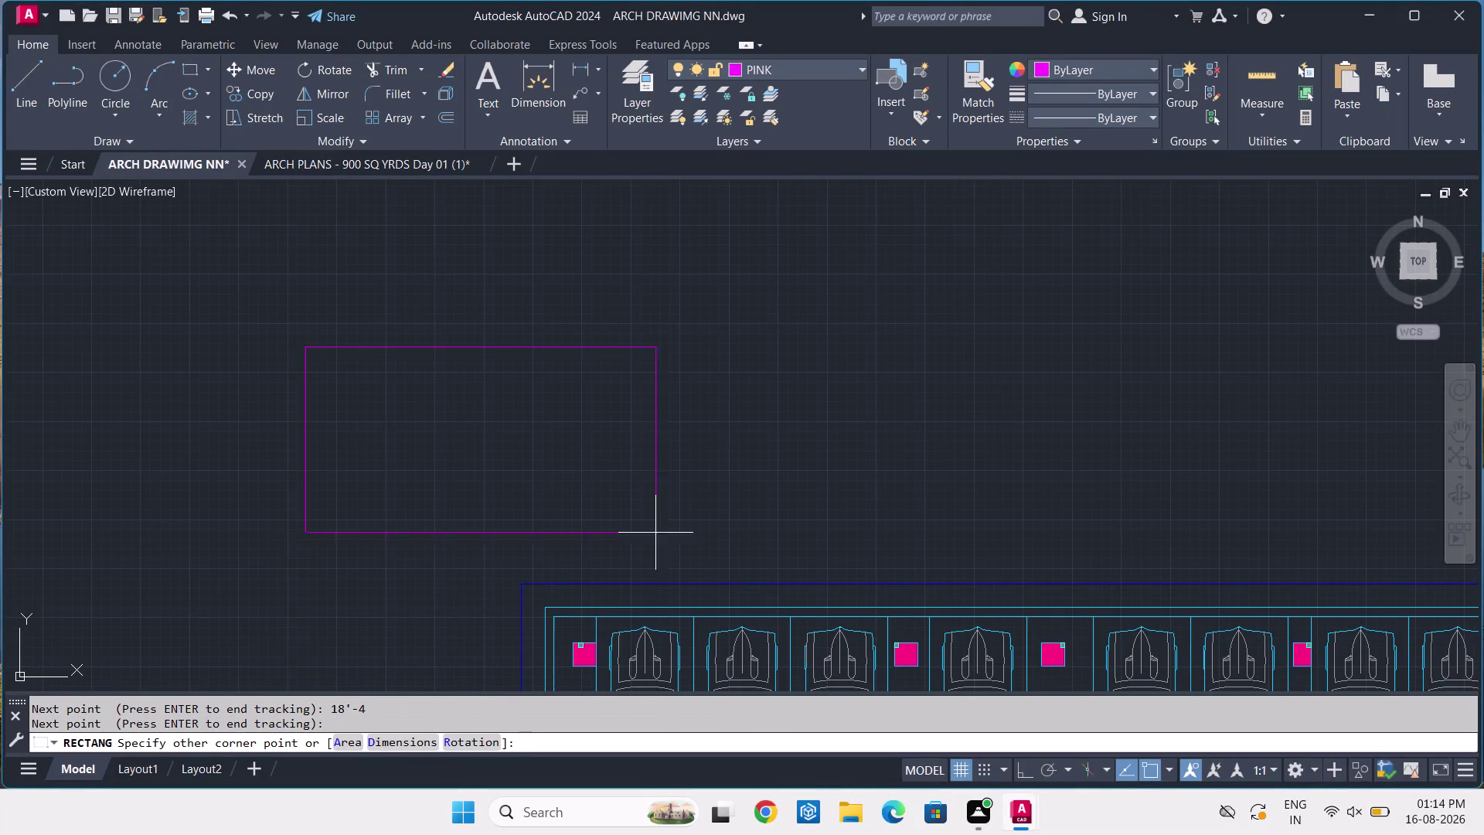
Size the rectangle 154'-4" by 130'-4" and place it around the plan.
scroll(down, 3)
middle_drag(1350, 640, 1112, 538)
key(d)
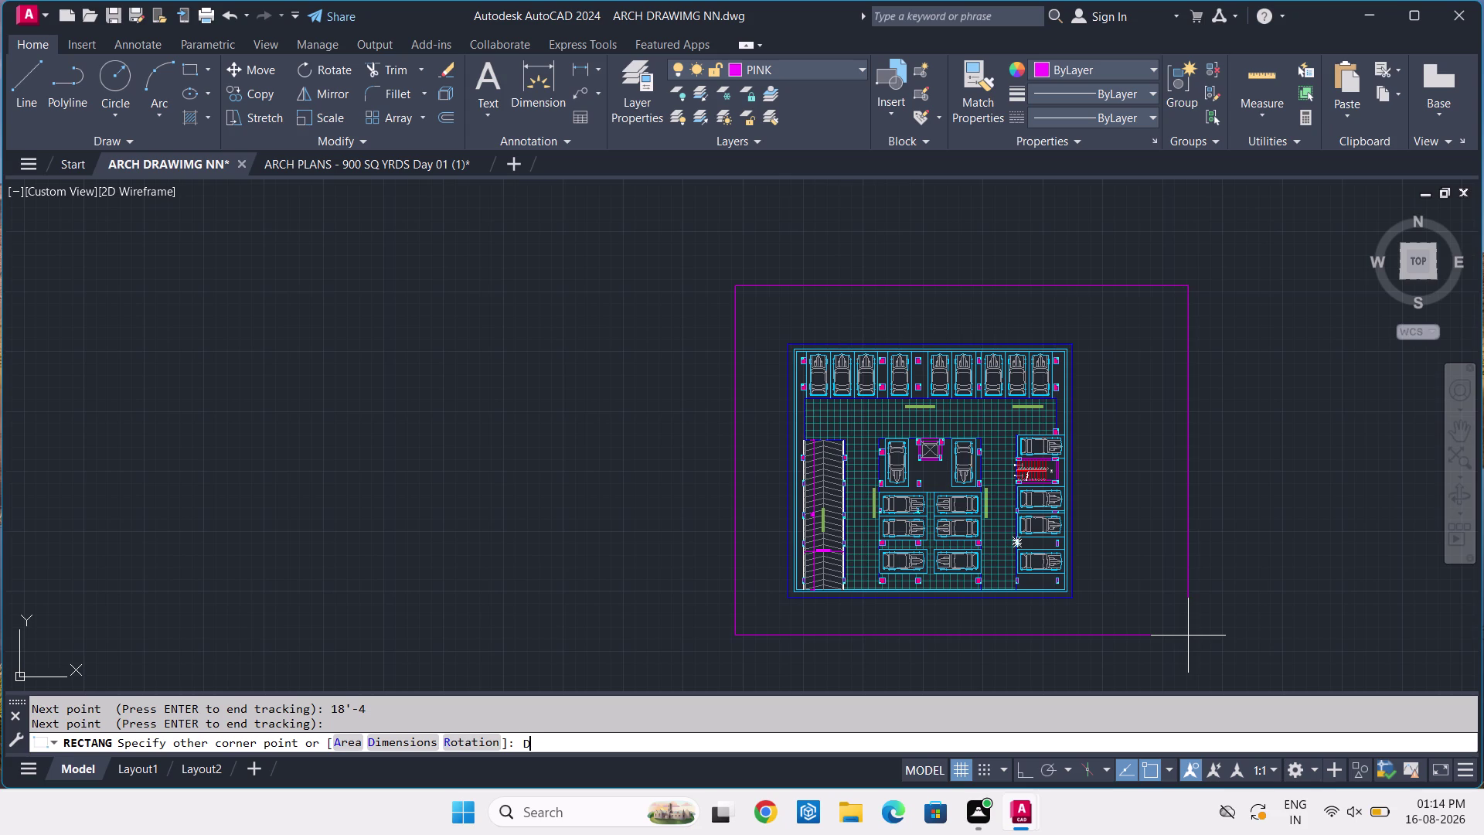
key(space)
text(15)
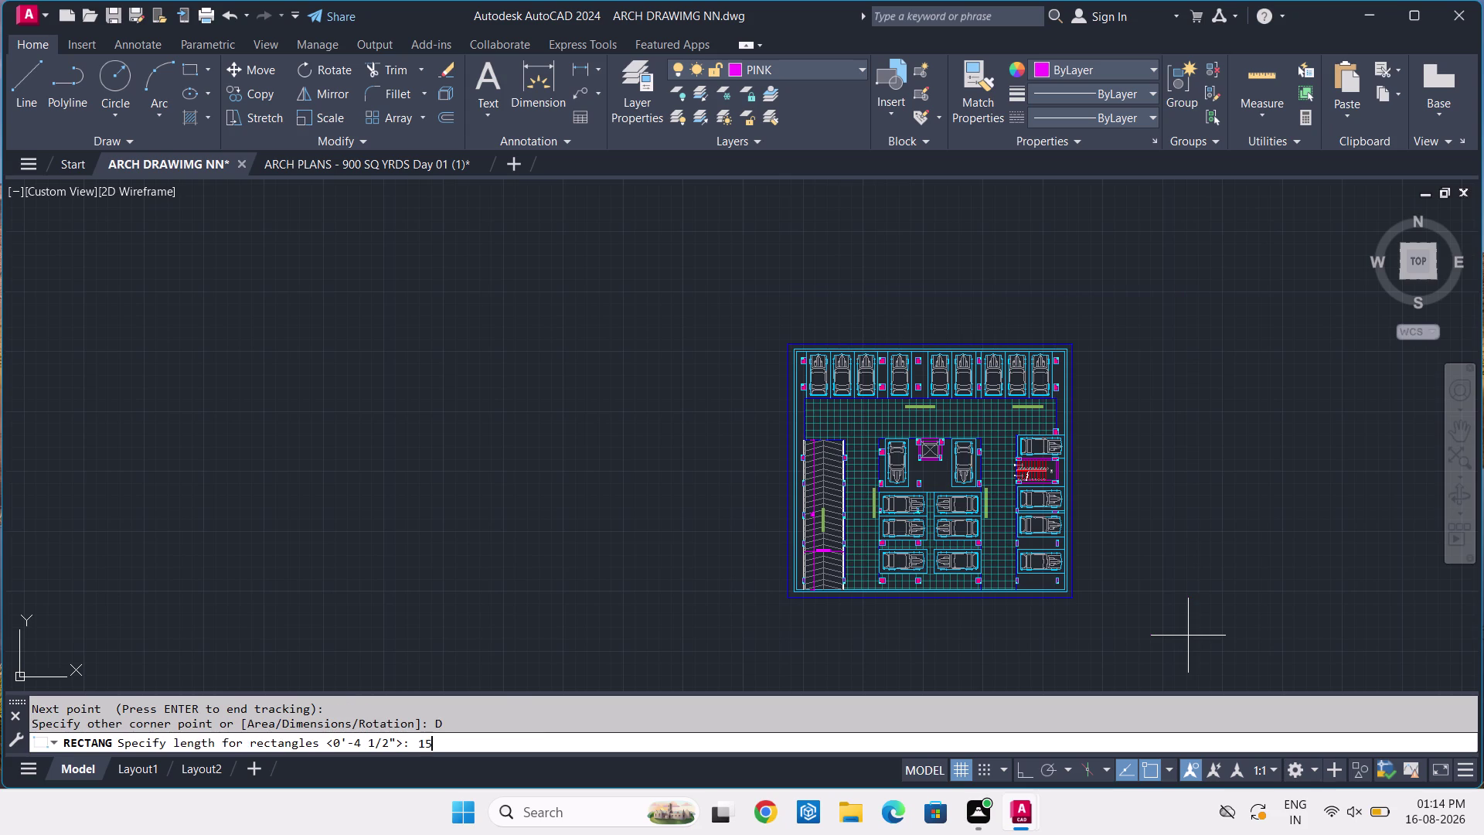
text(4')
text(-4)
key(Return)
text(130)
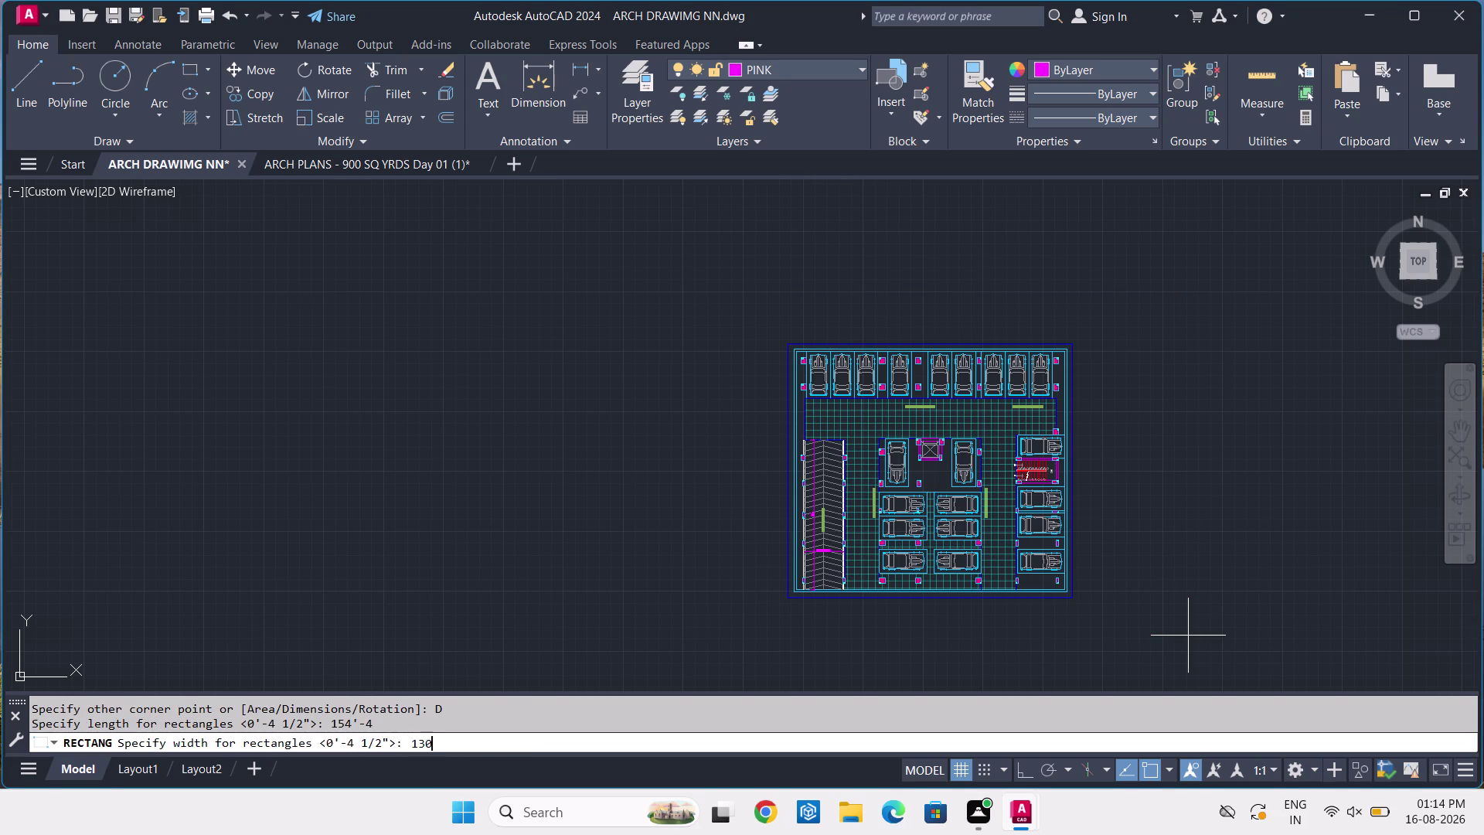
text(')
key(4)
key(Return)
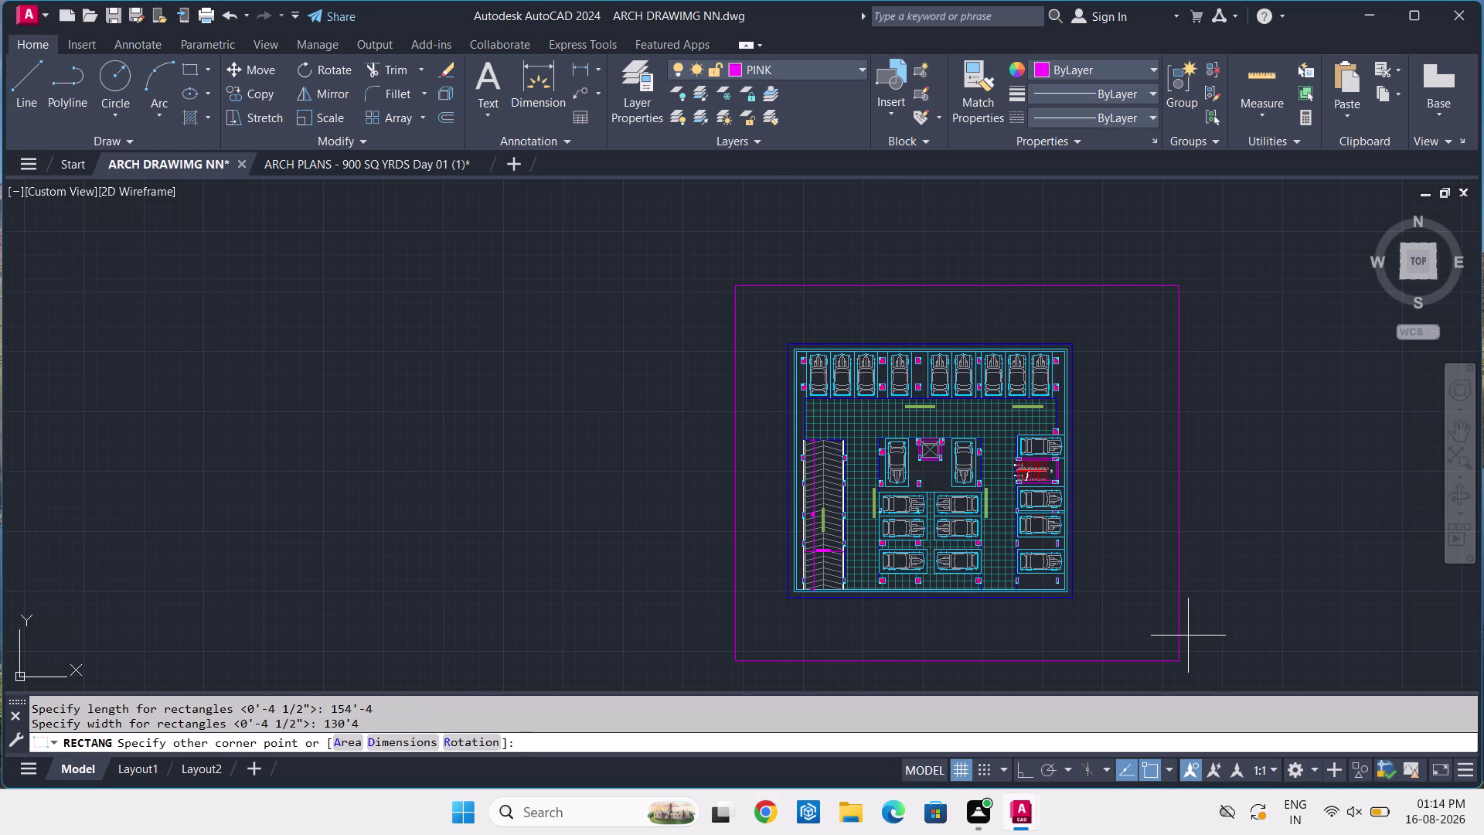
click(1273, 610)
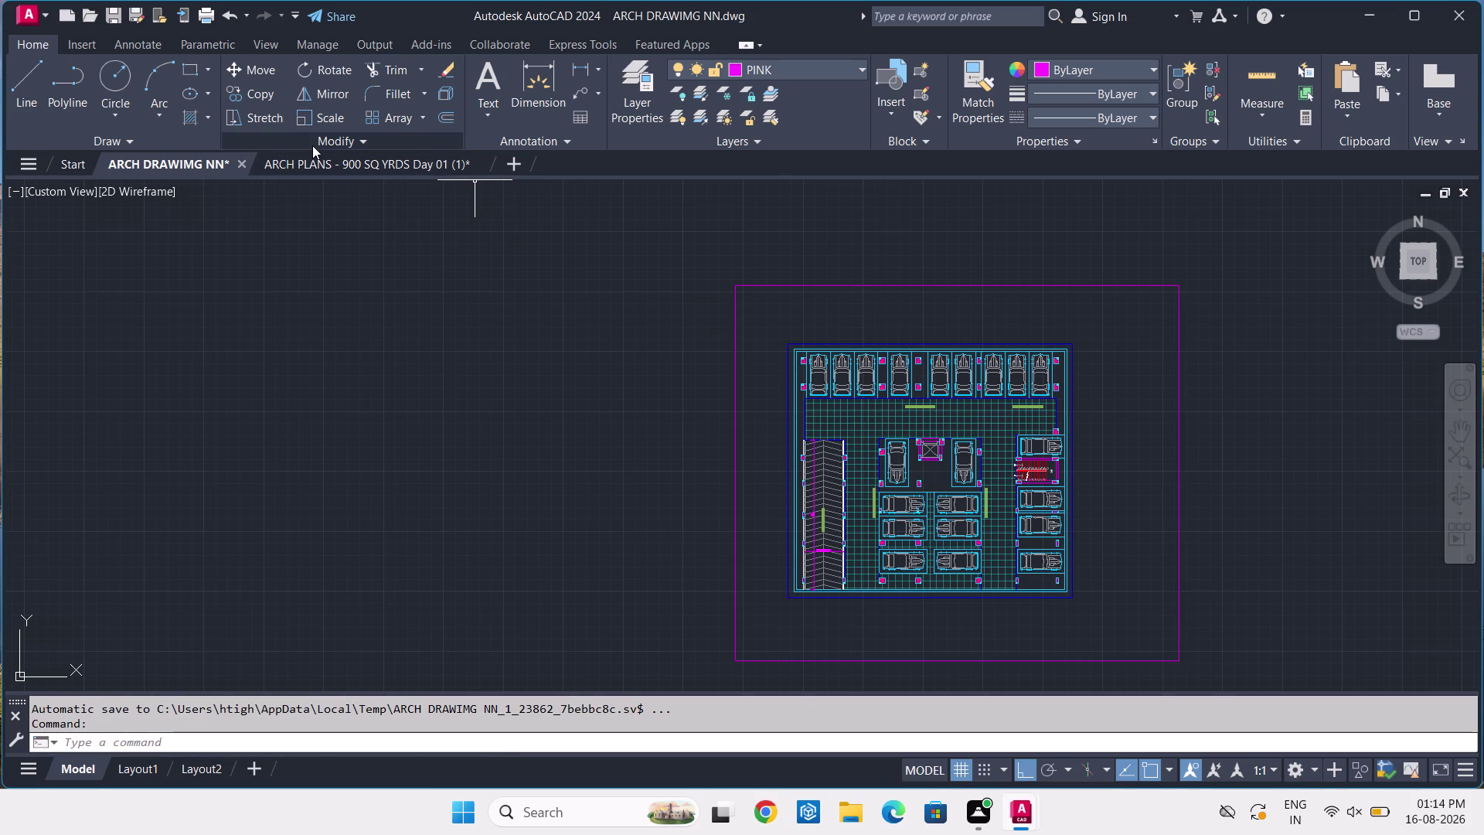
Look over the road area on the ARCH PLANS reference drawing.
click(333, 163)
scroll(down, 3)
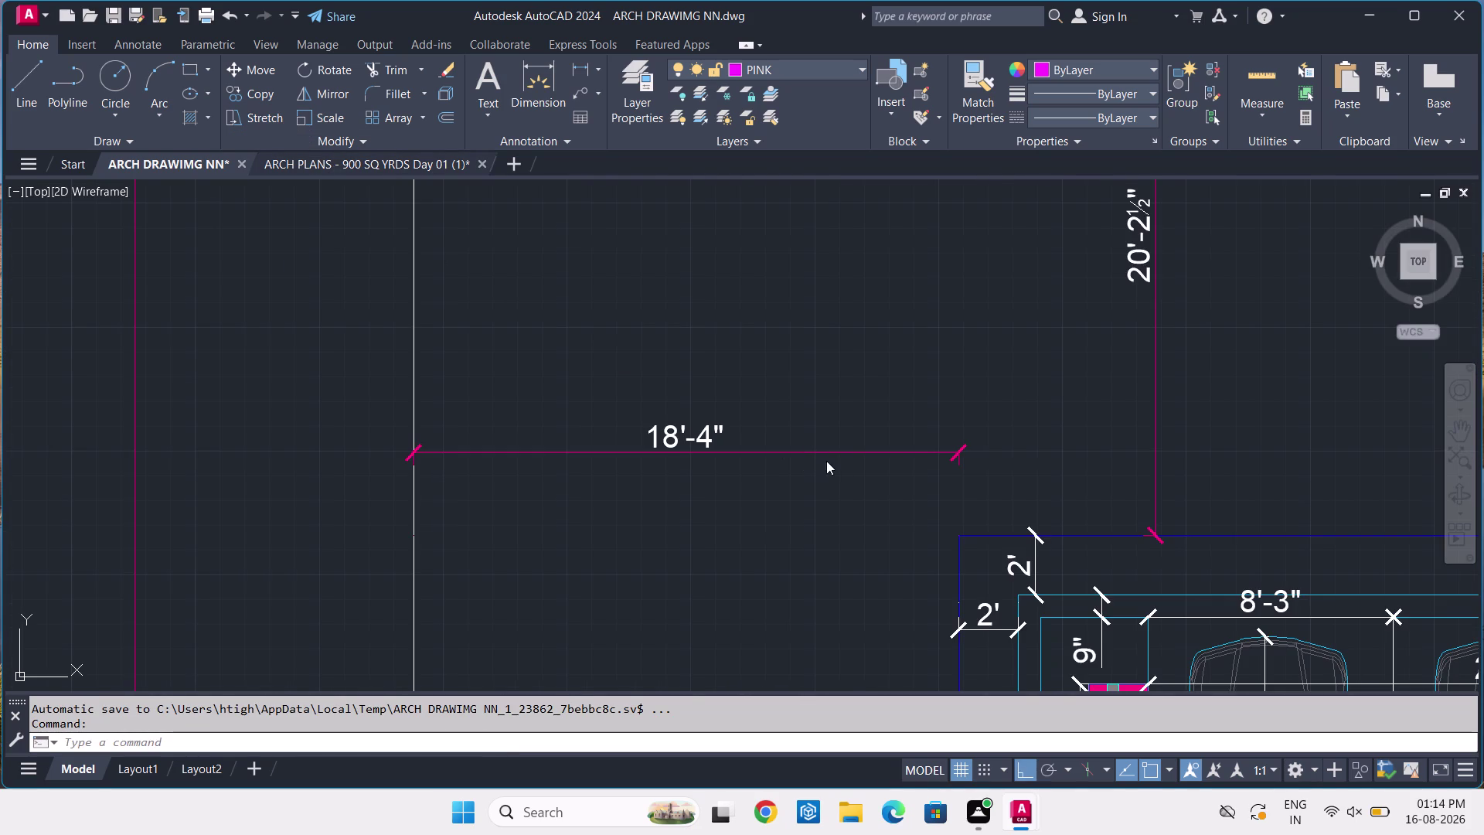
scroll(down, 3)
scroll(down, 3)
scroll(down, 3)
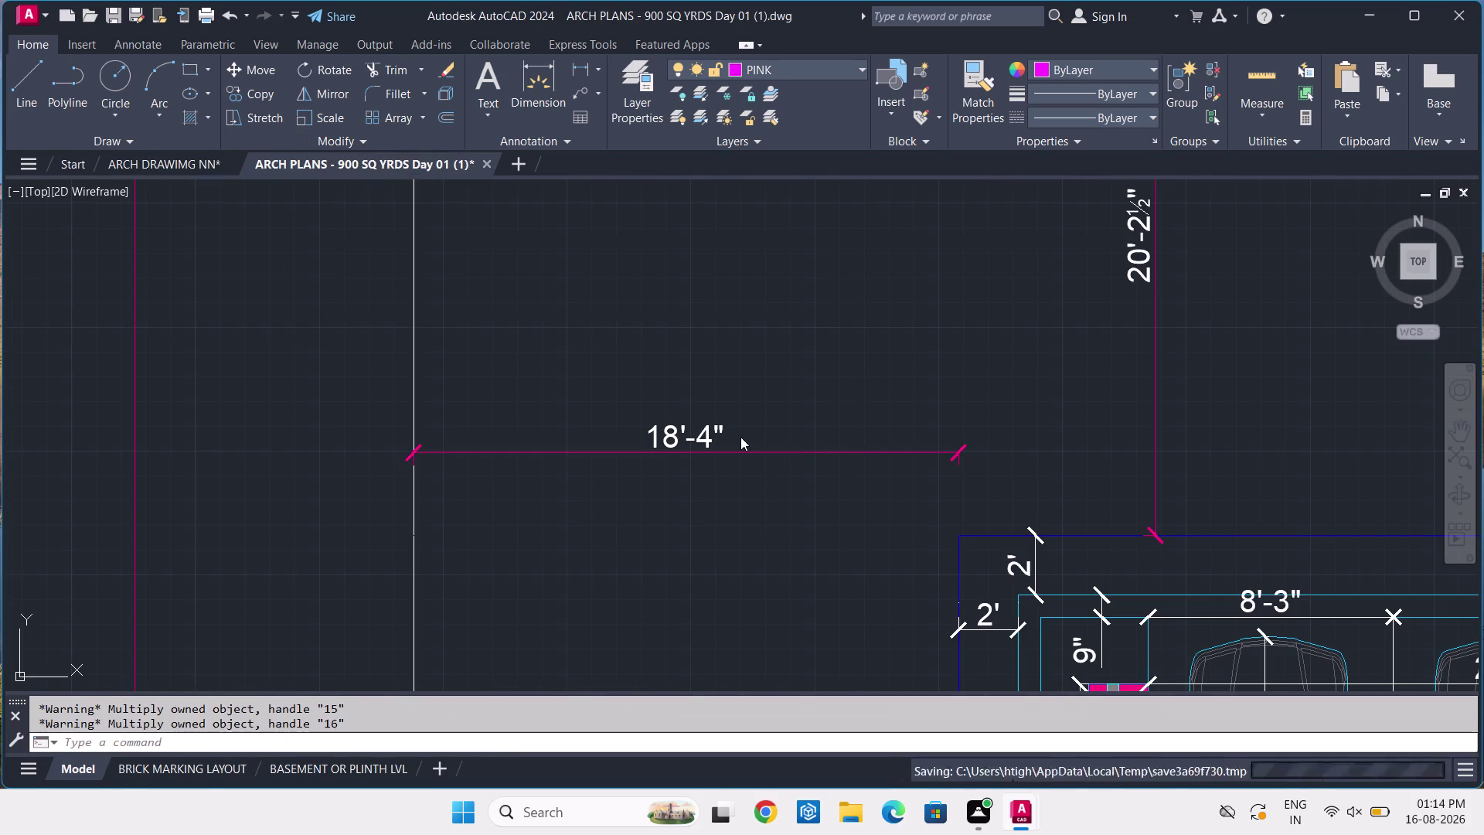
scroll(down, 3)
scroll(up, 3)
scroll(down, 3)
middle_drag(896, 525, 879, 479)
scroll(up, 3)
click(178, 169)
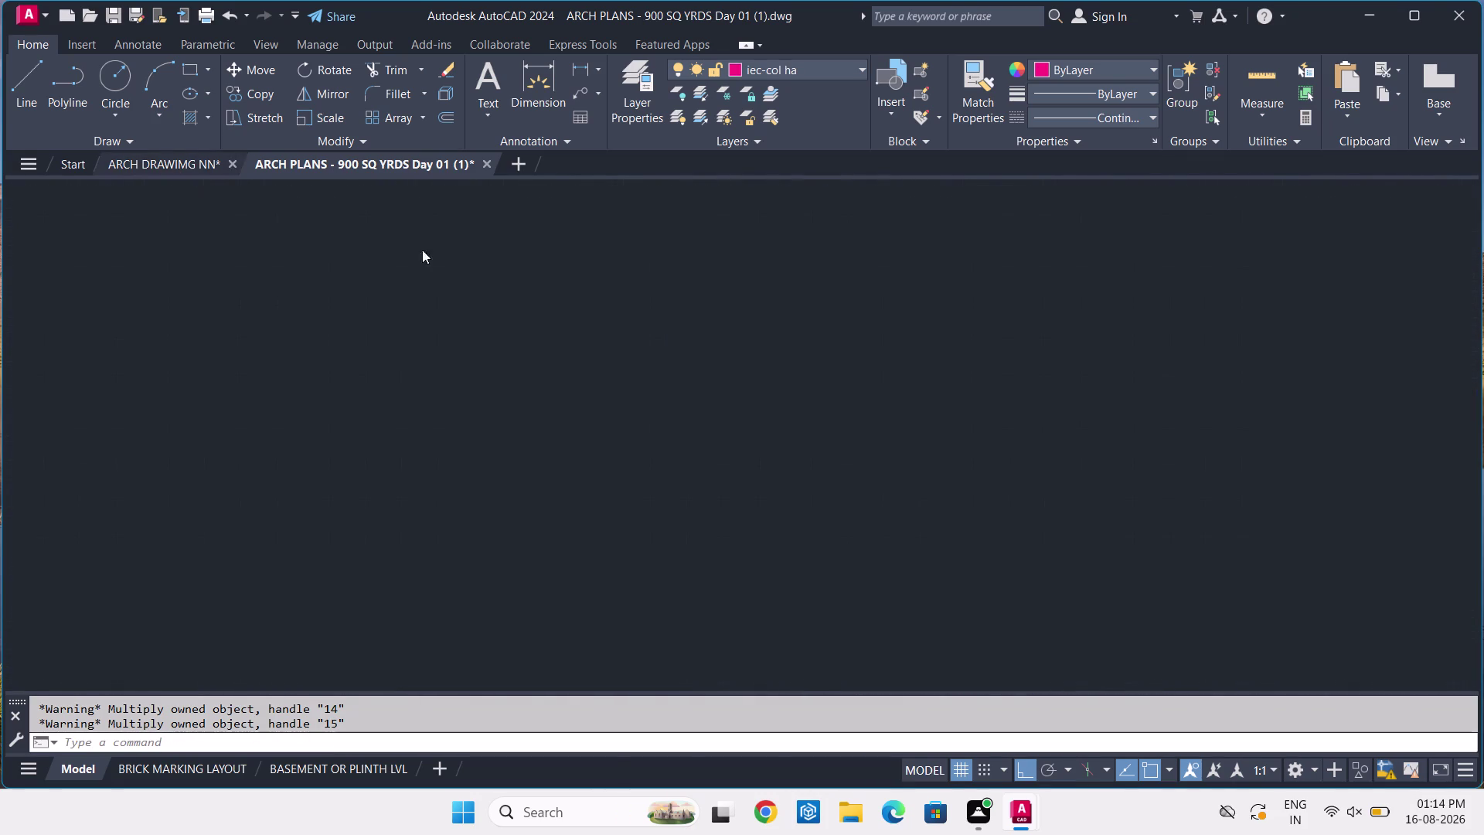
Put the boundary rectangle in ARCH DRAWIMG NN on layer 0, then go back to ARCH PLANS.
click(770, 209)
click(691, 332)
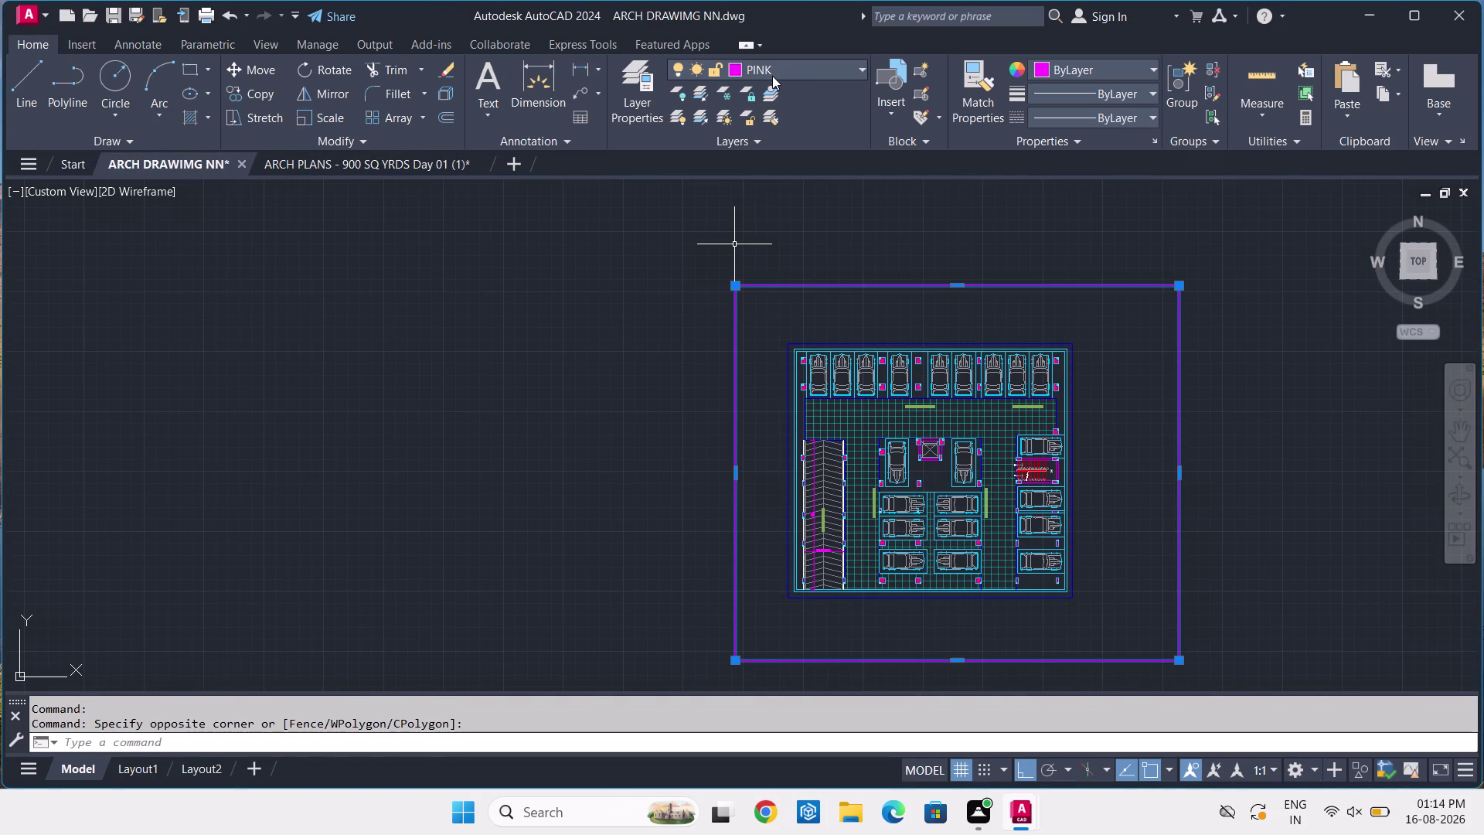
click(766, 70)
click(772, 95)
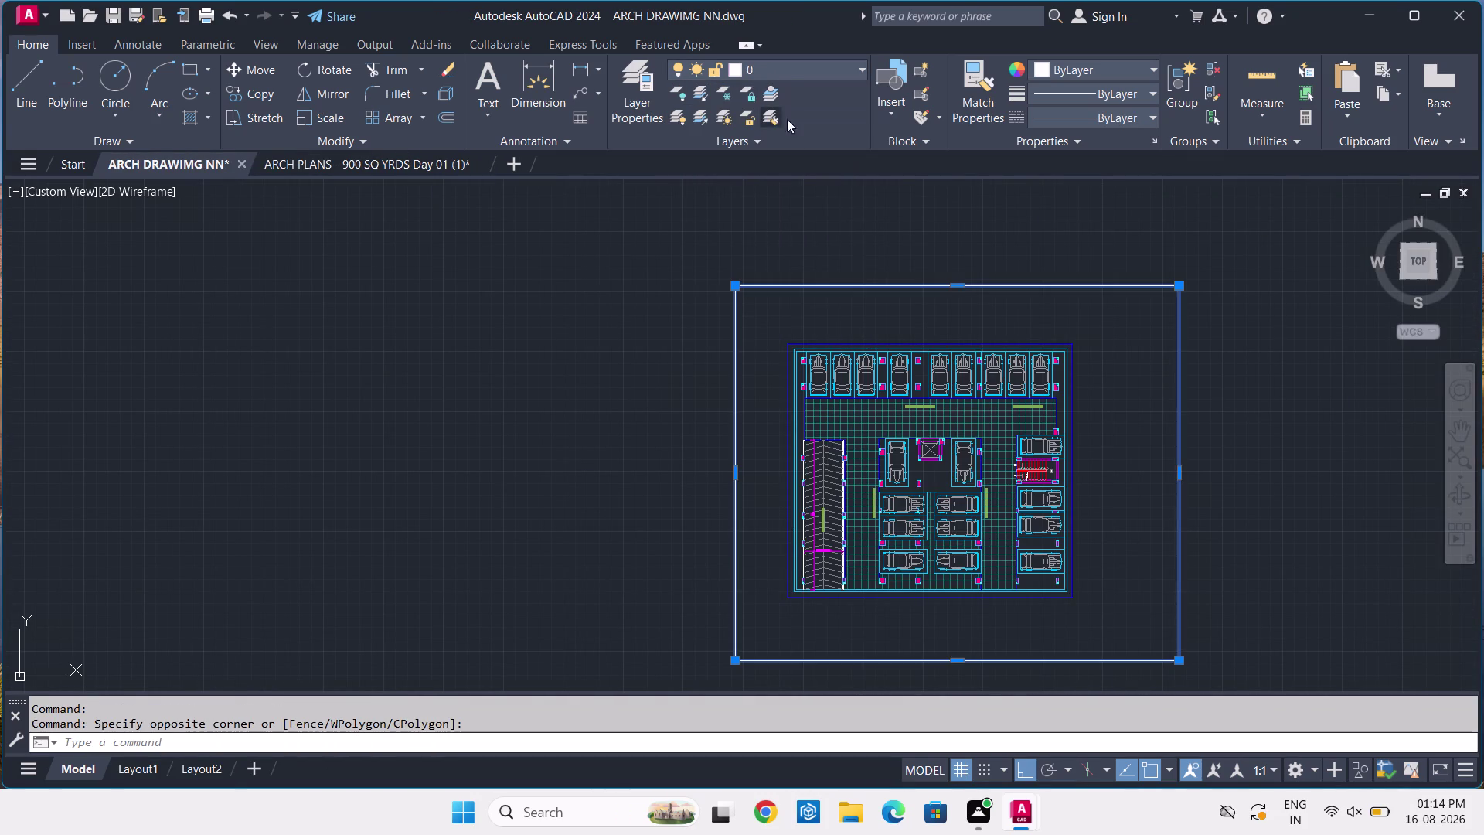
key(Escape)
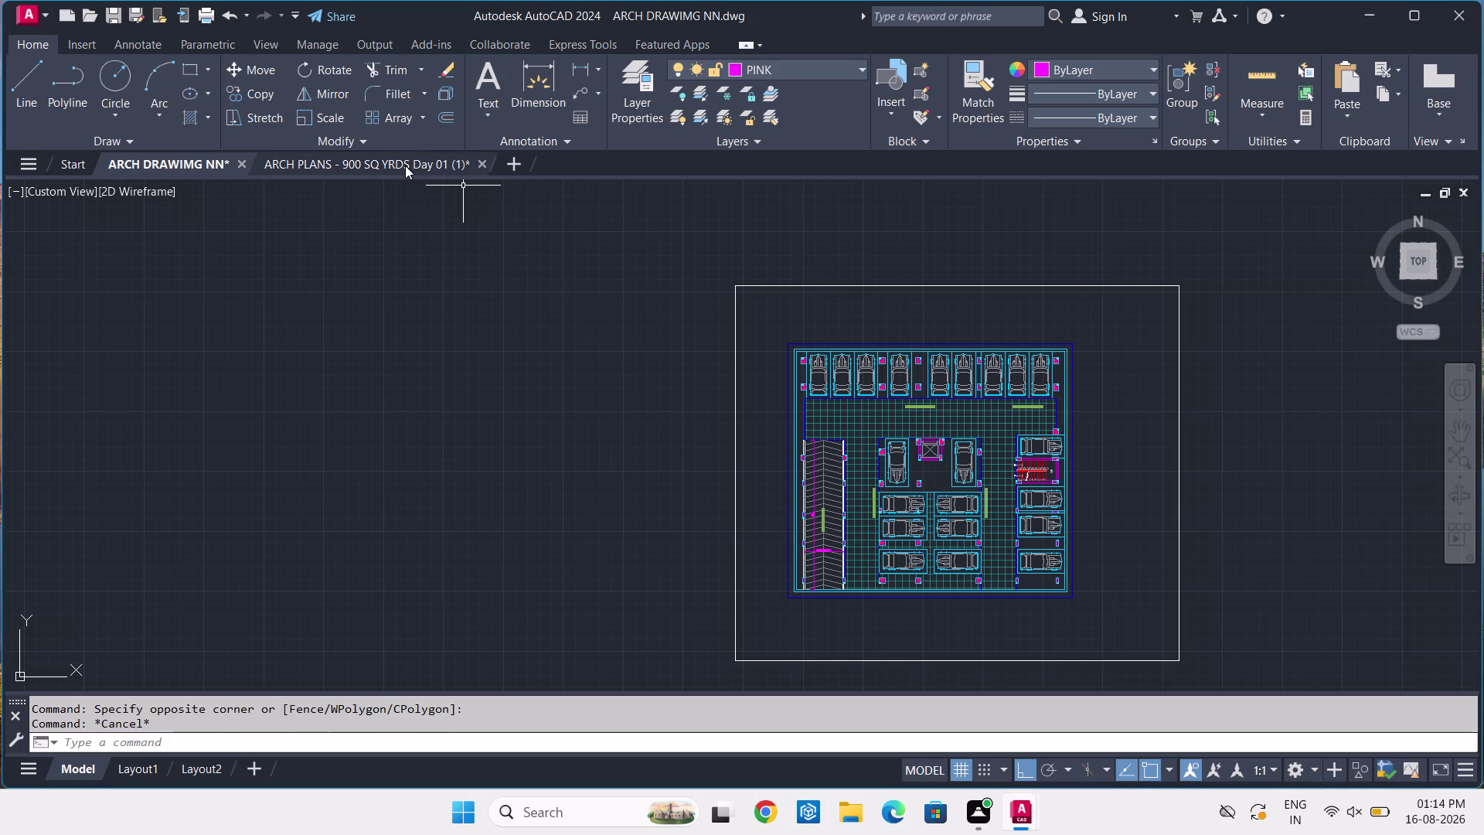
click(405, 166)
scroll(up, 3)
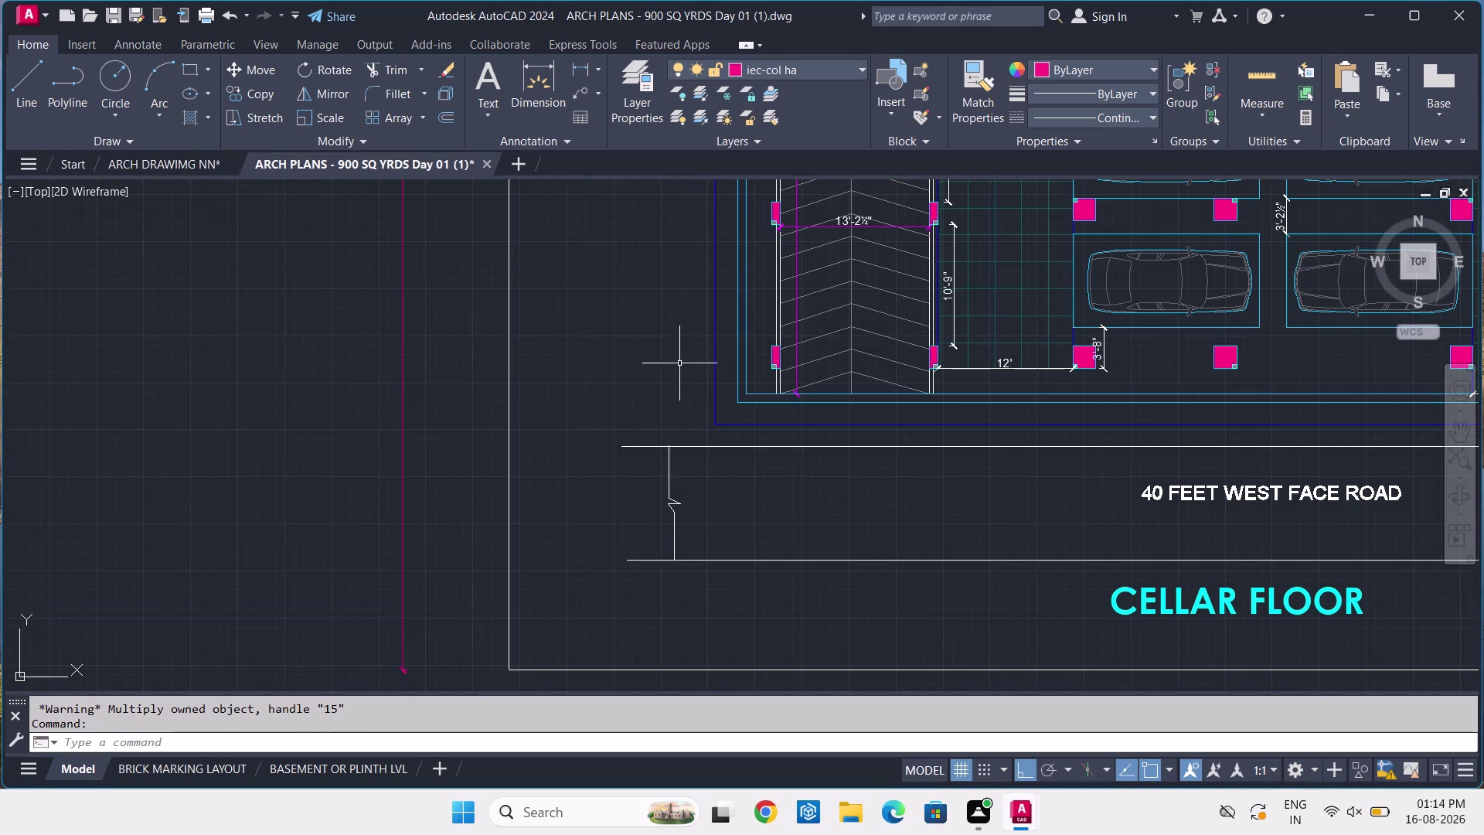
Dimension the 1'-10¾" gap between the building boundary and the road.
click(549, 93)
scroll(up, 3)
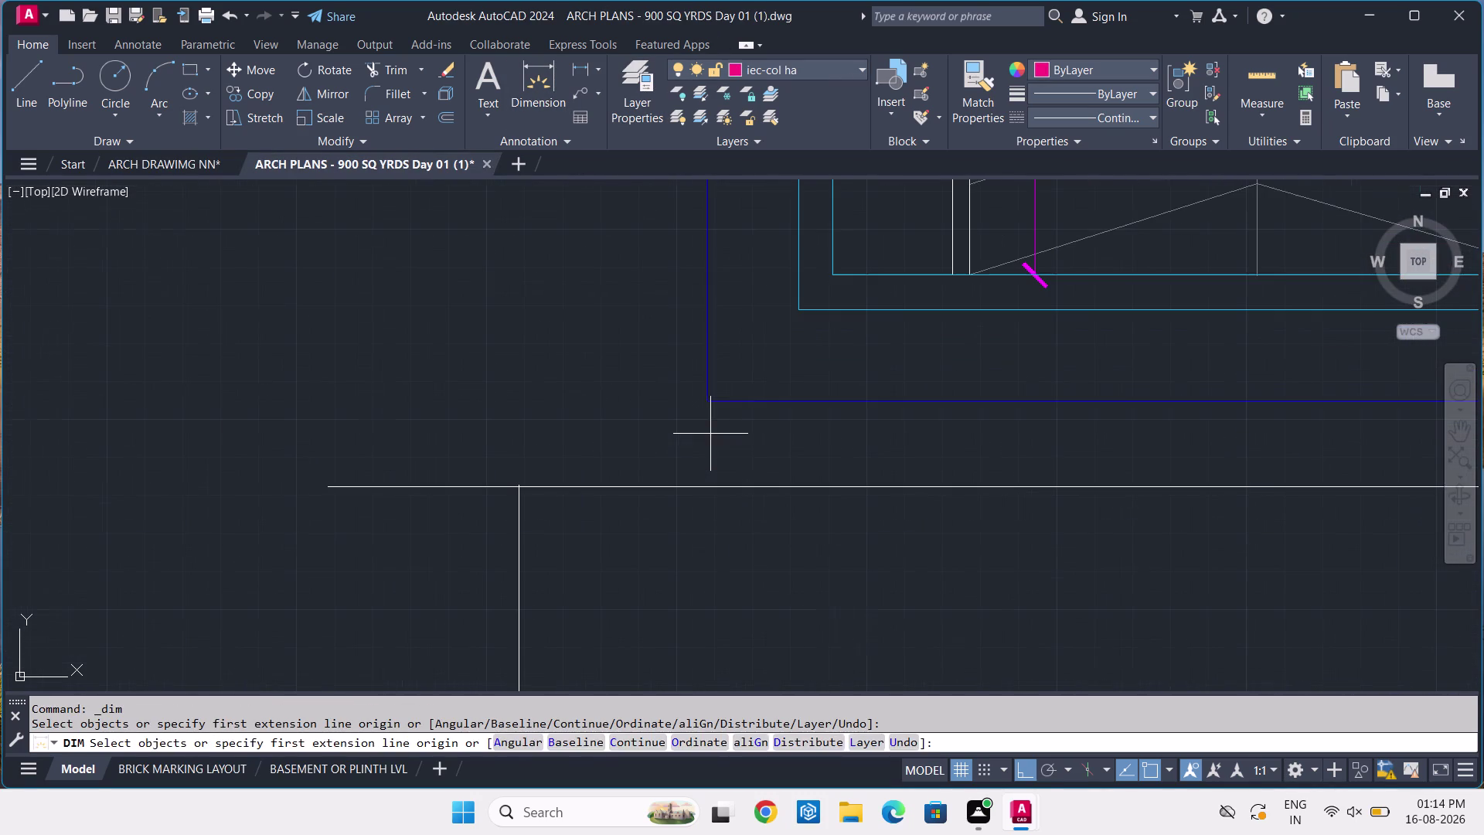
click(712, 396)
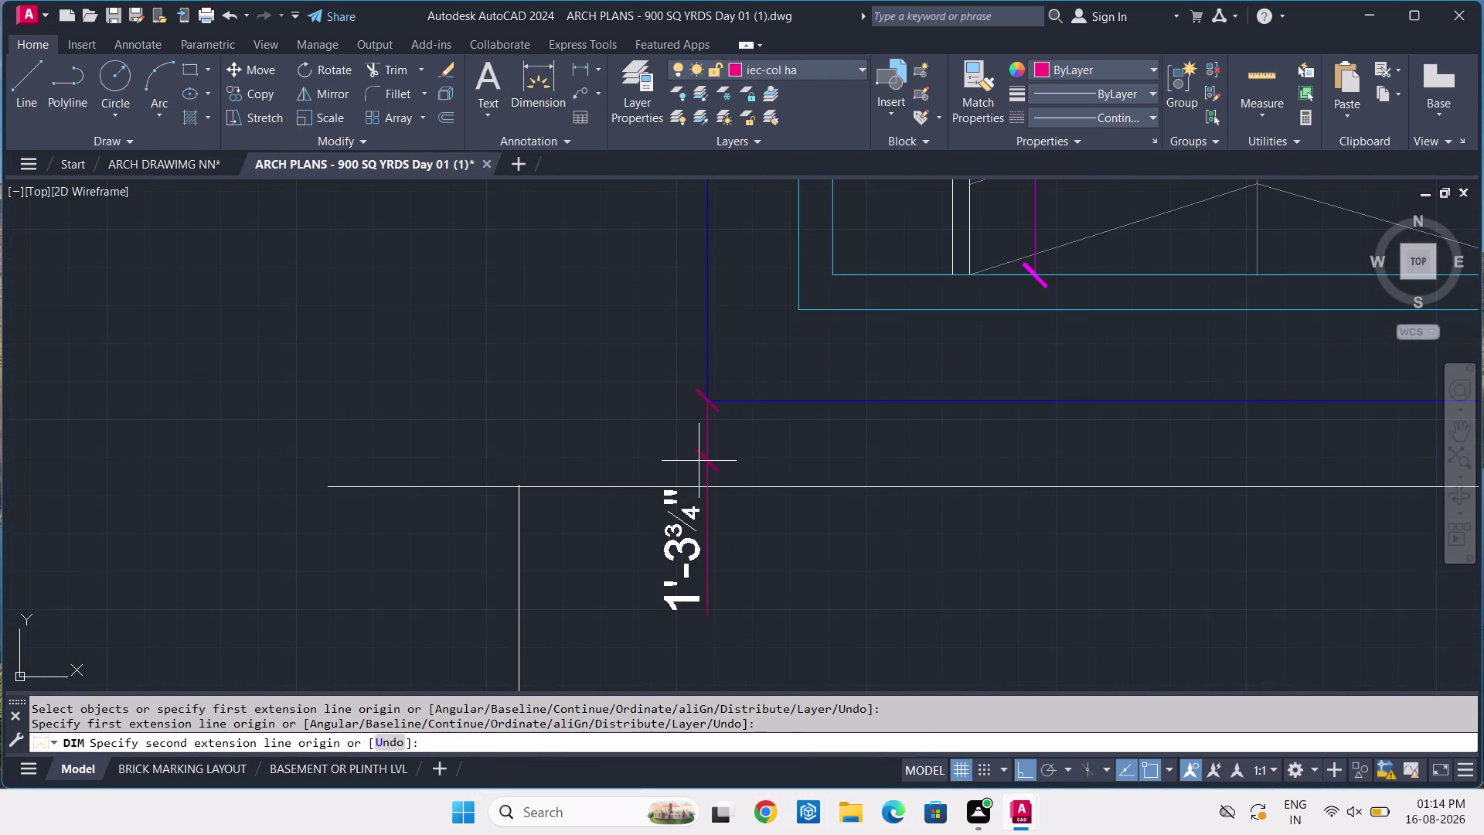
click(709, 487)
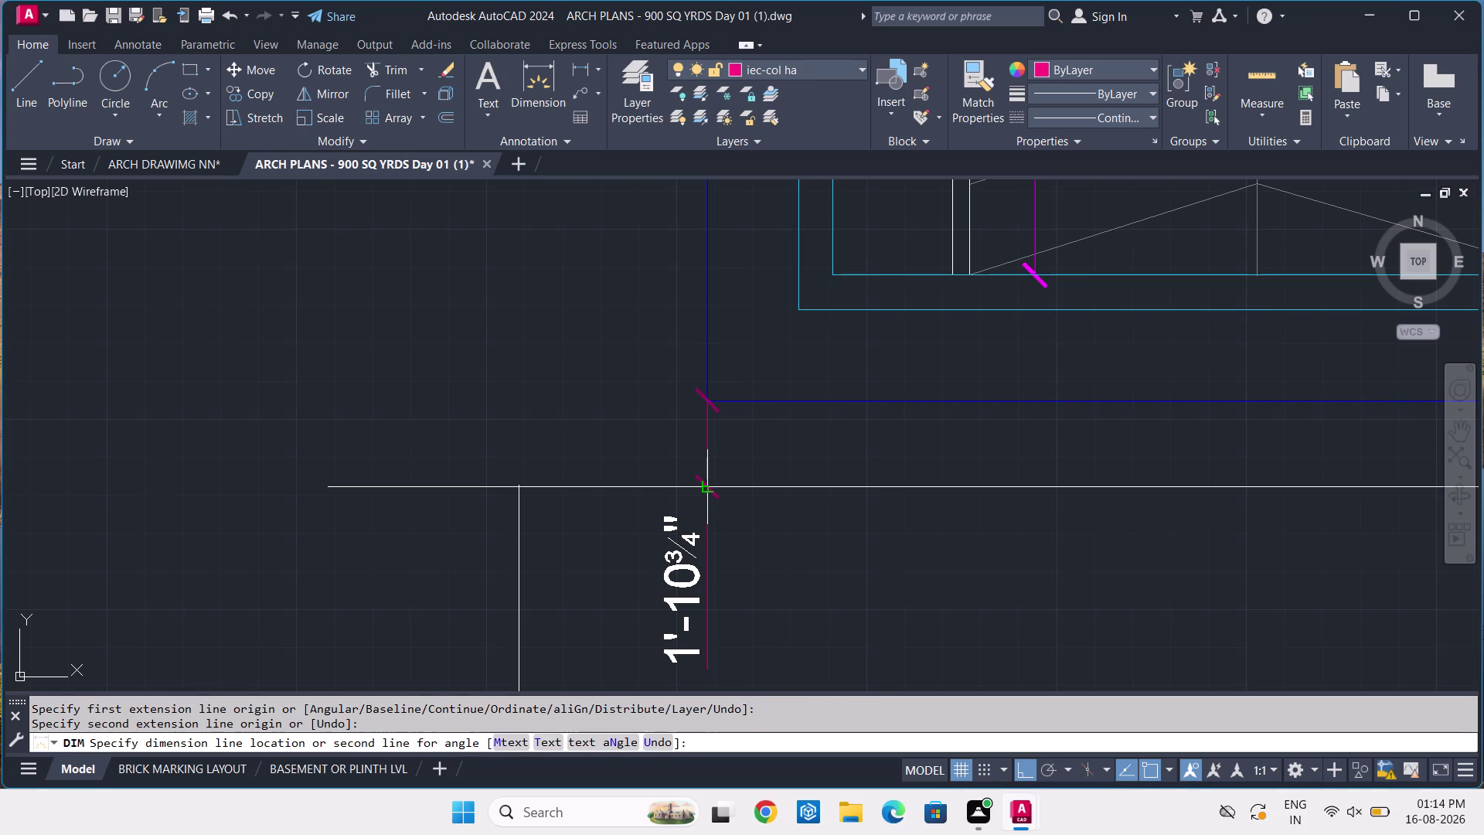
click(656, 420)
scroll(down, 3)
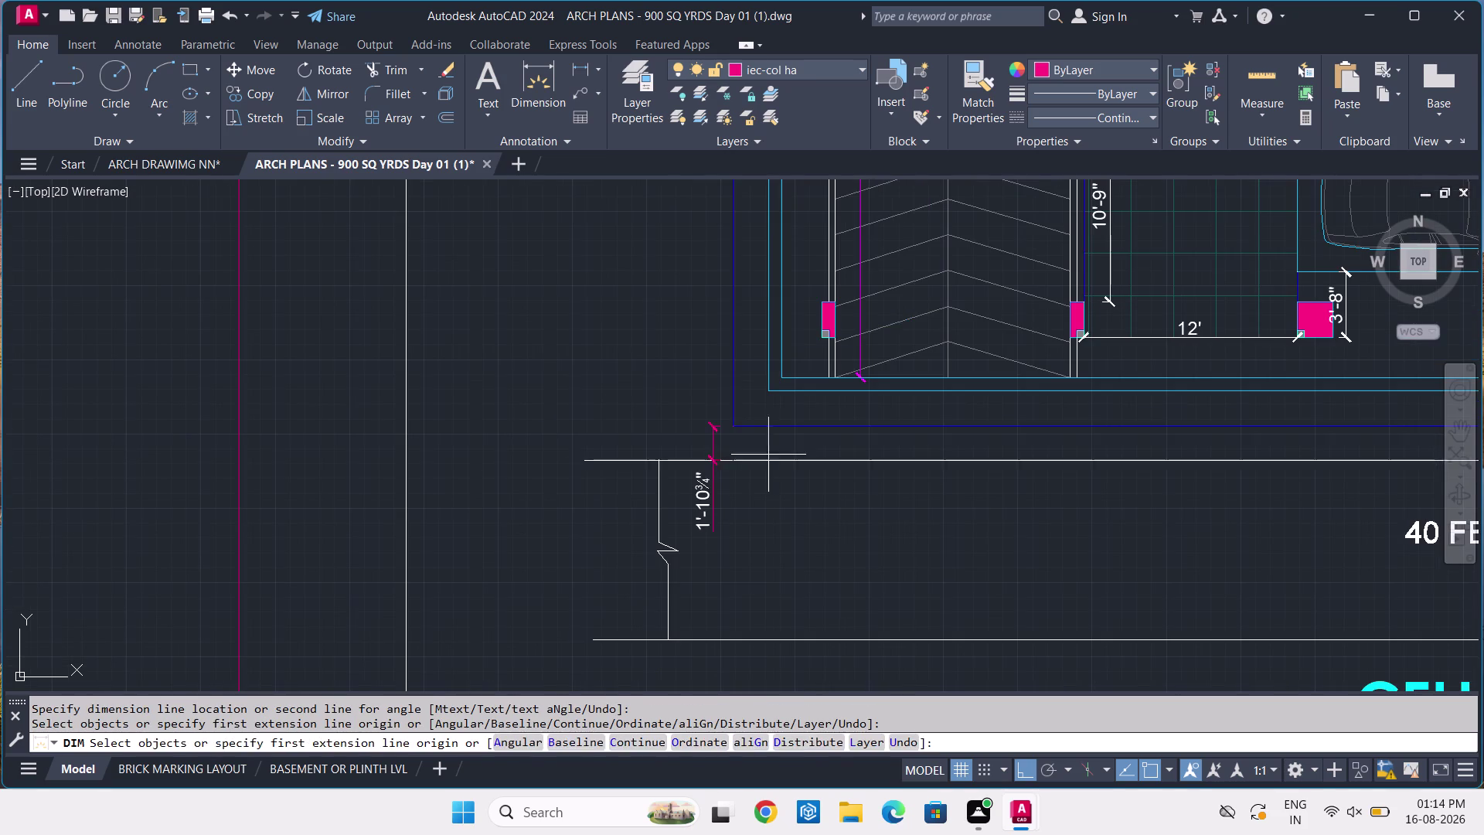
middle_drag(845, 543, 548, 487)
scroll(down, 3)
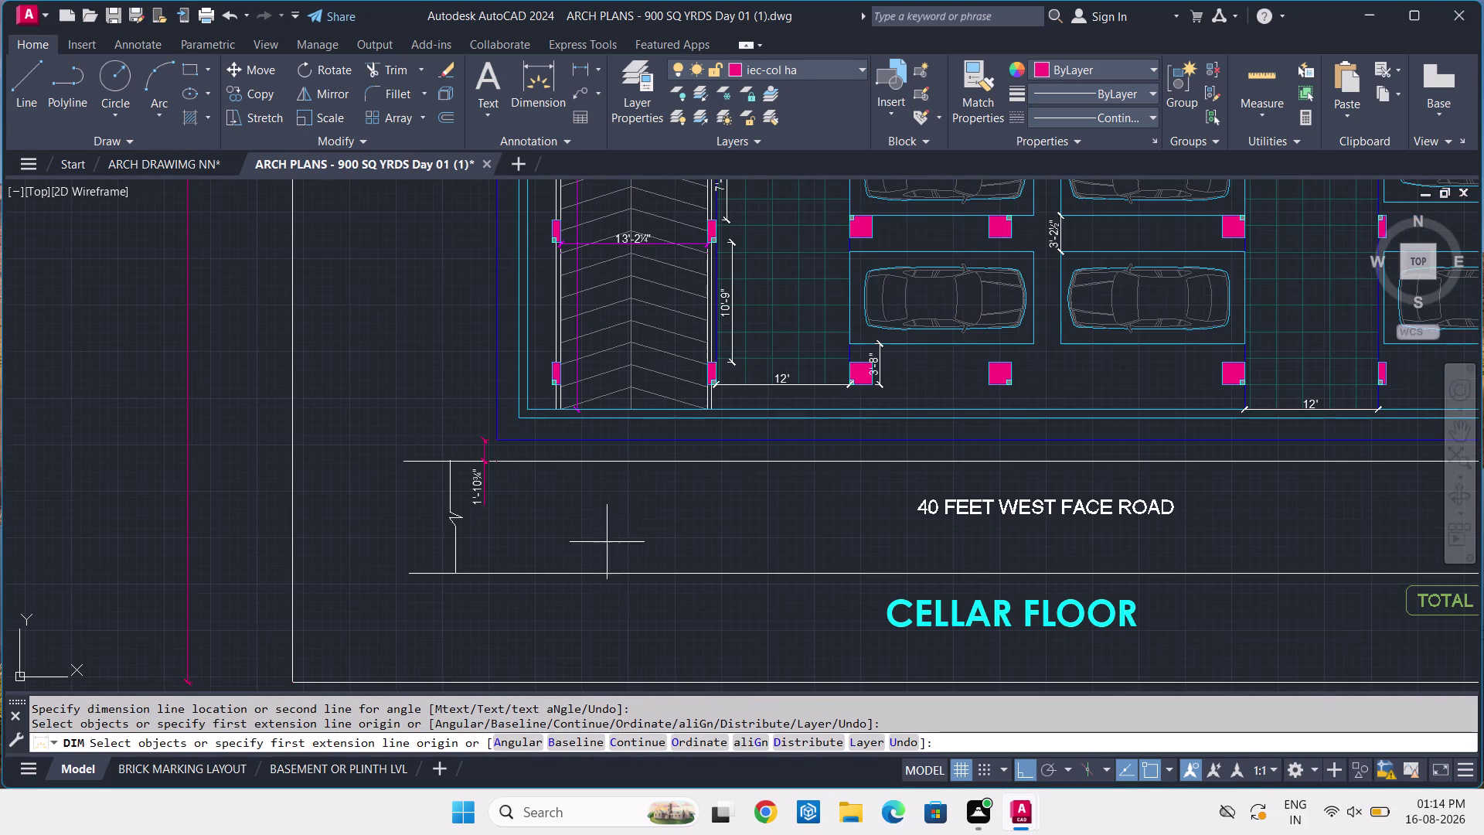
middle_drag(672, 521, 353, 439)
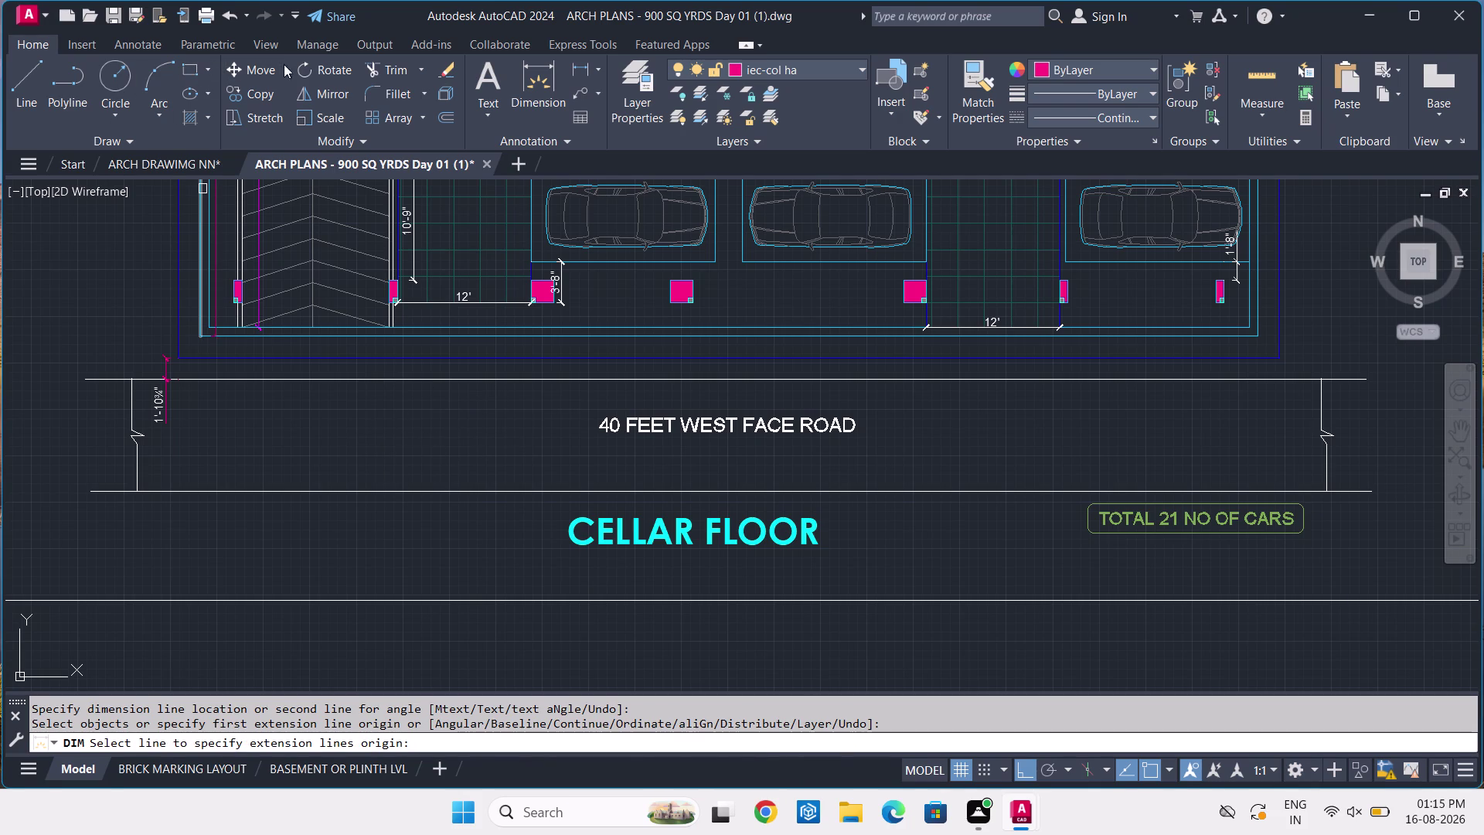
Restart the dimension command after a failed measurement attempt.
click(523, 77)
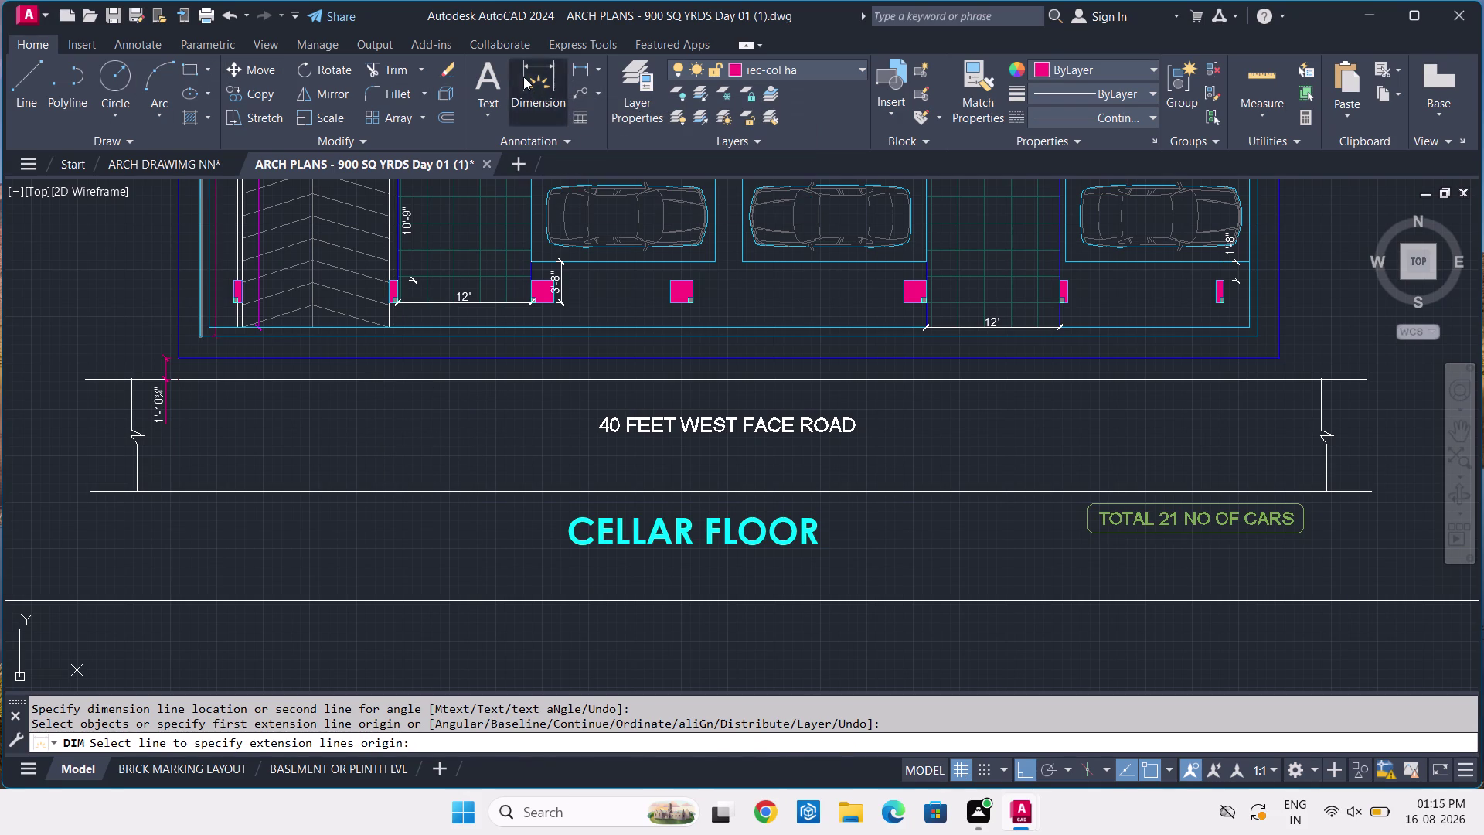
scroll(up, 3)
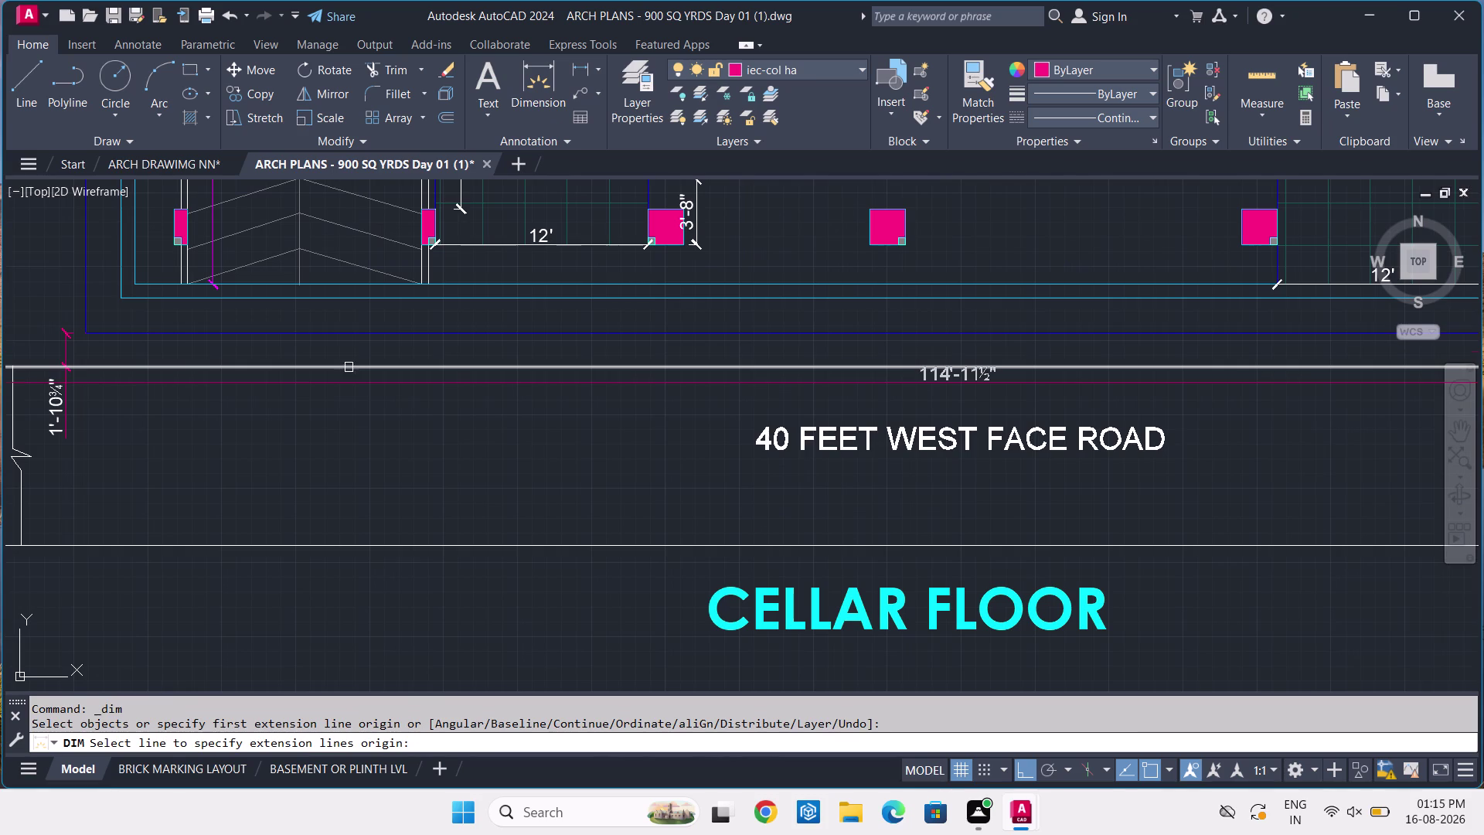
key(b)
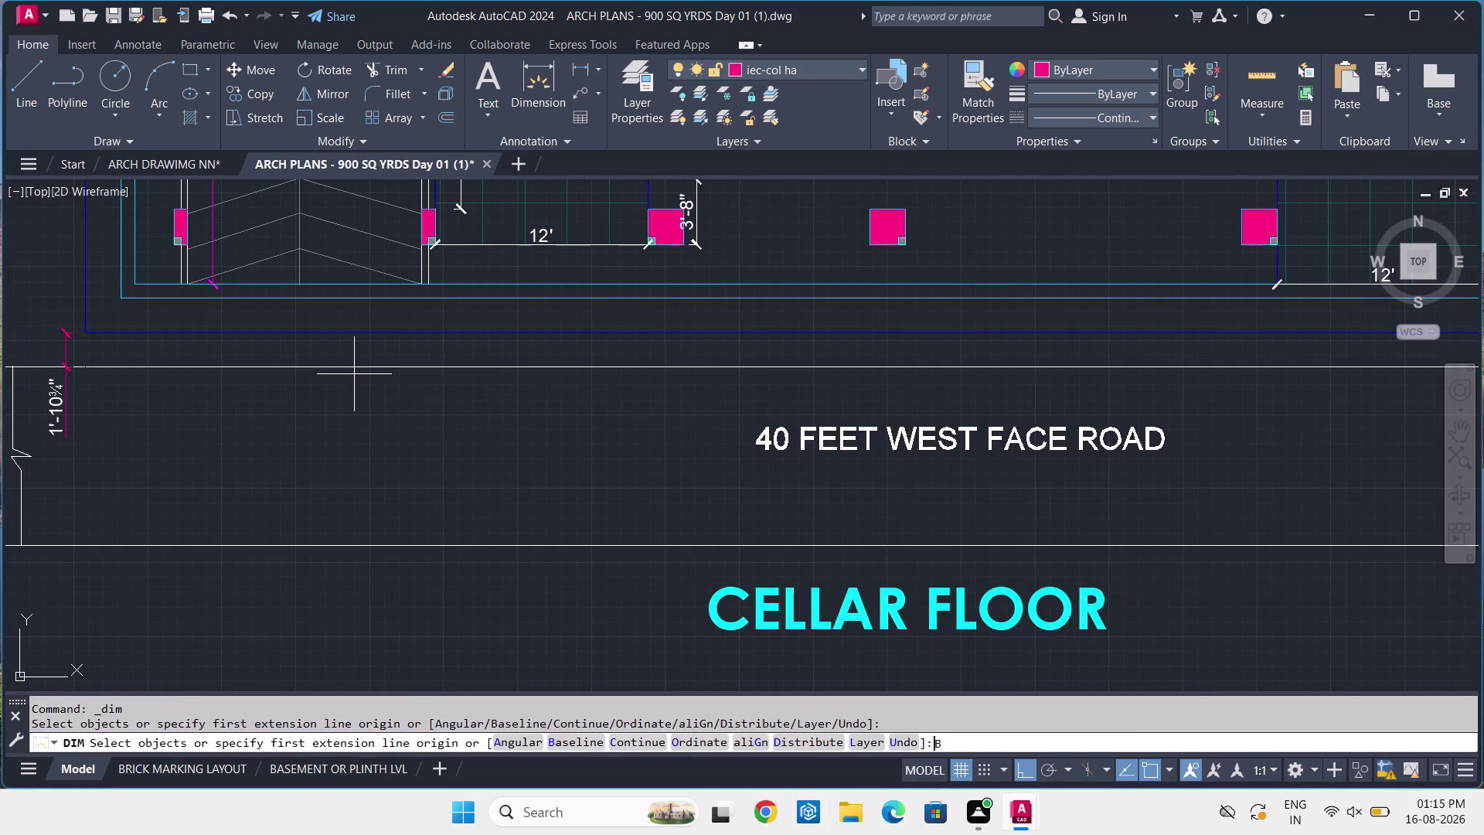
key(space)
key(space)
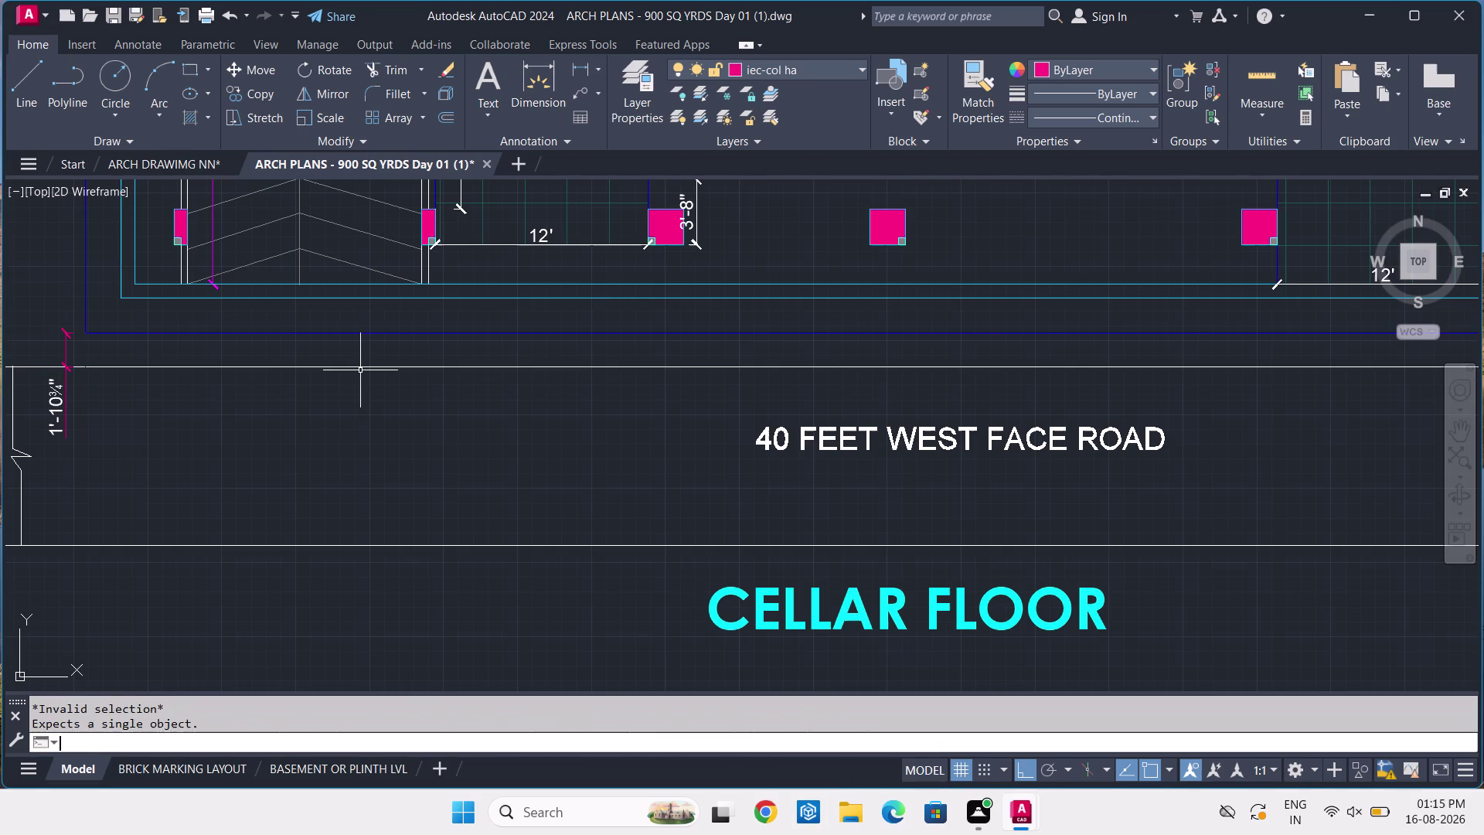
key(space)
scroll(up, 3)
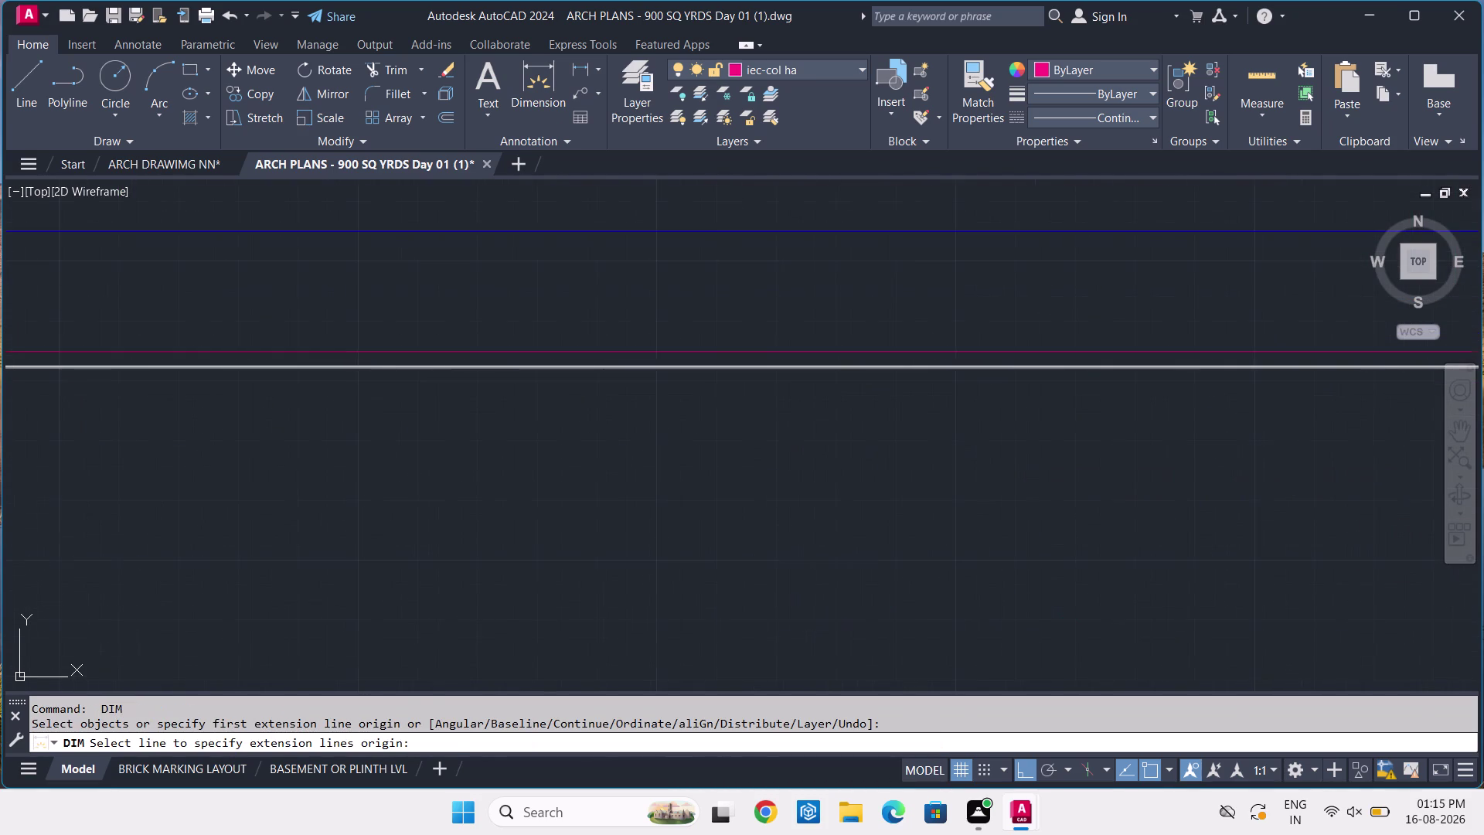
click(374, 363)
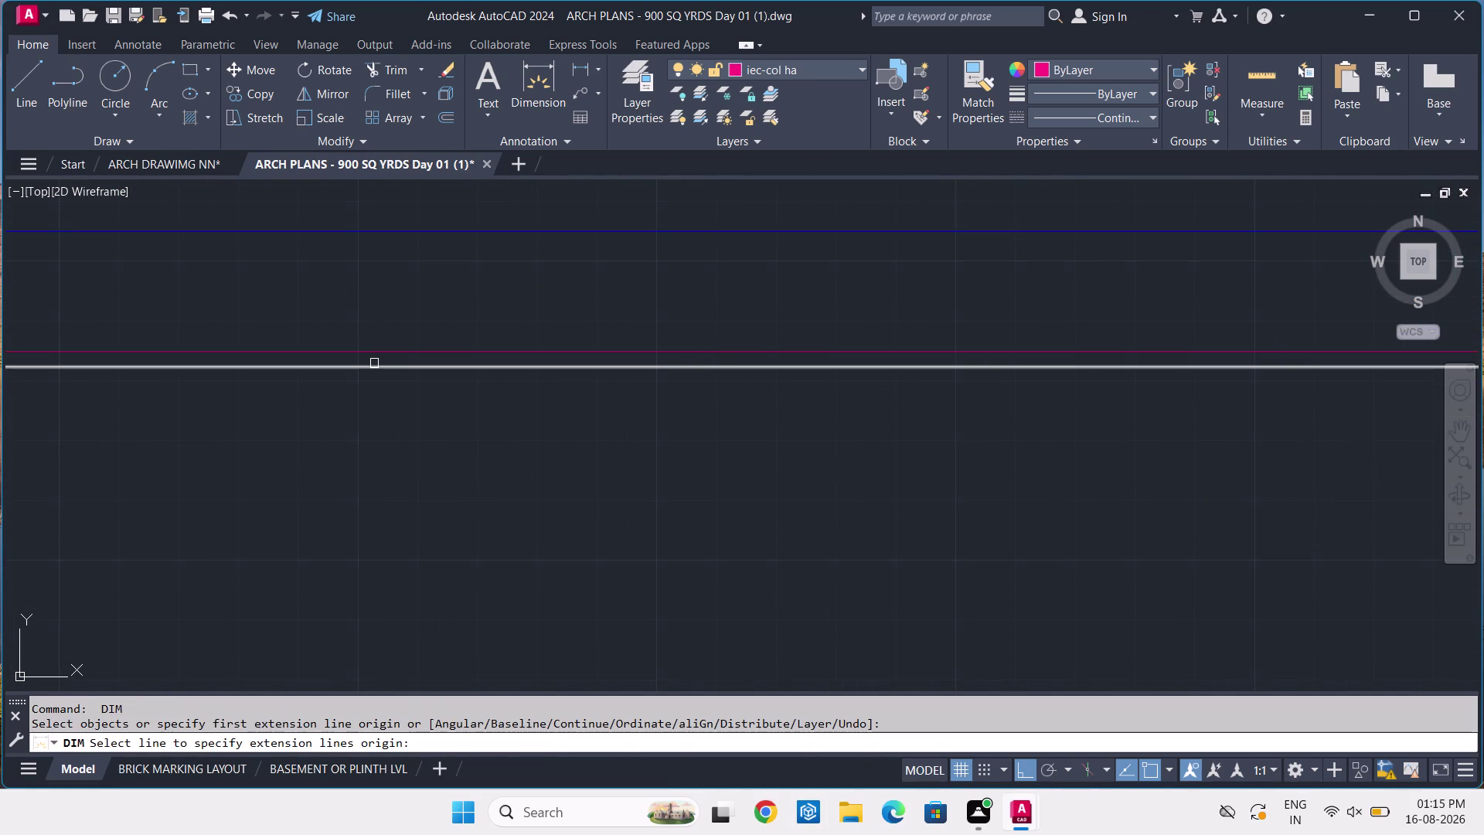
key(space)
key(space)
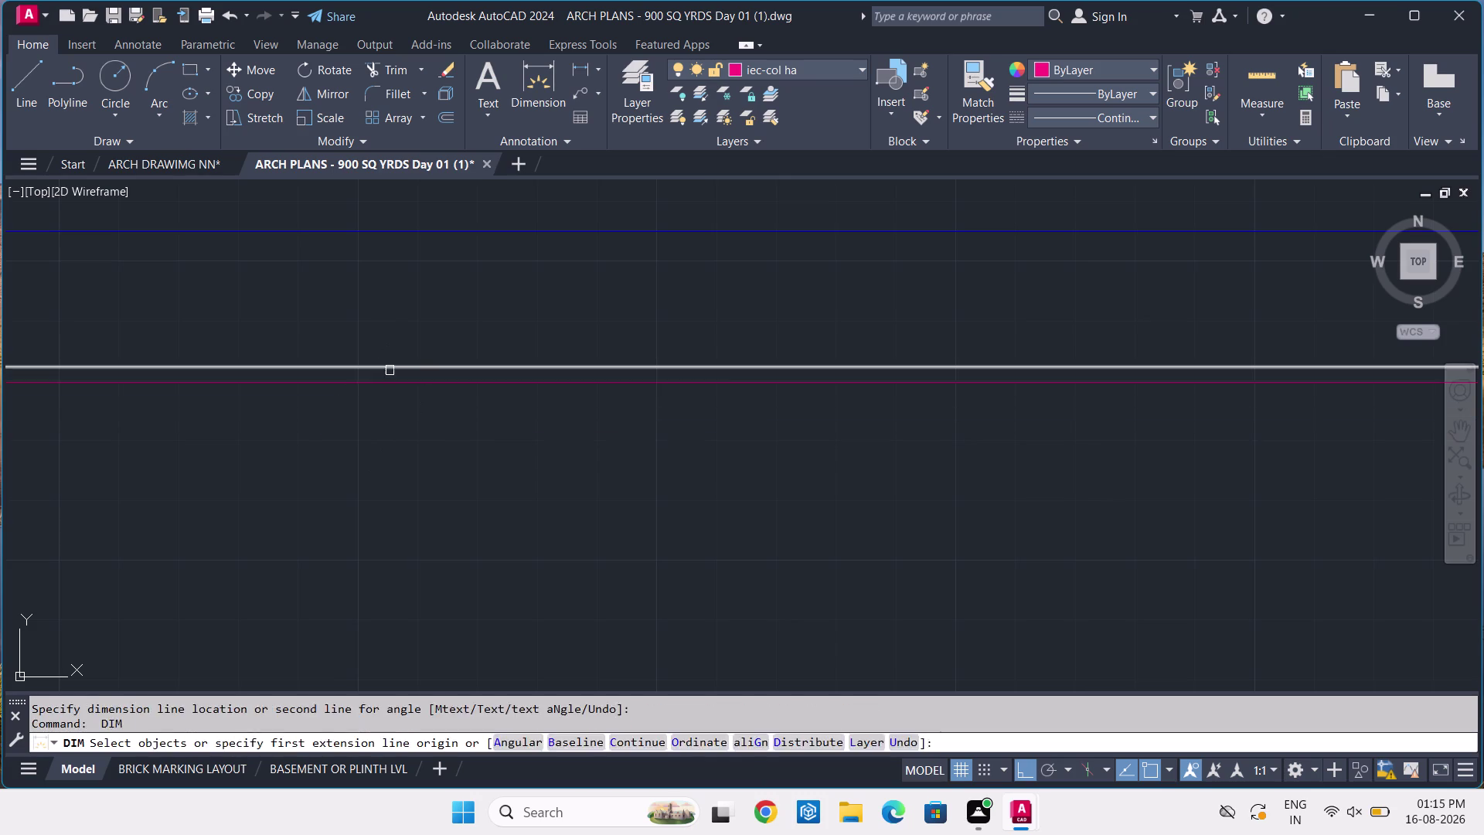
scroll(down, 3)
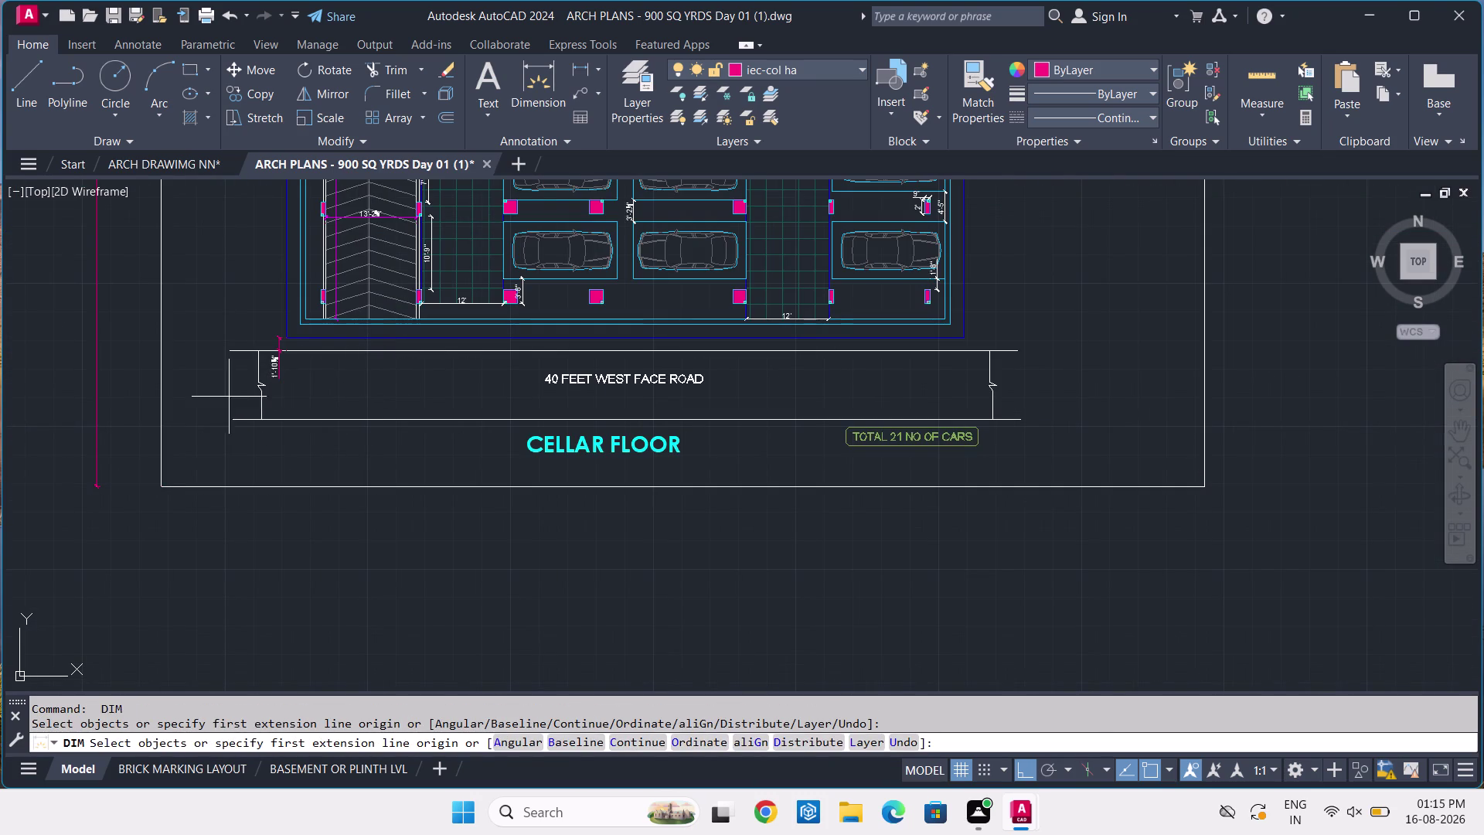
scroll(up, 3)
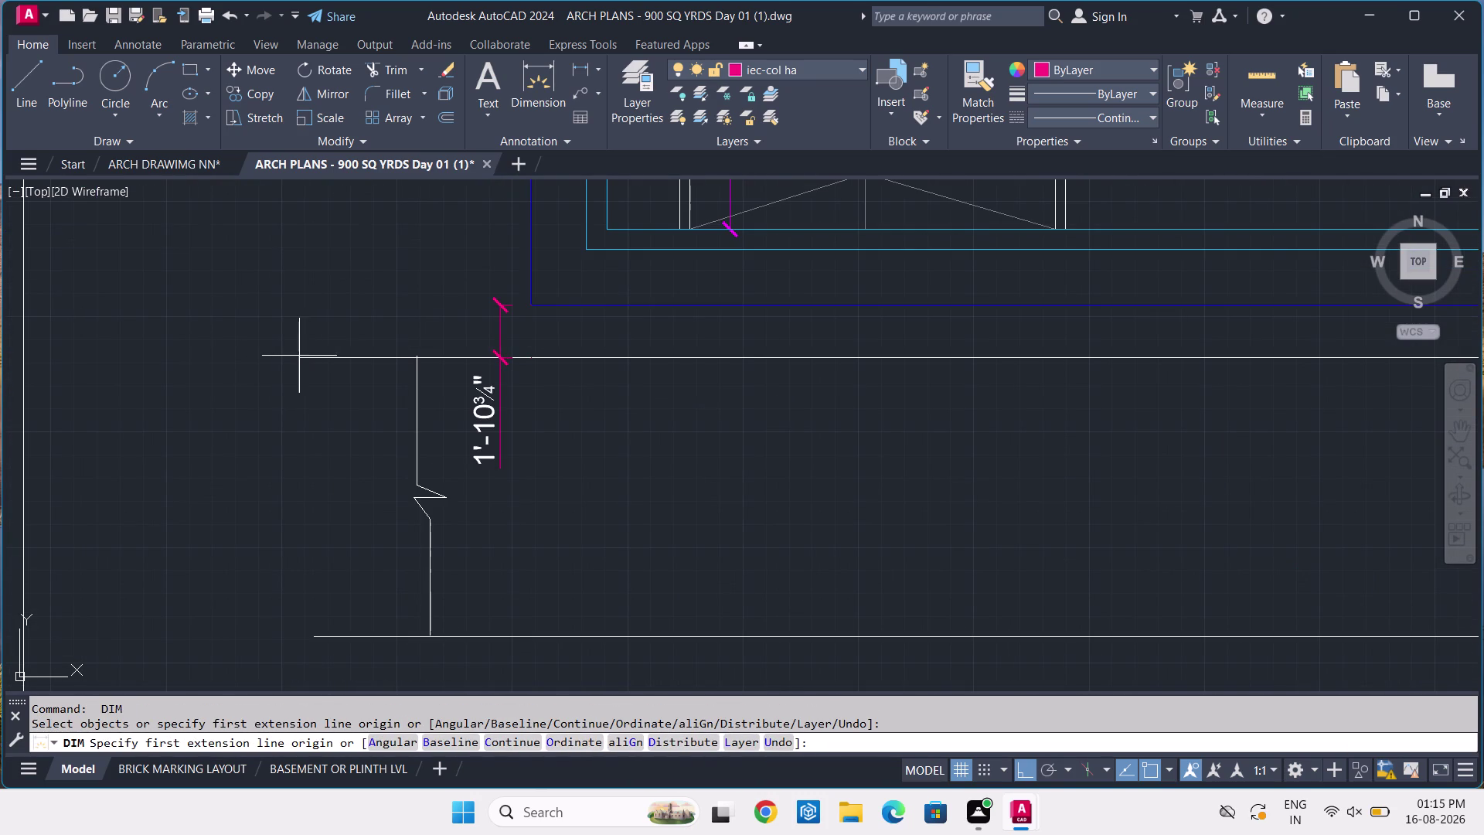
Dimension the 10'-0¾" road width, then return to ARCH DRAWIMG NN.
click(294, 356)
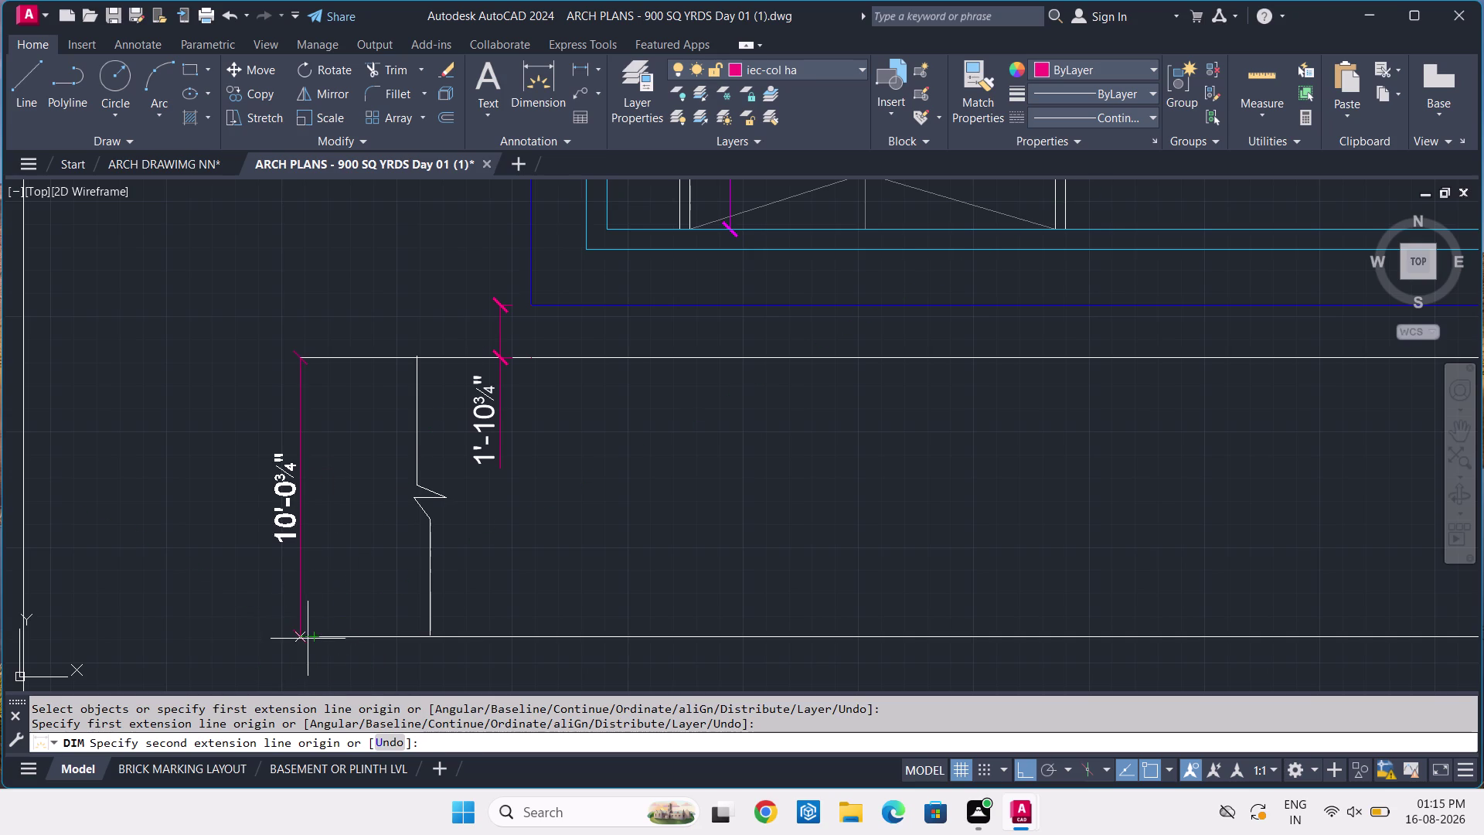
click(292, 635)
click(239, 612)
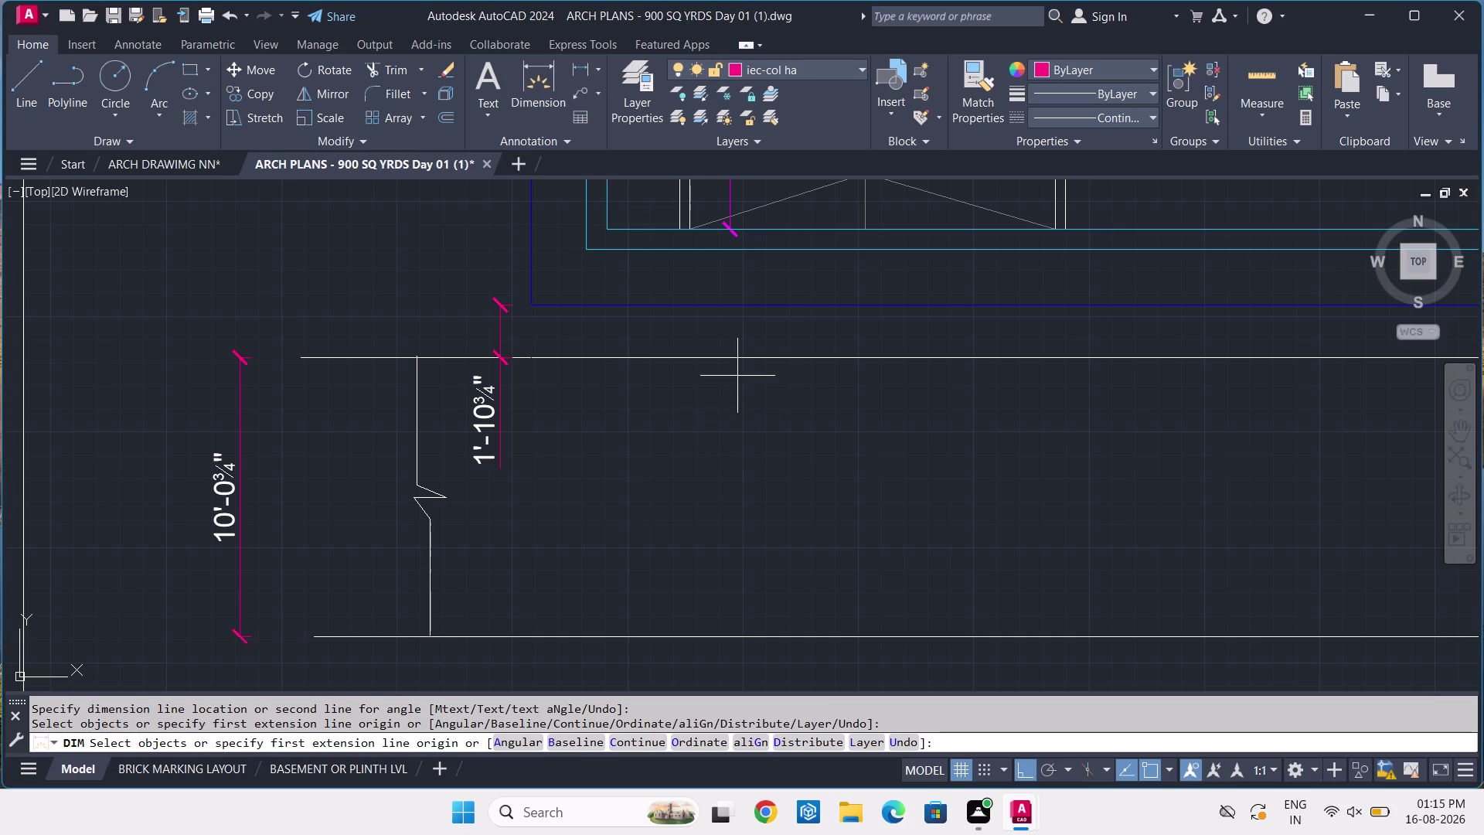
click(132, 166)
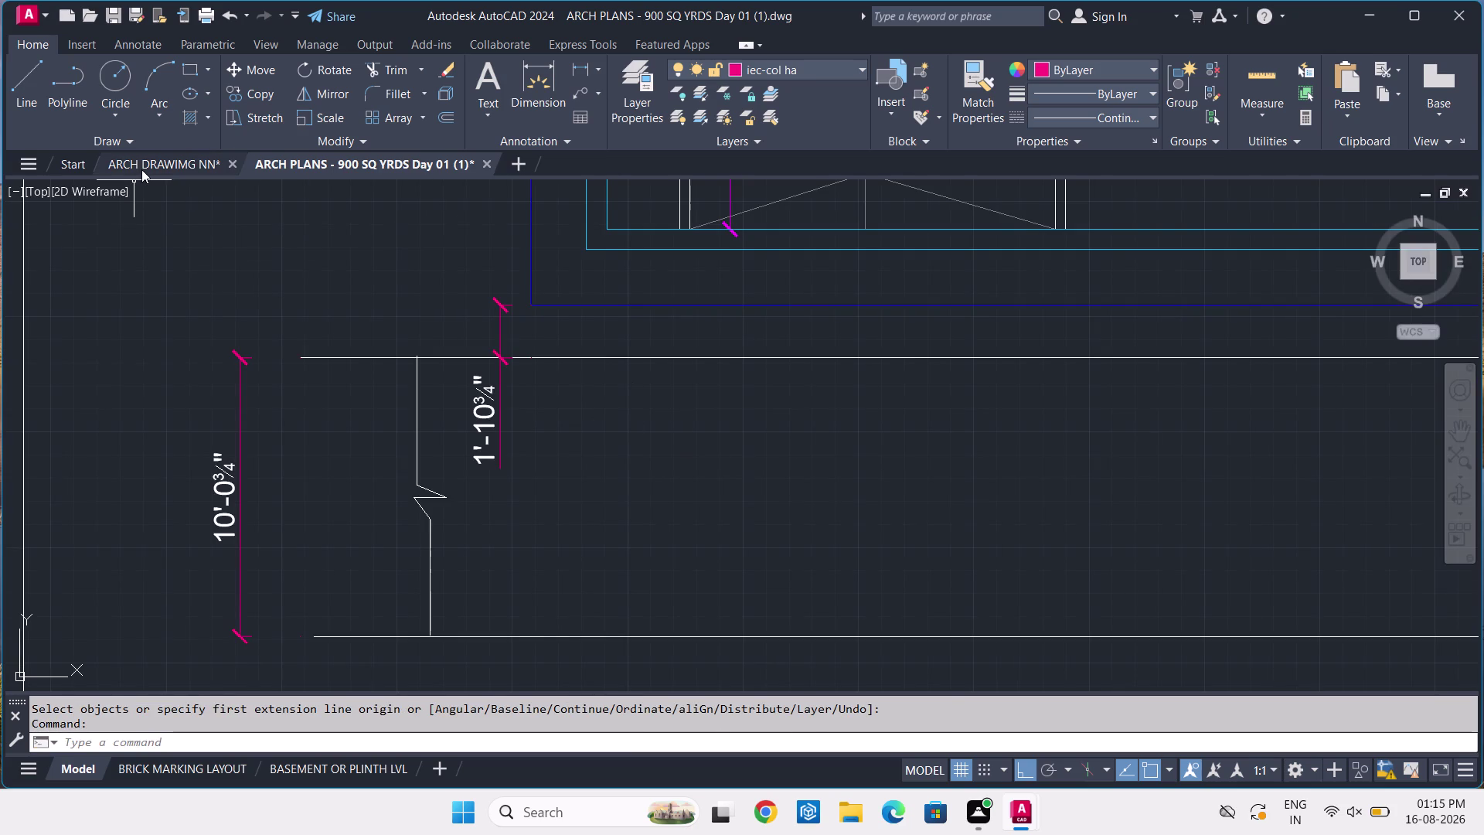
click(141, 169)
Start a point tracked from the boundary rectangle's lower-left corner.
middle_drag(797, 614, 797, 615)
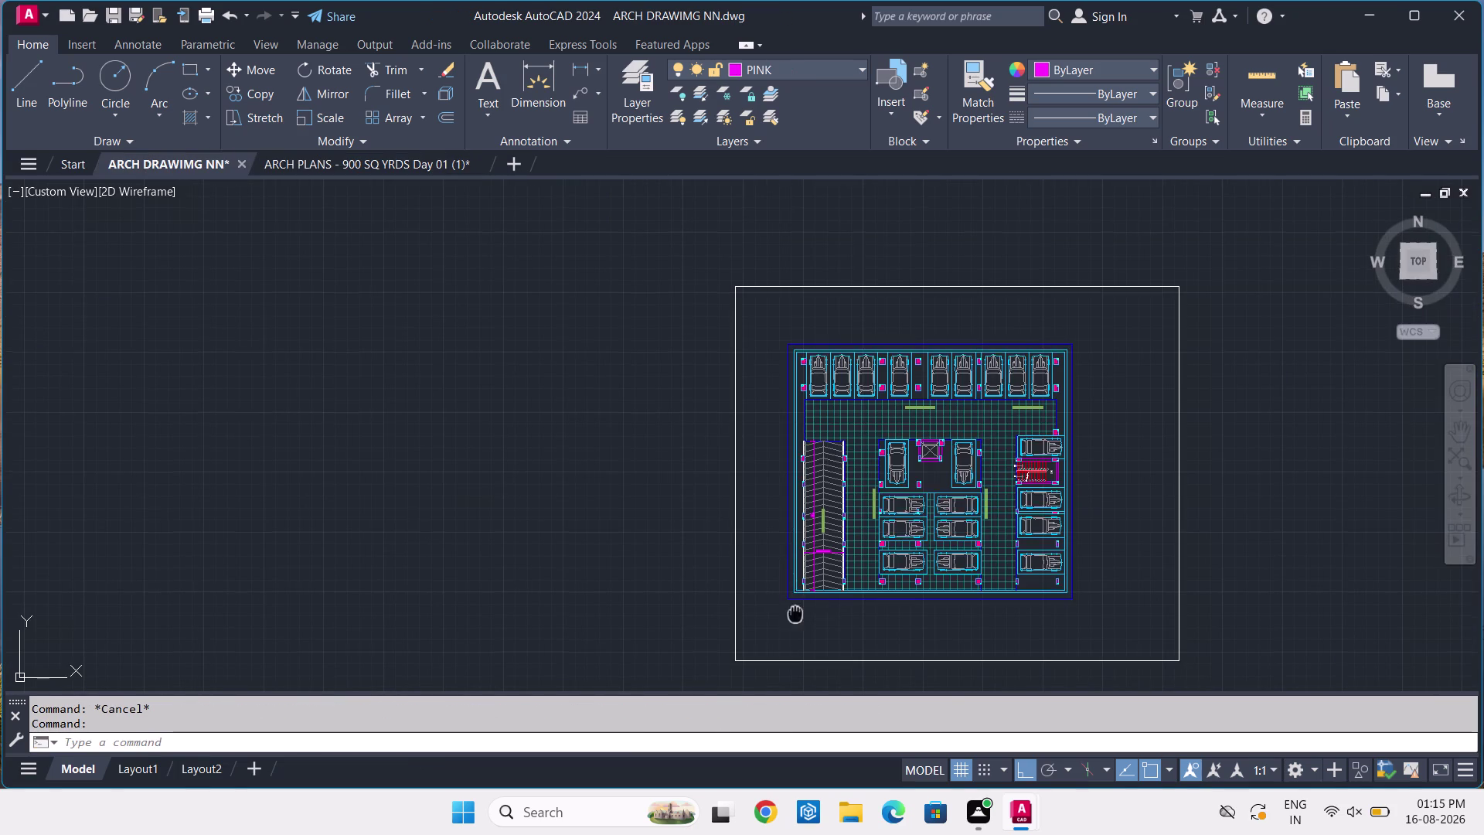
middle_drag(797, 614, 591, 362)
scroll(up, 3)
scroll(up, 3)
middle_drag(554, 385, 553, 523)
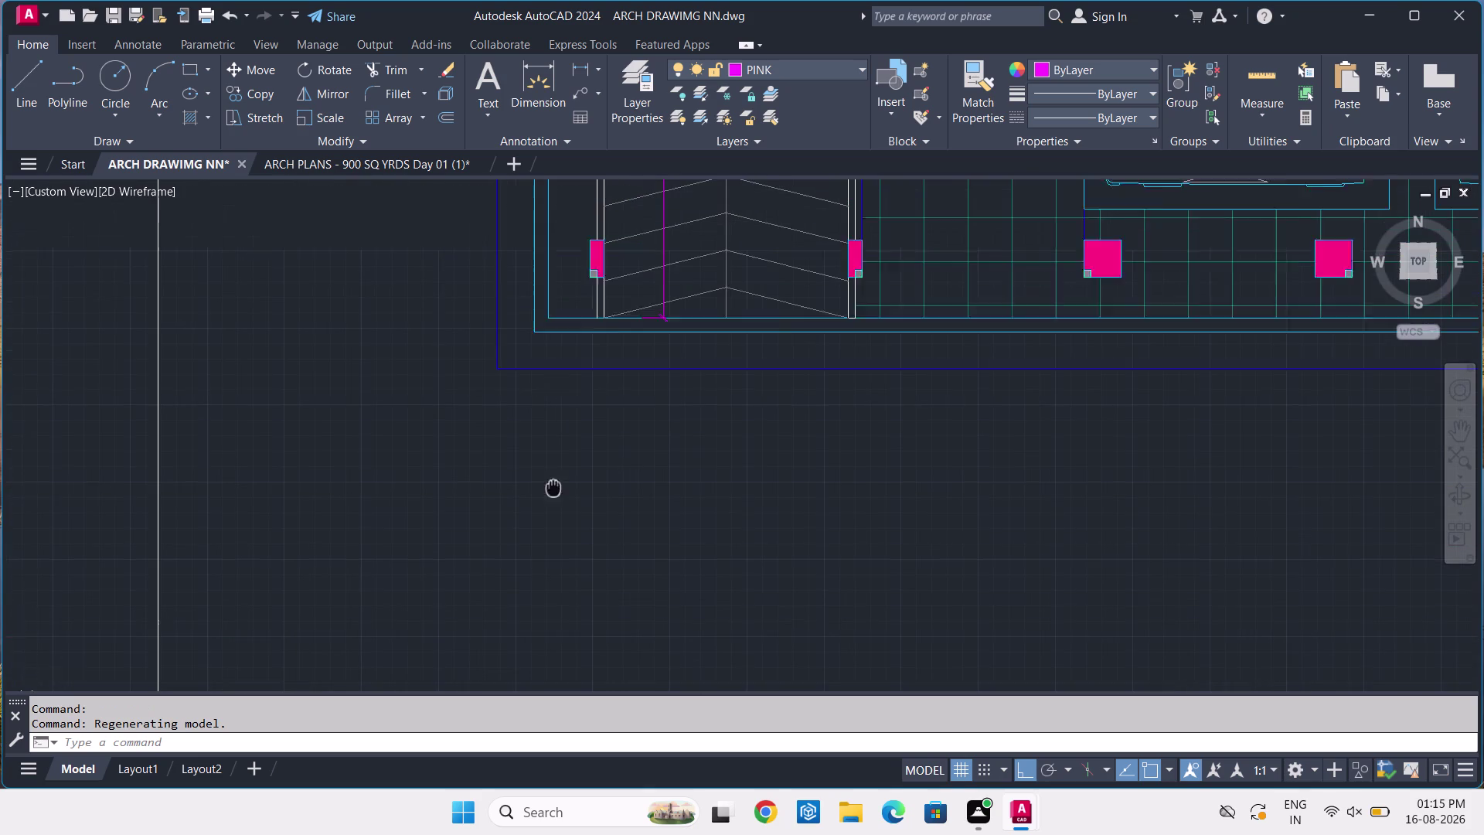
middle_drag(553, 522, 553, 537)
middle_drag(508, 506, 511, 370)
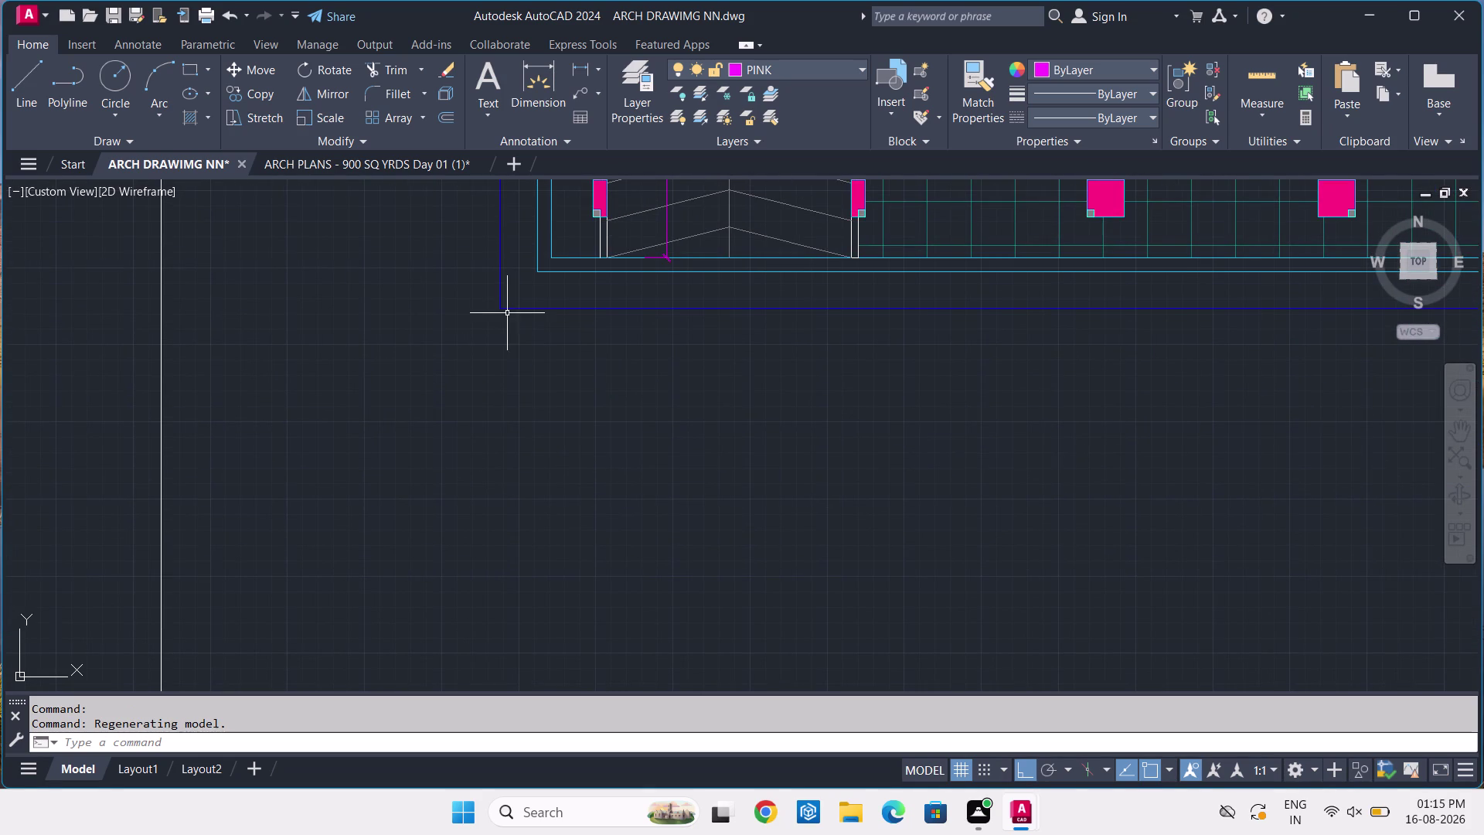
text(PO)
key(space)
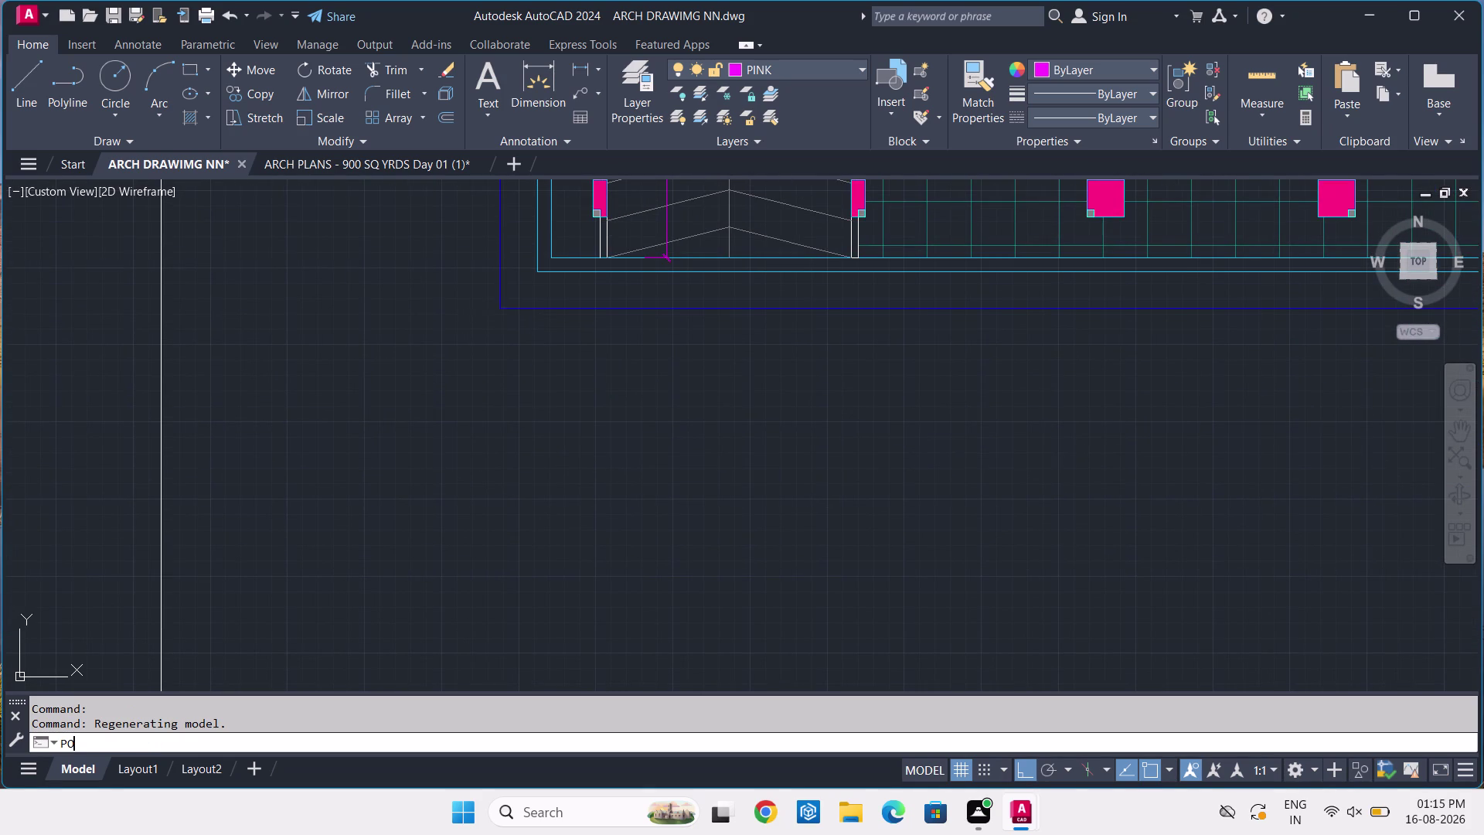
text(TK)
key(space)
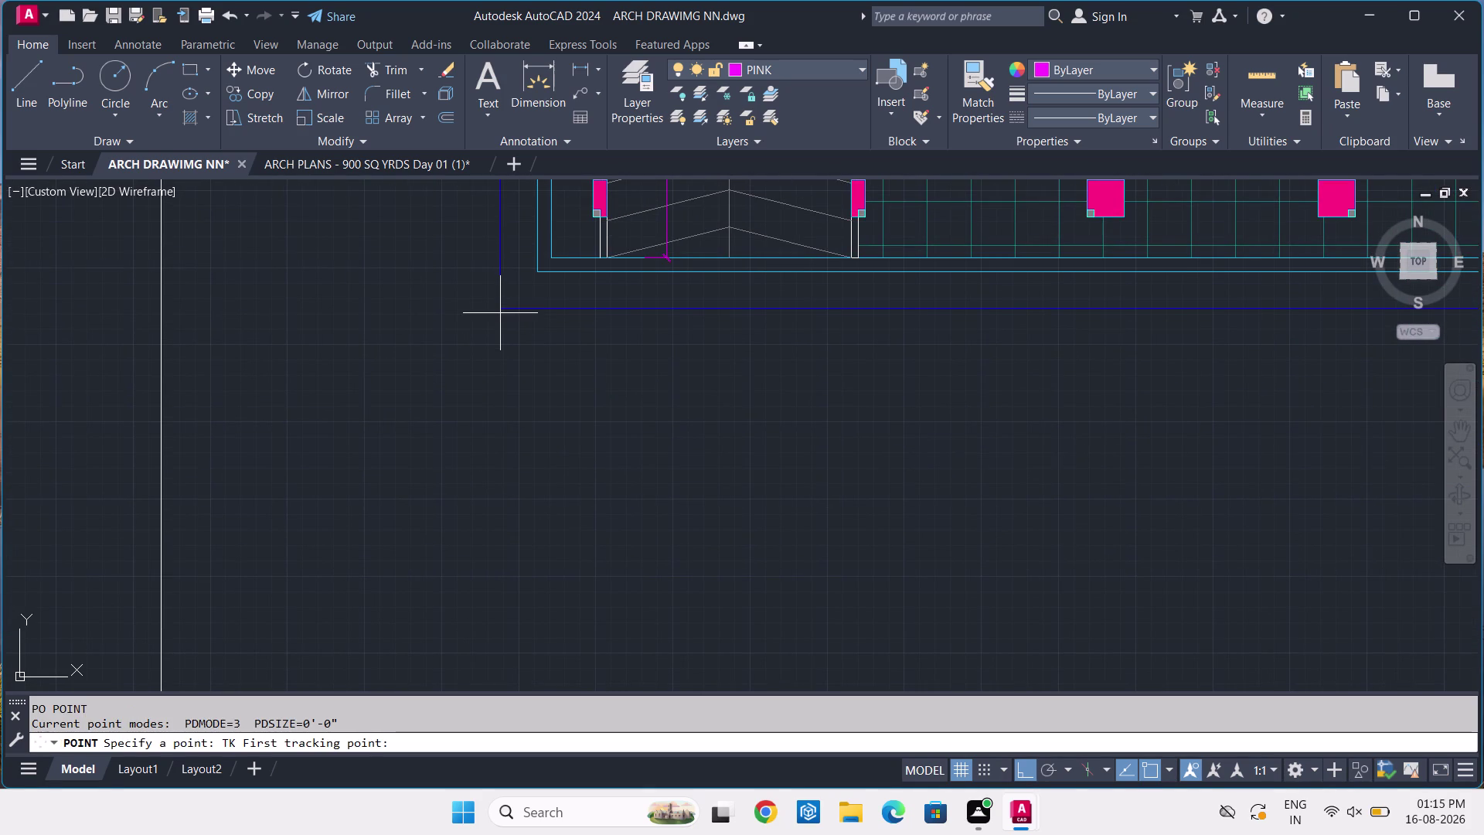
click(503, 306)
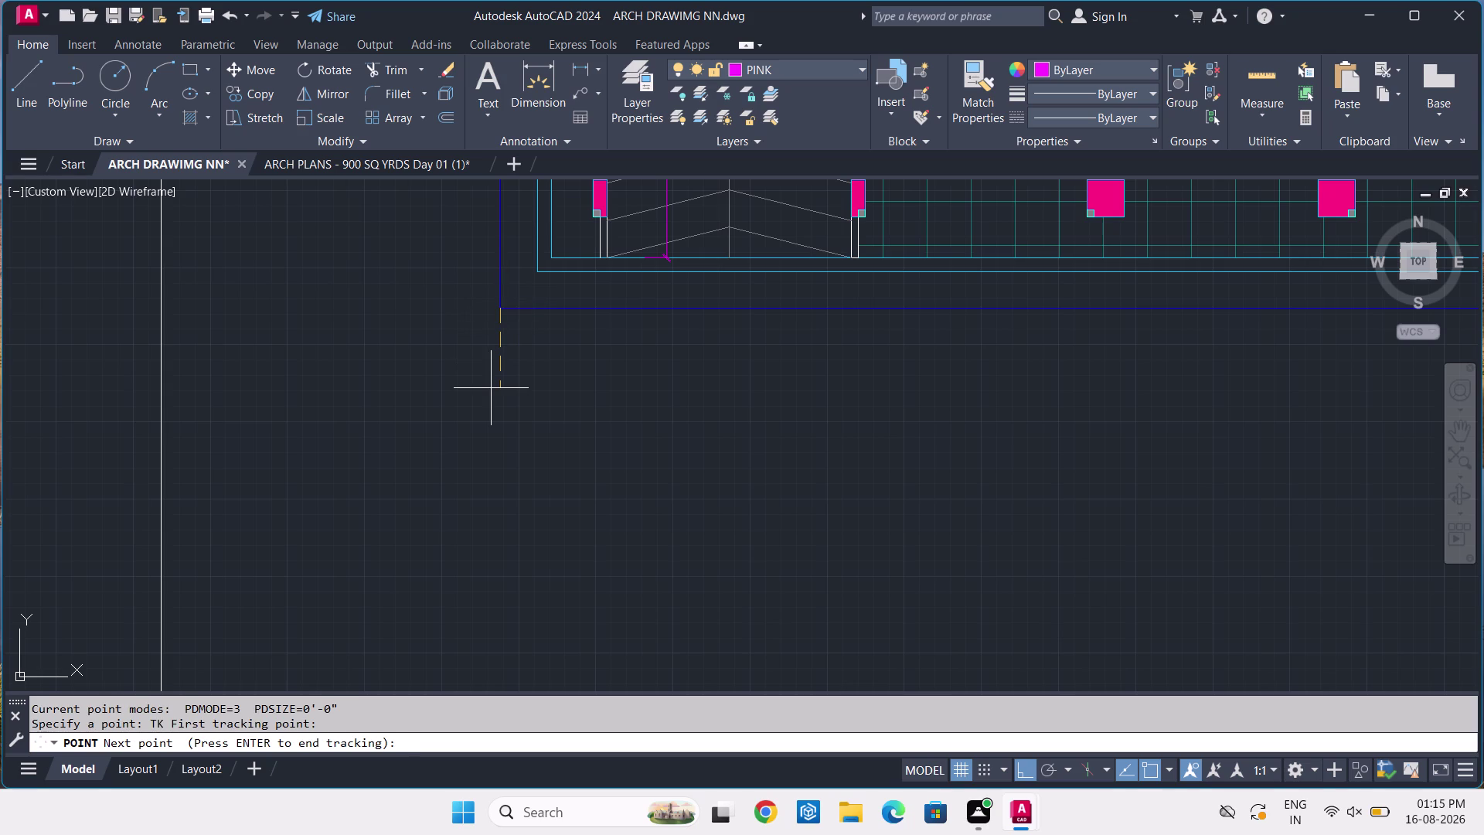
Place the point 1'-10¾" below that corner.
text(1')
text(-)
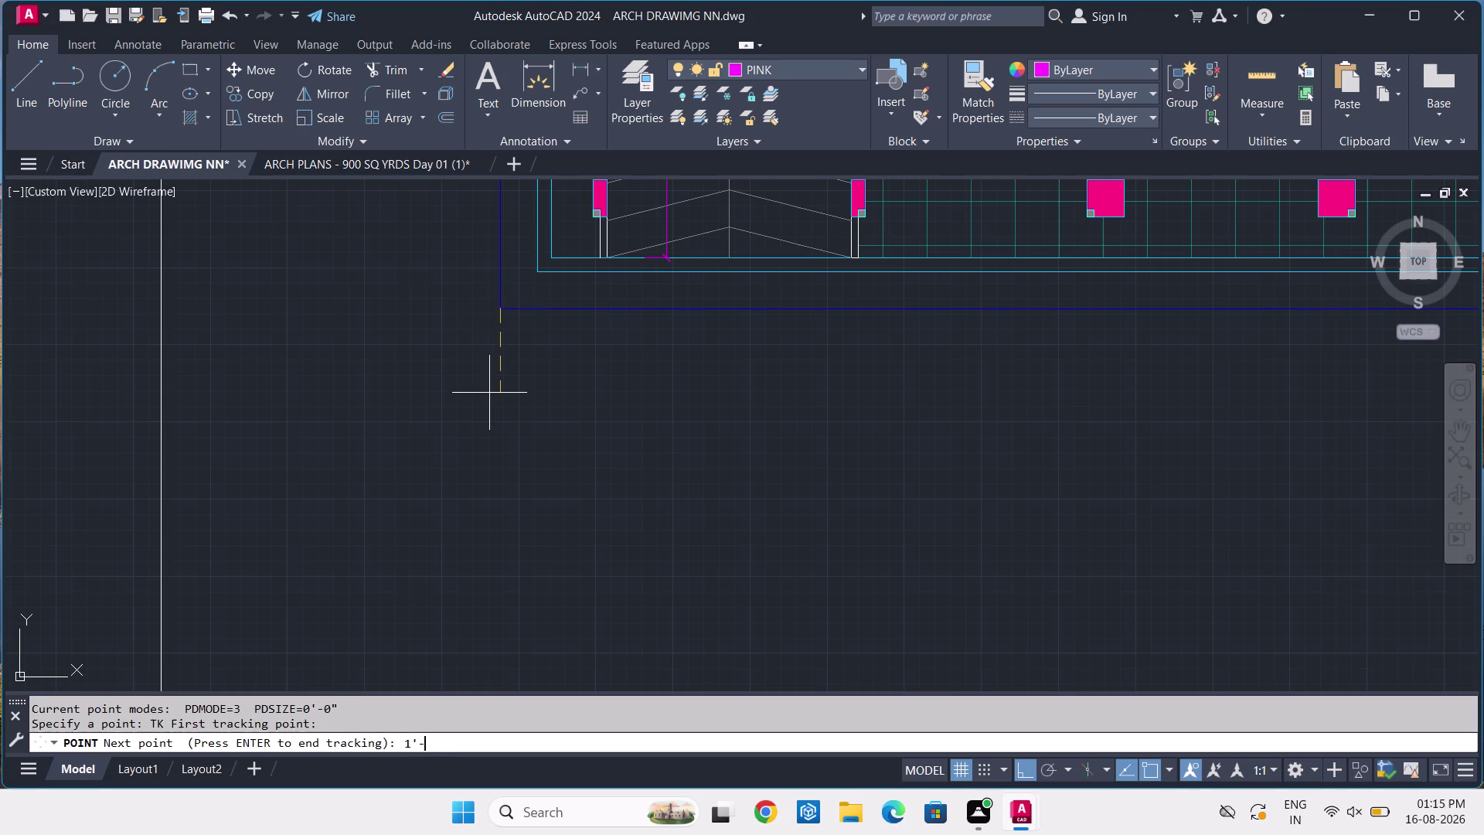
text(10)
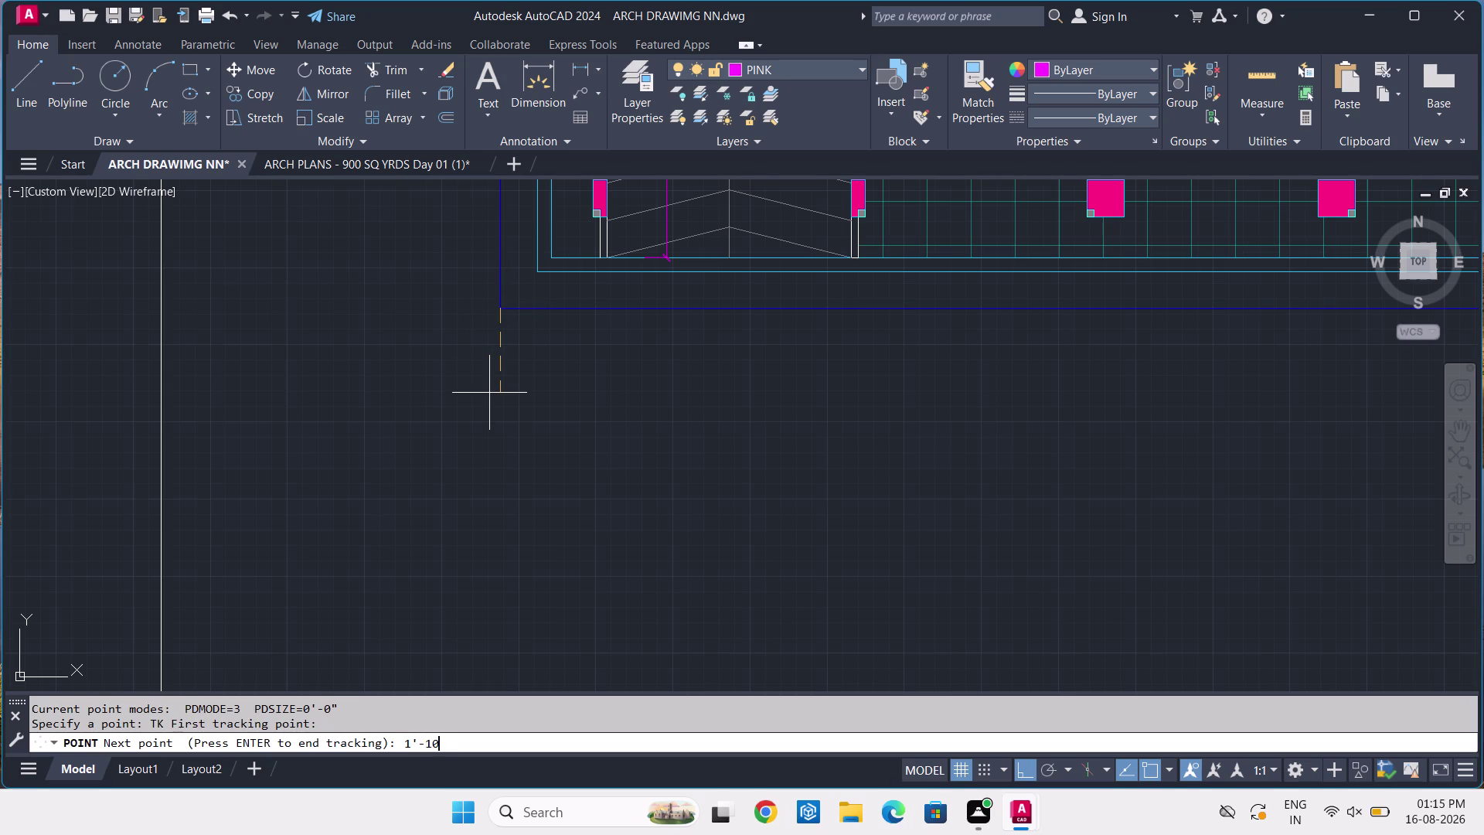
text(-3)
key(slash)
key(4)
key(Return)
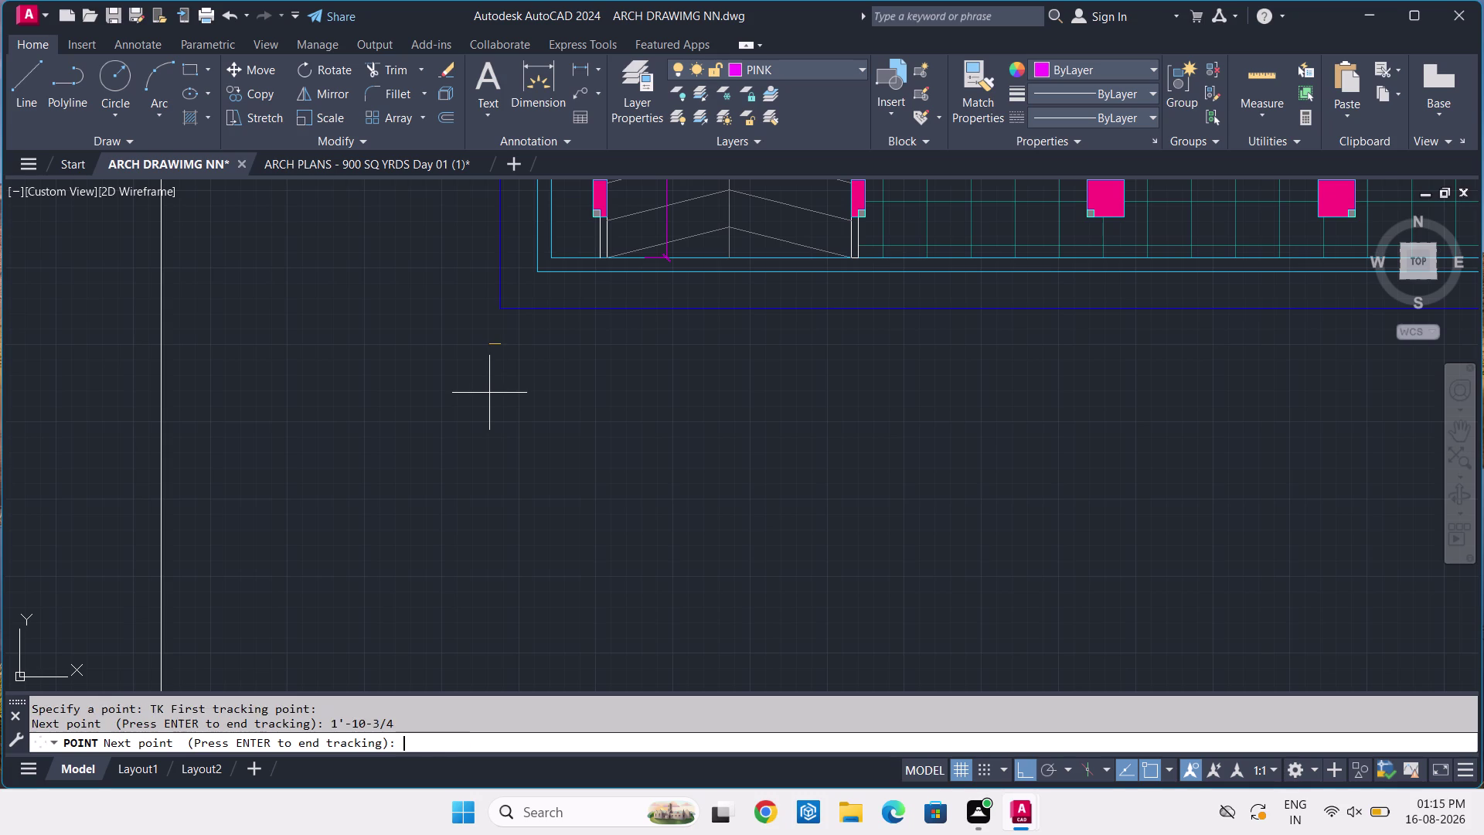
key(Return)
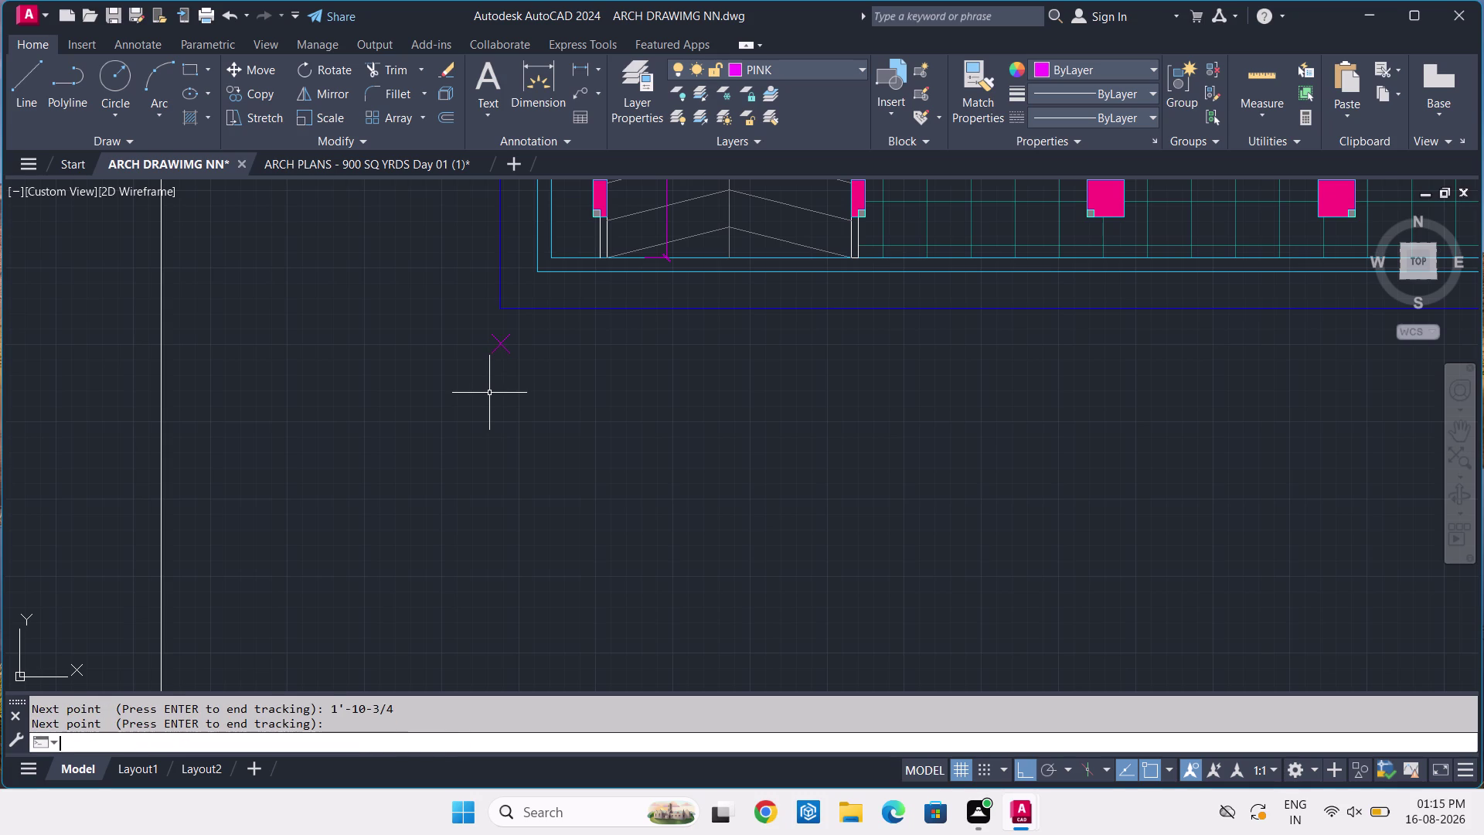
text(XL)
key(space)
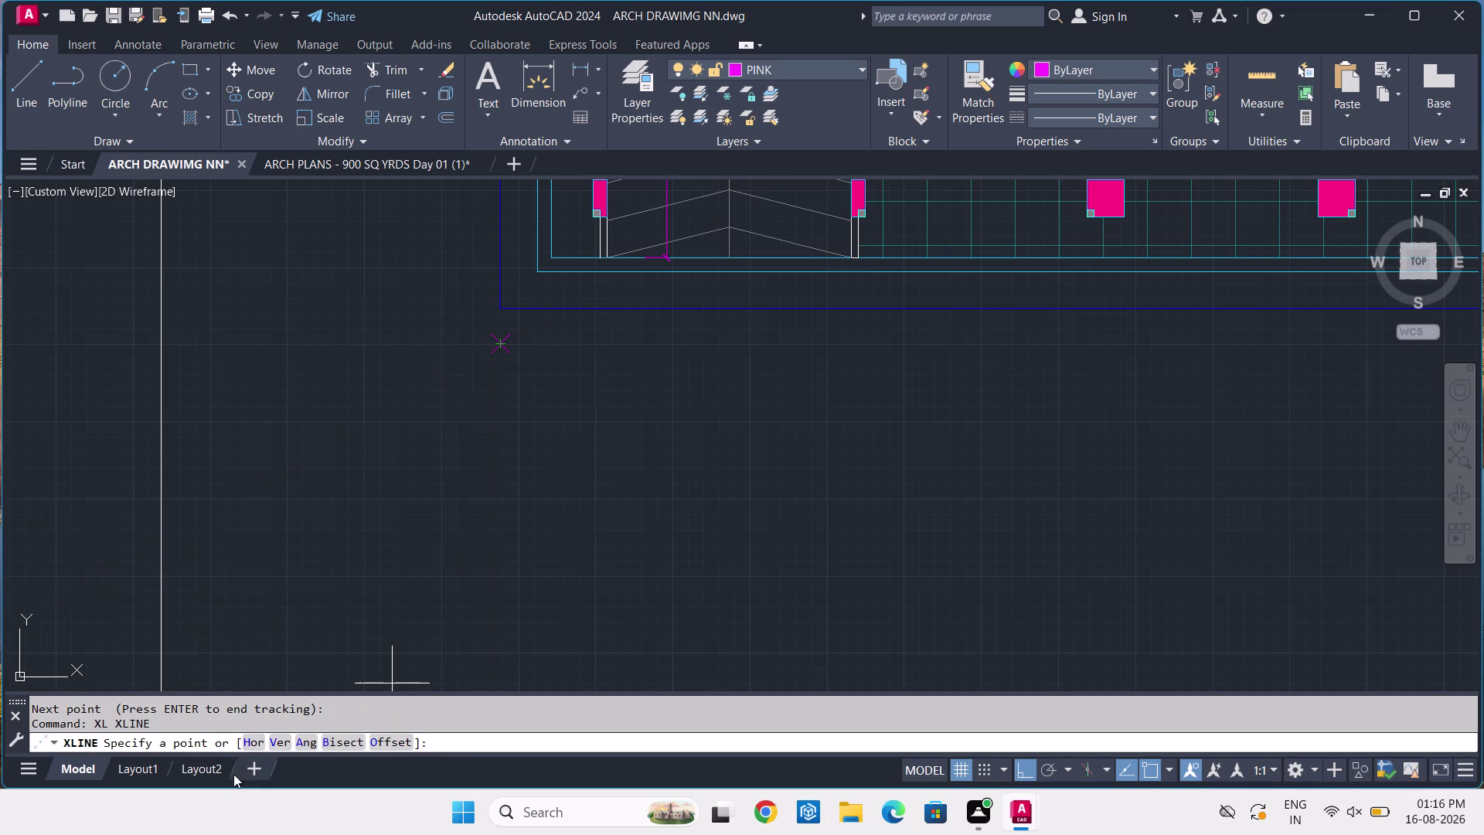
Draw a horizontal construction line through the new point and select the pink road line.
click(249, 734)
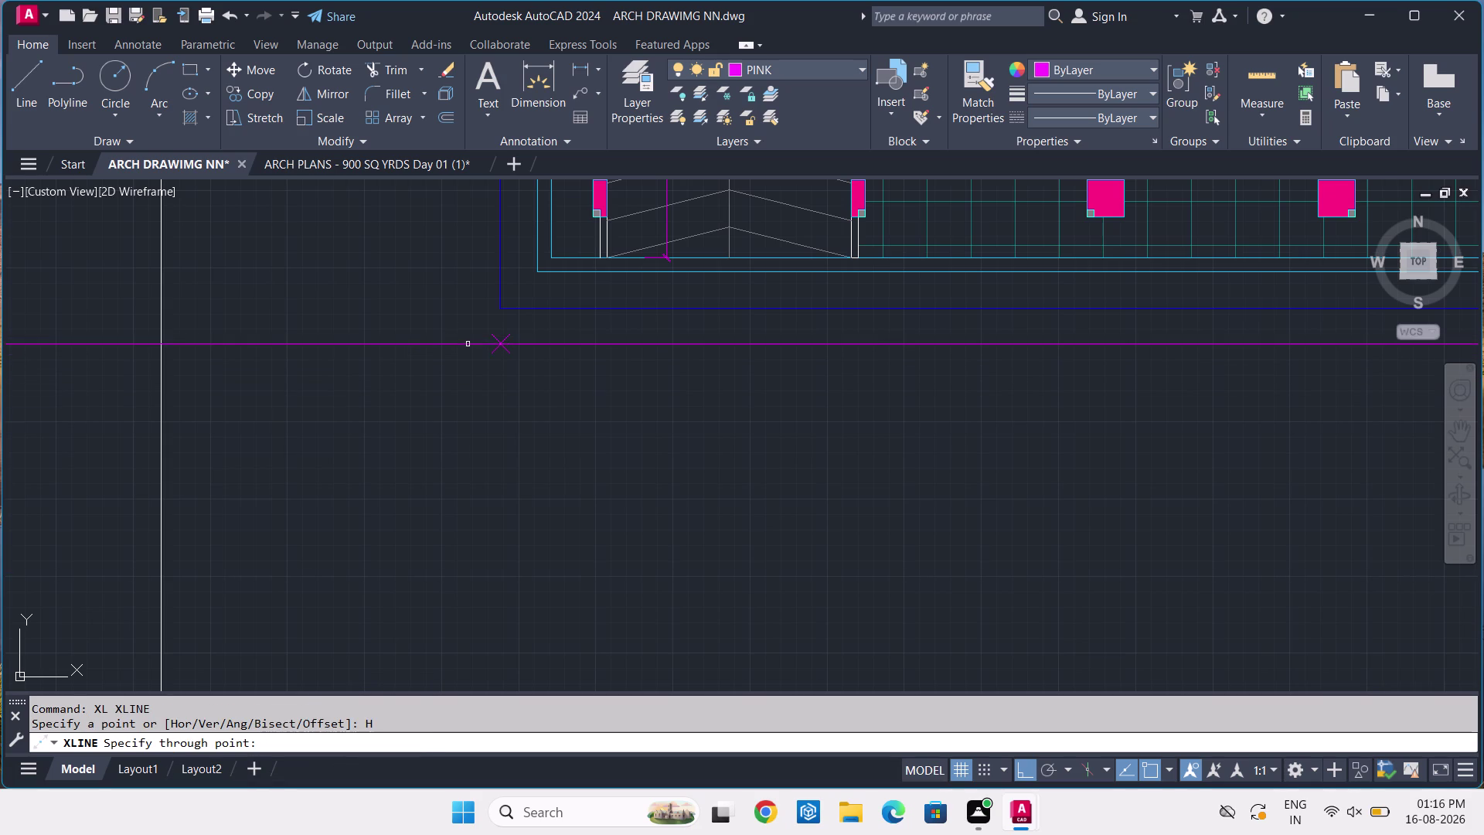
click(503, 344)
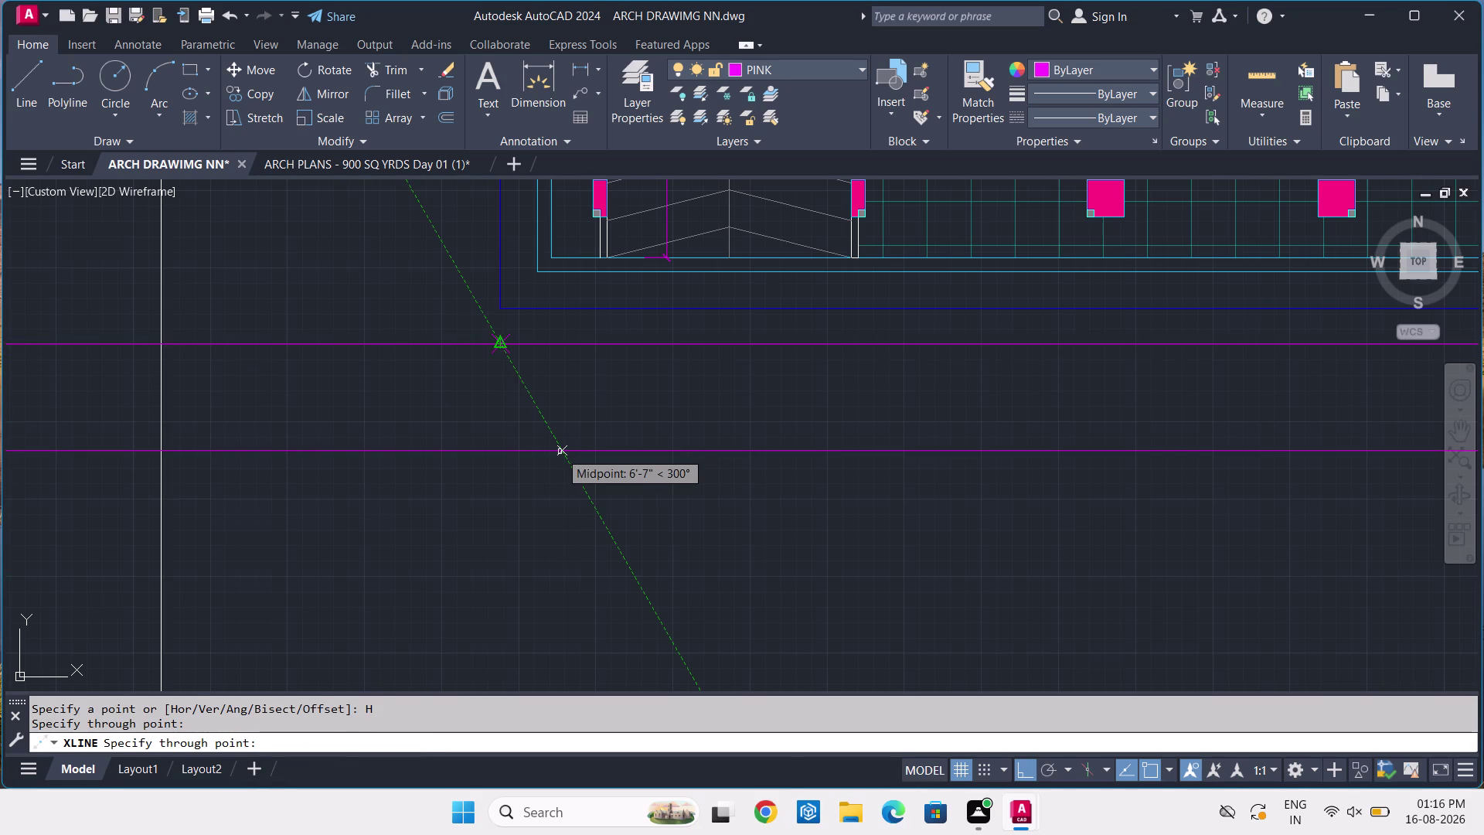
key(Escape)
click(605, 322)
click(594, 374)
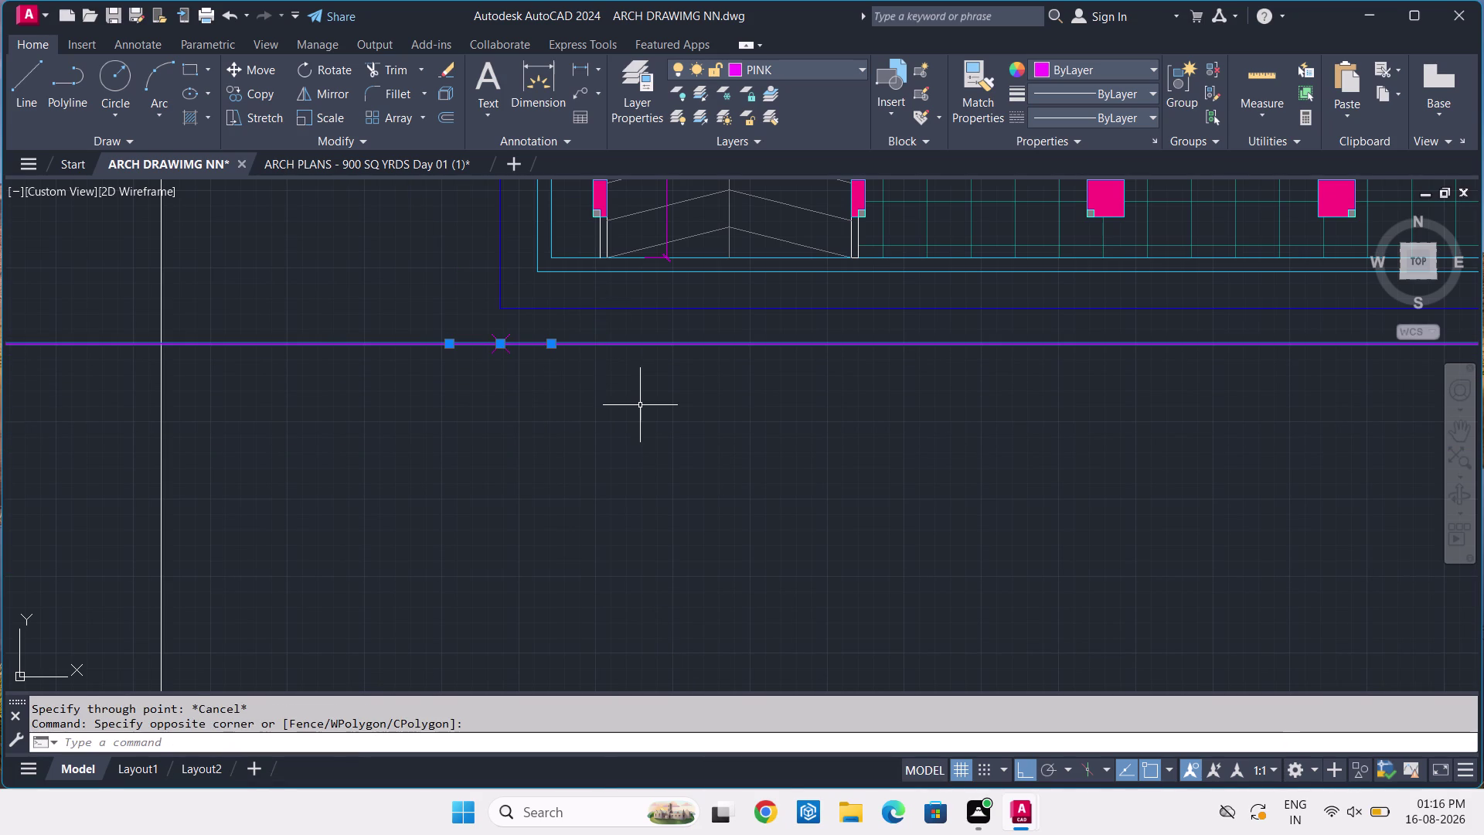
Offset the road line 10'-0¾" downward to form the second road edge.
text(O 10)
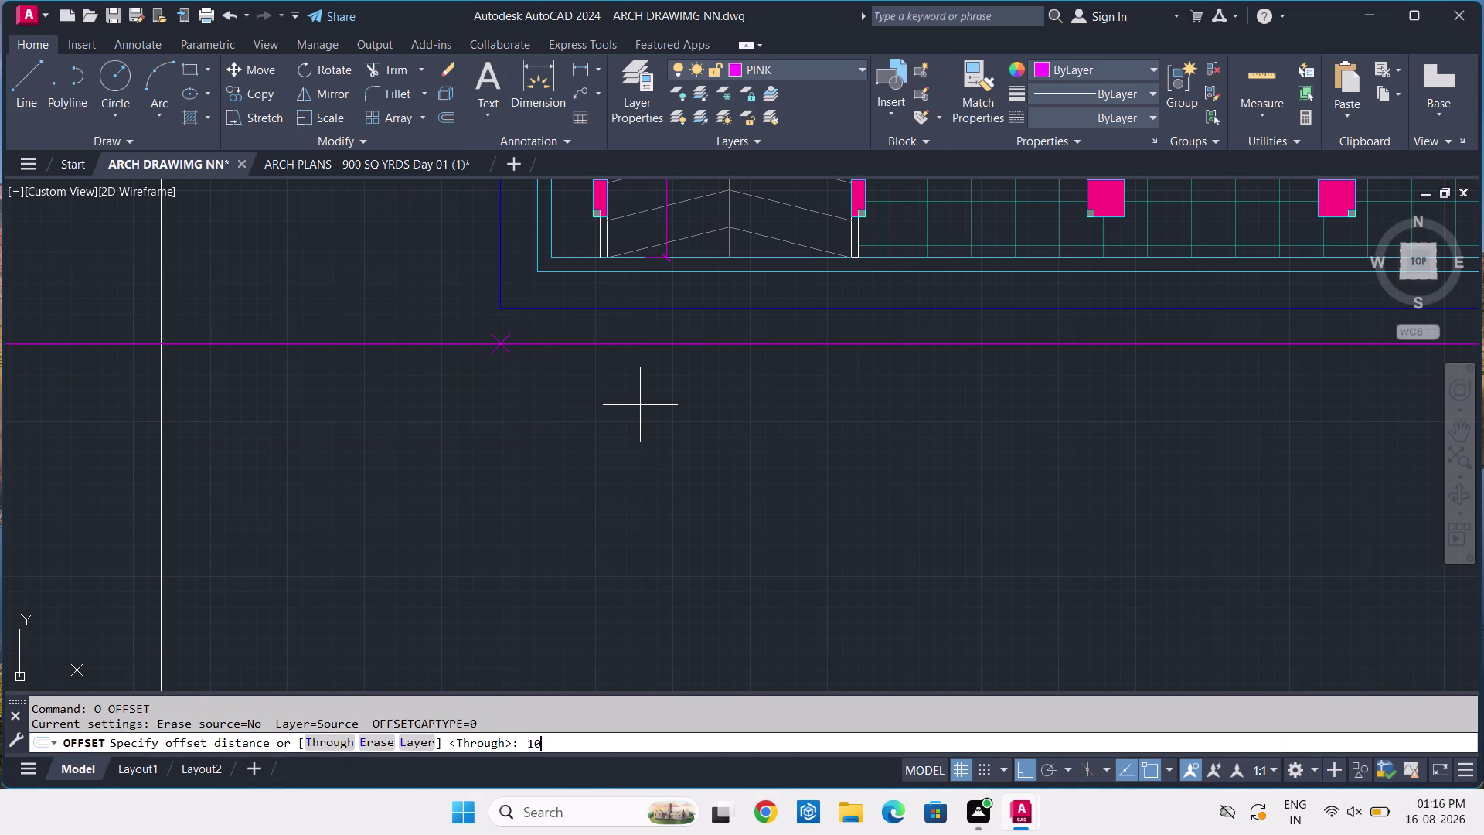
text('-)
text(0-)
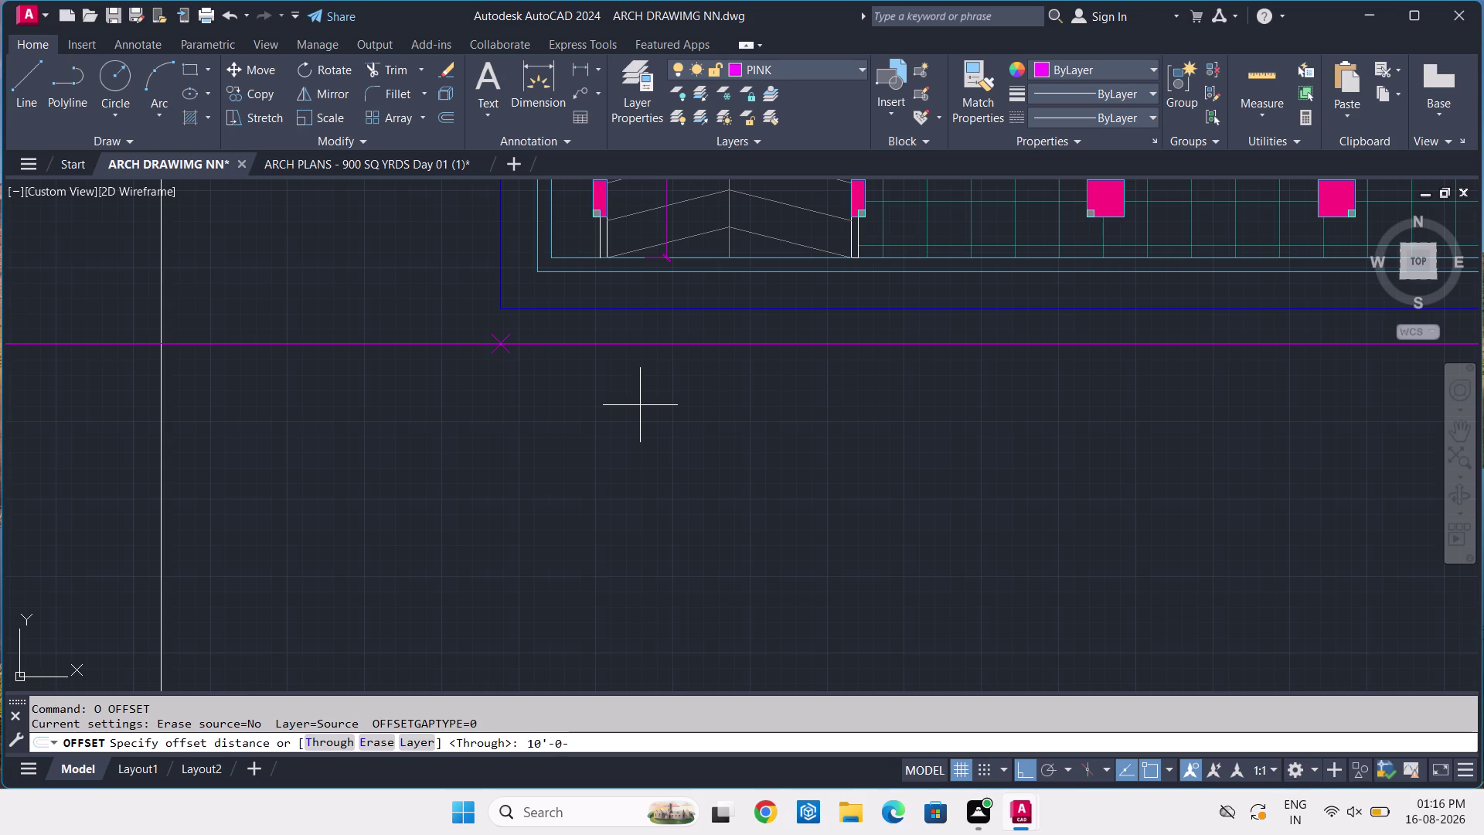
text(3/)
key(4)
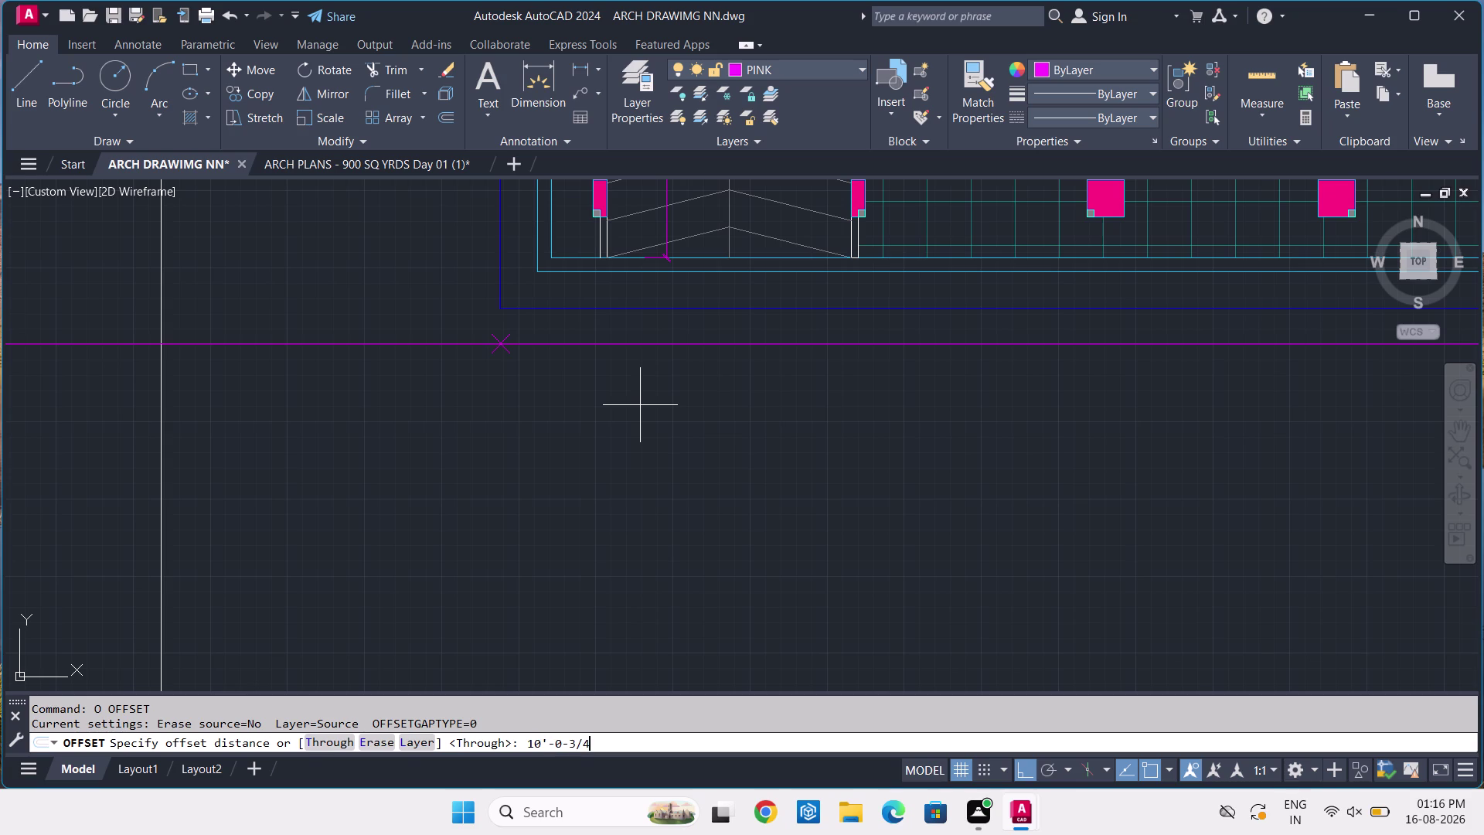
key(Return)
click(698, 633)
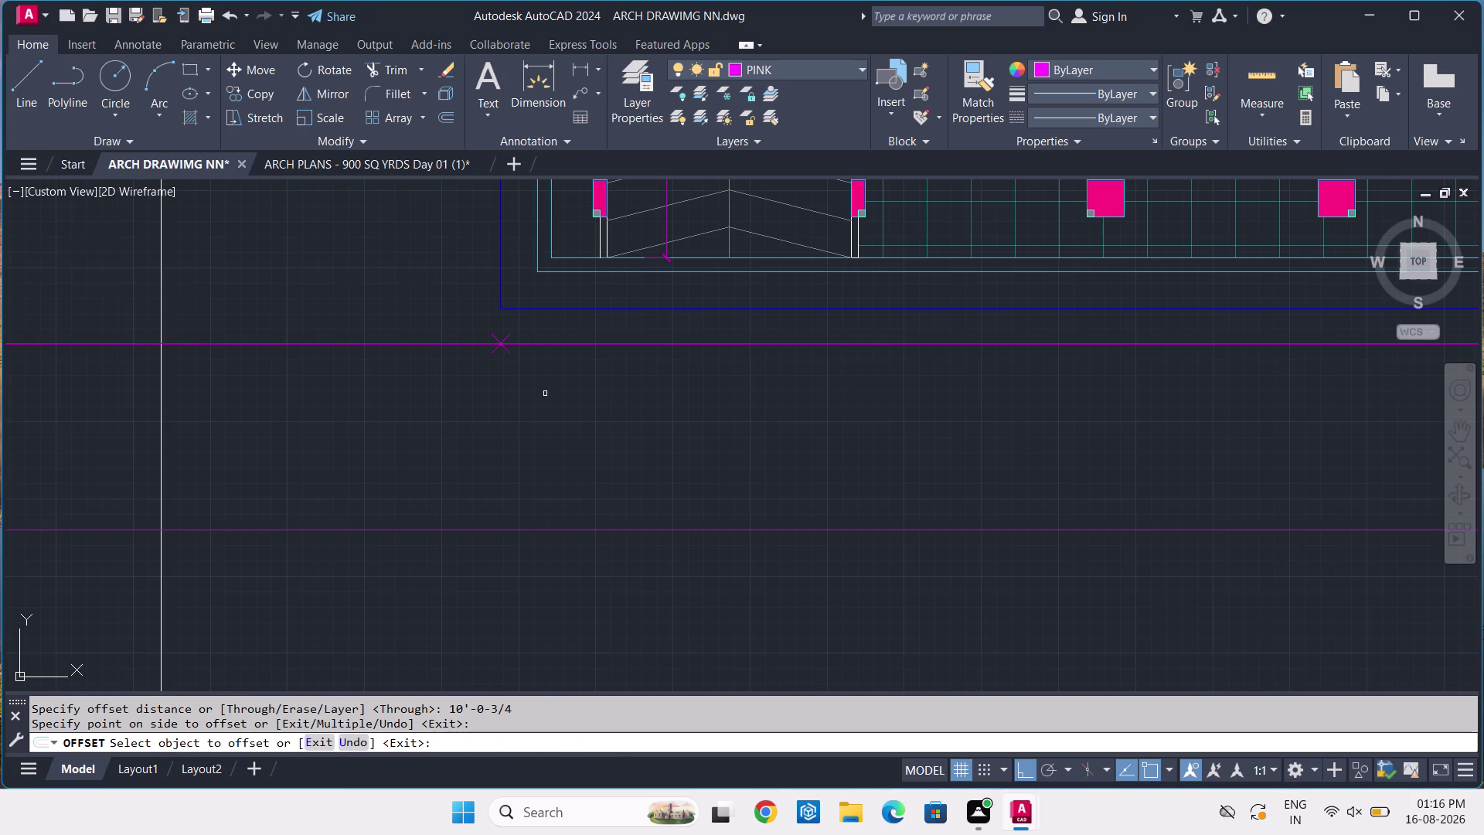
key(Escape)
Erase the stray cross mark on the line and select the road lines.
scroll(up, 3)
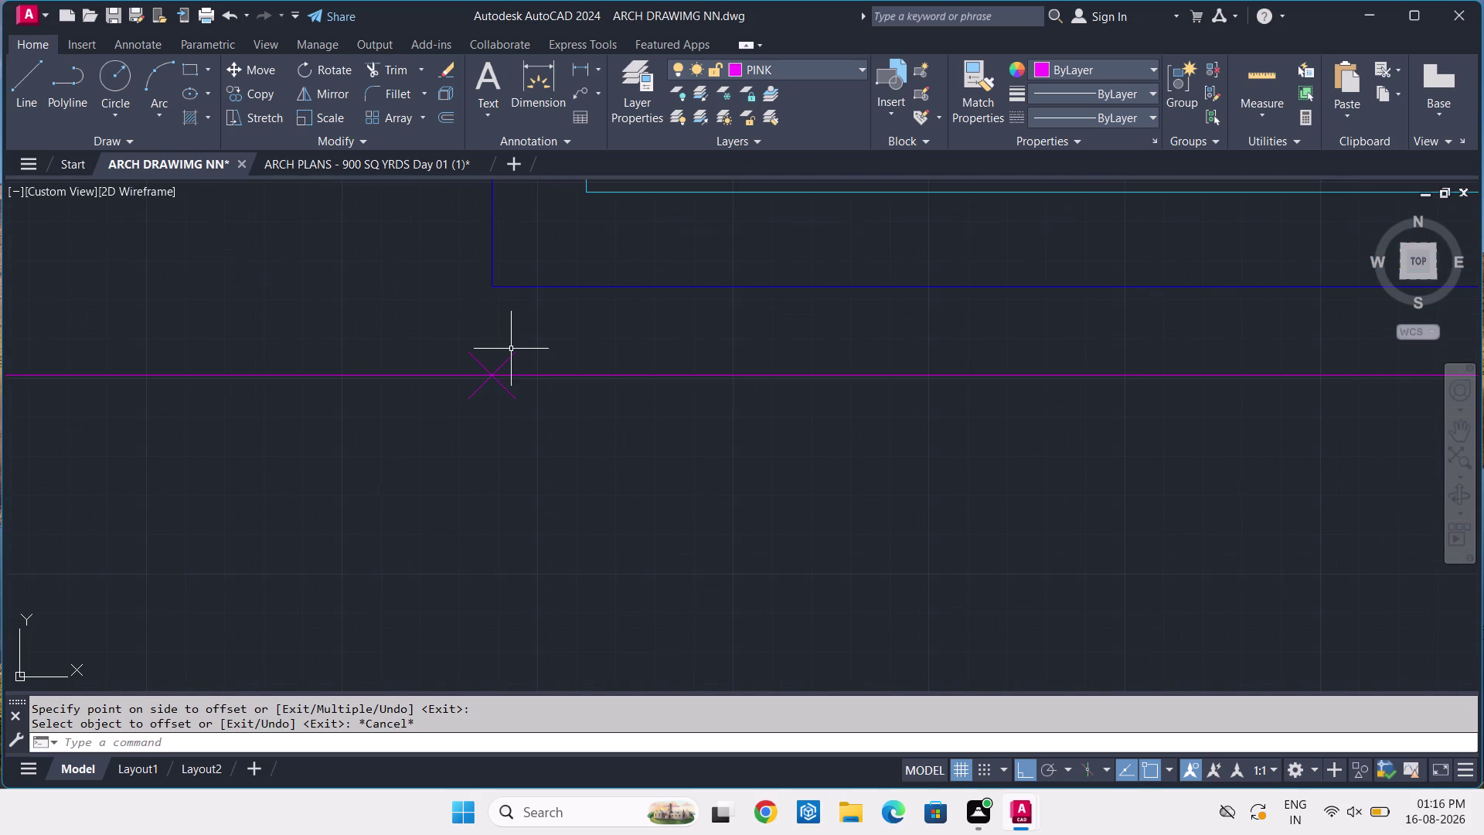
click(514, 354)
key(Delete)
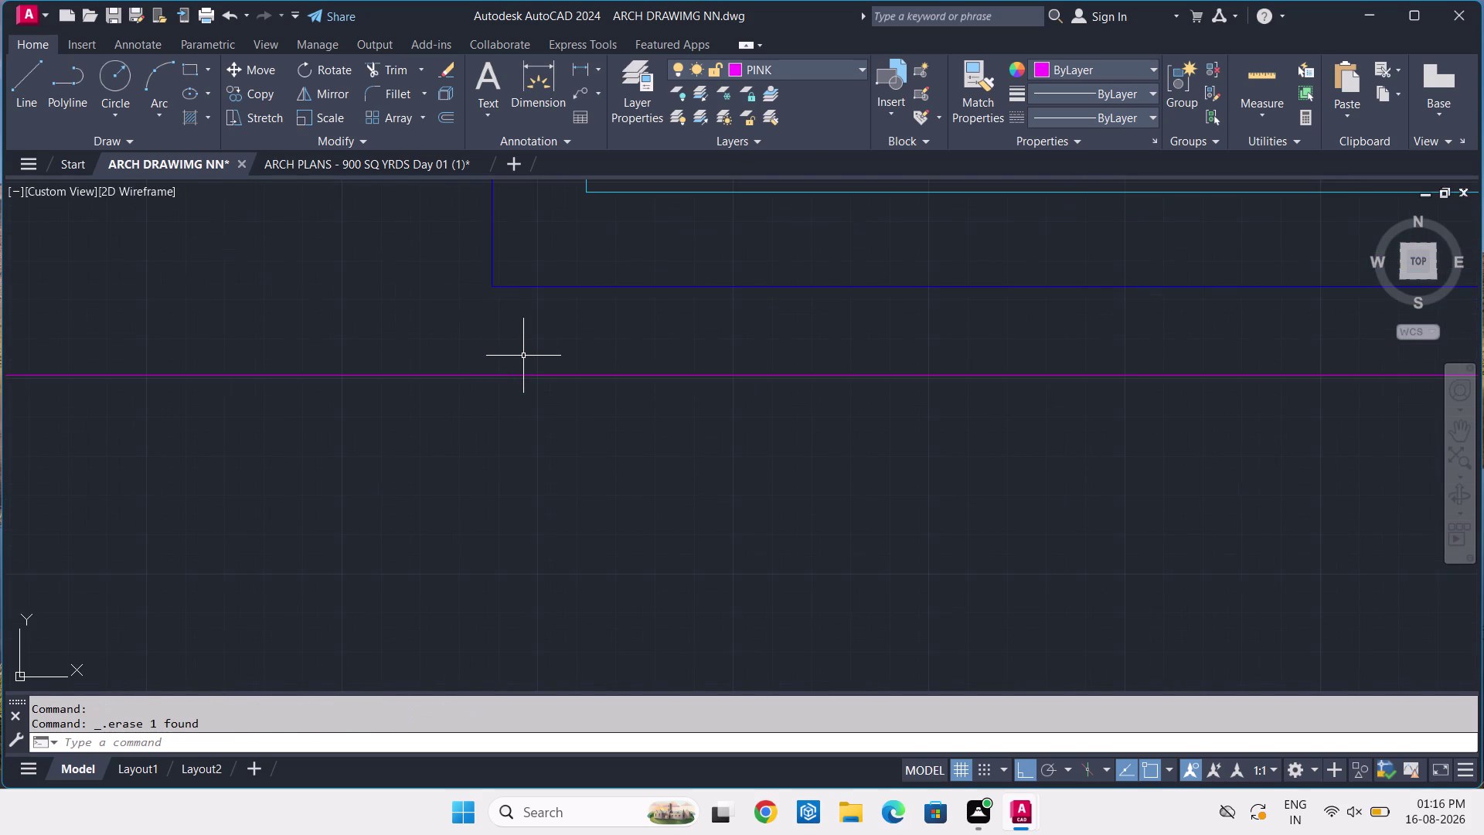
scroll(down, 3)
click(531, 357)
Put both selected road lines on layer 0.
click(466, 628)
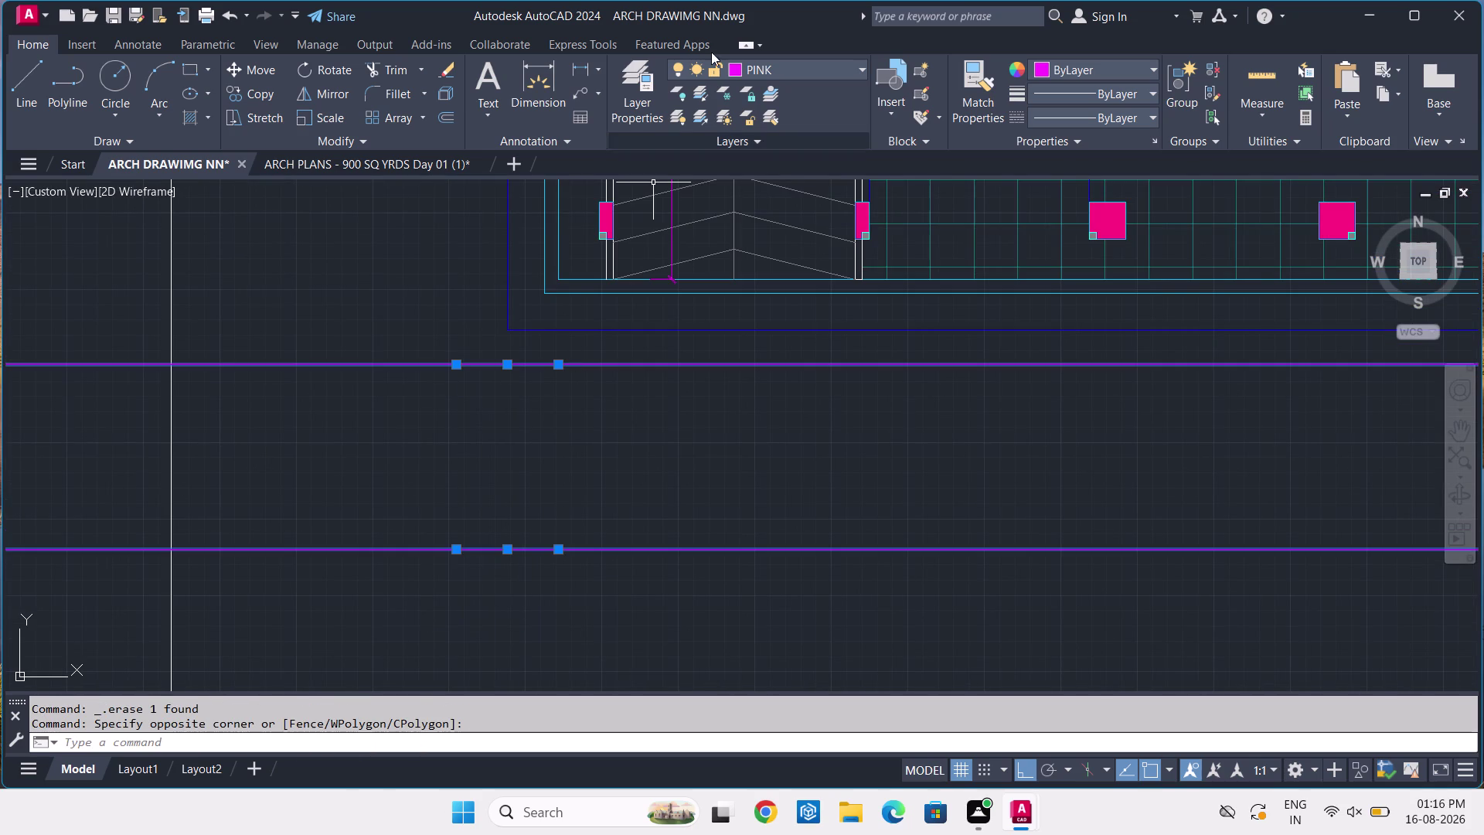
click(772, 63)
click(771, 91)
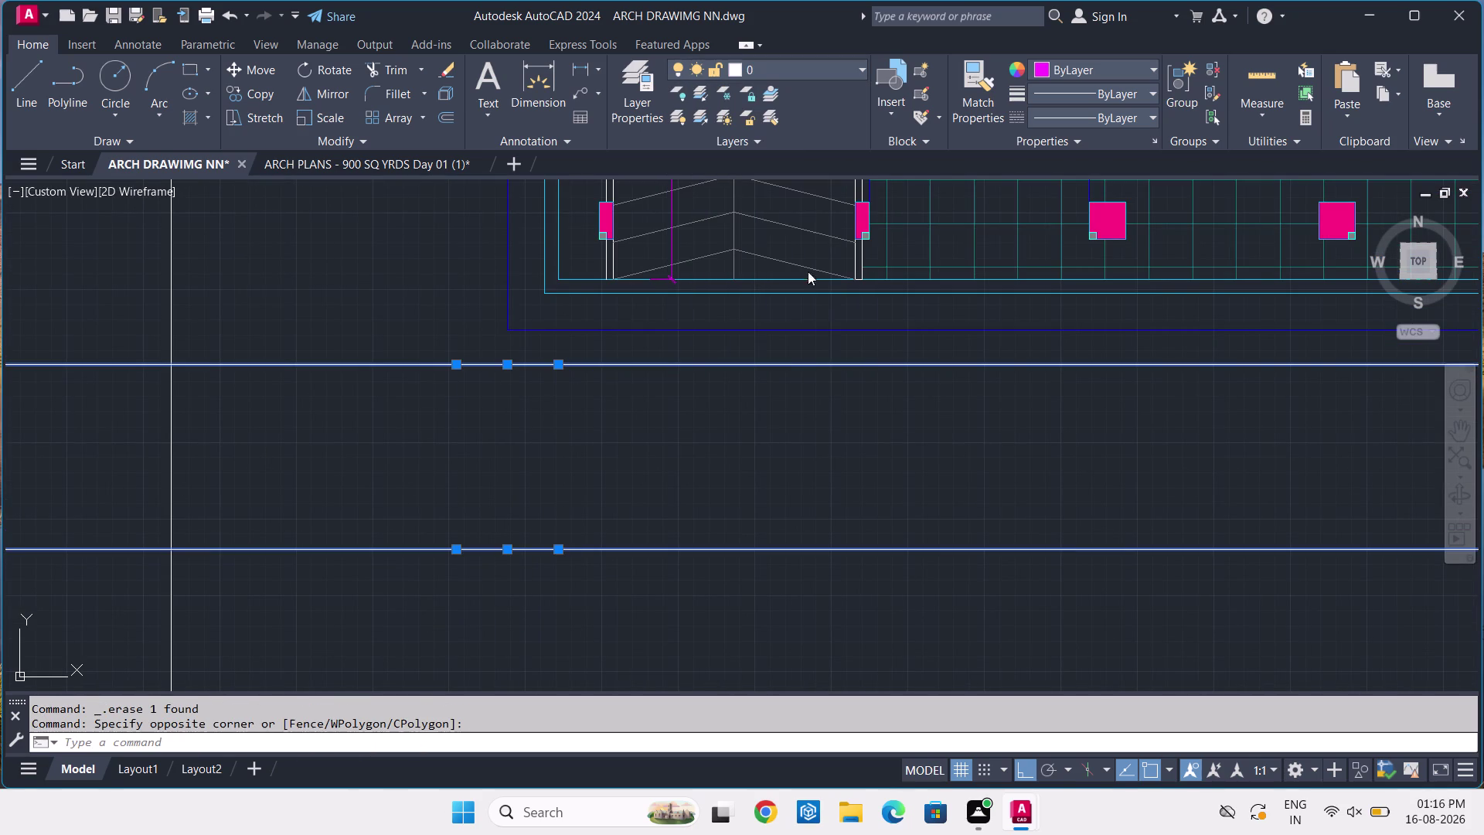
key(Escape)
Cancel an accidental selection and clear the command line.
click(831, 320)
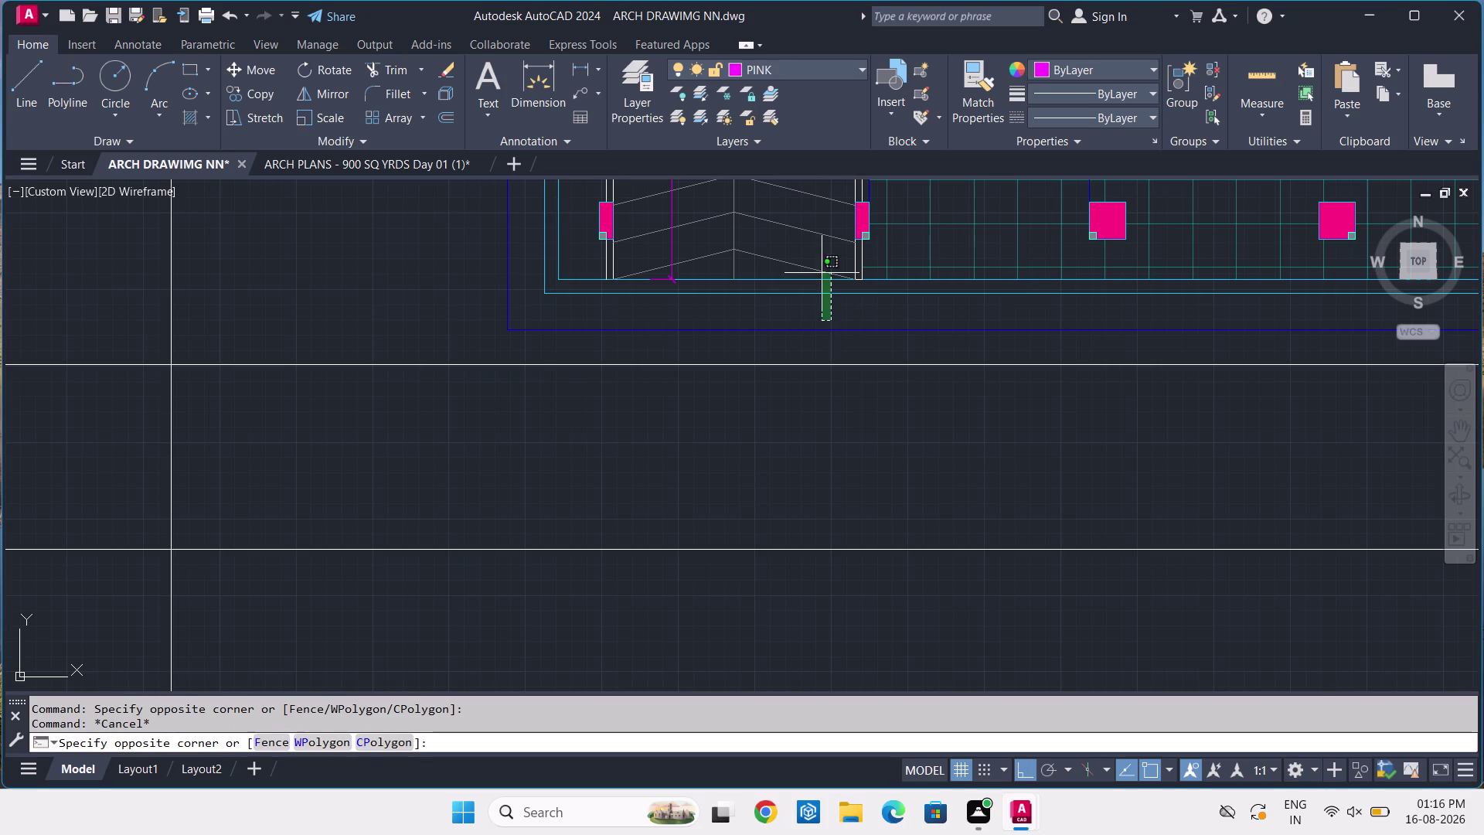
click(792, 74)
click(793, 92)
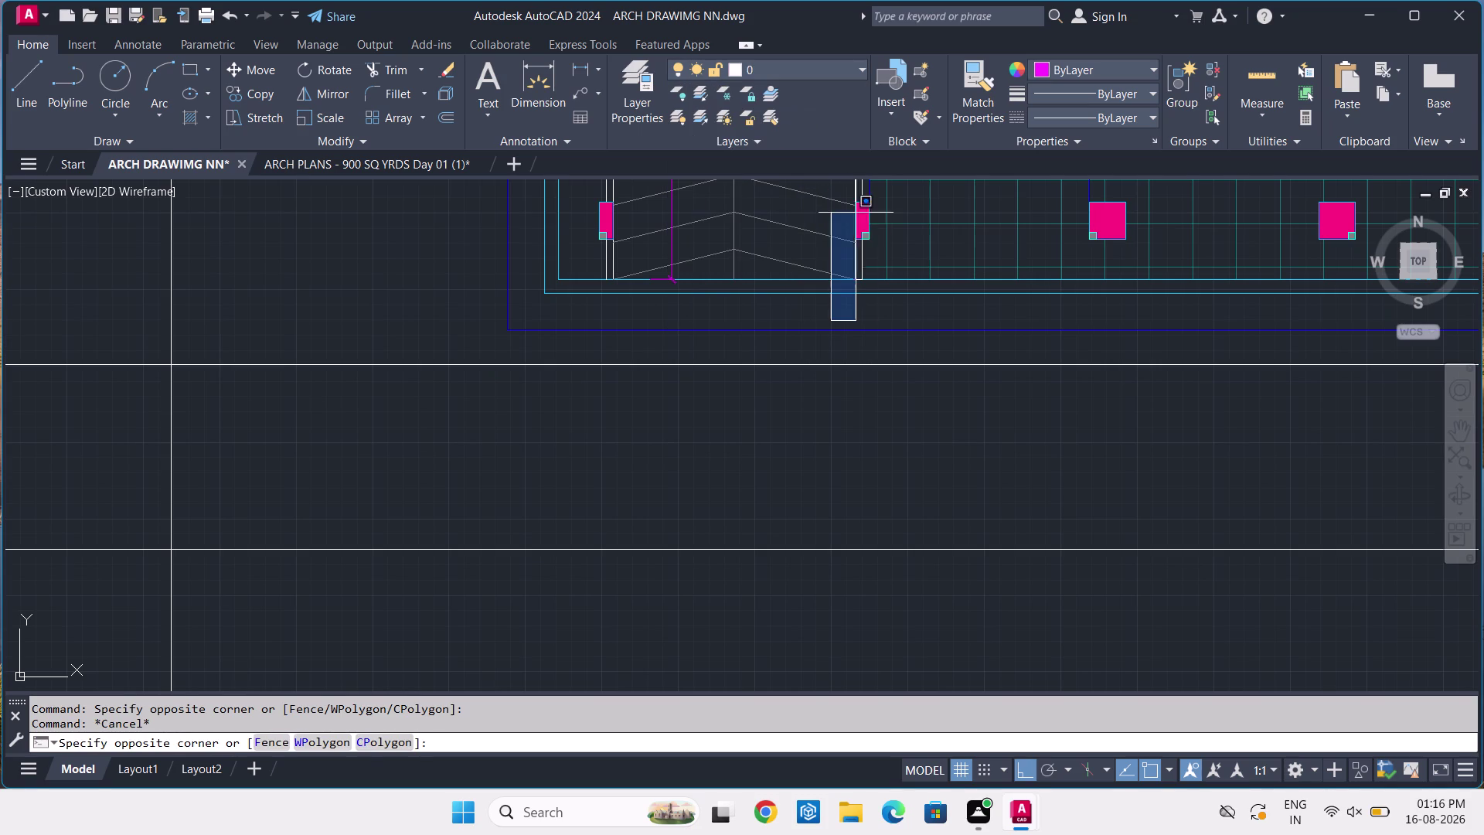
key(Escape)
key(d)
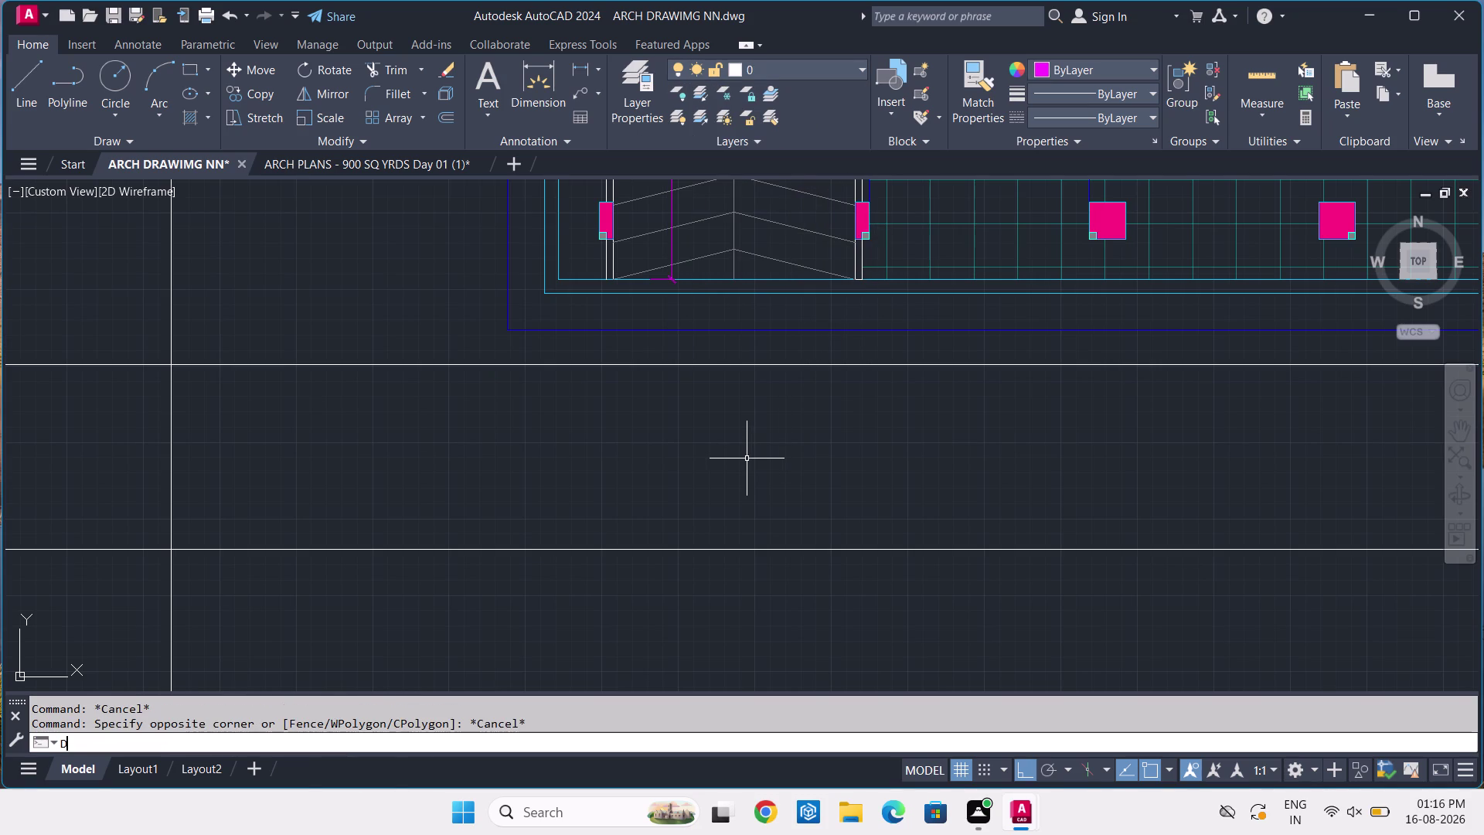
key(BackSpace)
text(B)
text(REA)
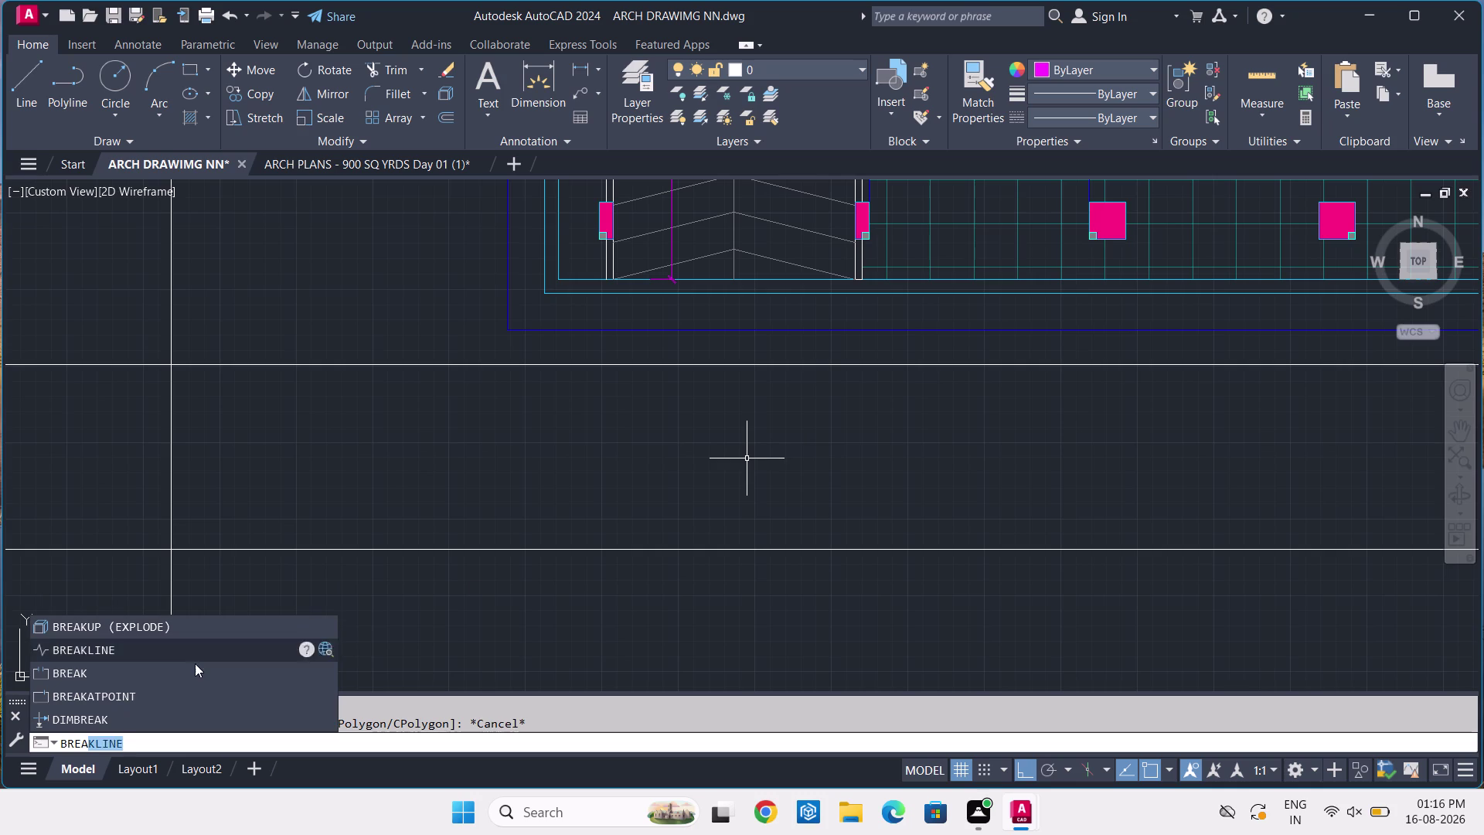
click(181, 653)
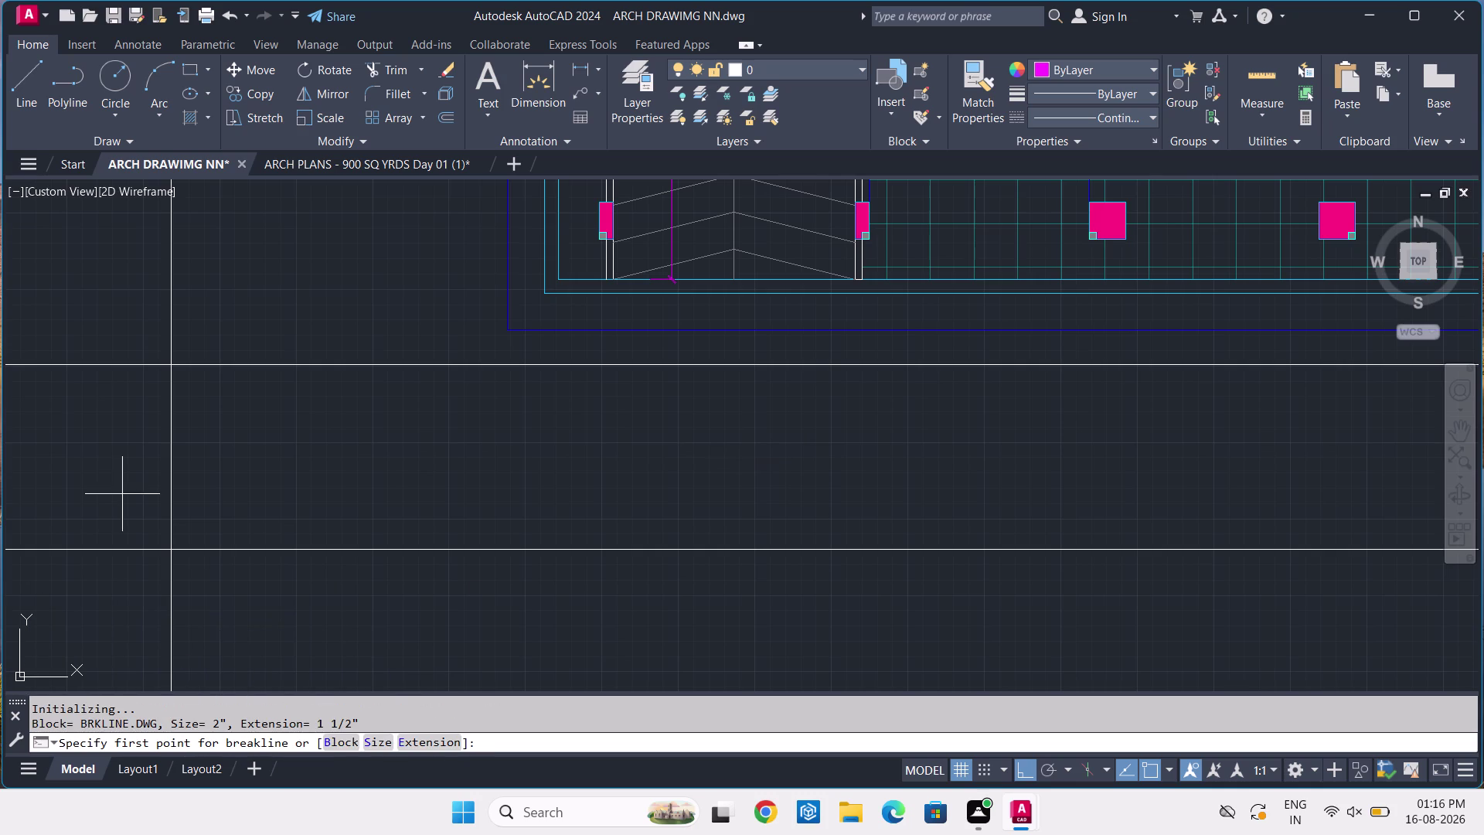
click(399, 366)
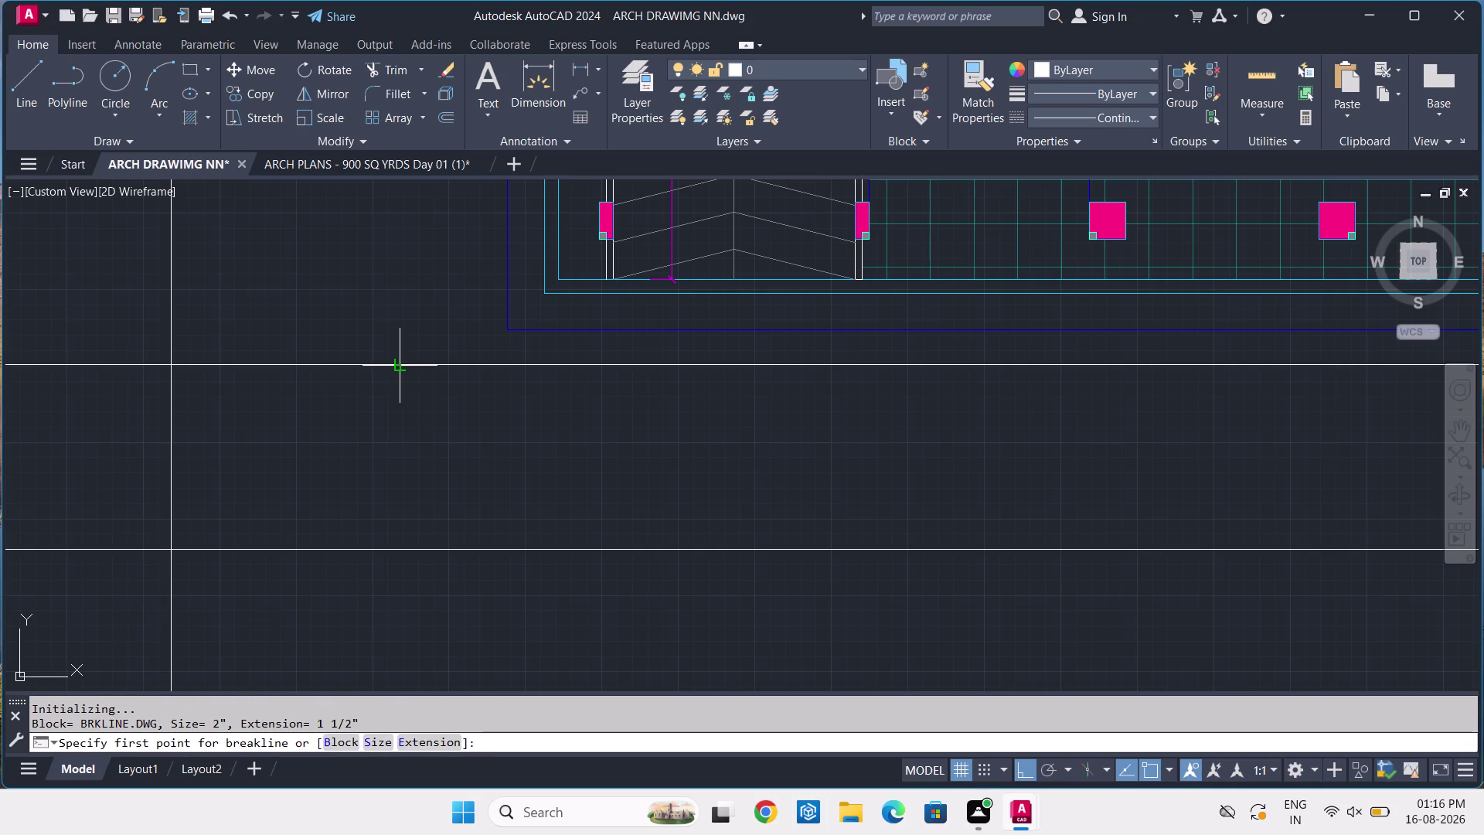
click(403, 550)
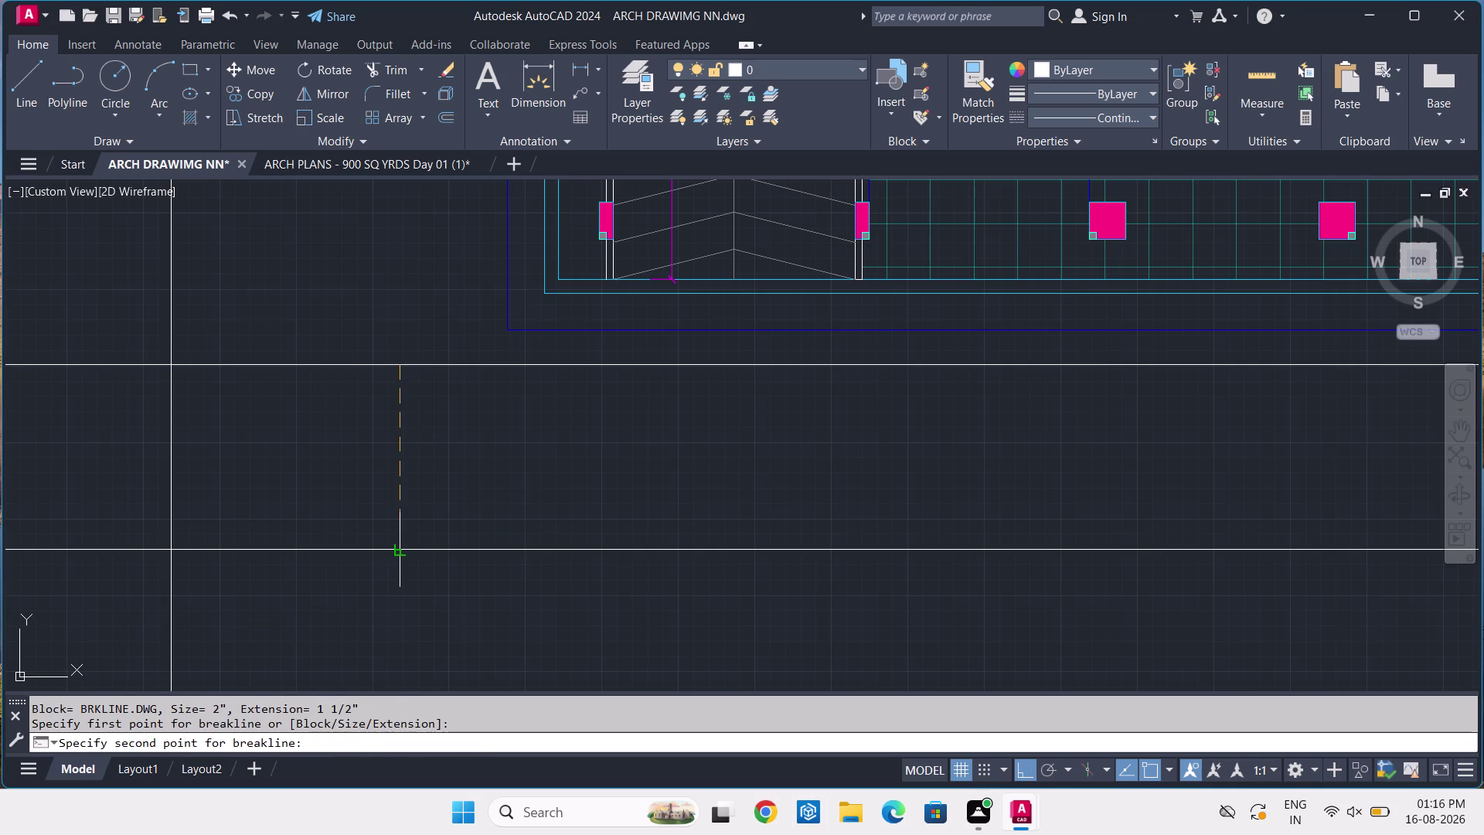
click(401, 445)
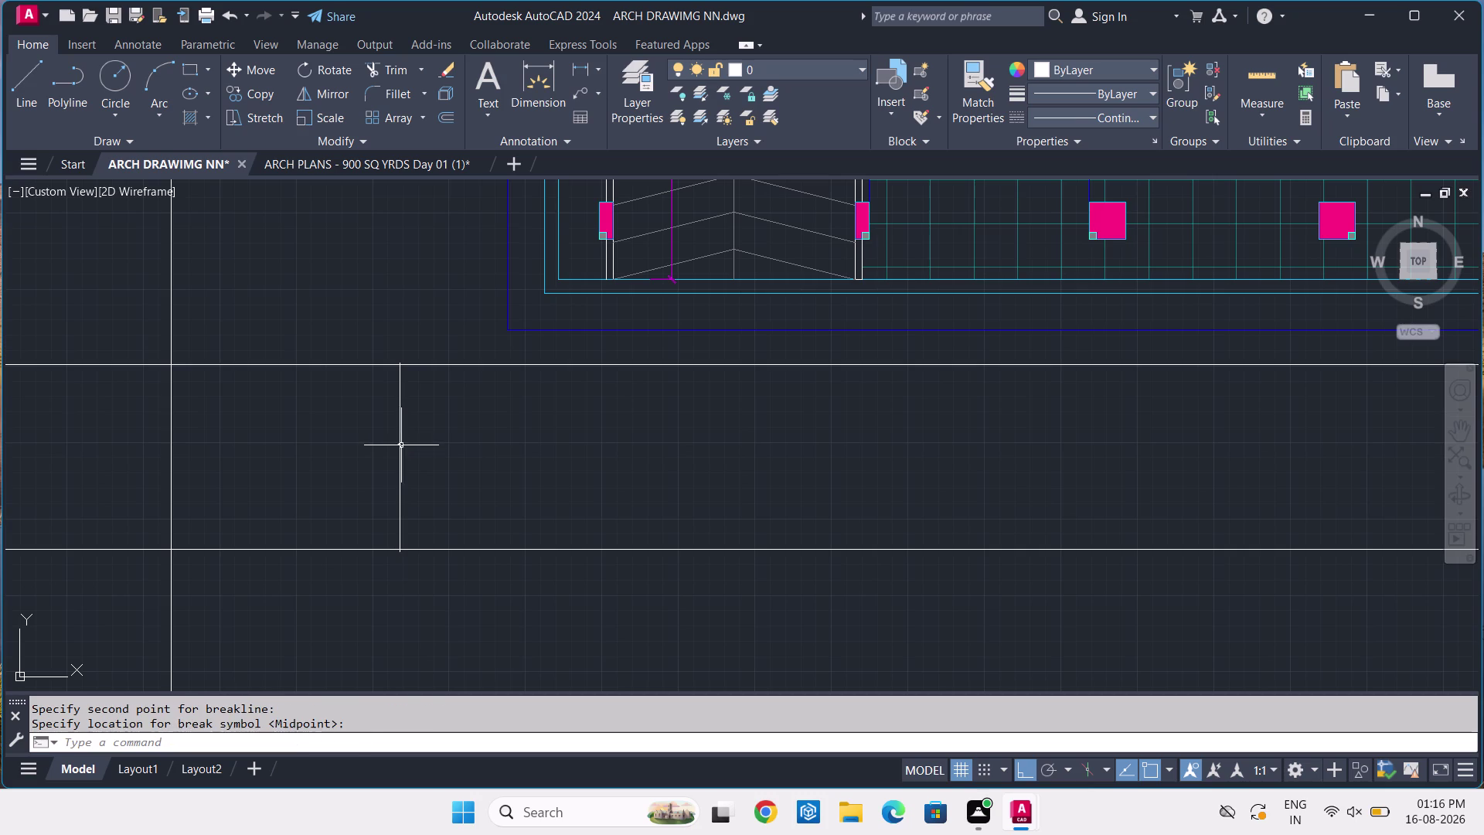
click(420, 447)
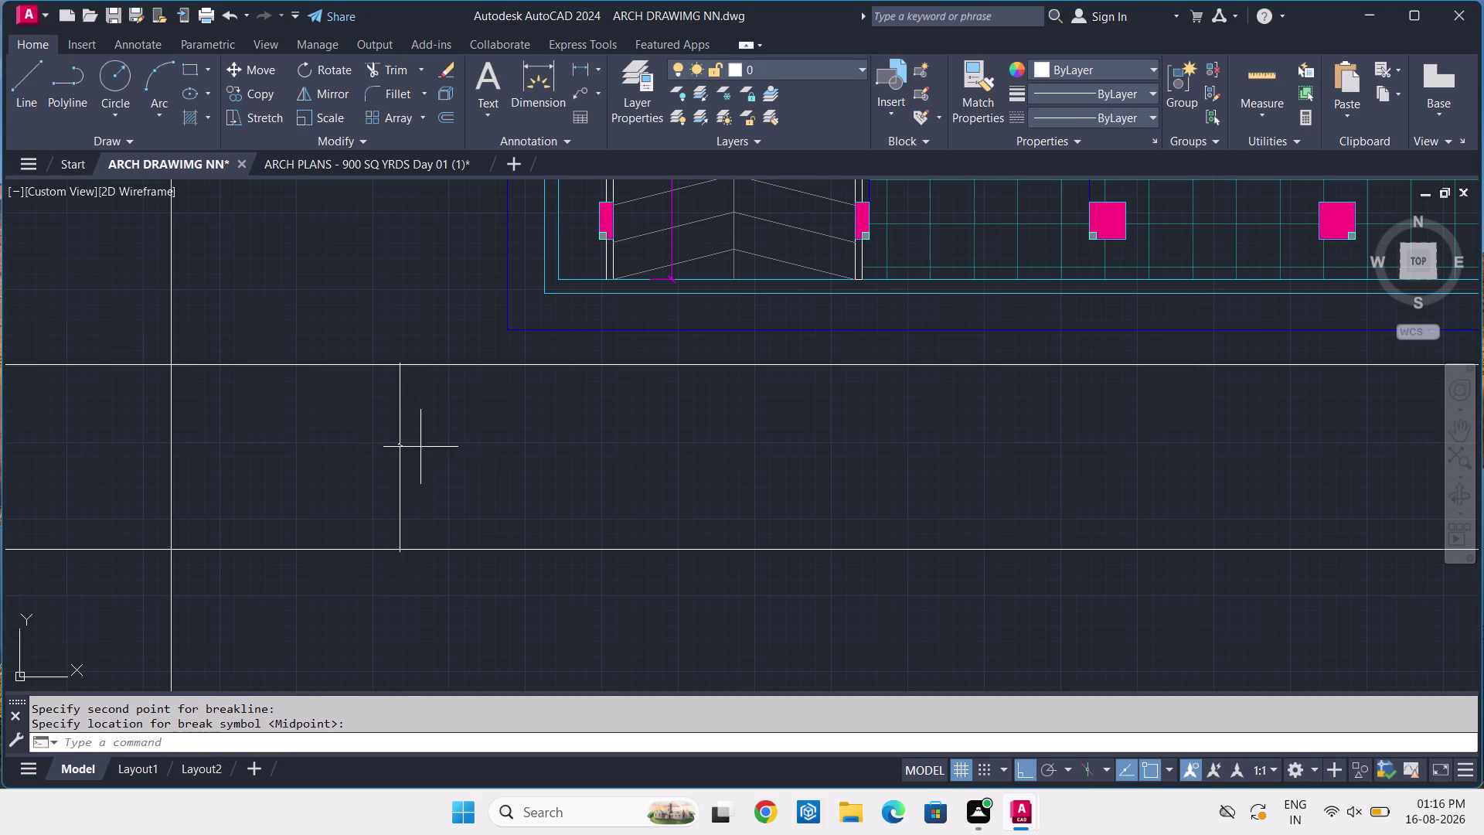
click(391, 465)
key(Delete)
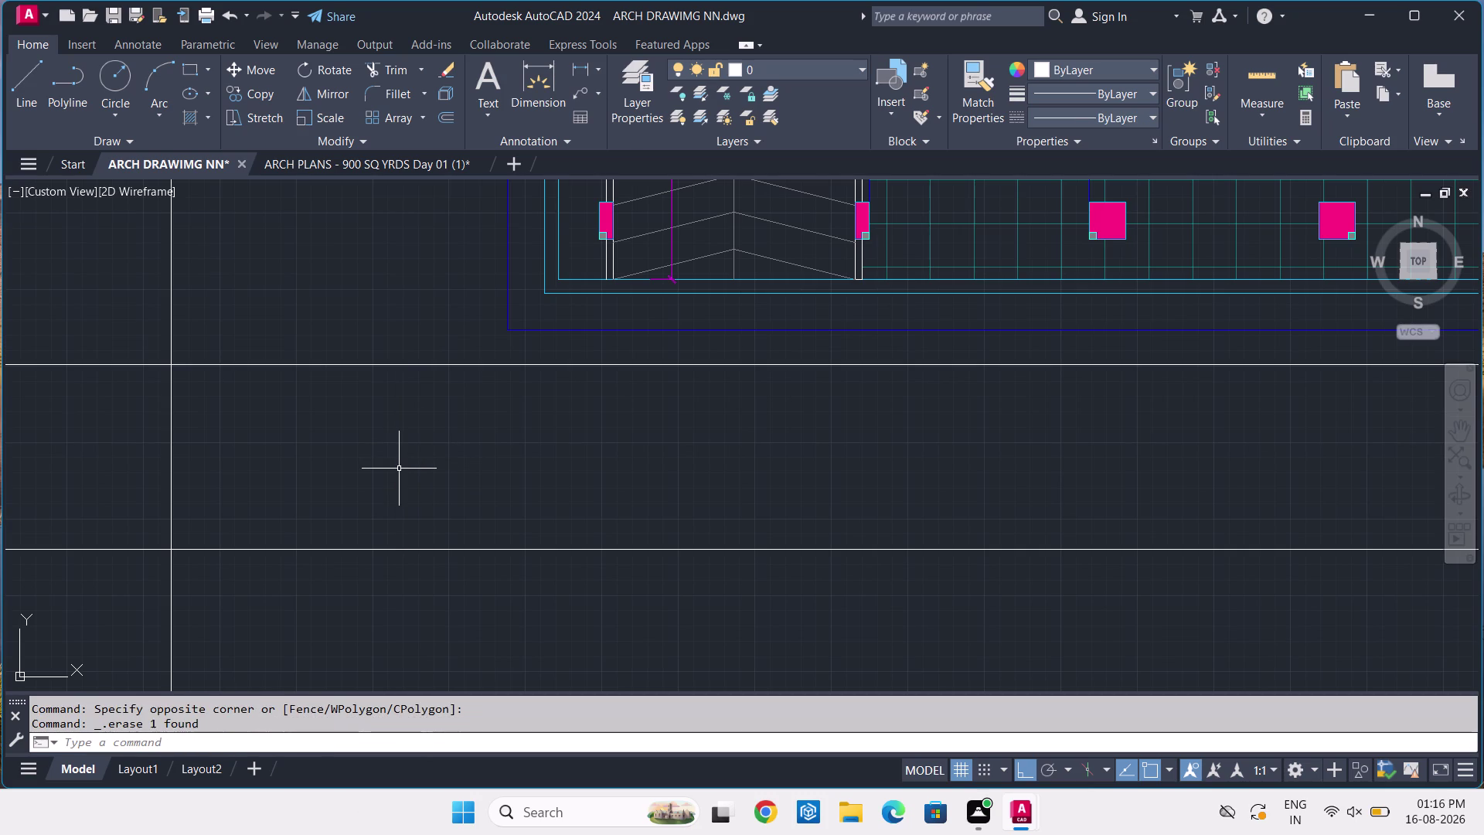
text(BR)
key(e)
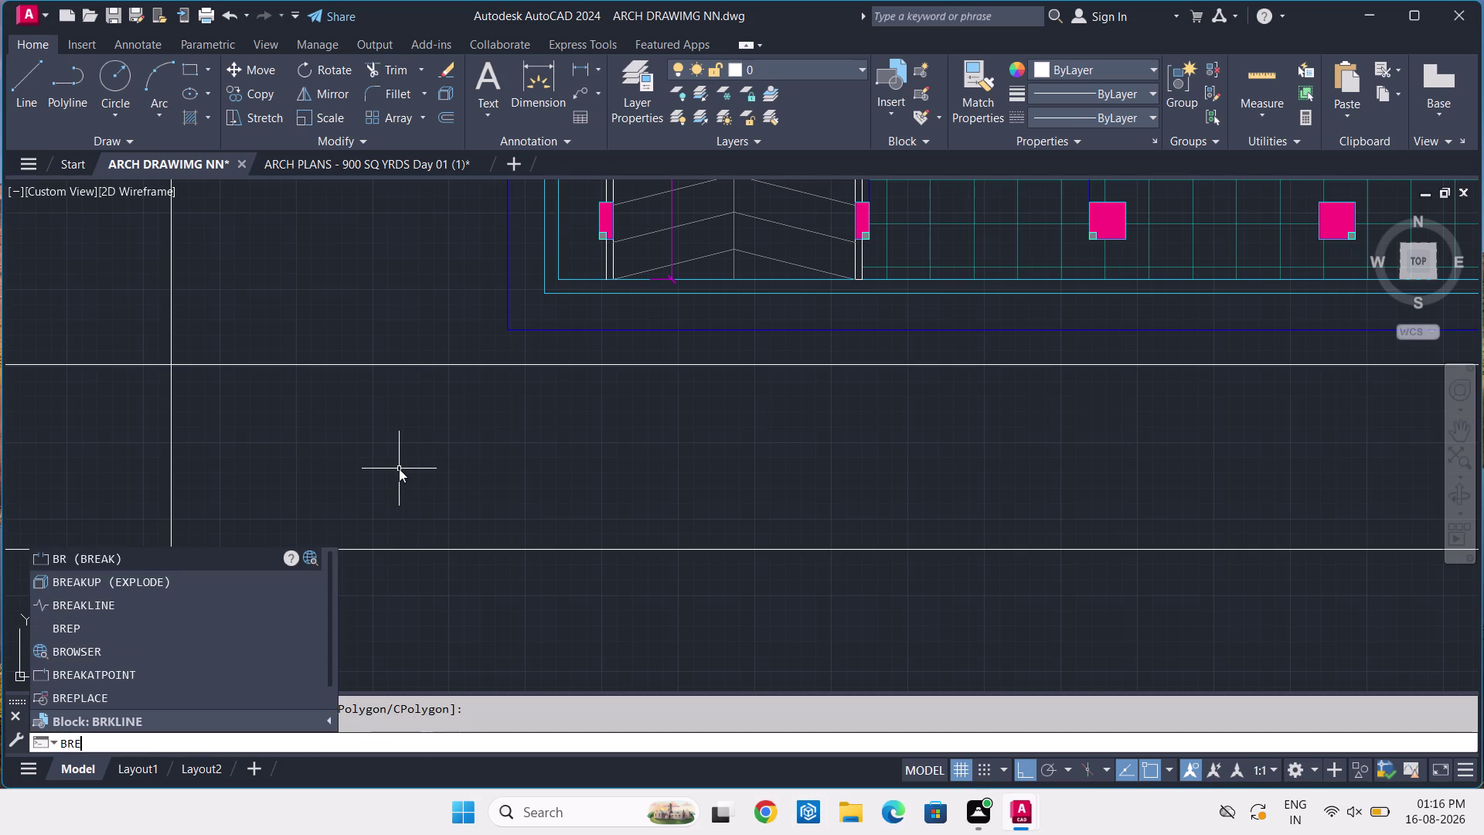
click(235, 582)
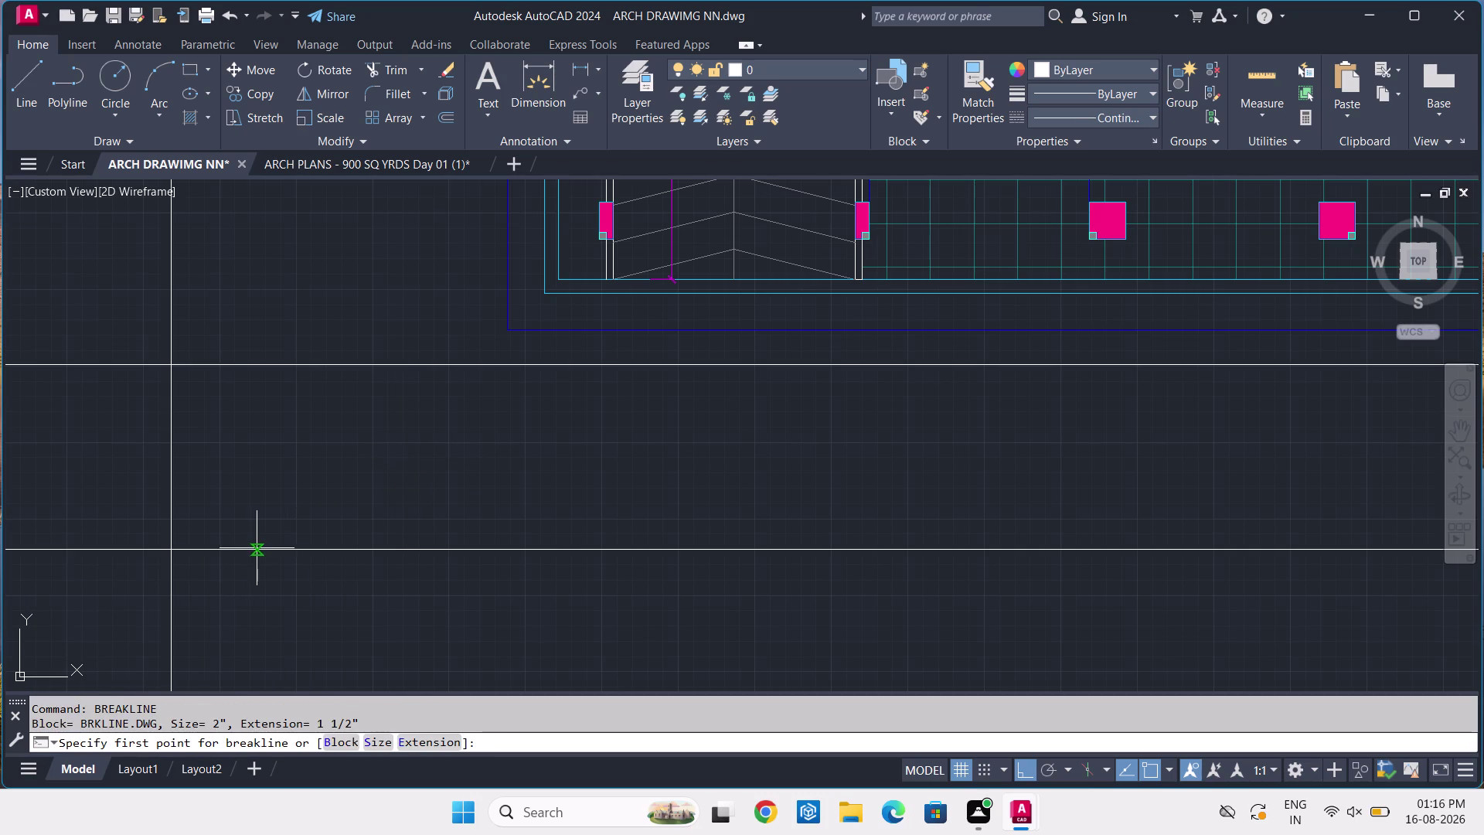
click(374, 746)
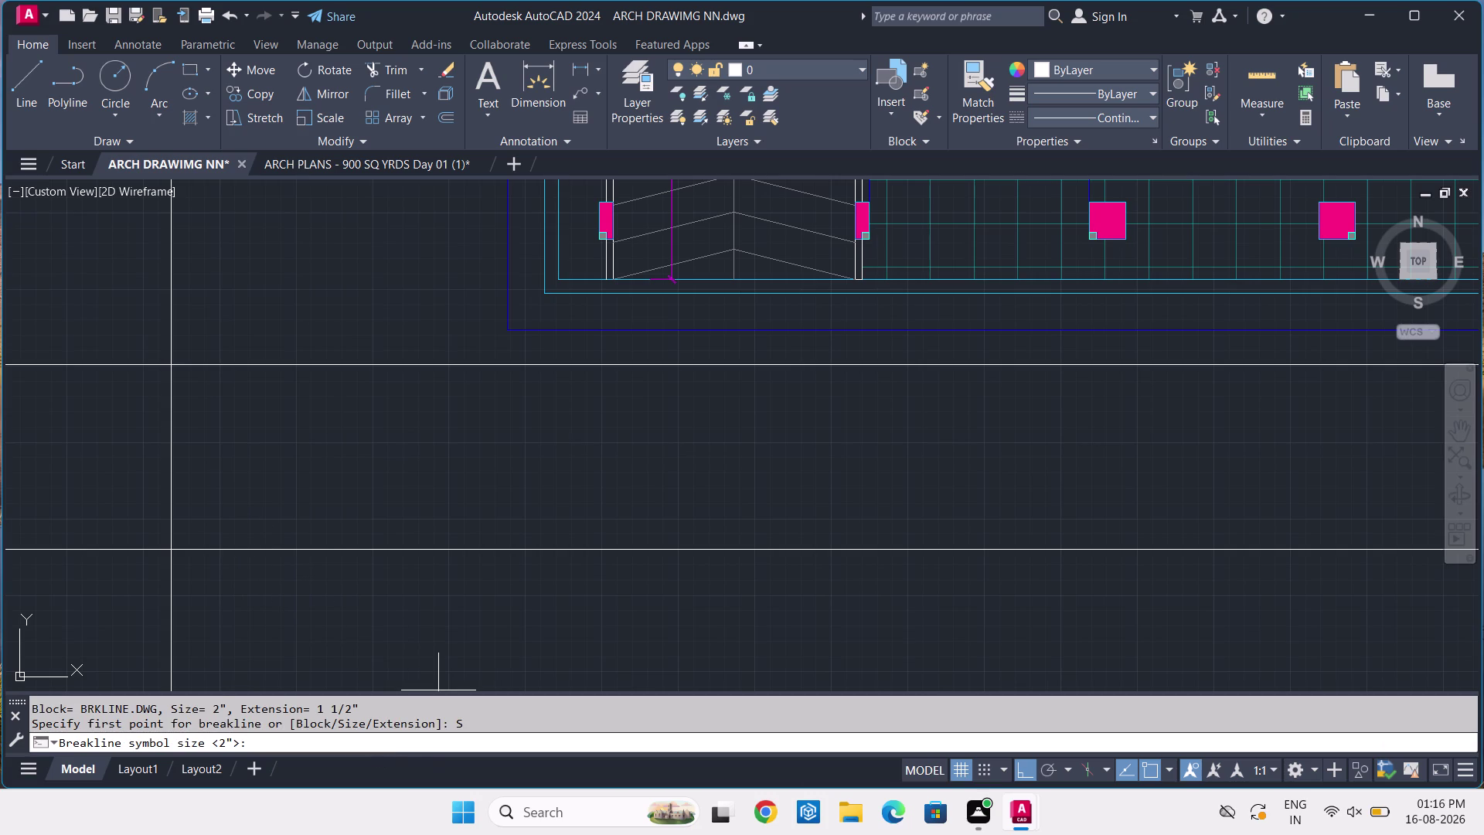
key(4)
key(BackSpace)
key(5)
key(Return)
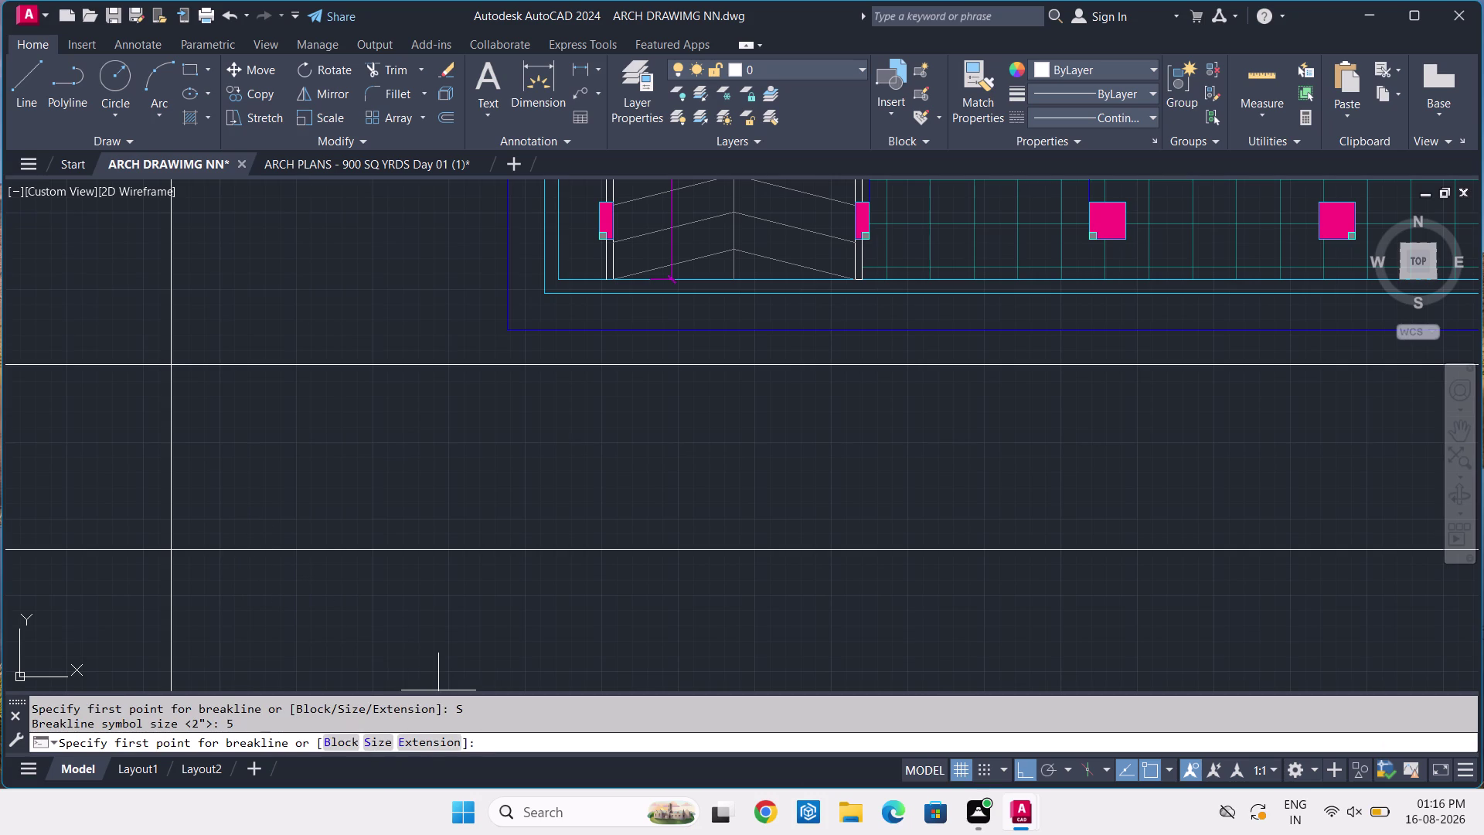
click(393, 365)
click(395, 548)
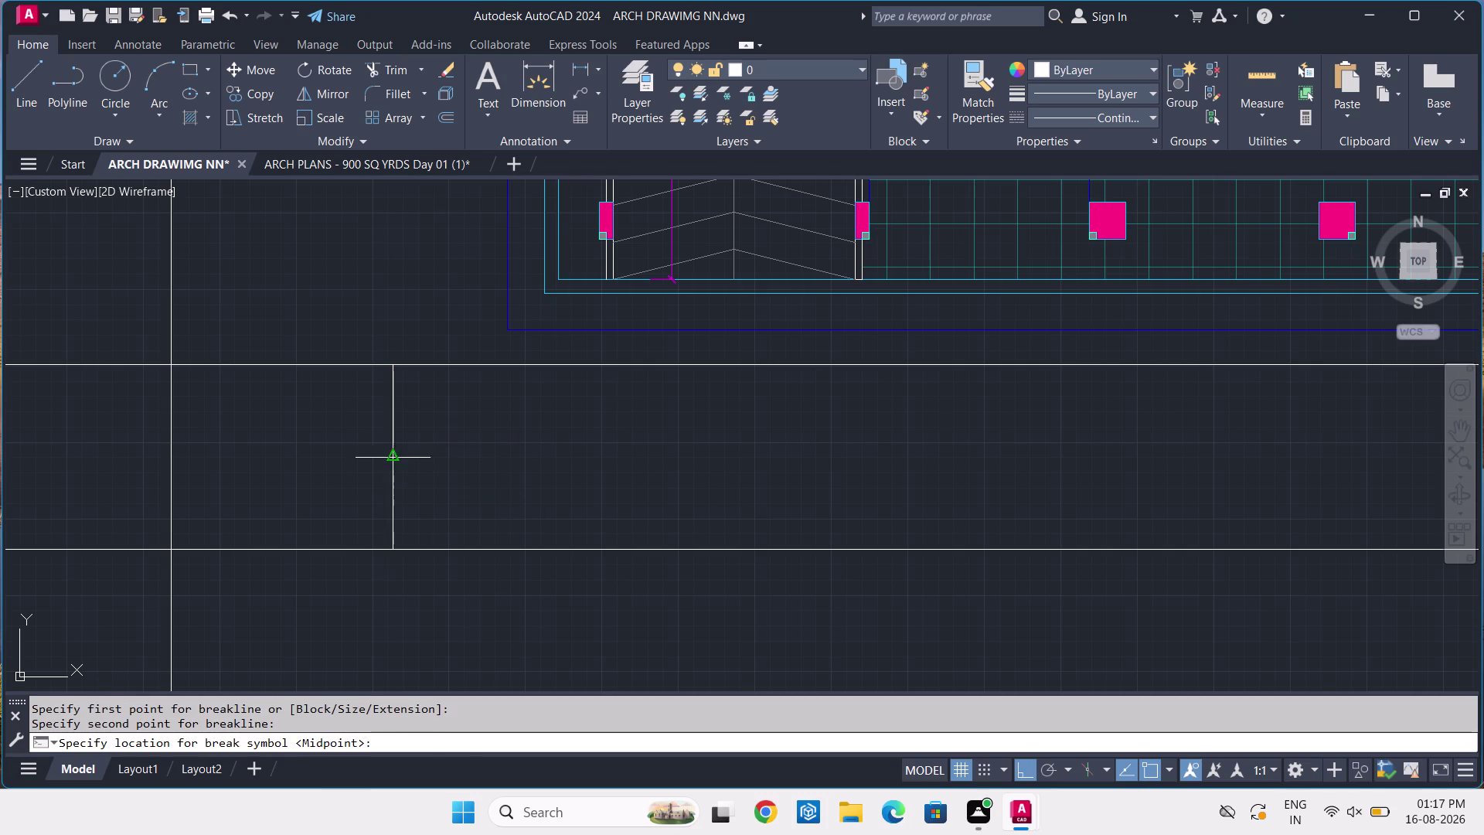
click(393, 452)
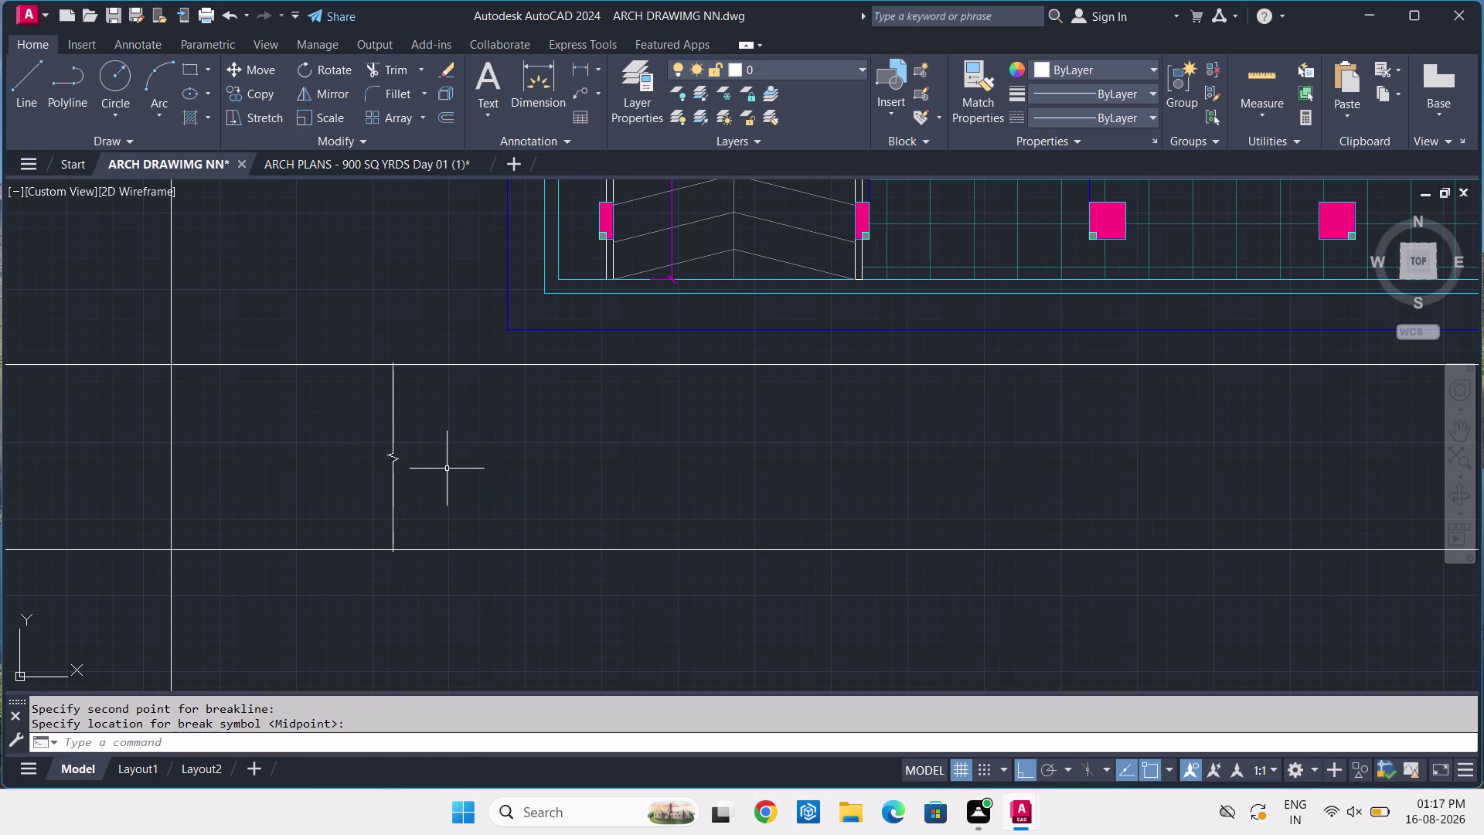
click(451, 462)
click(382, 507)
key(Delete)
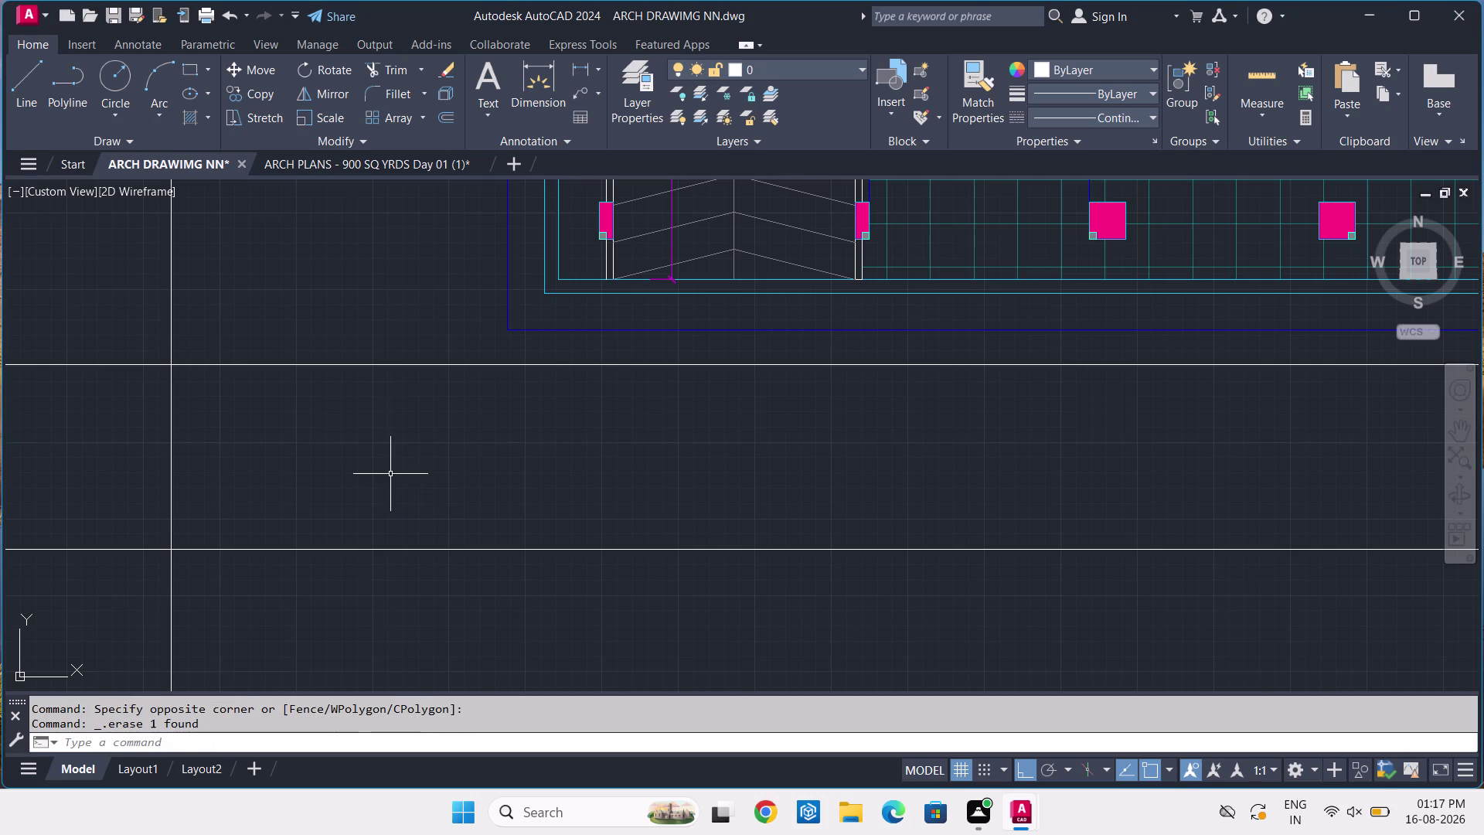
text(BRE)
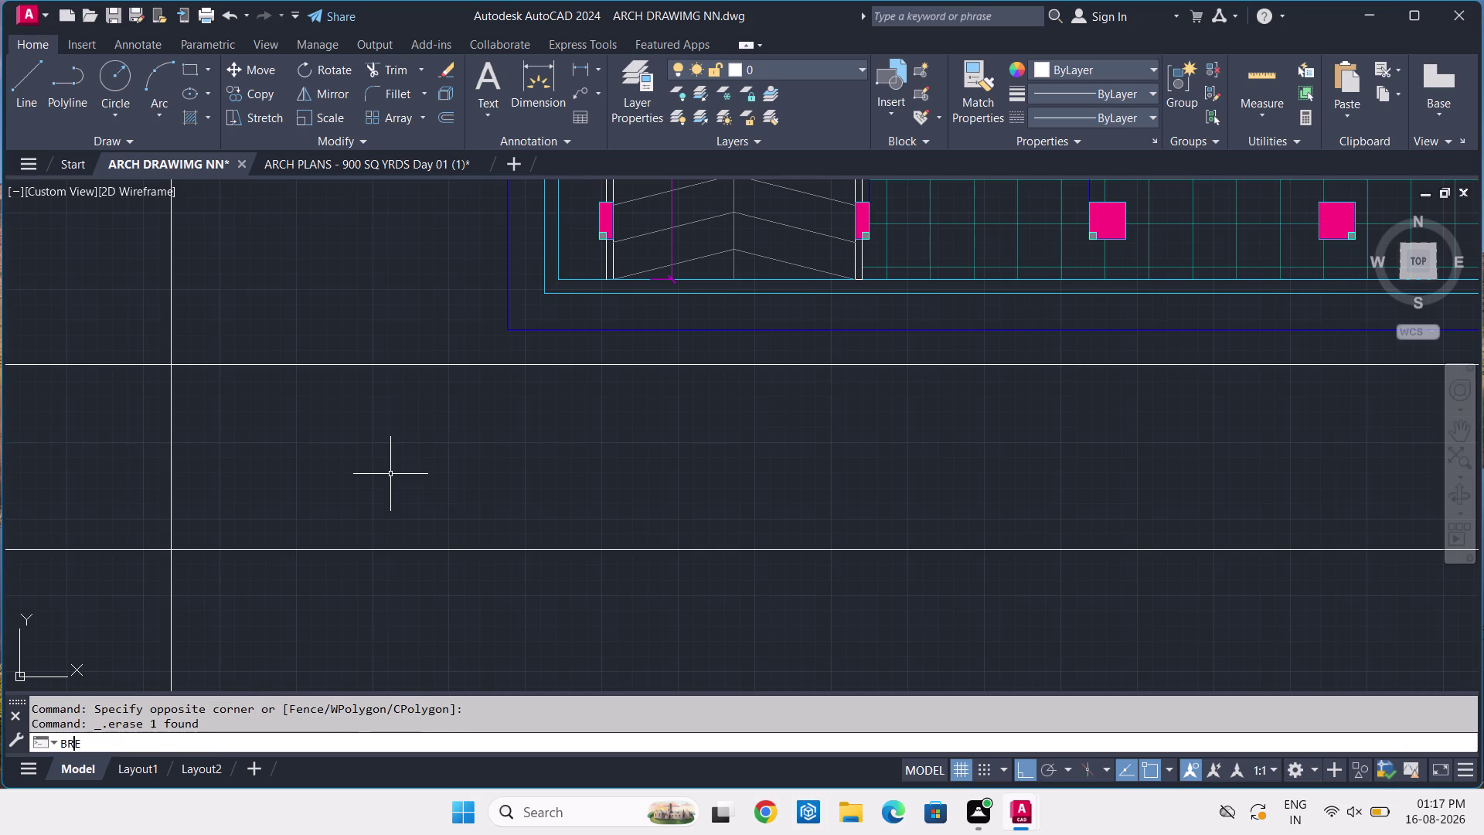
text(A)
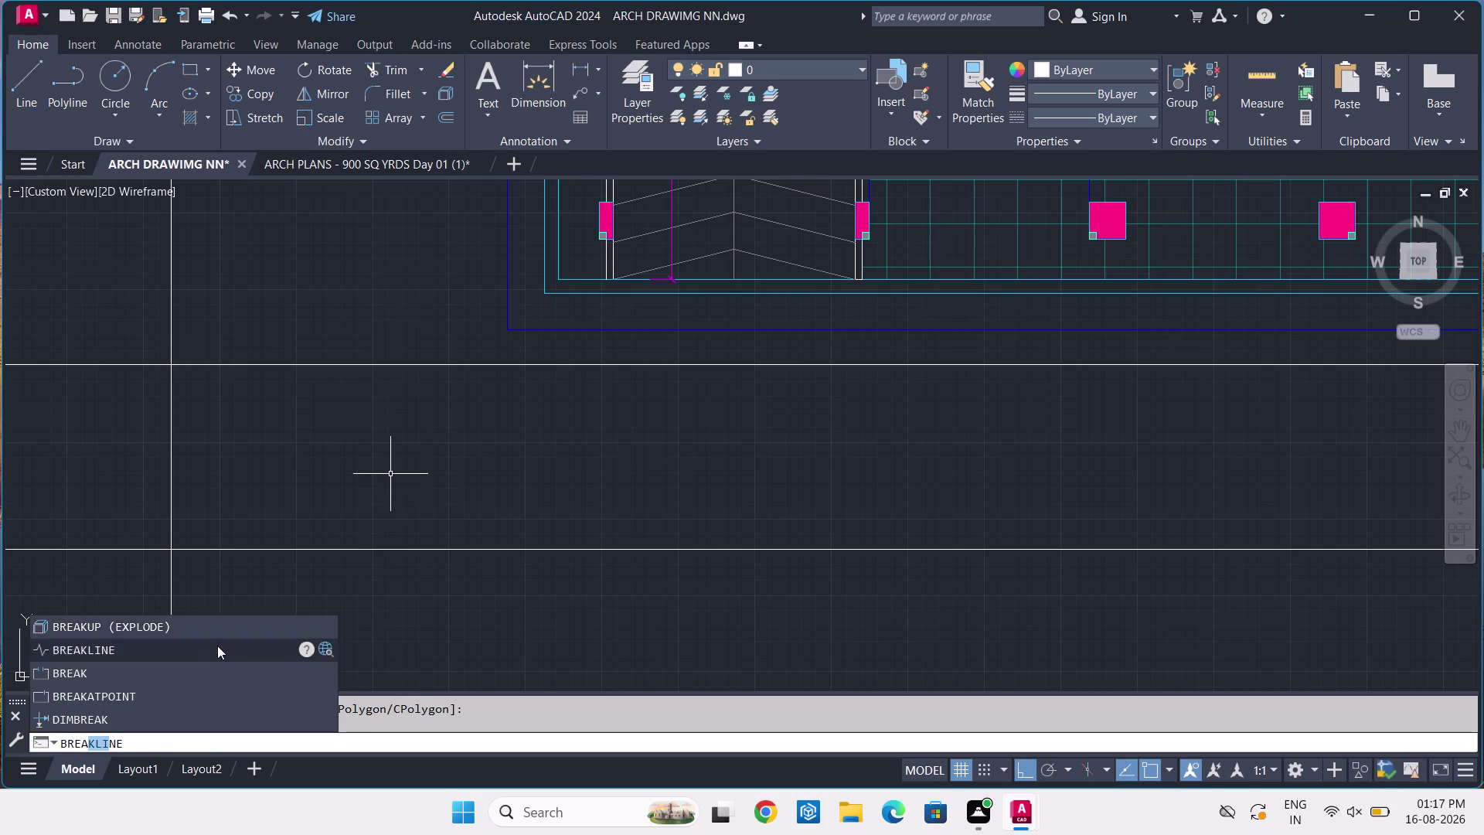
Place a size-10 break-line symbol spanning both road strip edges.
click(217, 645)
click(370, 748)
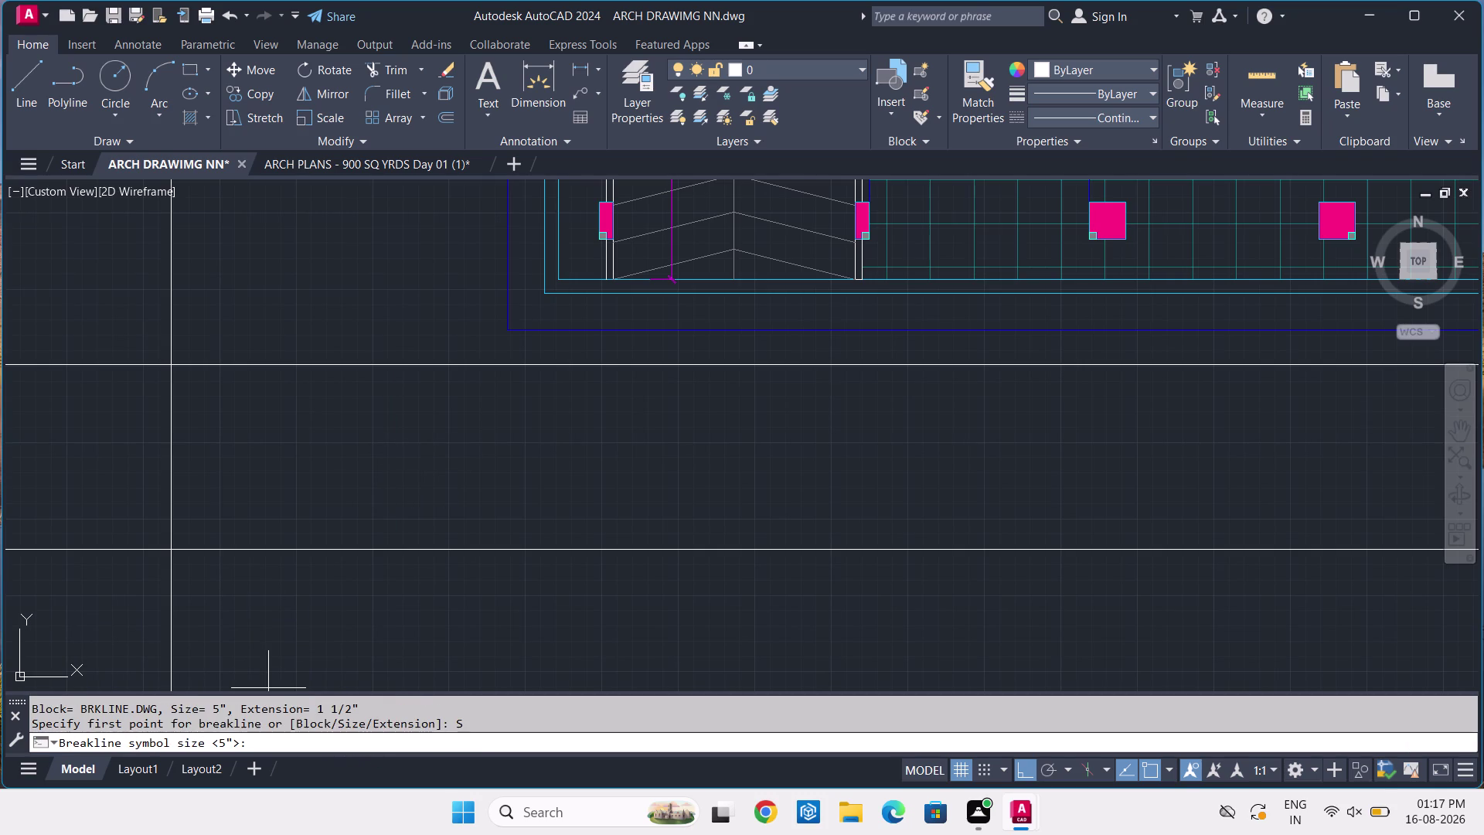
text(10)
key(Return)
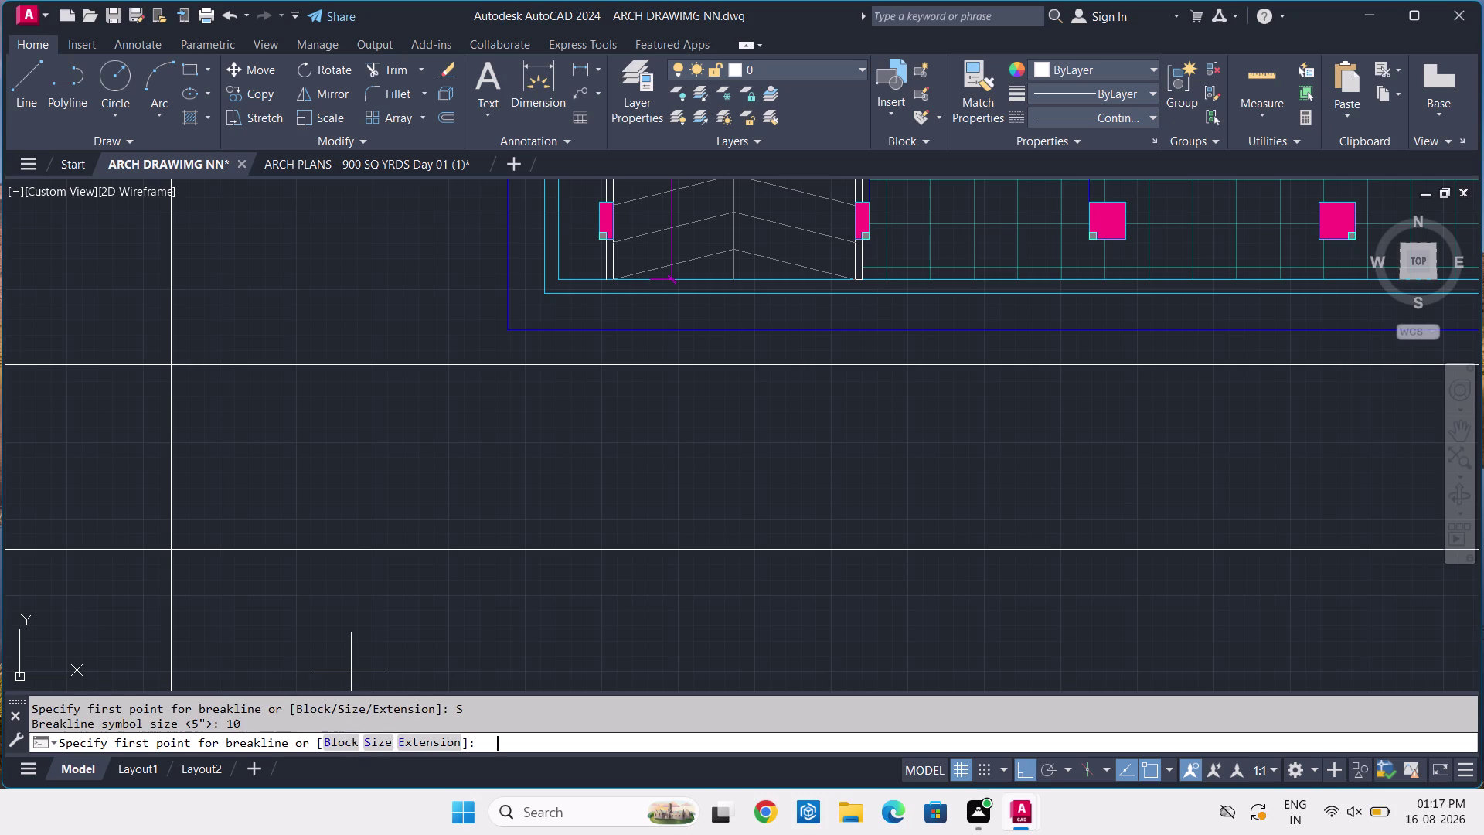
click(391, 366)
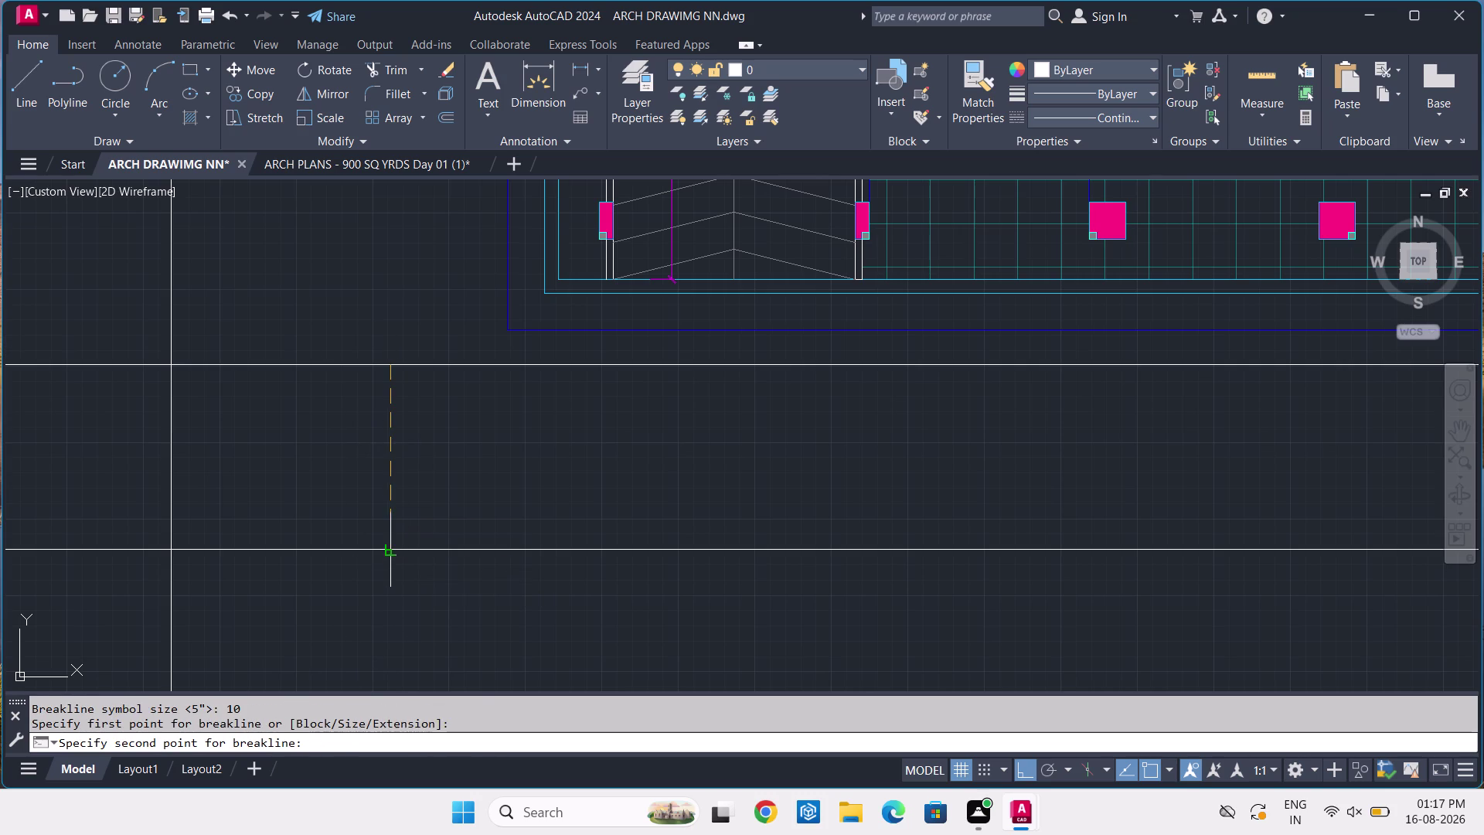
click(390, 552)
click(392, 456)
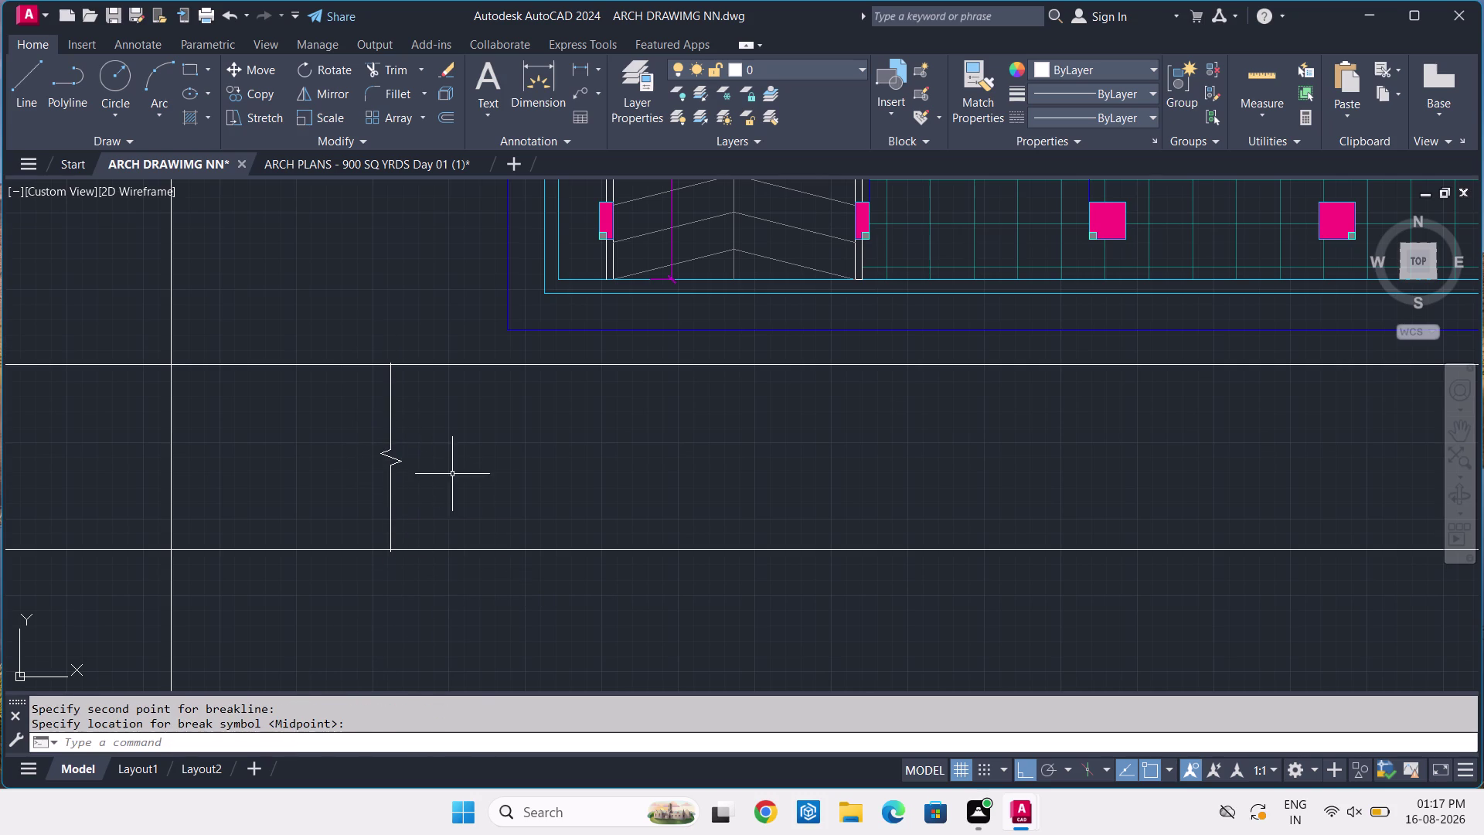
scroll(down, 3)
scroll(up, 3)
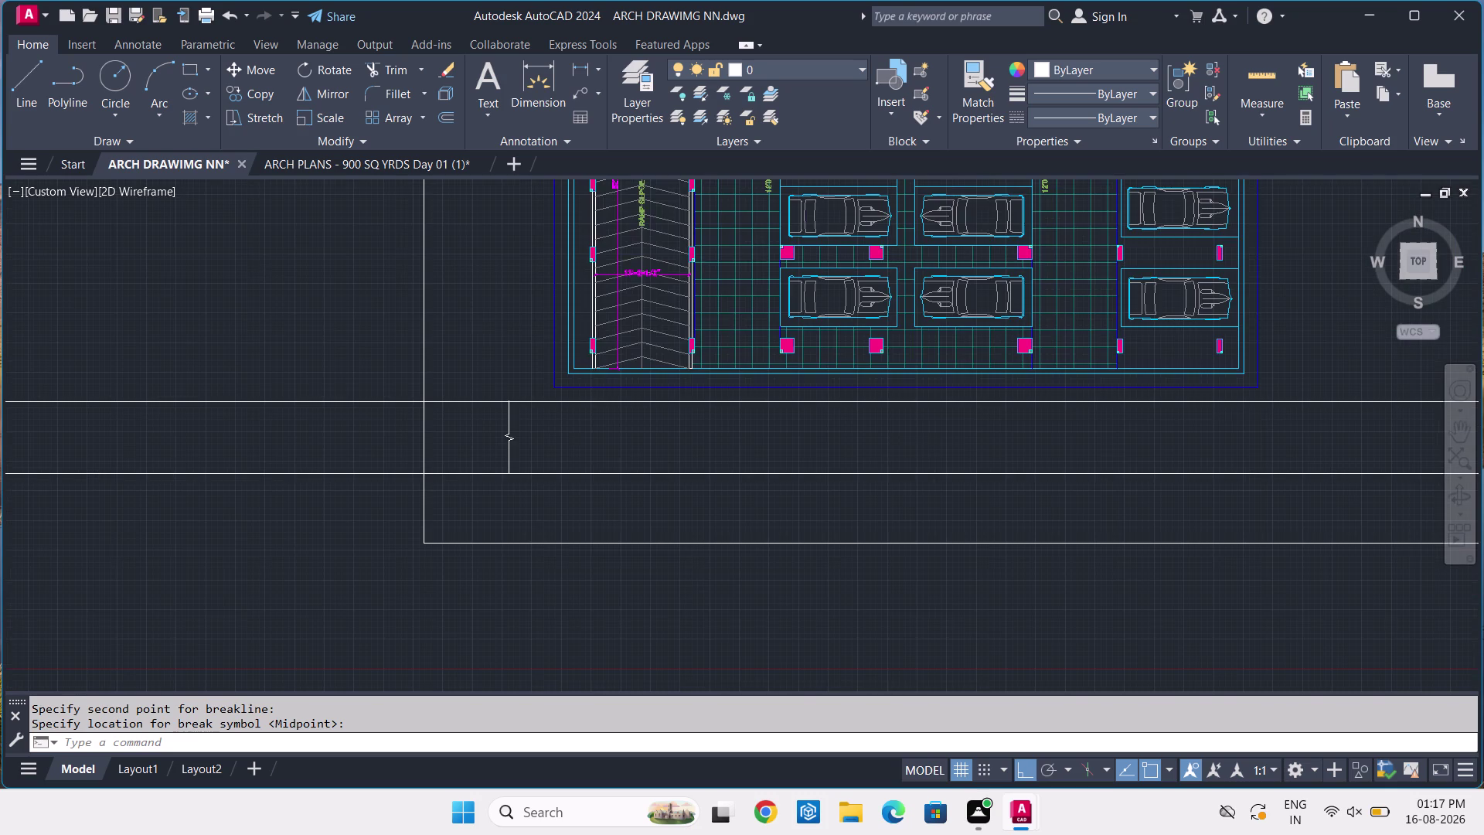
text(TR)
key(space)
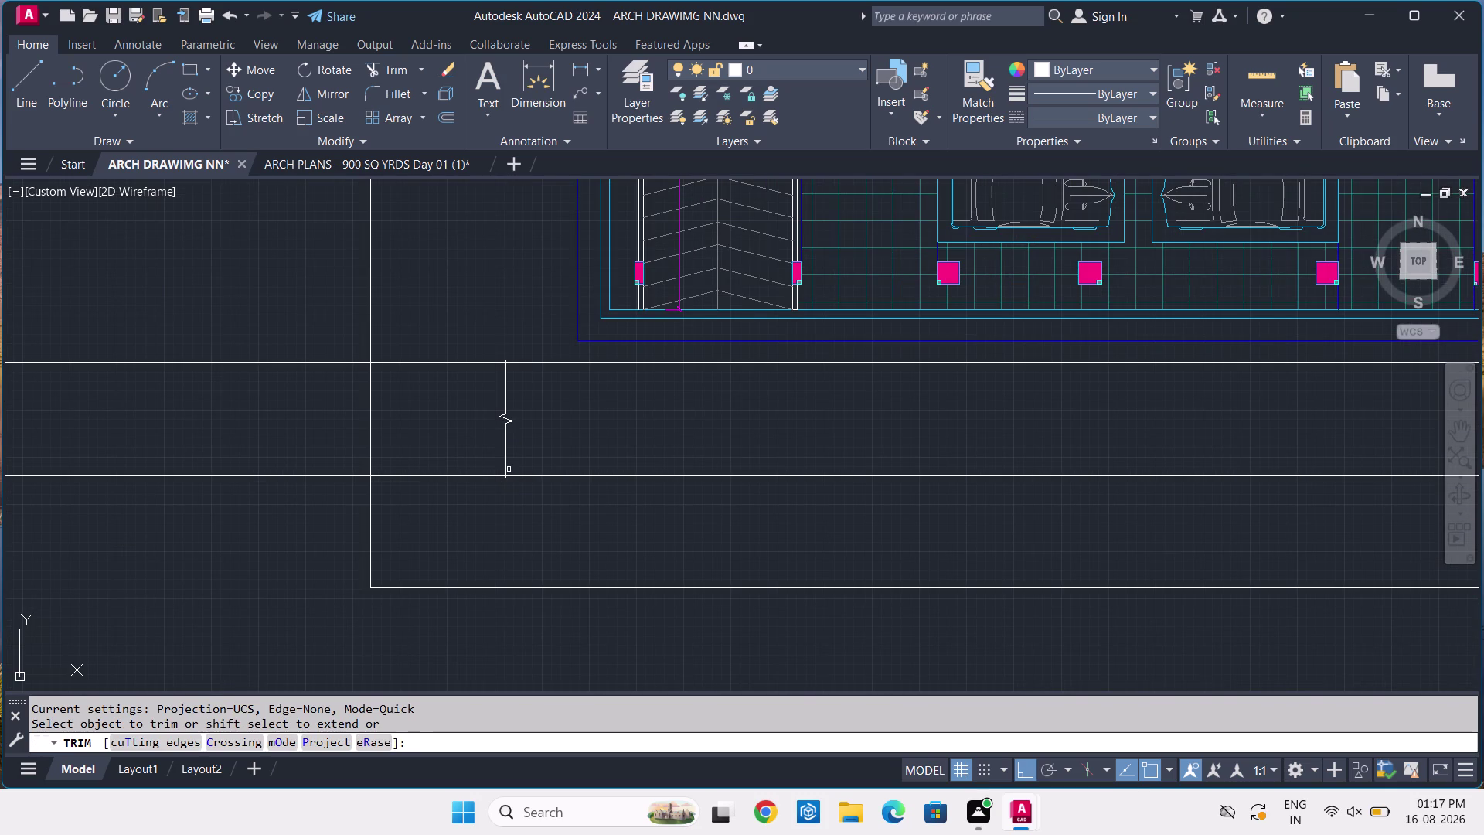
Trim the road strip's two line ends that overhang the left plot boundary.
click(244, 299)
click(161, 621)
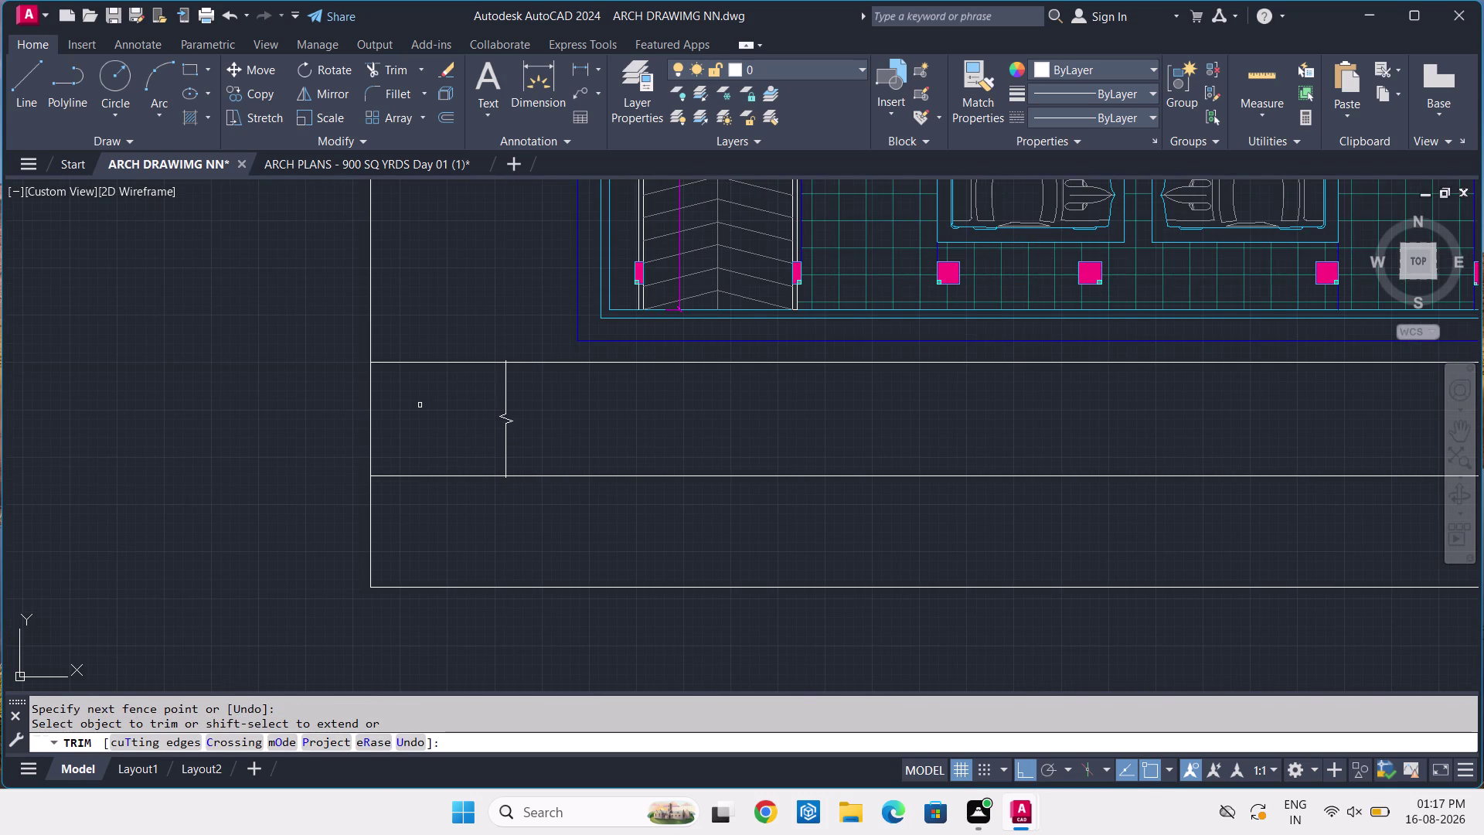
scroll(up, 3)
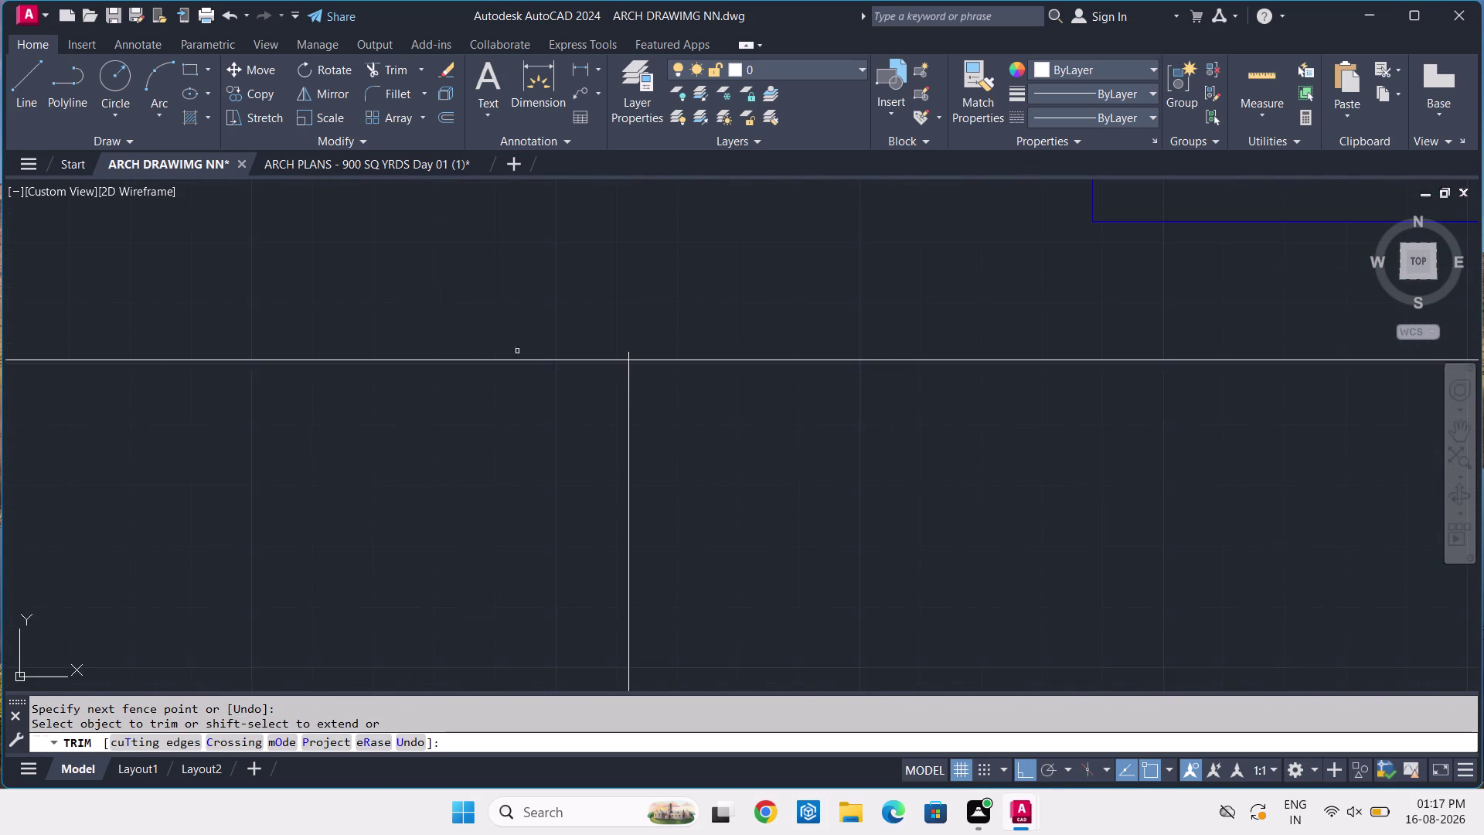
scroll(up, 3)
click(872, 390)
scroll(down, 3)
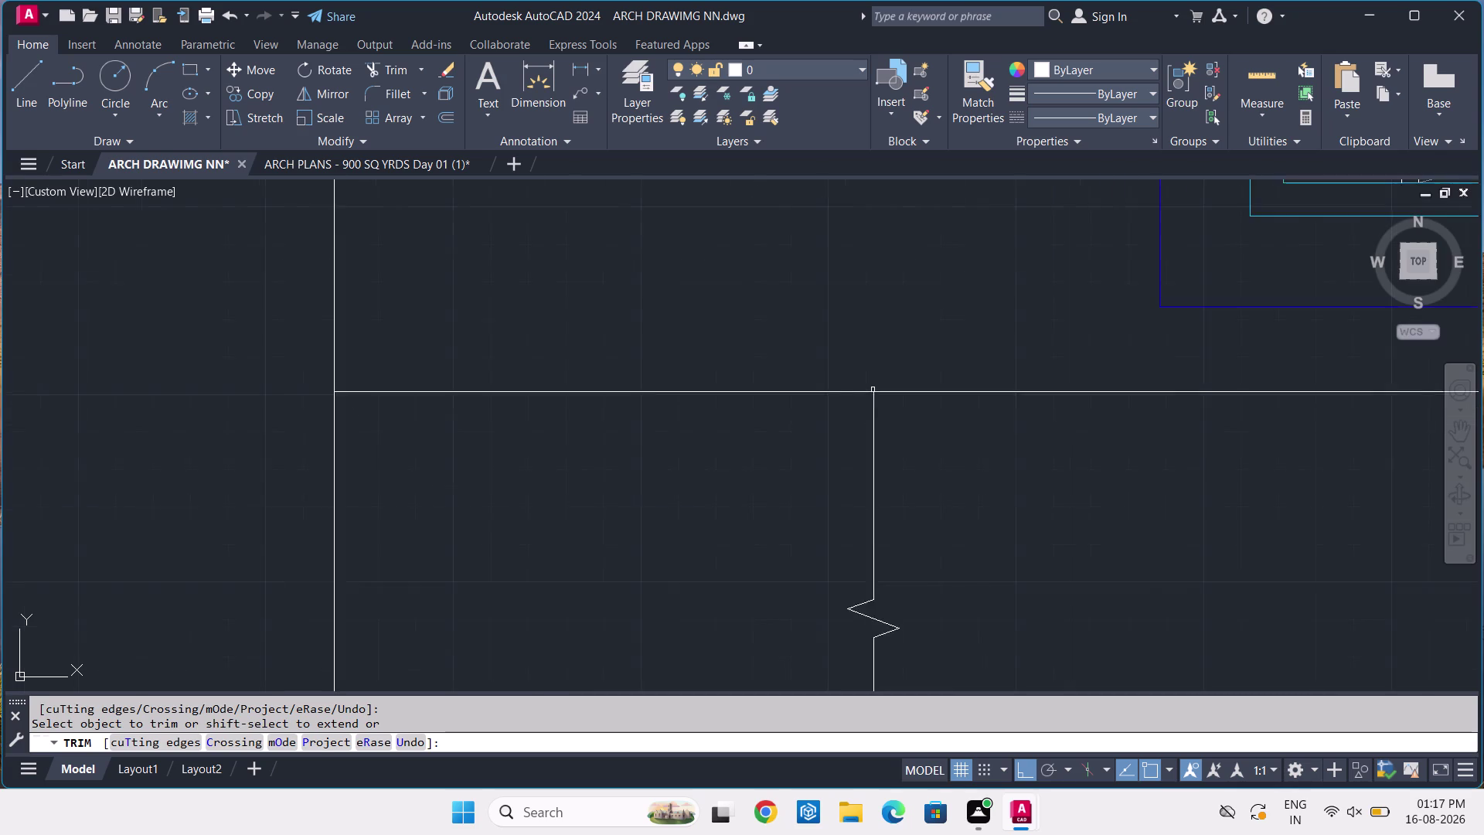
scroll(down, 3)
key(Escape)
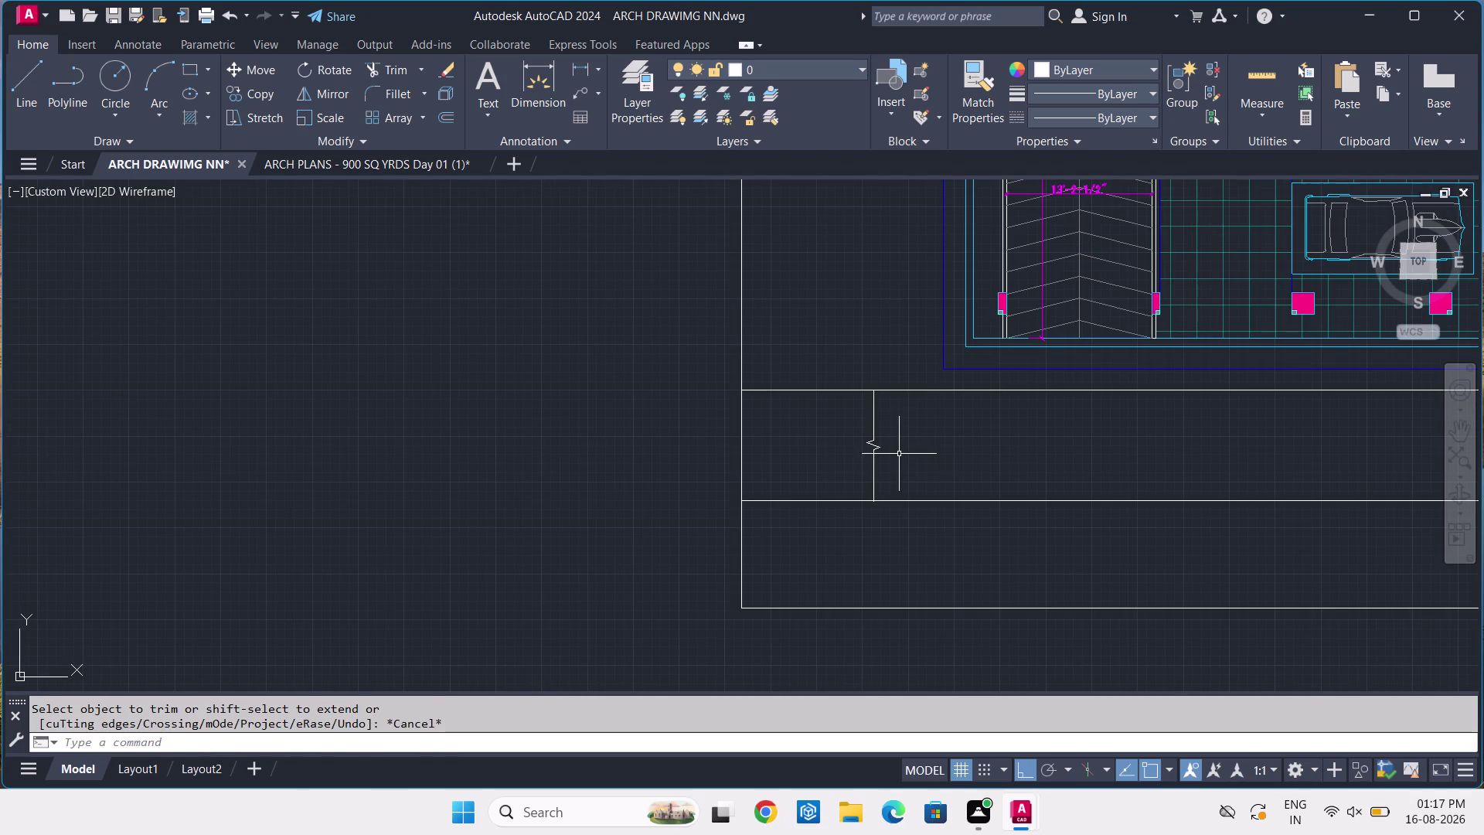
text(L)
key(space)
Draw a vertical guide line just left of the break symbol and delete the misplaced first line.
click(788, 369)
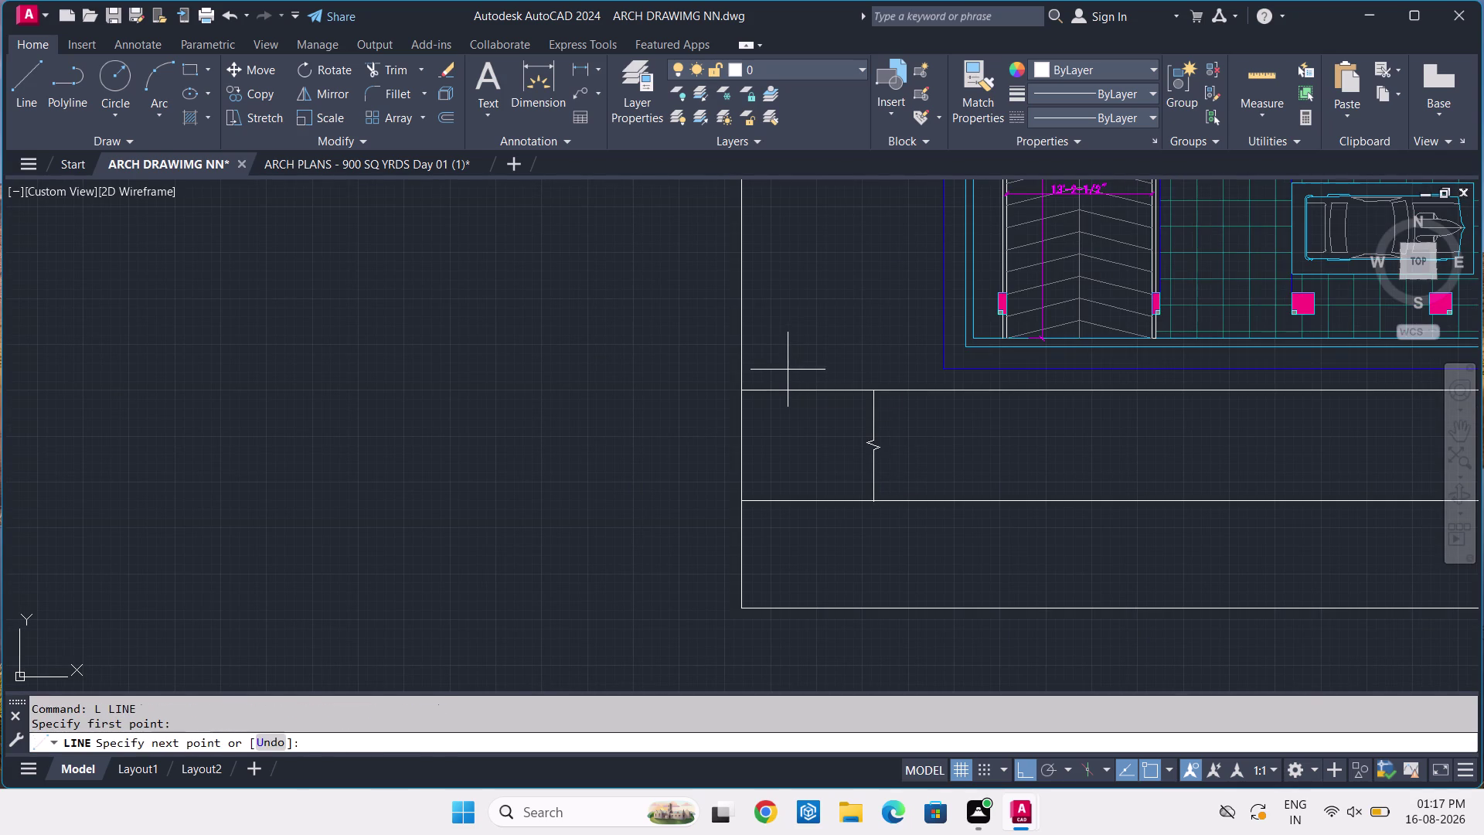
click(814, 535)
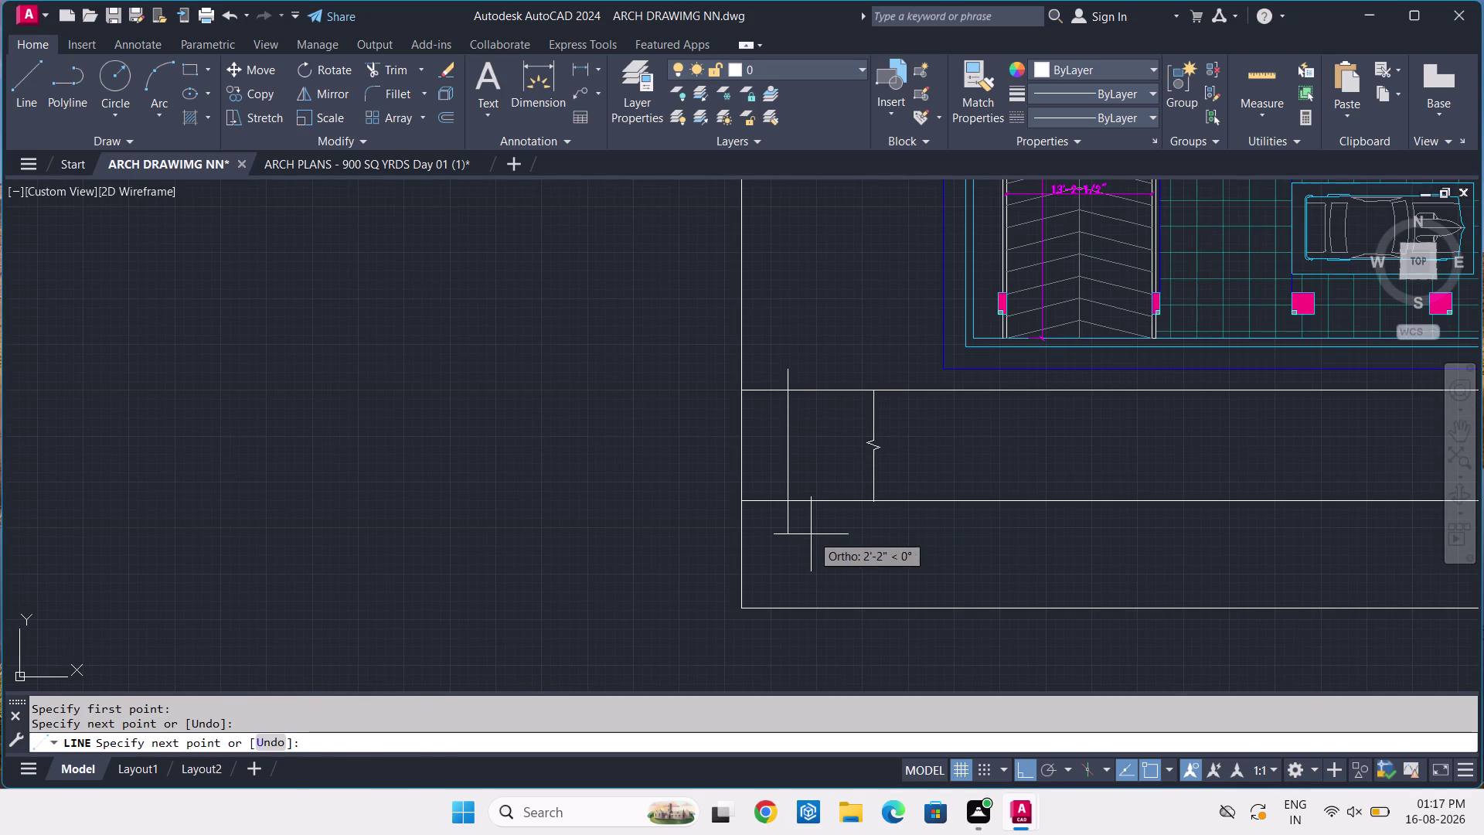
key(Escape)
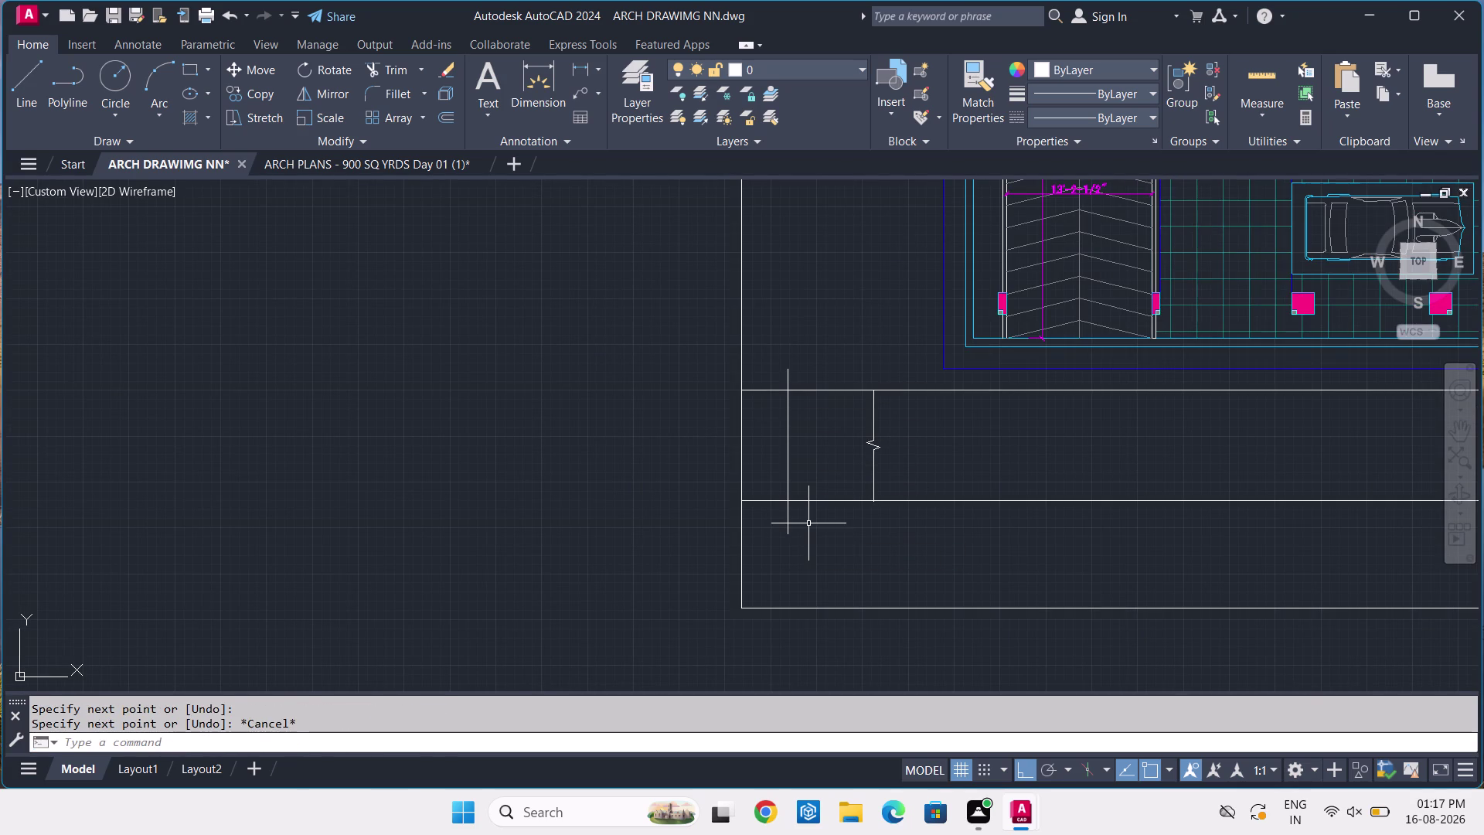
key(space)
click(812, 358)
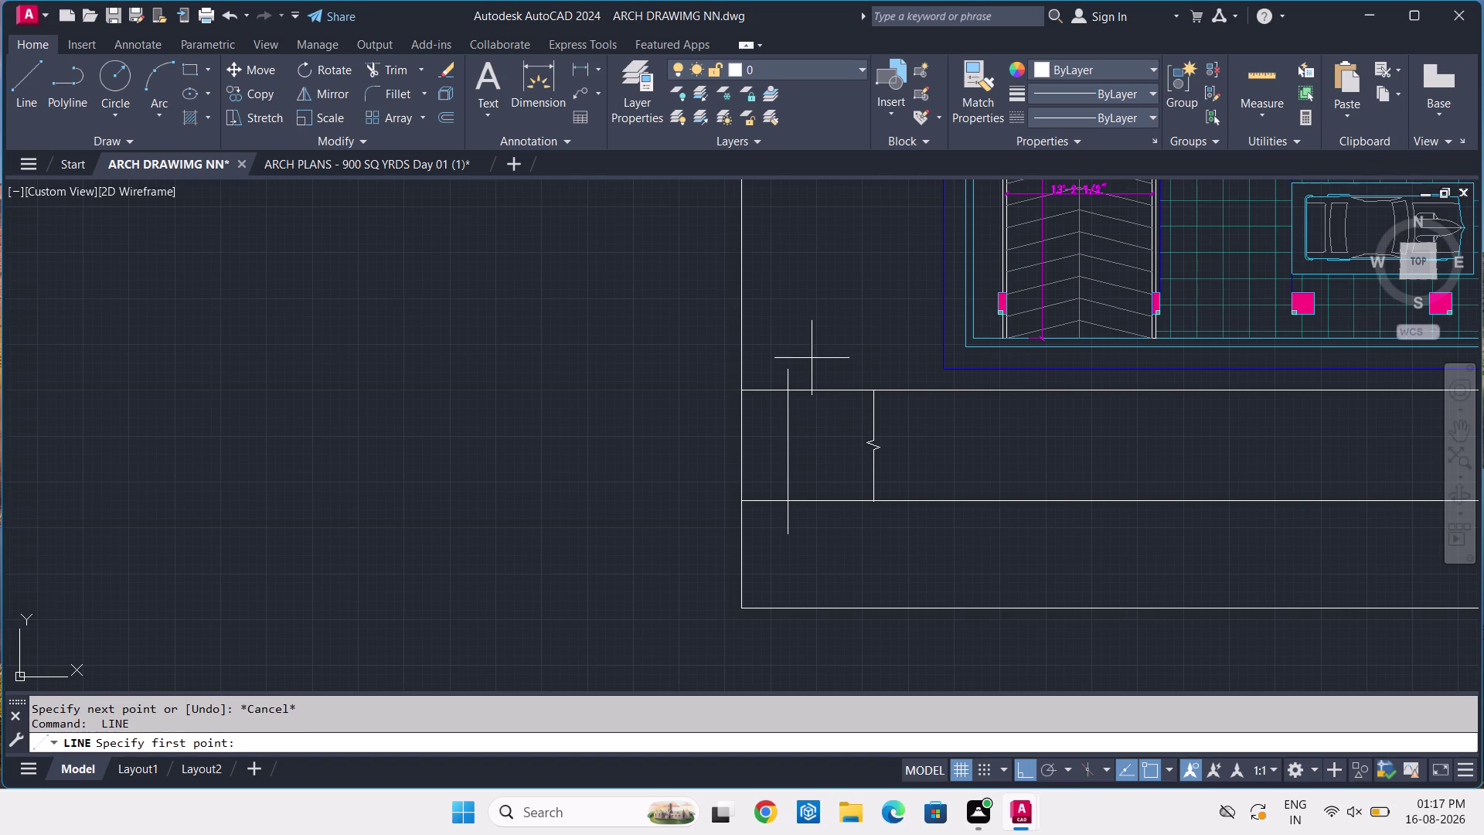
click(817, 546)
key(Escape)
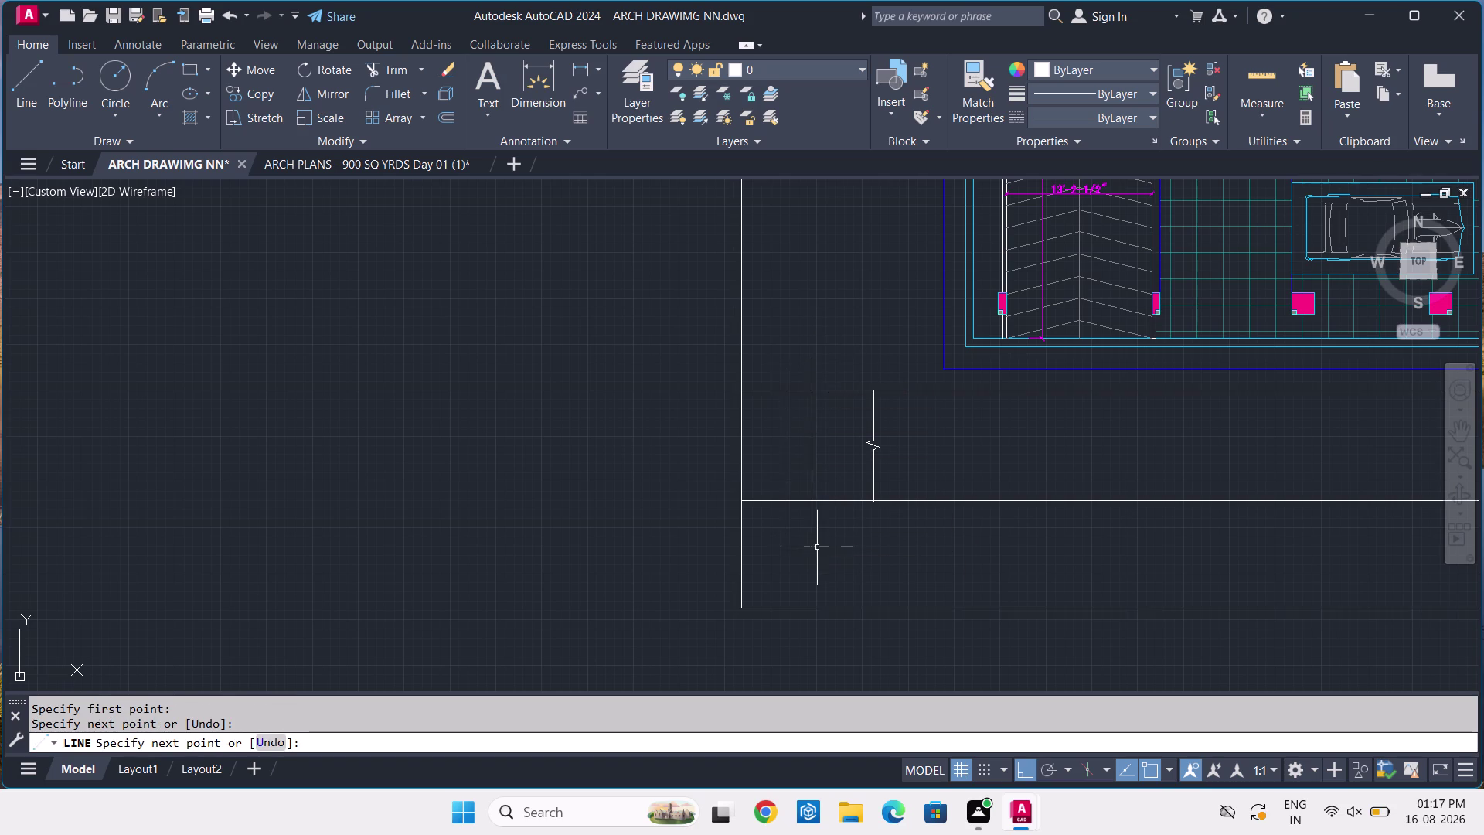
click(787, 413)
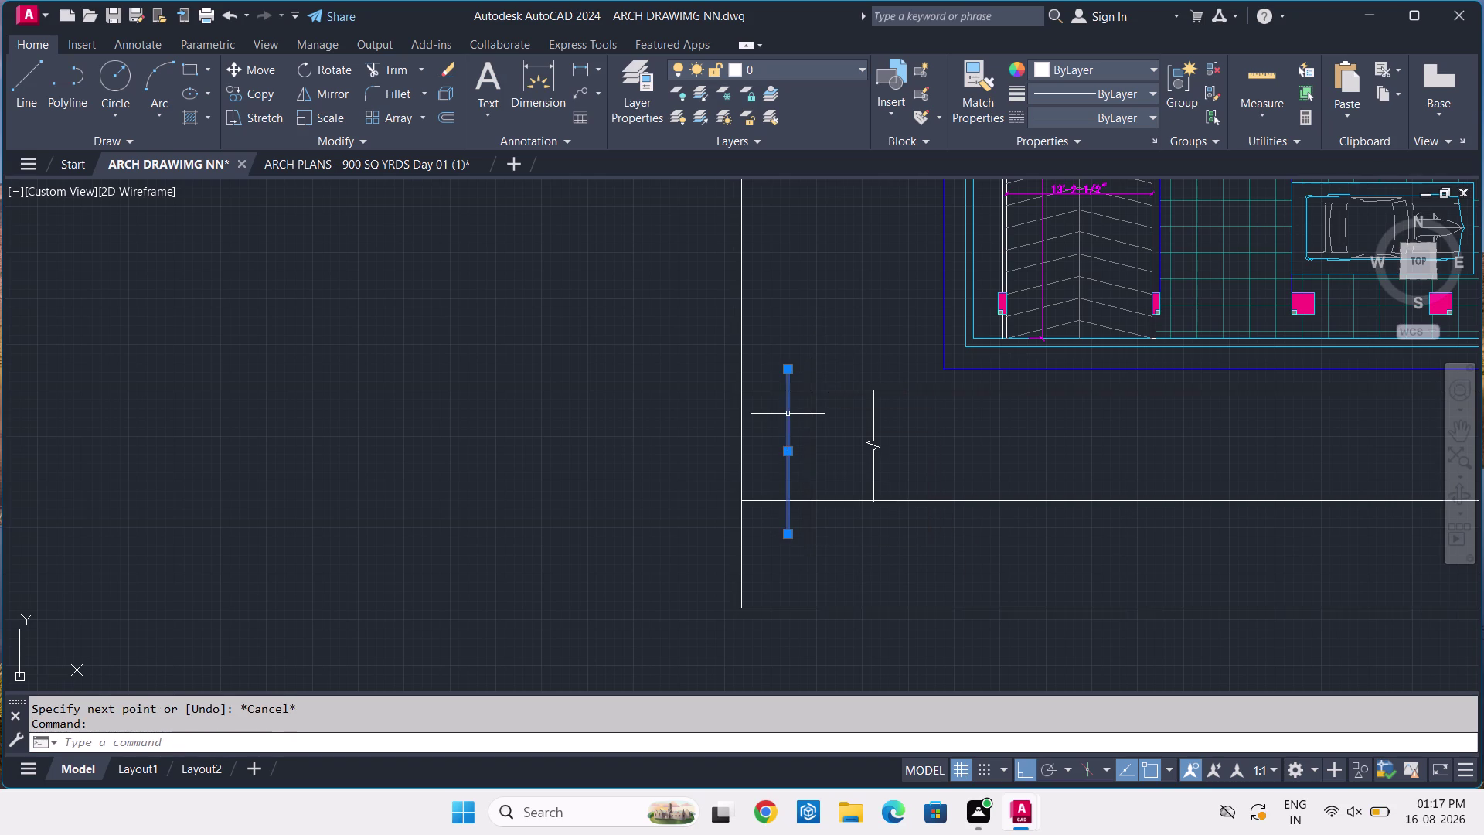
key(Delete)
Select the road strip lines, then clear the selection.
text(YT)
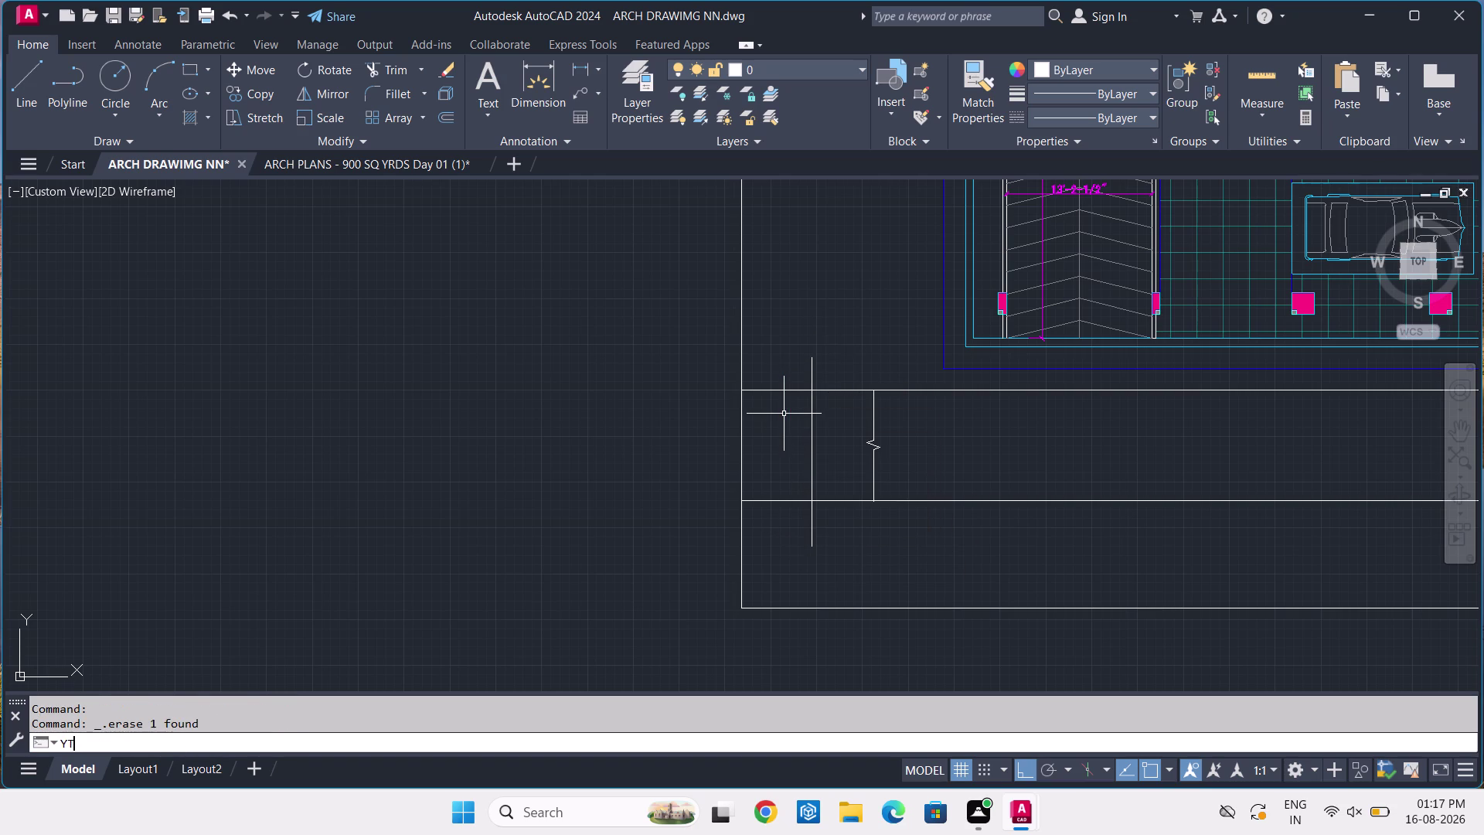
key(space)
click(796, 369)
click(783, 528)
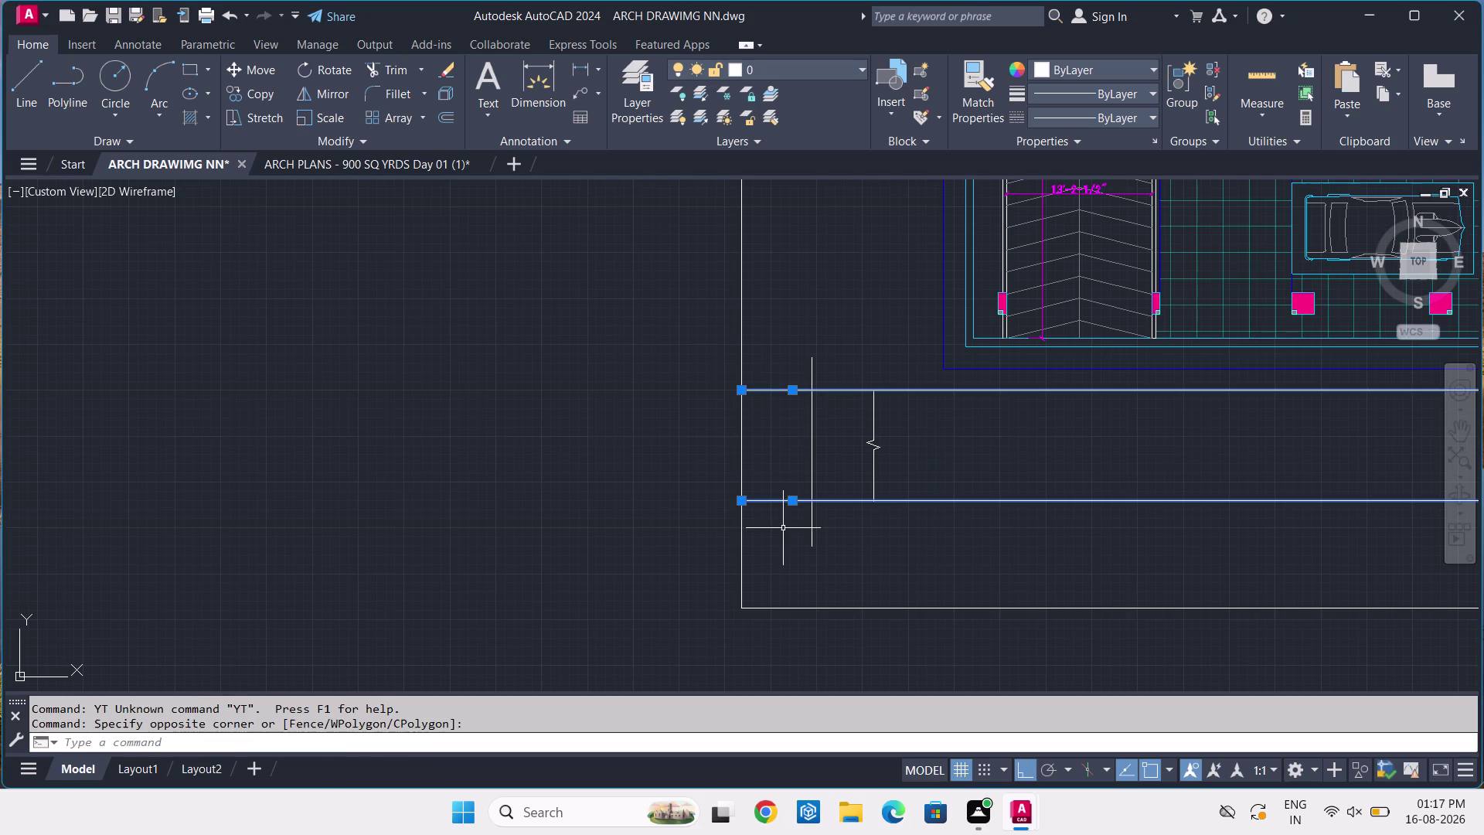
key(Escape)
Trim the road lines left of the guide line, erase the guide, and select the break symbol.
text(TR)
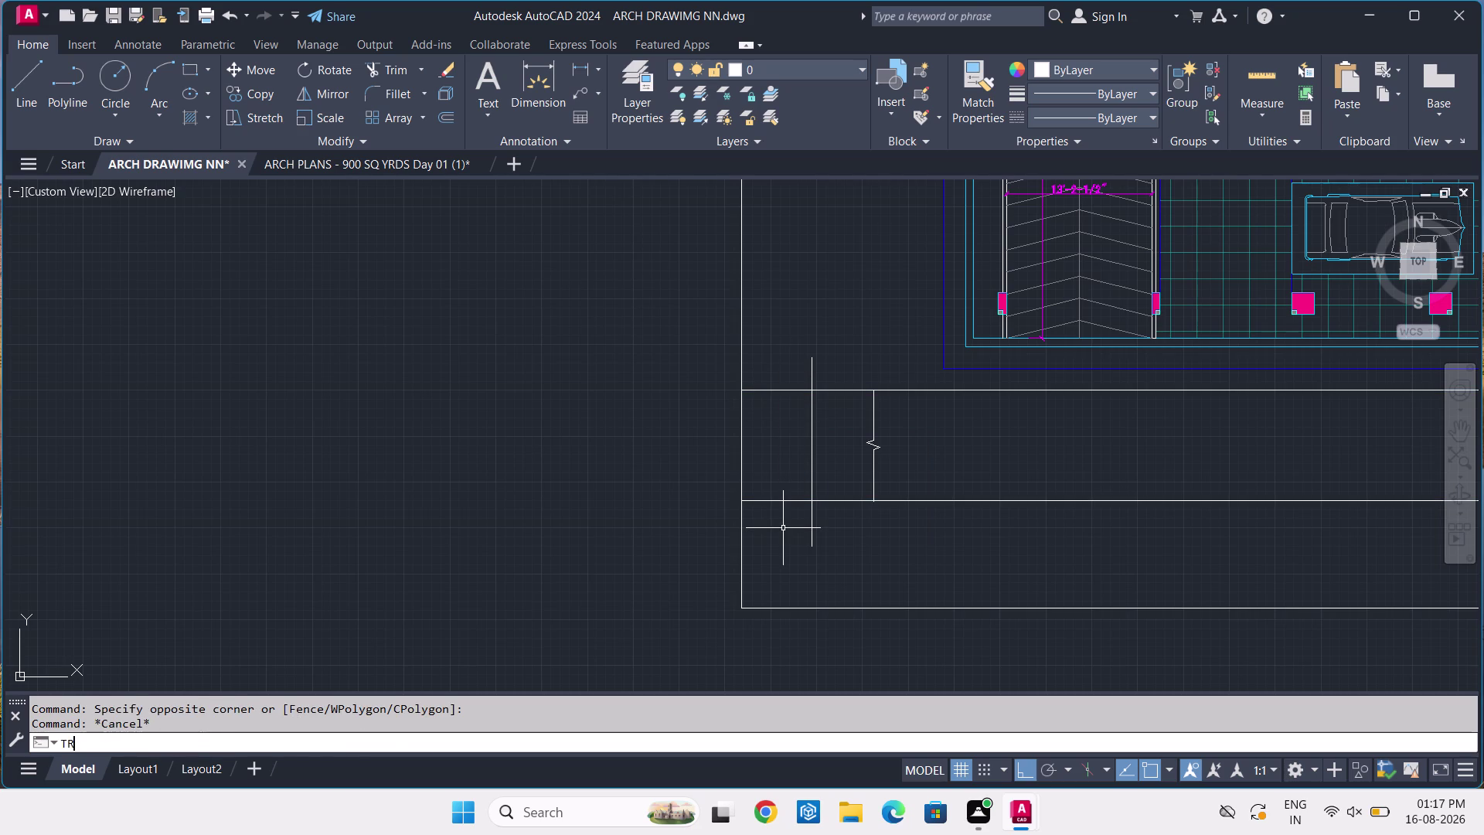
key(space)
click(788, 373)
click(796, 549)
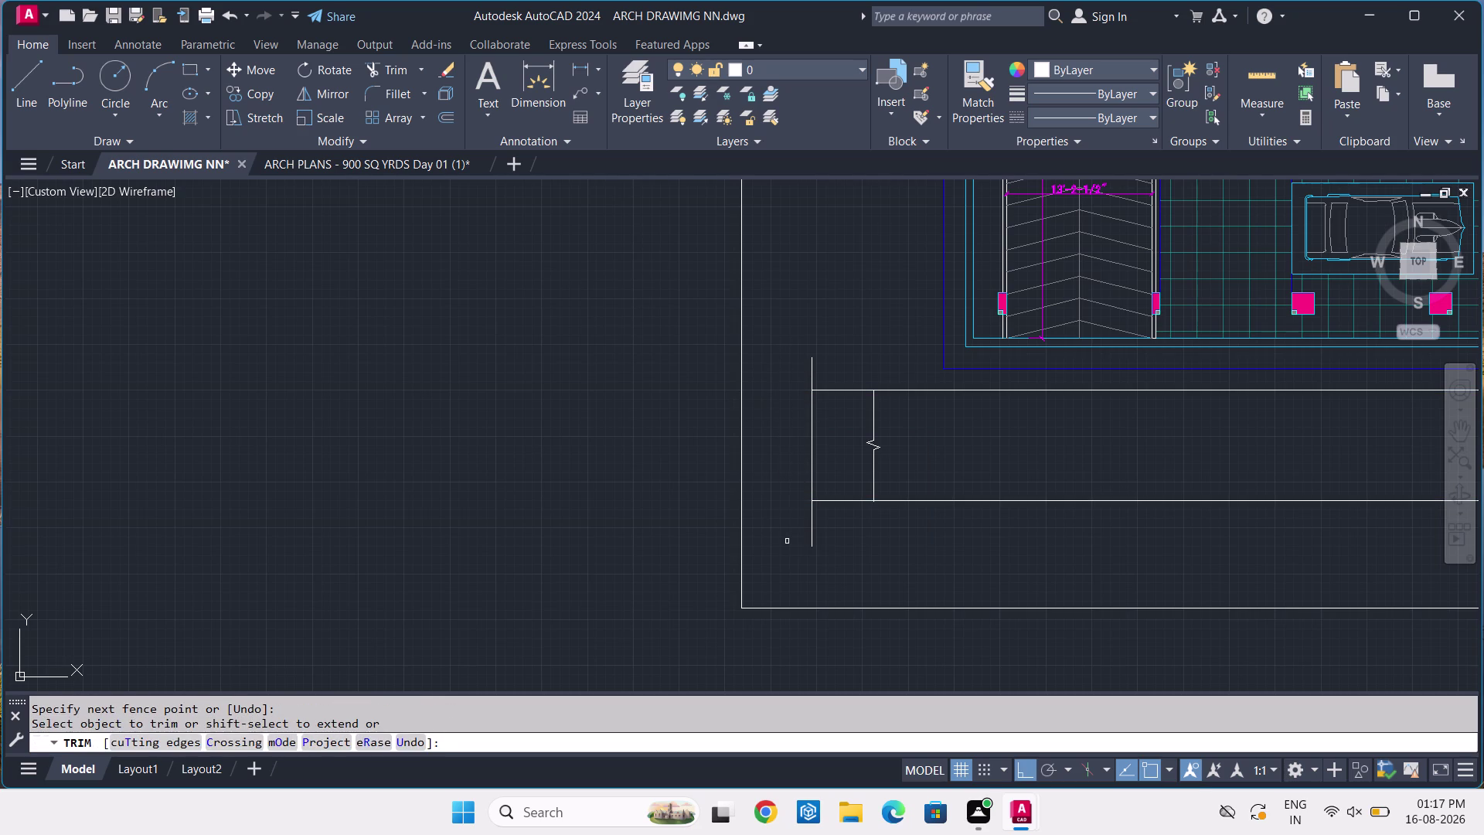
key(Escape)
click(809, 461)
key(Delete)
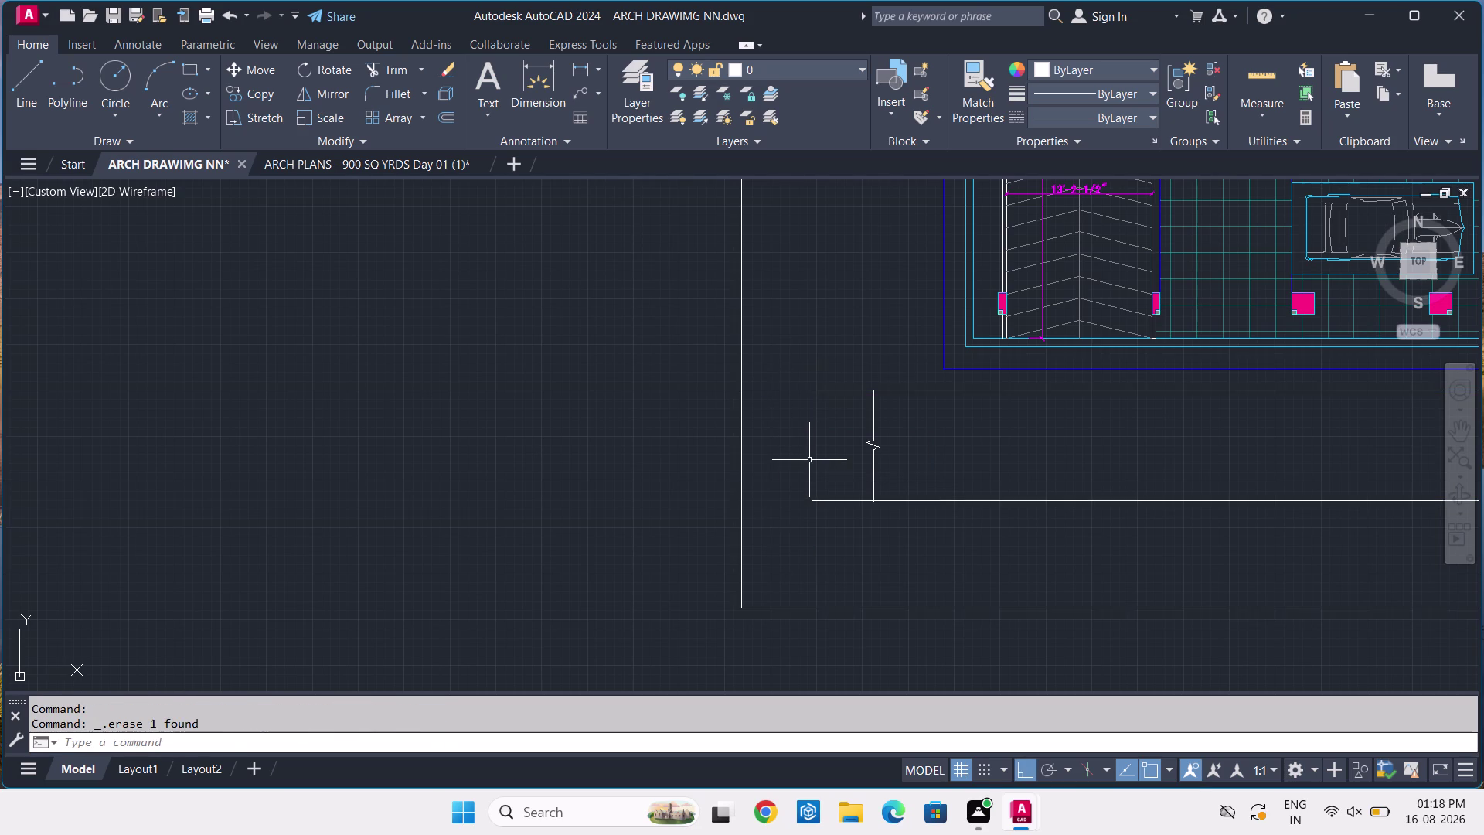
click(912, 416)
click(858, 451)
scroll(down, 3)
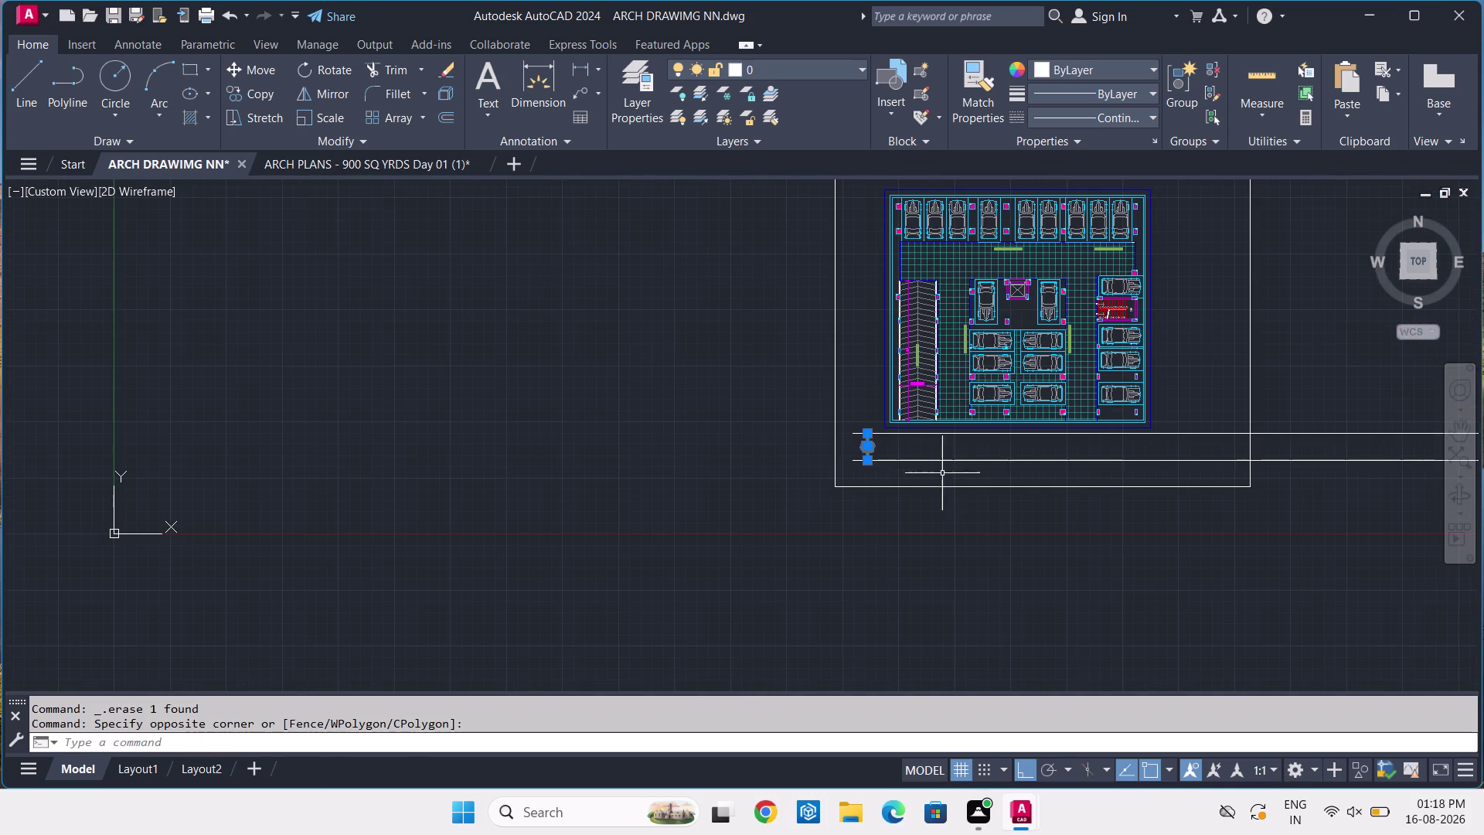
Mirror the break symbol about the plan's vertical centre, keeping the original.
text(MI)
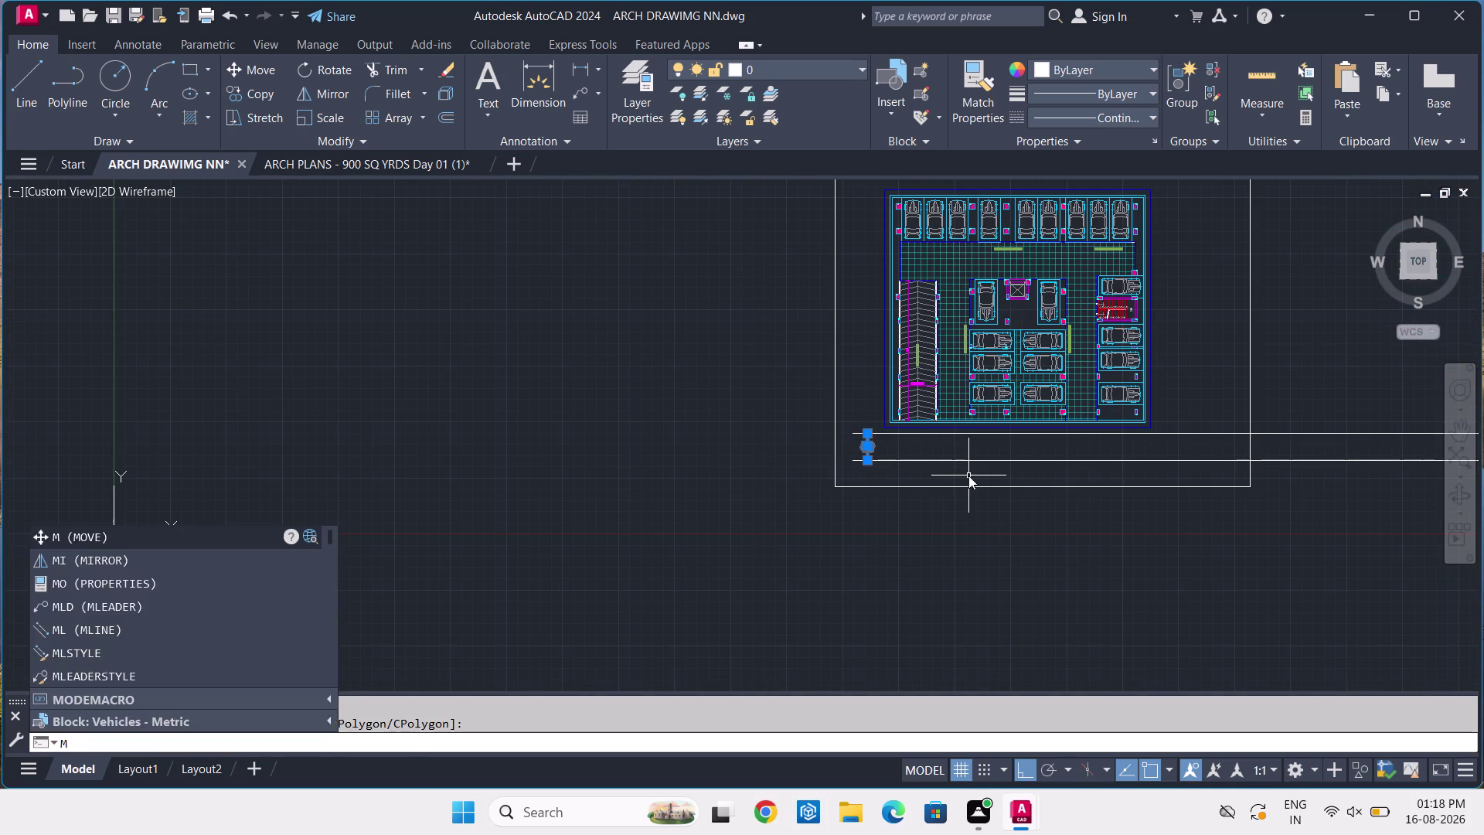
key(space)
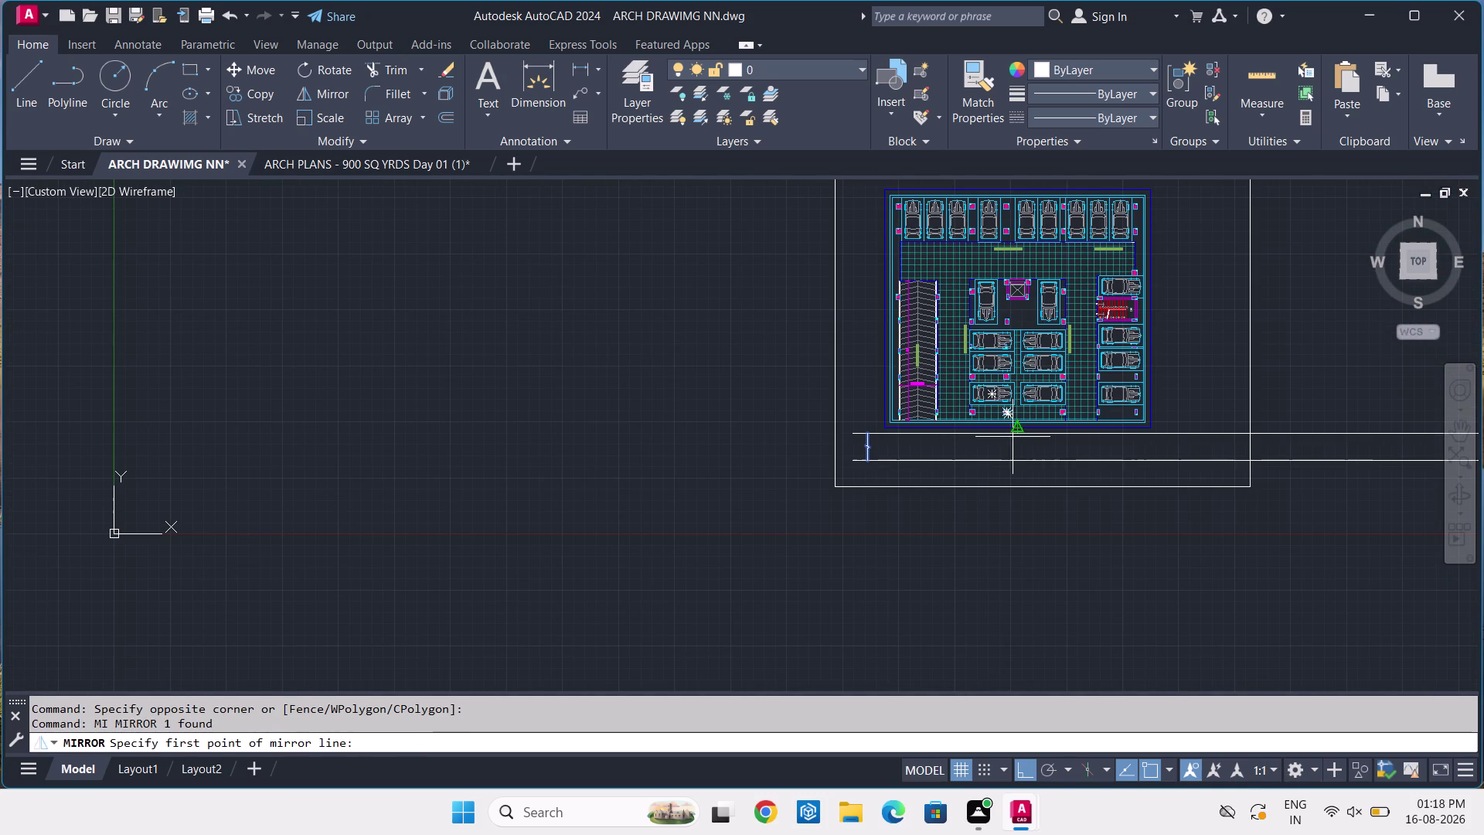
scroll(up, 3)
click(1010, 424)
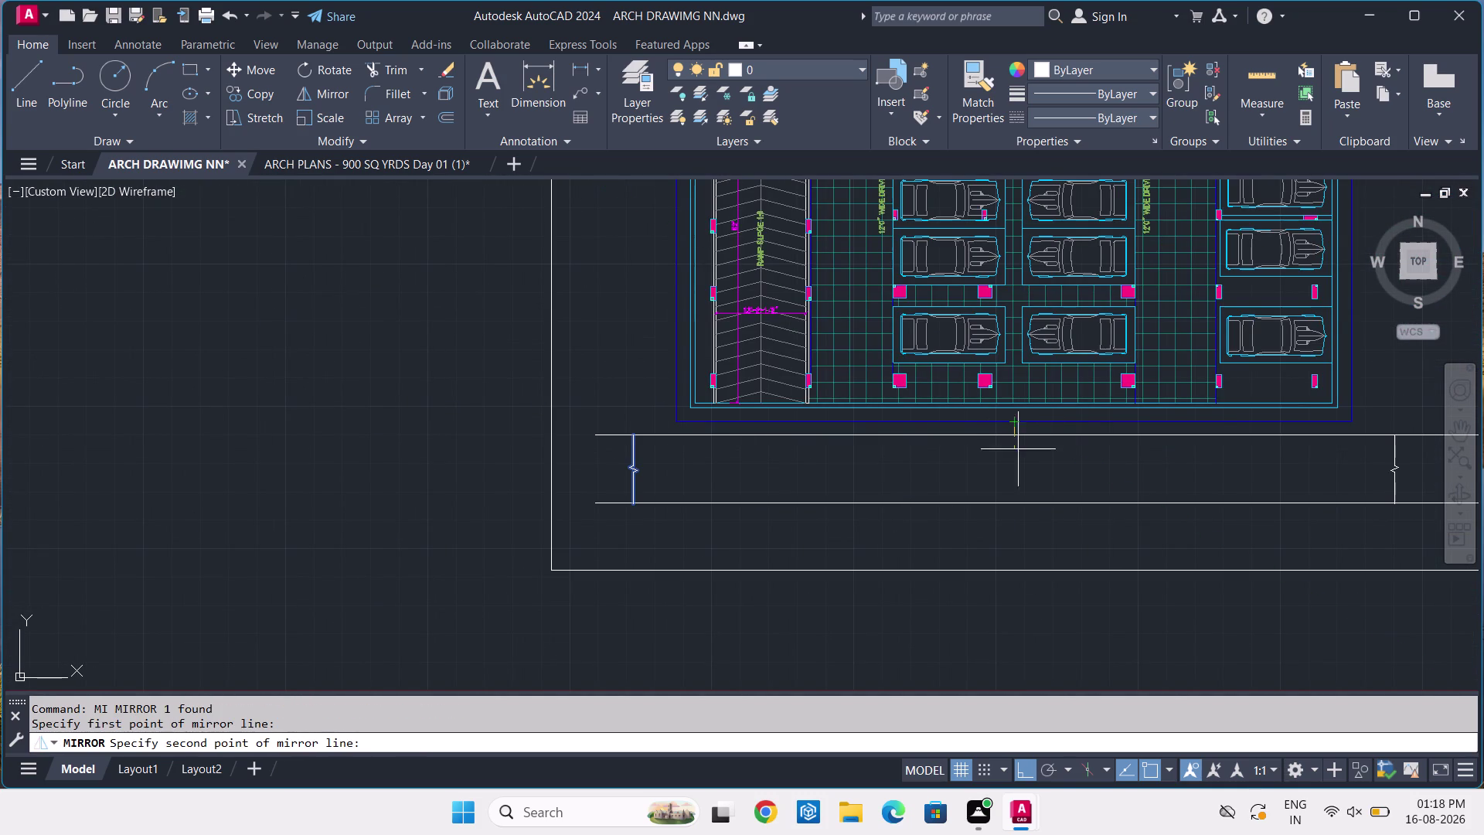
click(1046, 547)
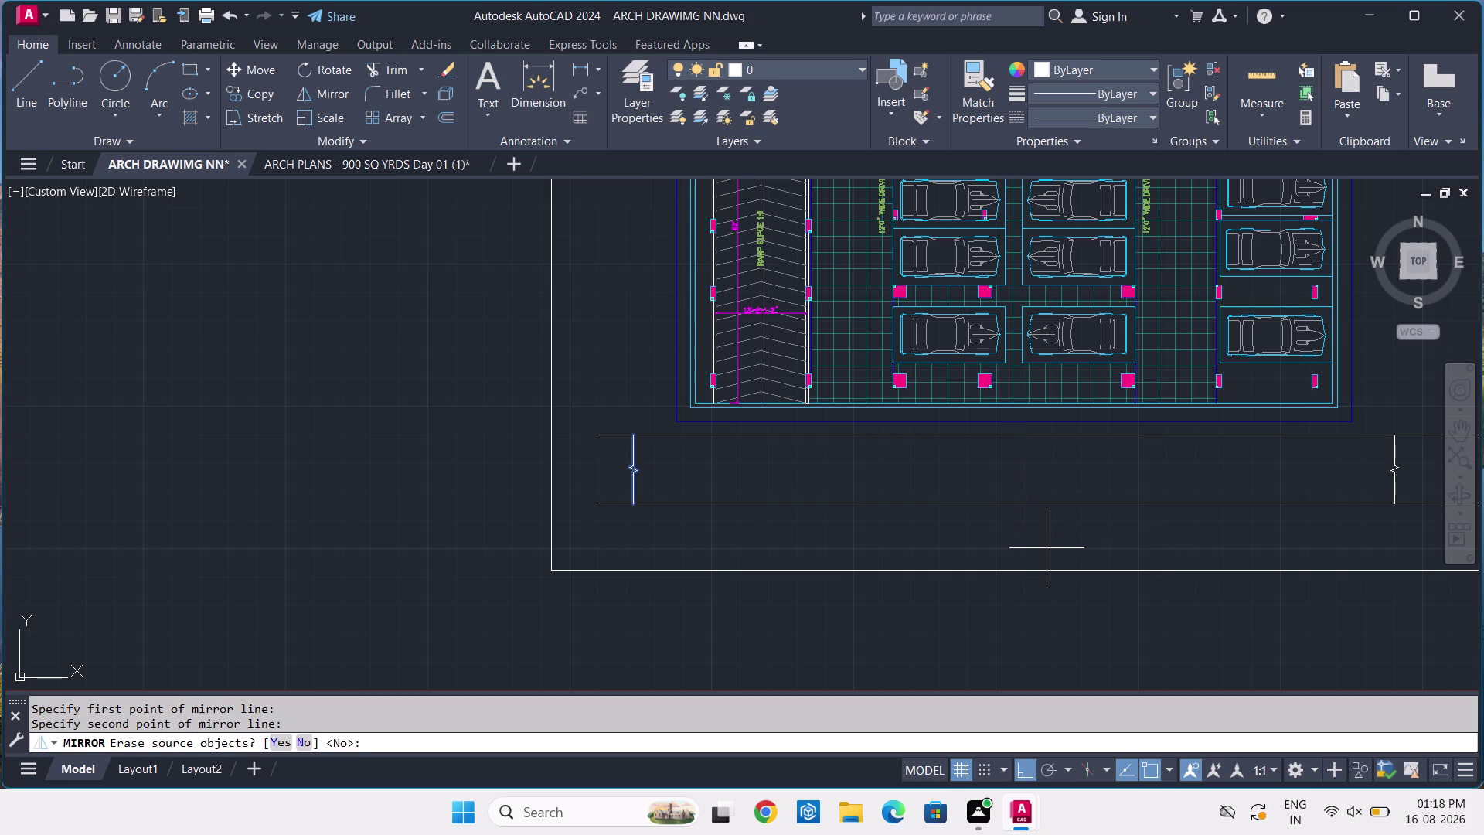
key(space)
middle_drag(1129, 481, 765, 568)
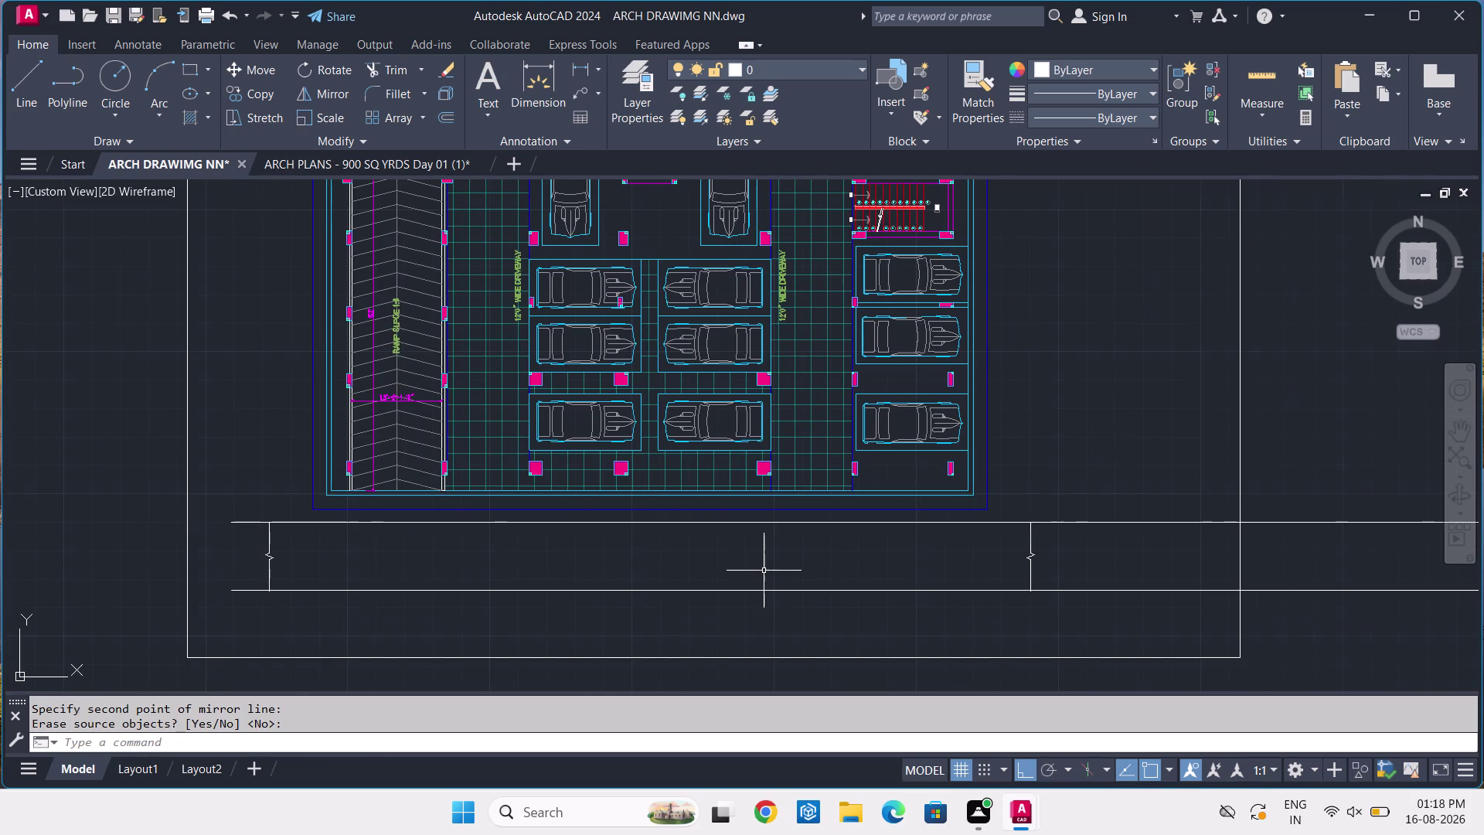
Trim the road line ends extending beyond the new right break symbol.
text(TR)
key(space)
click(1072, 469)
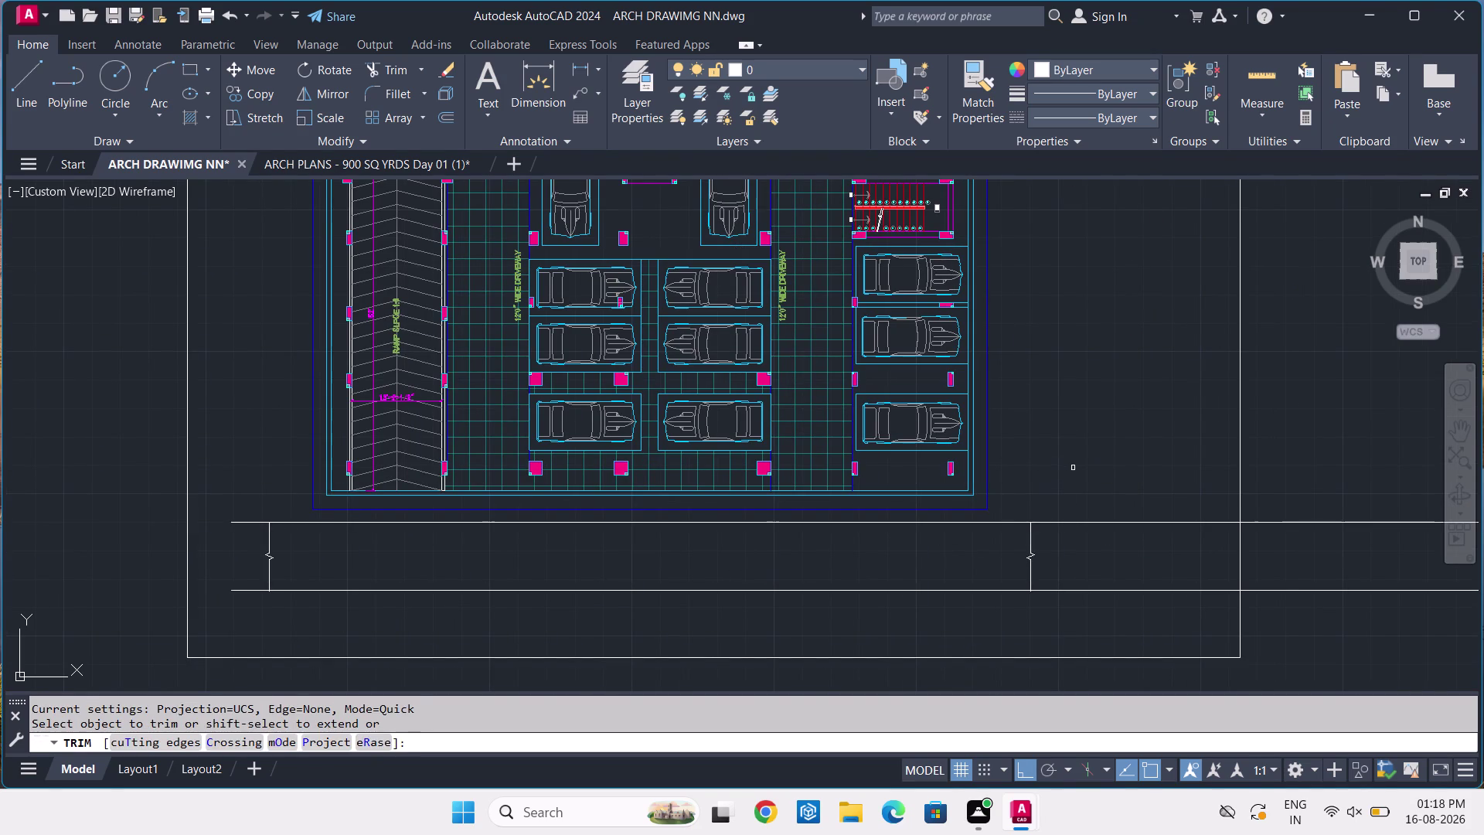
click(1130, 617)
drag(1397, 417, 1397, 439)
click(1363, 635)
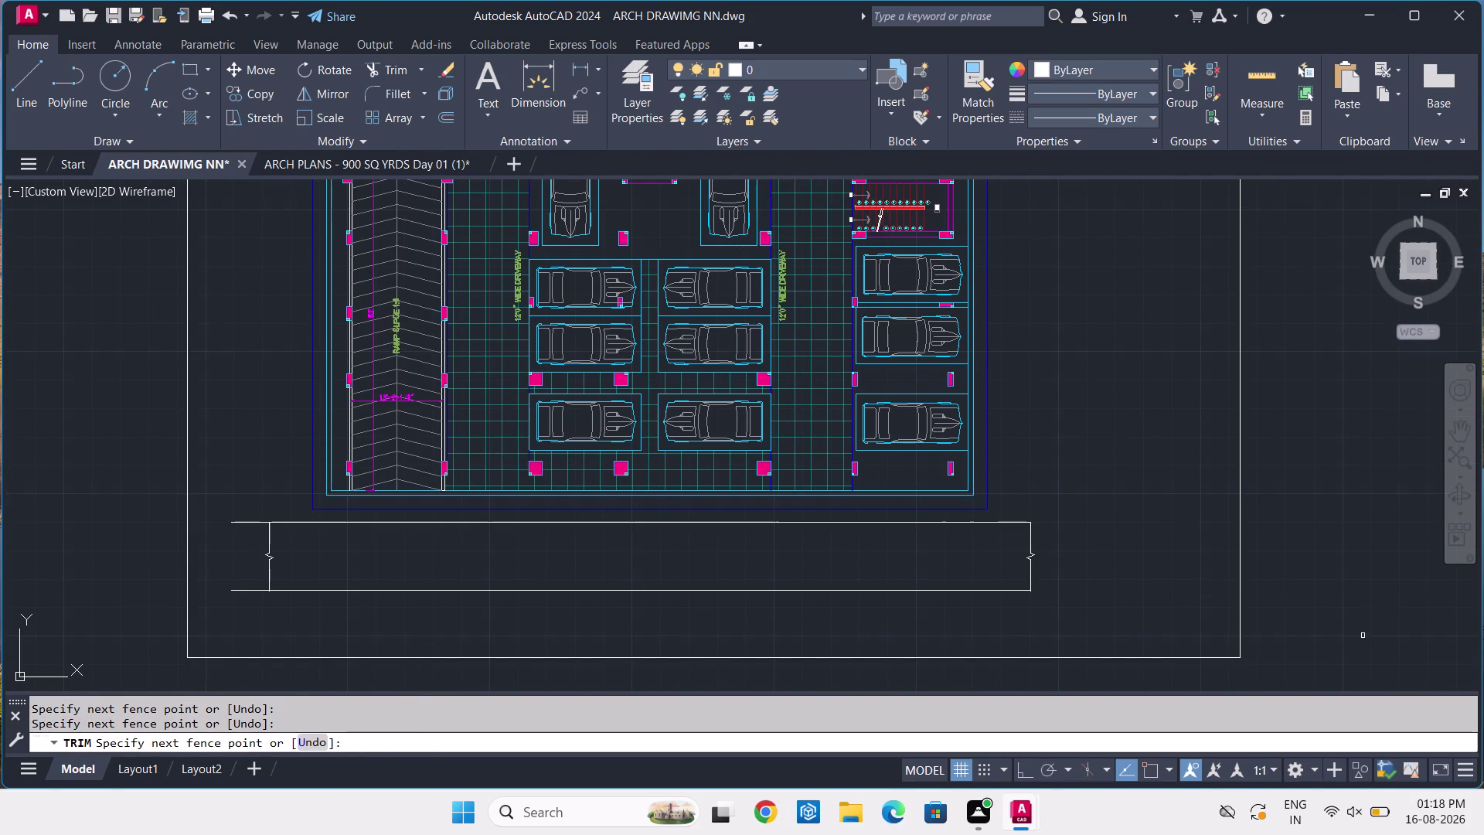
key(Escape)
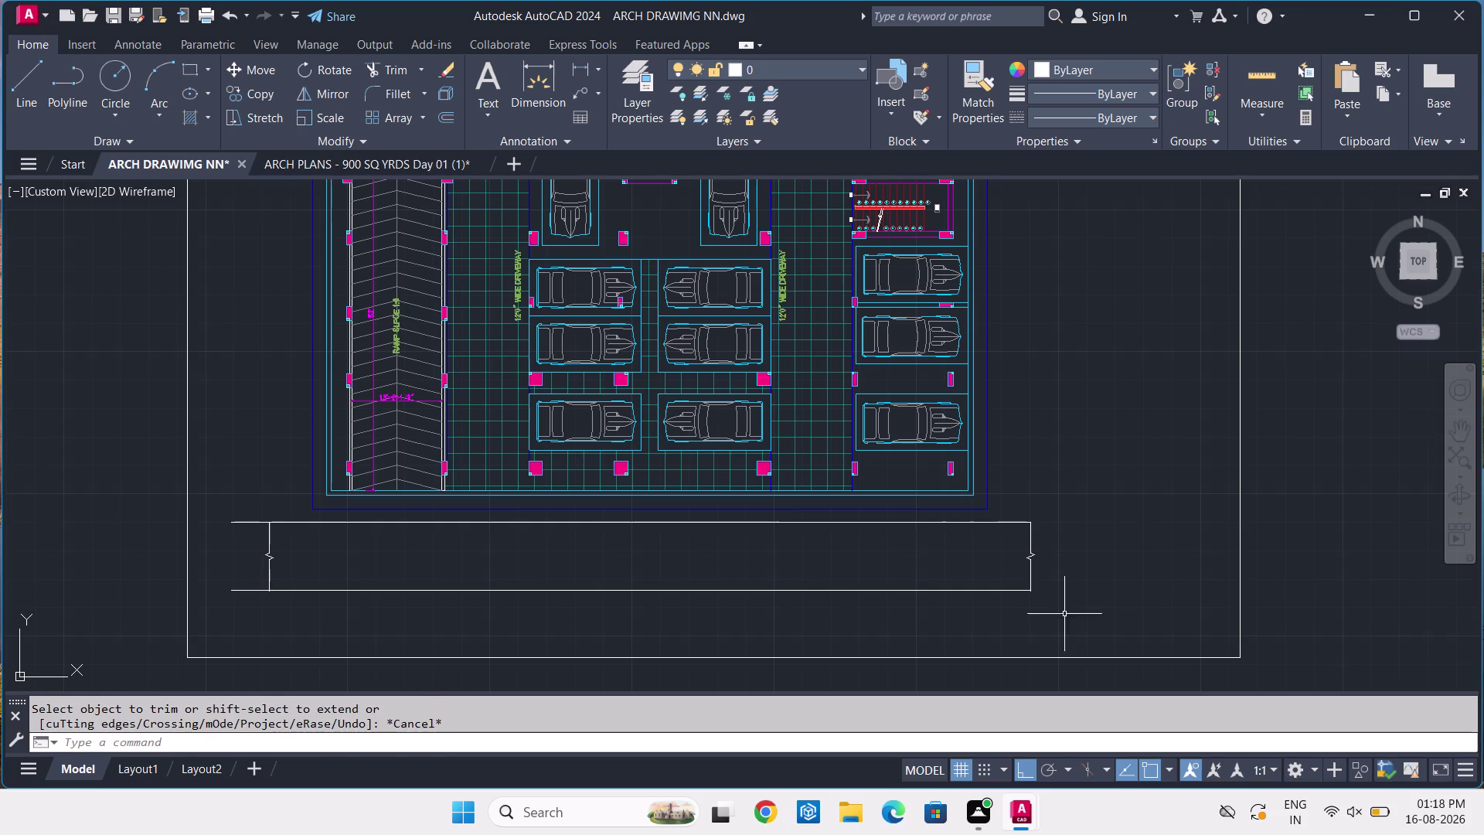
Draw the remaining road strip edge lines starting from the right break's top.
text(L)
key(space)
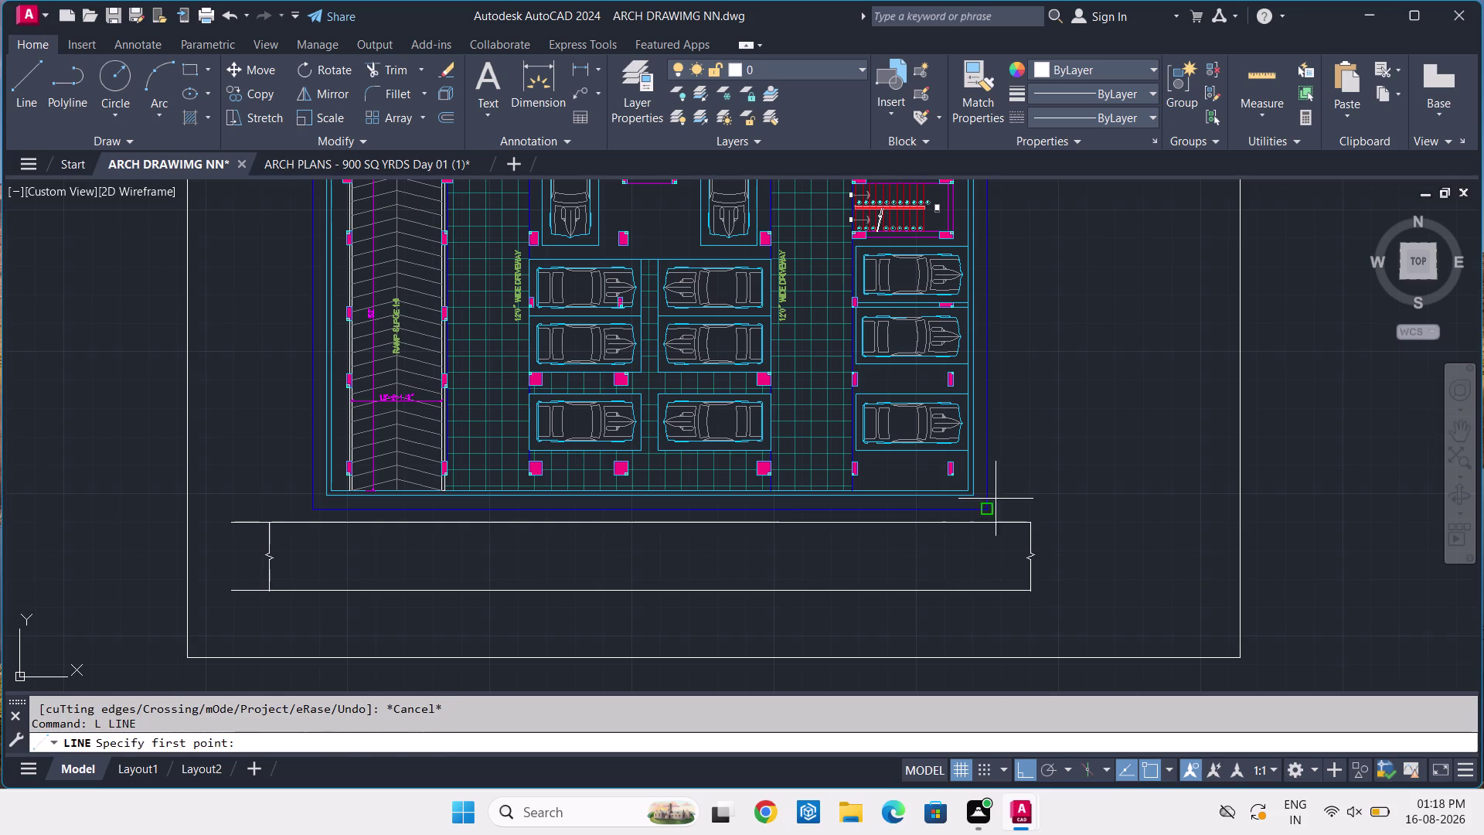
scroll(up, 3)
click(1039, 565)
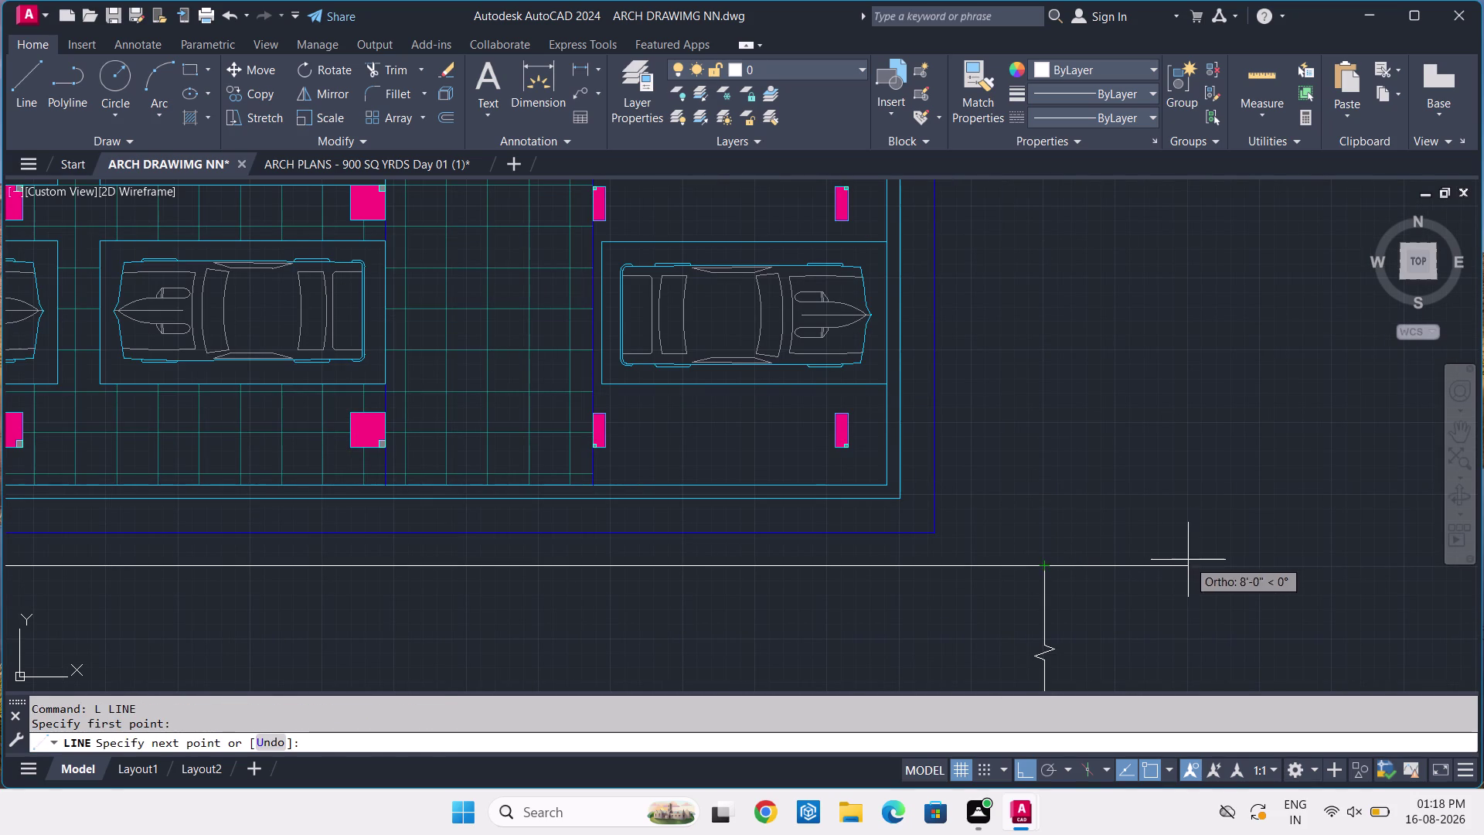
click(1188, 560)
key(space)
middle_drag(1211, 606, 1100, 470)
key(space)
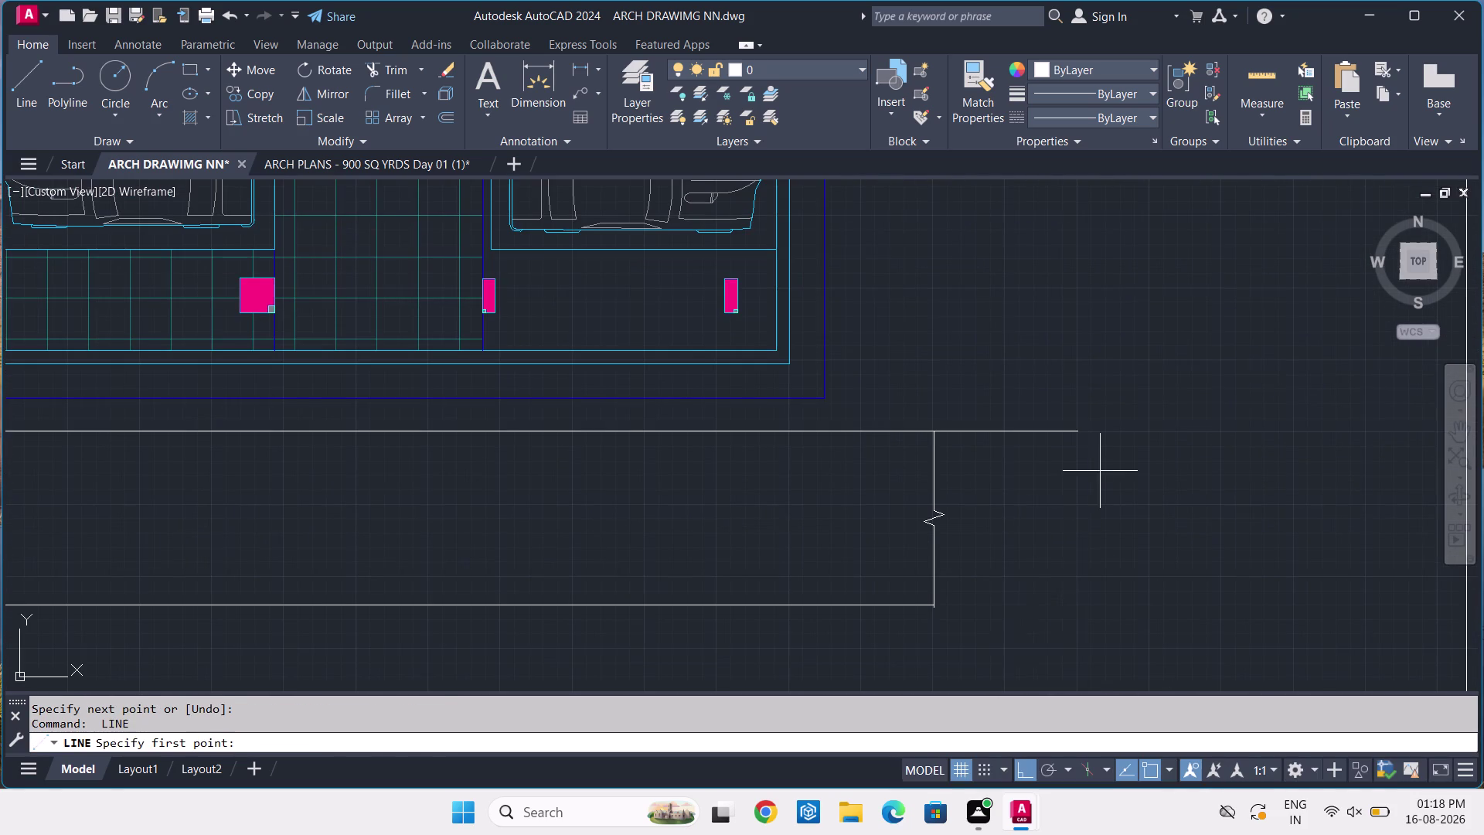
scroll(up, 3)
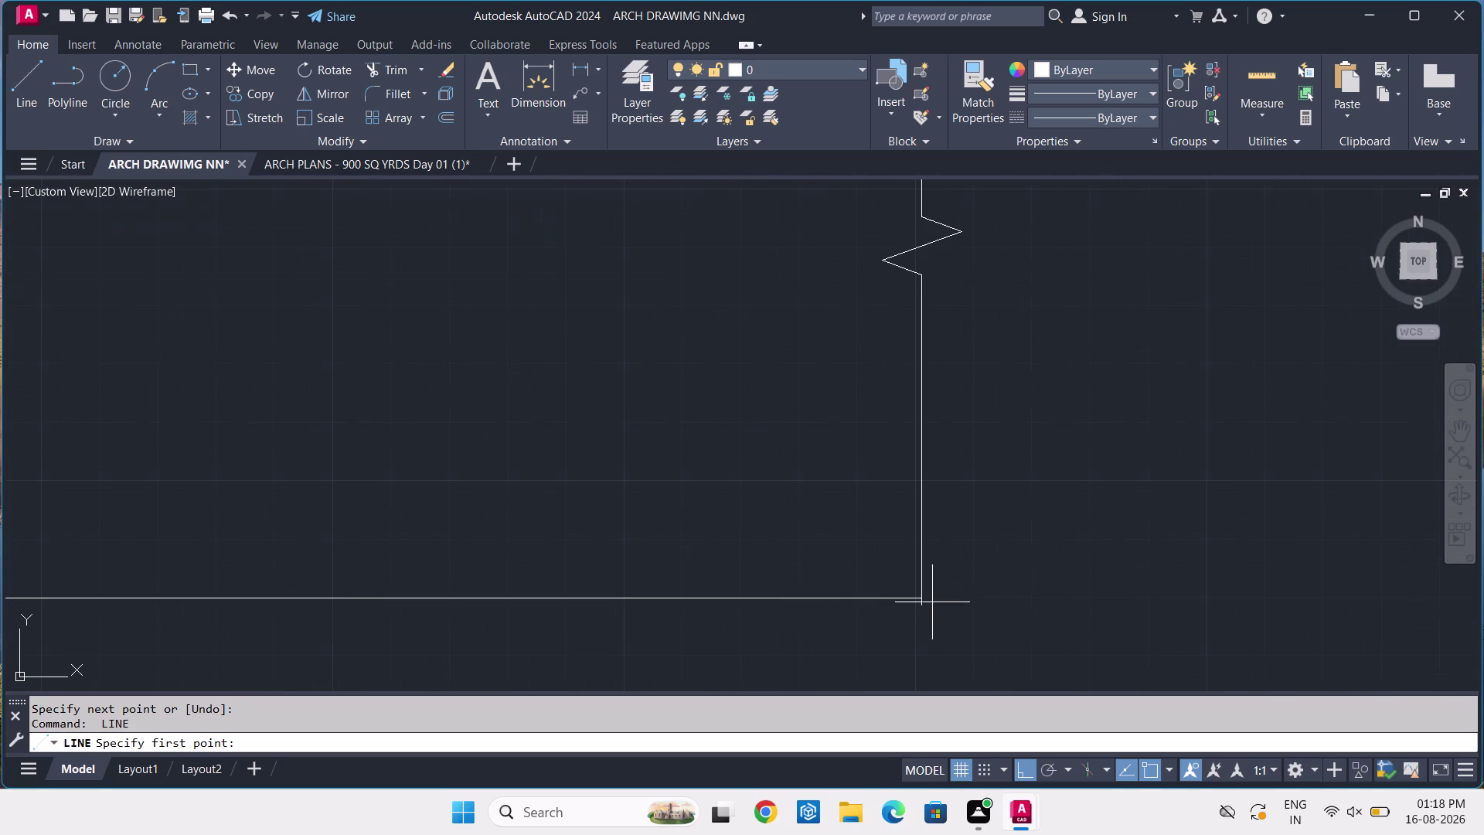
click(923, 599)
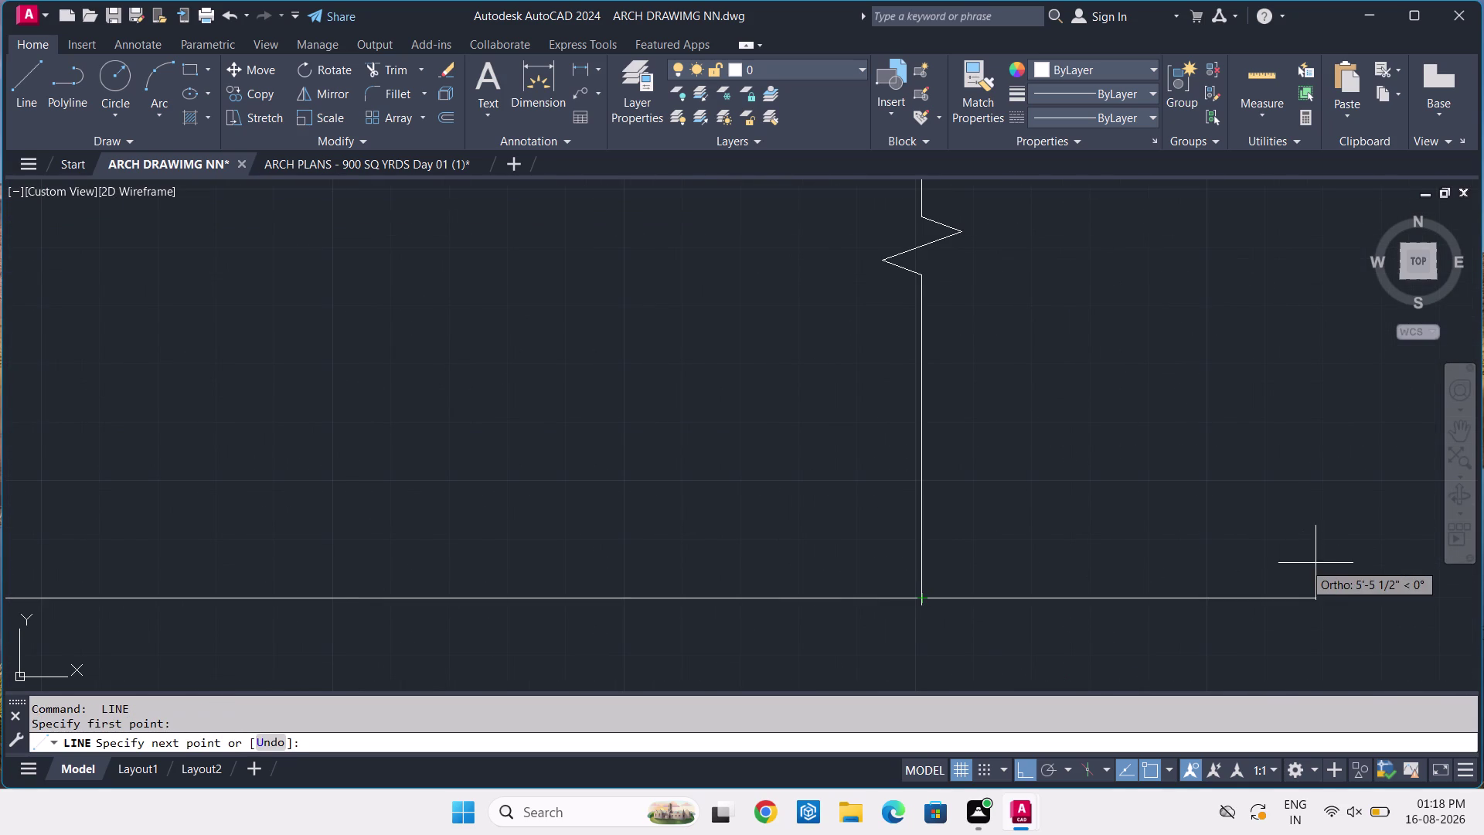
scroll(down, 3)
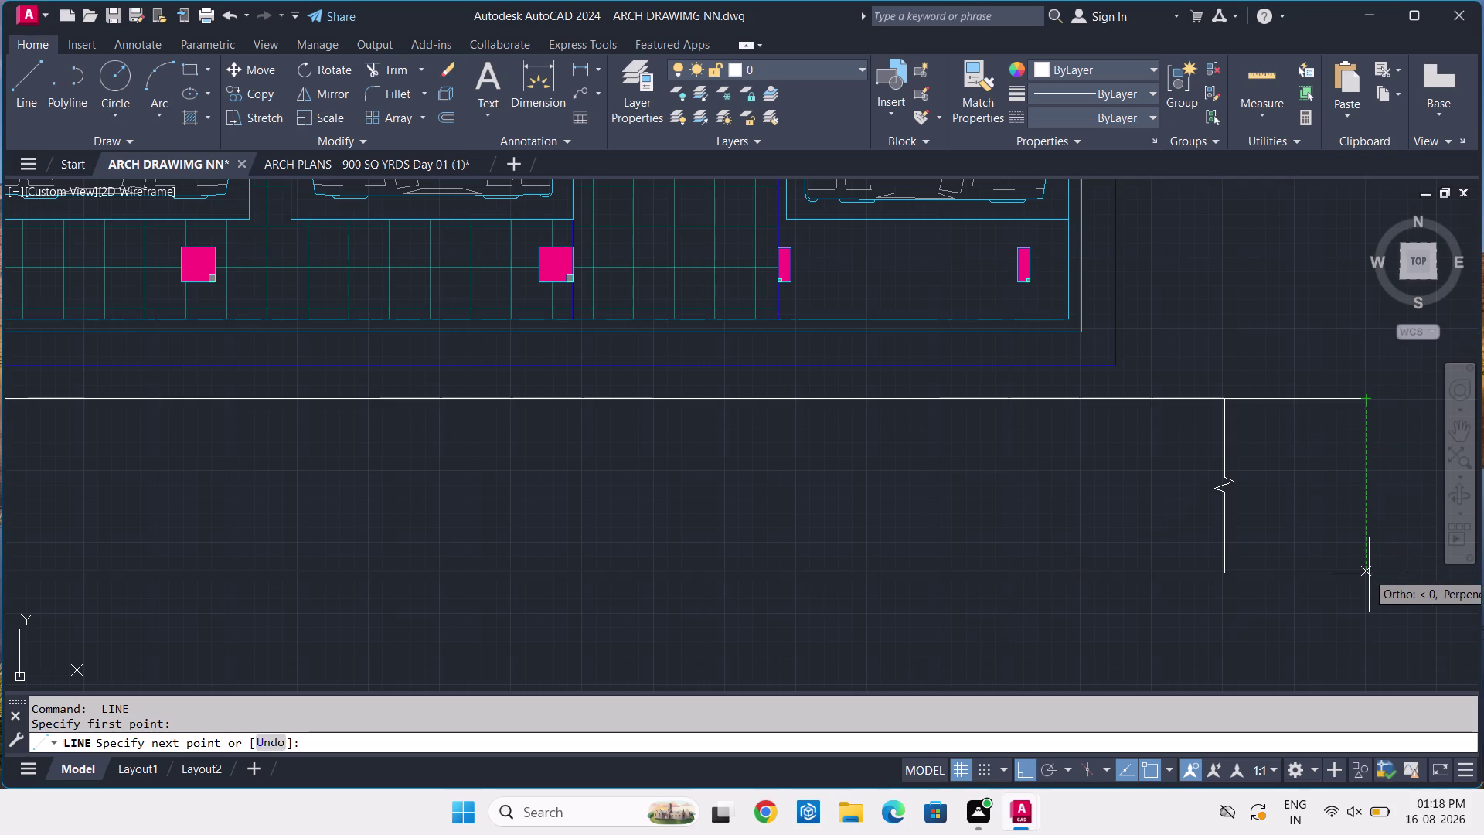
click(1367, 574)
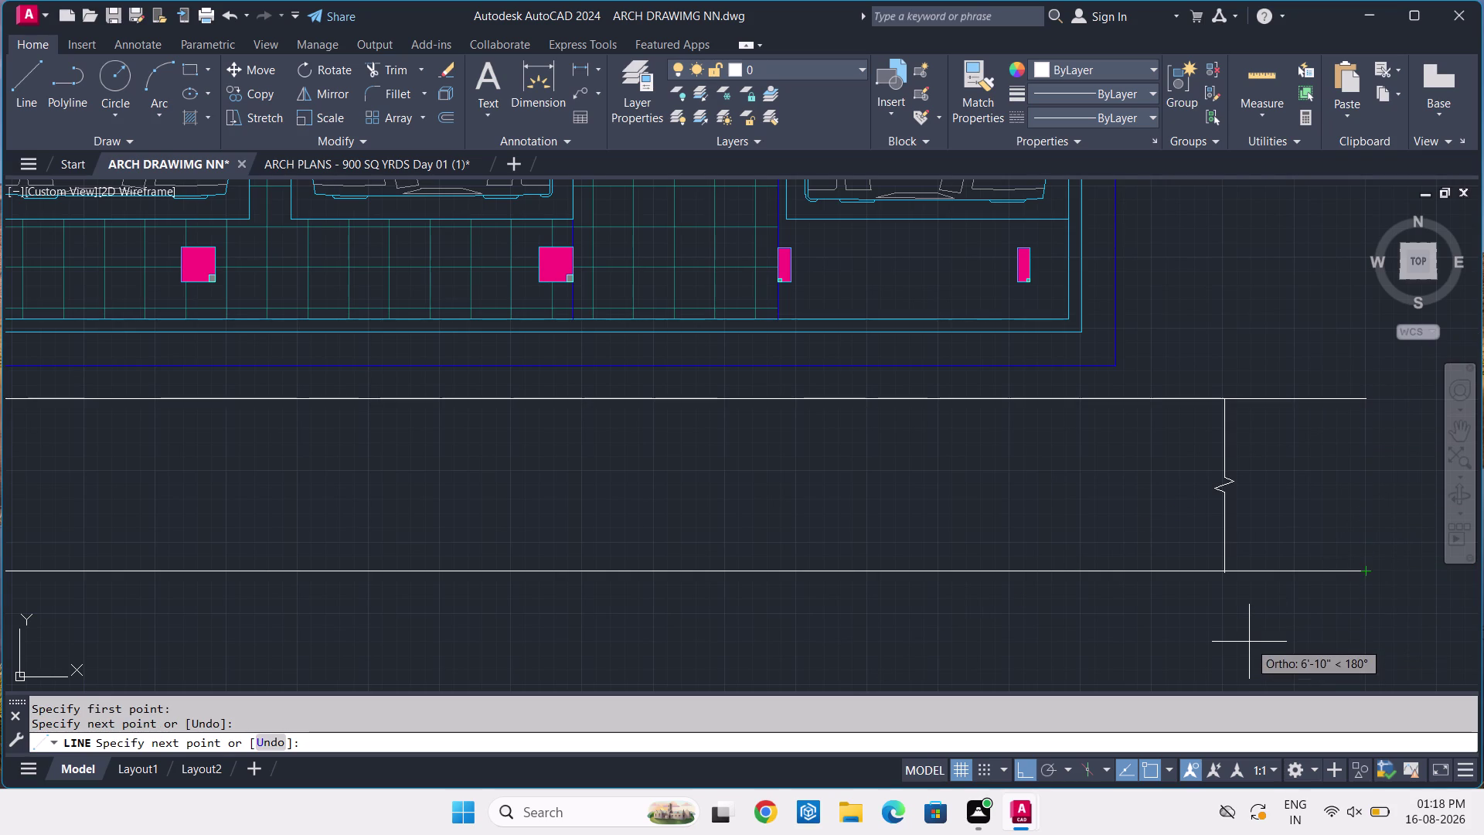
key(Escape)
Trim the line end overhanging past the road edge.
scroll(up, 3)
middle_drag(1173, 605, 1176, 711)
scroll(down, 3)
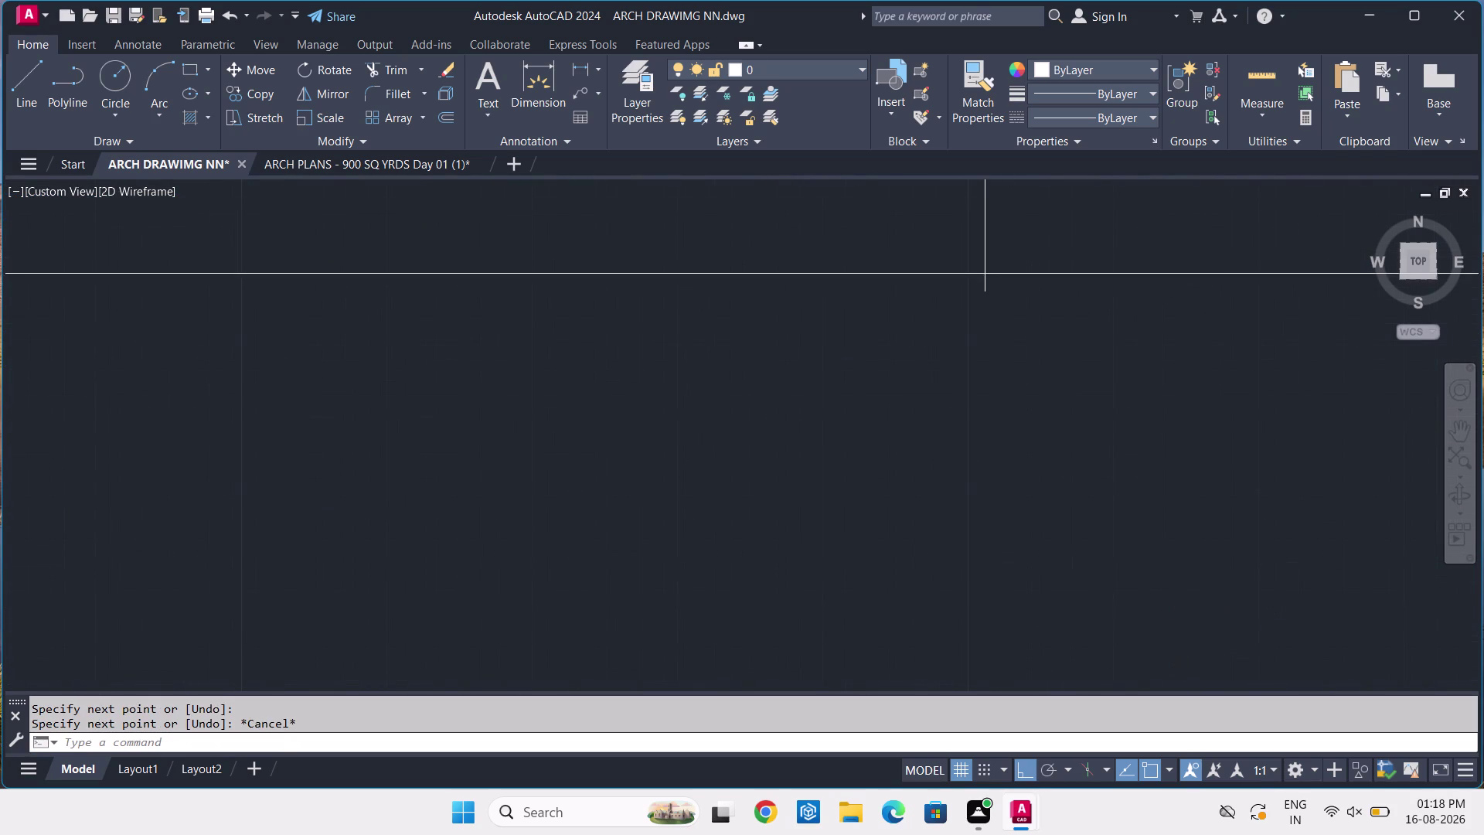
middle_drag(1177, 711, 1177, 724)
text(TR)
key(space)
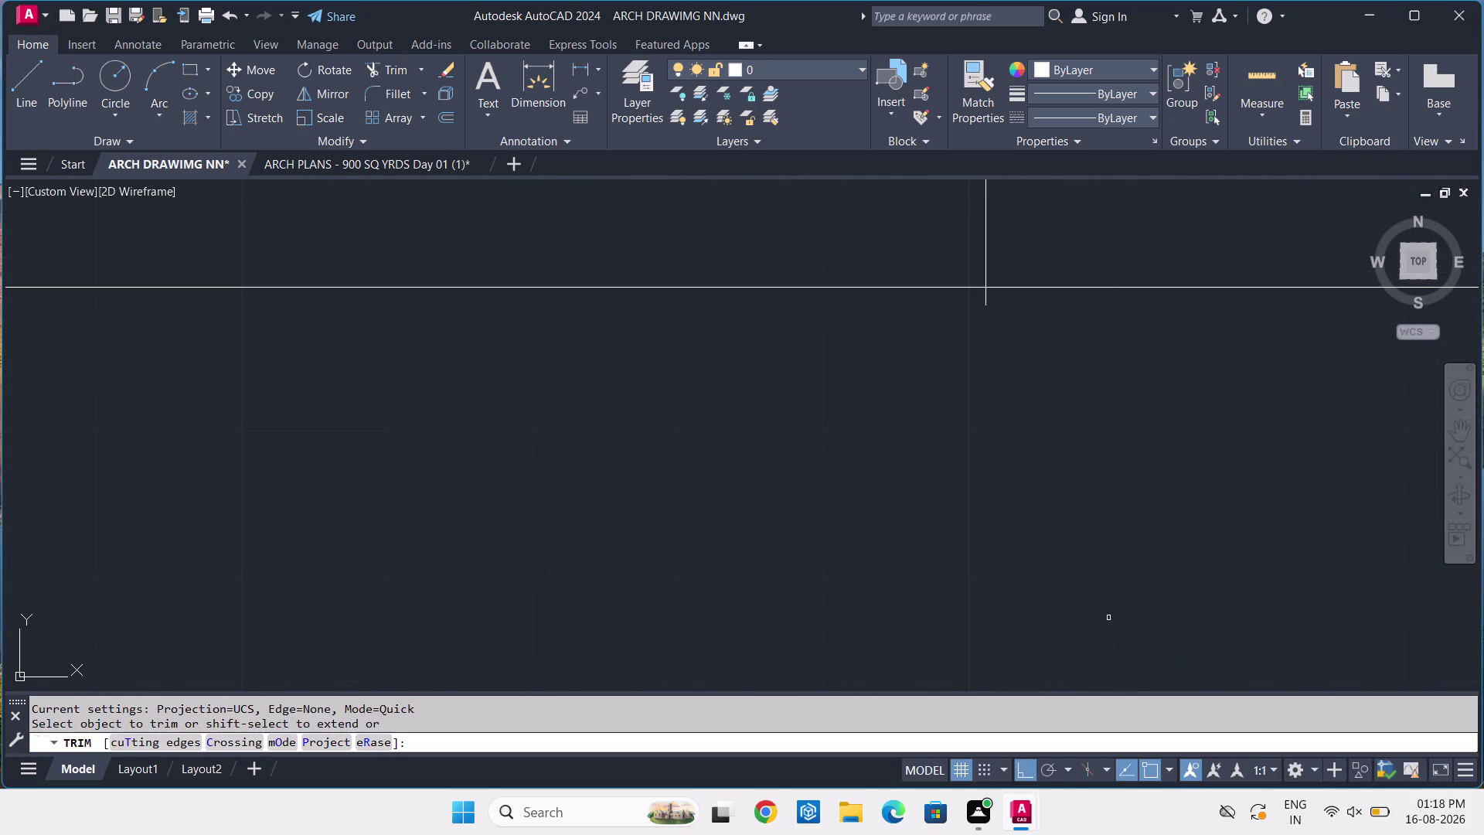
click(986, 300)
key(Escape)
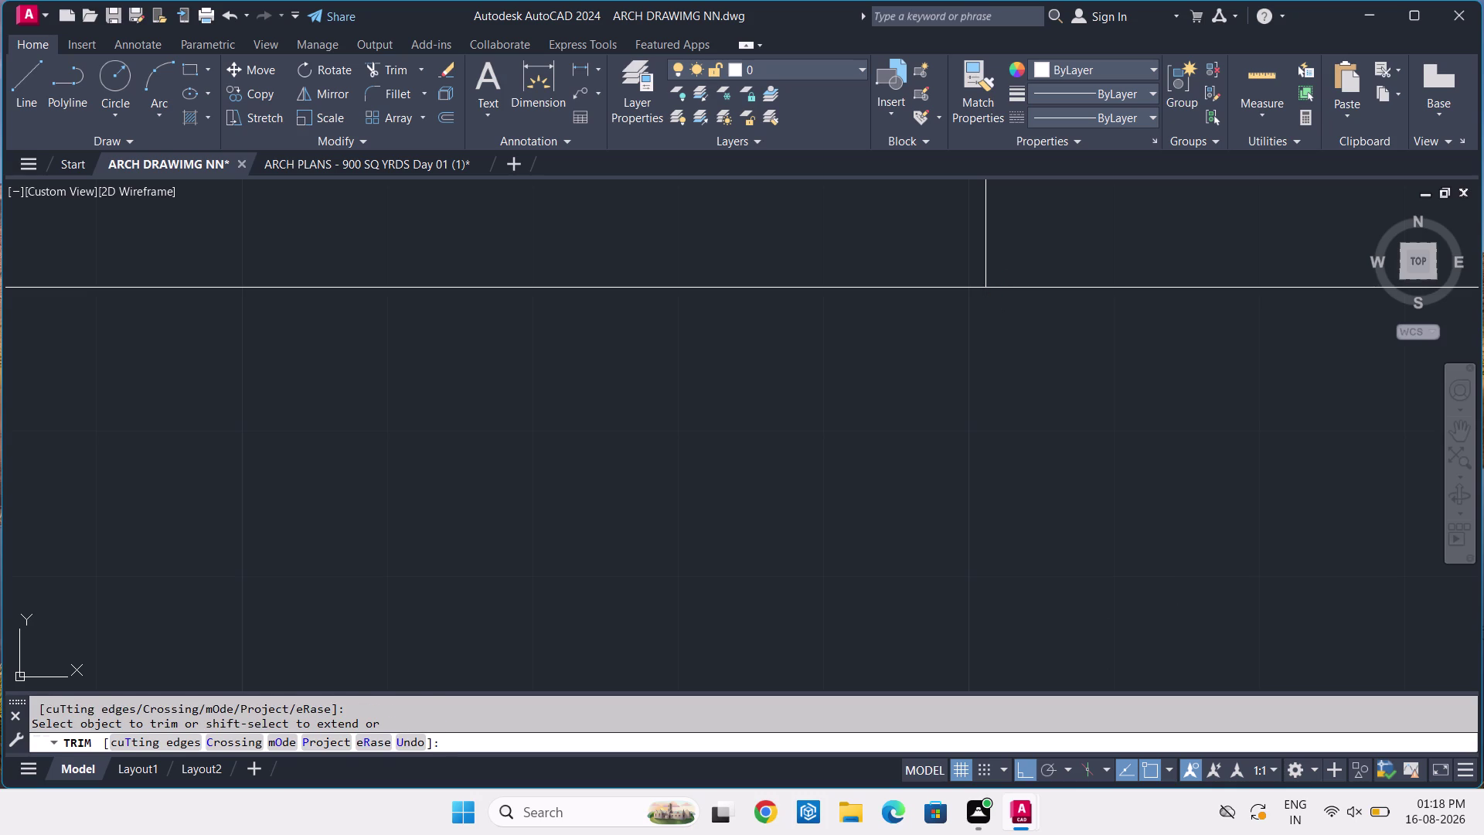
scroll(down, 3)
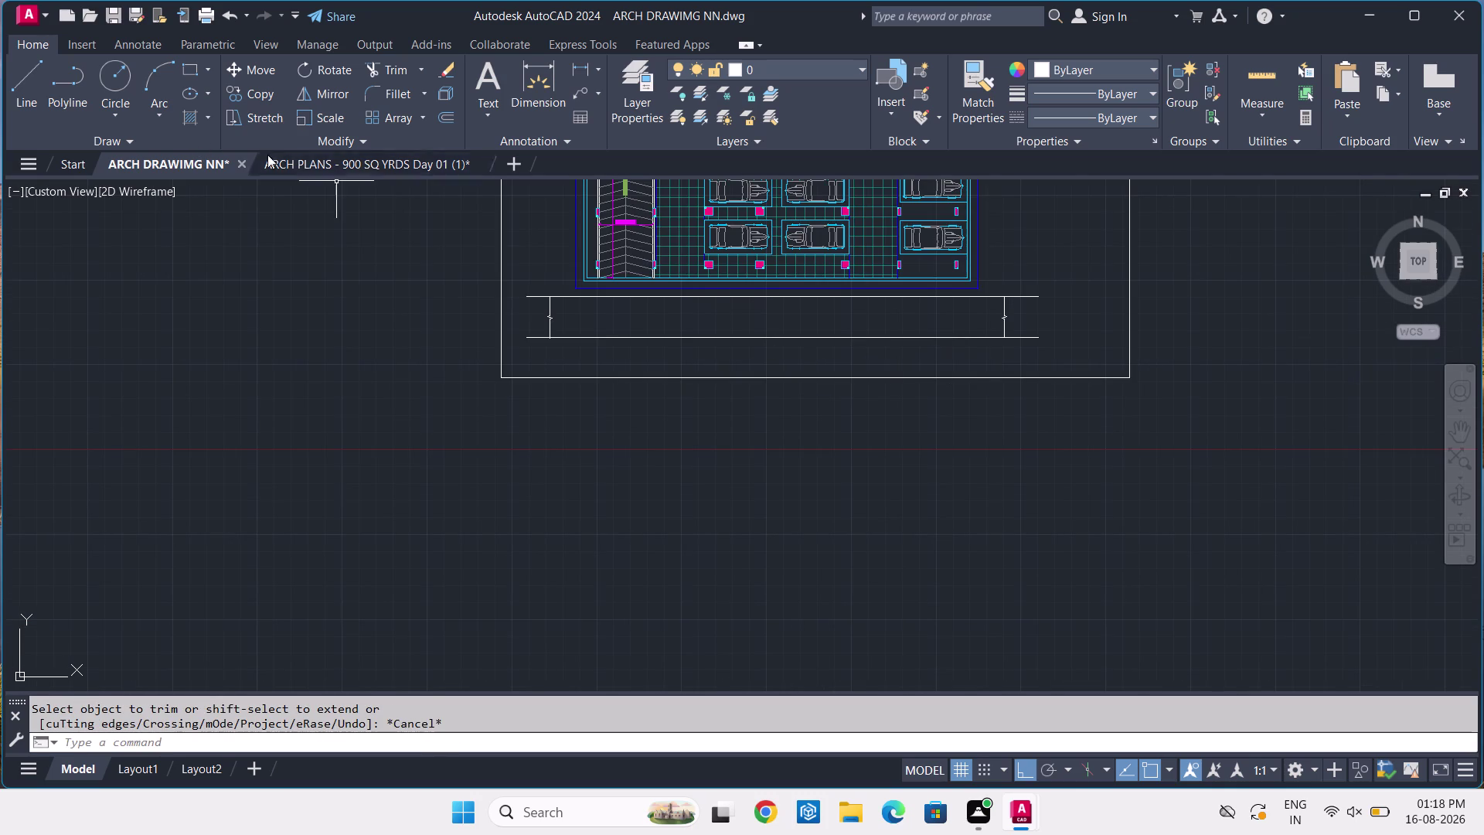
click(377, 164)
scroll(down, 3)
scroll(down, 3)
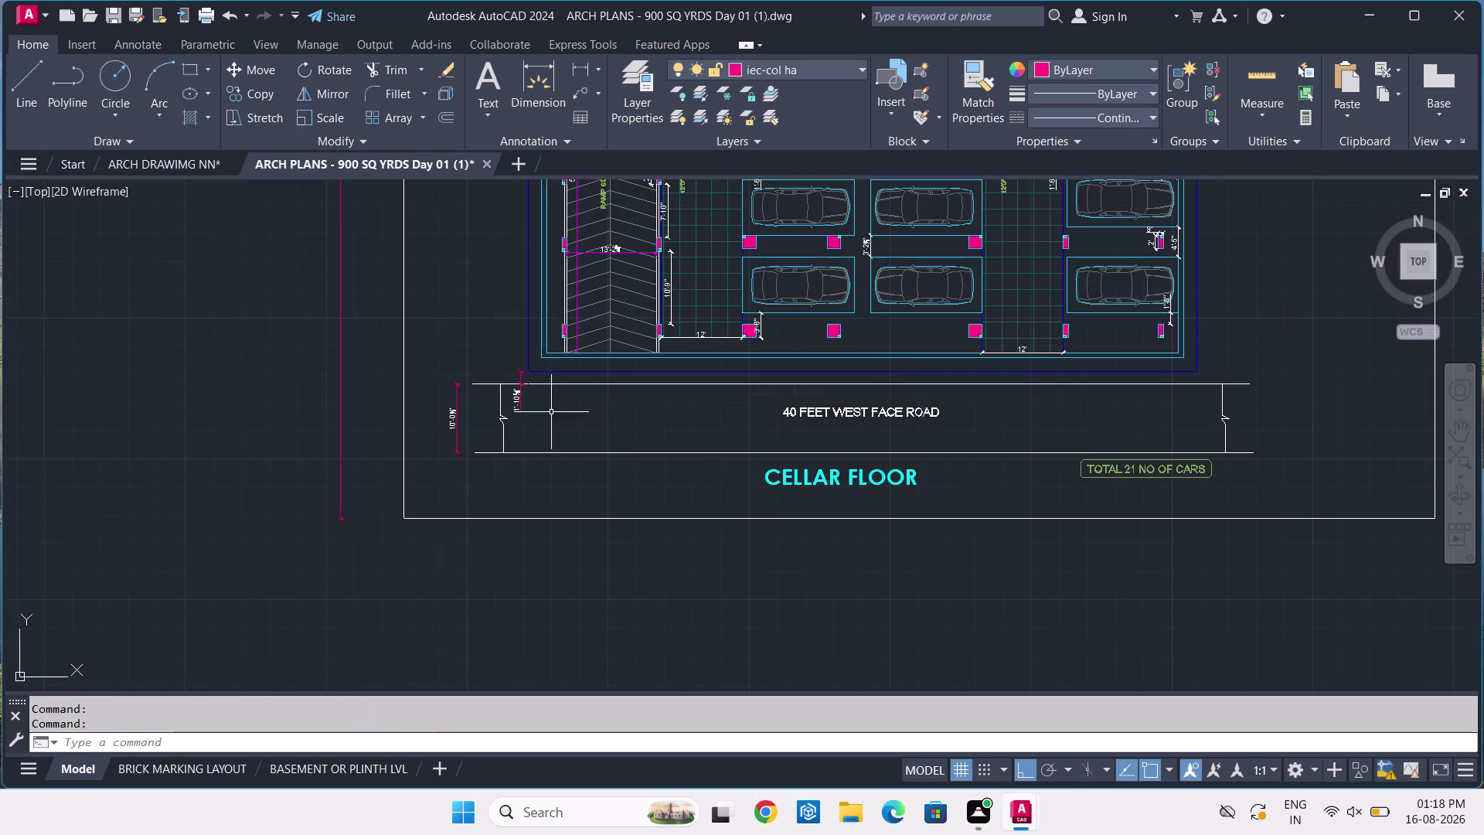
middle_drag(989, 476, 716, 521)
scroll(up, 3)
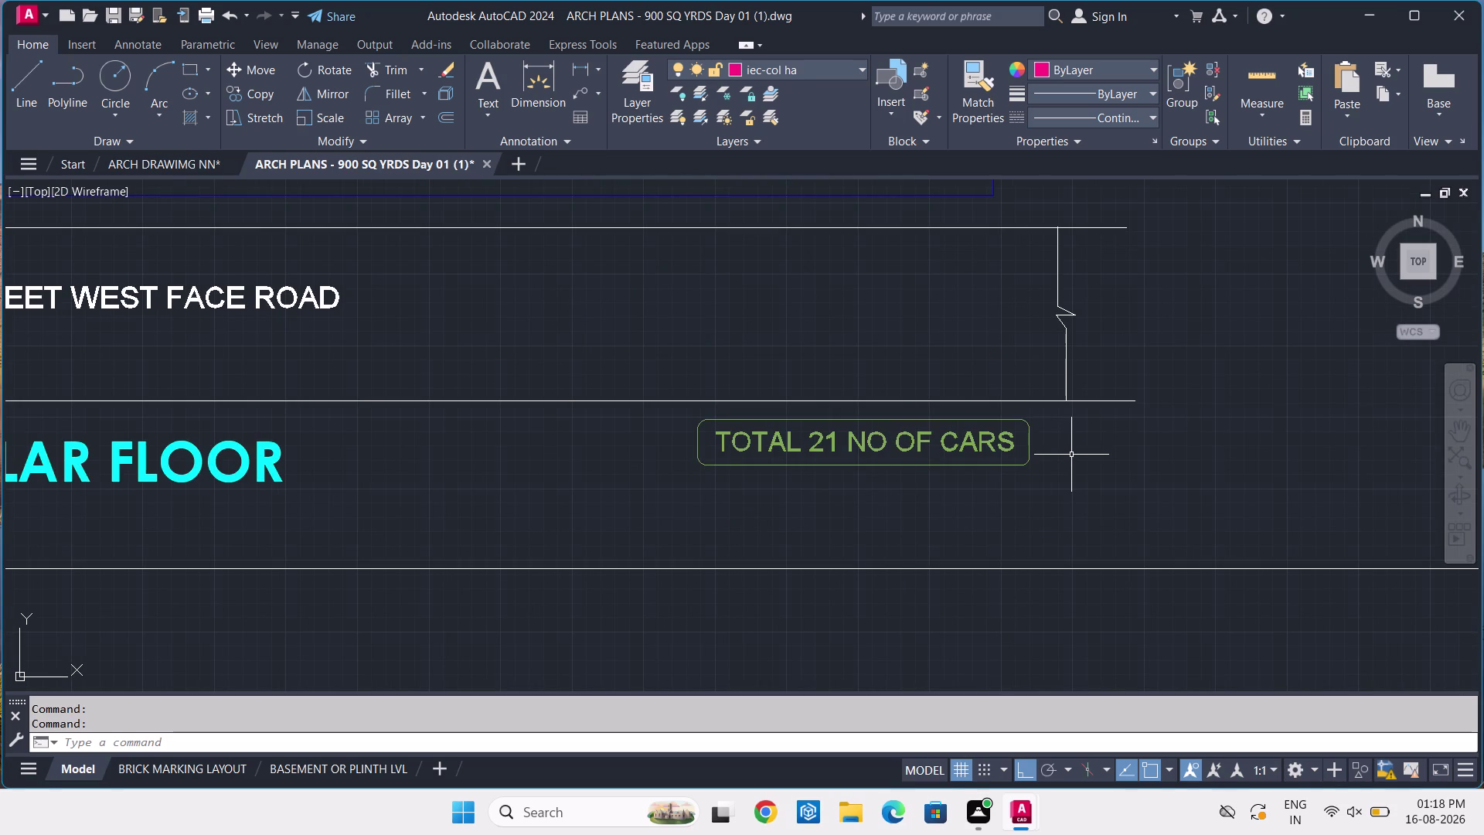
drag(248, 275, 241, 283)
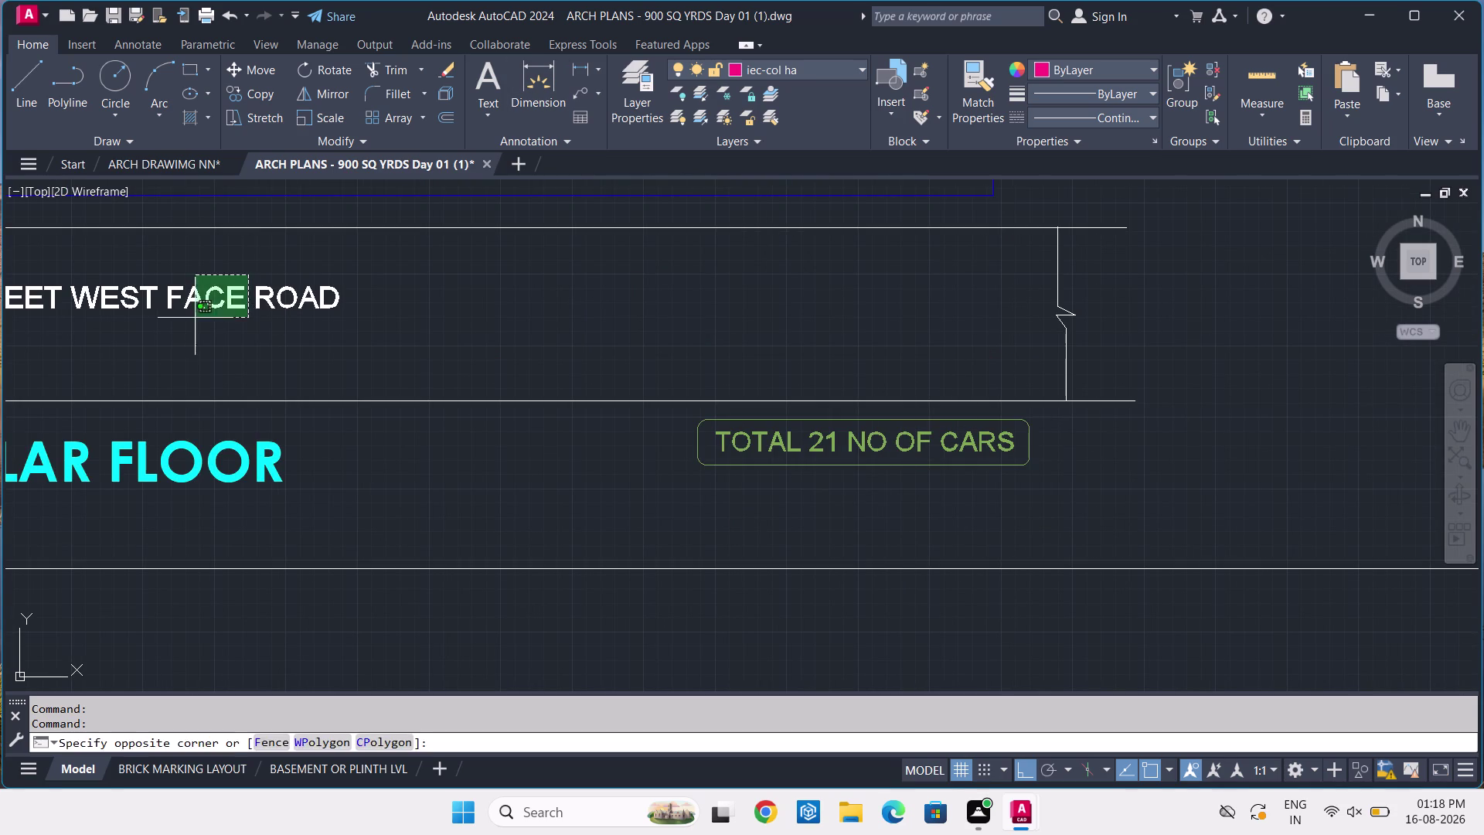
click(195, 317)
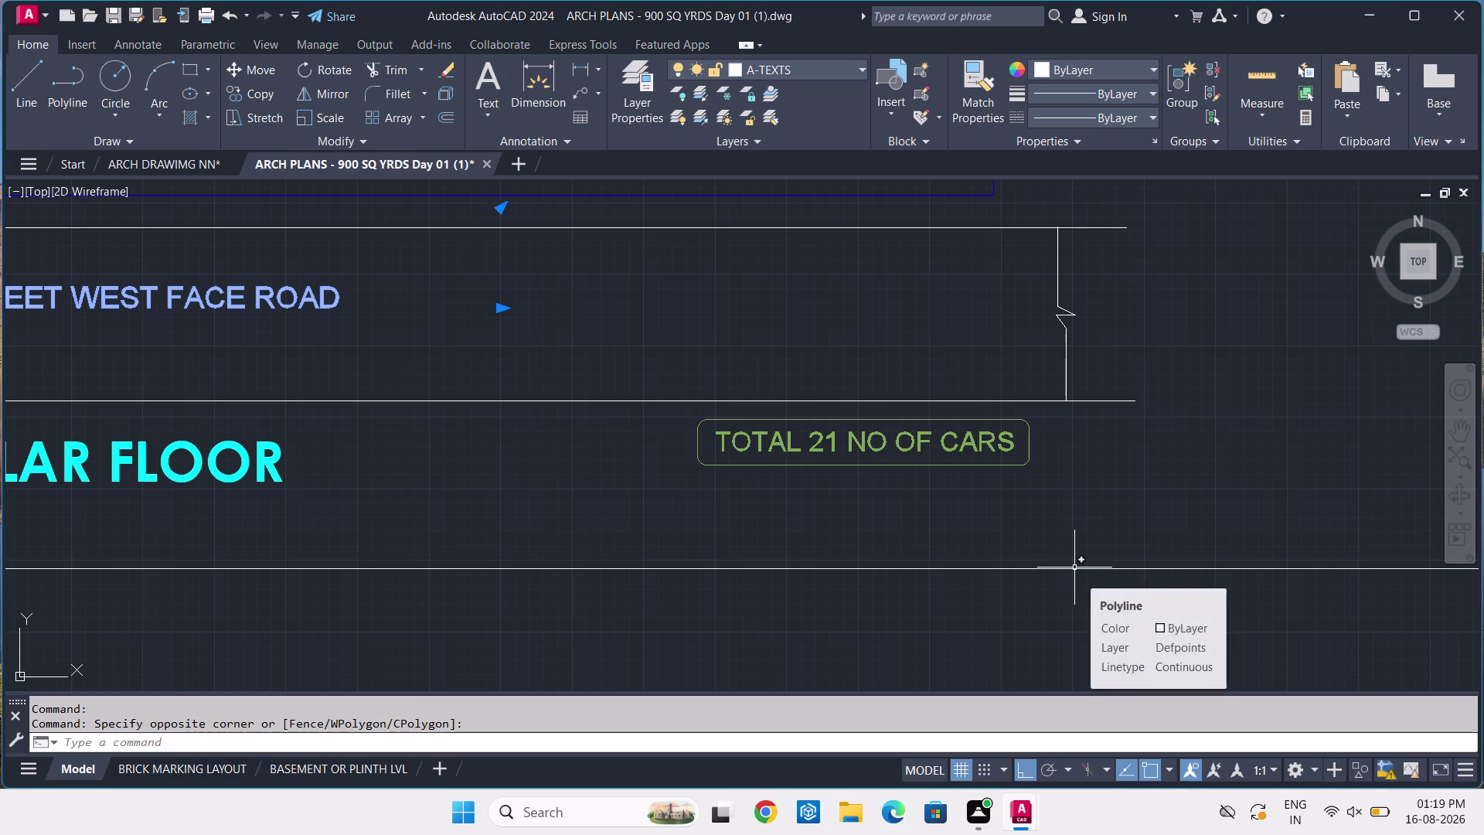
text(PR)
key(space)
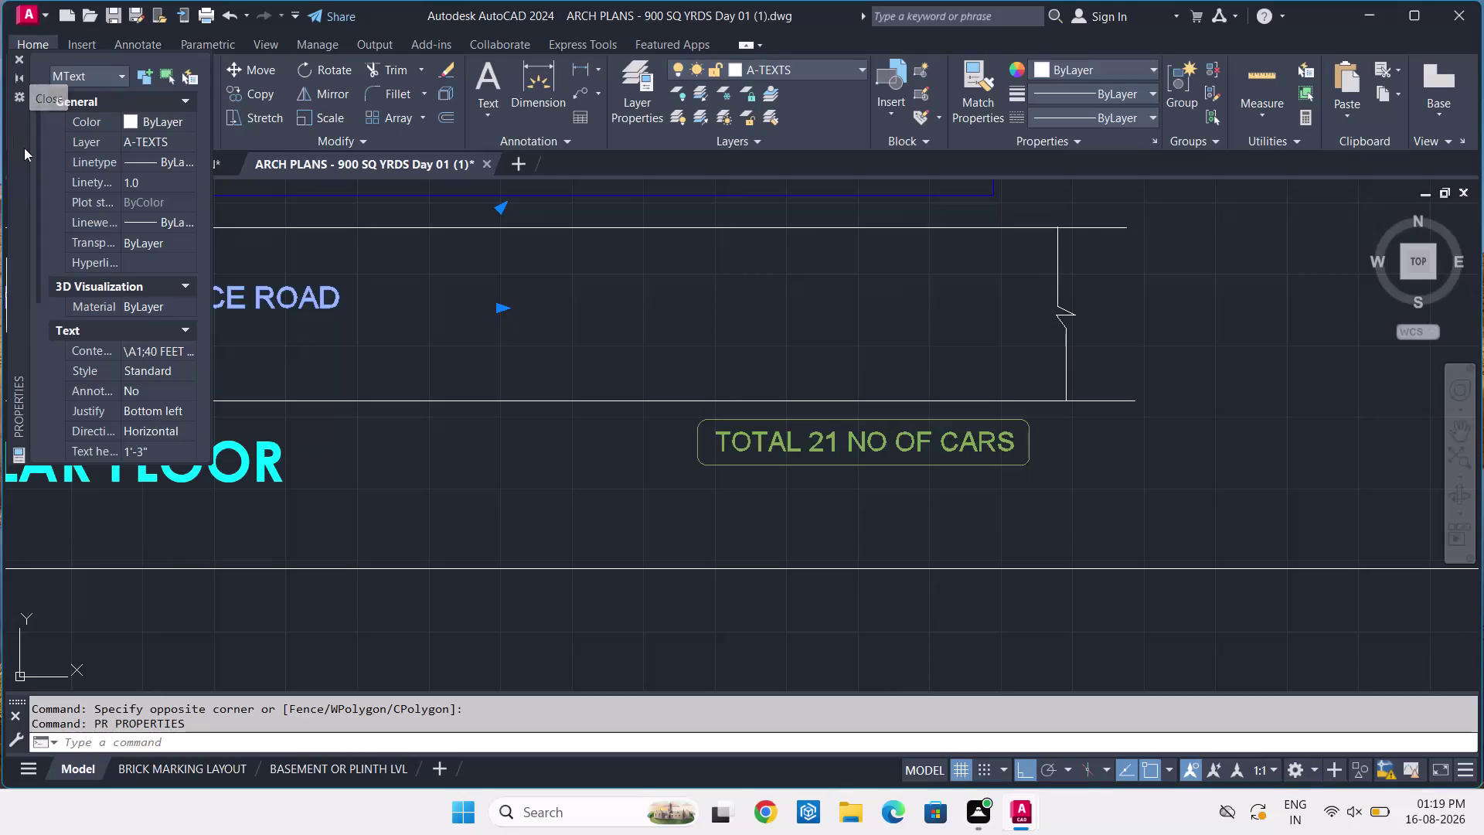
click(21, 54)
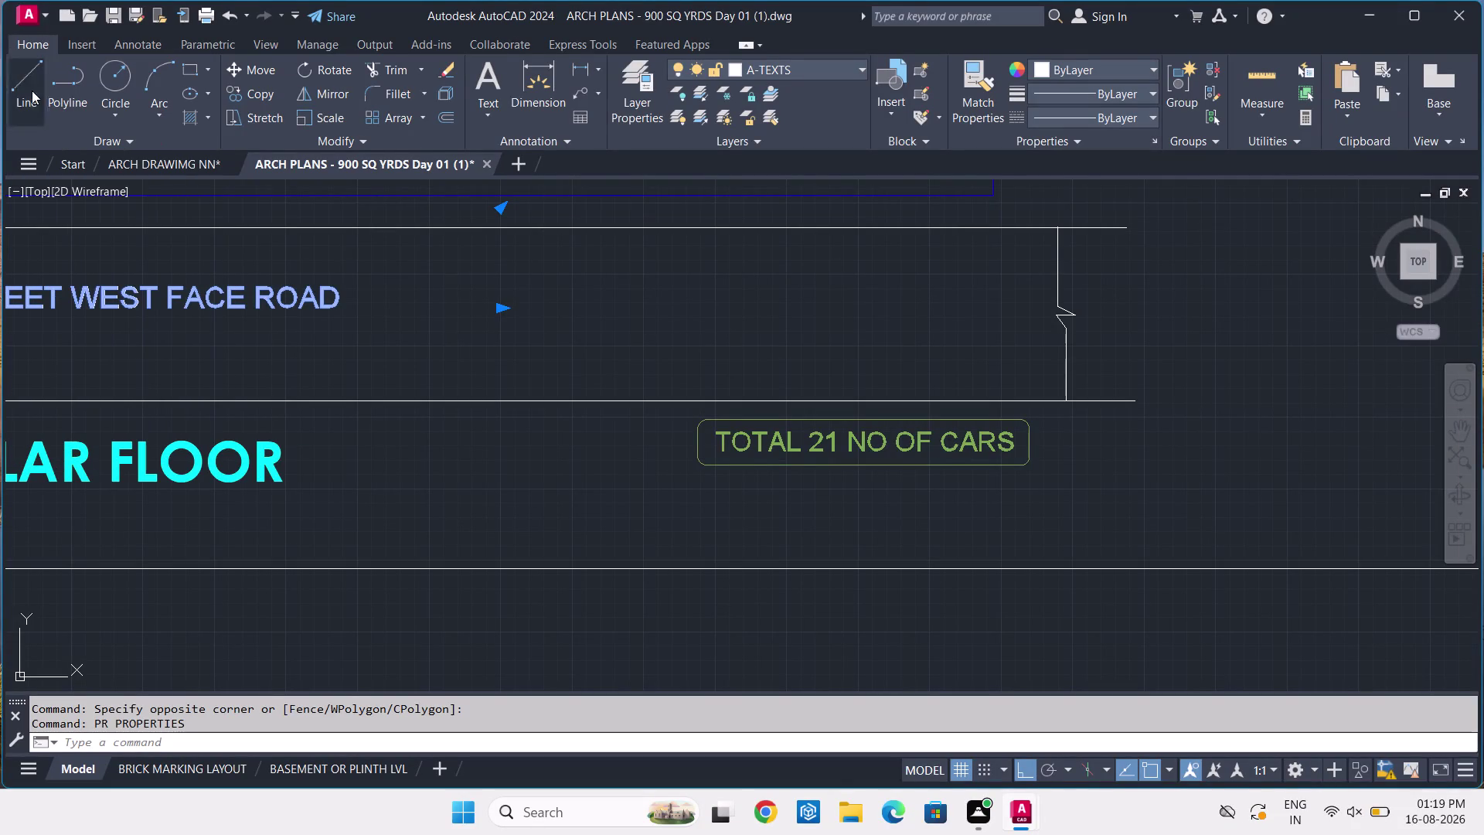
key(Escape)
scroll(down, 3)
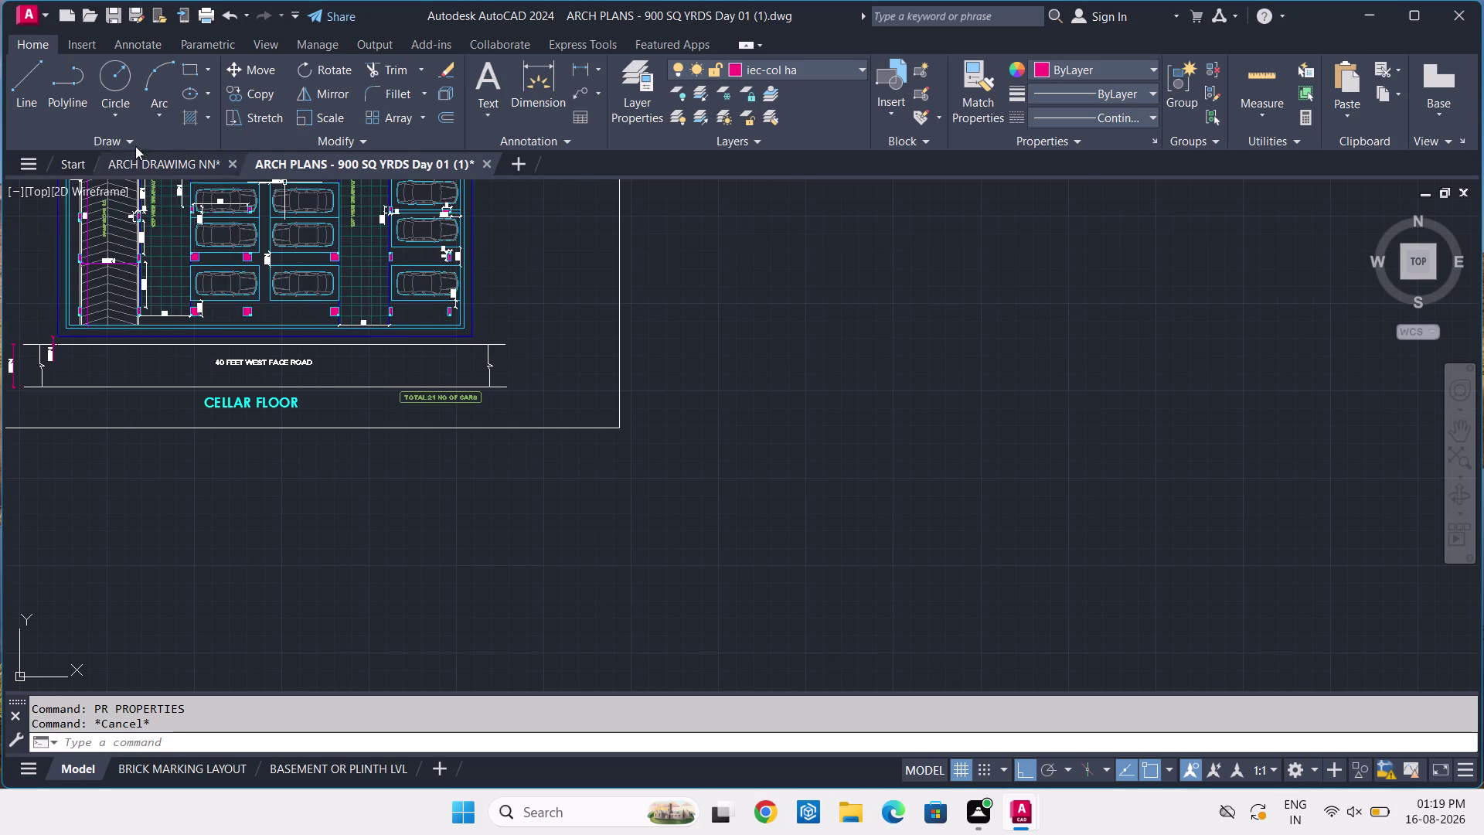
click(153, 169)
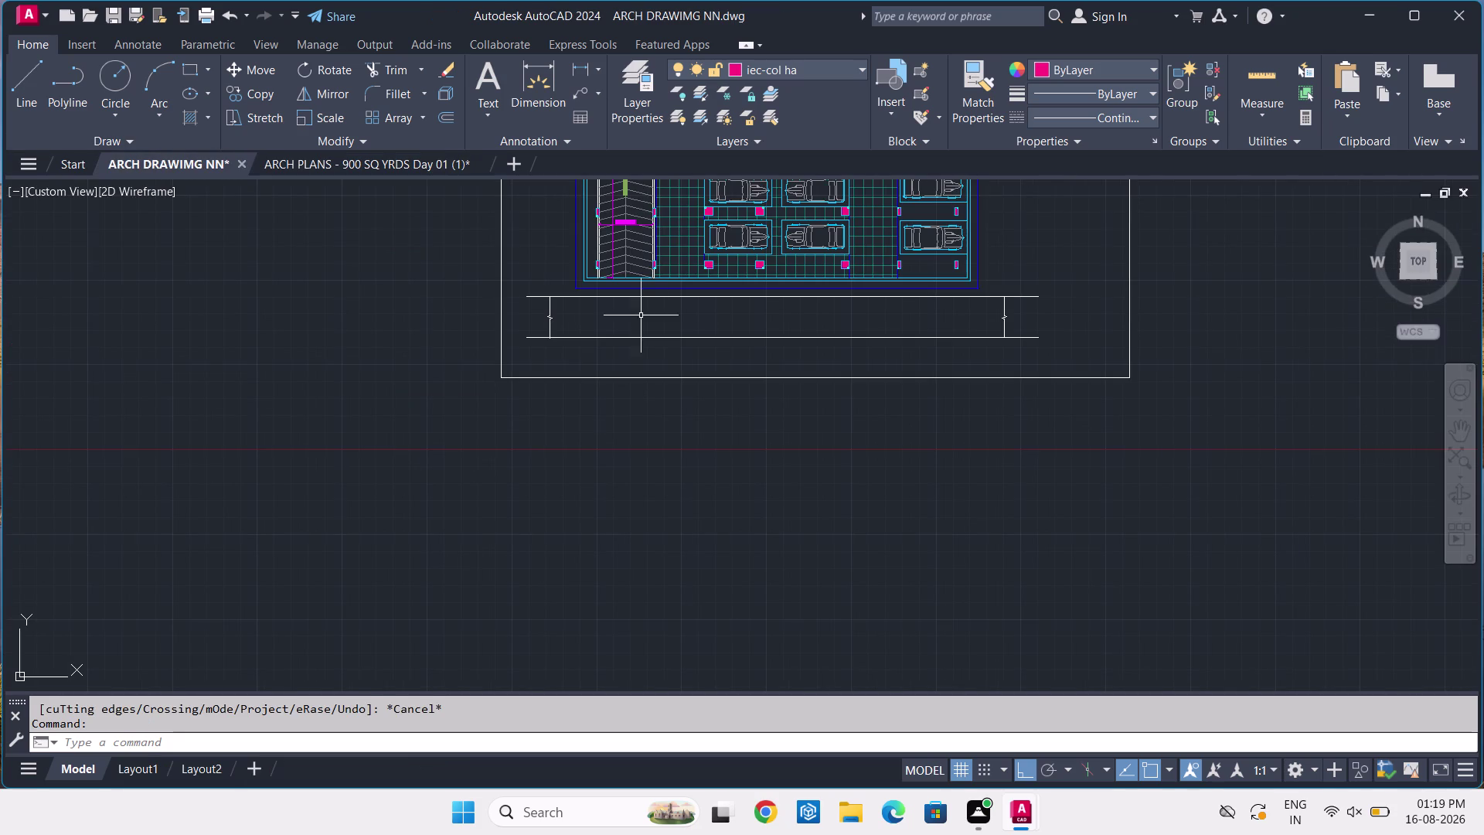
Start single-line text (DT) centred in the road strip at 1'-3" height, 0 rotation.
scroll(up, 3)
scroll(up, 3)
key(d)
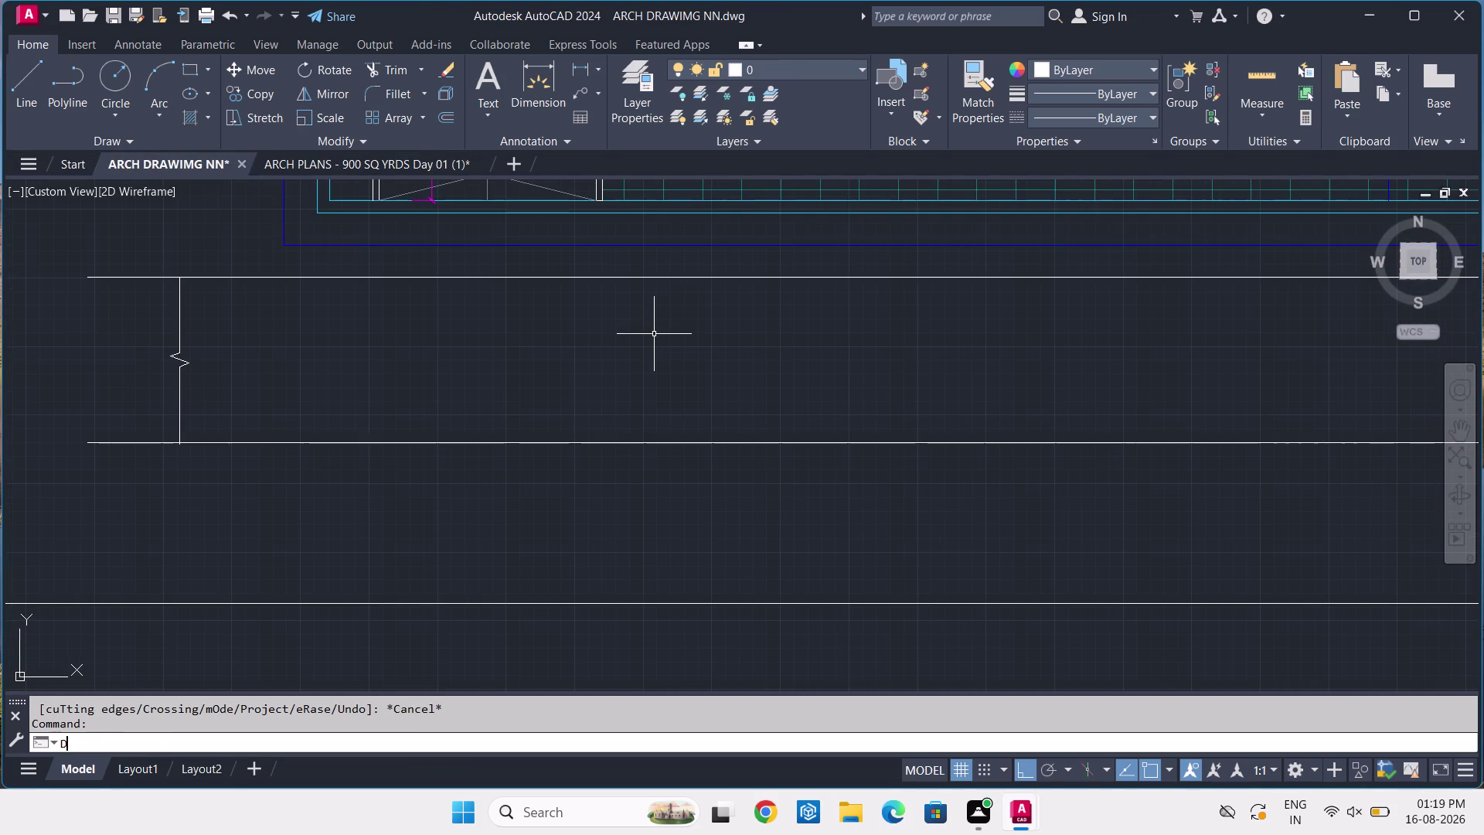
key(t)
key(space)
middle_drag(792, 366, 455, 353)
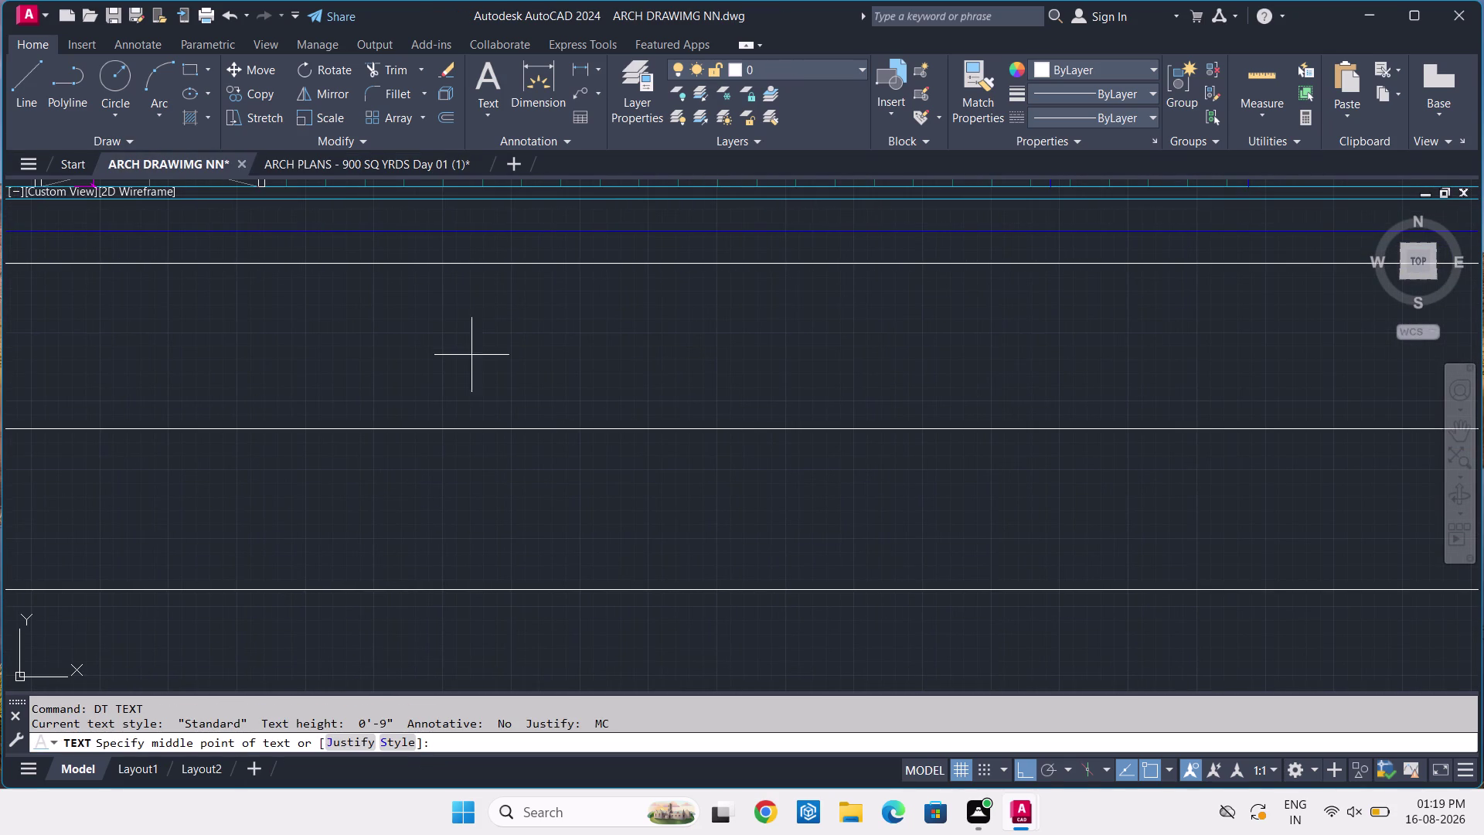
click(565, 309)
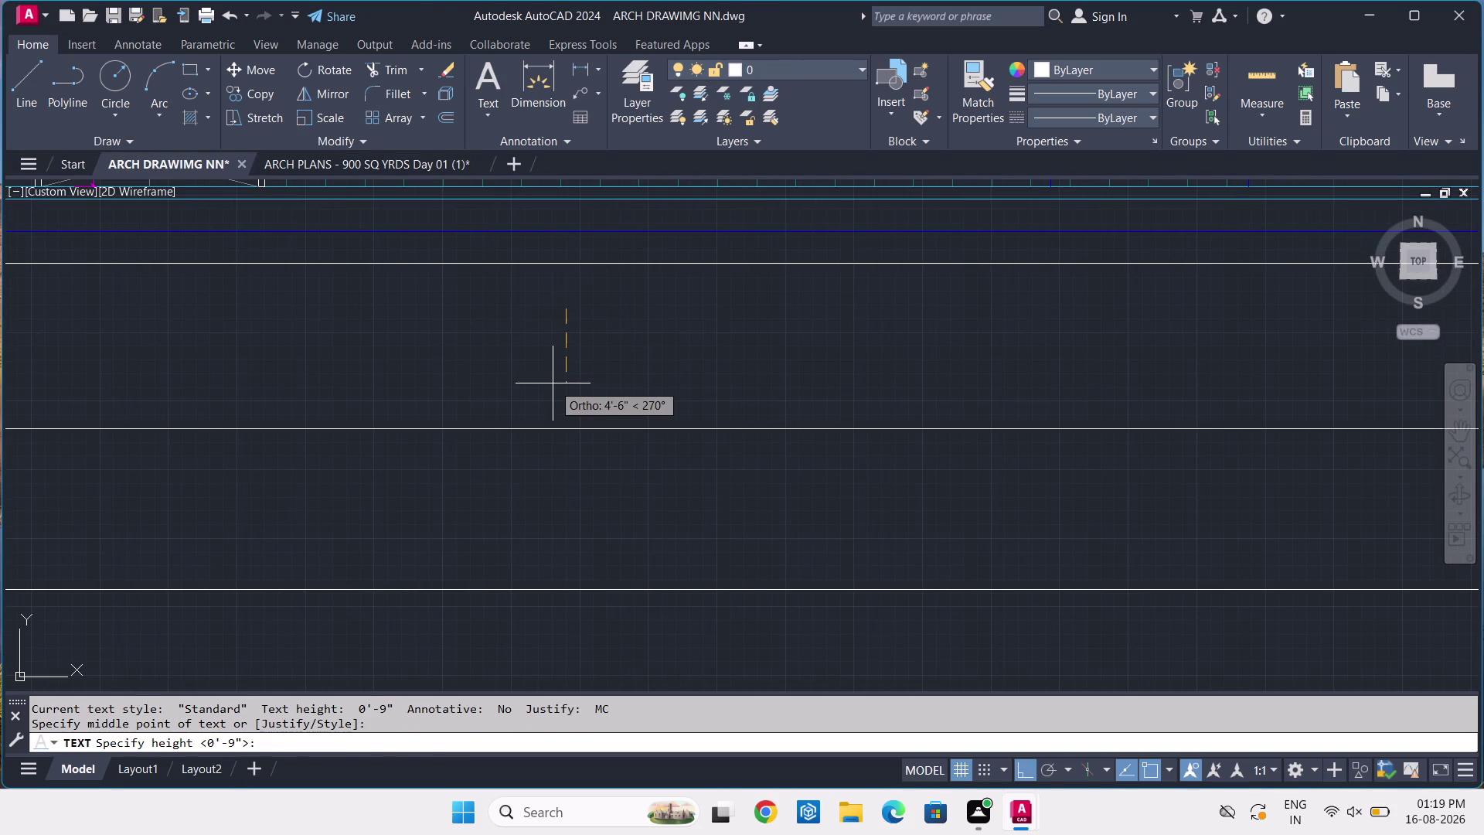
key(1)
text('-)
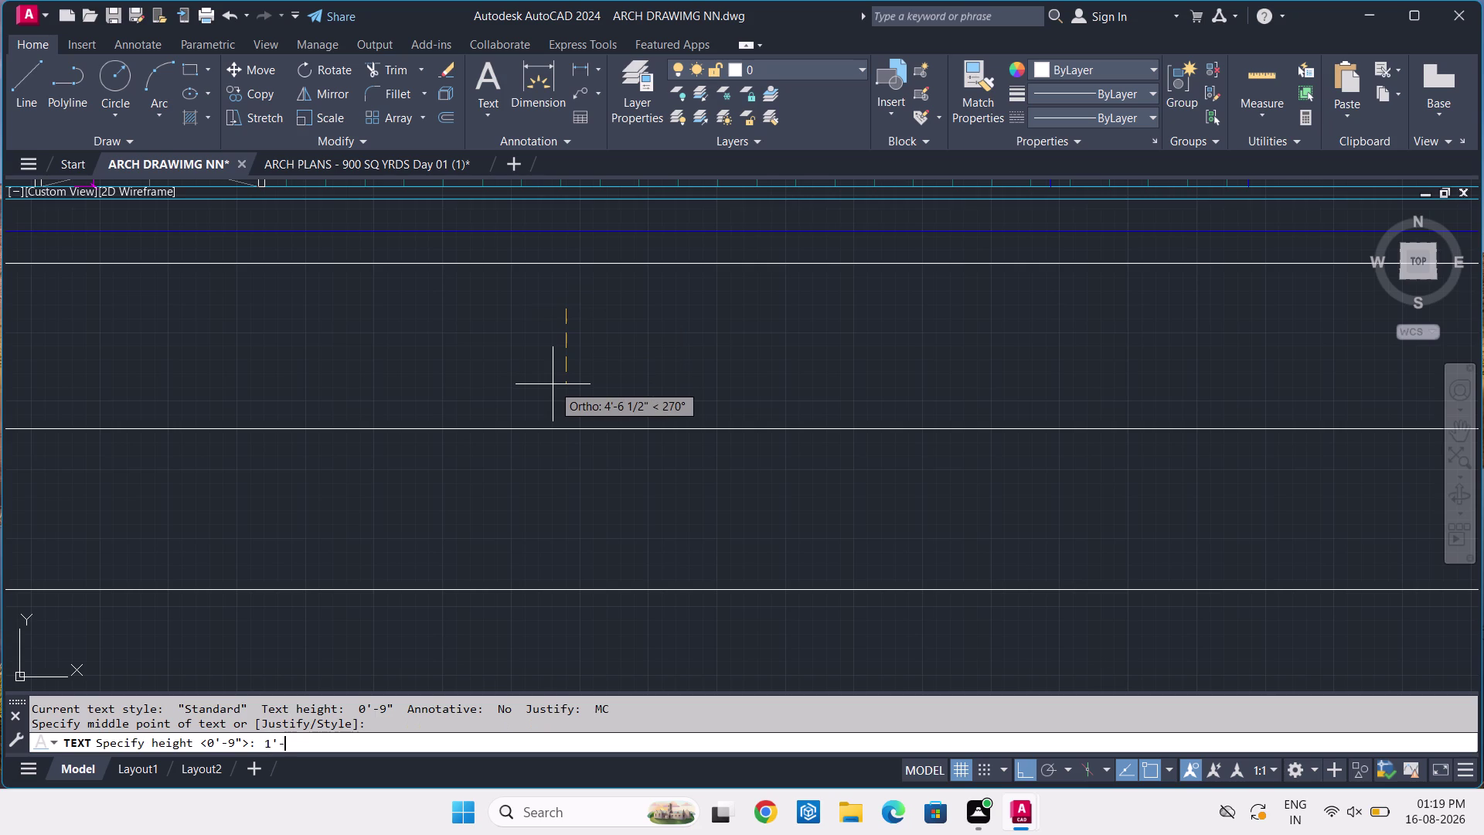
key(3)
key(Return)
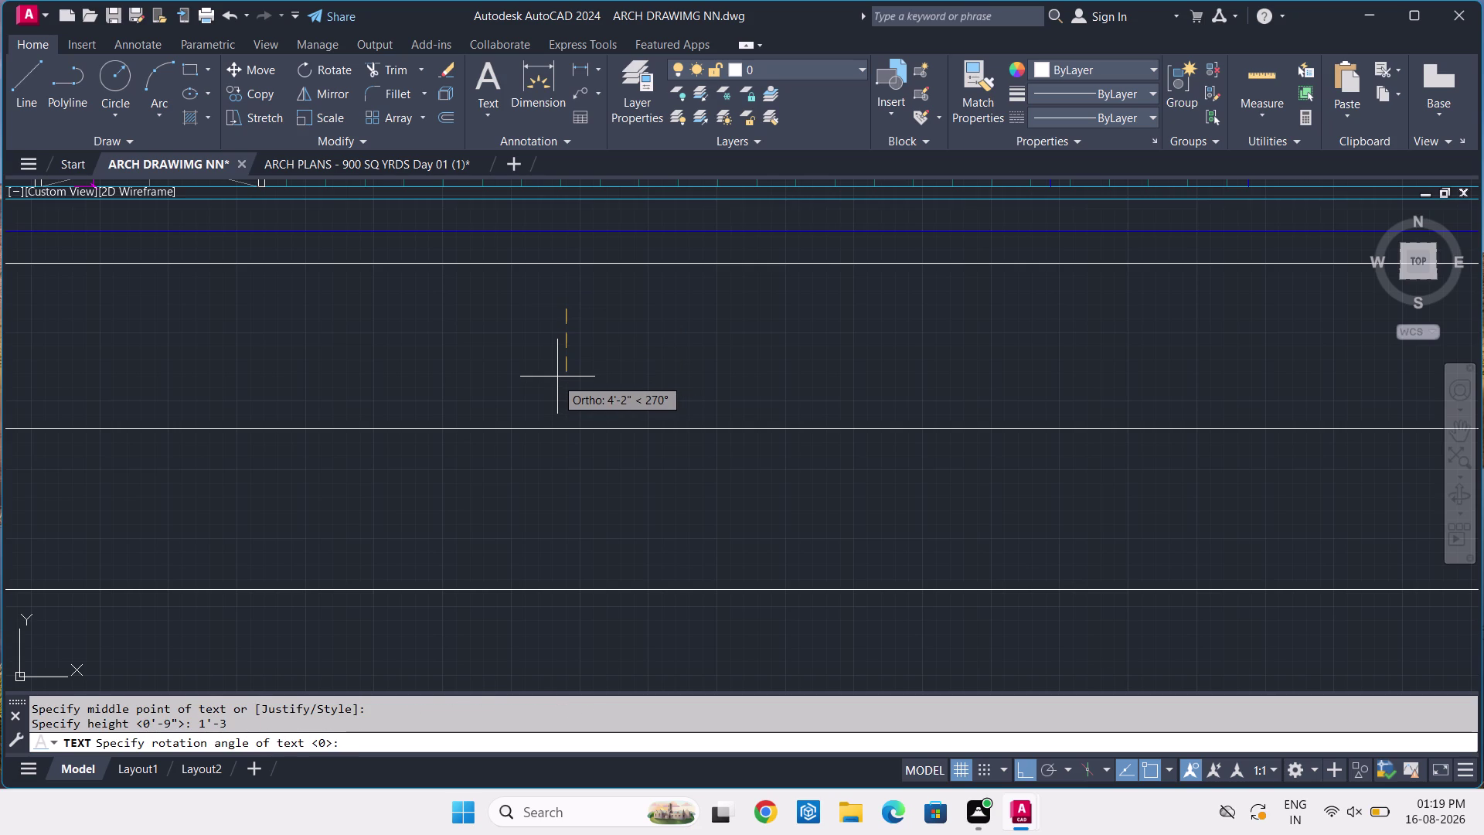
key(Return)
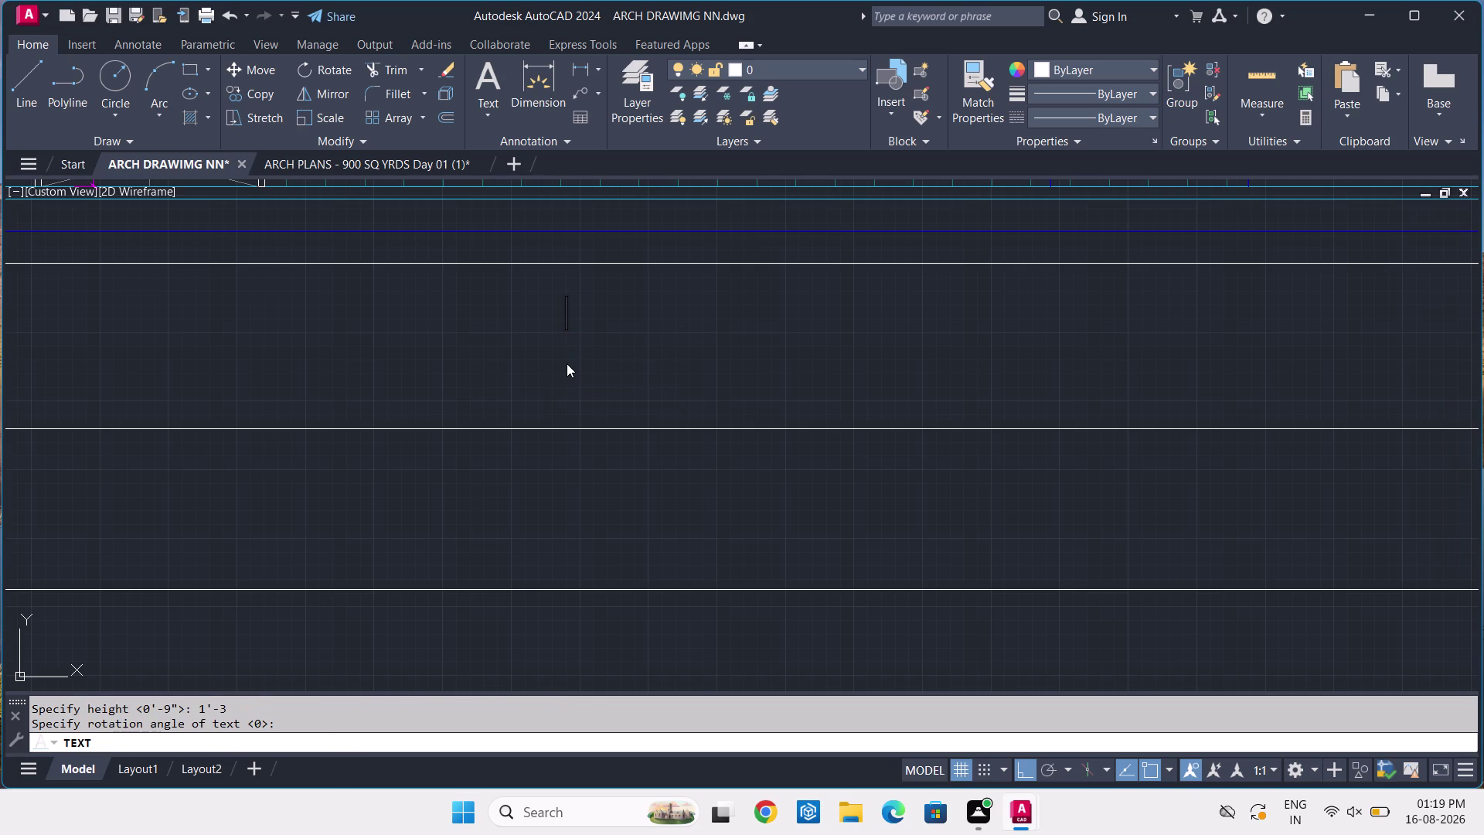
Enter the label '40 FEET WEST FACE ROAD' and select the new text.
text(40)
key(space)
key(f)
key(e)
text(E)
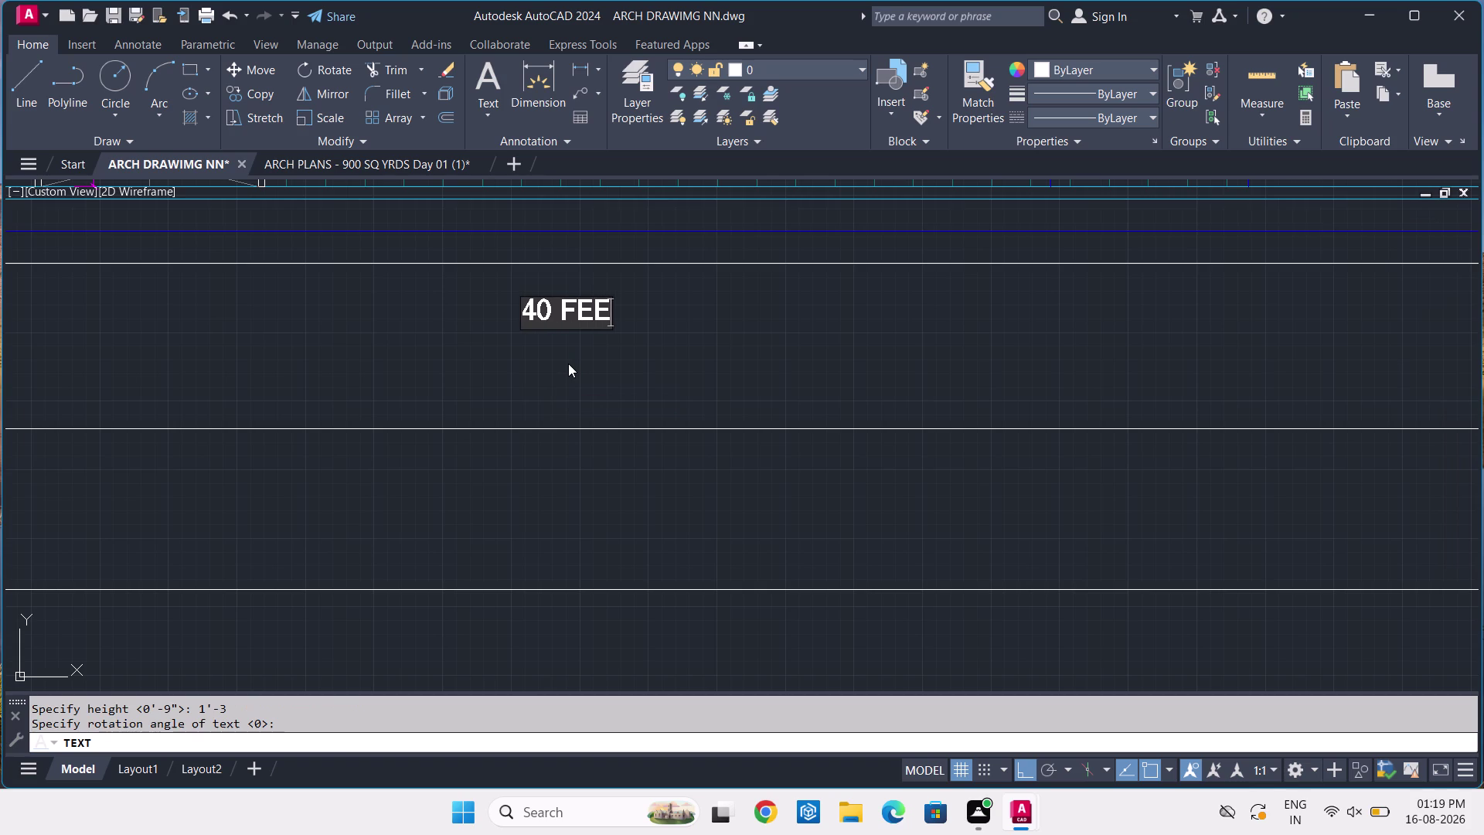
text(T WES)
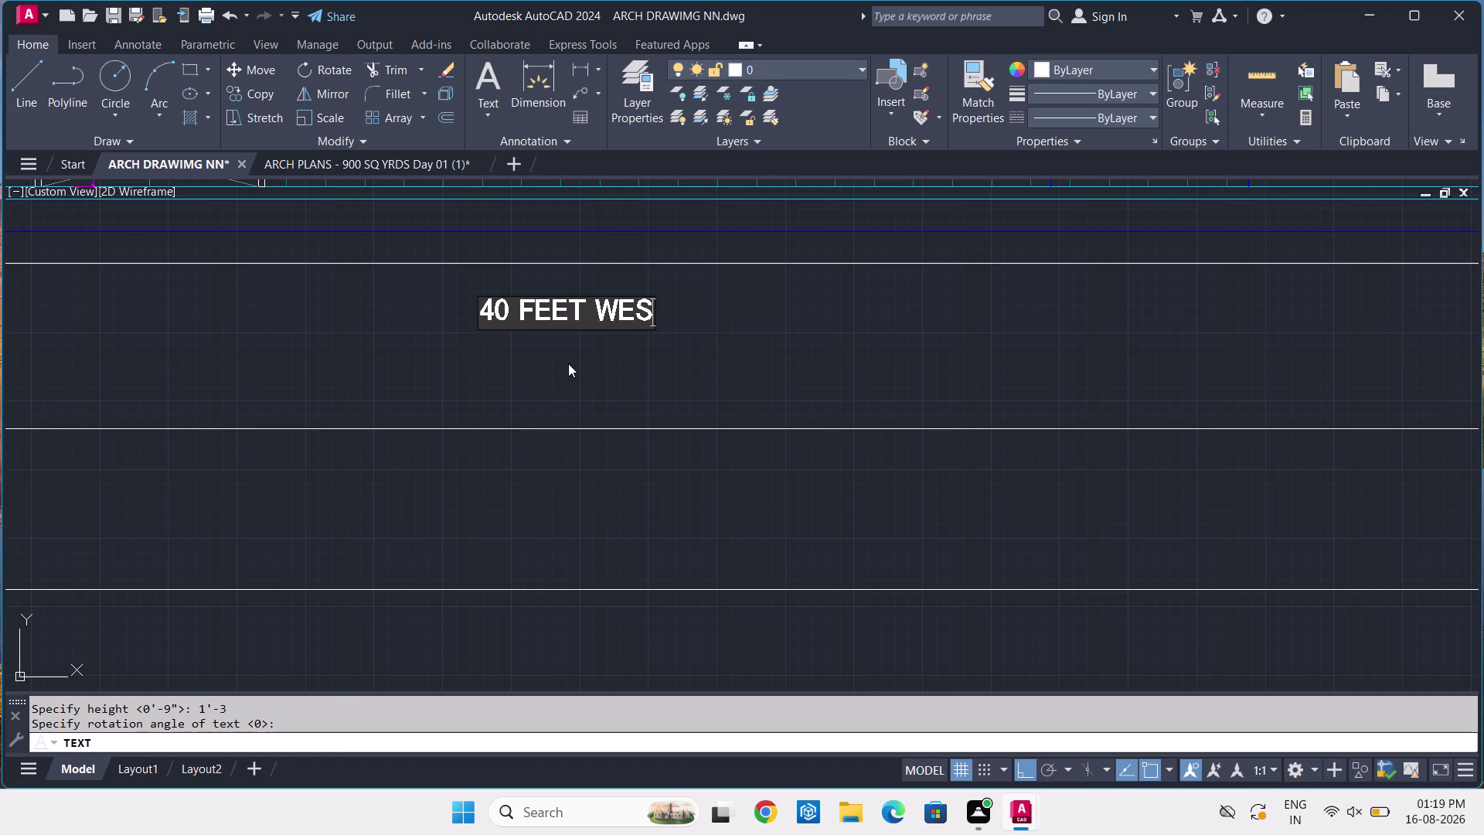
text(T)
key(space)
text(F)
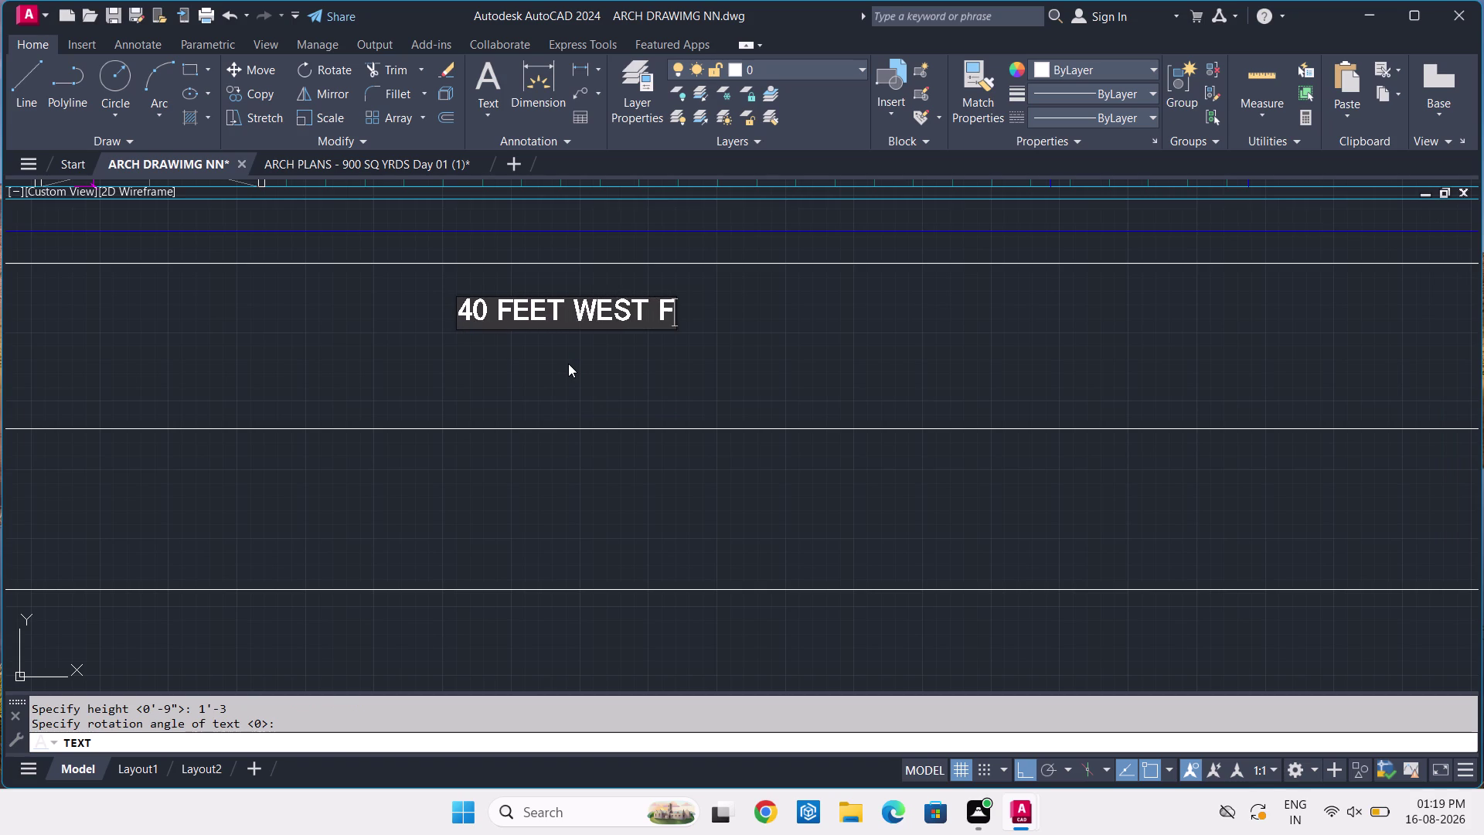
text(A)
text(CE)
key(space)
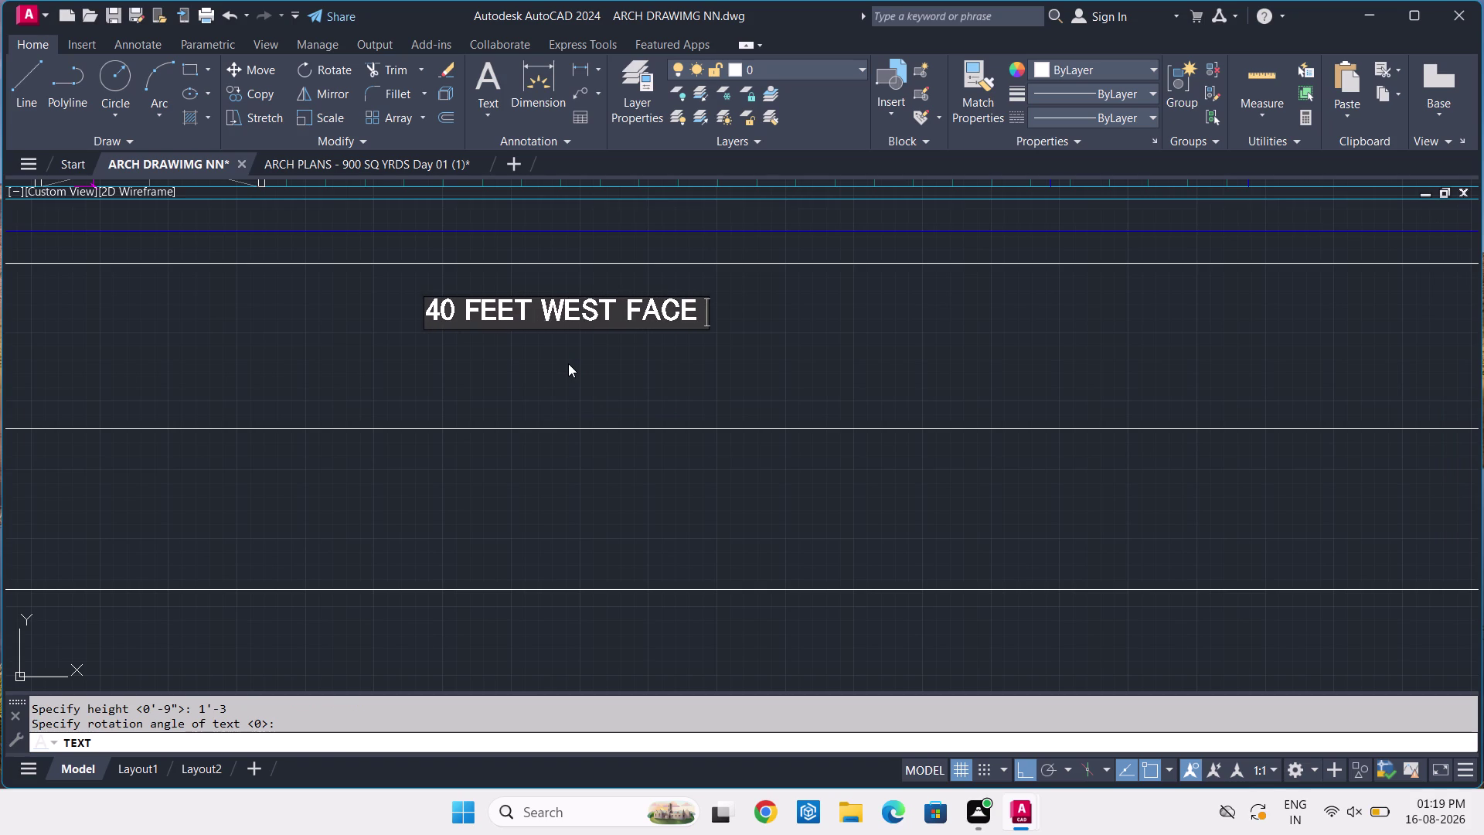
text(ROAD)
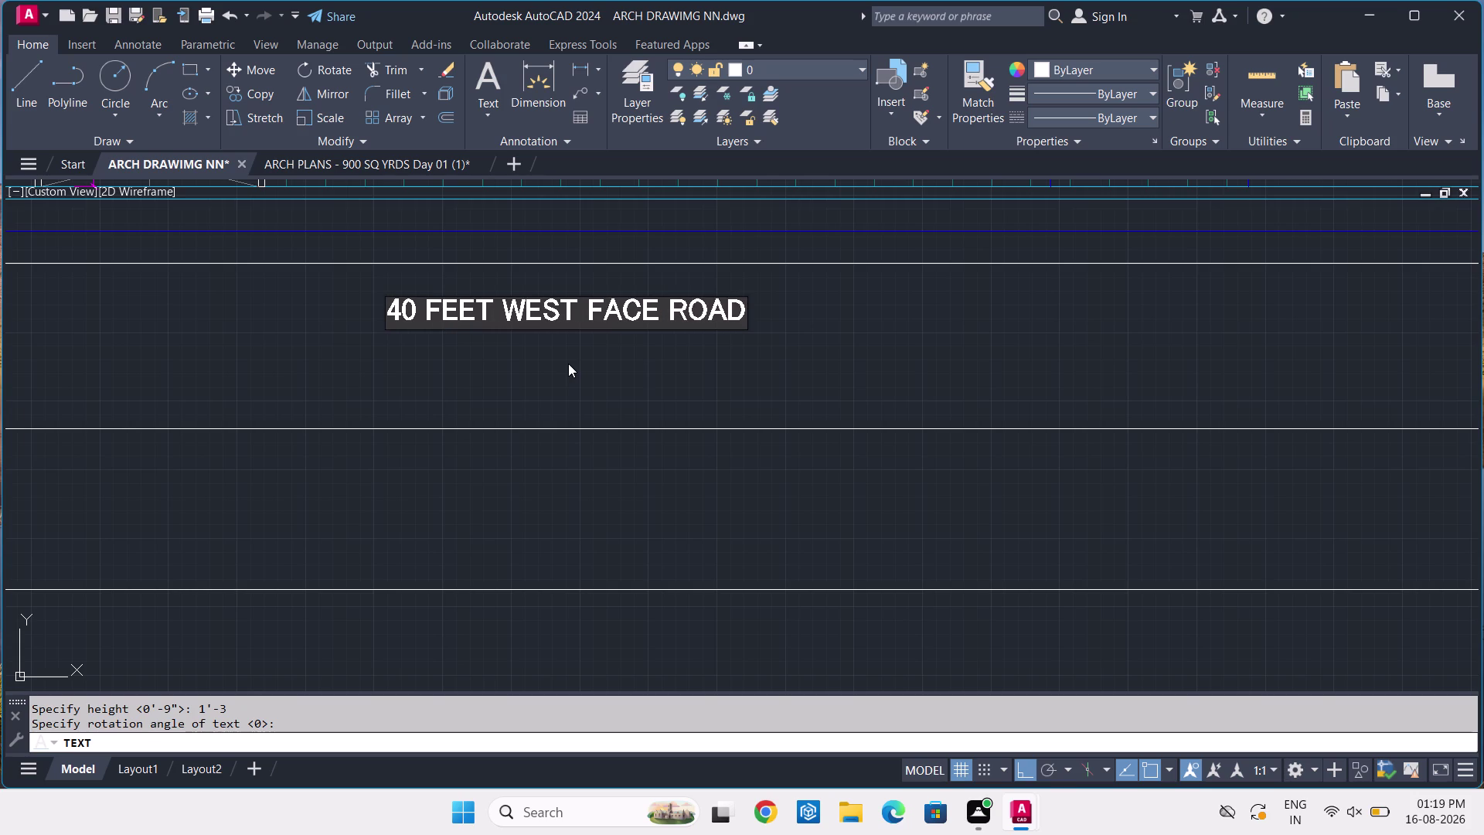
key(Return)
key(Return)
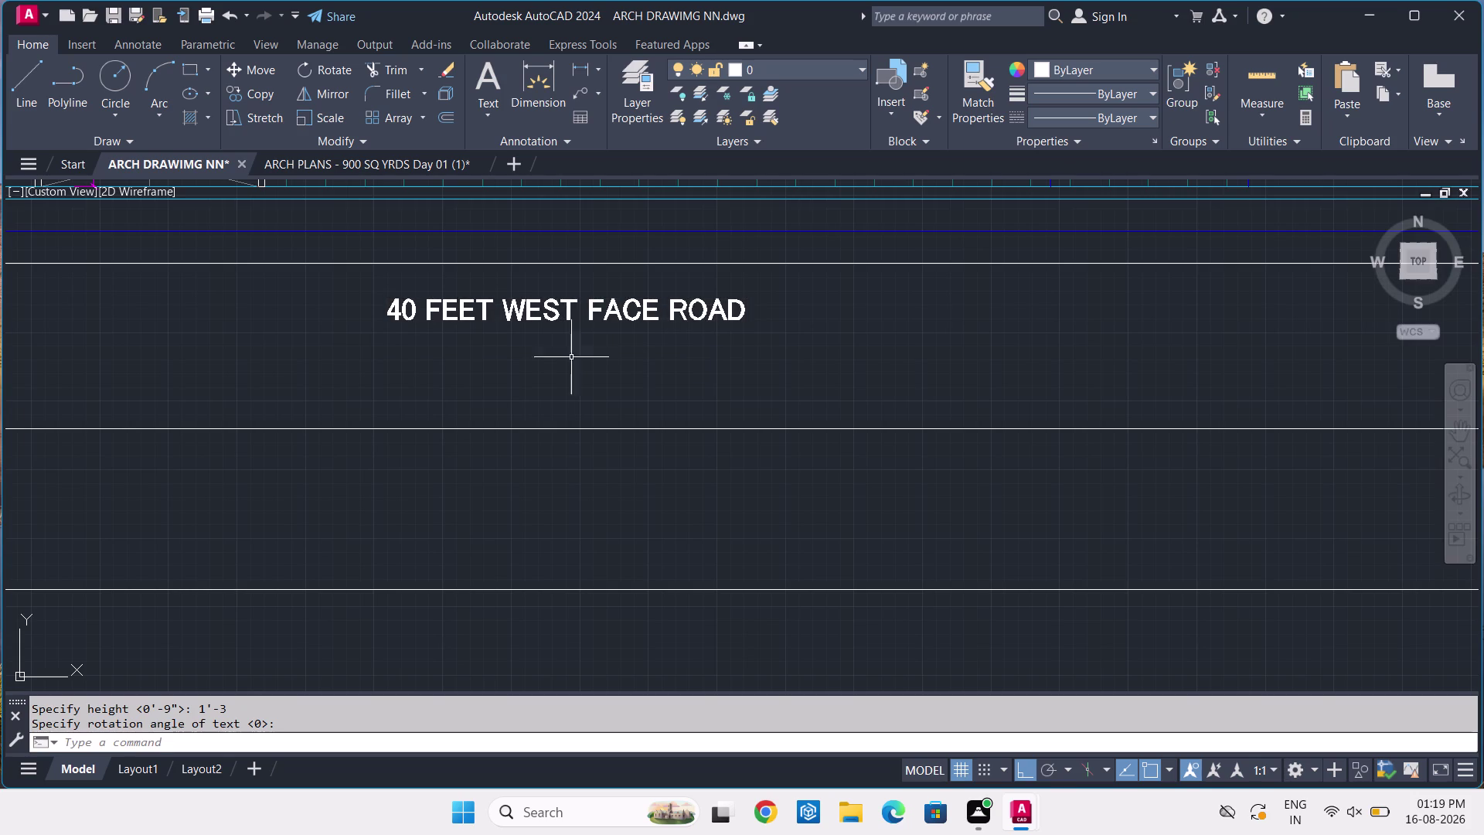
click(591, 289)
click(539, 328)
Change the road label's Justify property in the Properties palette to Bottom center.
key(p)
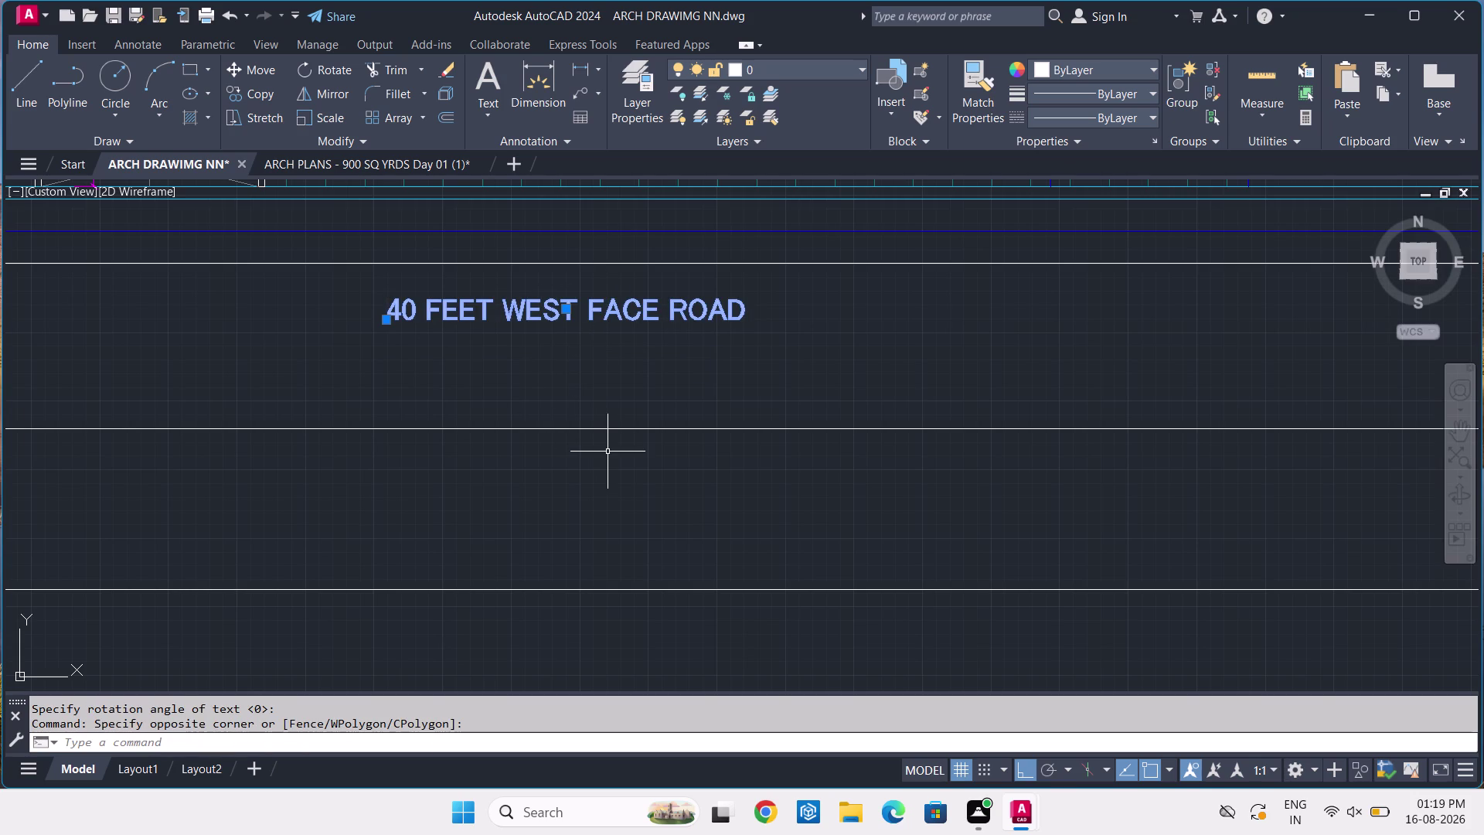
key(r)
key(space)
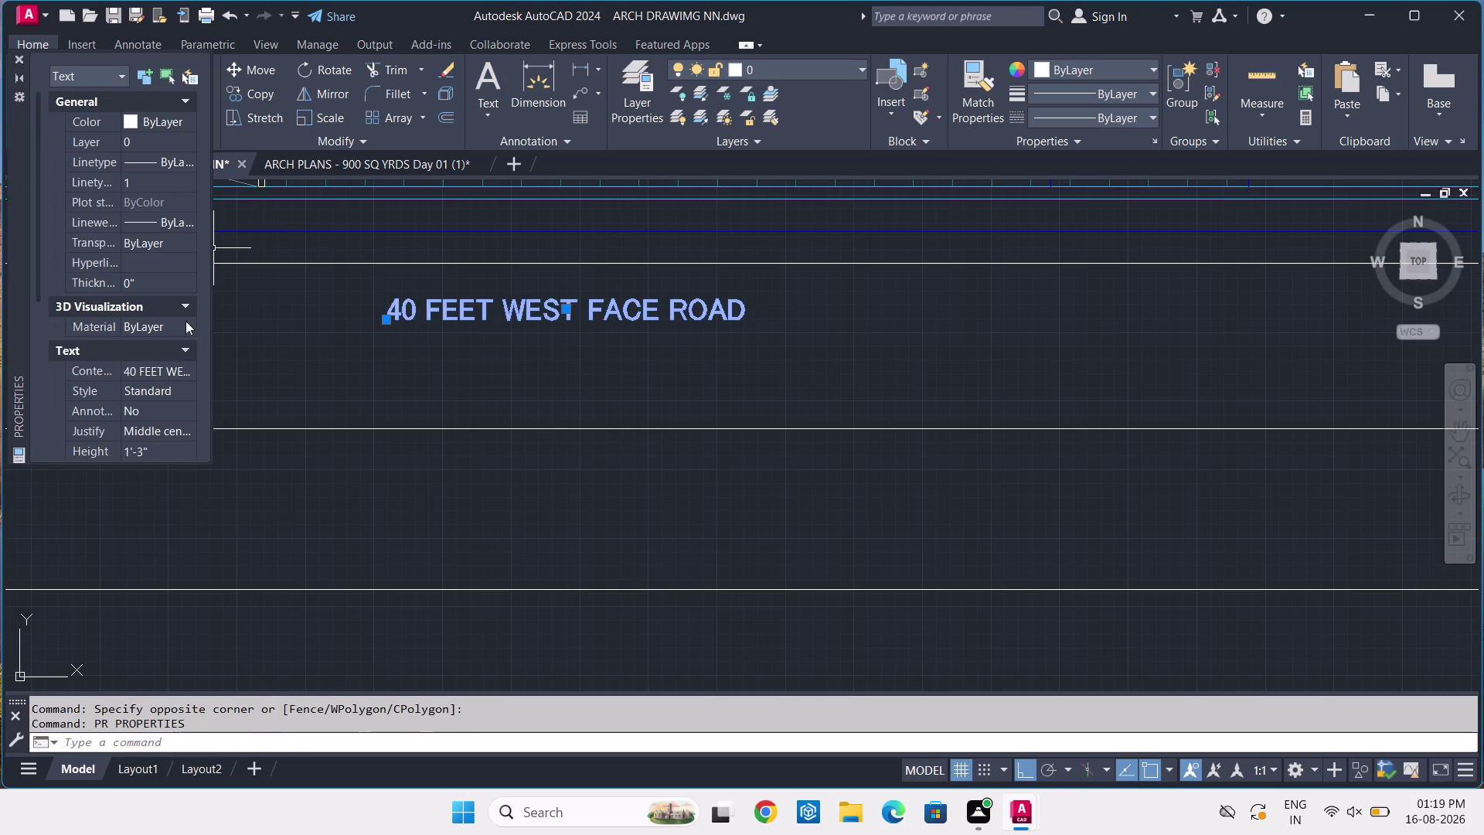
click(167, 429)
click(178, 428)
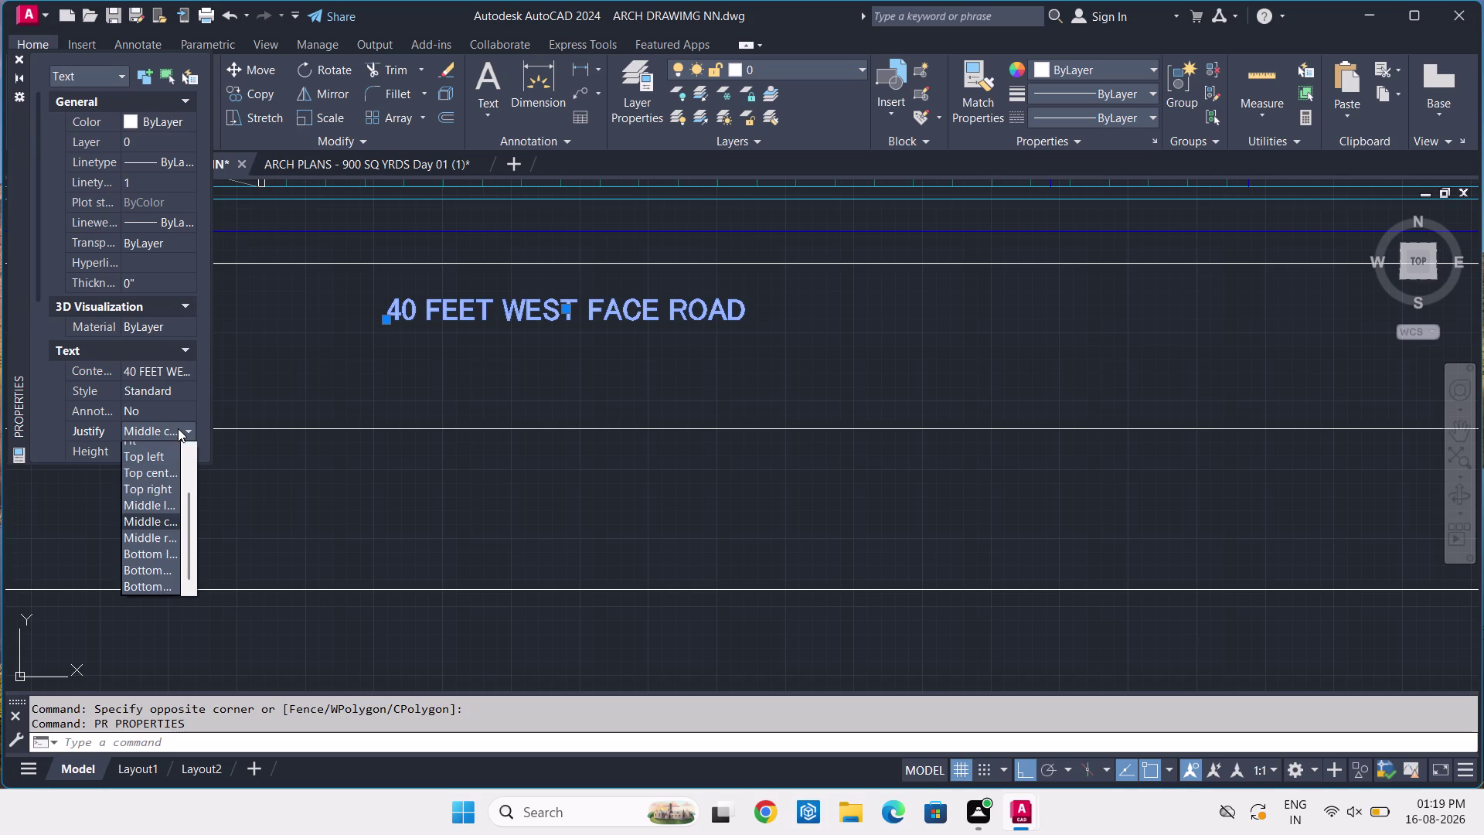
click(150, 560)
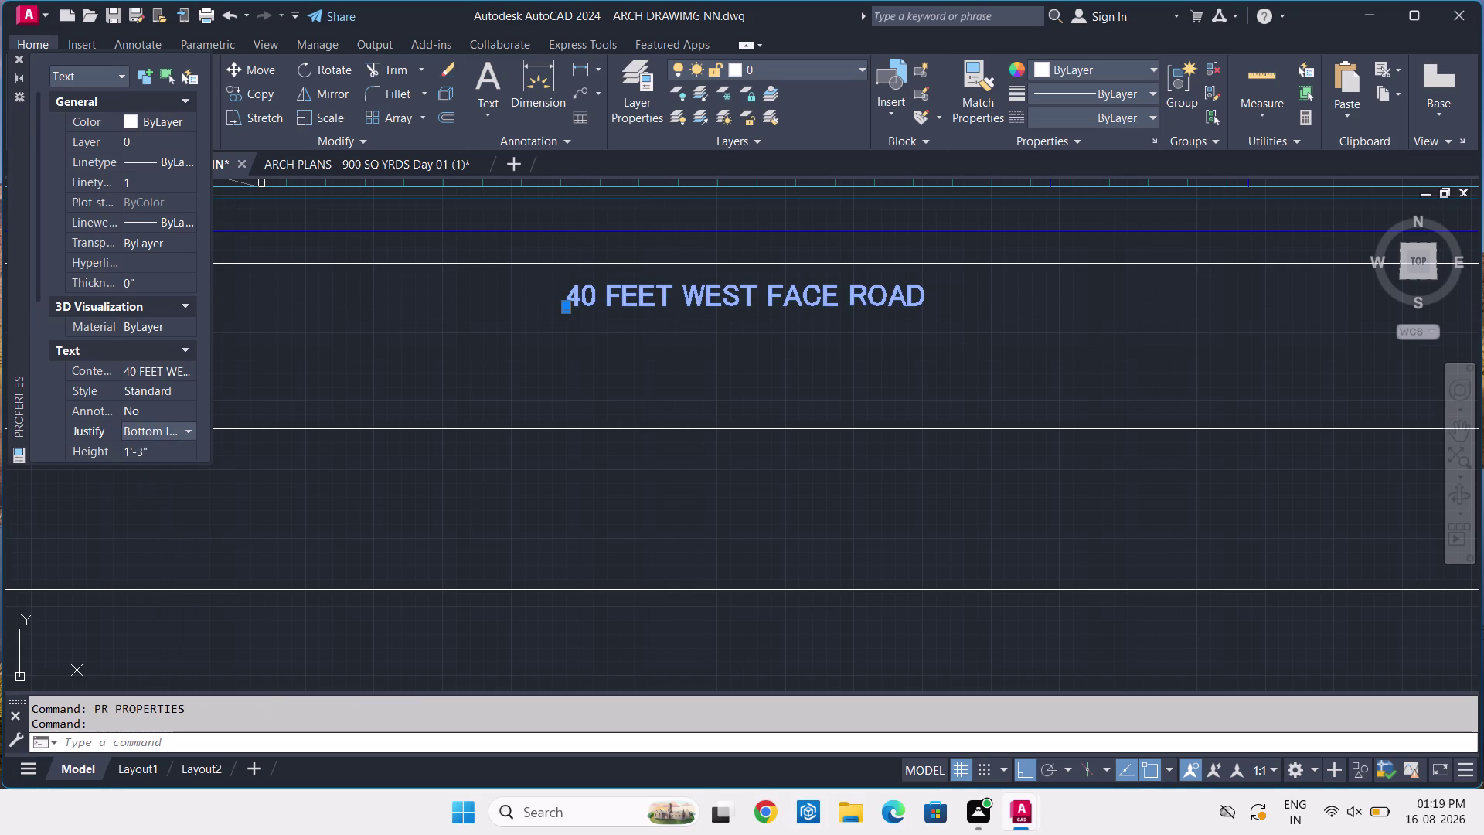
click(183, 425)
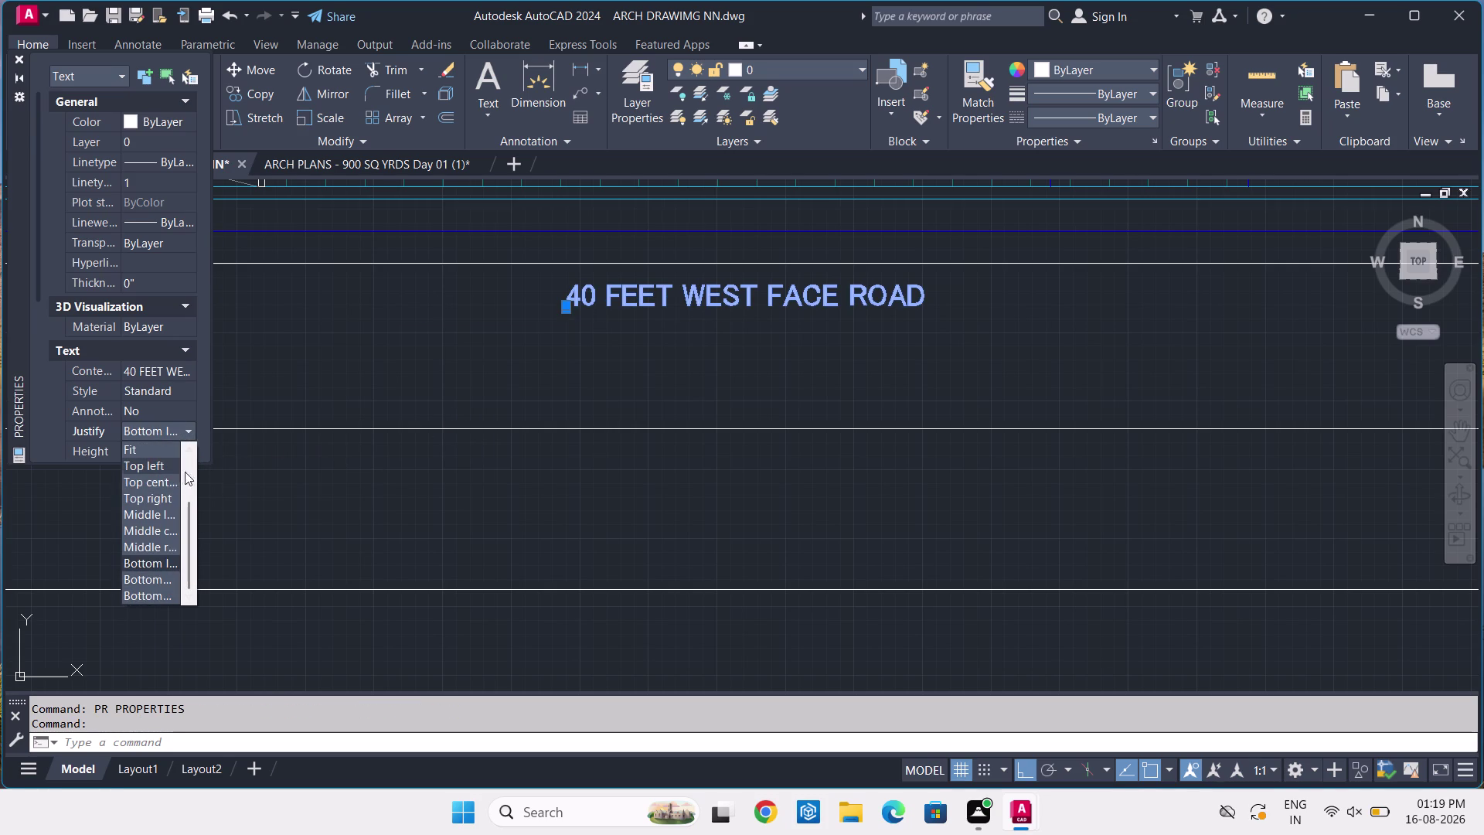
click(164, 573)
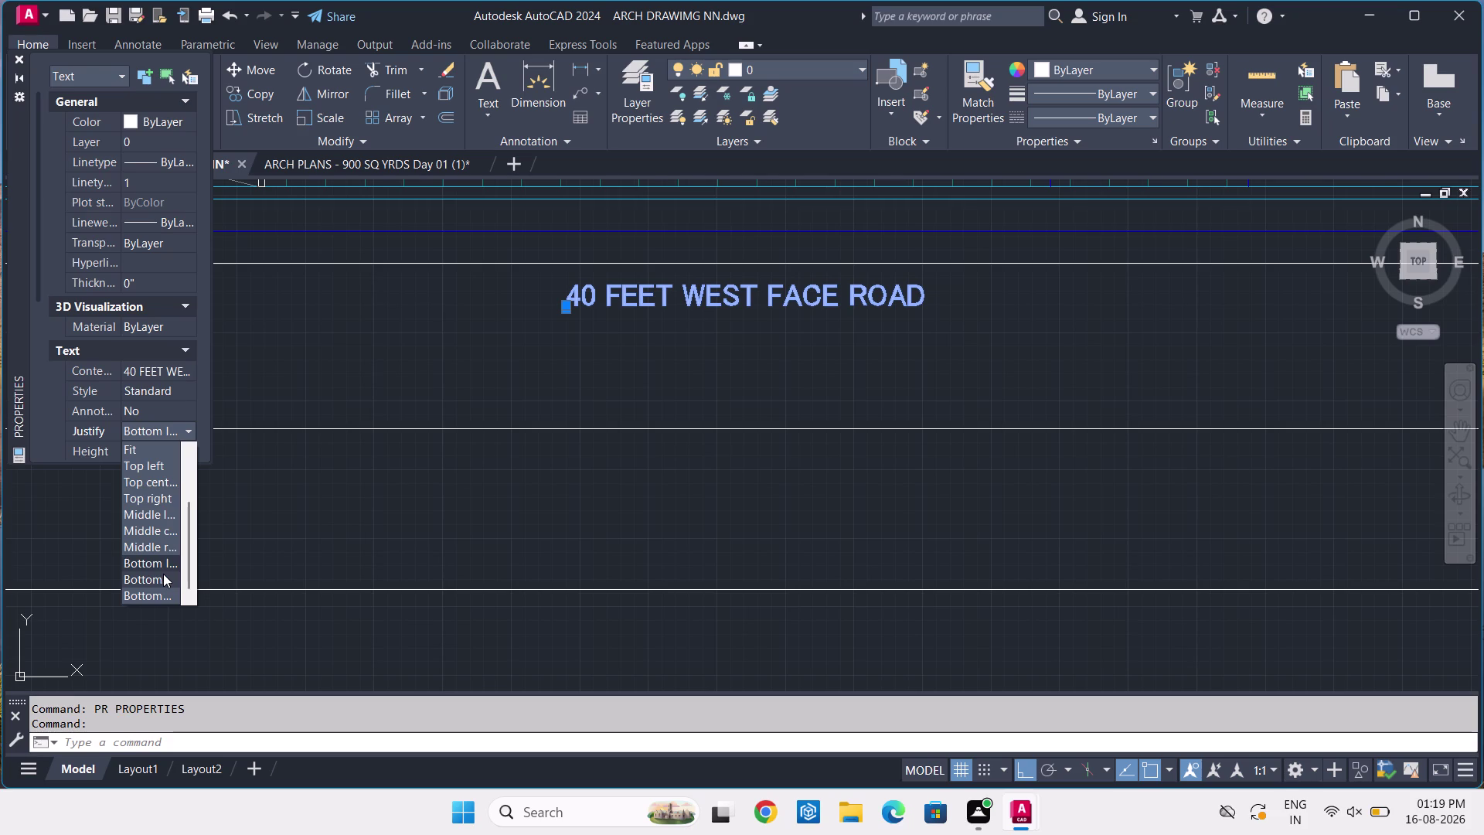
click(169, 433)
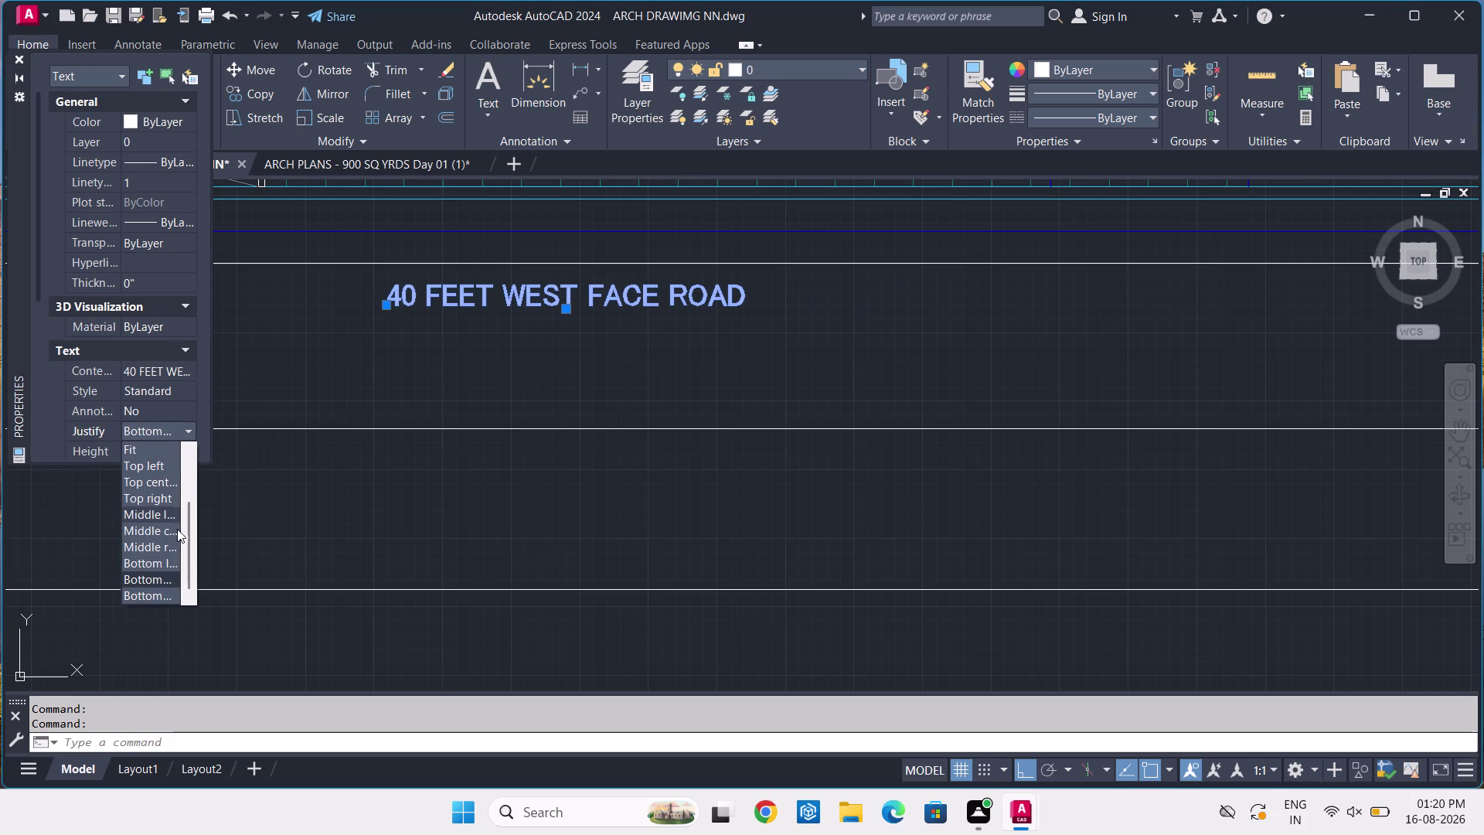
click(147, 588)
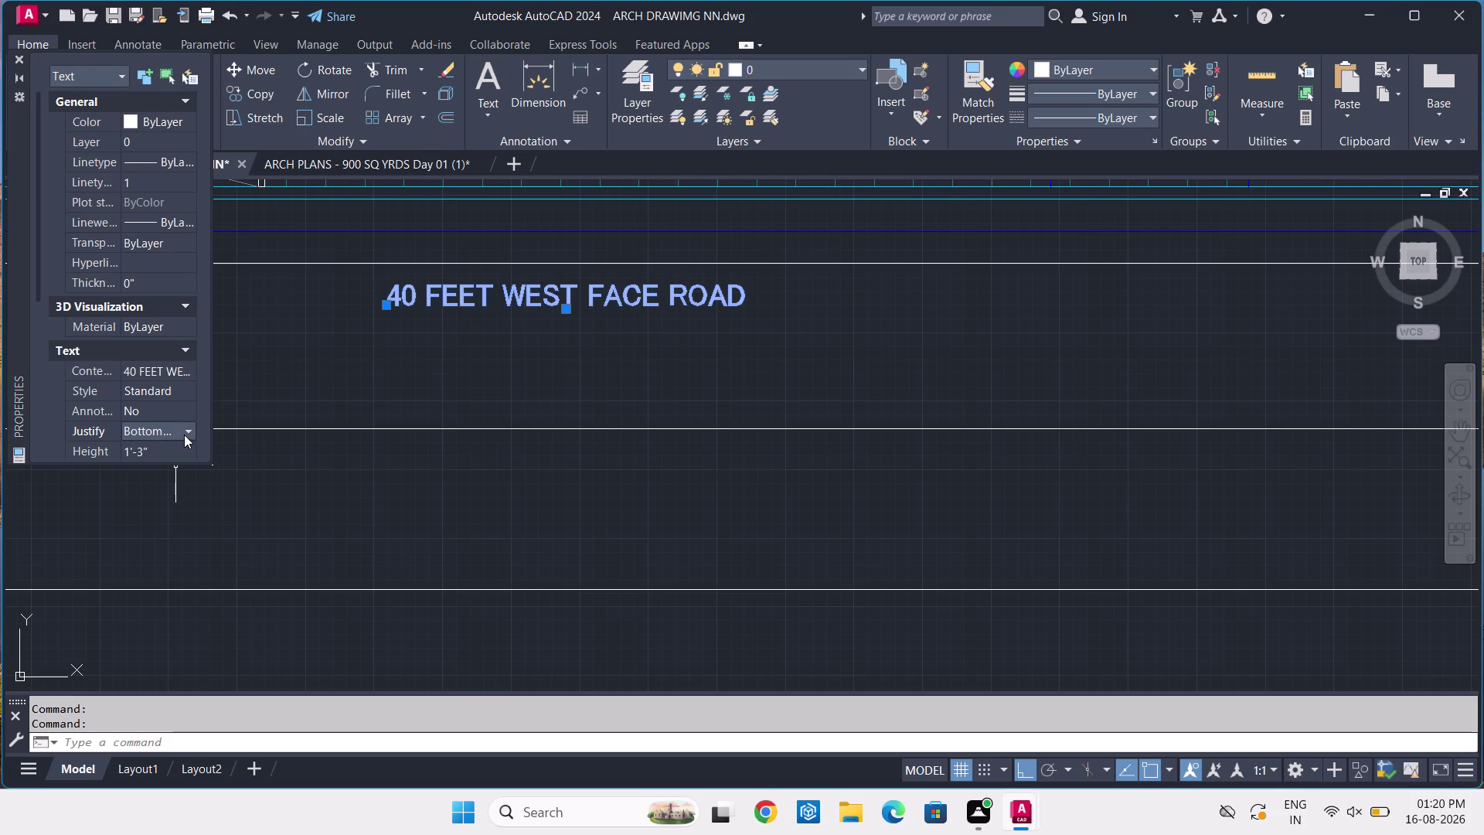
key(Escape)
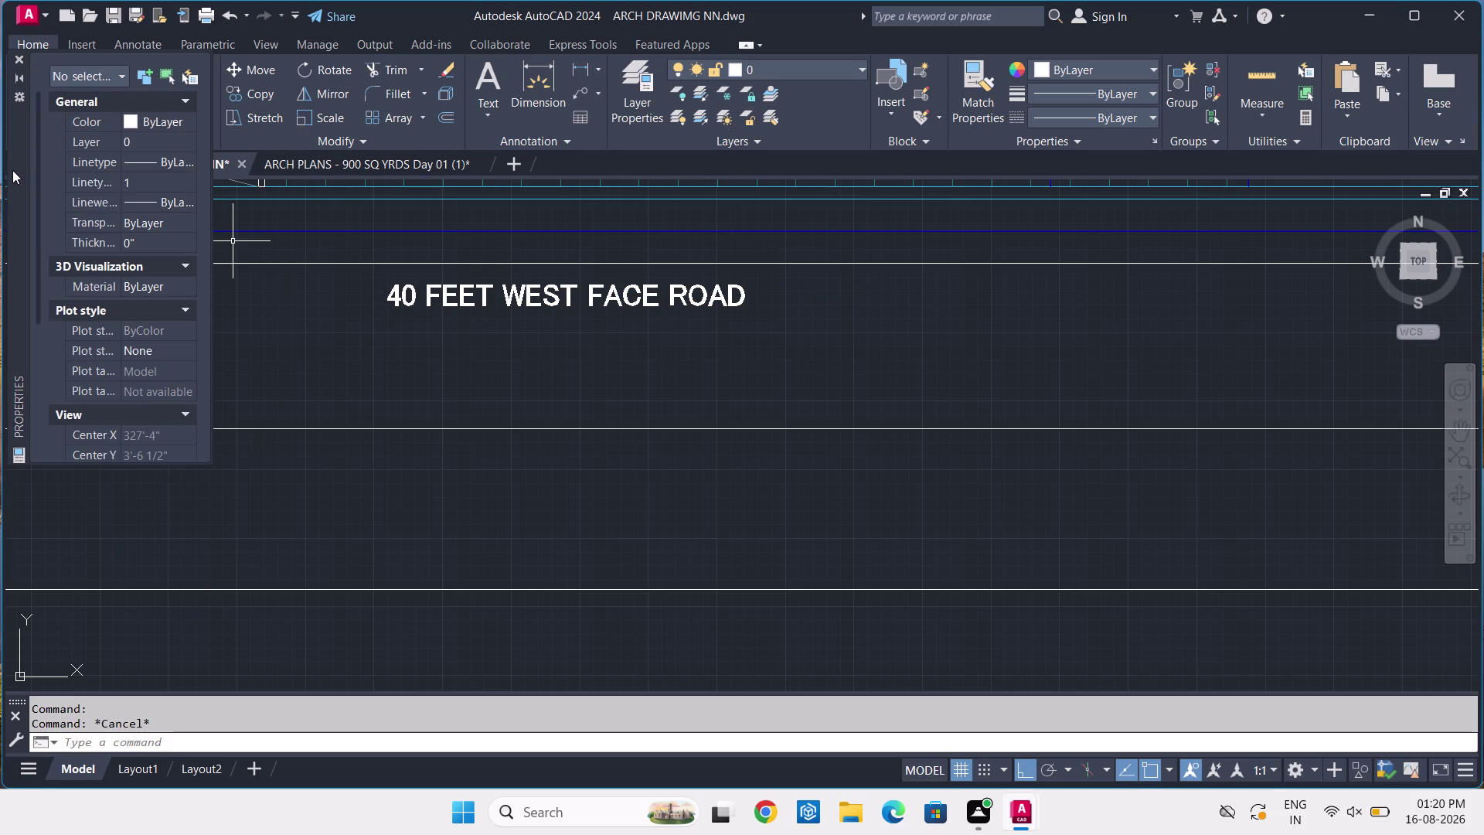
drag(22, 54, 35, 65)
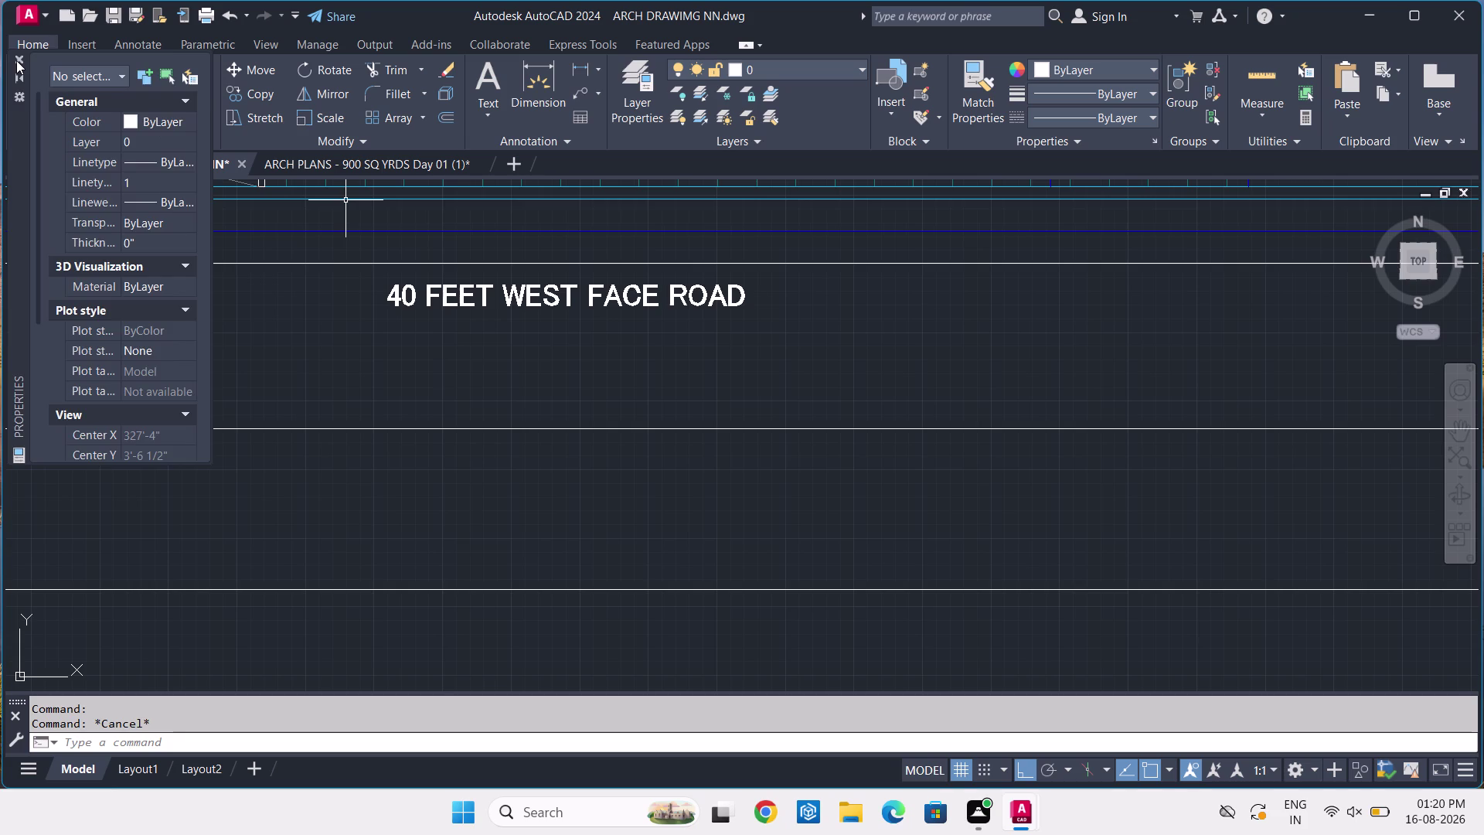
Move the road label lower within the road strip.
click(16, 60)
click(420, 302)
click(335, 322)
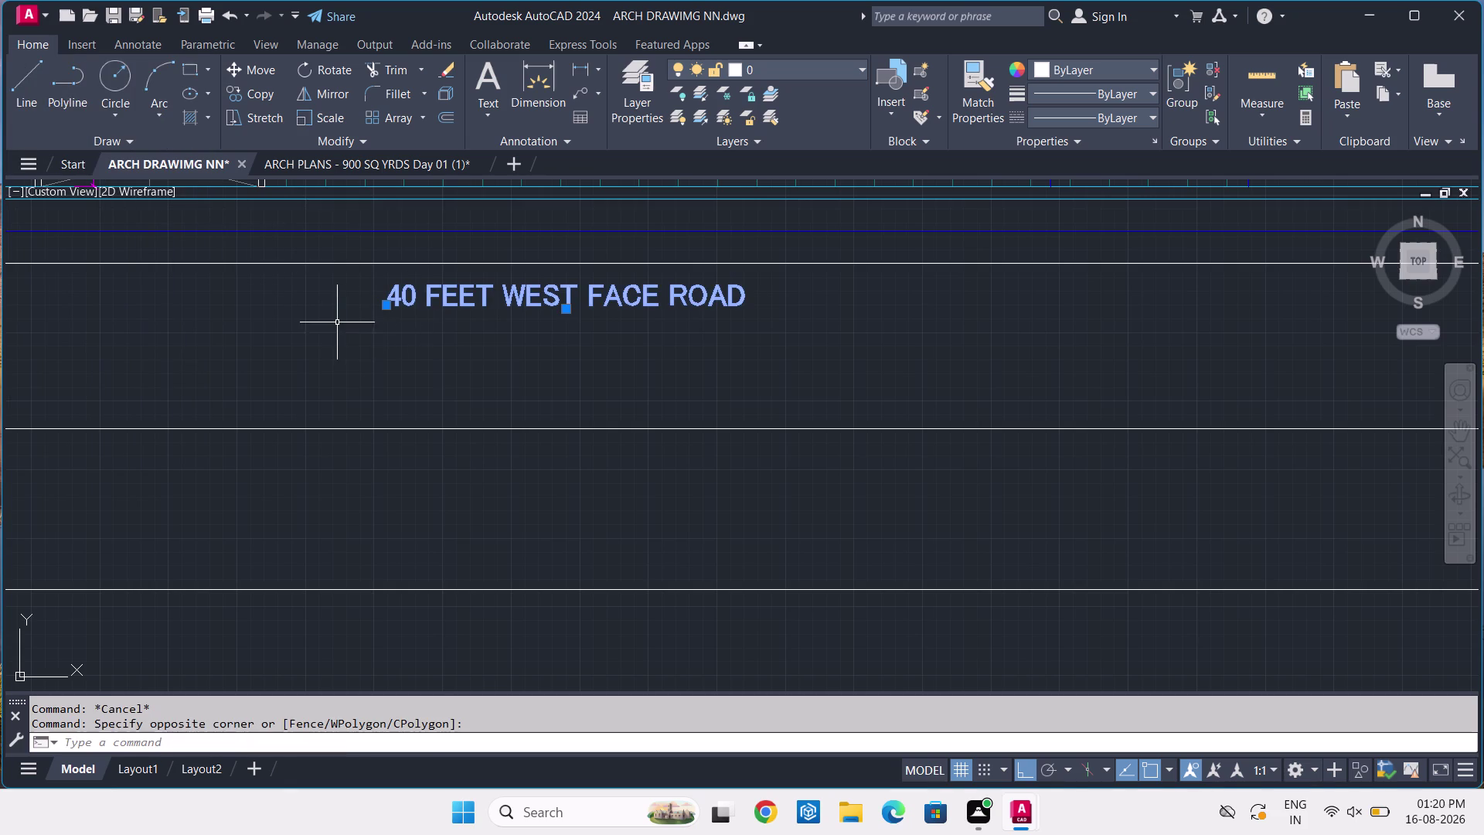
key(m)
key(space)
click(424, 297)
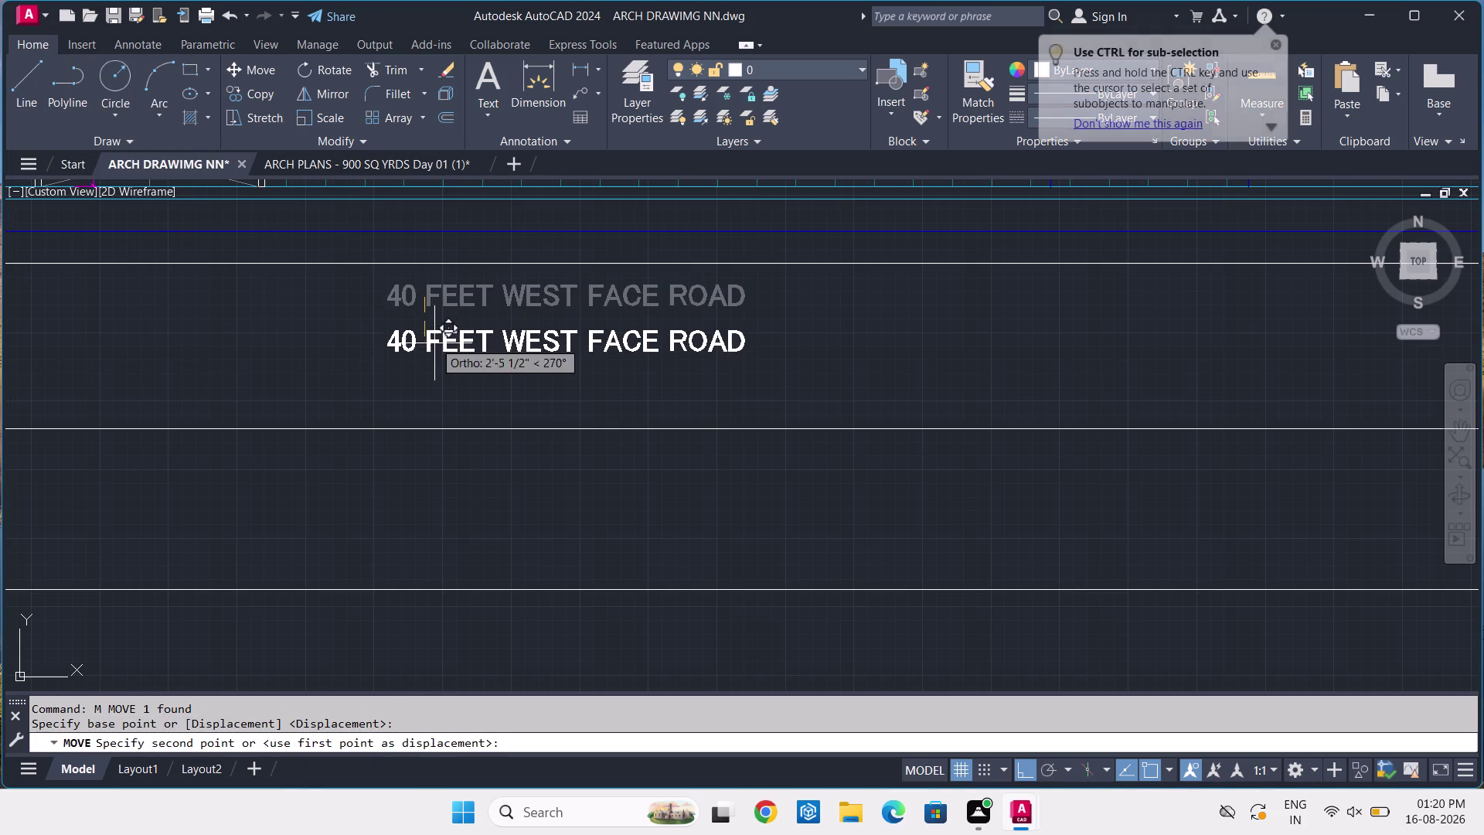
click(437, 355)
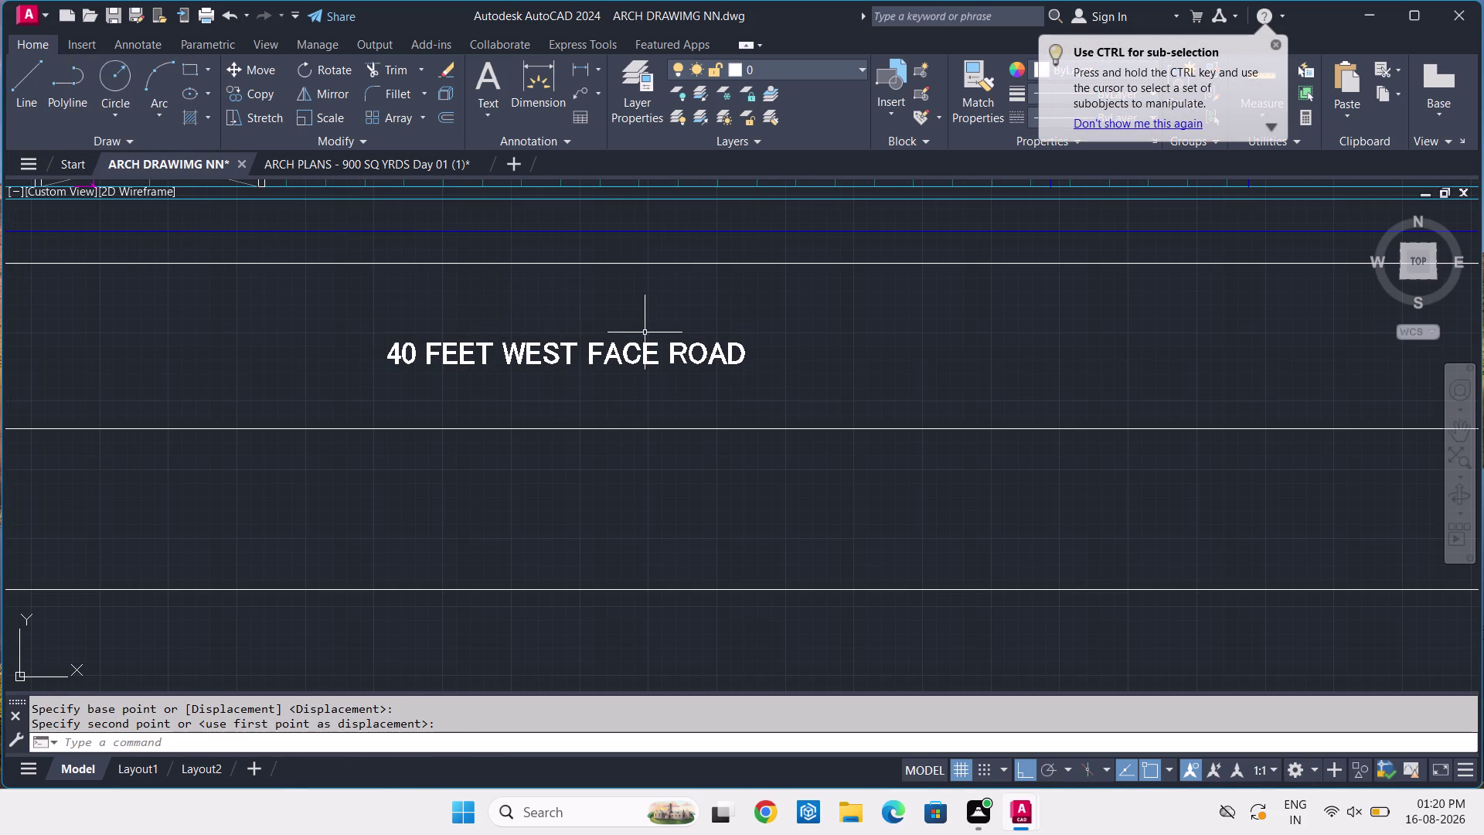
scroll(down, 3)
scroll(up, 3)
Move the road label to the centre of the strip, then switch to the ARCH PLANS drawing.
drag(636, 340, 600, 349)
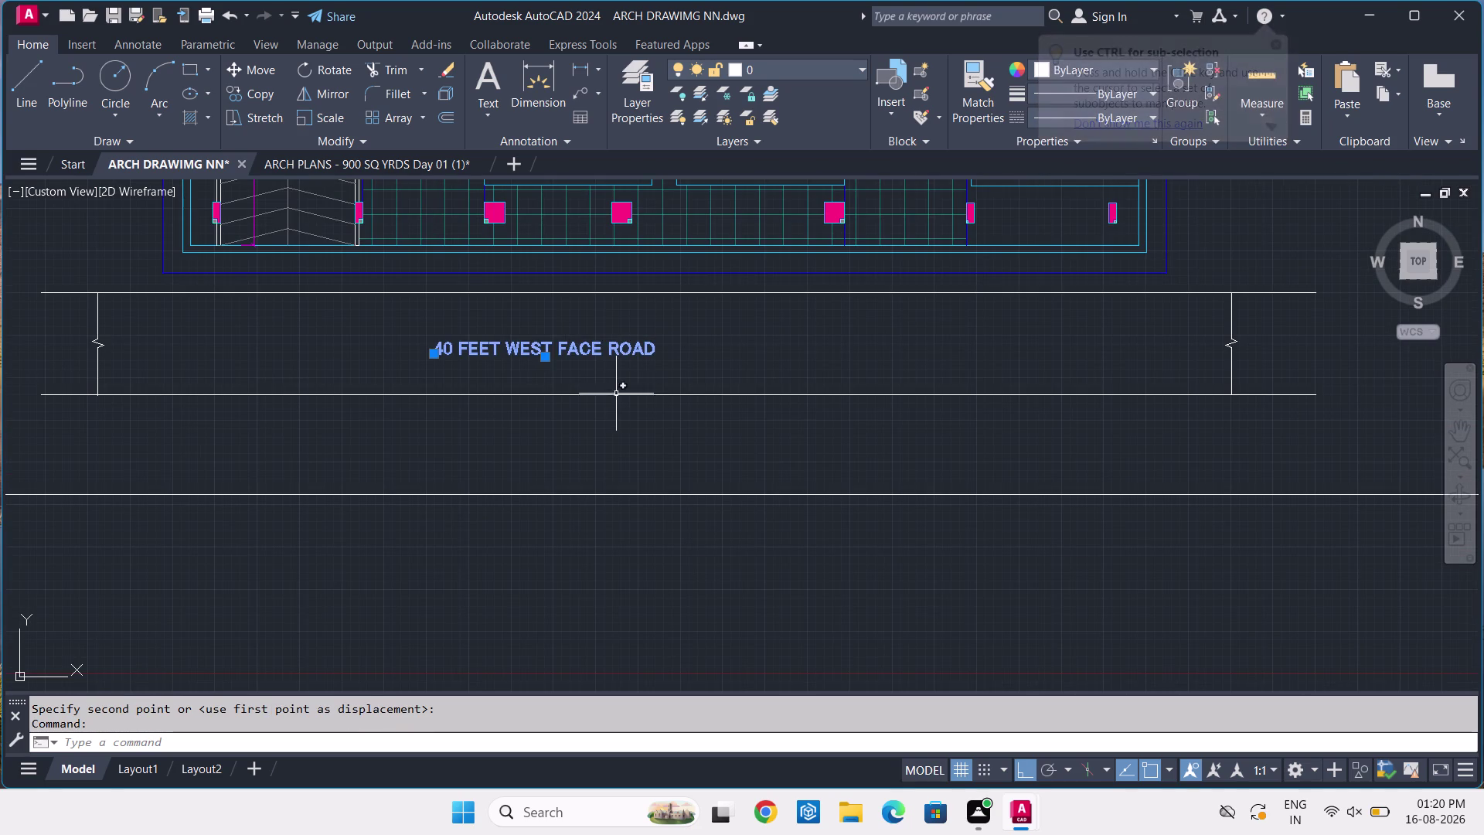
key(m)
key(space)
click(609, 353)
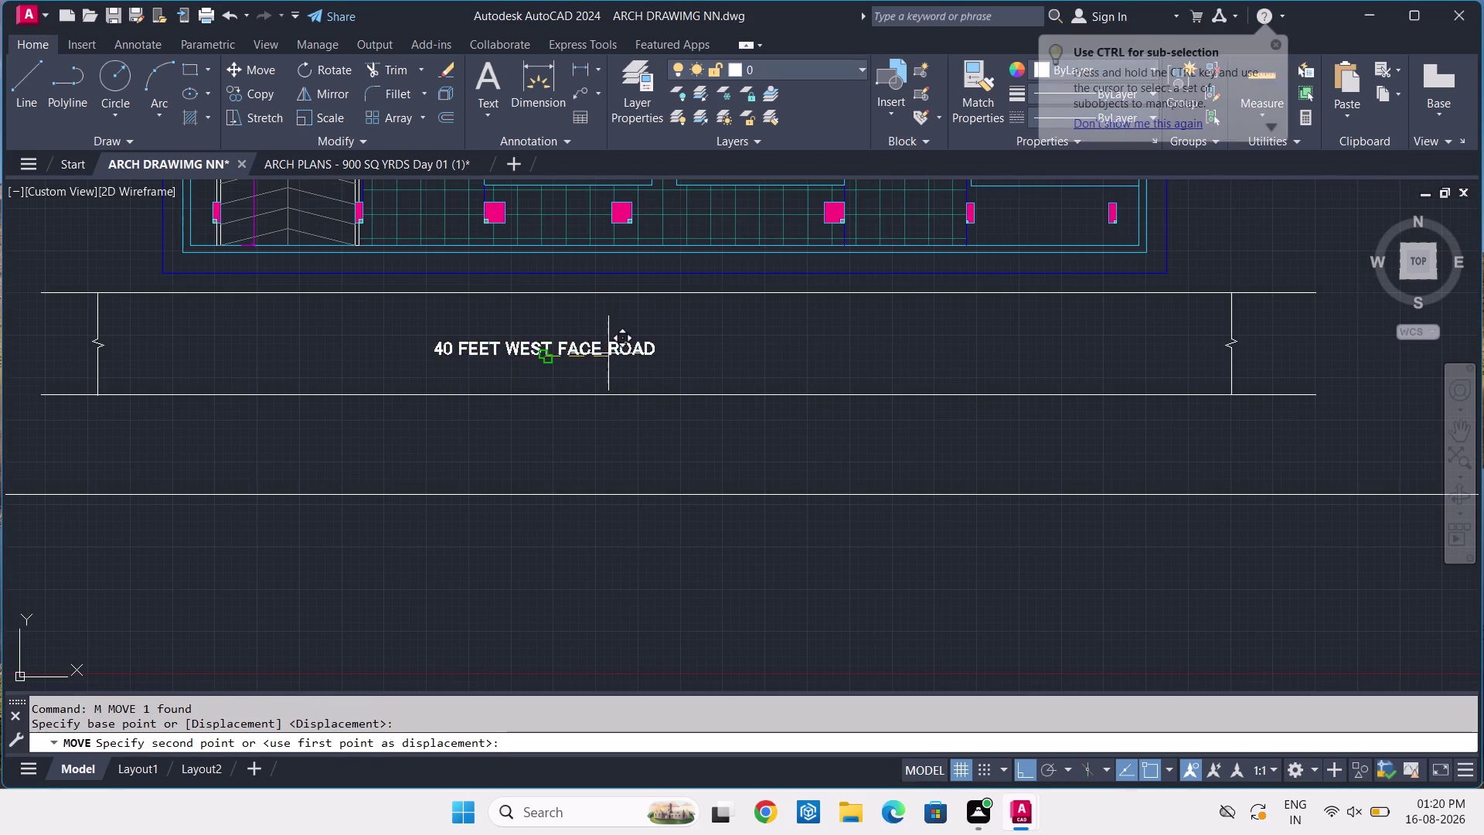
scroll(up, 3)
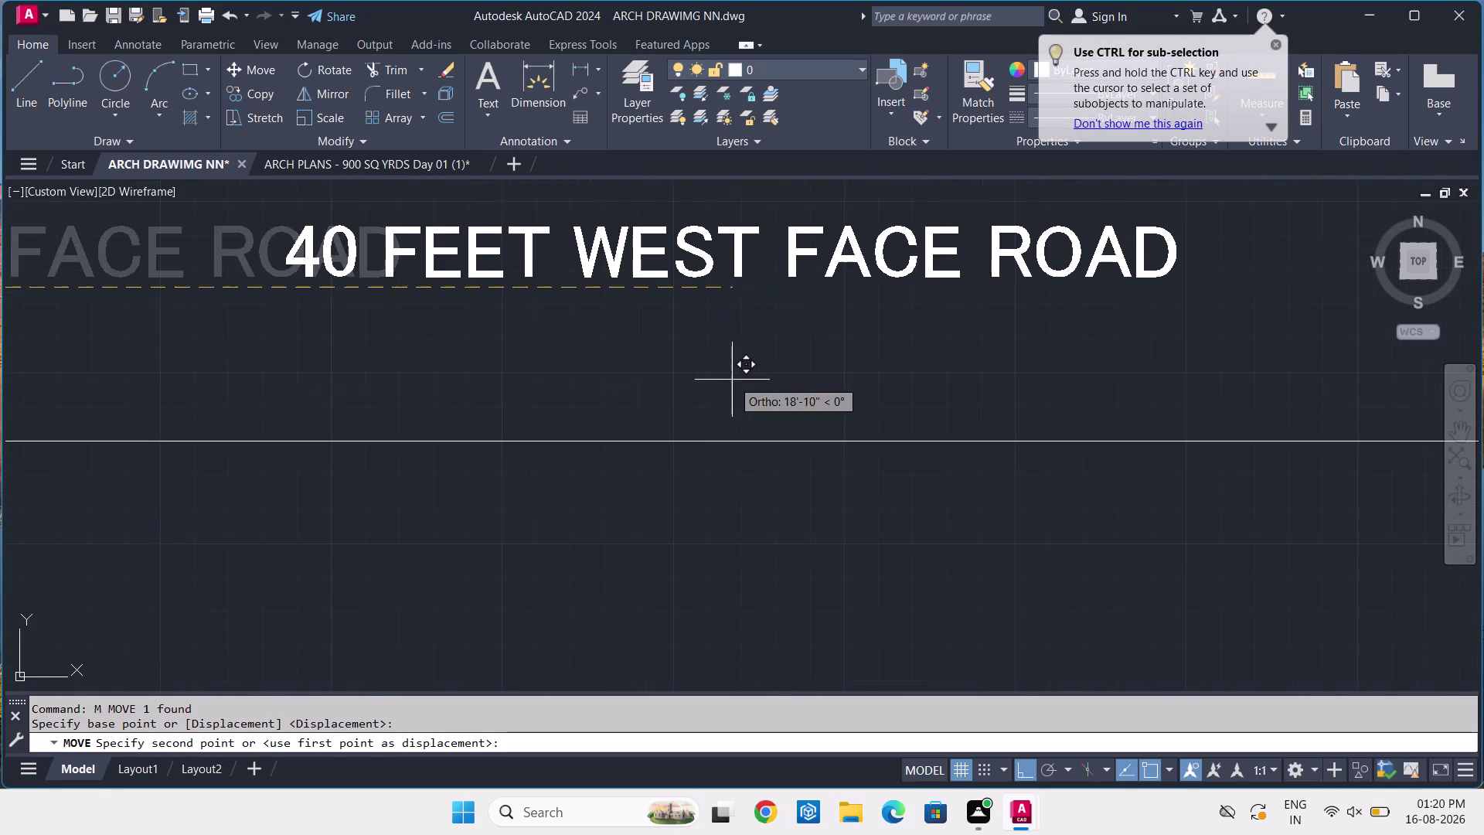
click(736, 363)
scroll(down, 3)
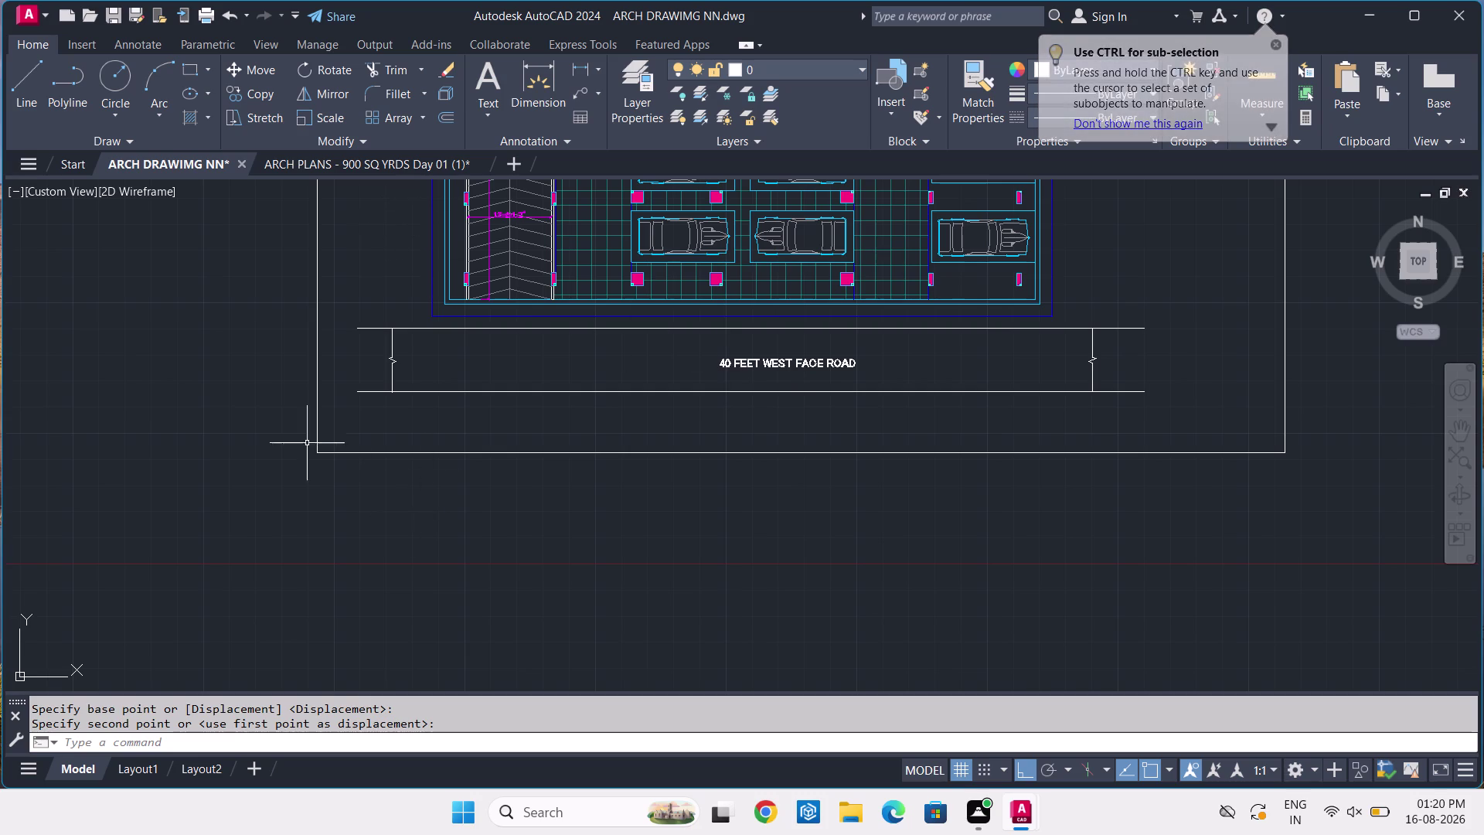
click(443, 163)
scroll(down, 3)
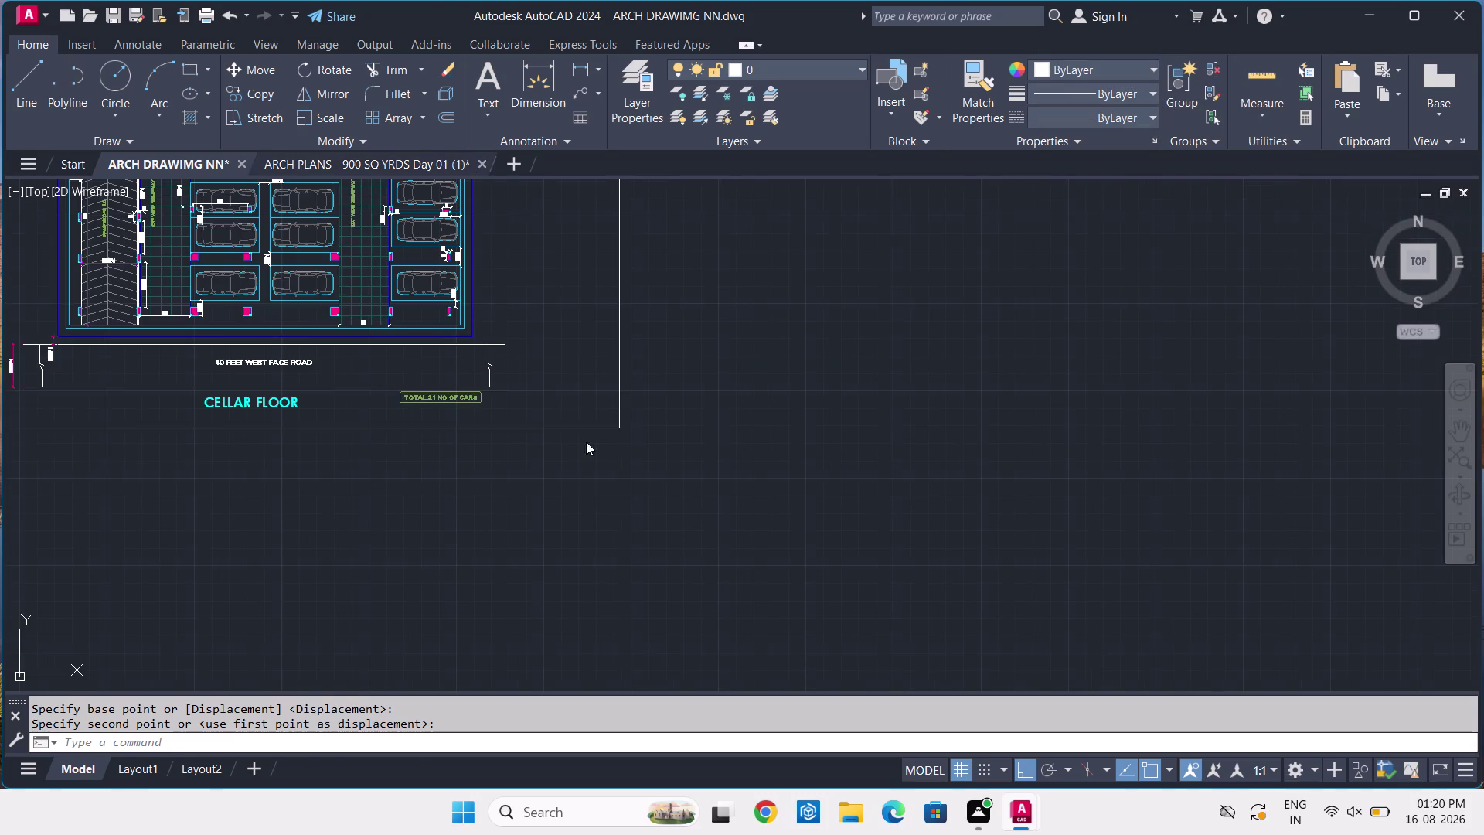
scroll(up, 3)
Inspect the TOTAL 21 NO OF CARS label's properties: ARIAL, 1'-1½" high, middle-centred.
scroll(up, 3)
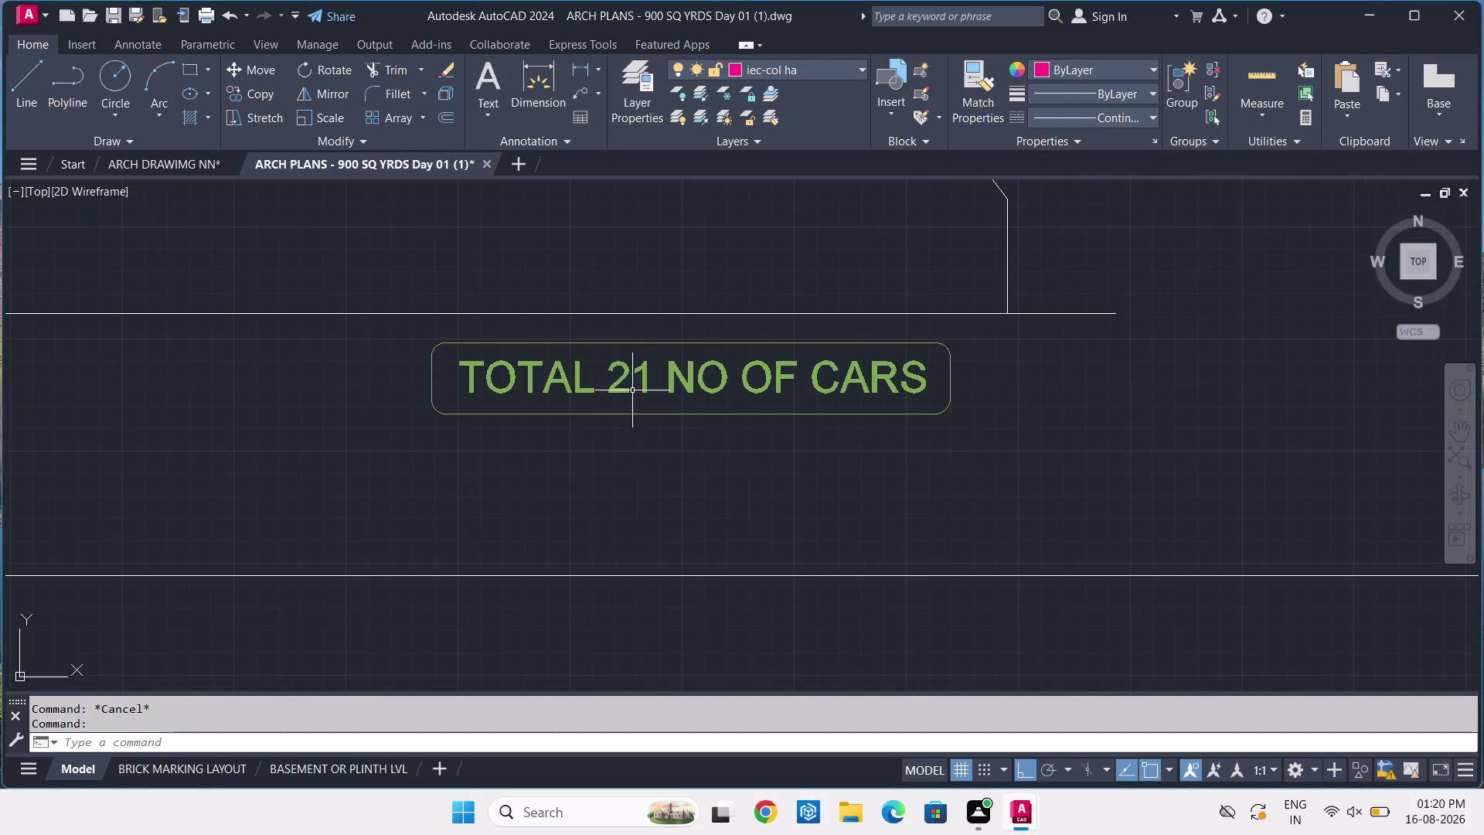
scroll(down, 3)
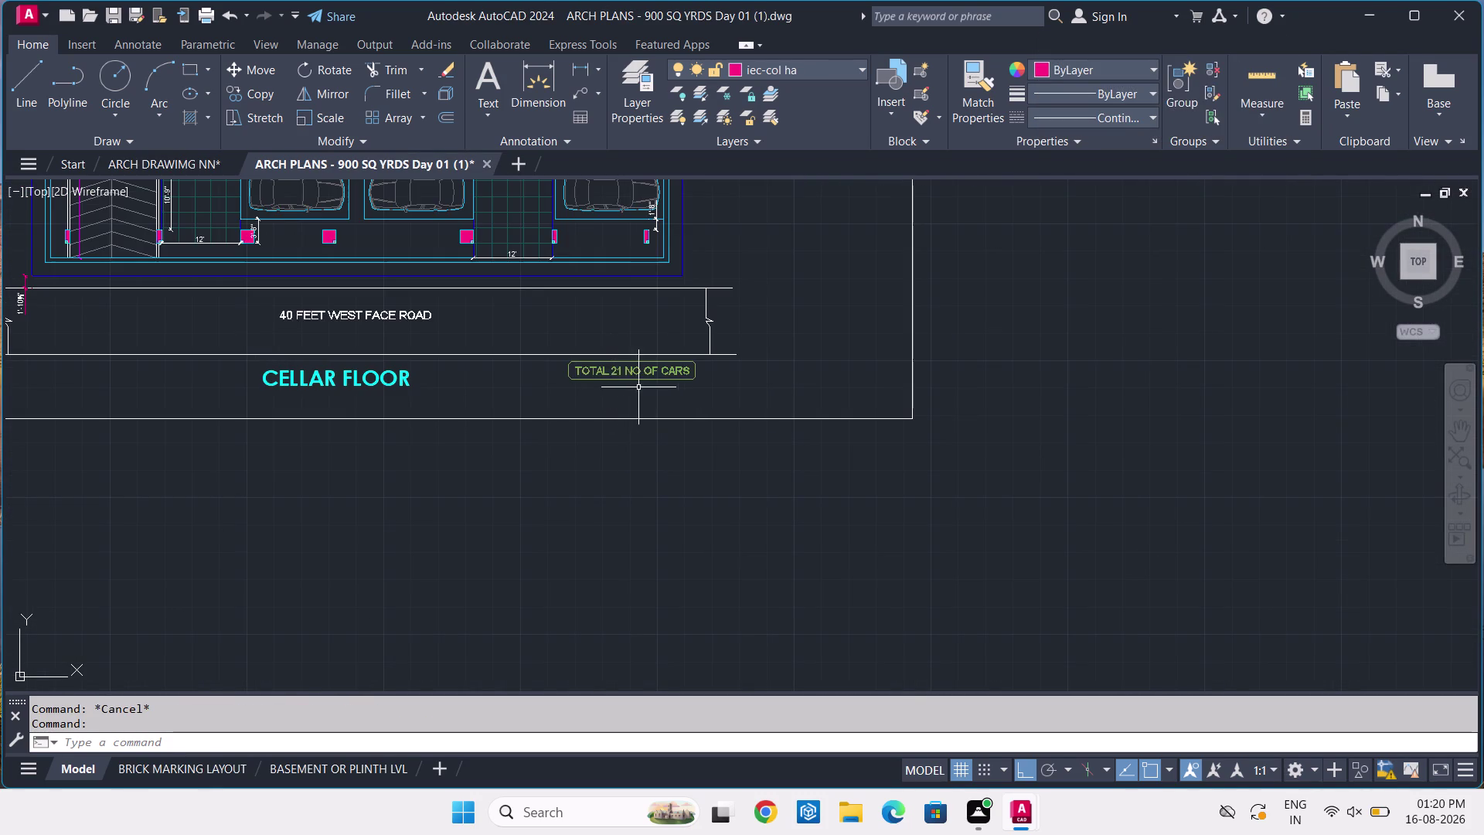
scroll(up, 3)
click(626, 347)
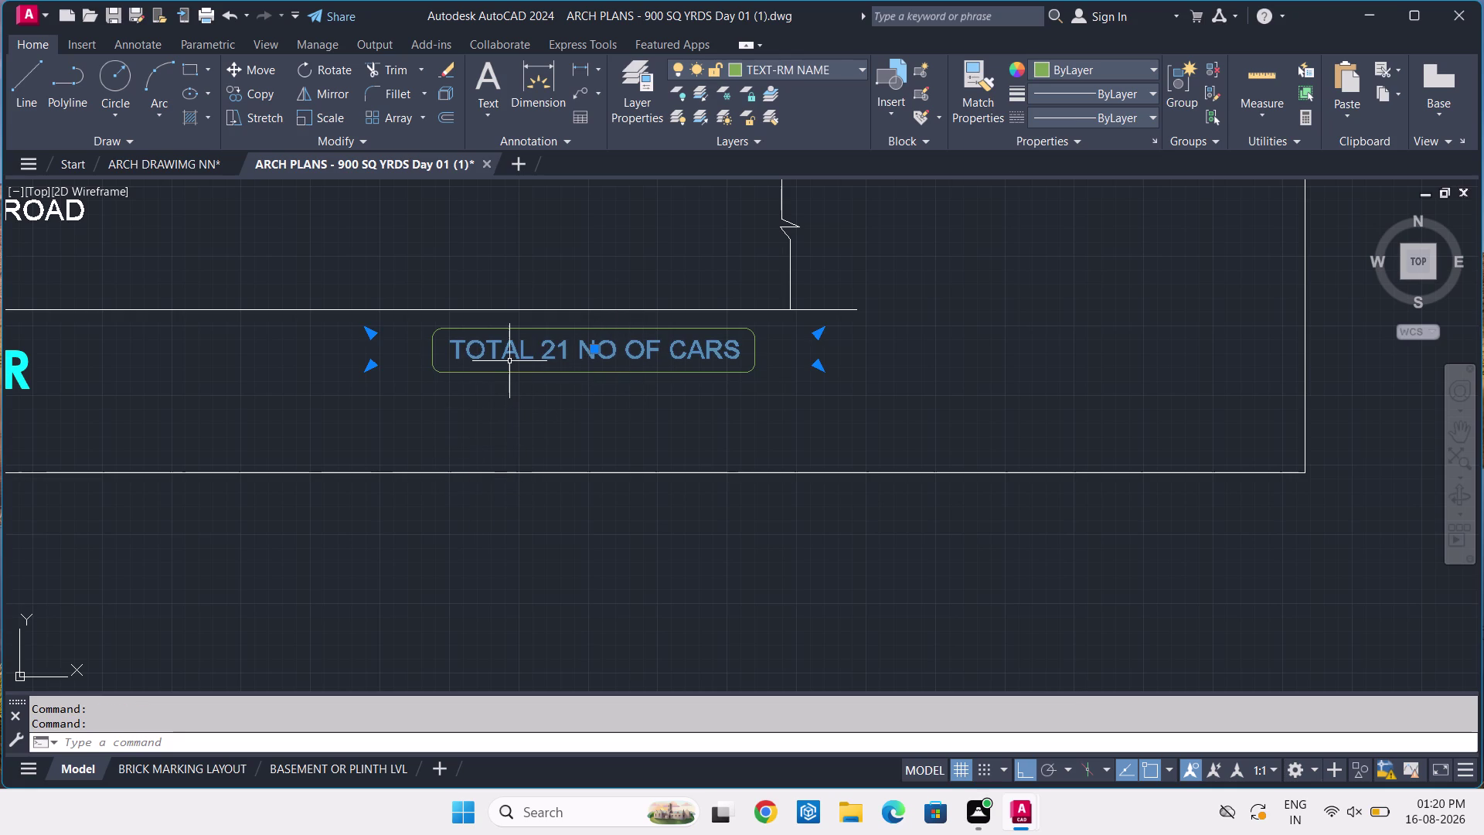
text(P)
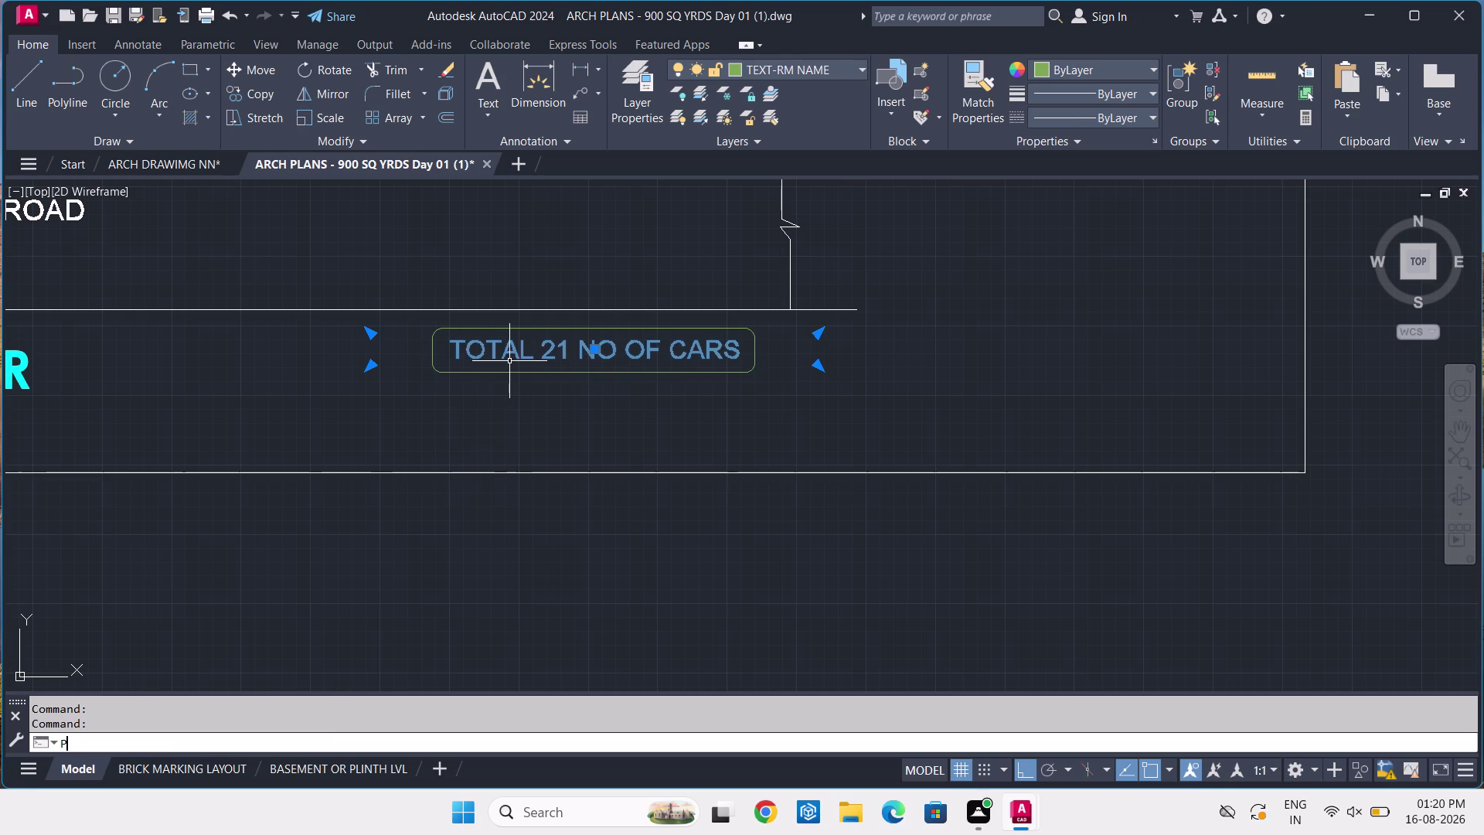
text(E)
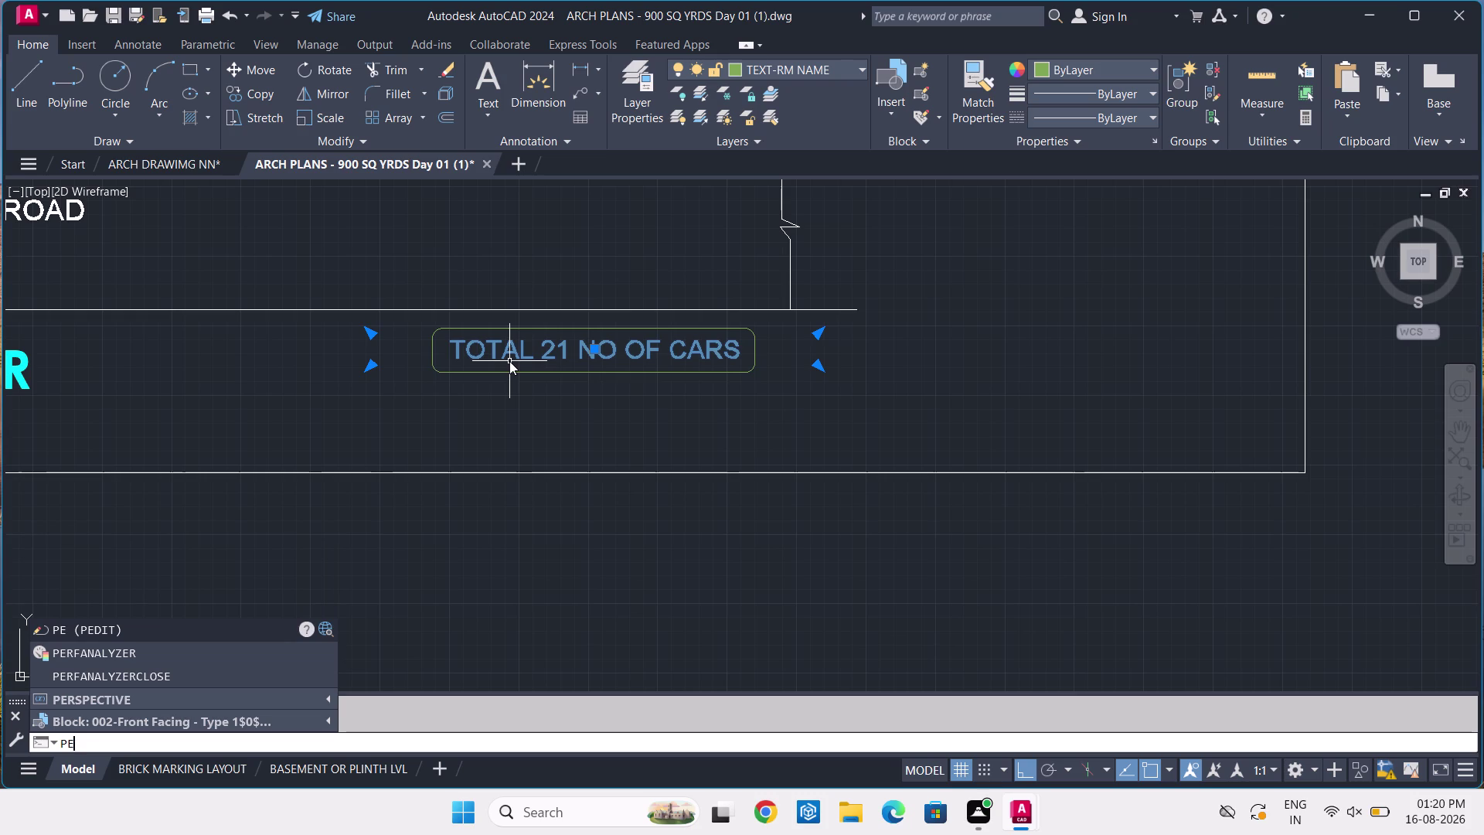
key(BackSpace)
key(r)
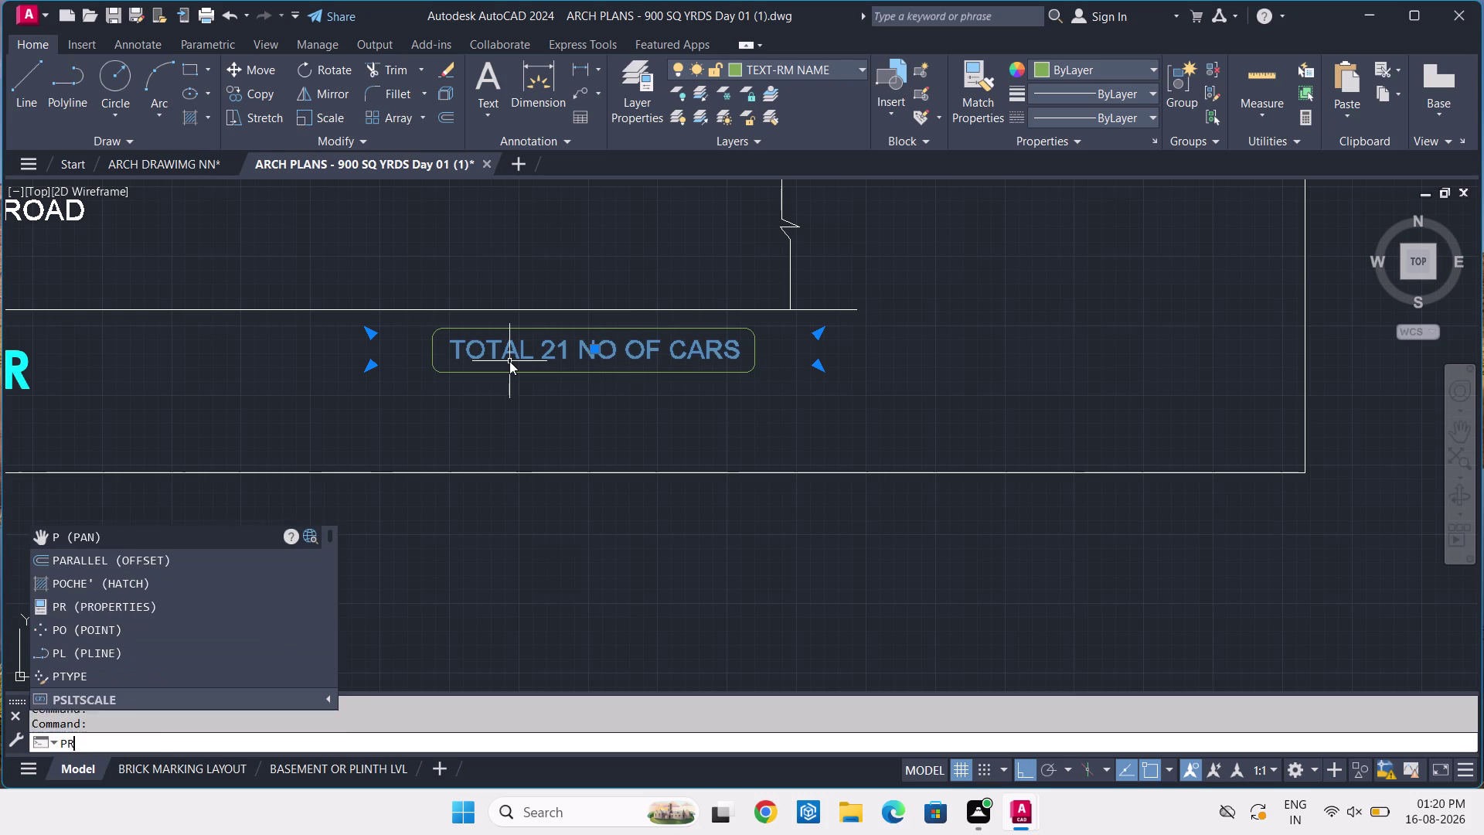
key(space)
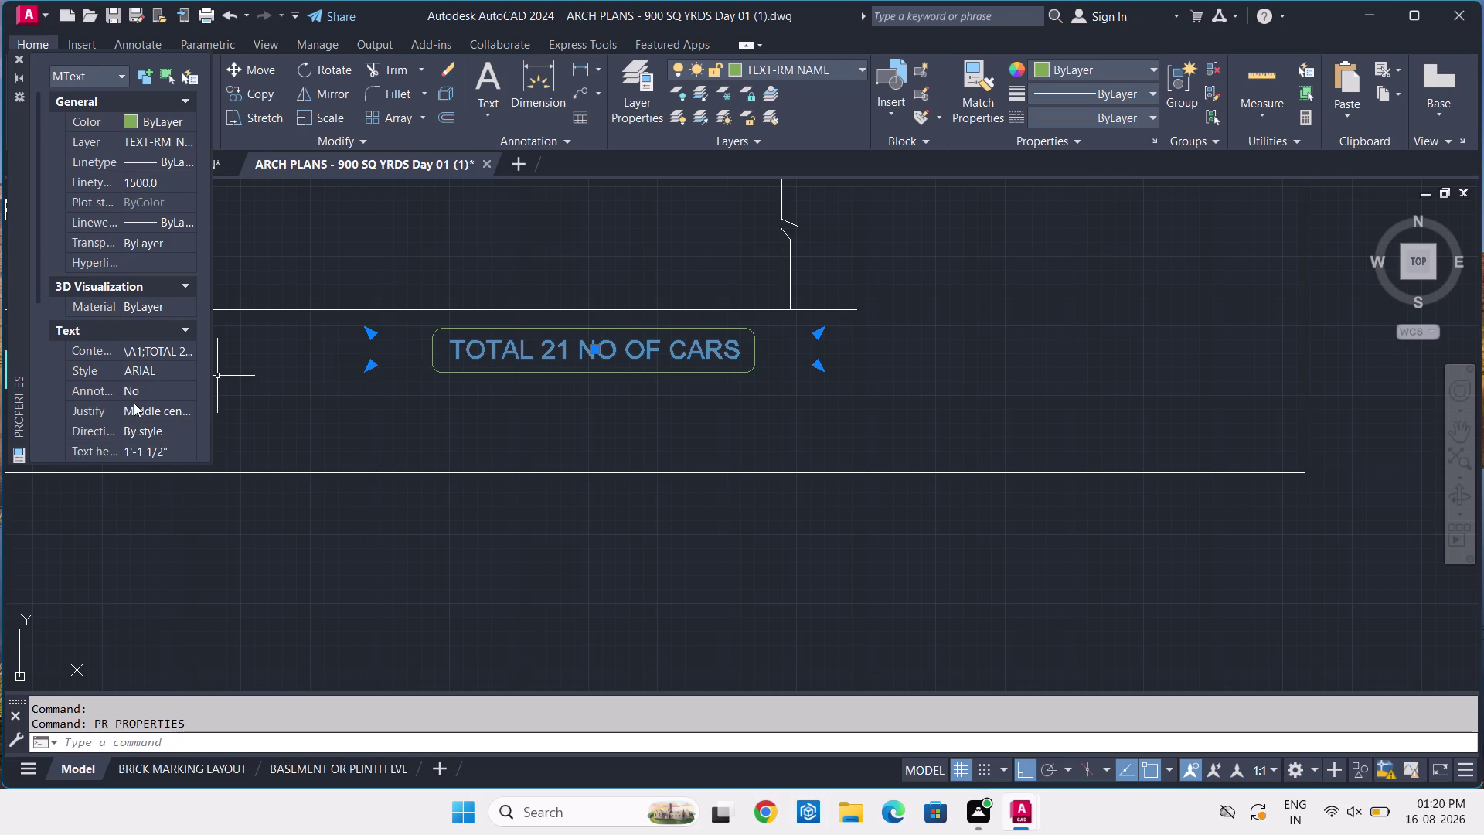
scroll(down, 3)
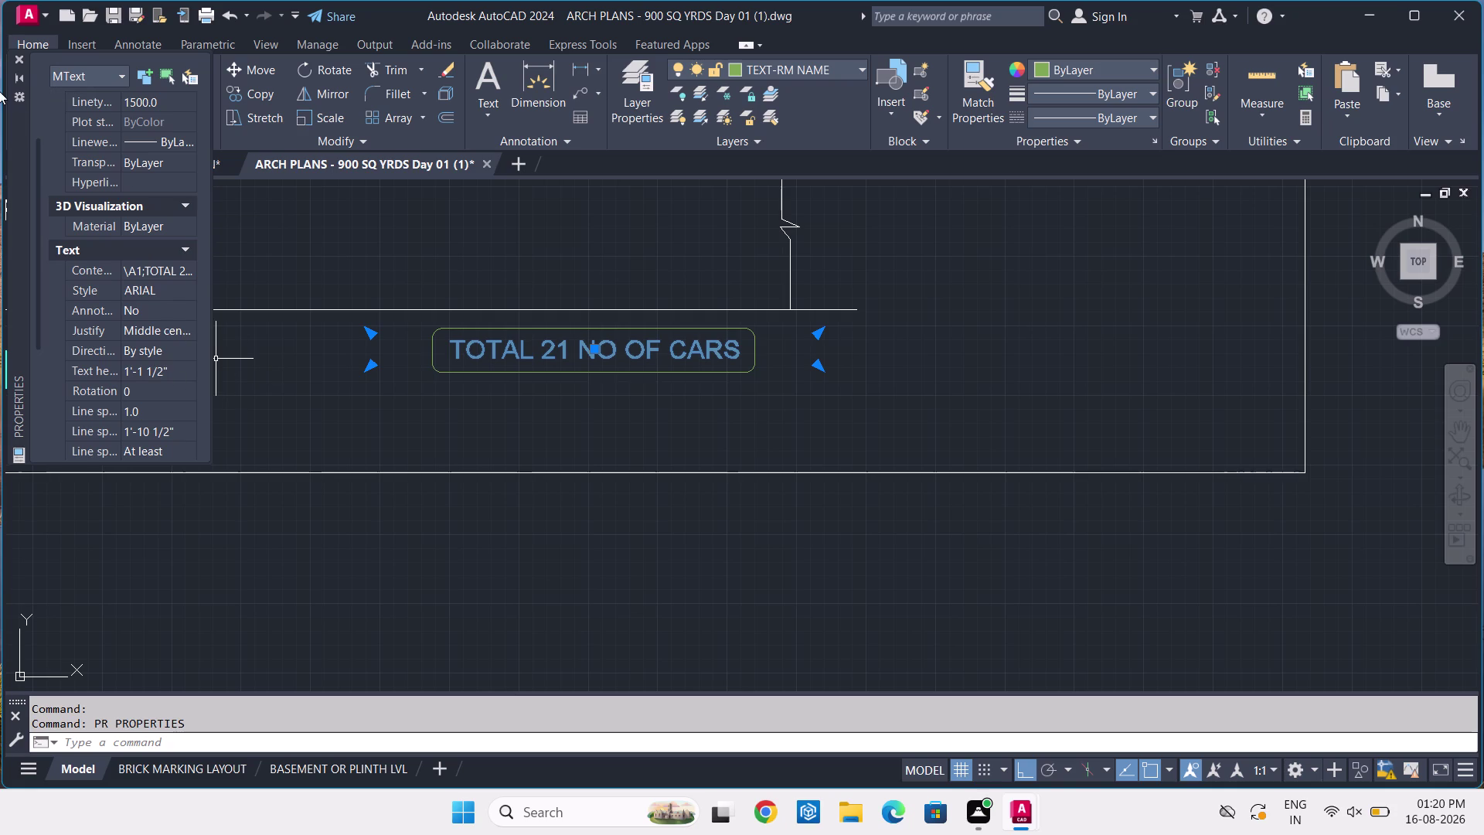
Close the properties, go back to ARCH DRAWING NN and pan to the road strip.
click(26, 59)
key(Escape)
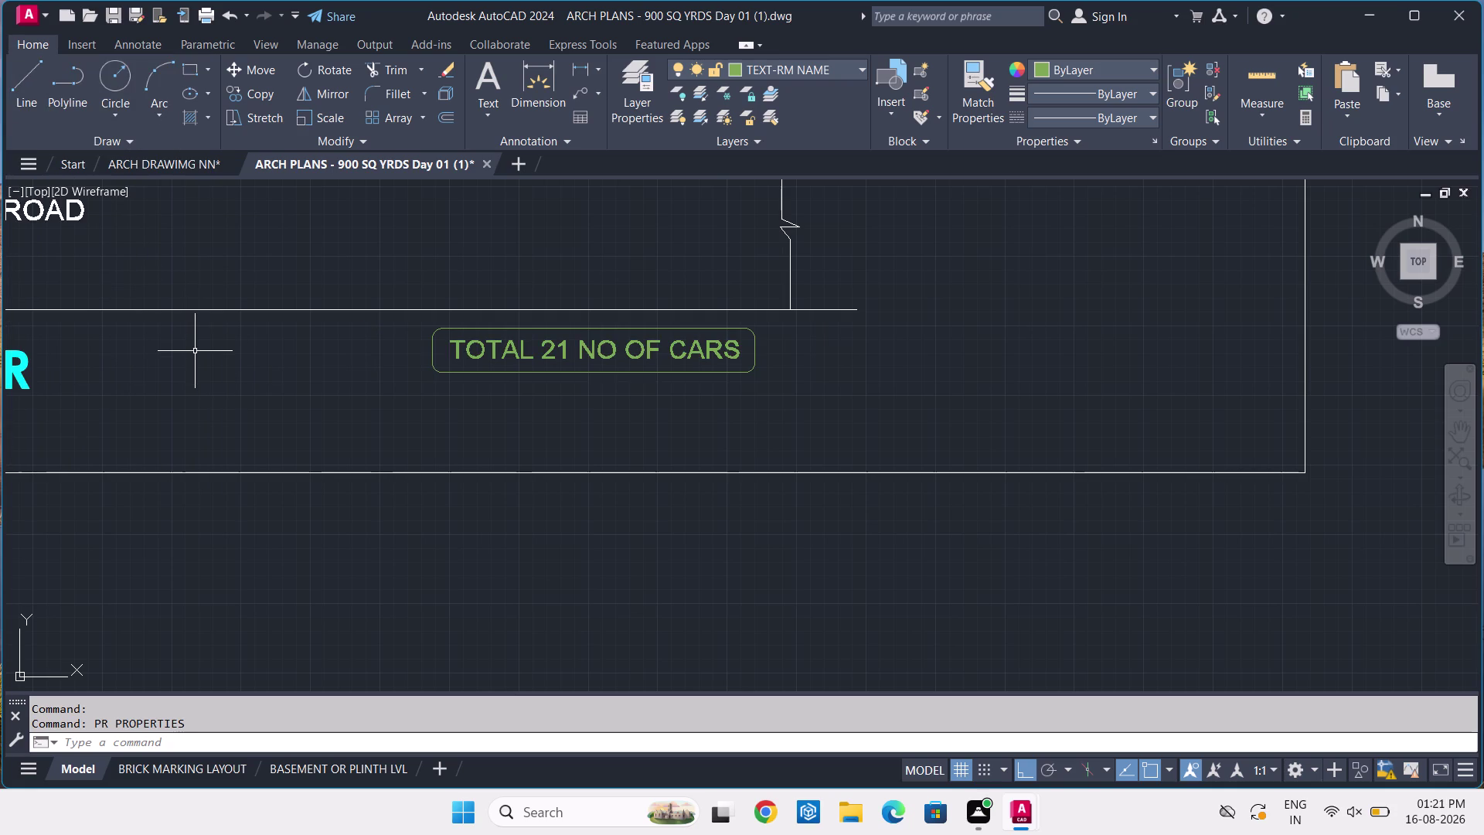
click(186, 165)
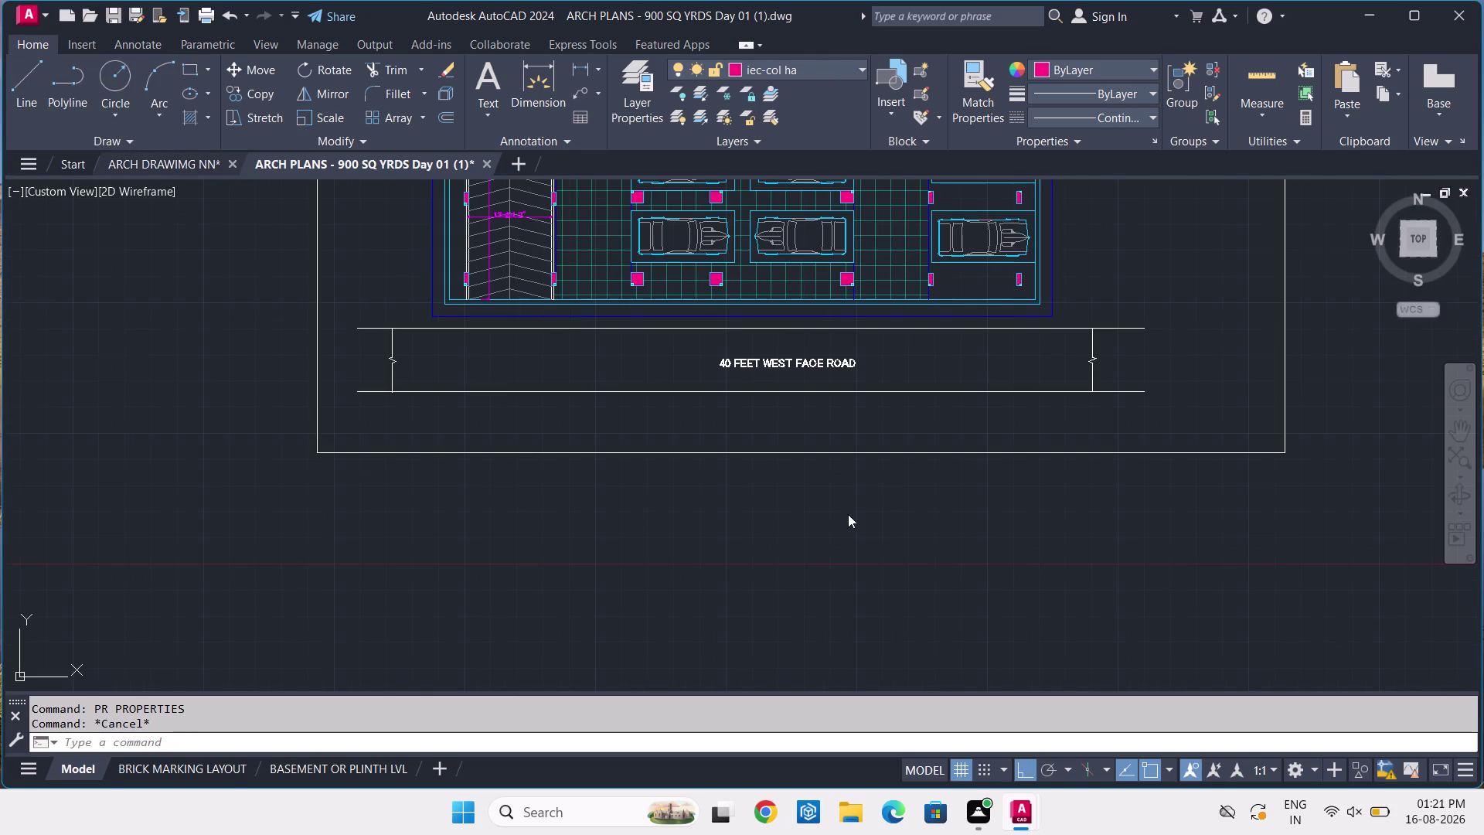
middle_drag(936, 417, 688, 392)
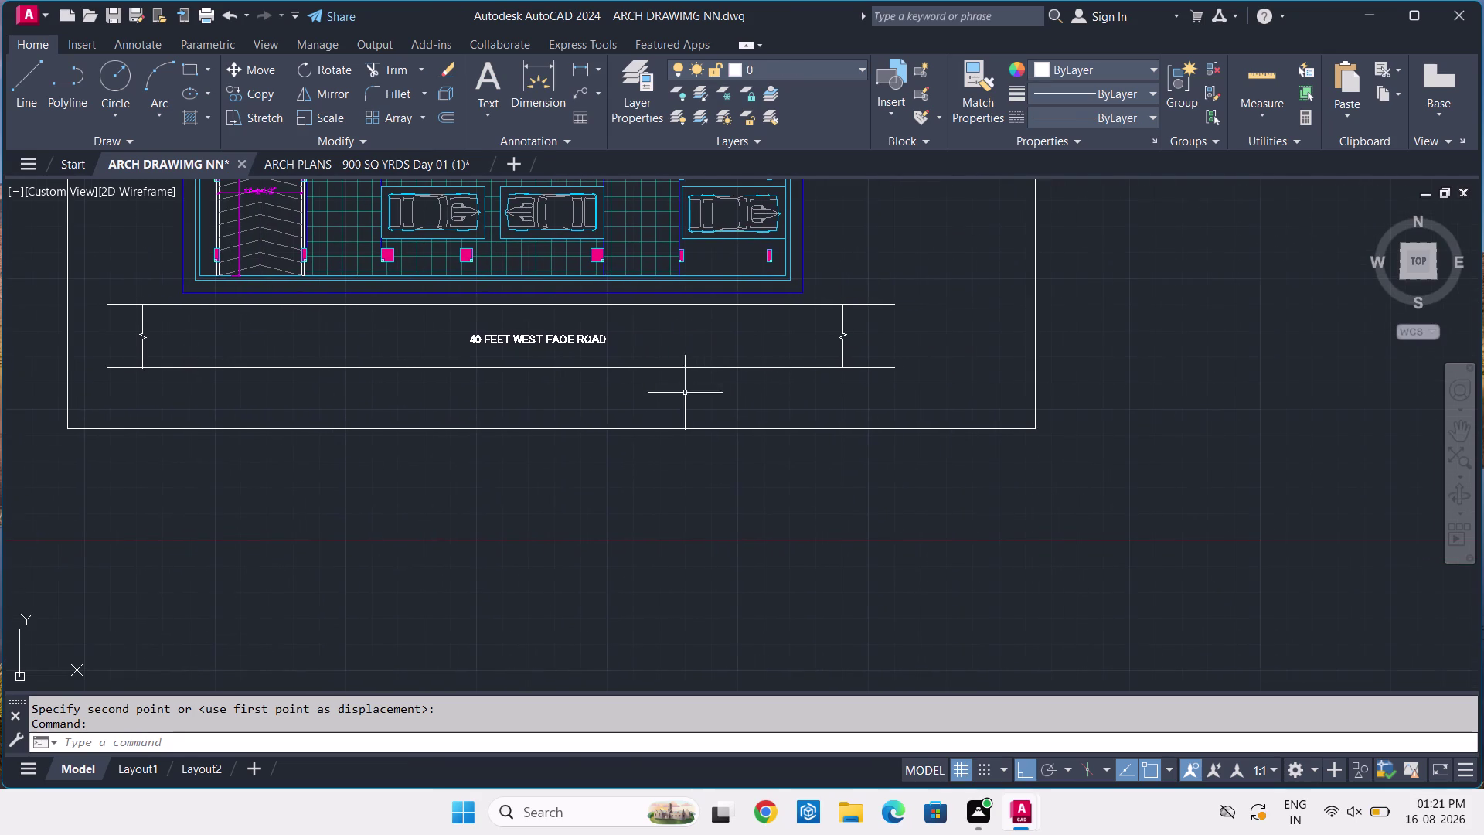
Start single-line text centred between the road lines, 1'-1½" high, default rotation.
key(d)
key(t)
key(space)
scroll(up, 3)
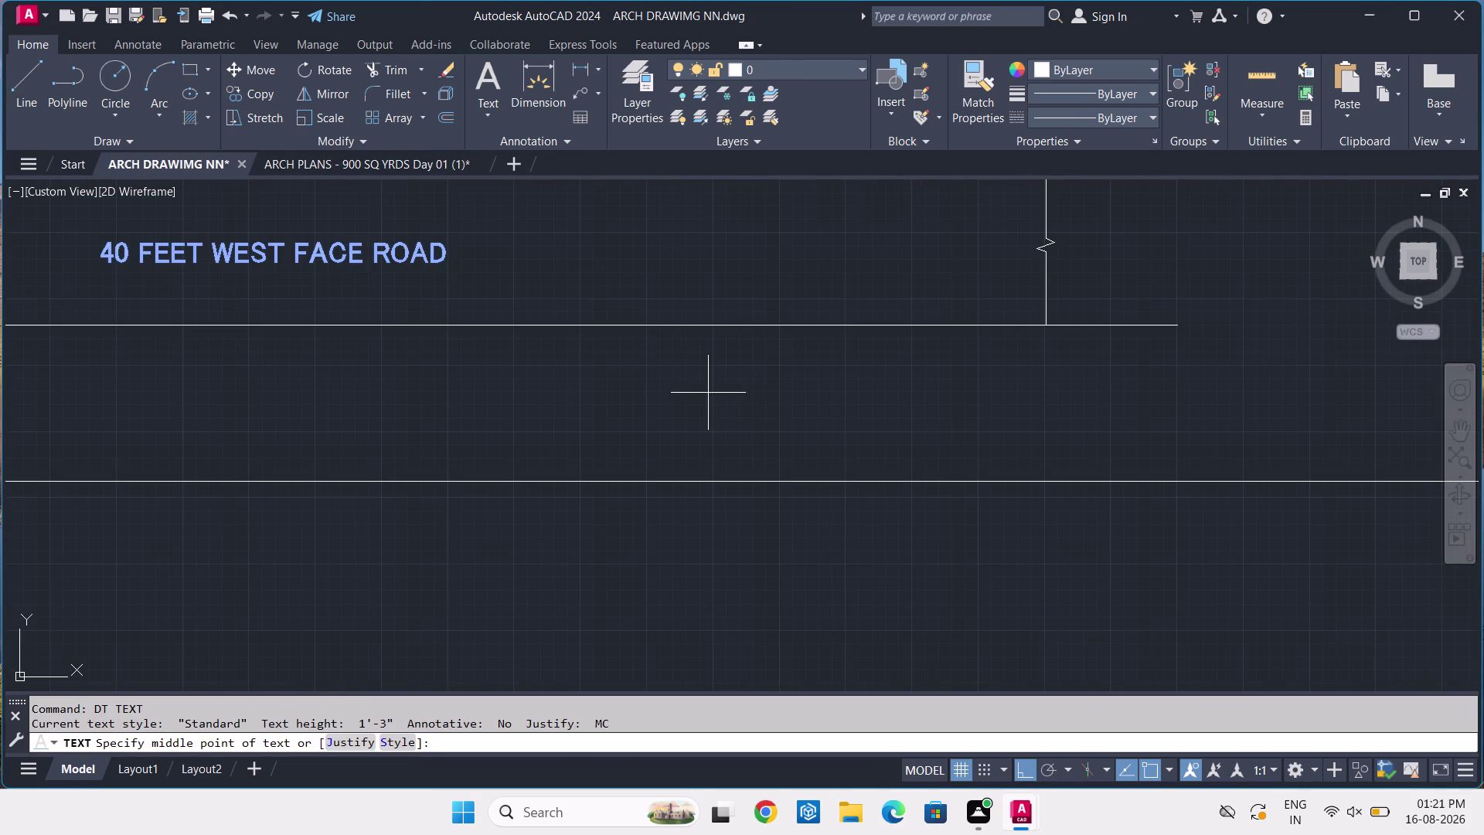
scroll(up, 3)
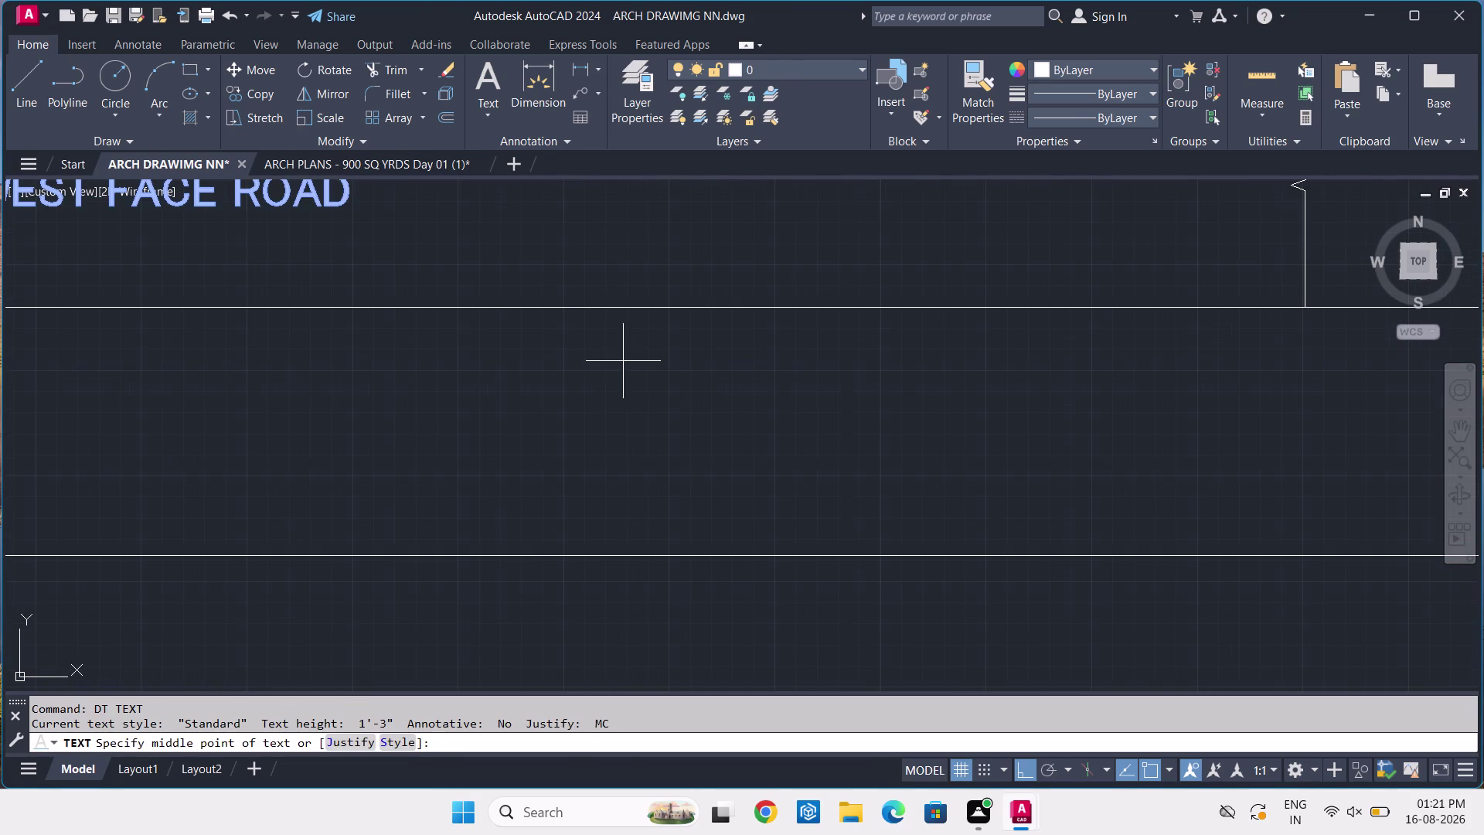
click(653, 354)
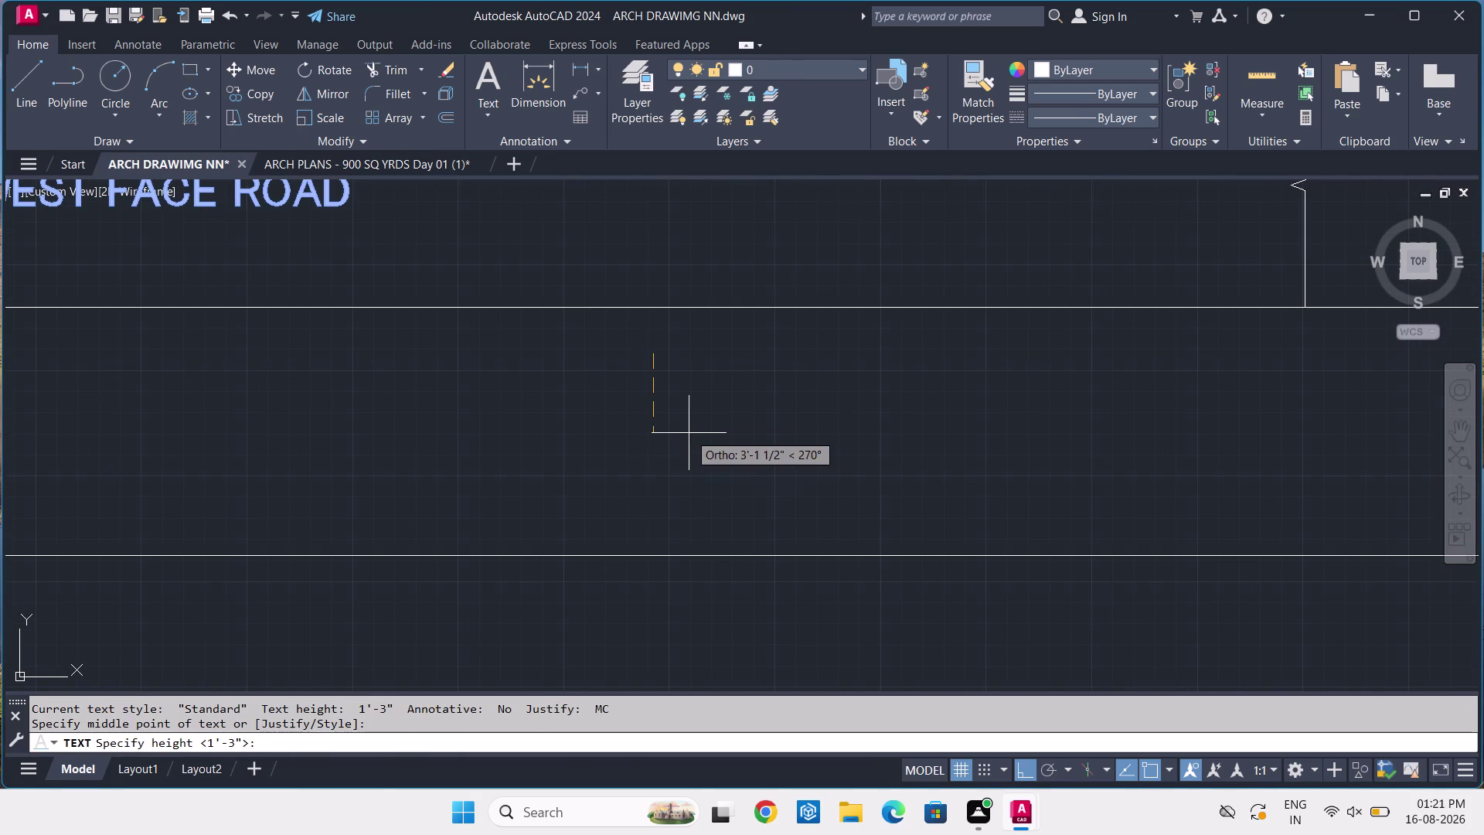
key(1)
text(')
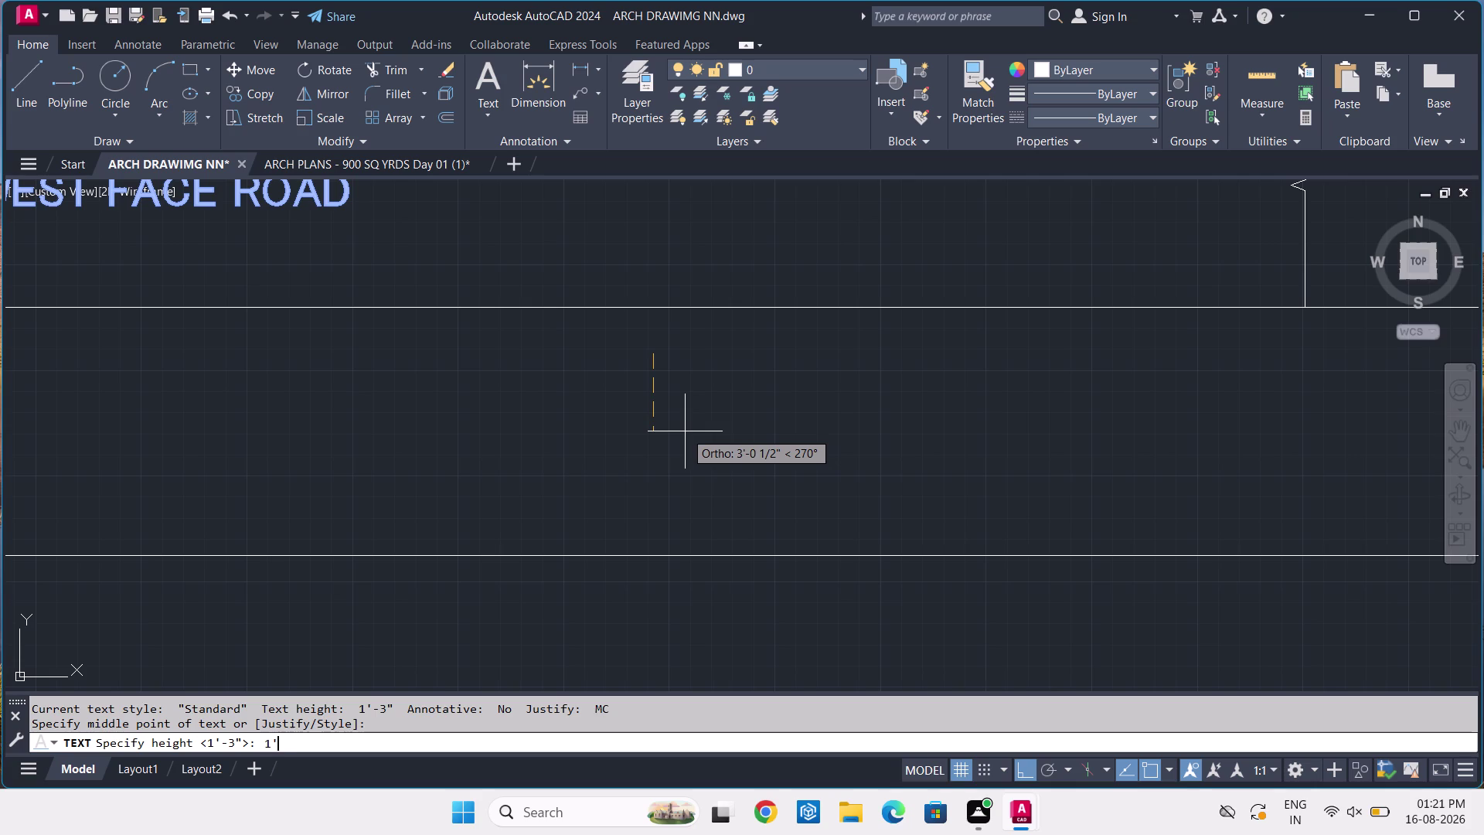
text(-)
text(11)
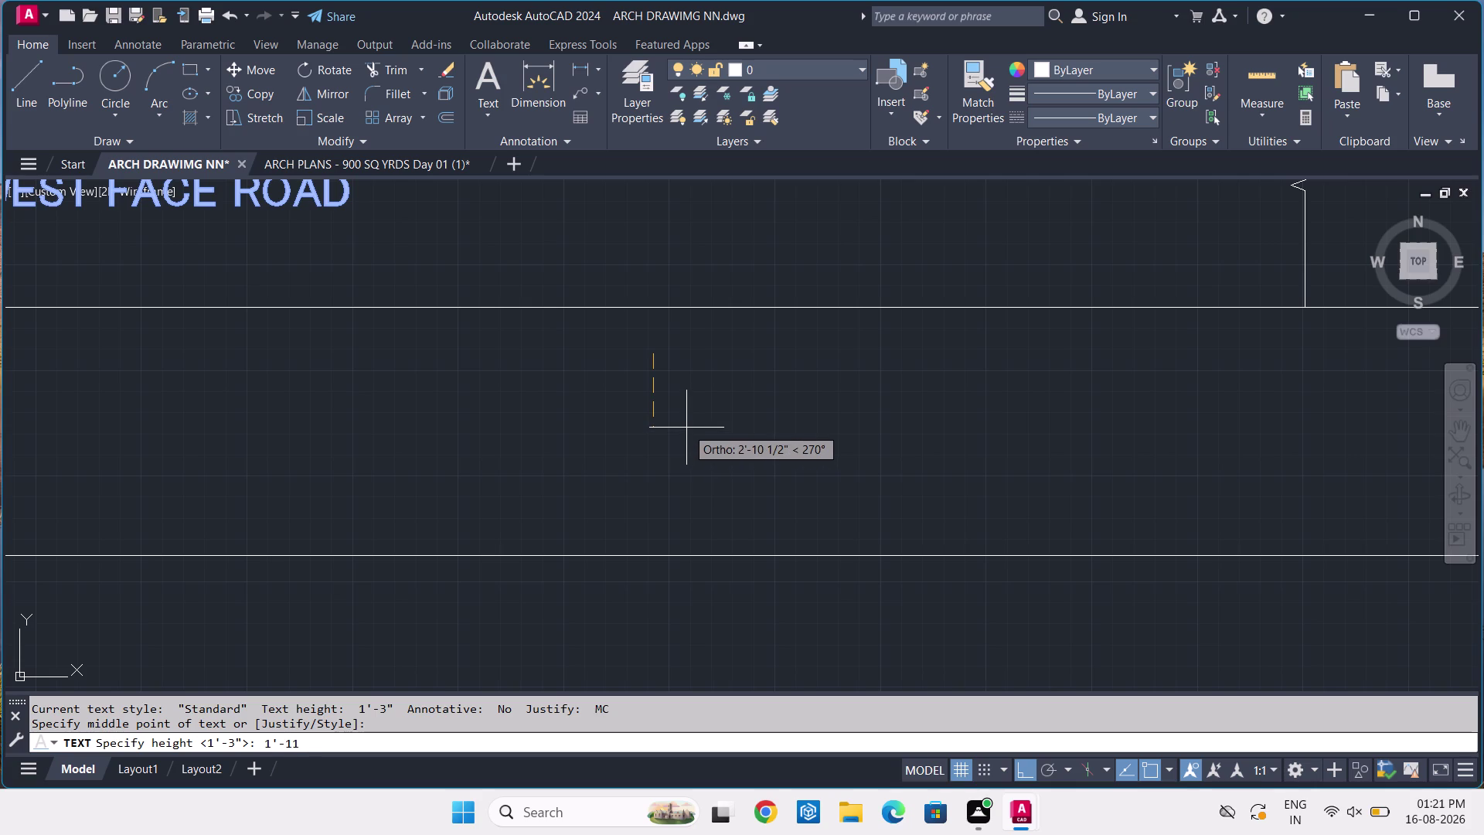
key(slash)
key(2)
key(Return)
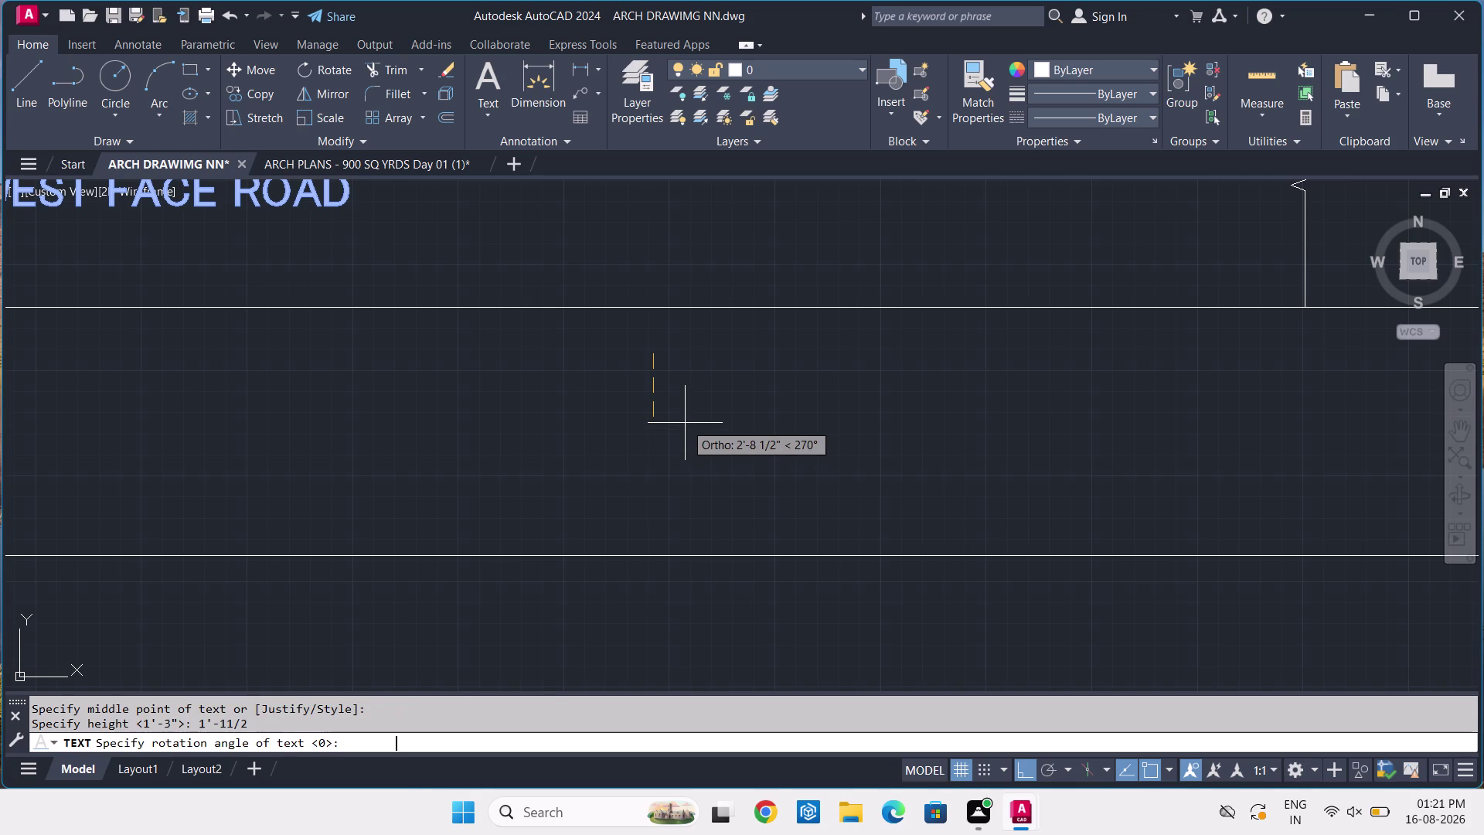
key(Return)
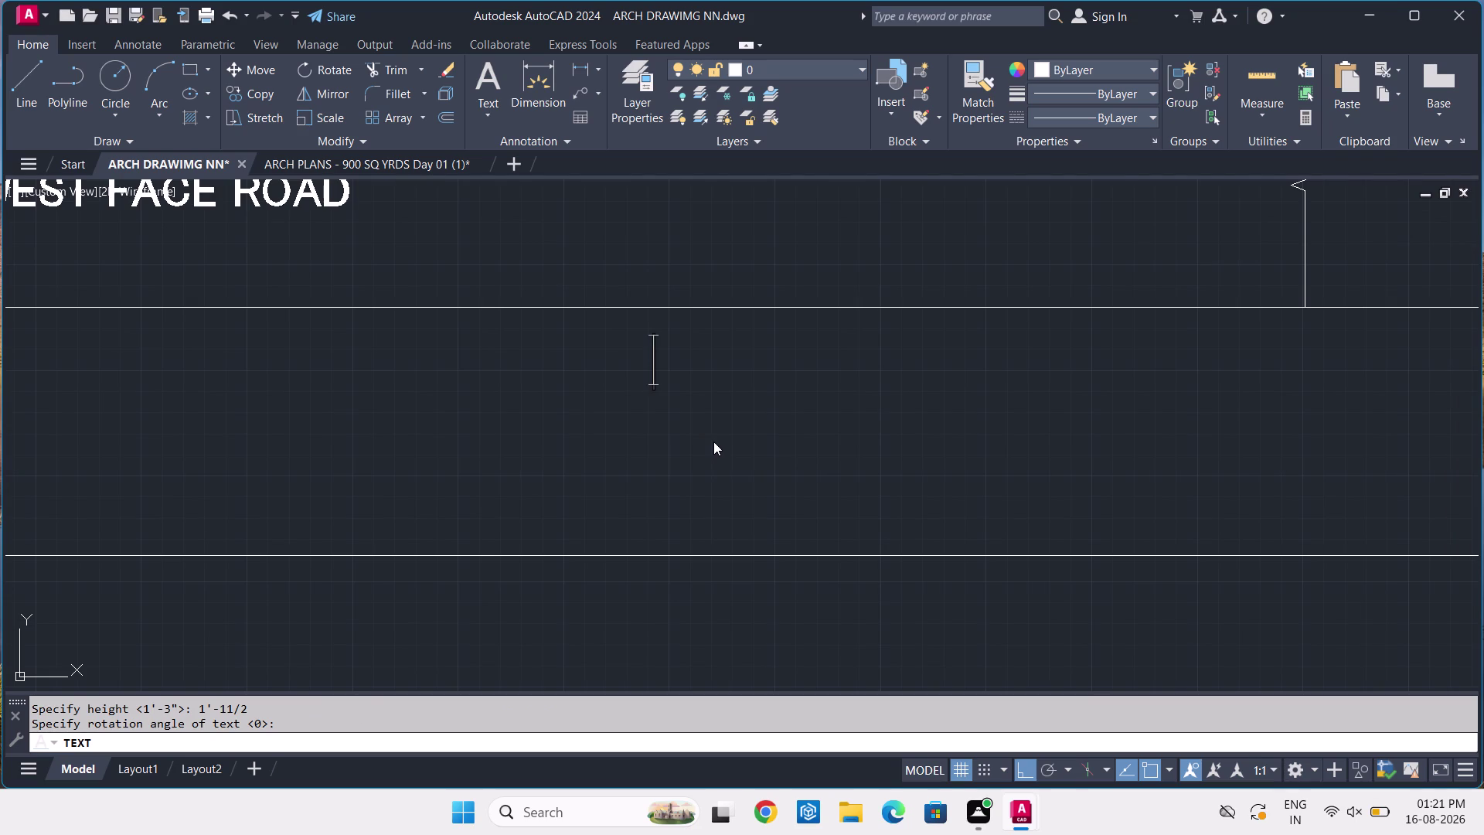
Enter the label text 'TOTAL CARS 21' and end the text command.
text(T)
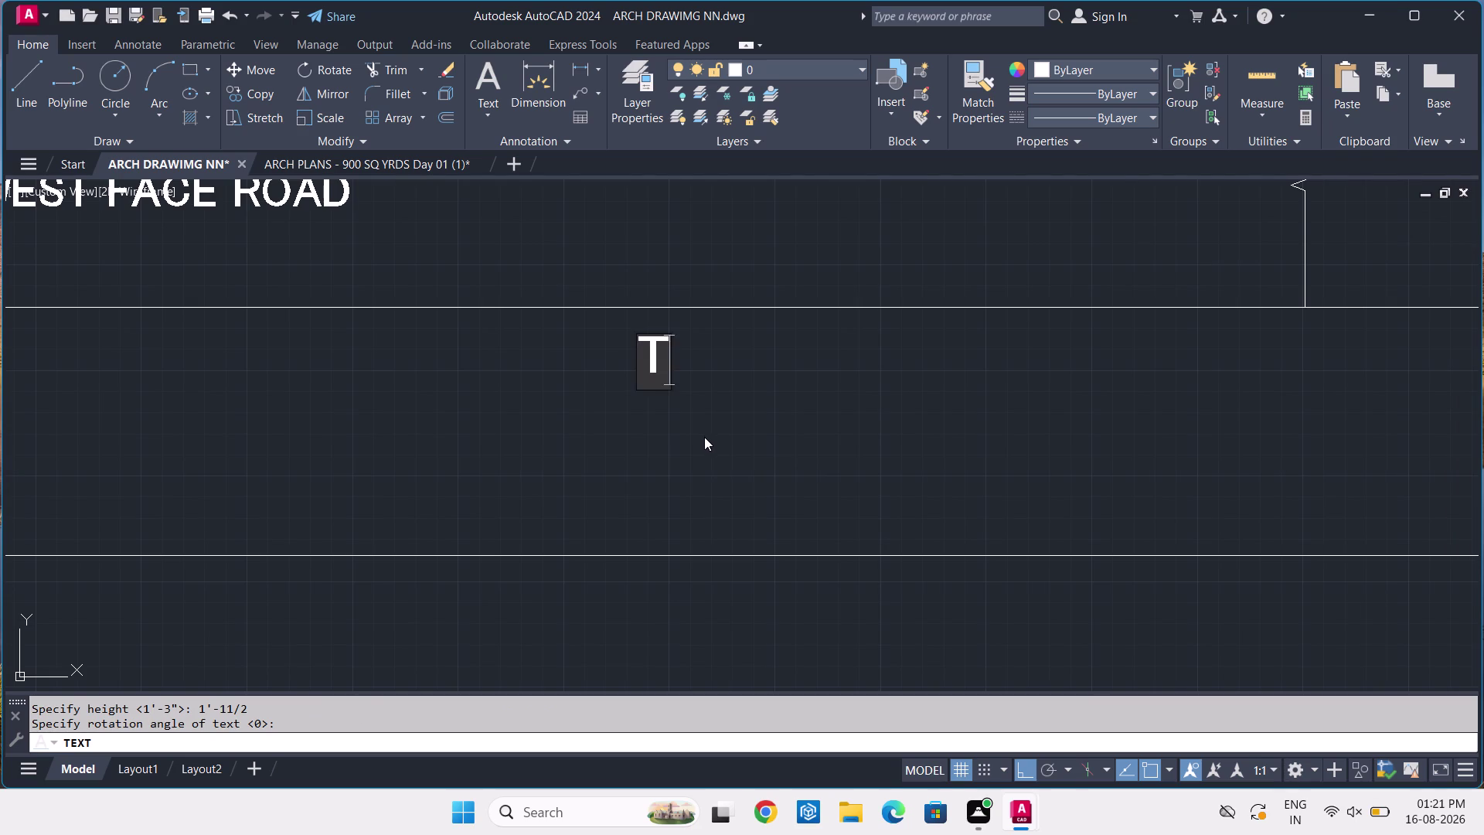
text(O)
key(t)
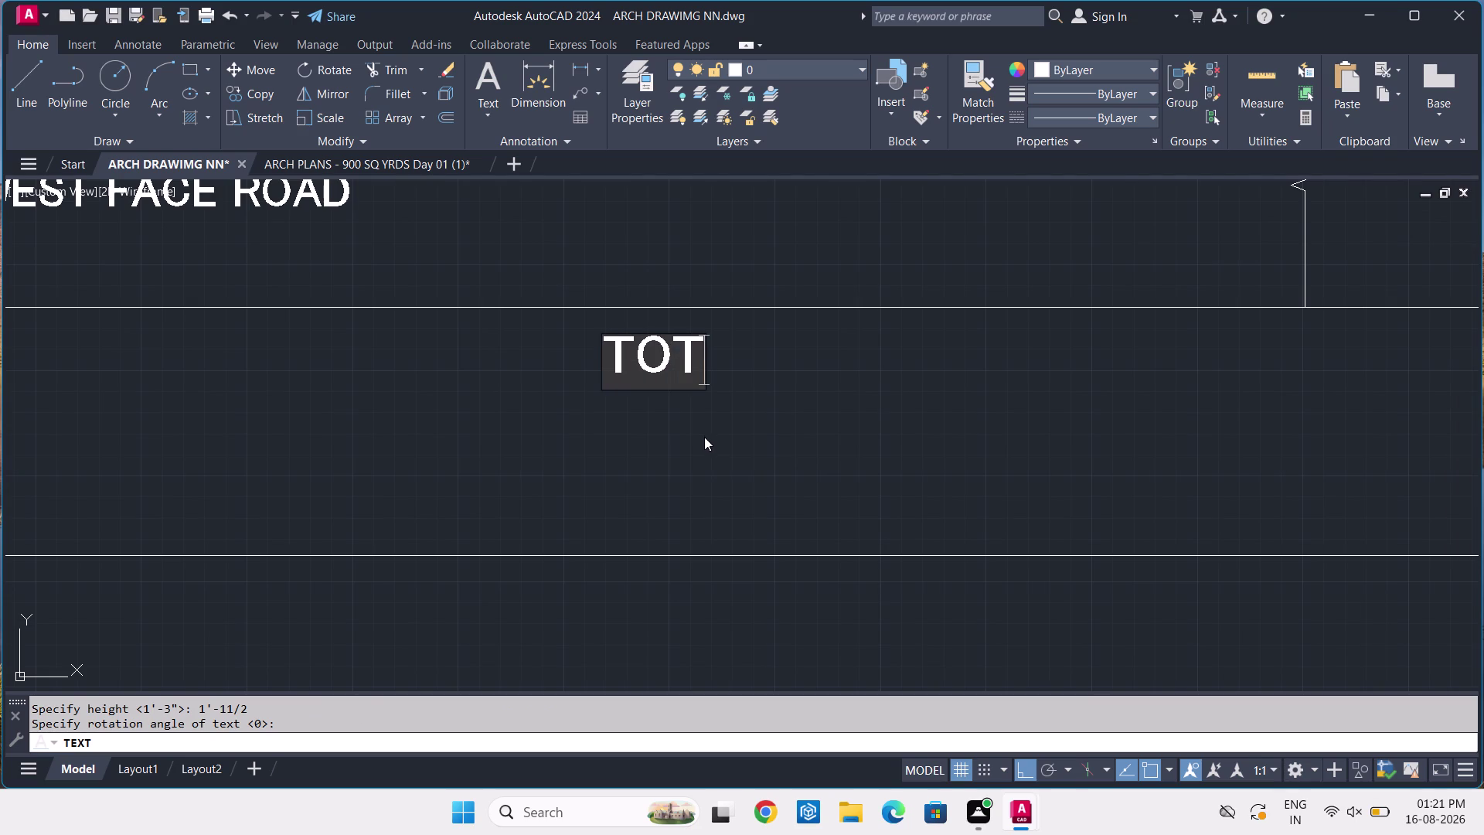
key(a)
text(L)
key(space)
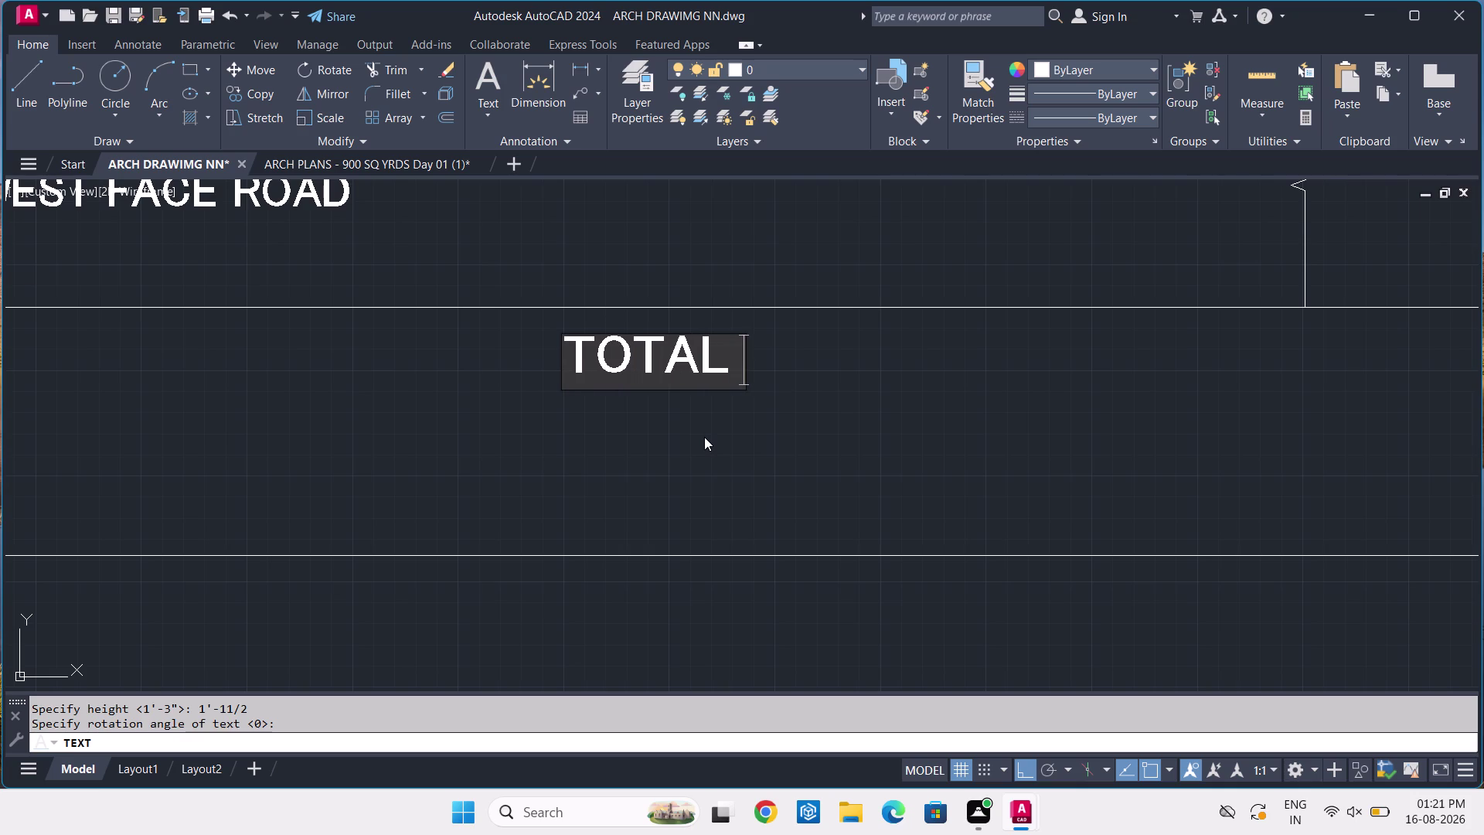
text(CAR)
key(s)
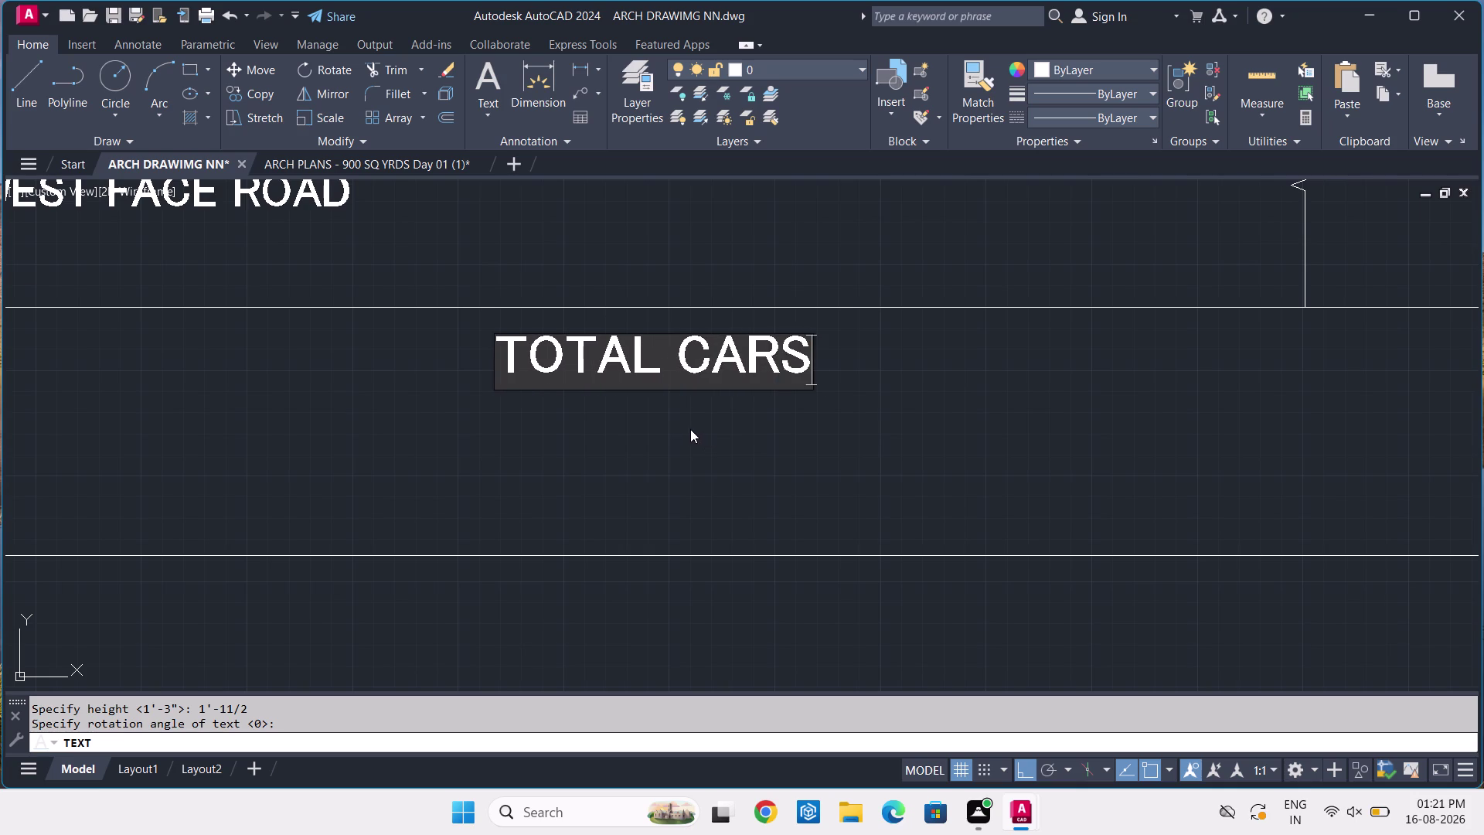
key(space)
key(1)
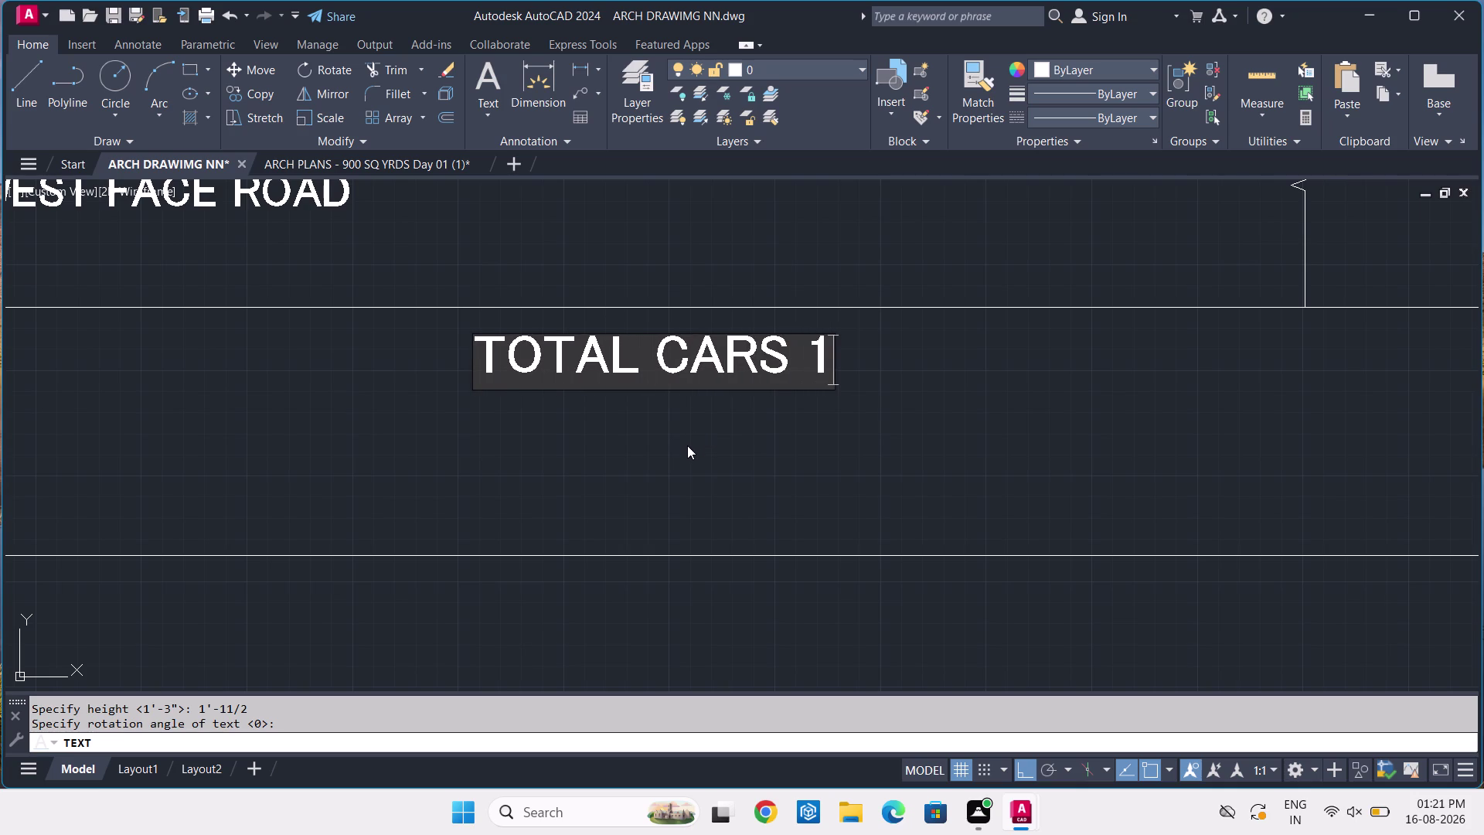
key(BackSpace)
text(21)
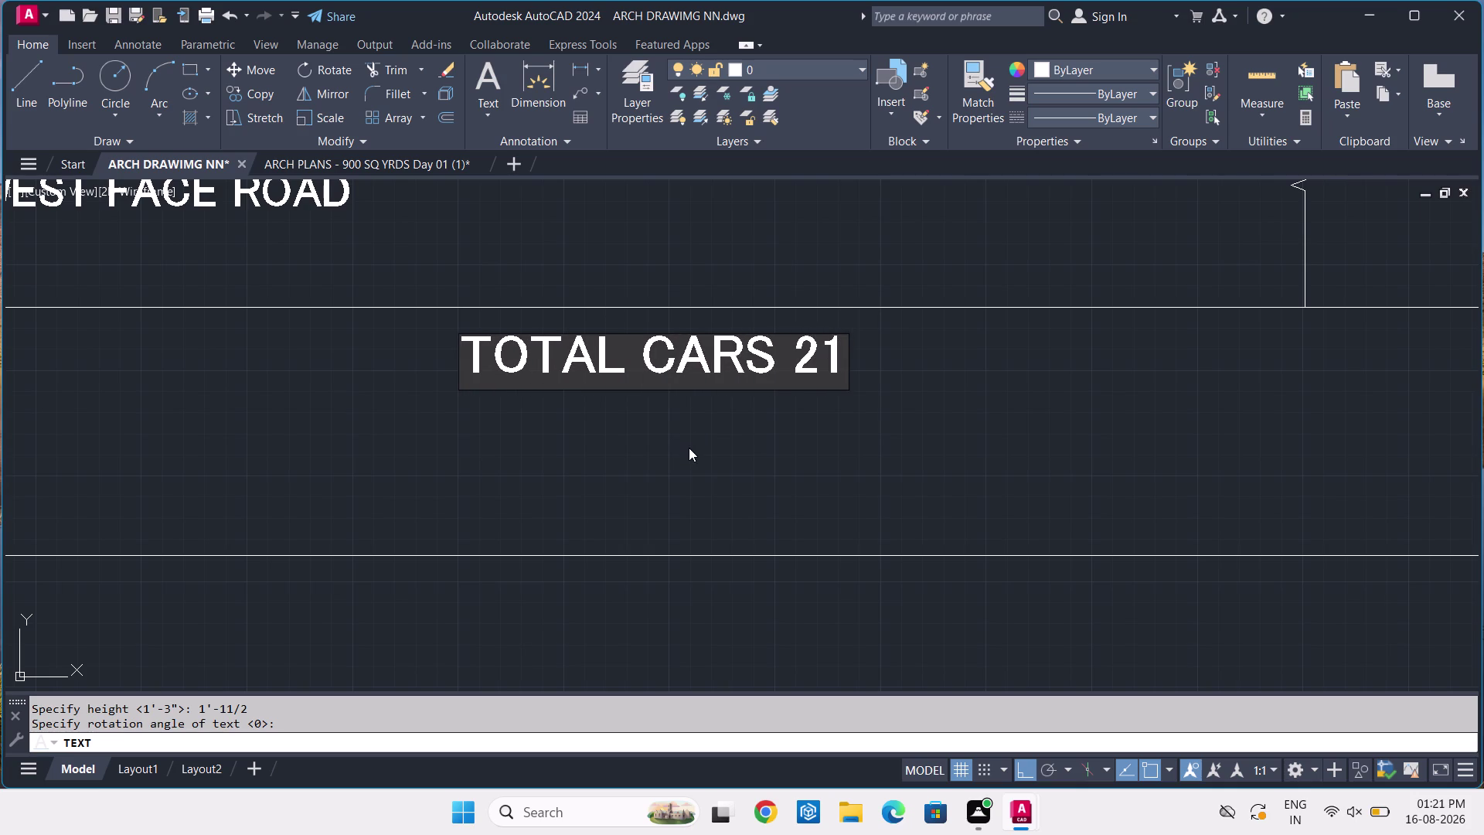
key(Return)
key(Return)
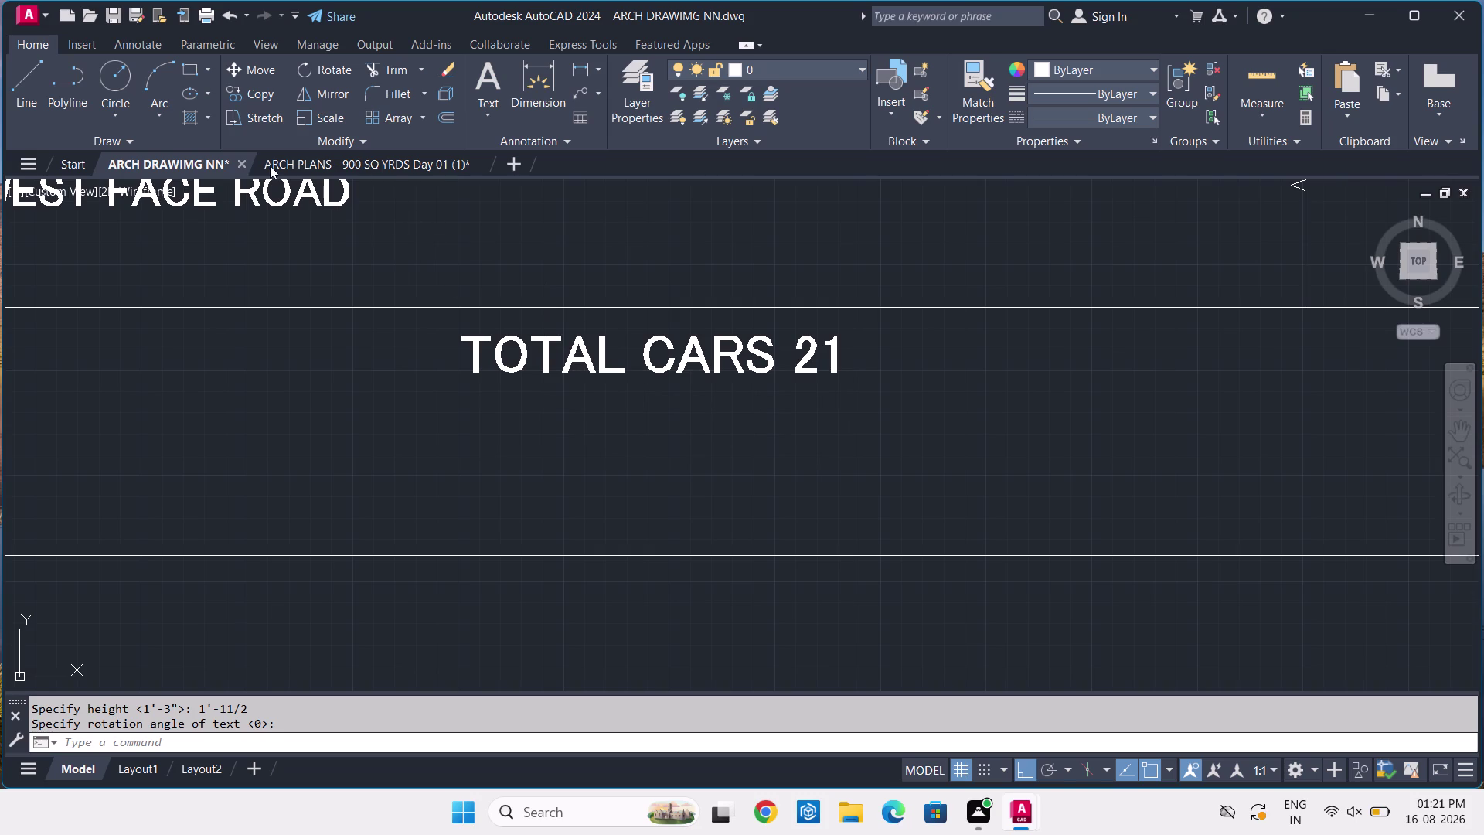
Check the ARCH PLANS drawing for reference, then return to ARCH DRAWING NN.
click(300, 170)
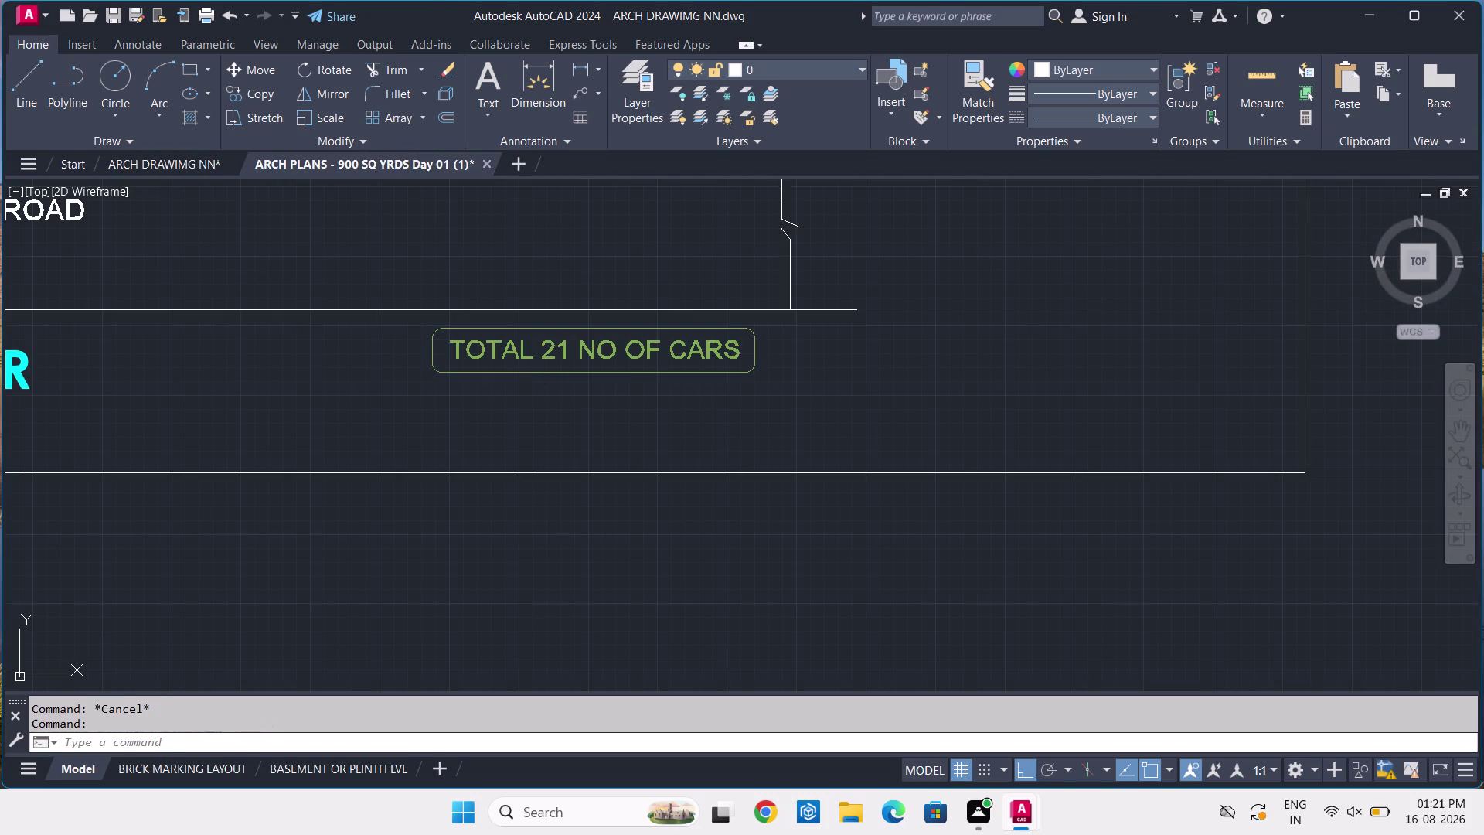
click(194, 157)
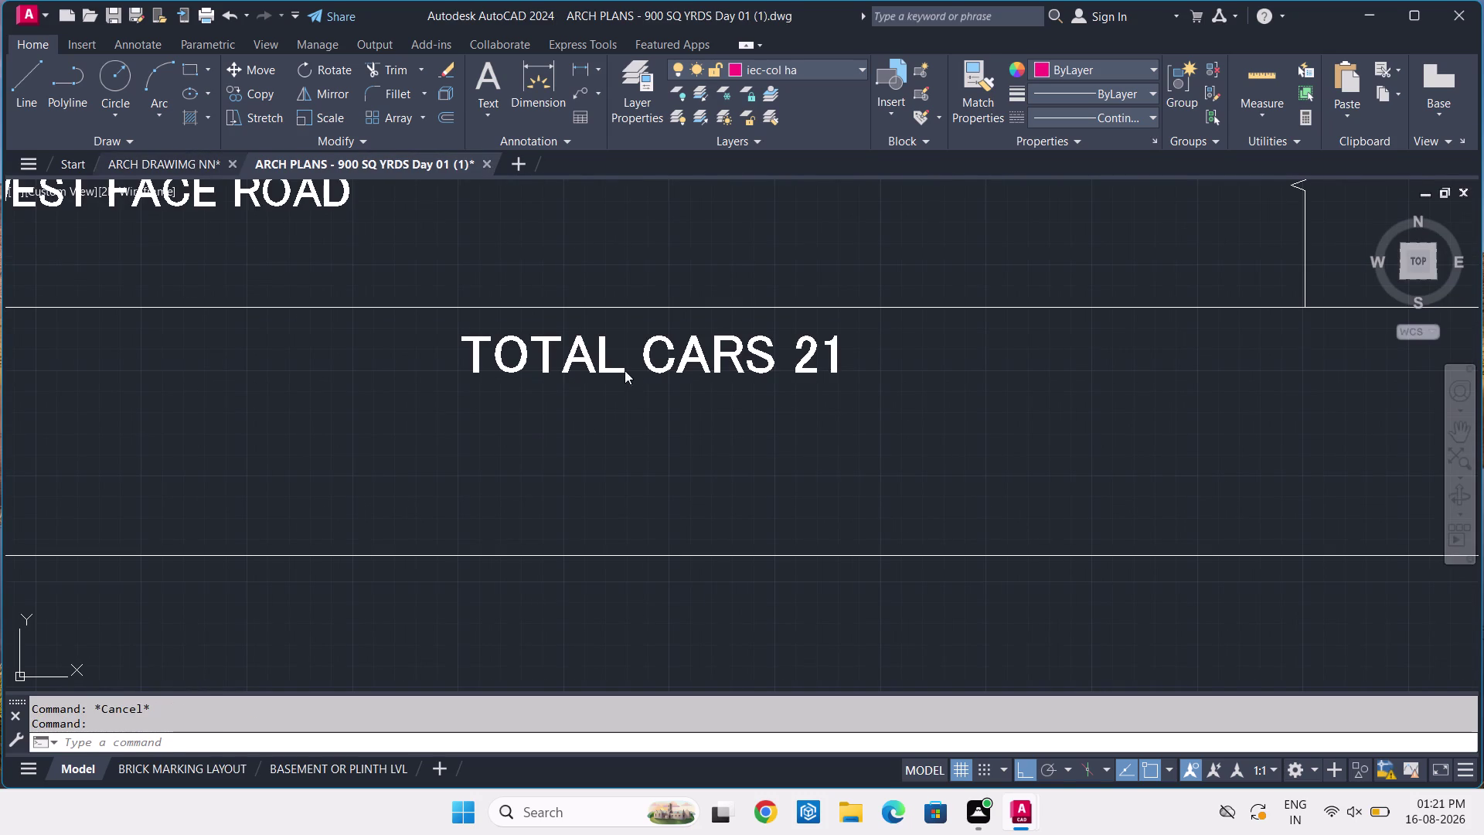
click(688, 359)
key(BackSpace)
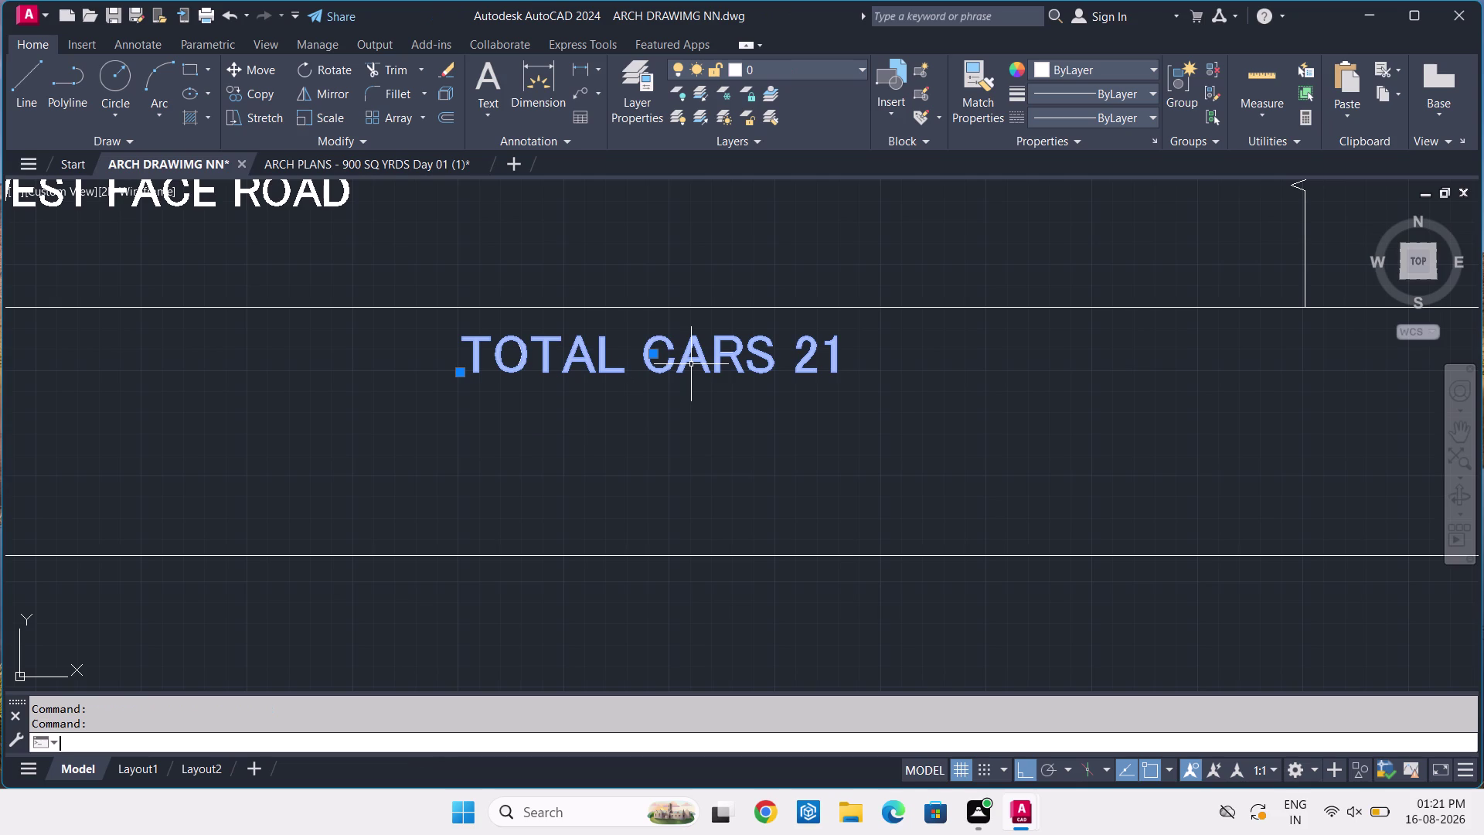
key(BackSpace)
Open the TOTAL CARS 21 label for text editing.
key(BackSpace)
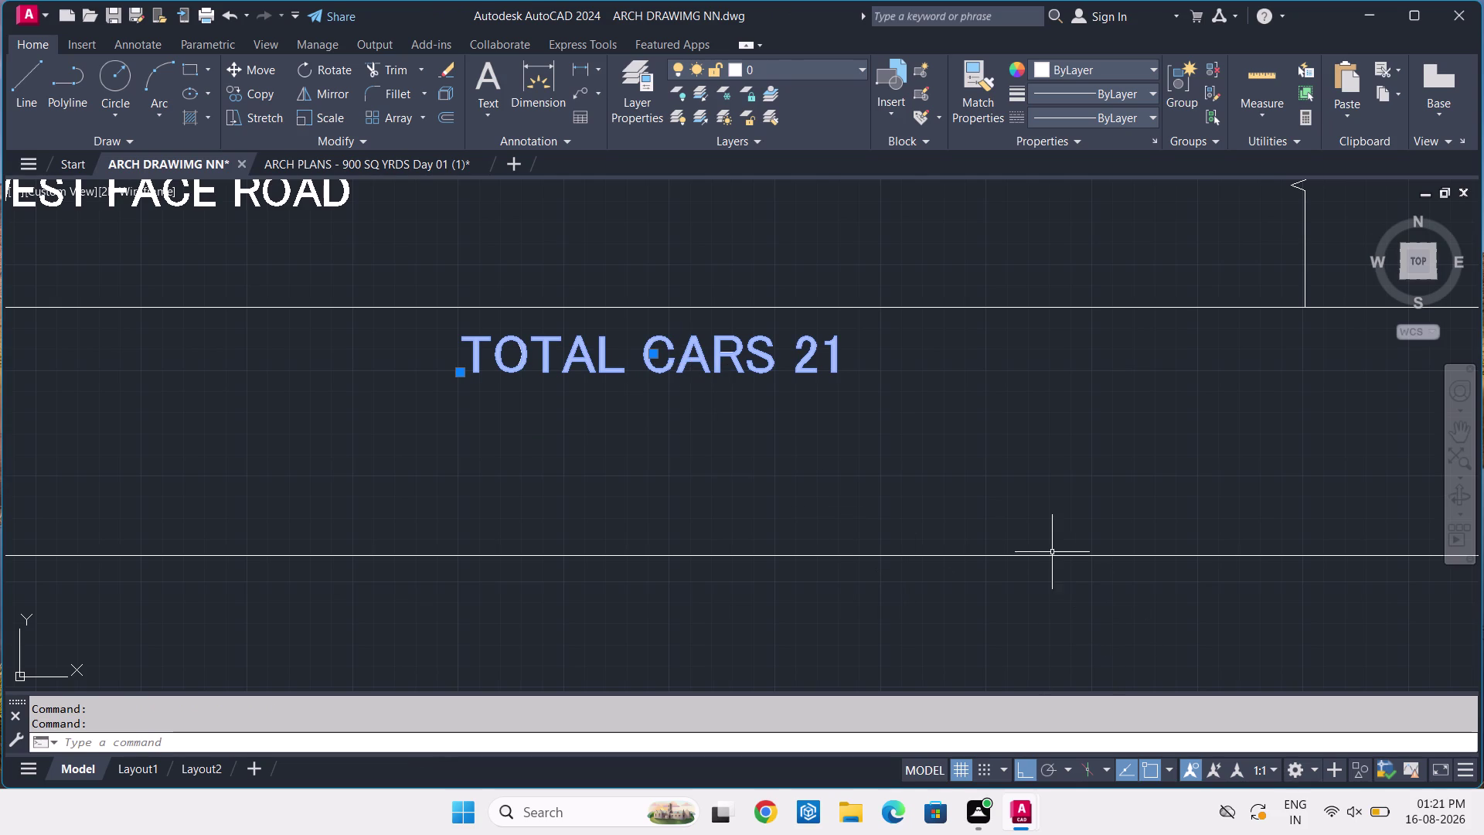
text(TY)
click(664, 340)
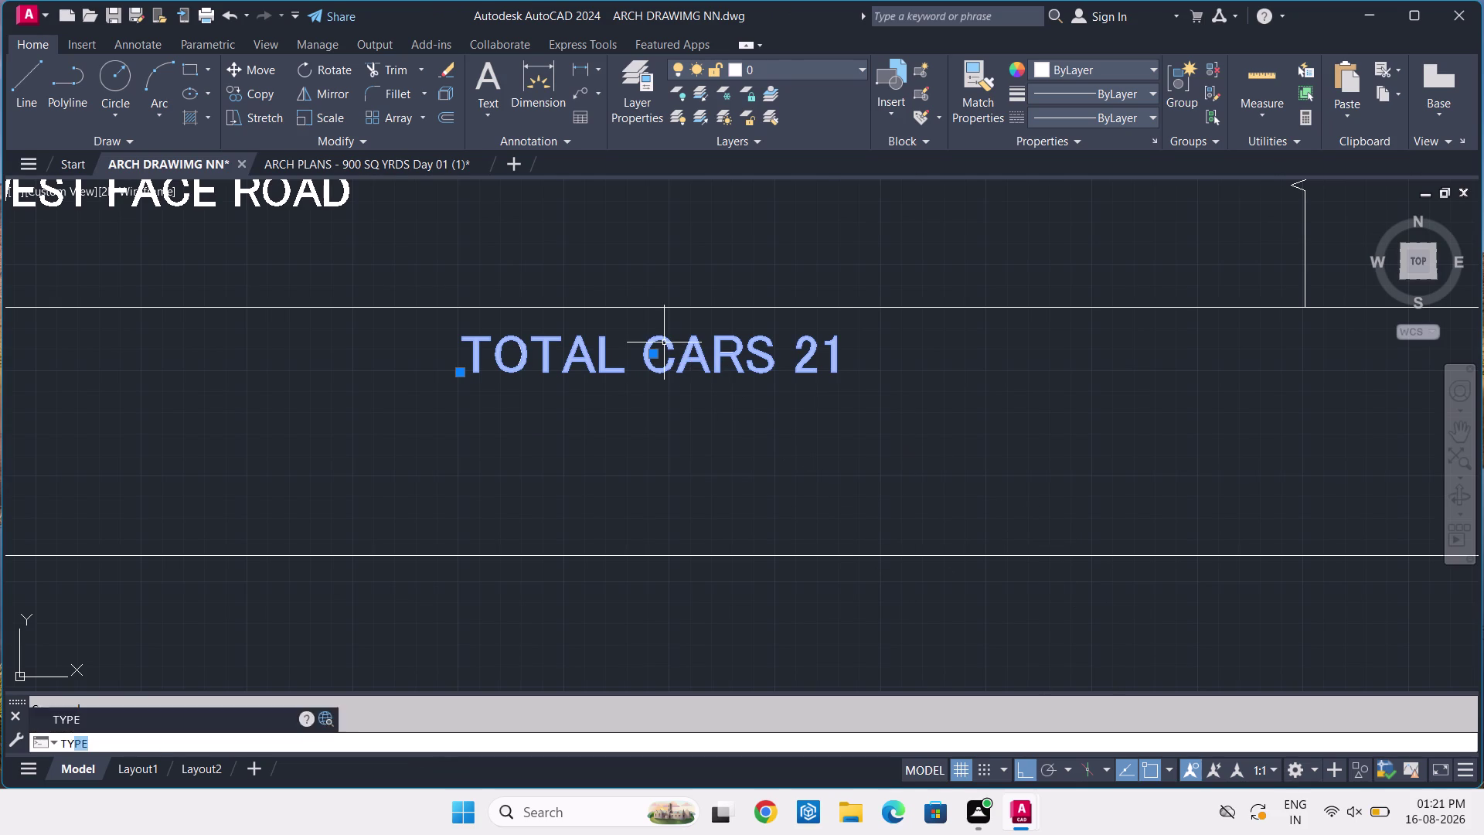
click(664, 347)
click(645, 356)
double_click(640, 361)
triple_click(609, 367)
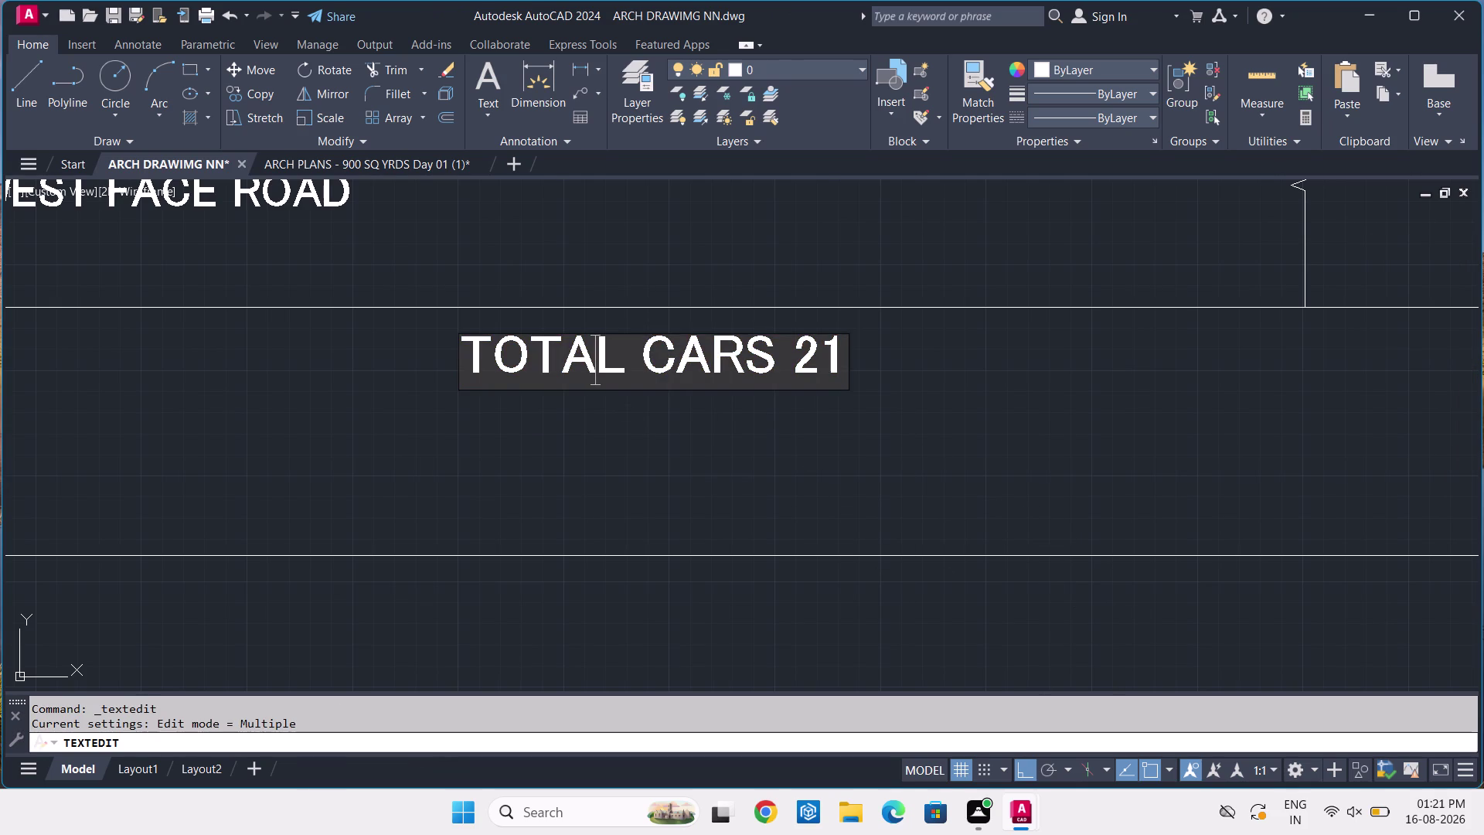
Insert '21 NO OF' after TOTAL in the label.
click(633, 356)
key(2)
key(1)
key(space)
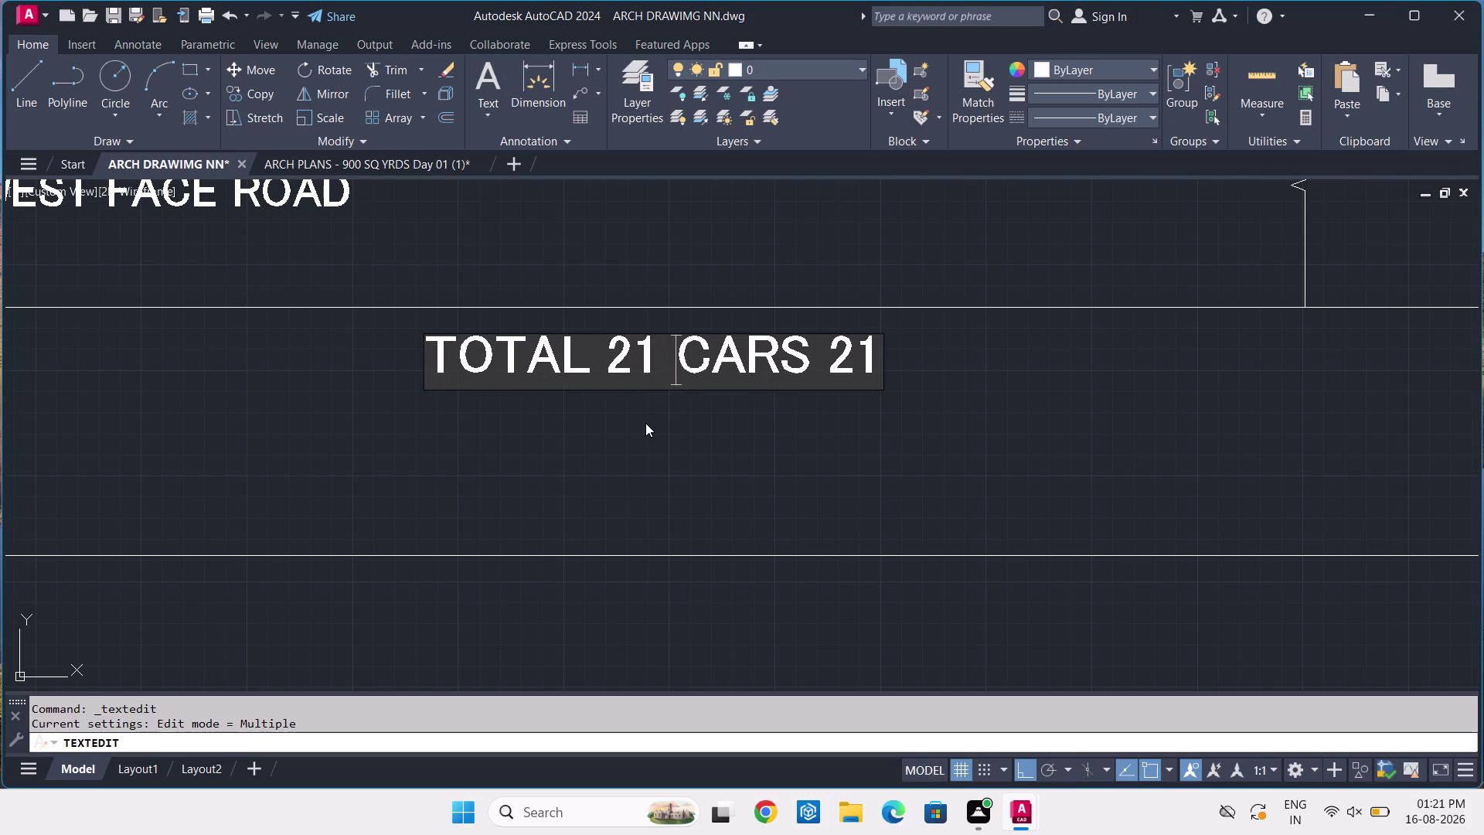
text(NON)
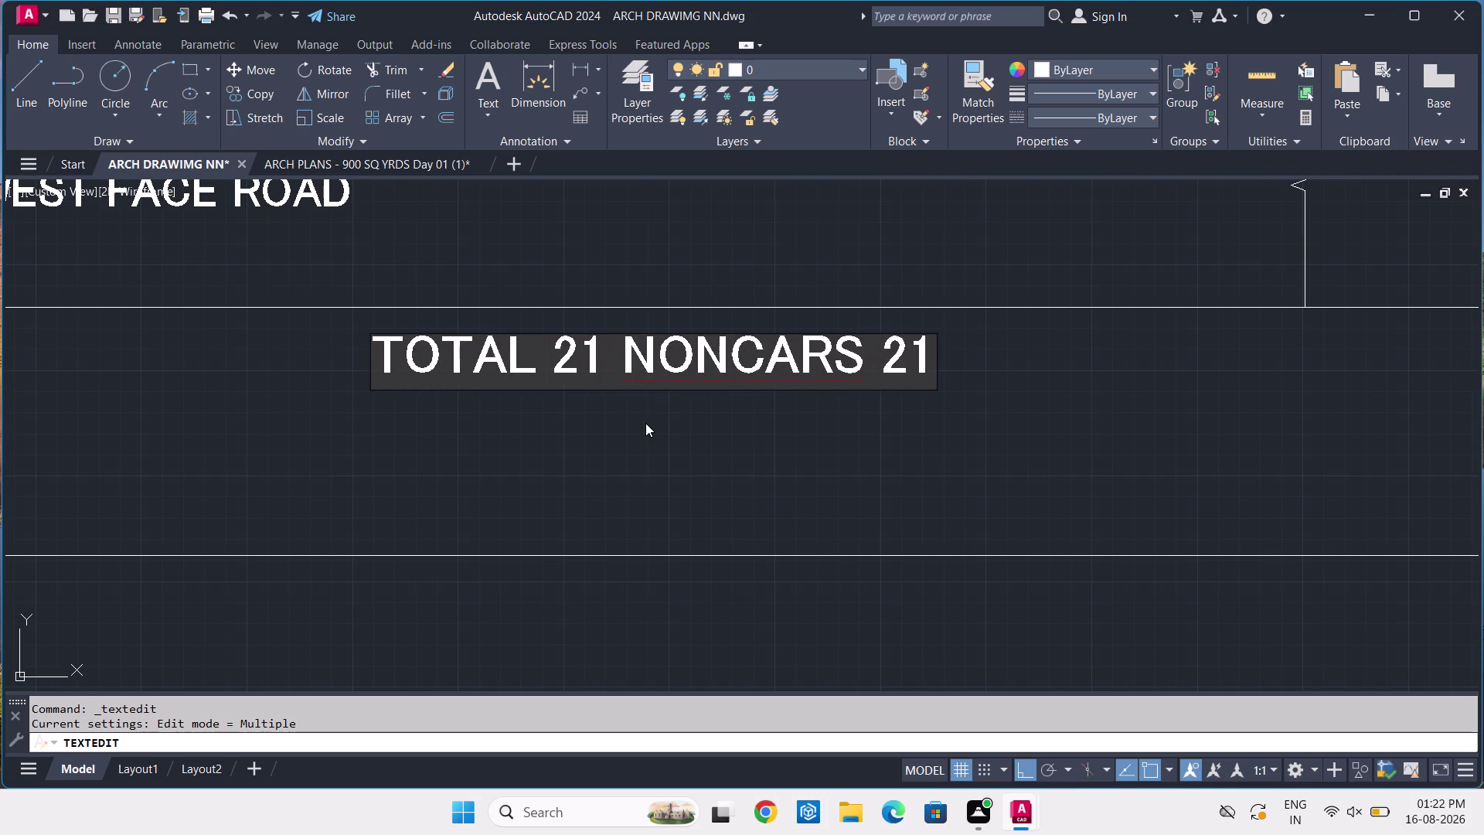
key(BackSpace)
key(space)
text(O)
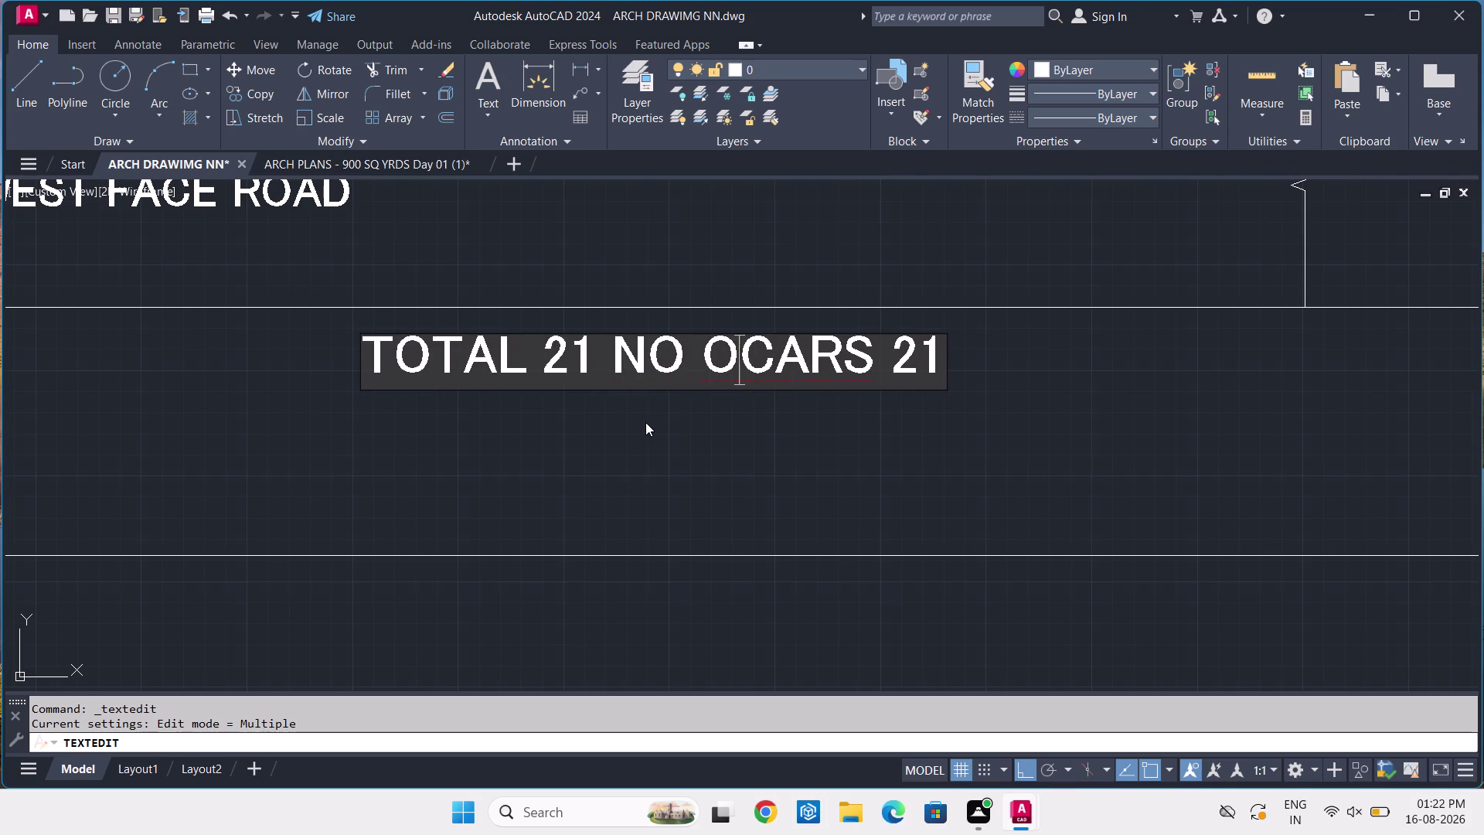
text(F)
key(space)
Delete the trailing 21, close the editor and select the reworded label.
click(957, 358)
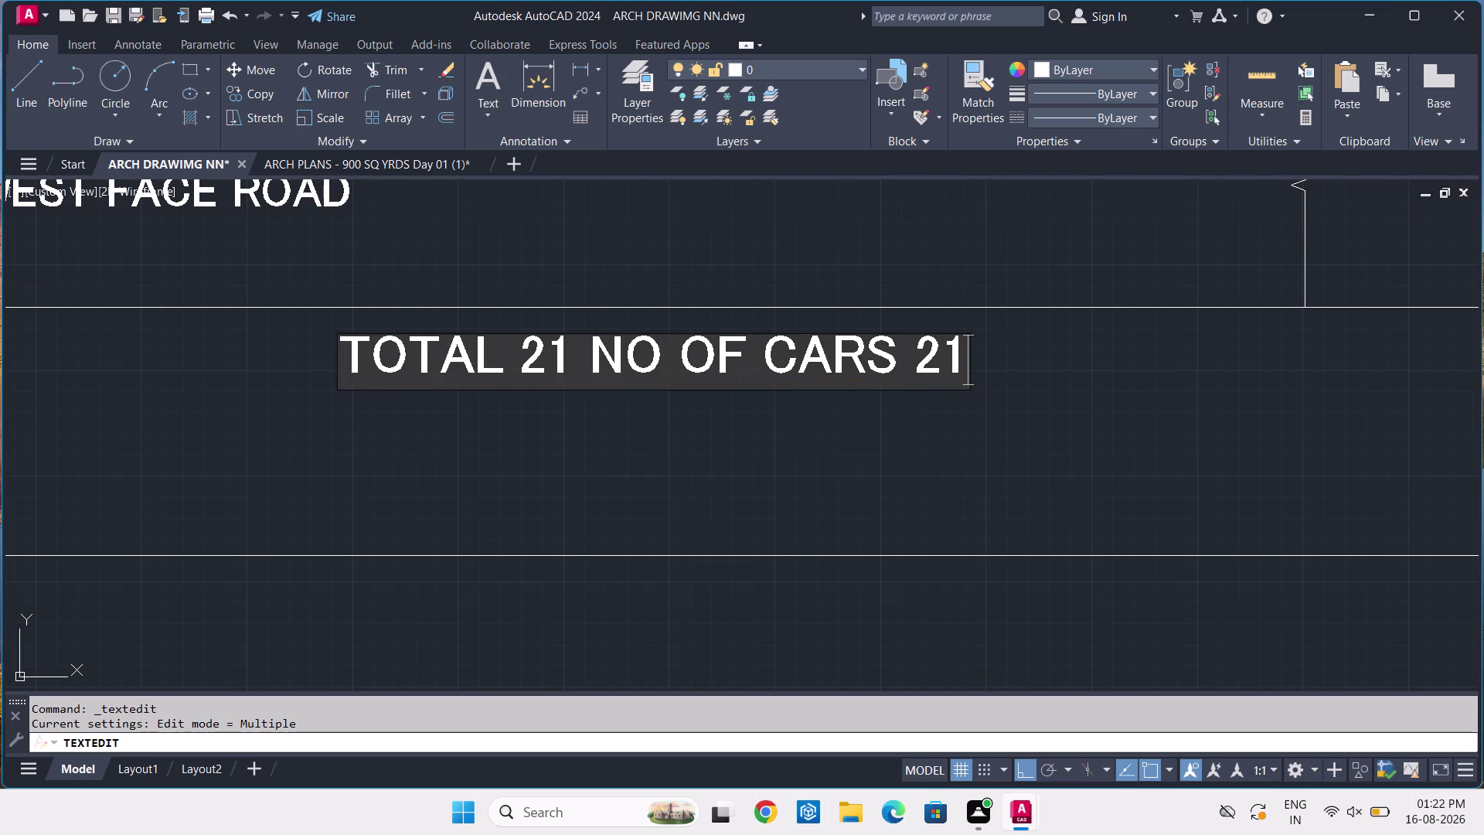
key(BackSpace)
key(BackSpace)
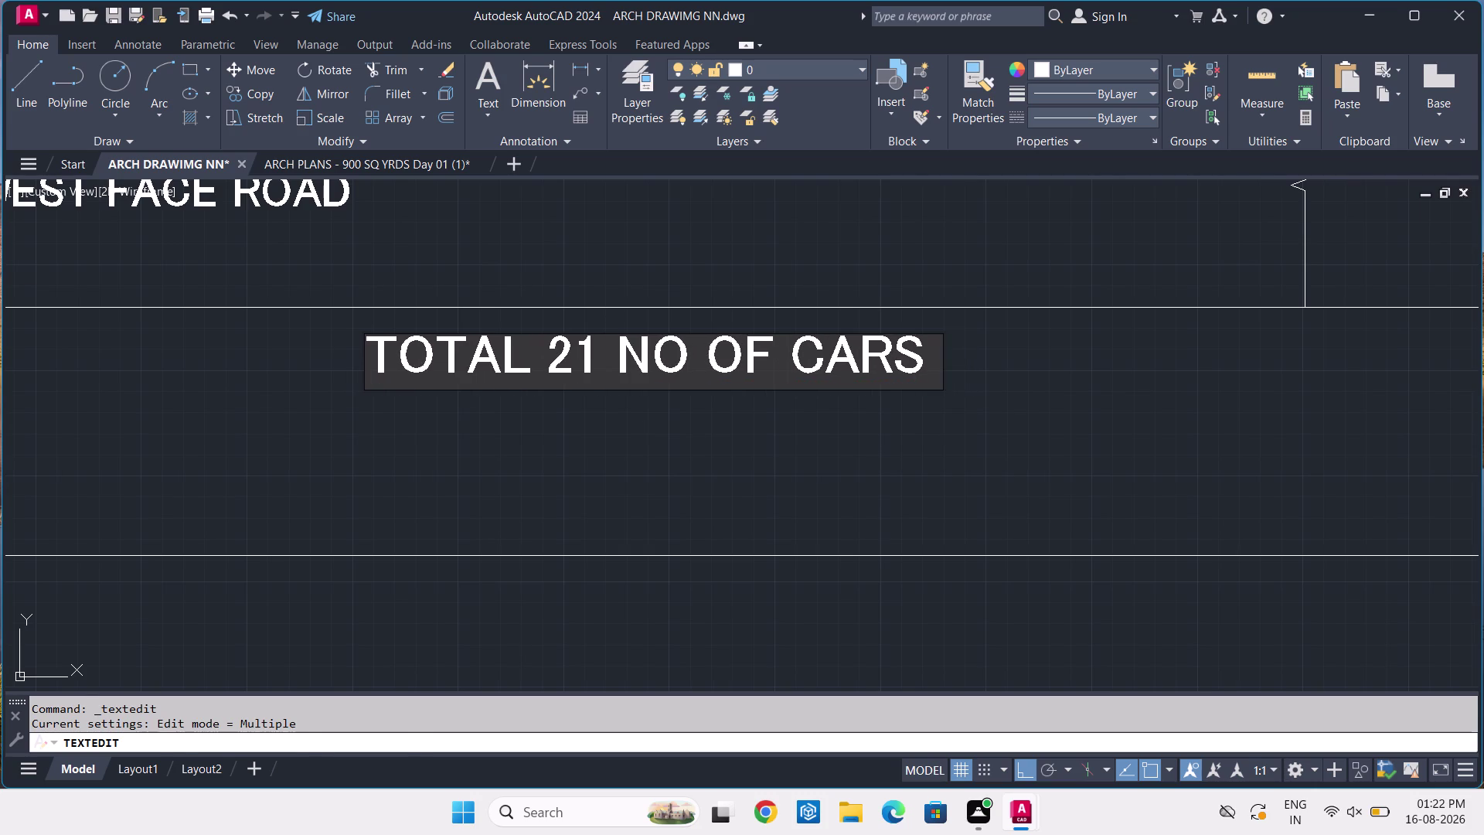
key(Return)
key(grave)
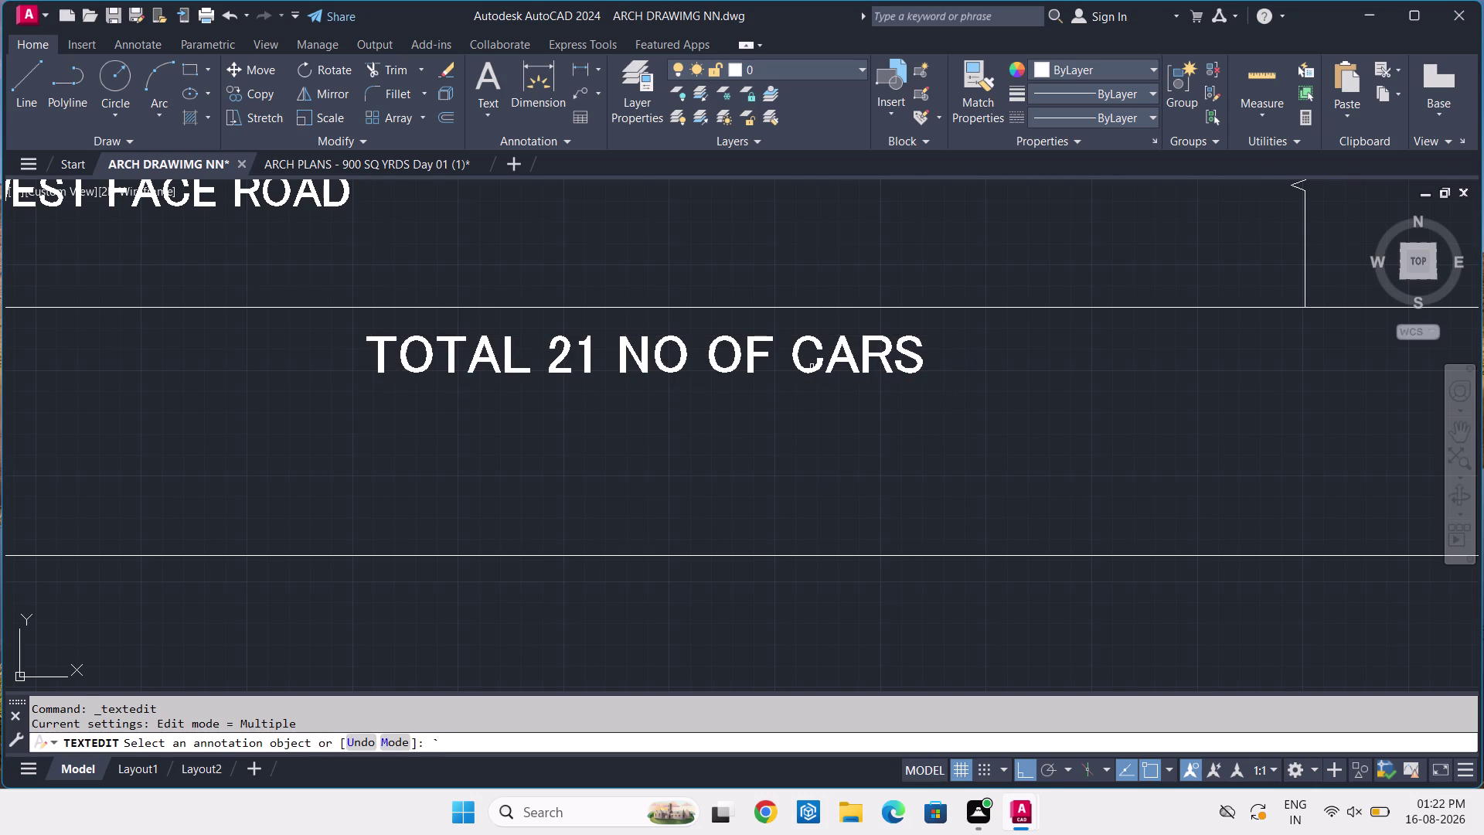
key(Escape)
click(811, 363)
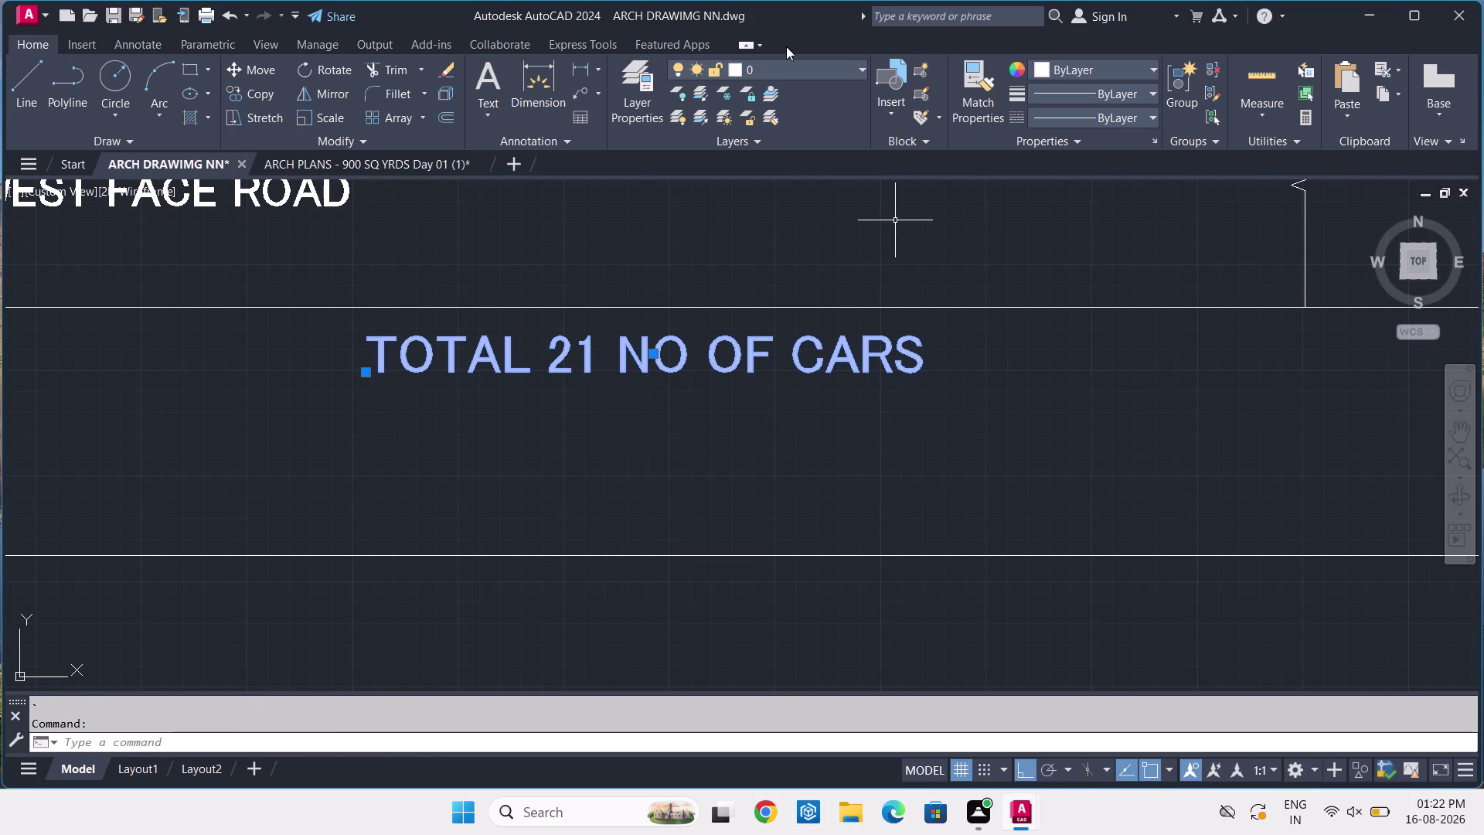
Move the car-count label onto the green TEXT layer.
click(793, 64)
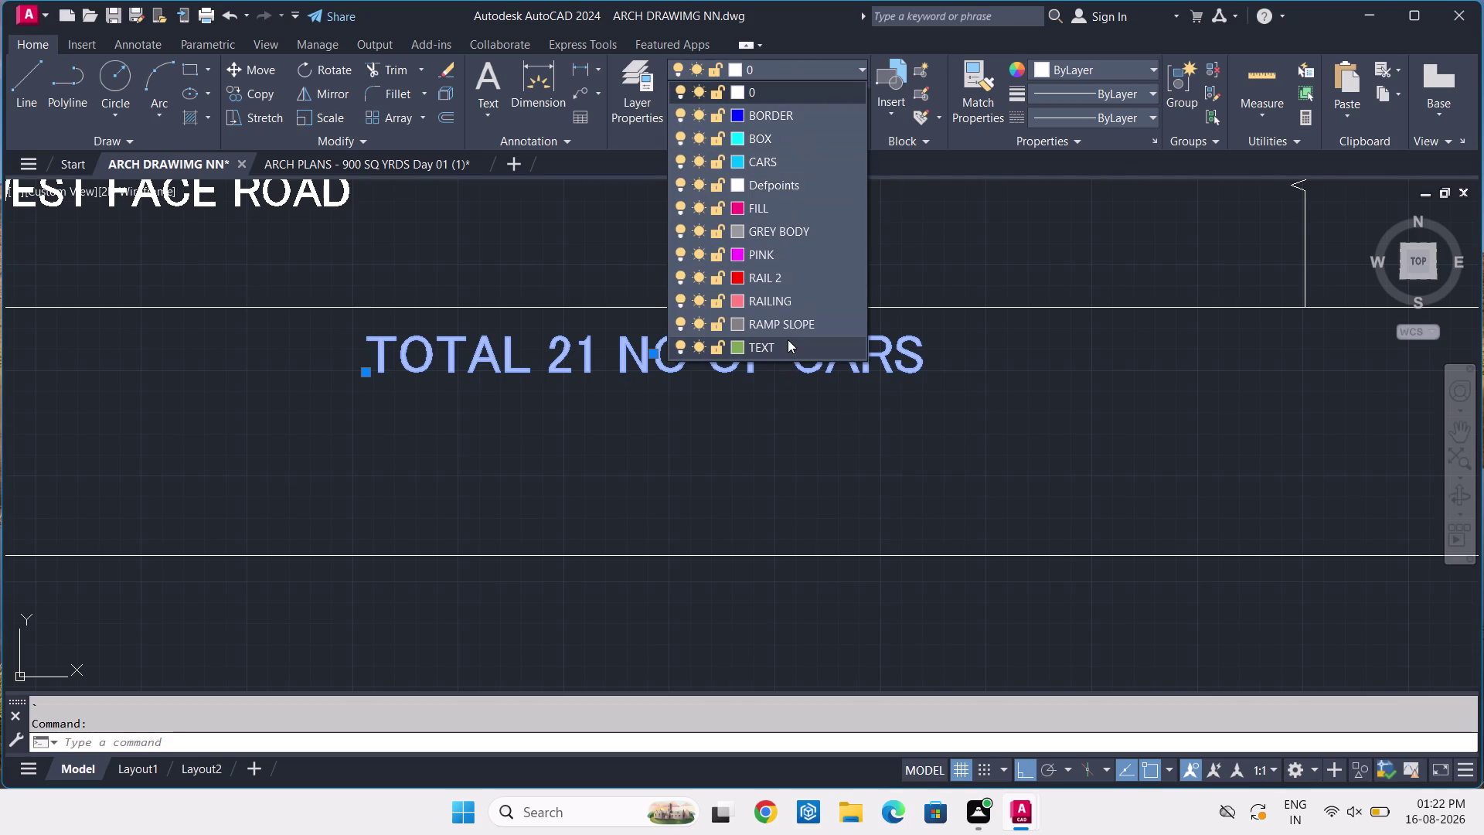
click(788, 339)
key(Escape)
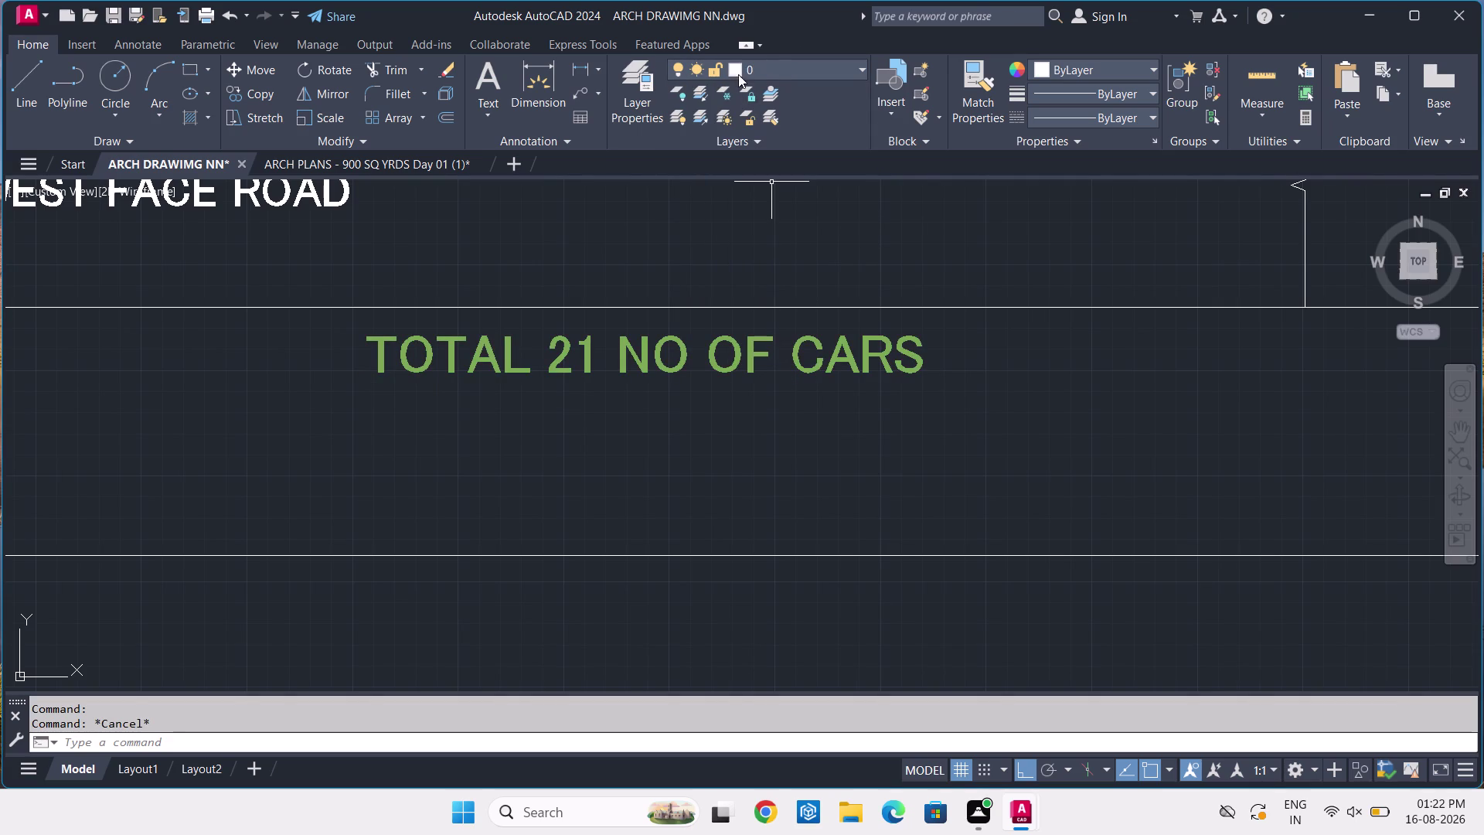
Make TEXT the current layer.
click(773, 66)
click(744, 350)
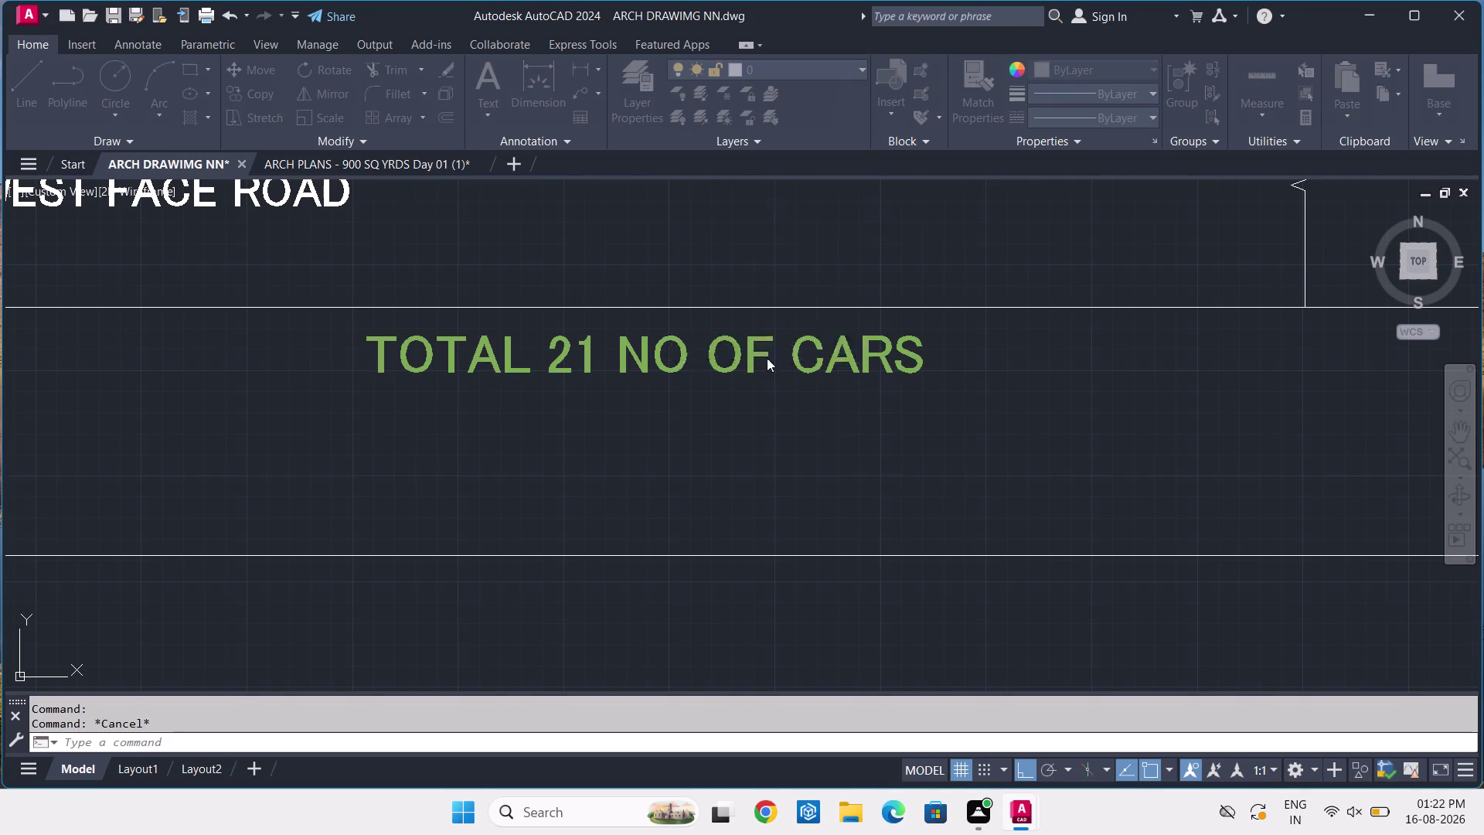
click(905, 226)
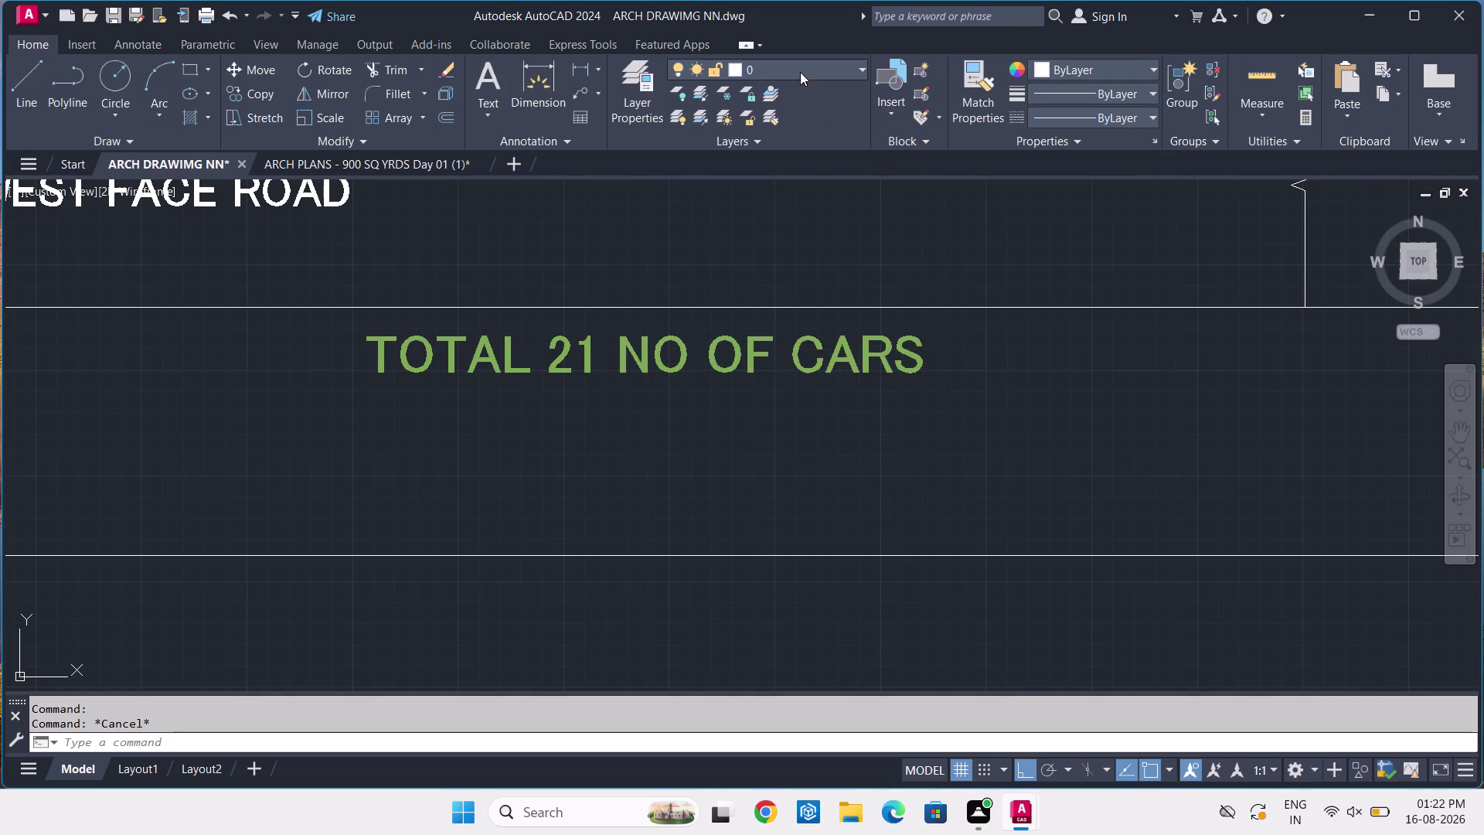
click(800, 72)
click(782, 341)
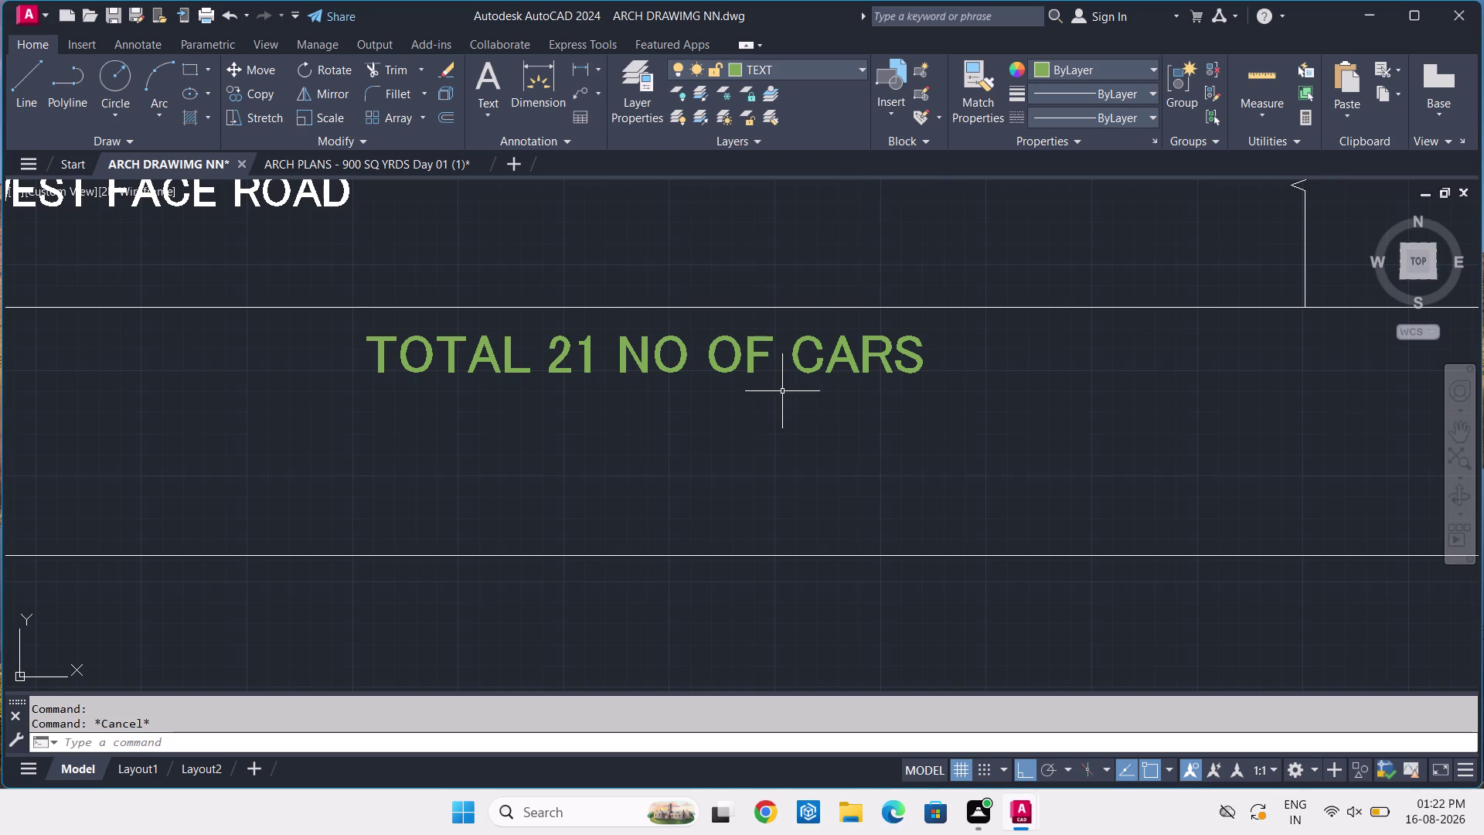
Draw a first rectangle near the label, after cancelling one misplaced start corner.
text(RE)
key(c)
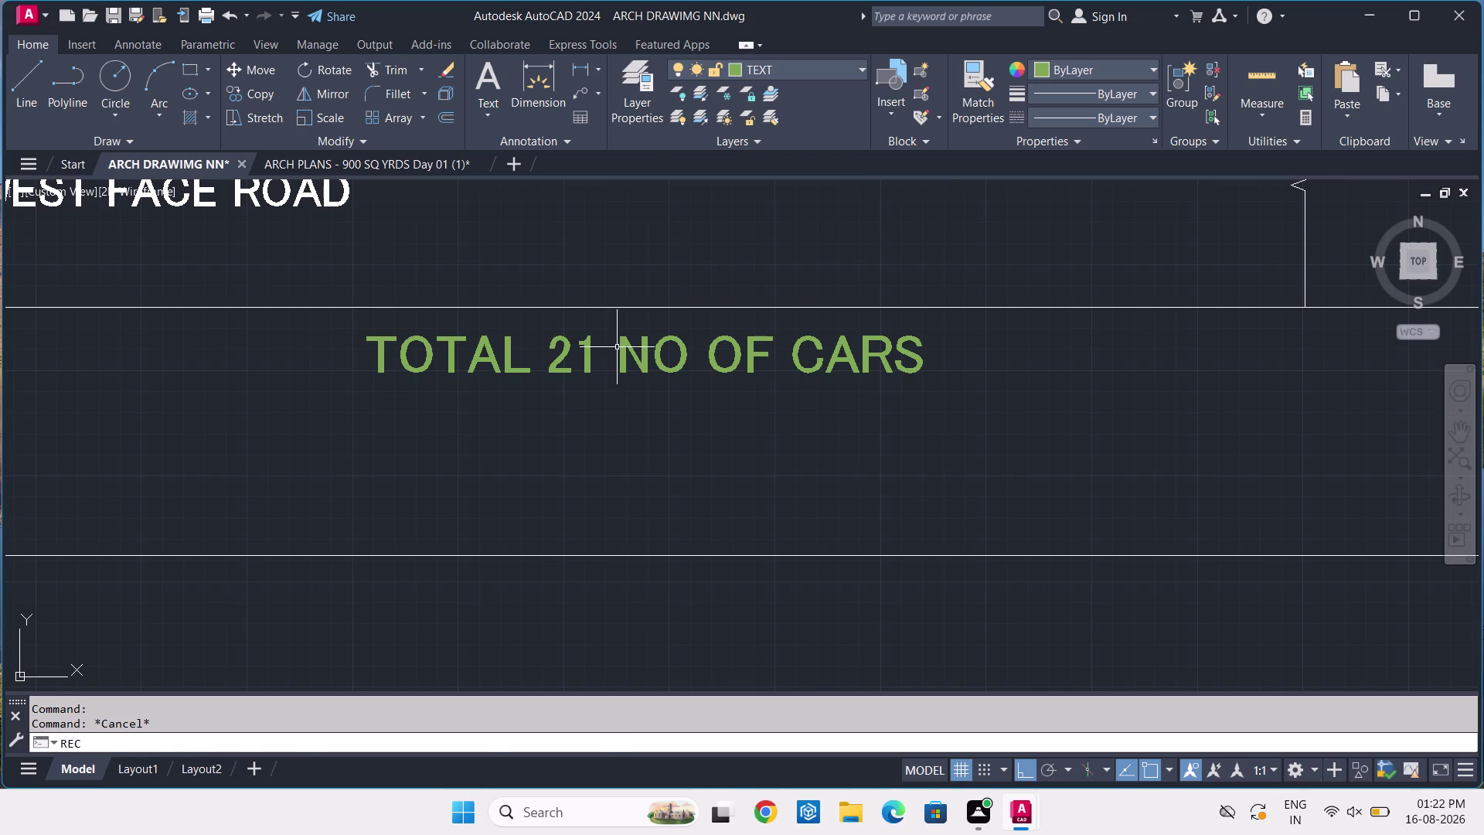
key(space)
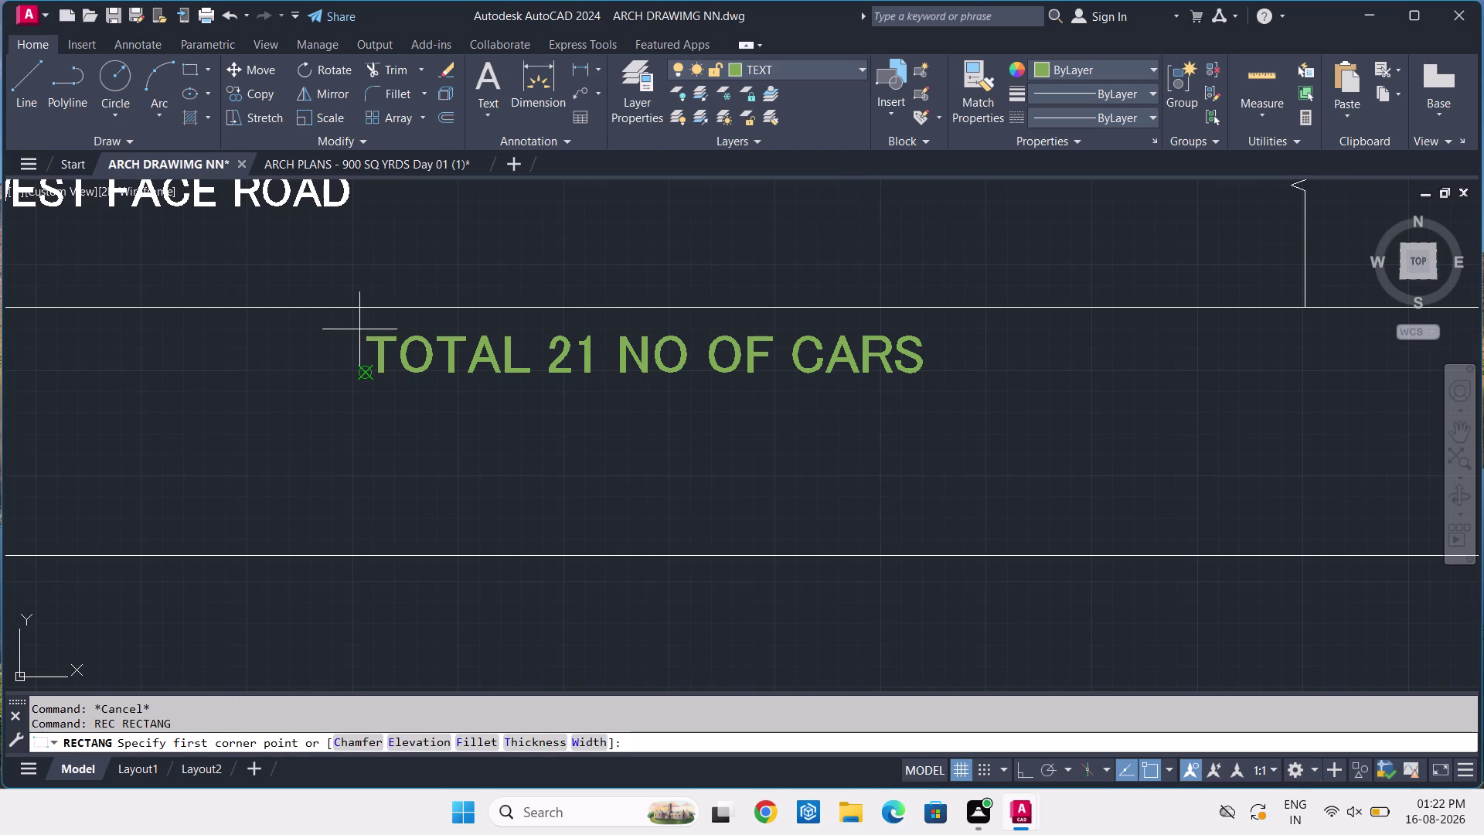
scroll(up, 3)
click(363, 316)
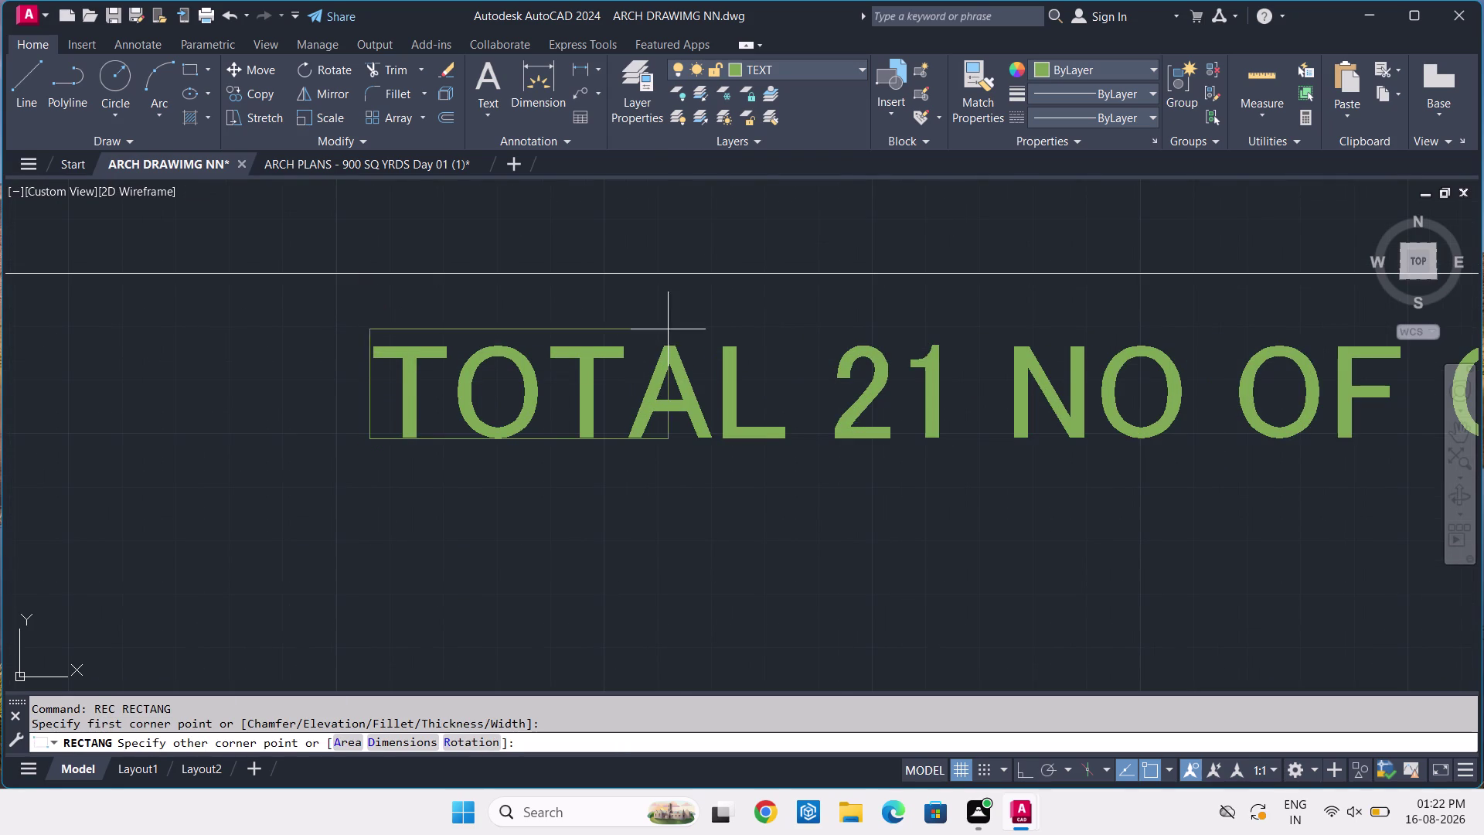
key(Escape)
key(space)
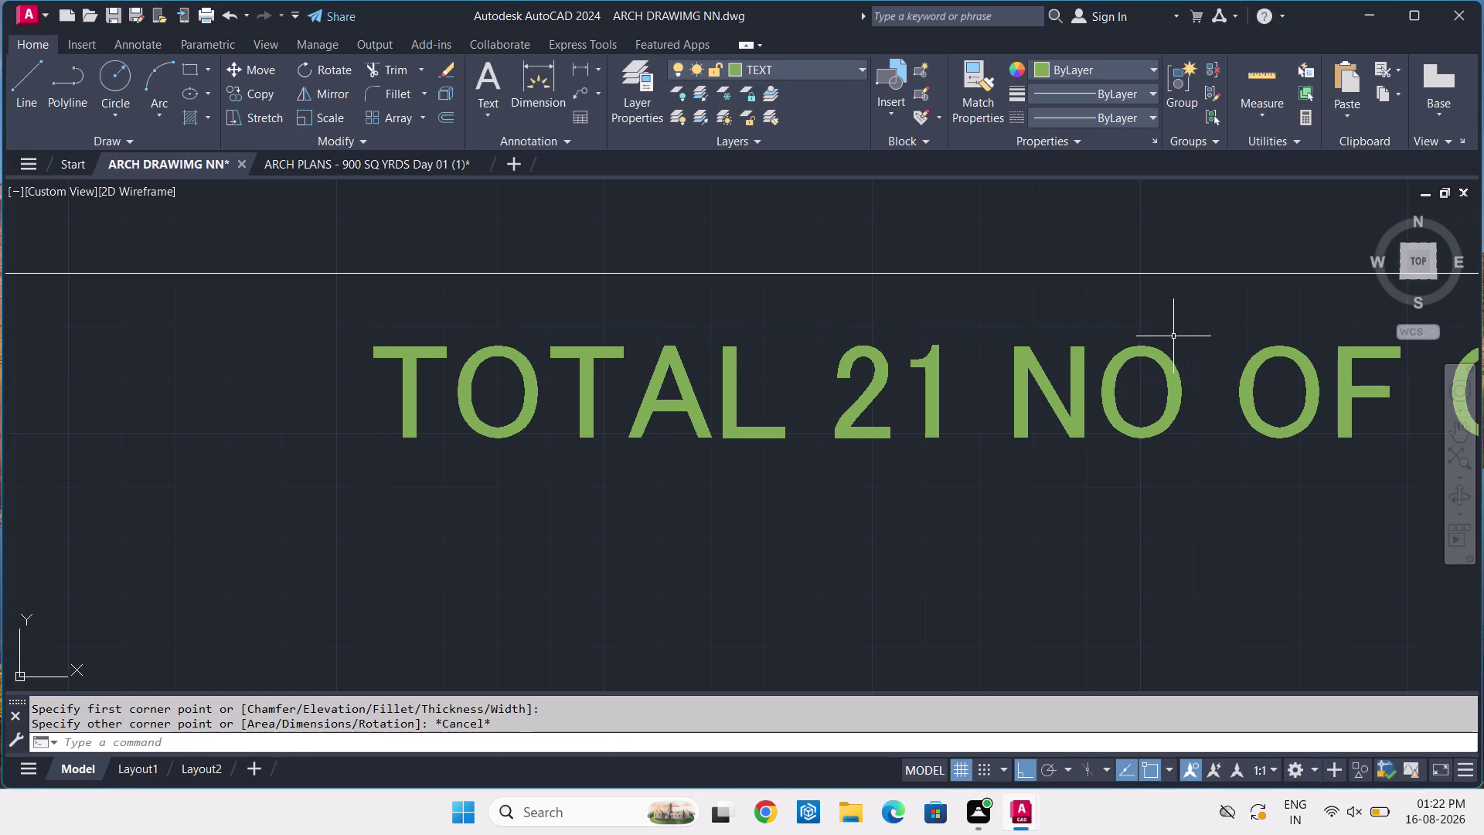
scroll(up, 3)
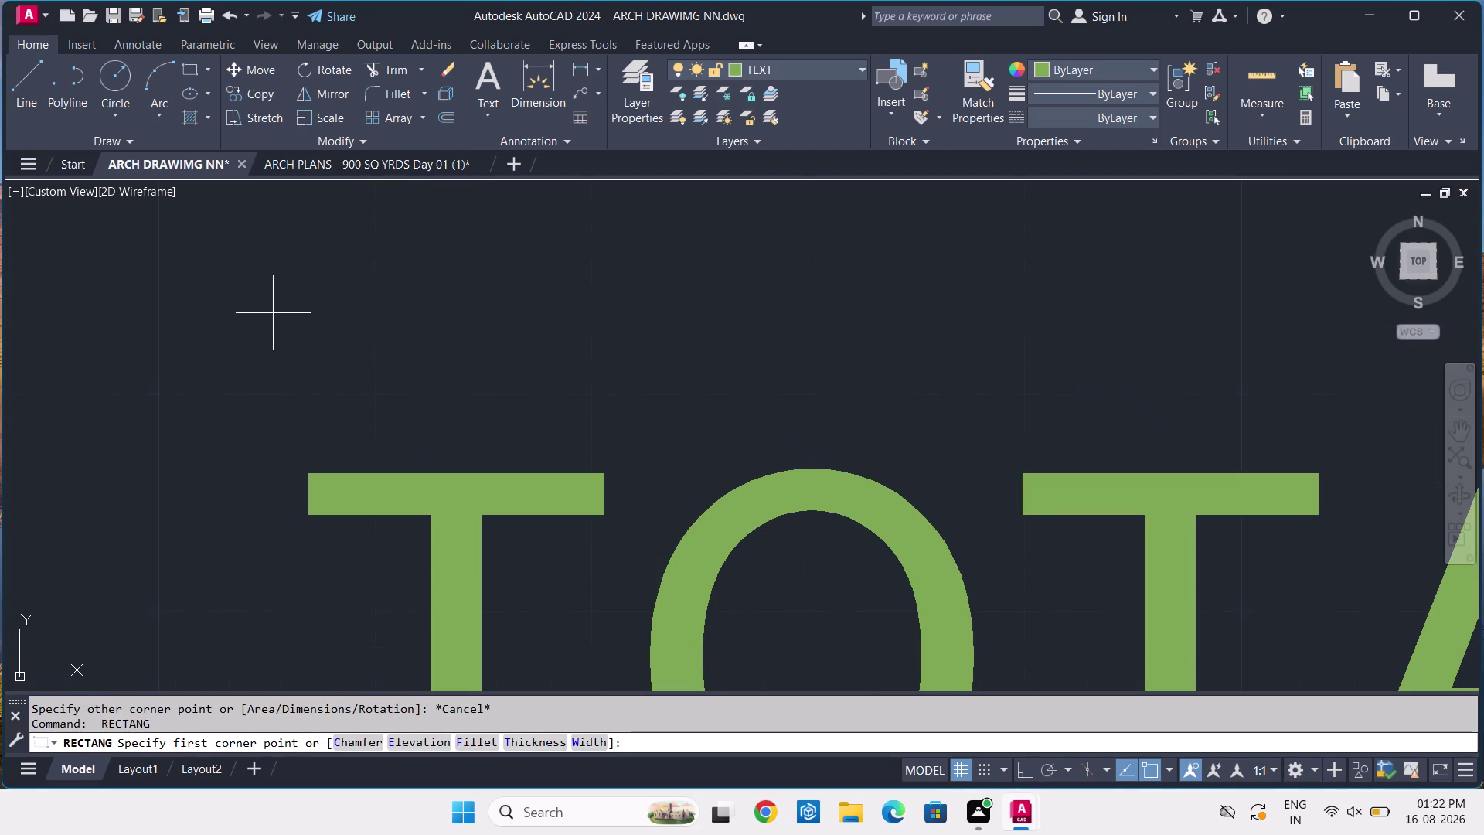
click(251, 341)
scroll(down, 3)
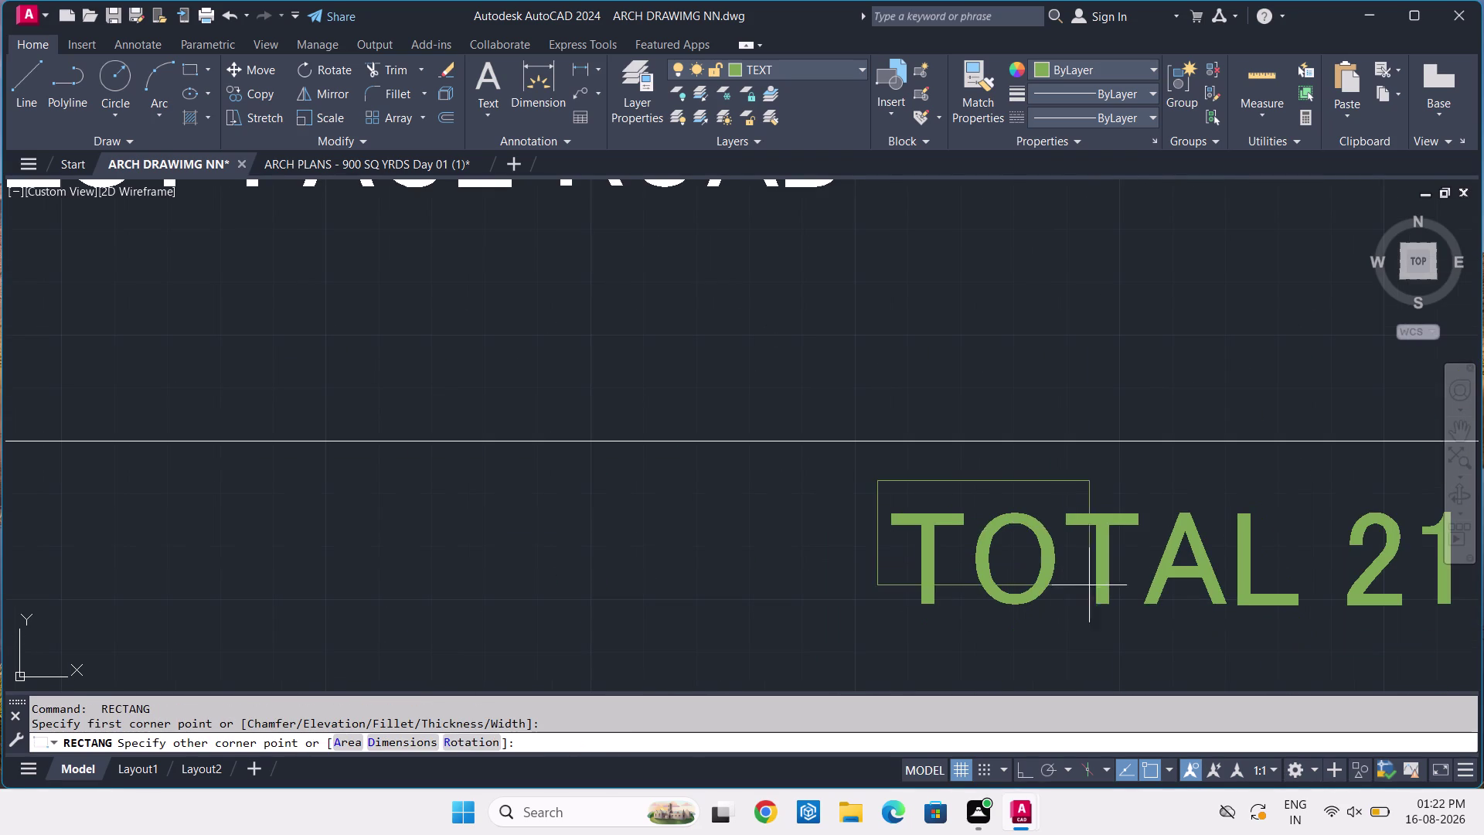
scroll(down, 3)
middle_drag(1170, 646, 382, 518)
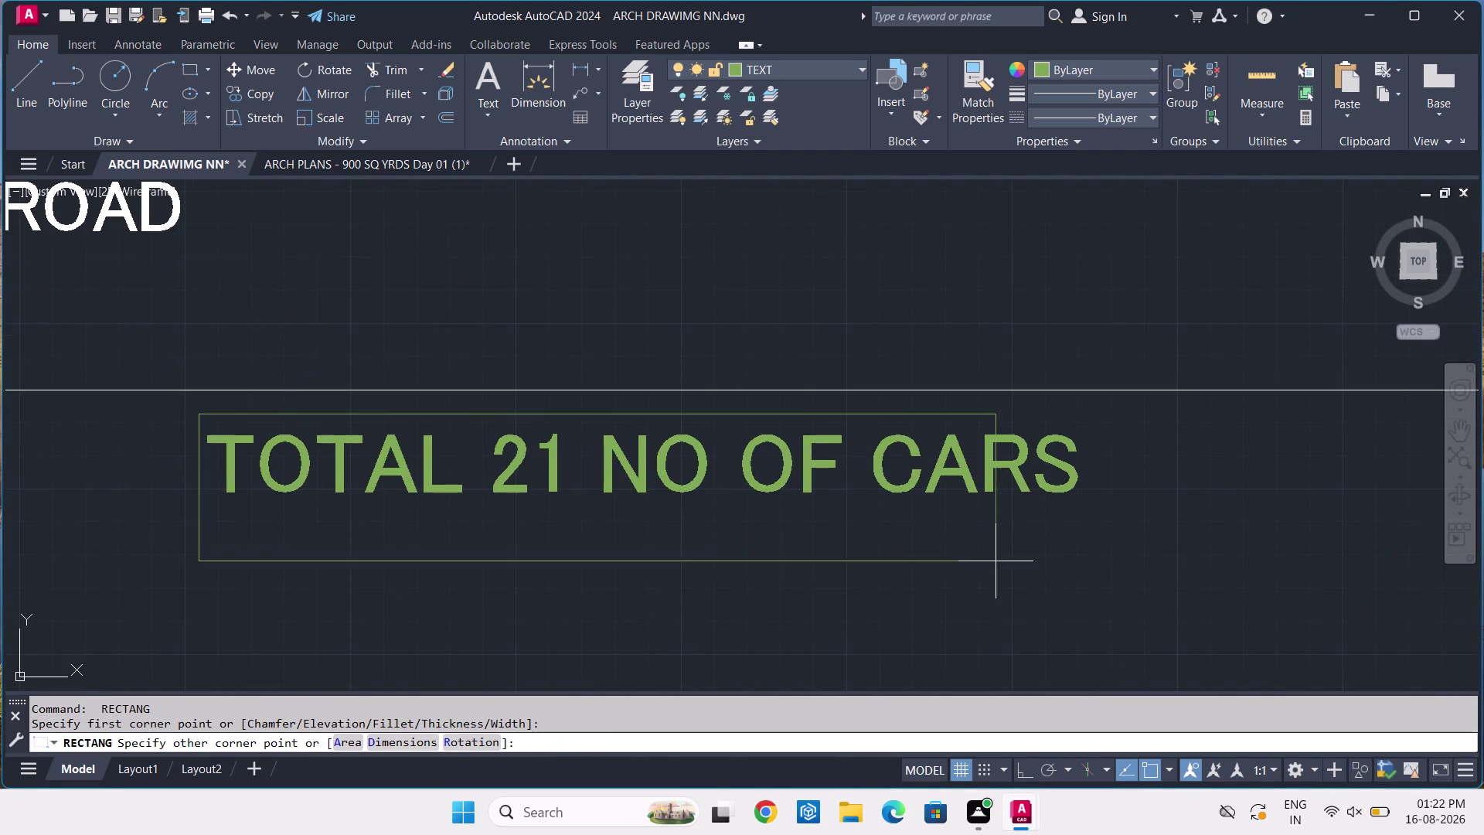
click(1099, 509)
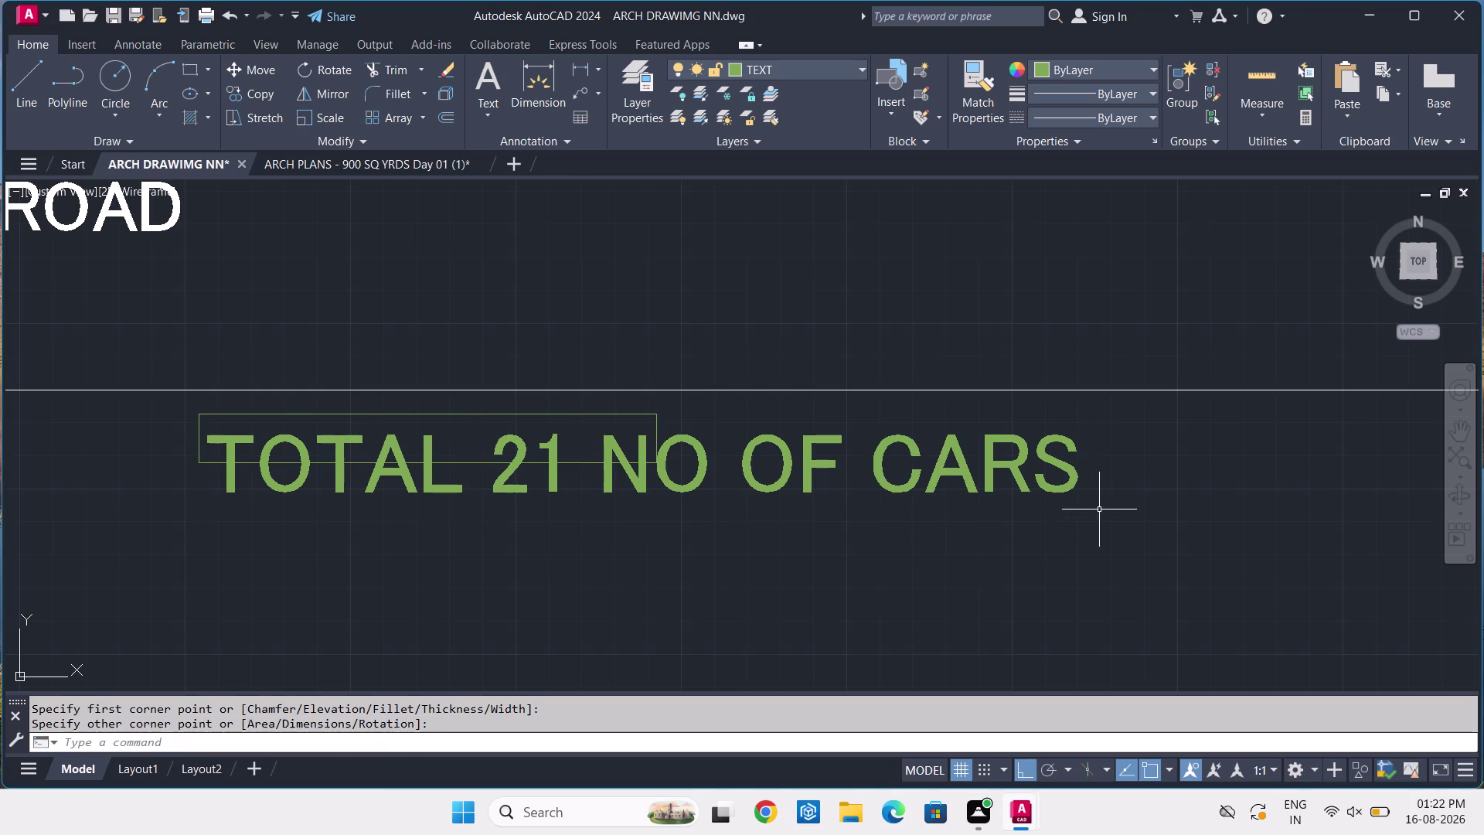
Select and delete the undersized rectangle.
click(194, 415)
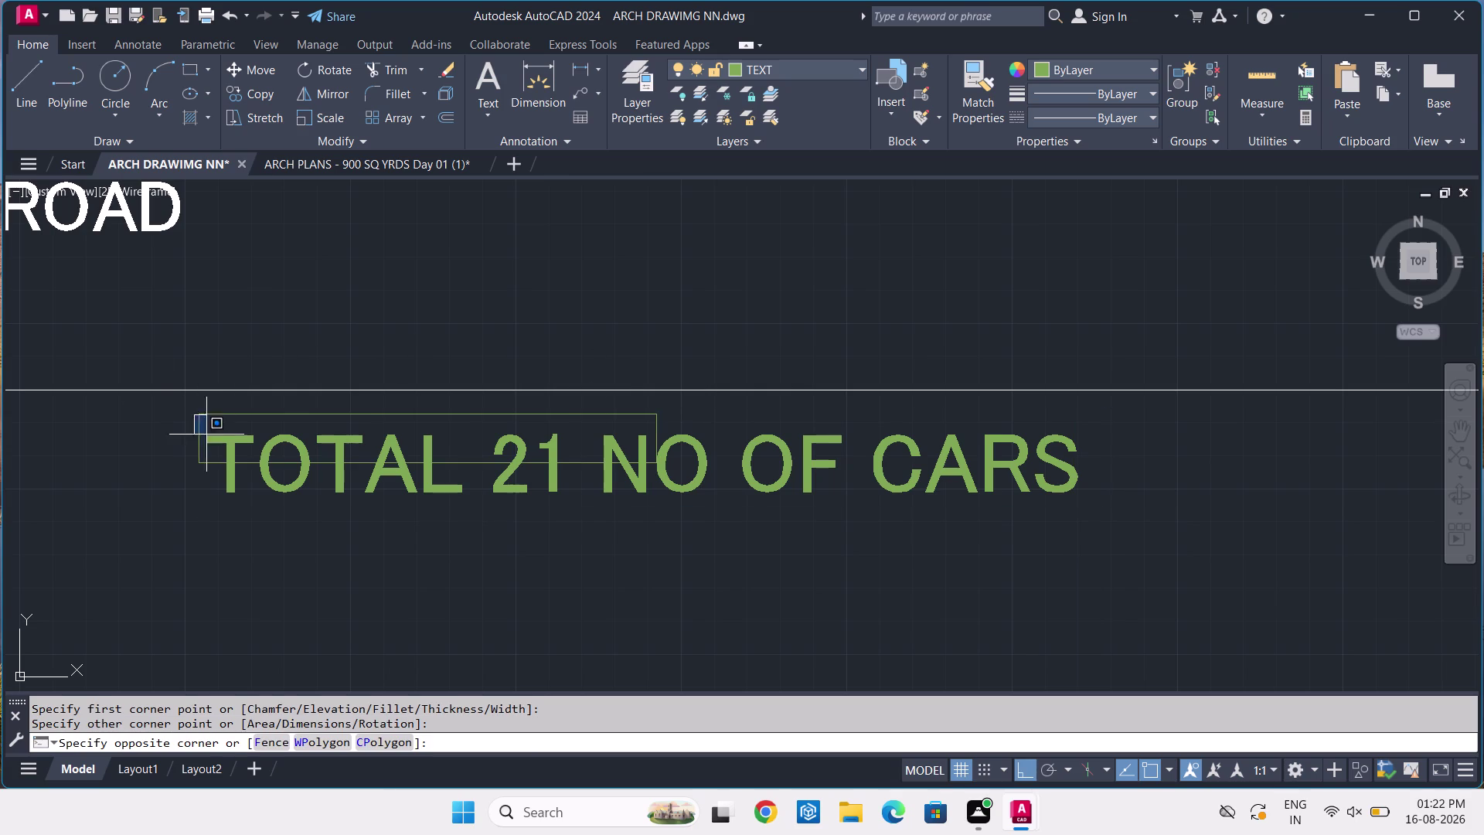
click(252, 420)
click(263, 406)
click(205, 422)
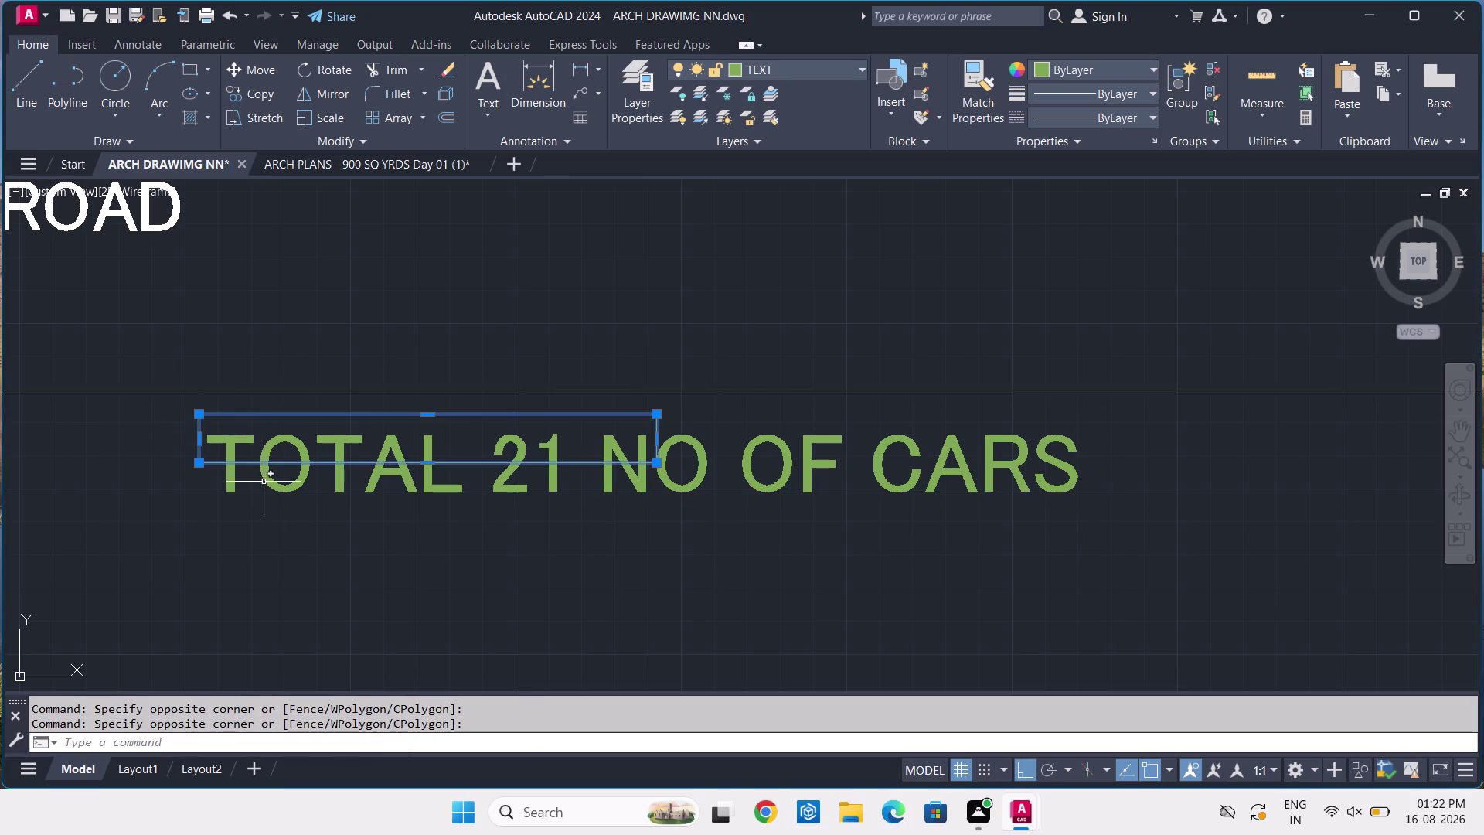
key(Delete)
Draw a new rectangle framing the whole label, from left of TOTAL to past CARS.
text(R)
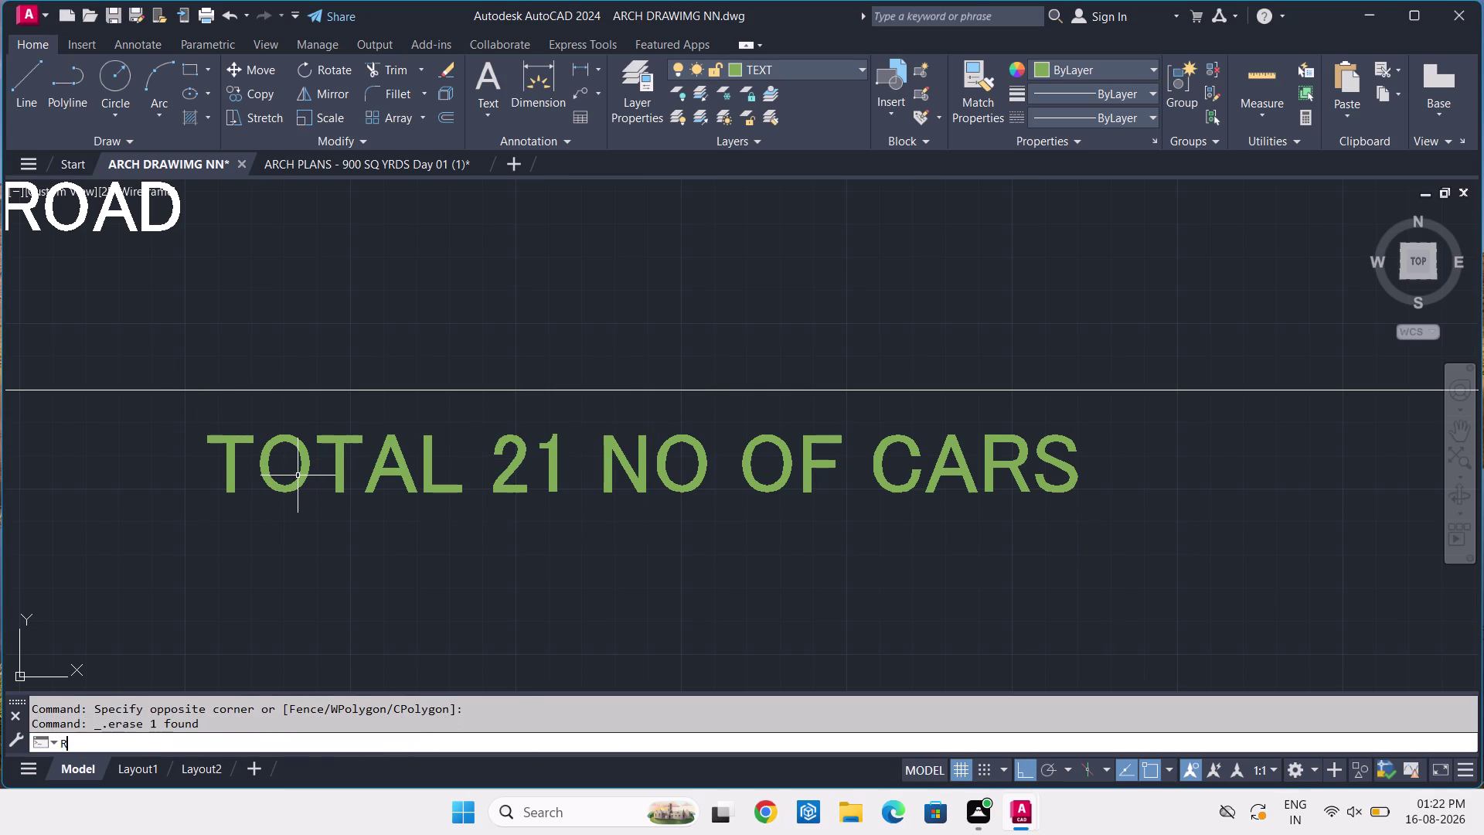
text(E)
key(c)
key(space)
scroll(up, 3)
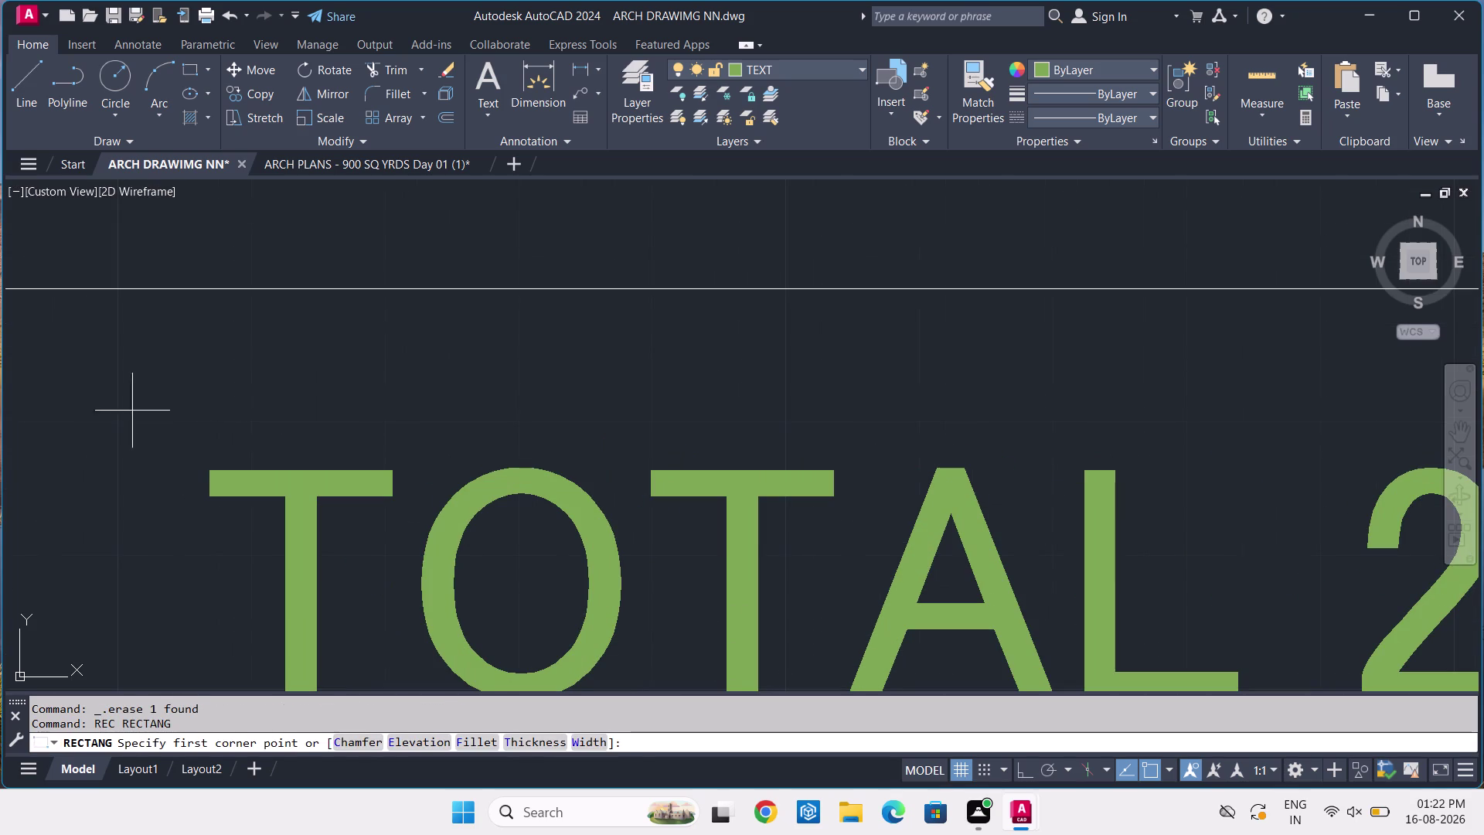
click(116, 384)
scroll(down, 3)
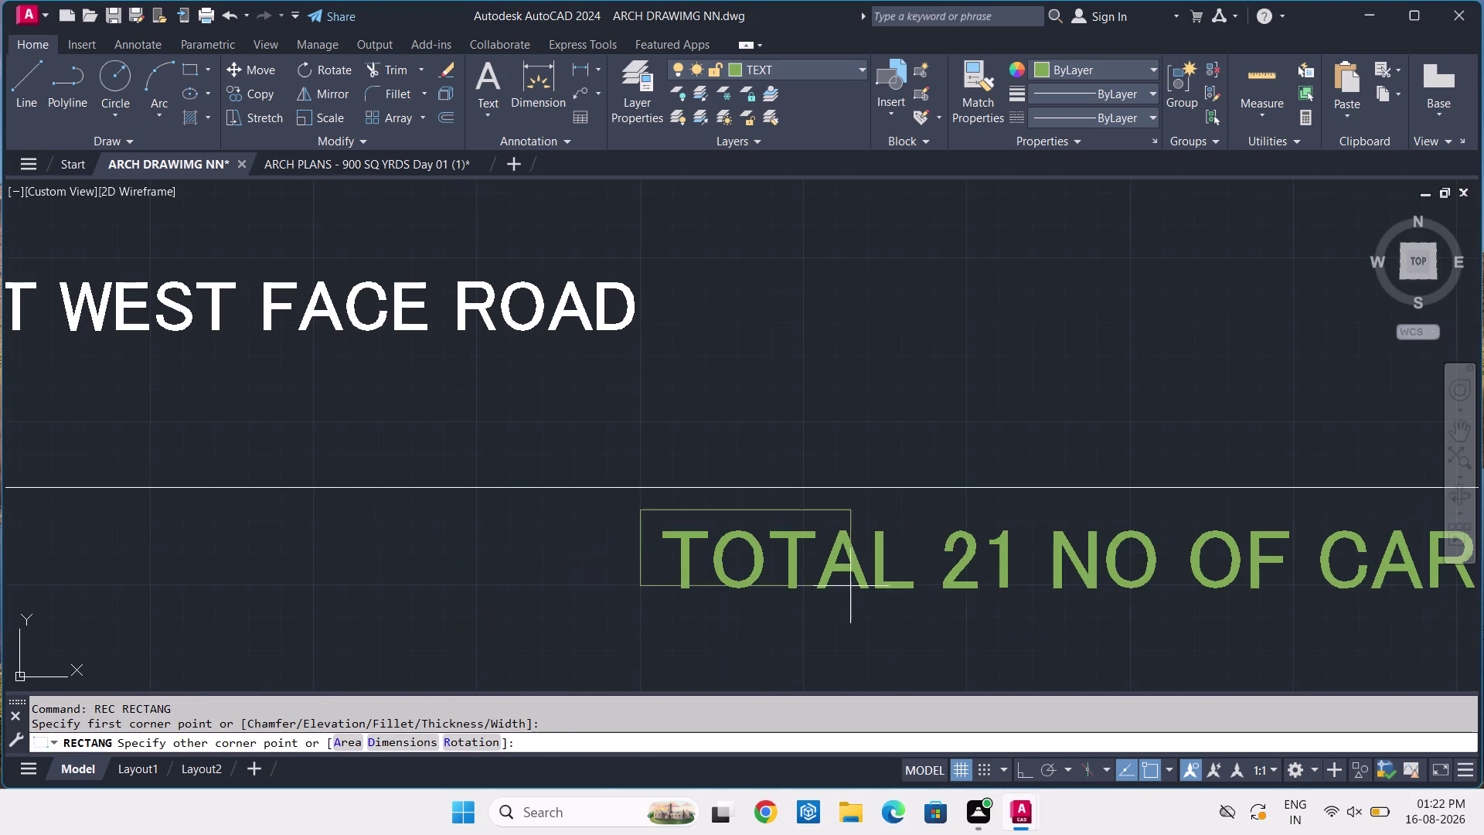
middle_drag(1016, 626, 33, 507)
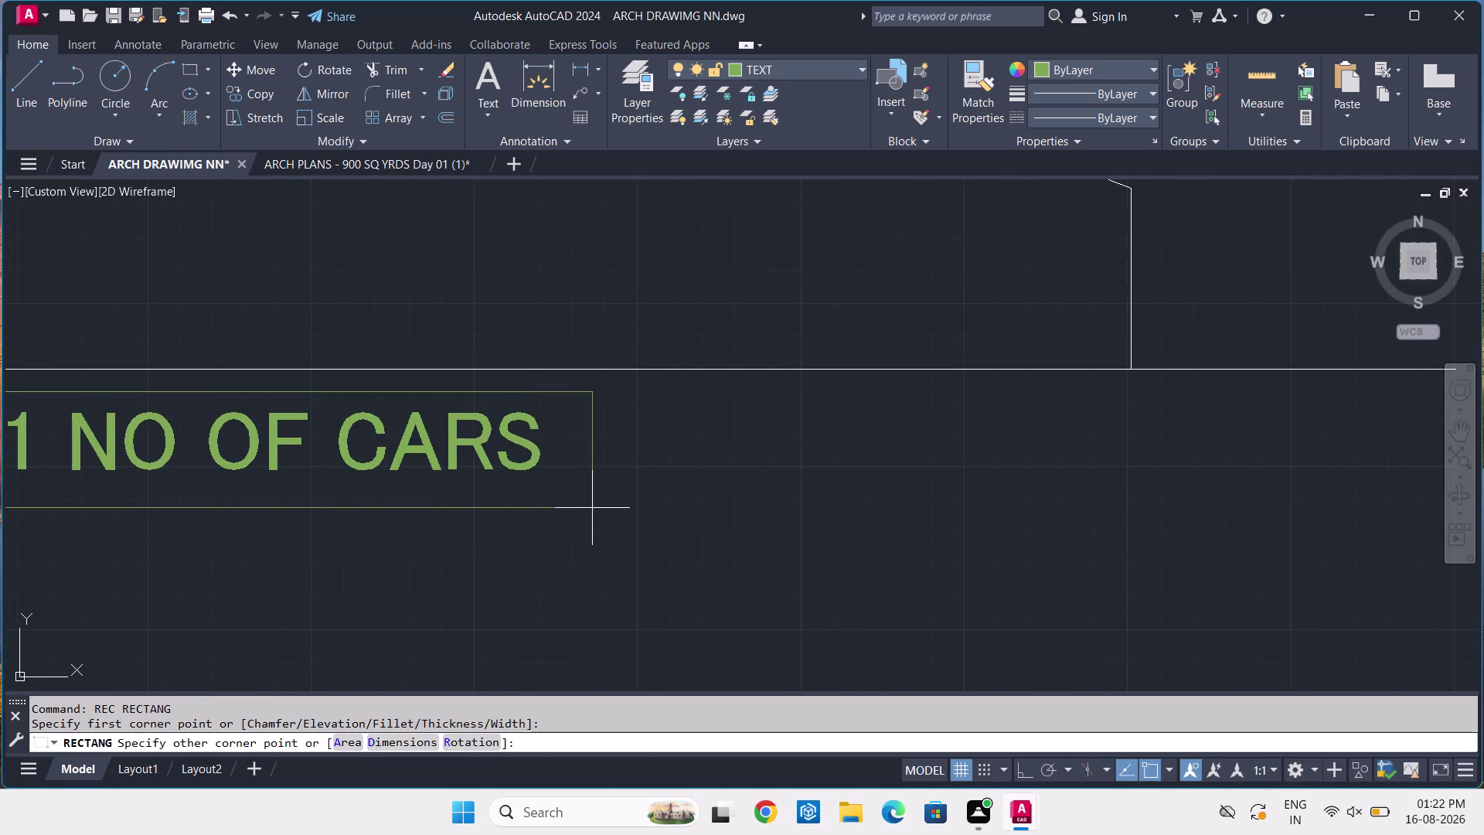
scroll(up, 3)
click(531, 481)
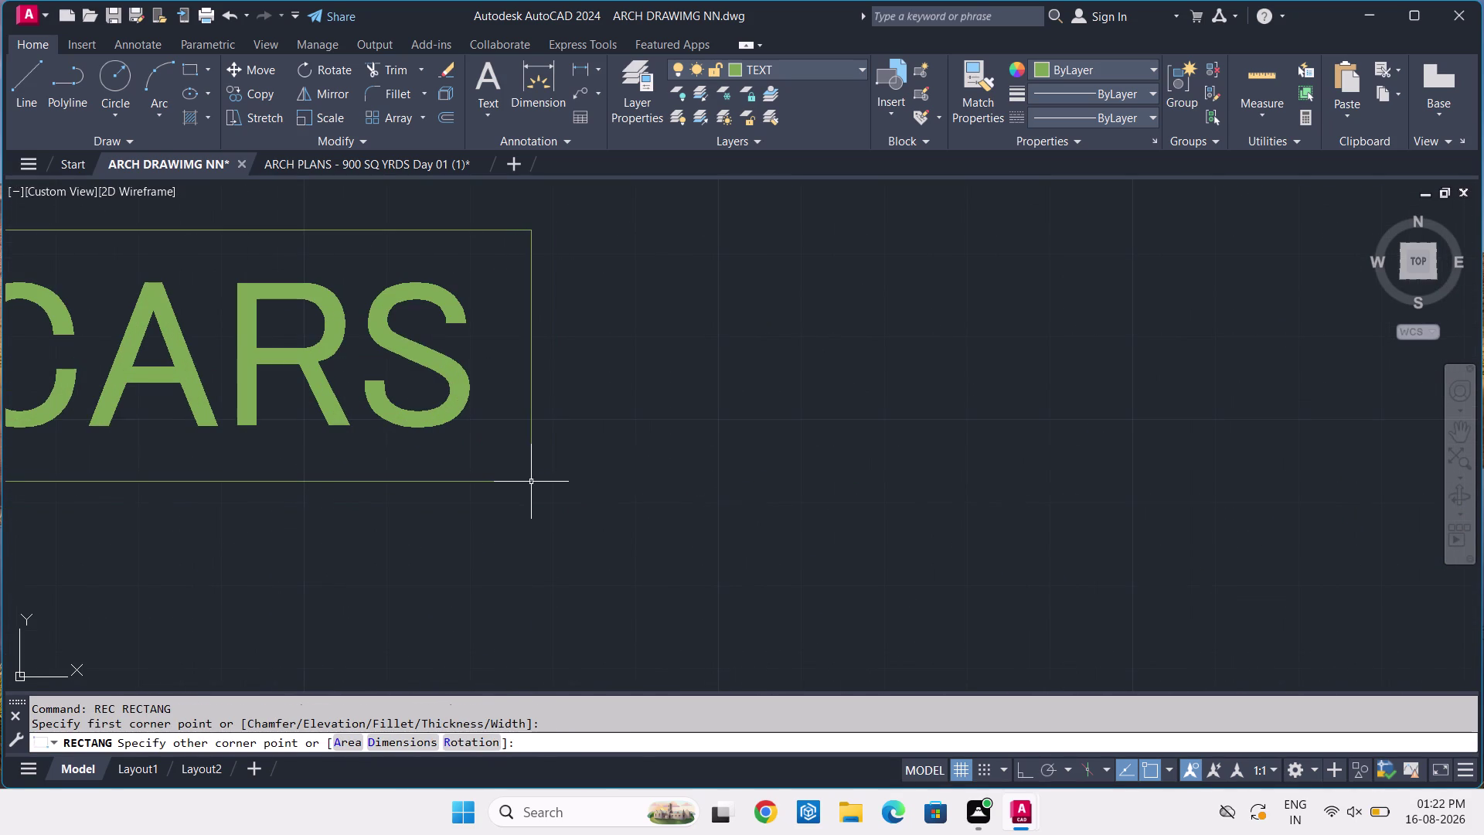
scroll(down, 3)
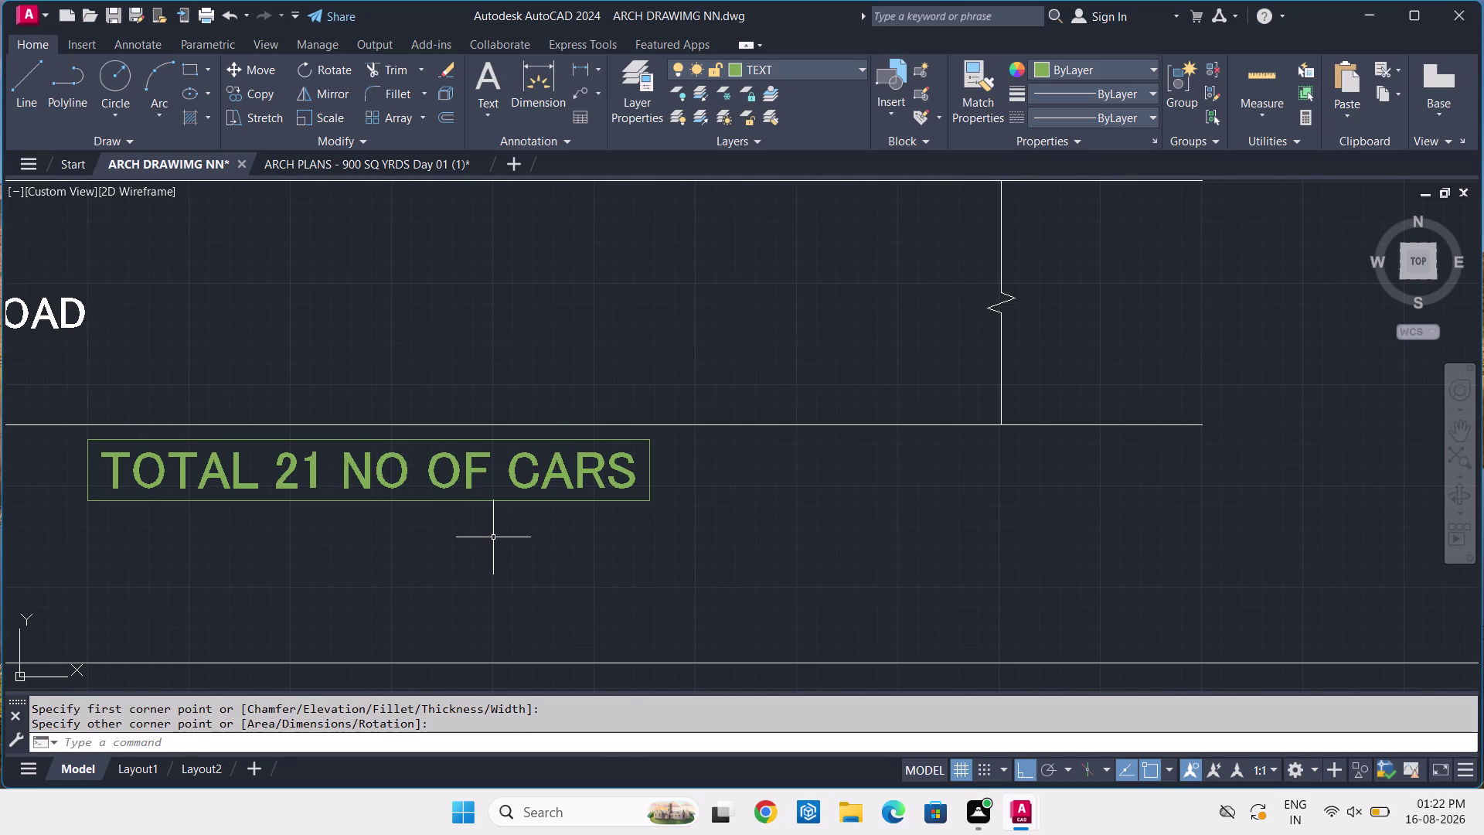
key(f)
key(space)
scroll(up, 3)
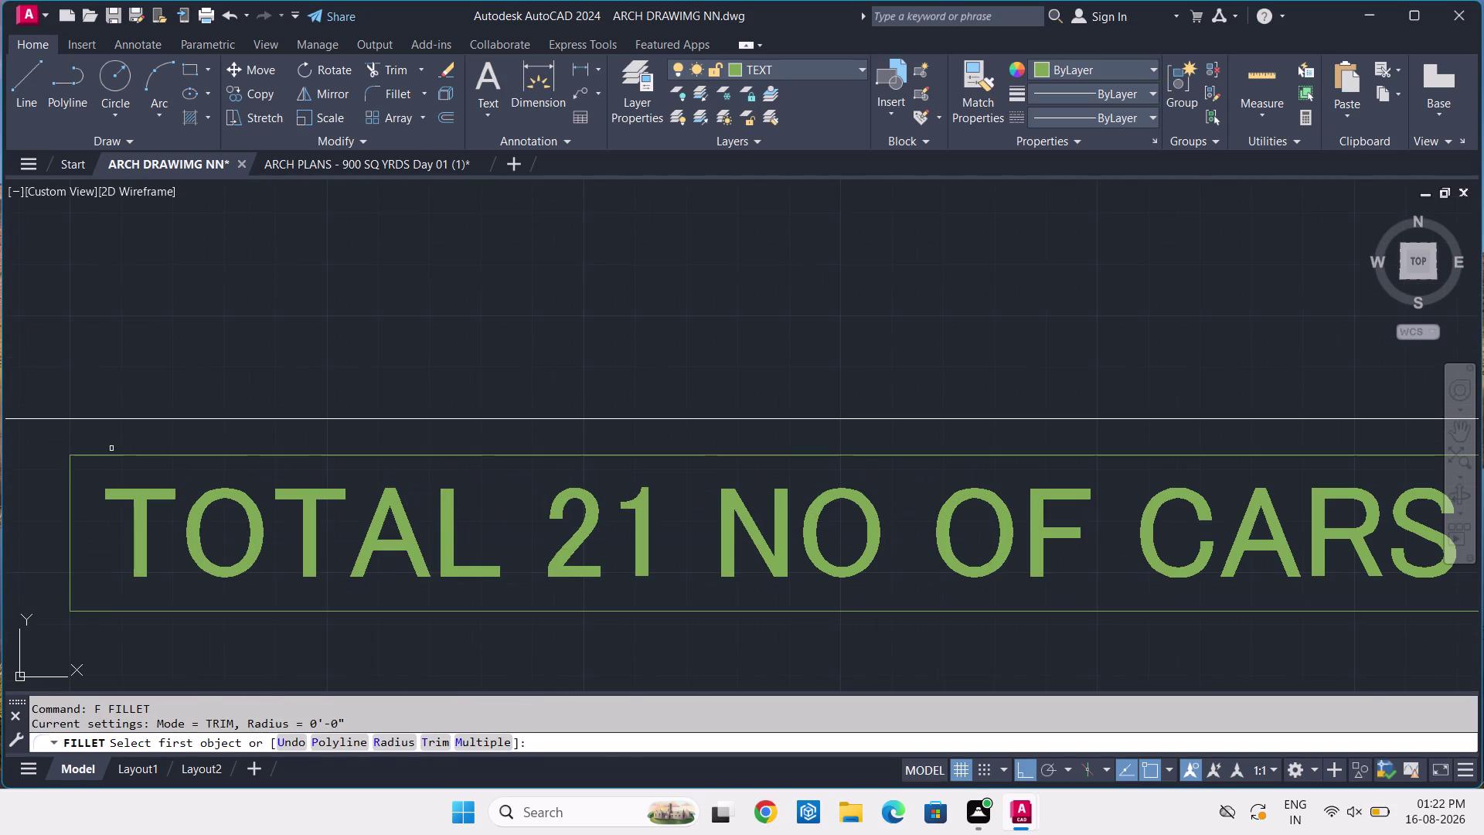
Explode the car-count label's rectangular frame into separate lines.
click(111, 445)
click(97, 456)
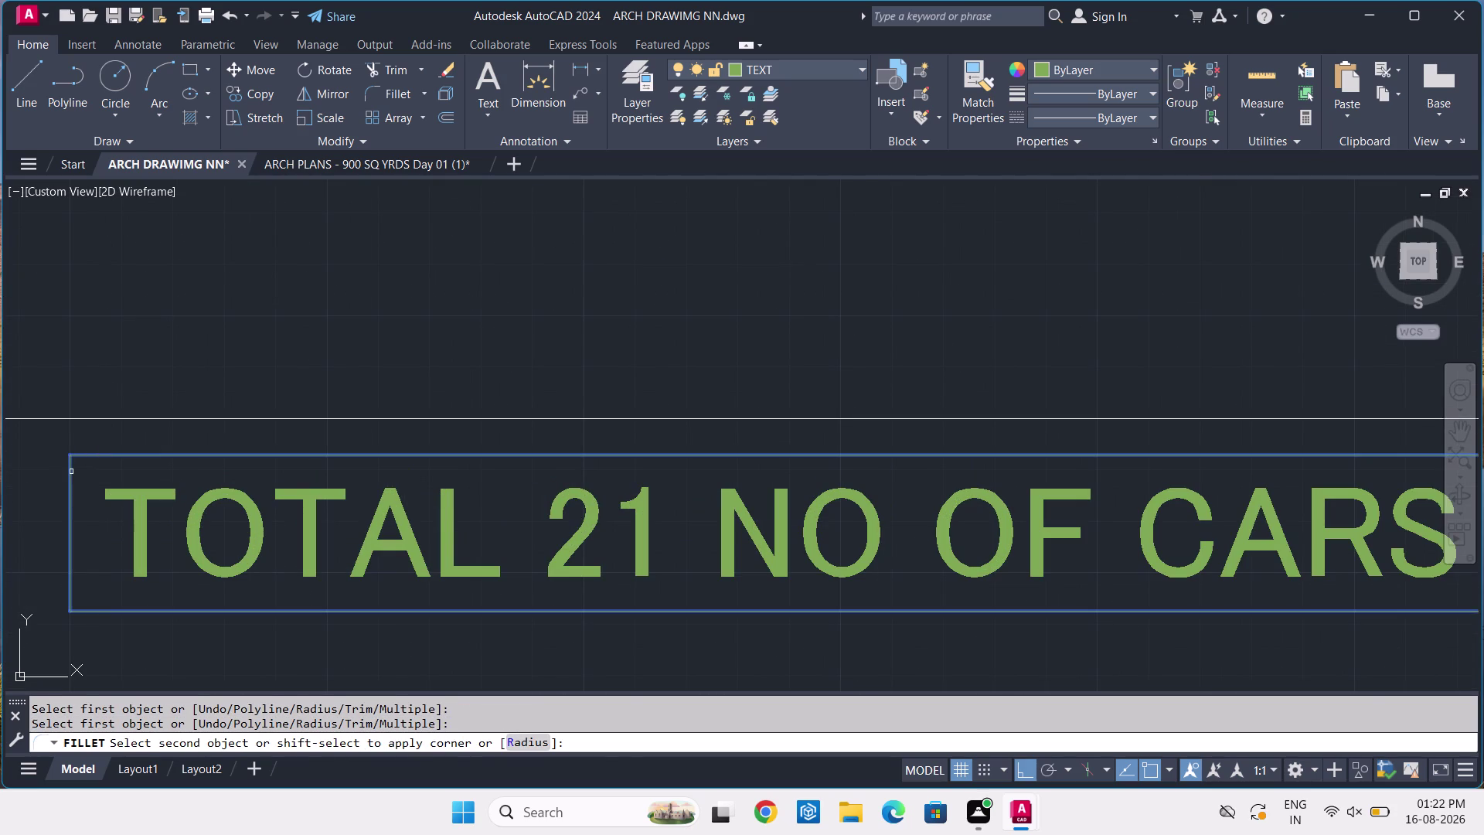
click(71, 472)
key(Escape)
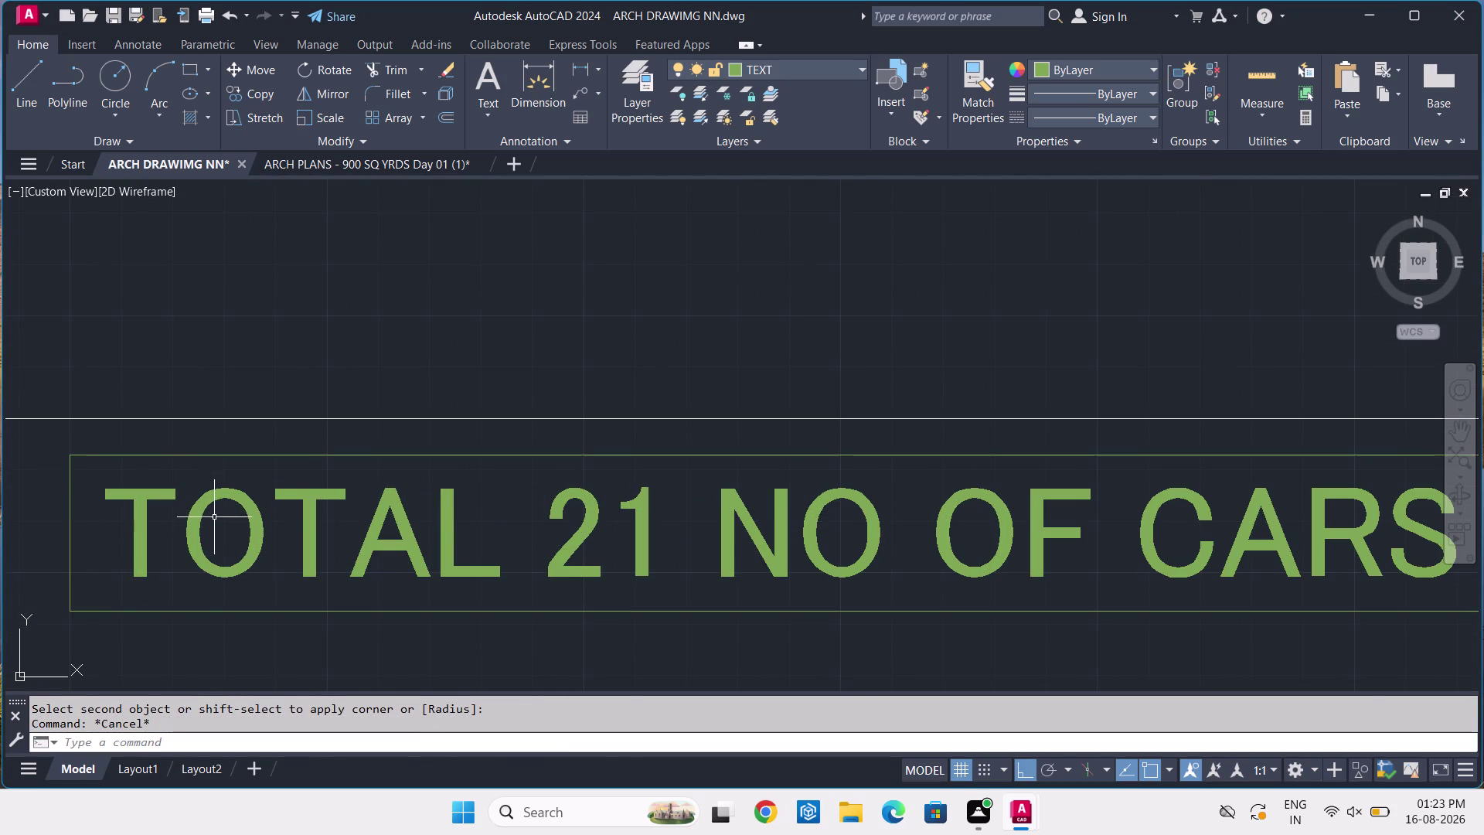
click(124, 444)
click(43, 487)
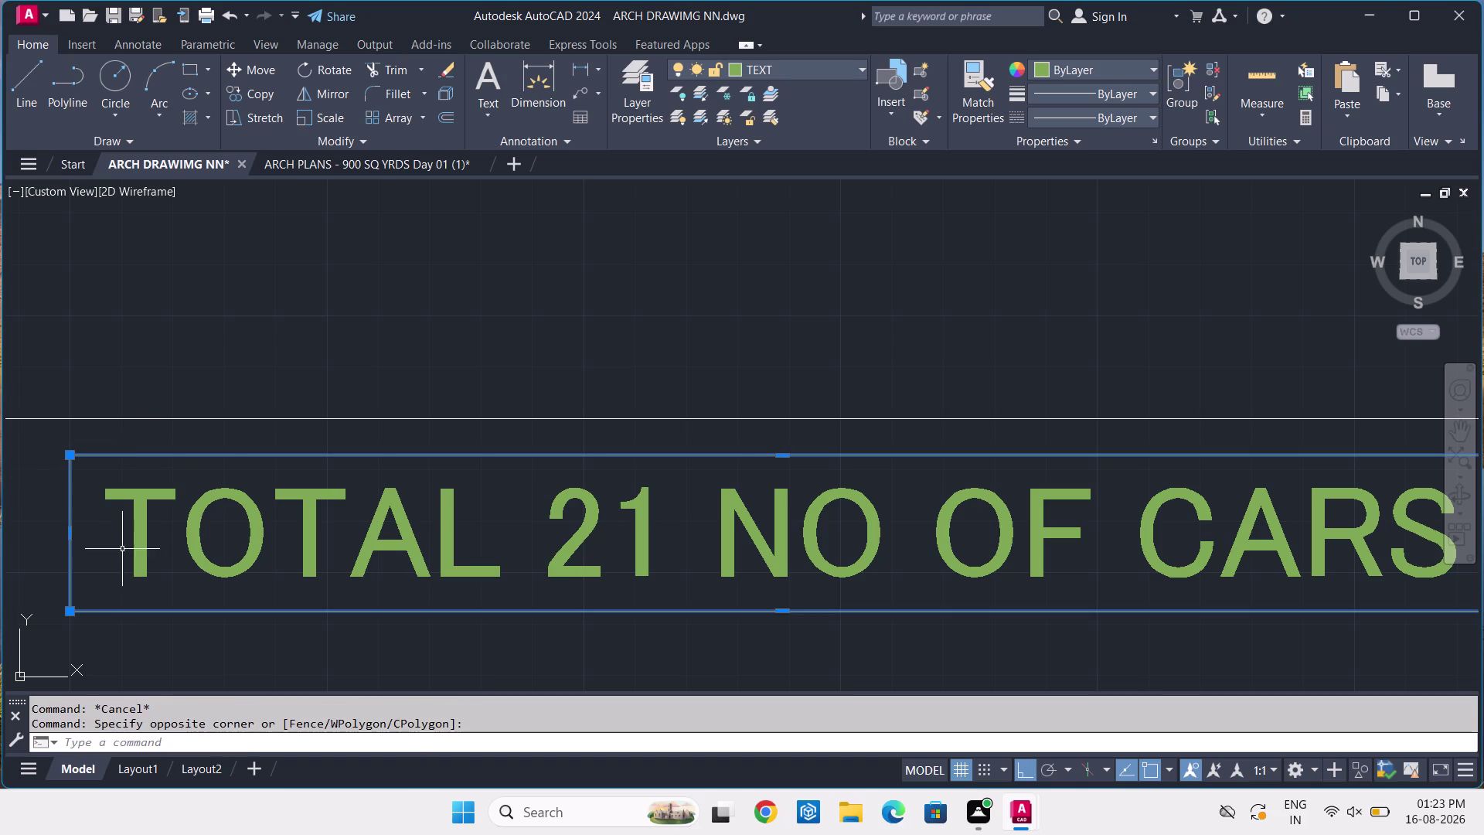
key(x)
key(space)
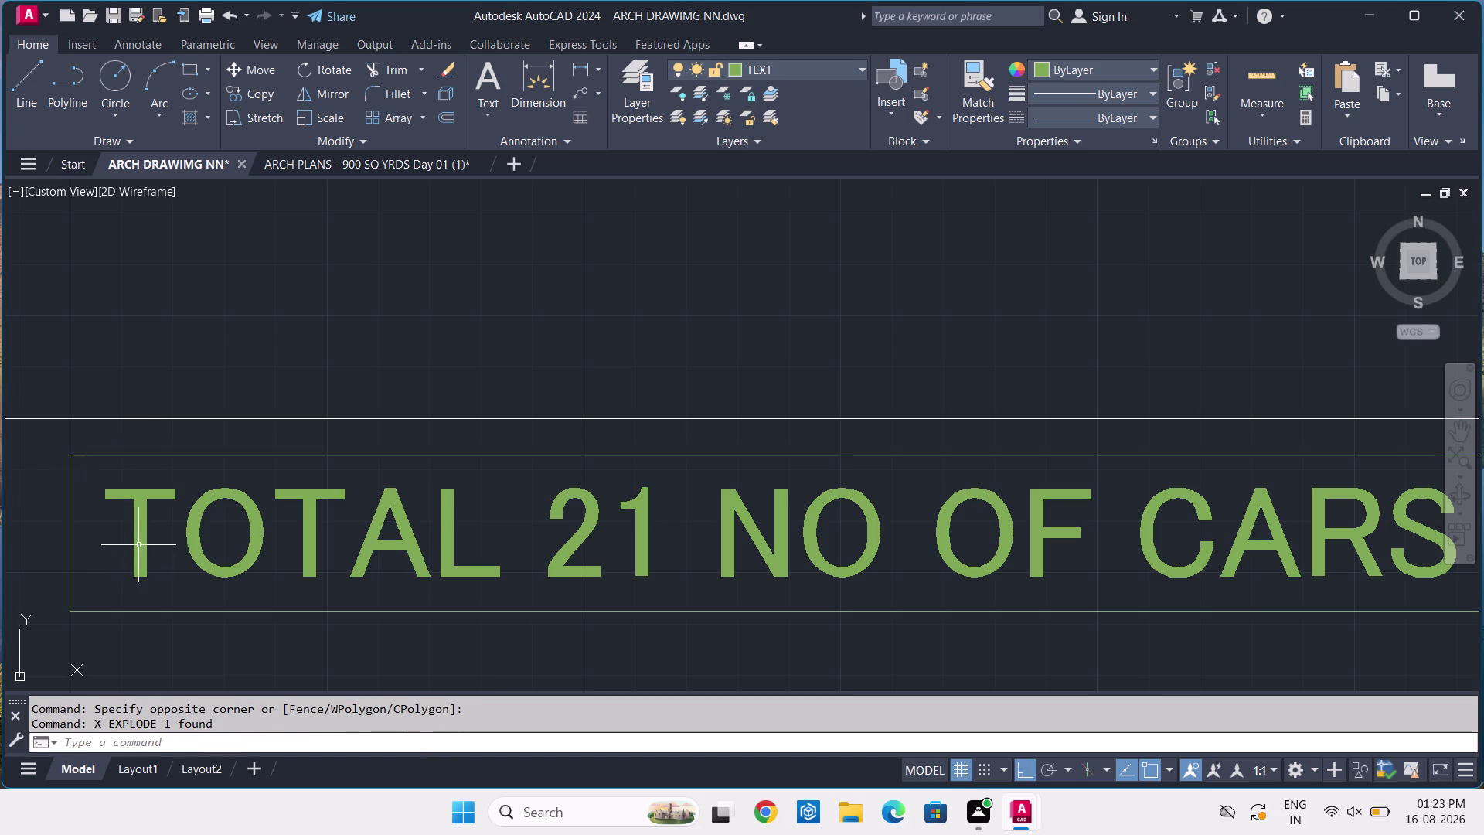
Try filleting the frame's top-left corner between its top and left lines.
key(f)
key(space)
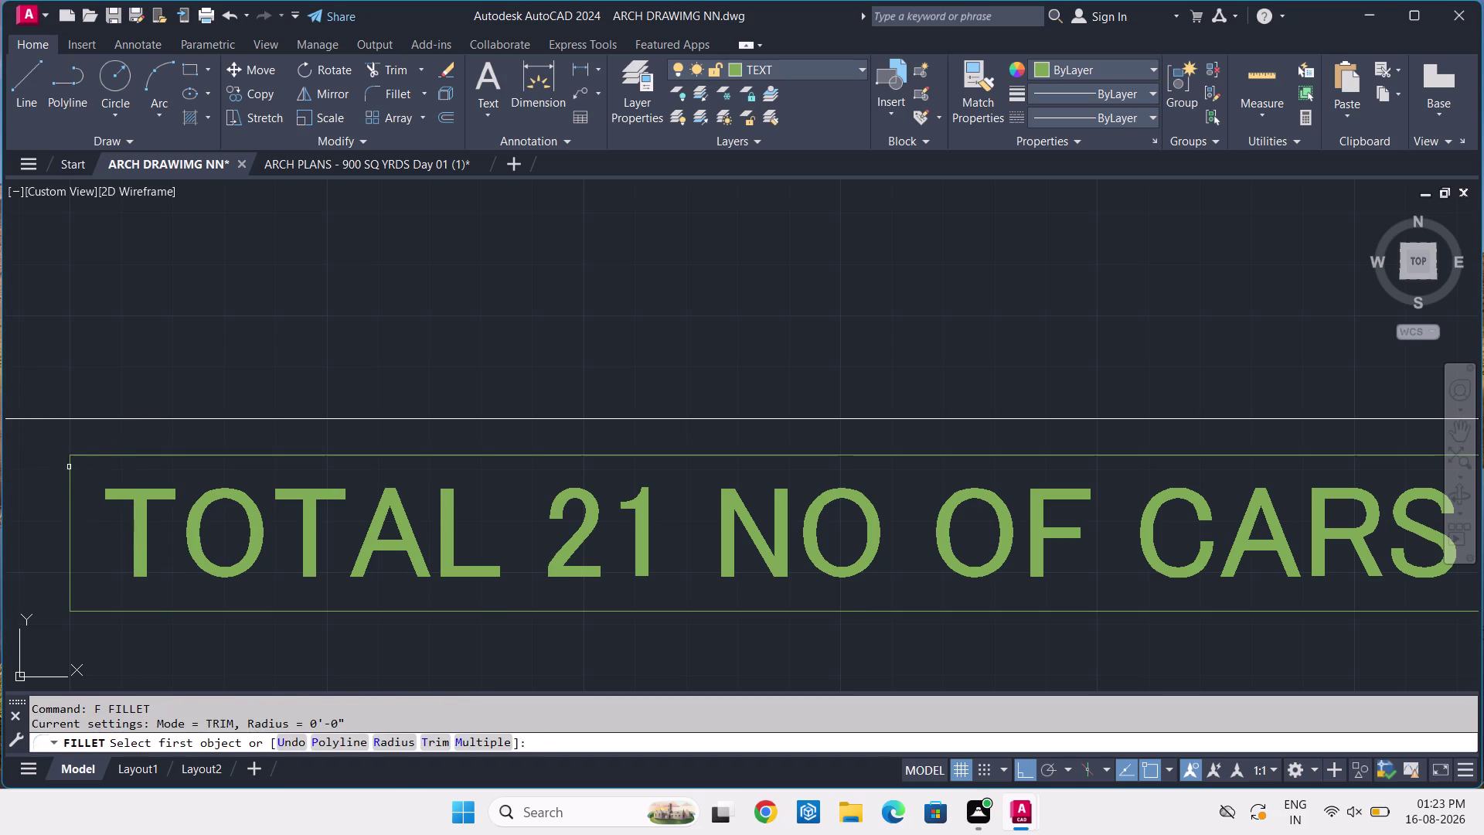
click(95, 457)
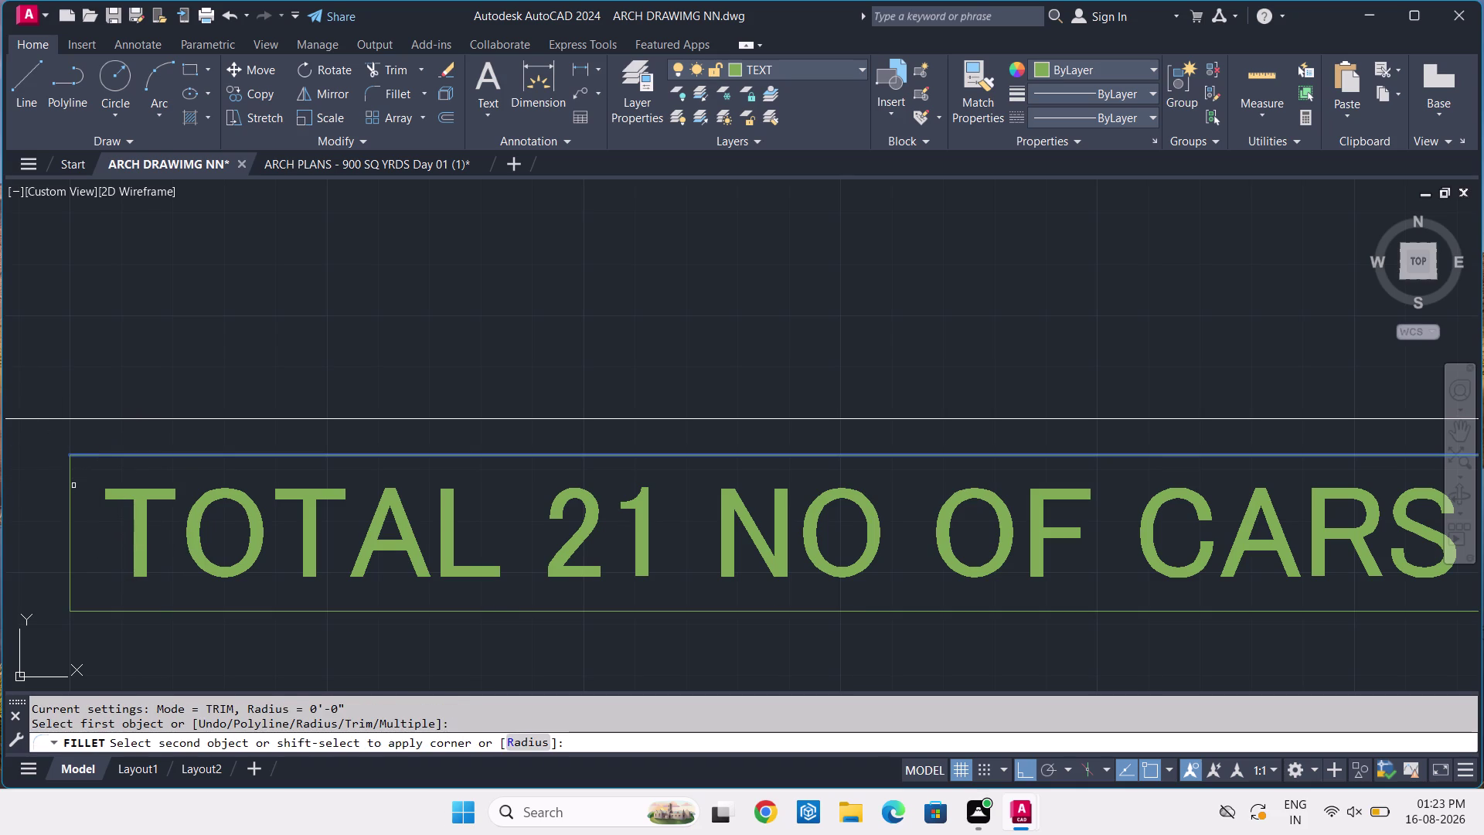
click(70, 494)
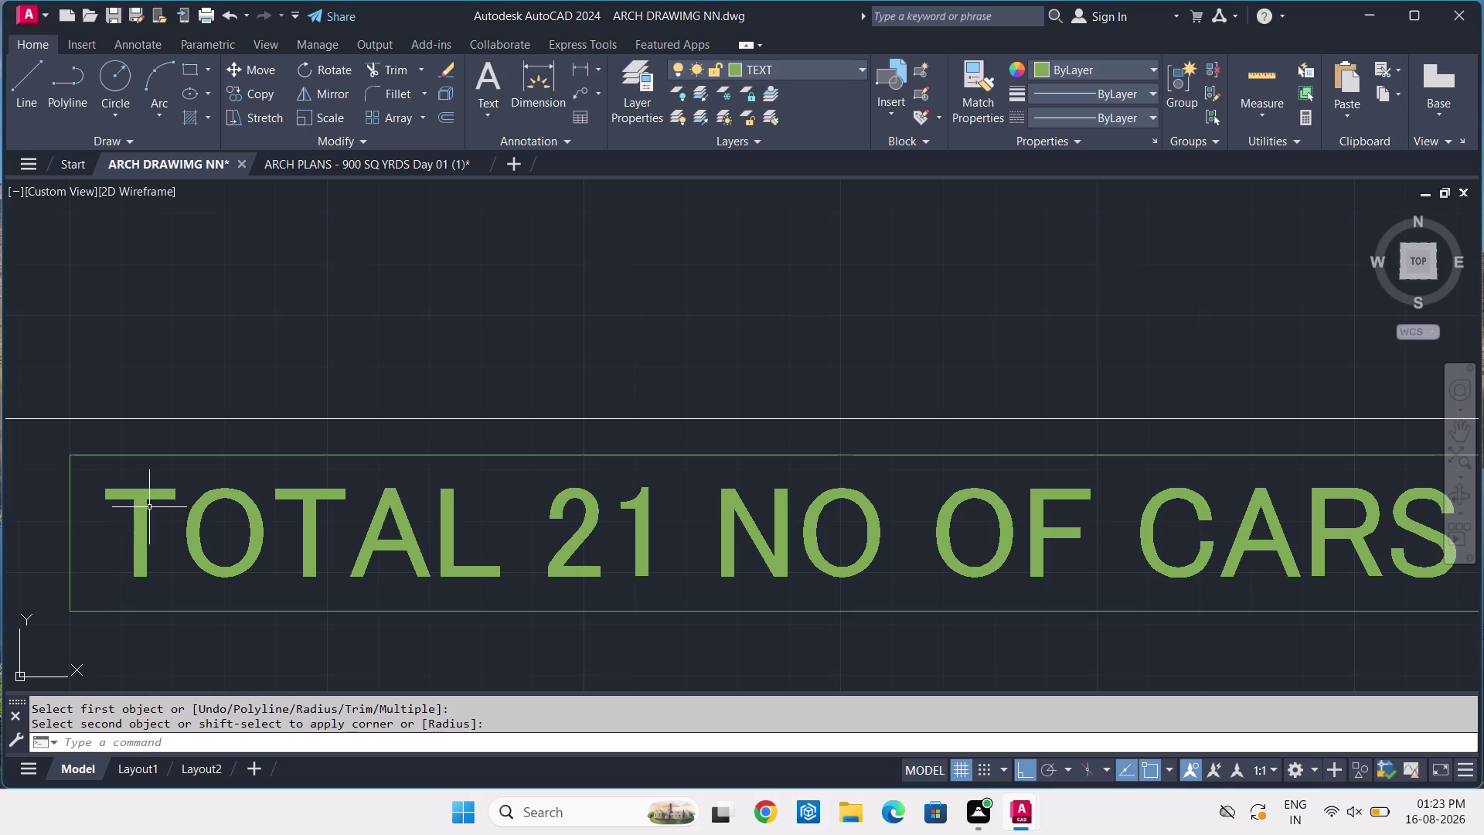
key(f)
key(space)
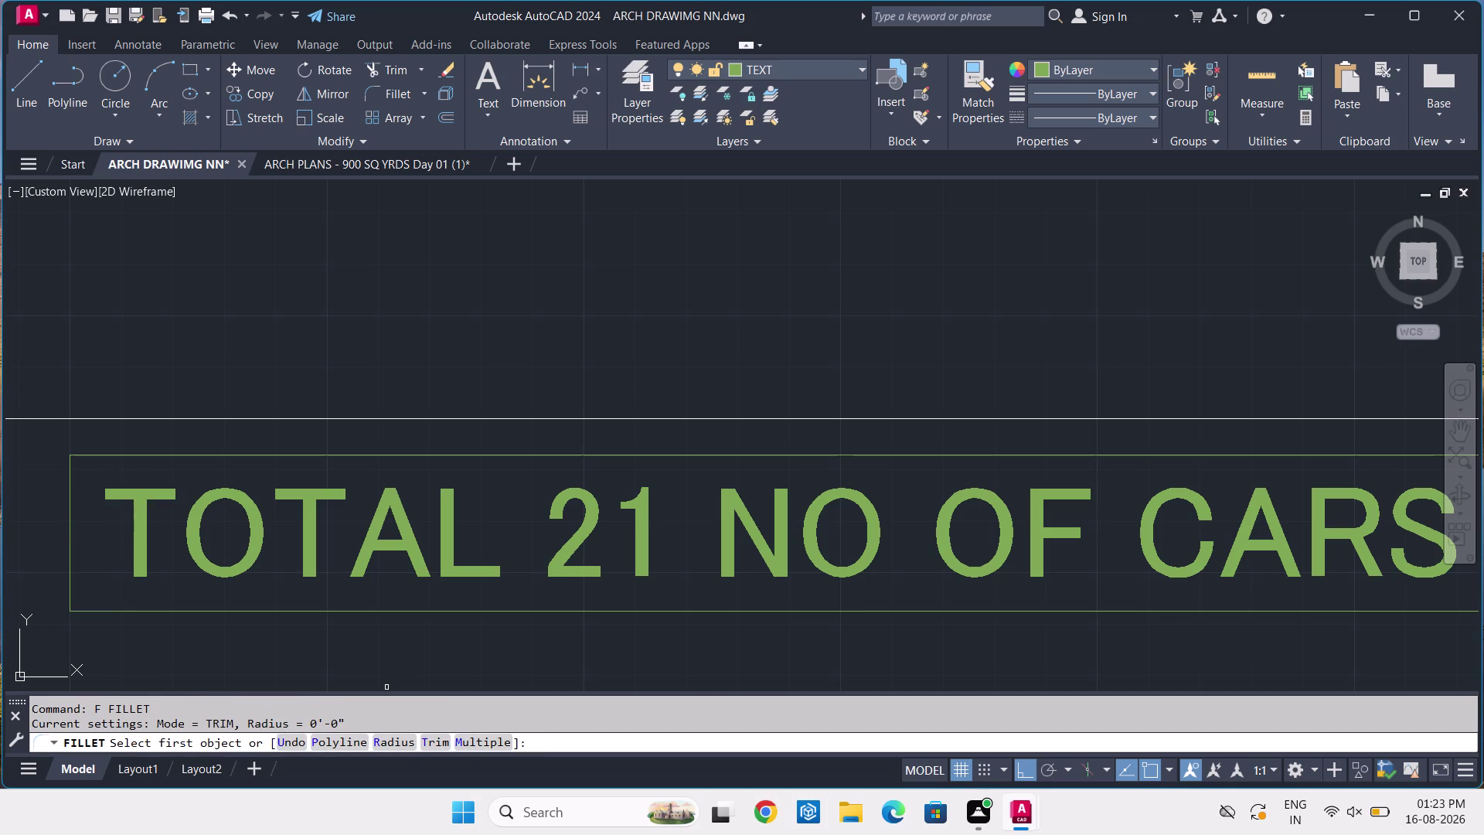
Try a fillet radius of 30 on the frame's top line, then cancel.
click(399, 743)
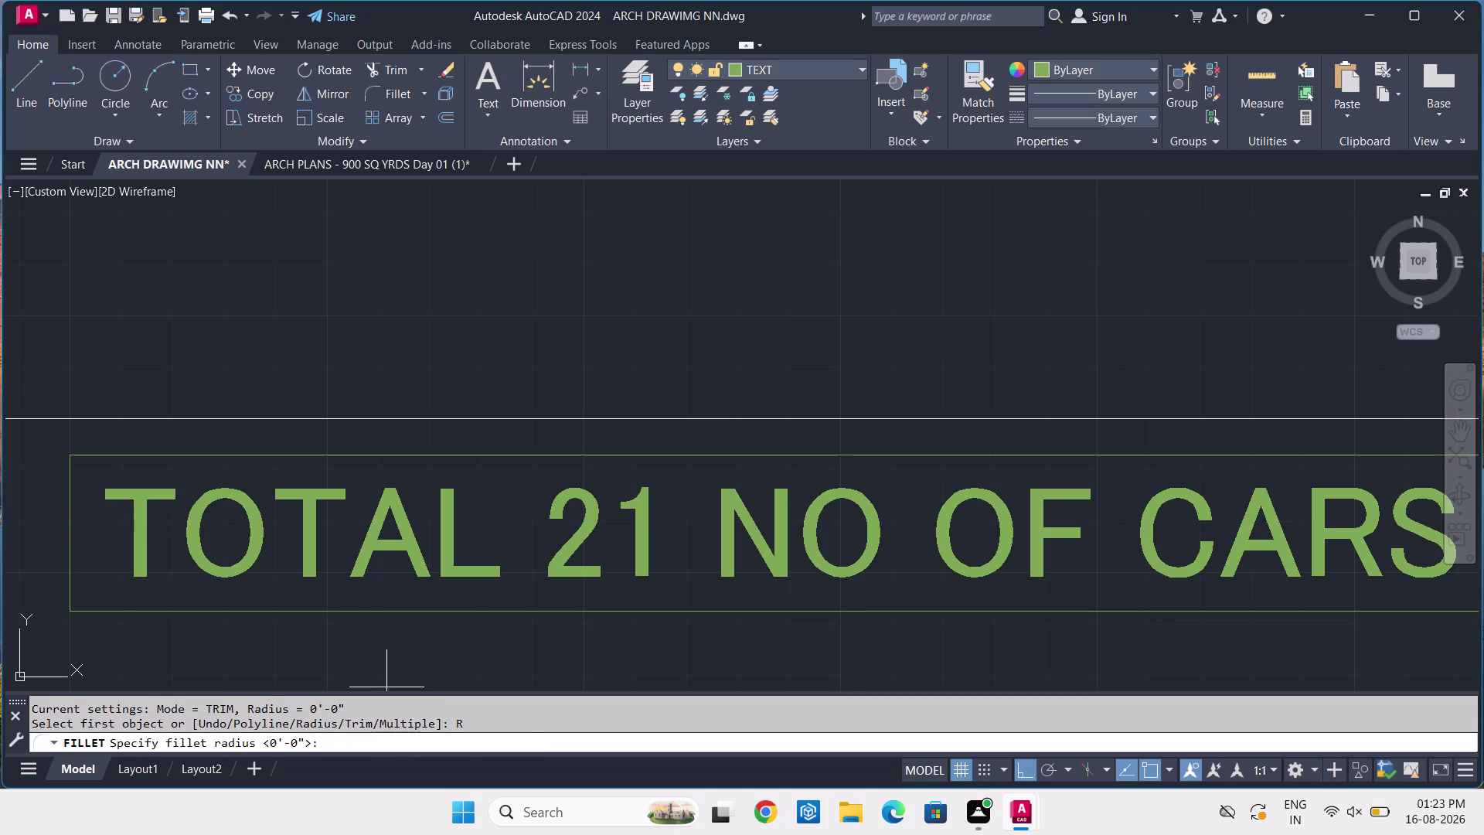
key(1)
key(0)
key(BackSpace)
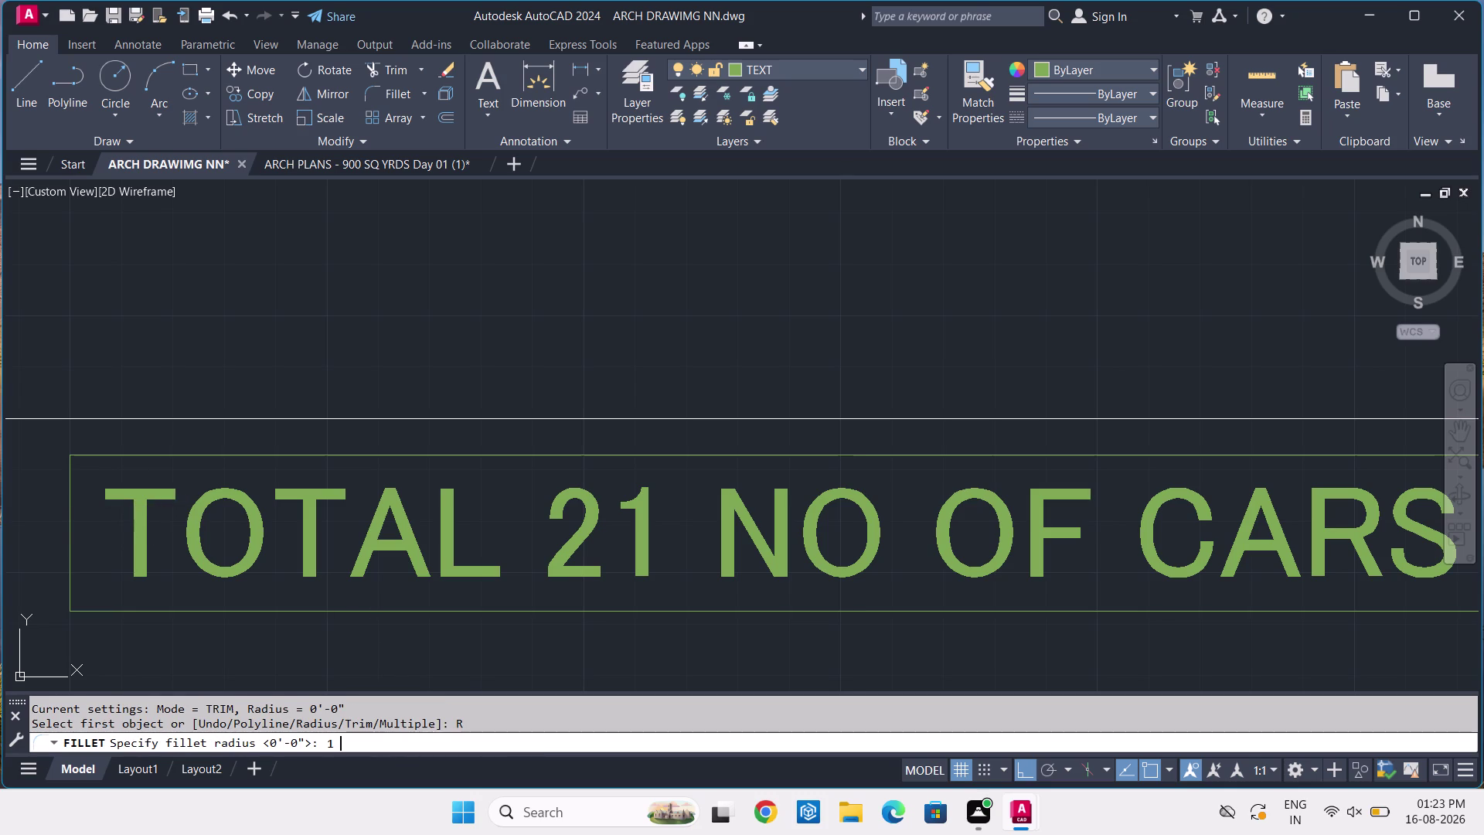
key(BackSpace)
key(2)
key(BackSpace)
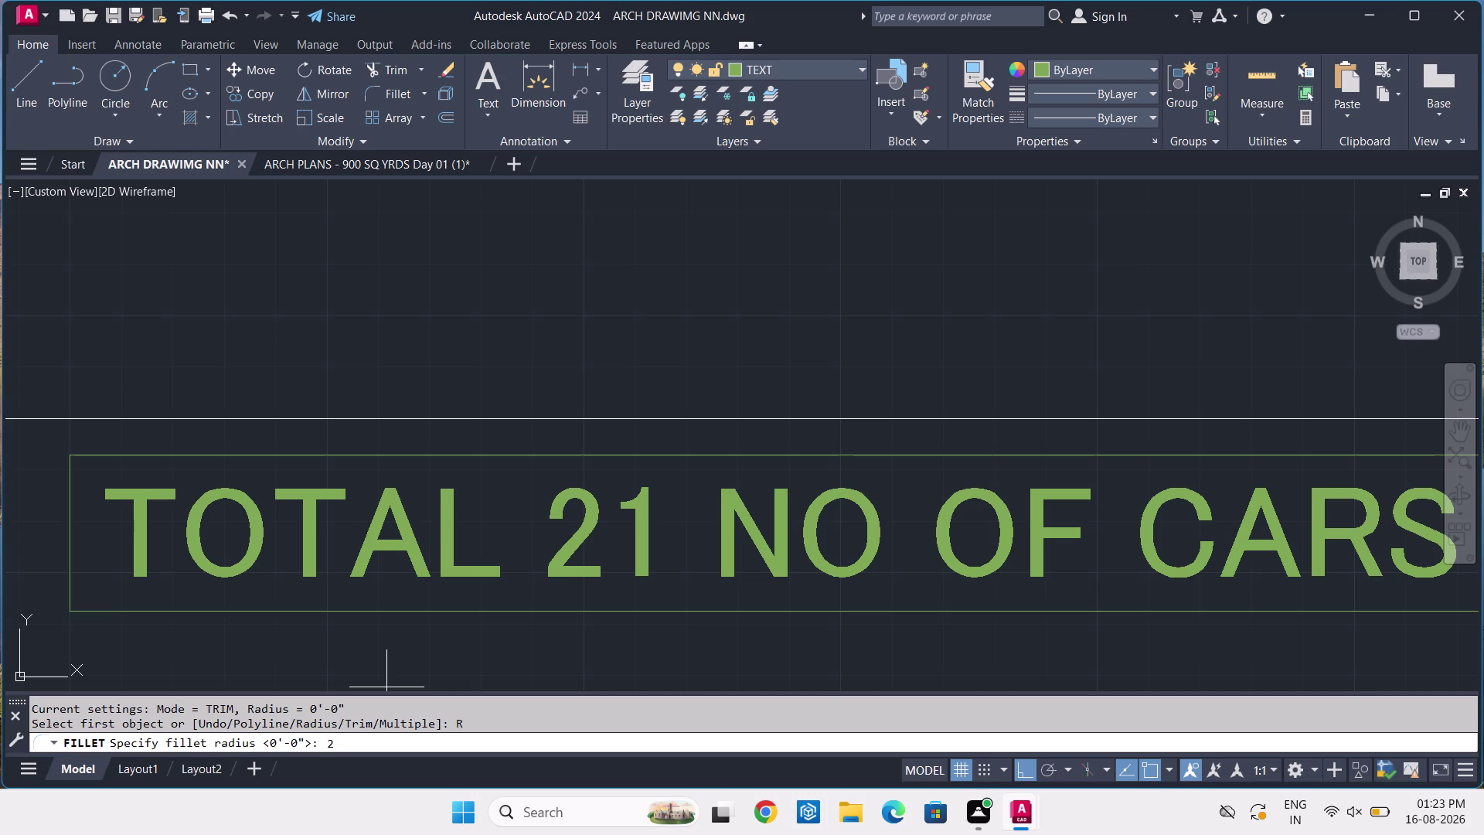
text(30)
key(Return)
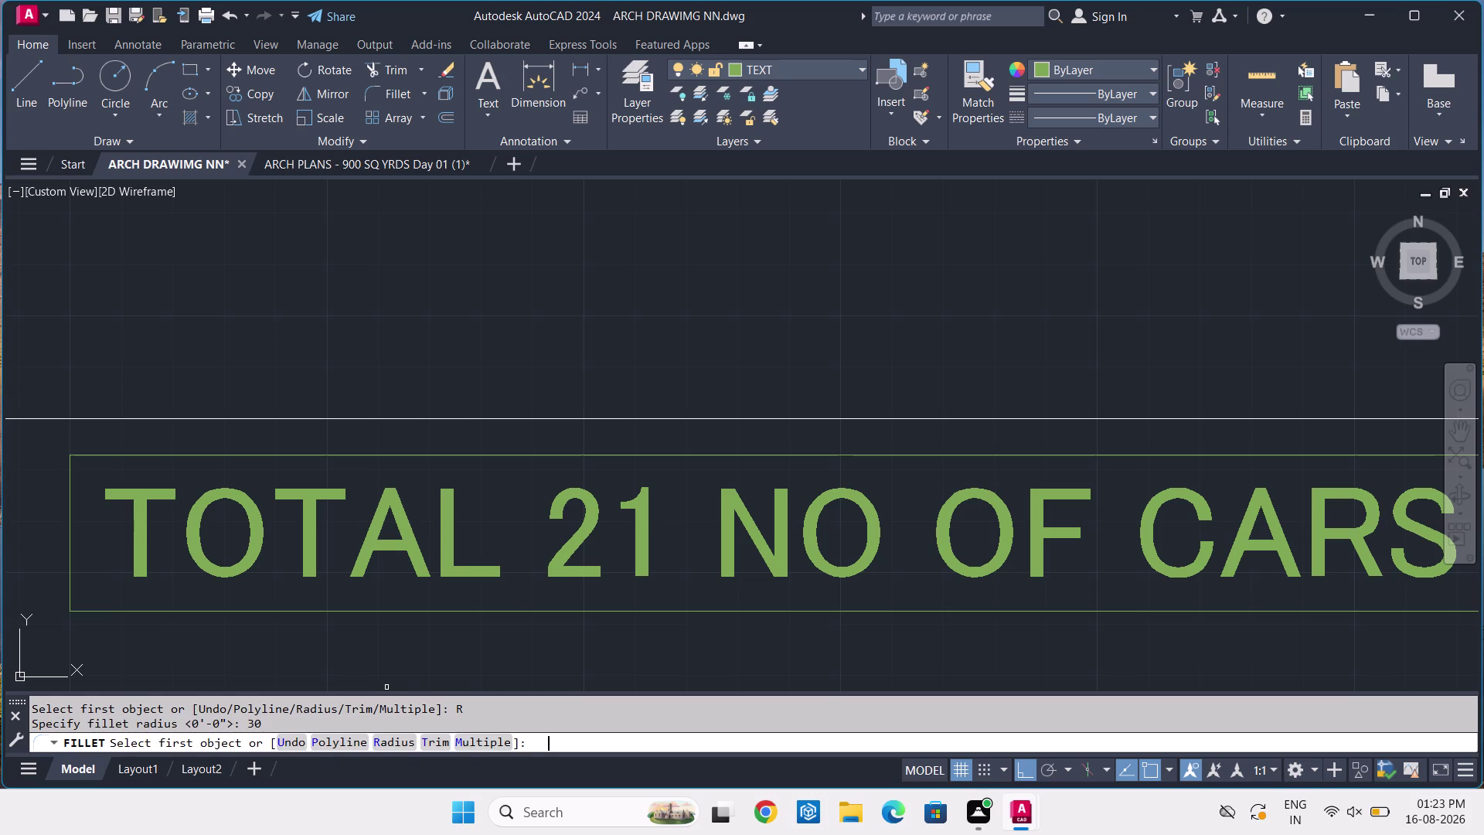
click(456, 742)
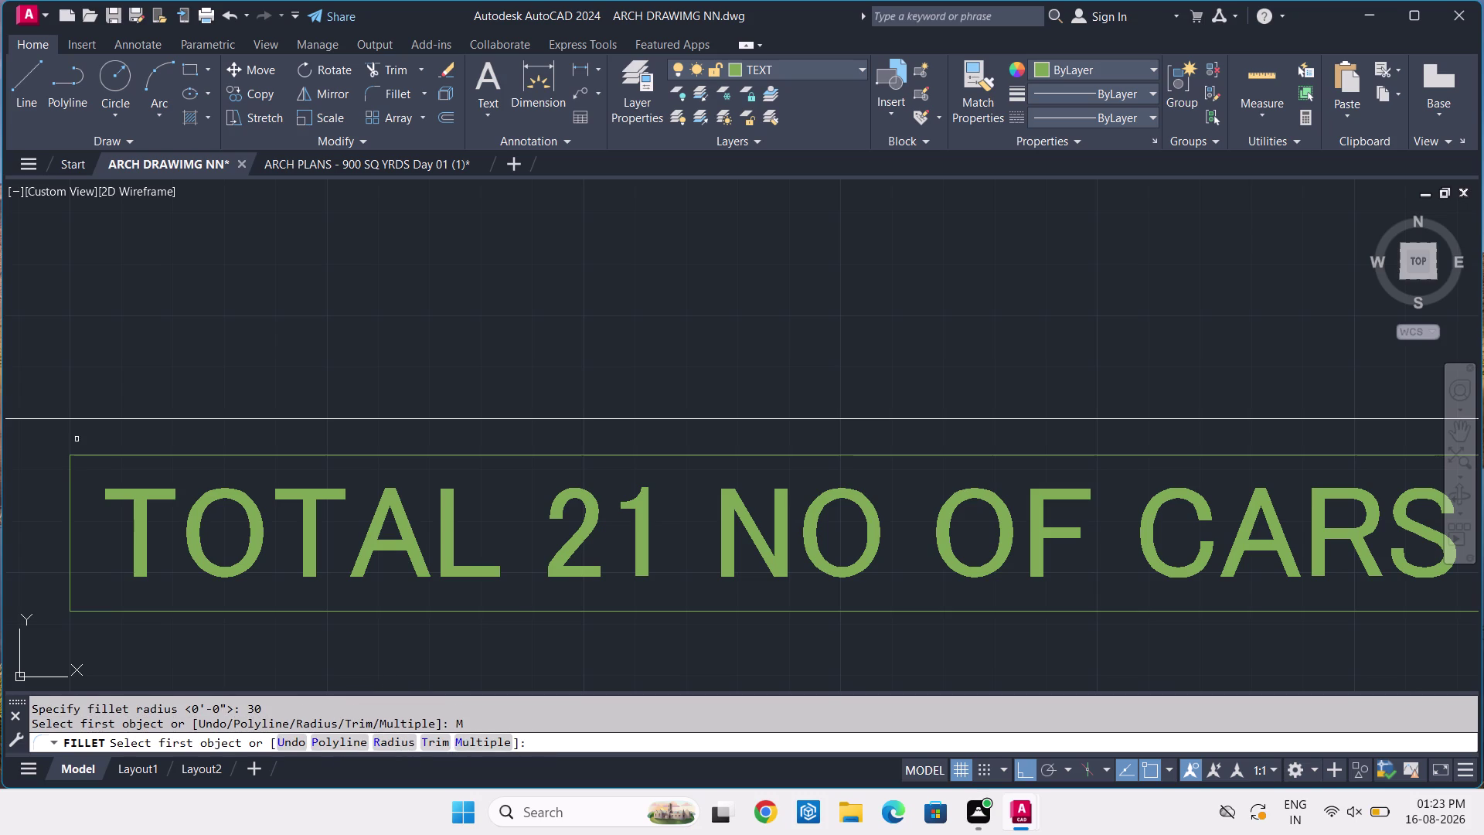
click(104, 453)
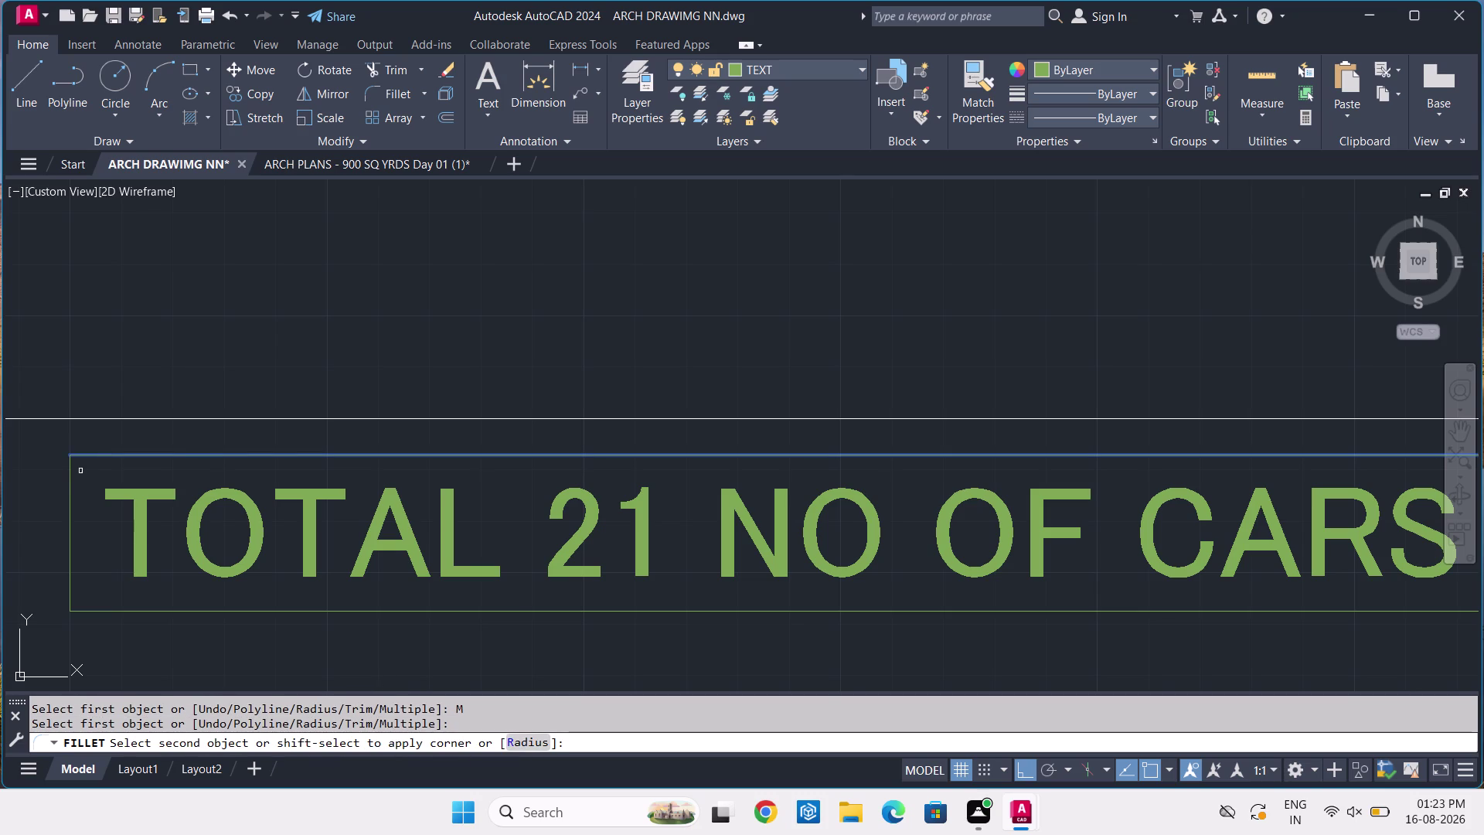
key(Escape)
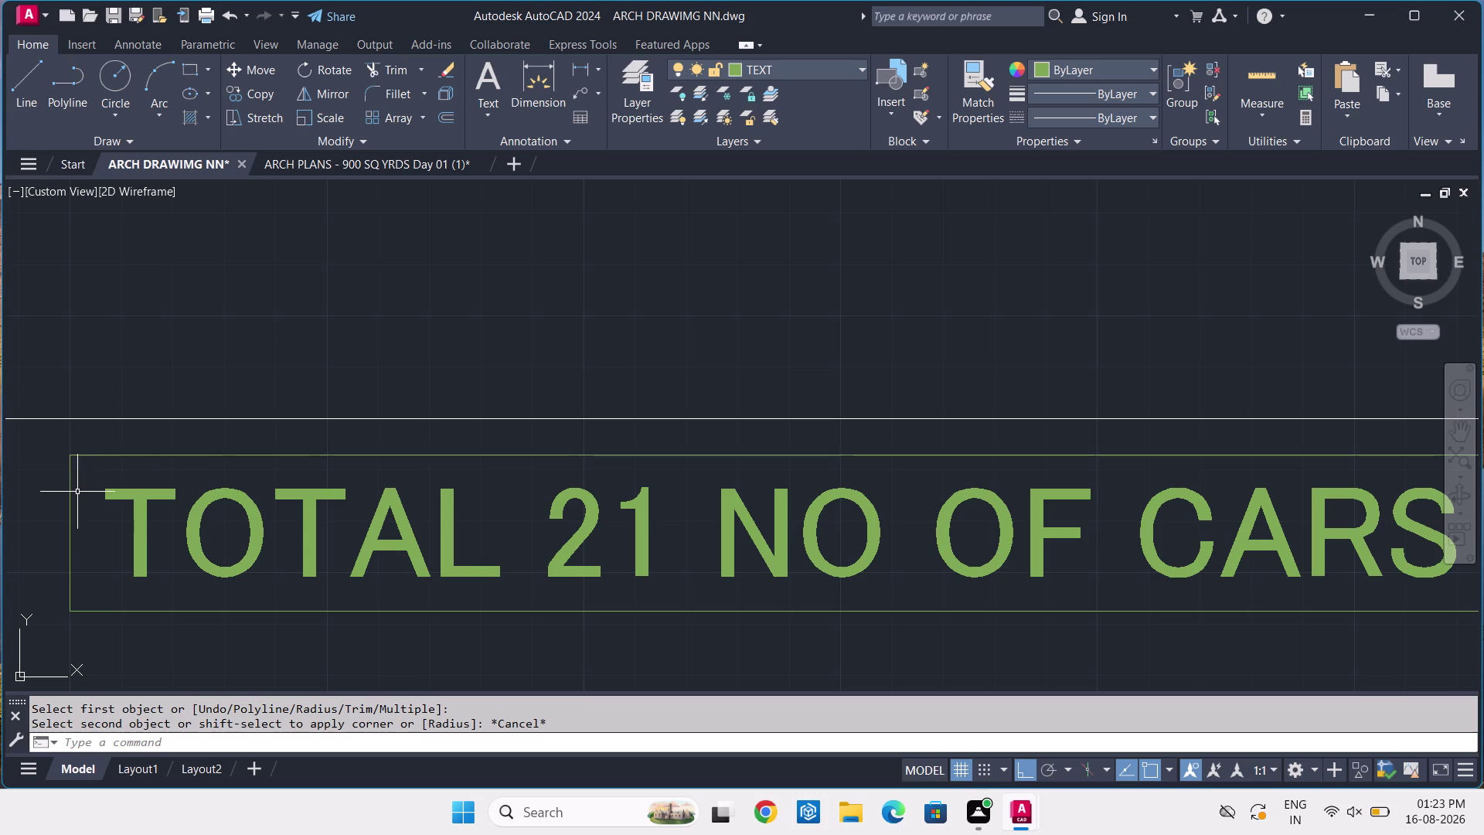
Retry the fillet with radius 15 on the frame's top and left edges, then cancel.
key(f)
key(space)
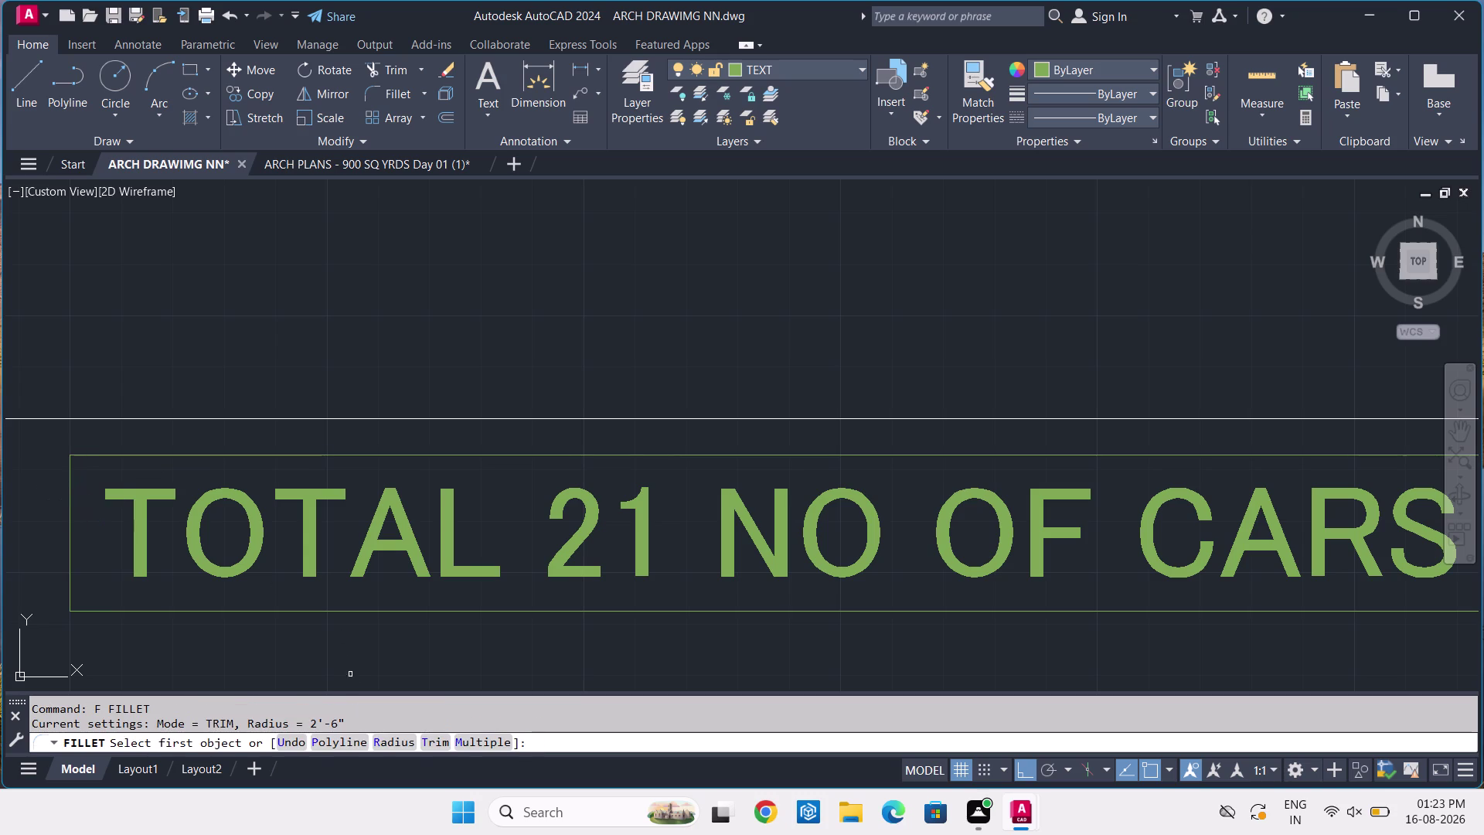
click(396, 741)
key(1)
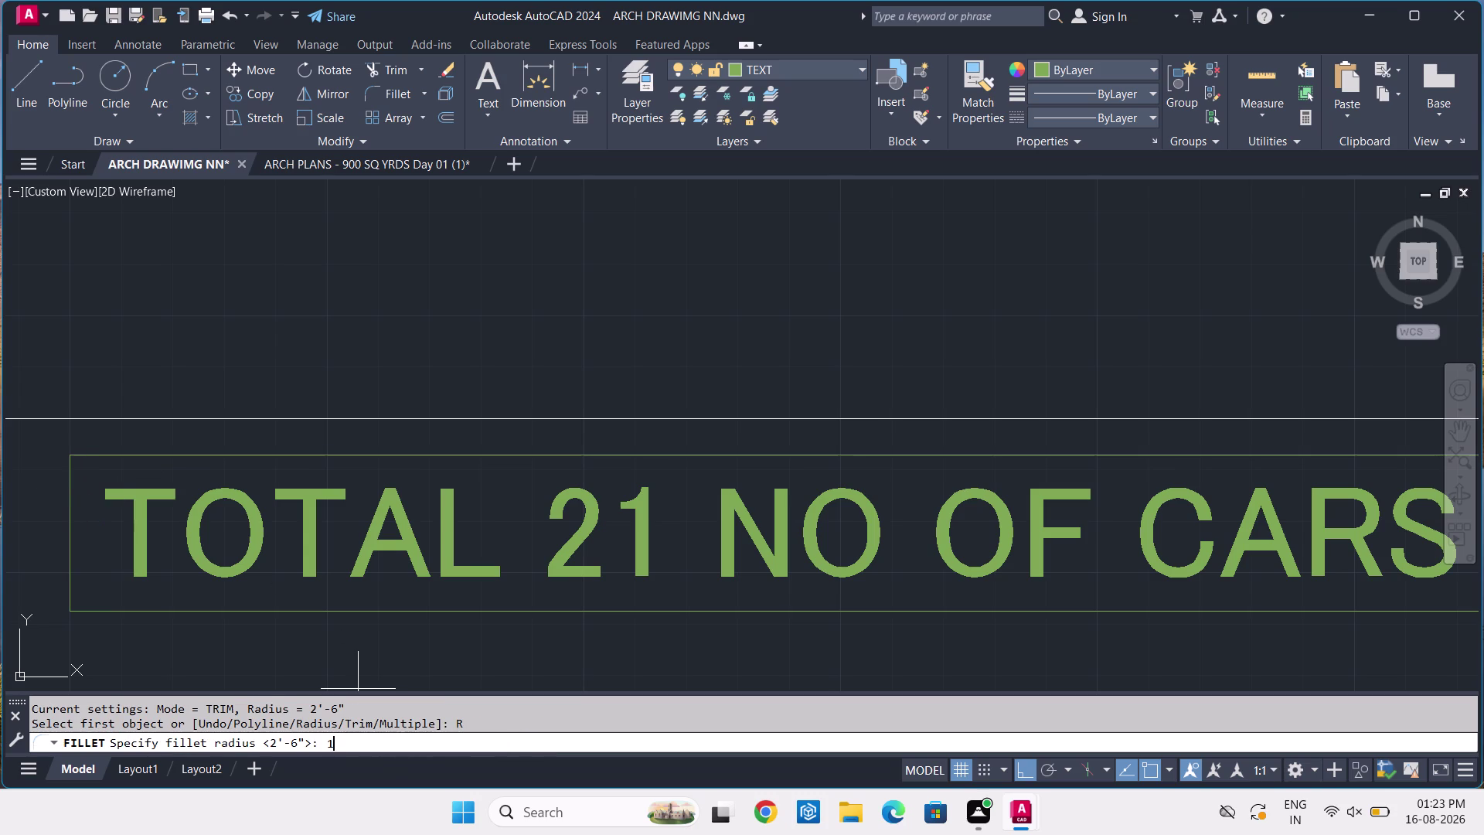
key(6)
key(BackSpace)
key(l)
key(BackSpace)
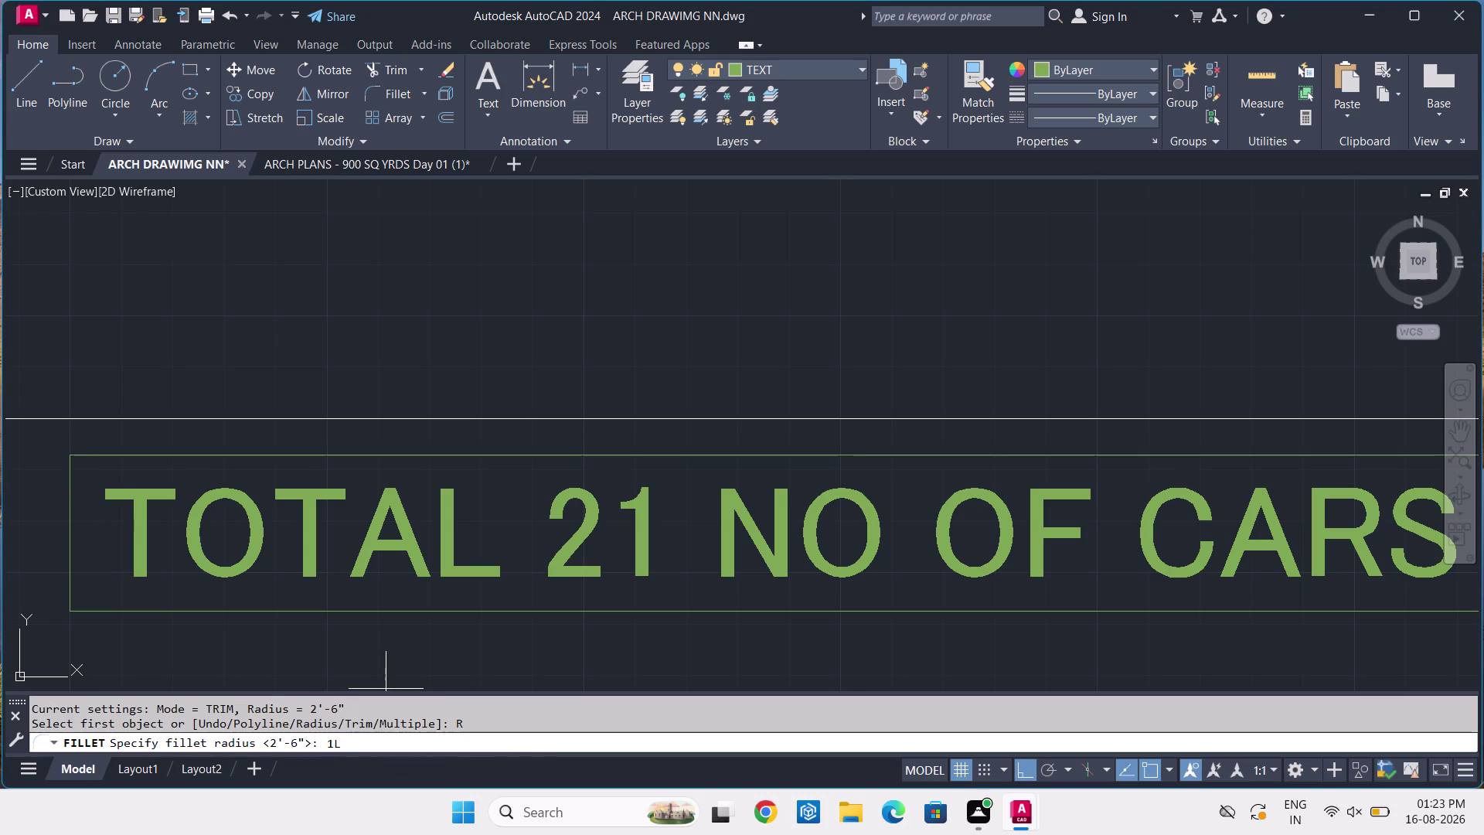
click(386, 689)
key(5)
key(Return)
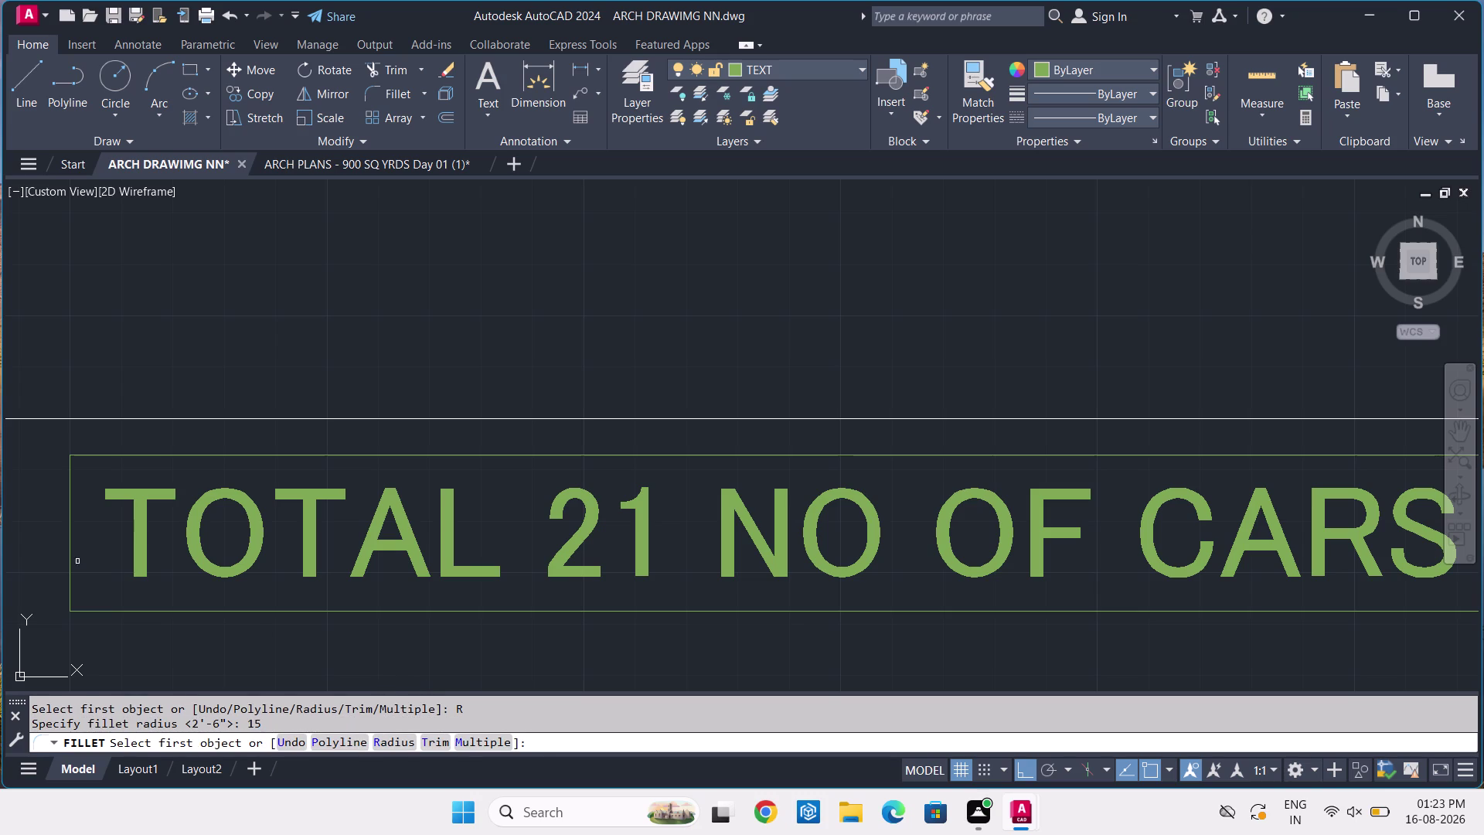
click(464, 735)
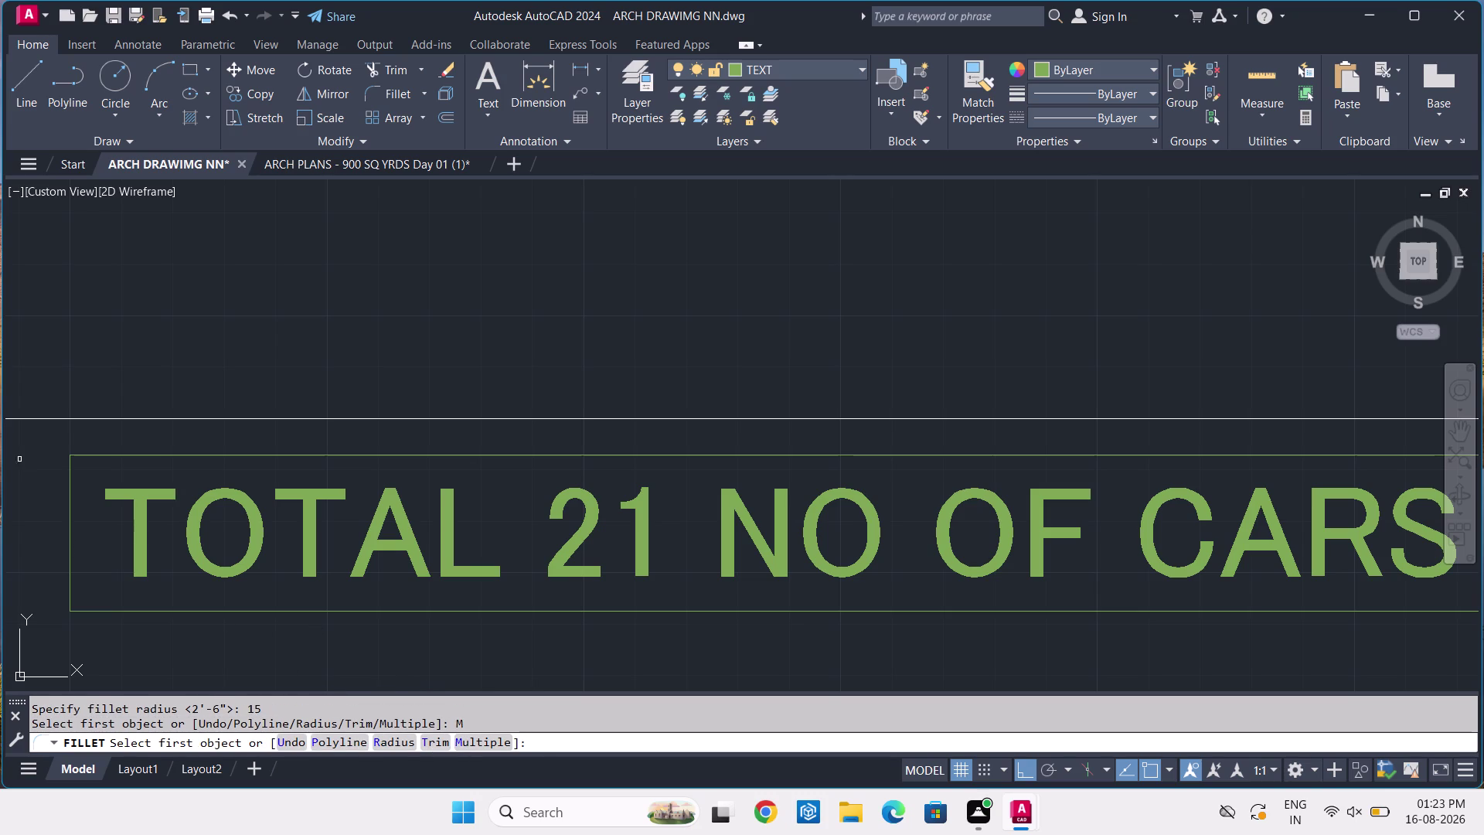
click(106, 457)
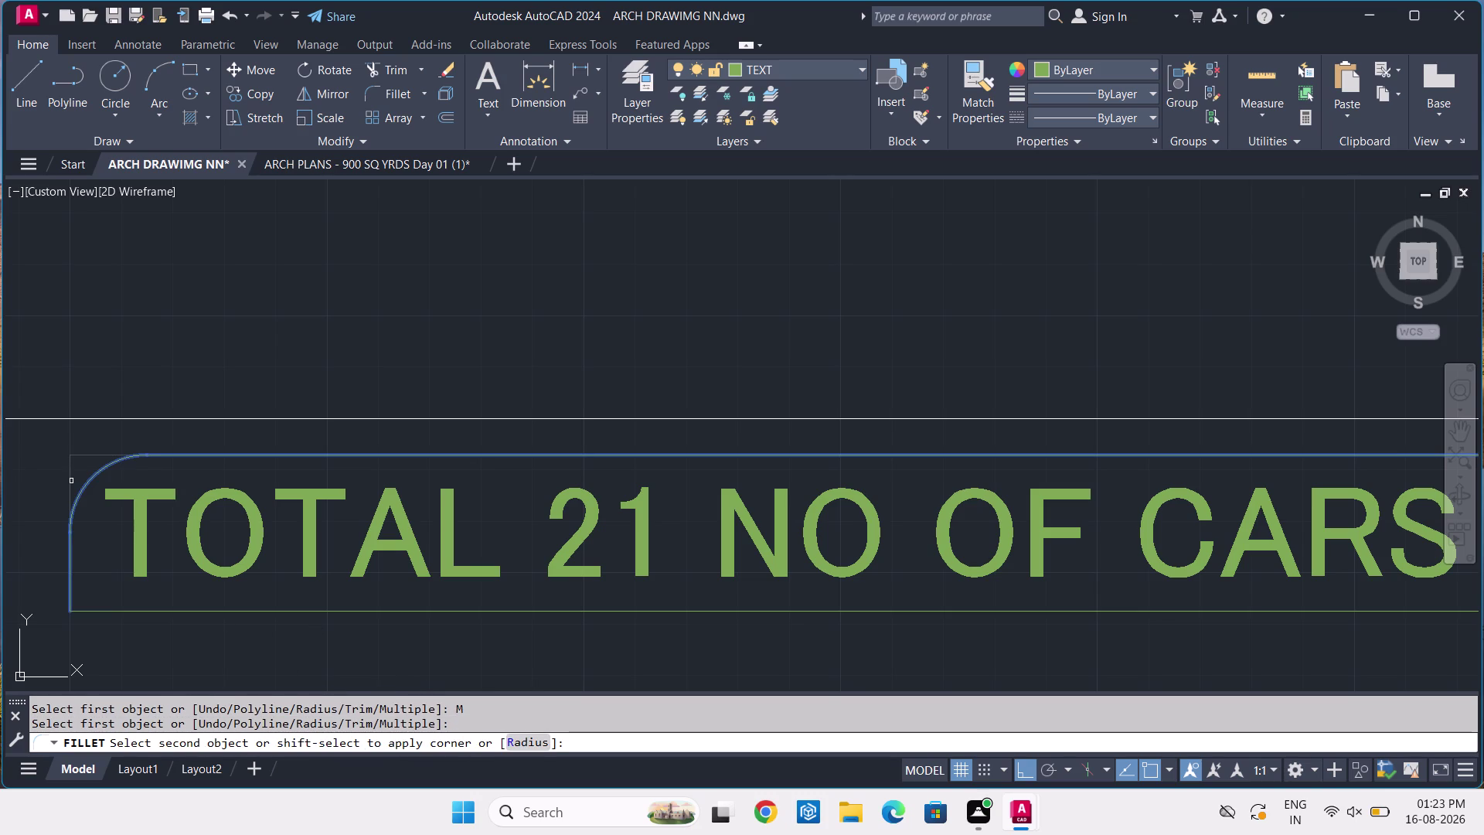
key(Escape)
With fillet radius 7 and Multiple mode, round the frame's top-left and bottom-left corners.
text(F)
key(space)
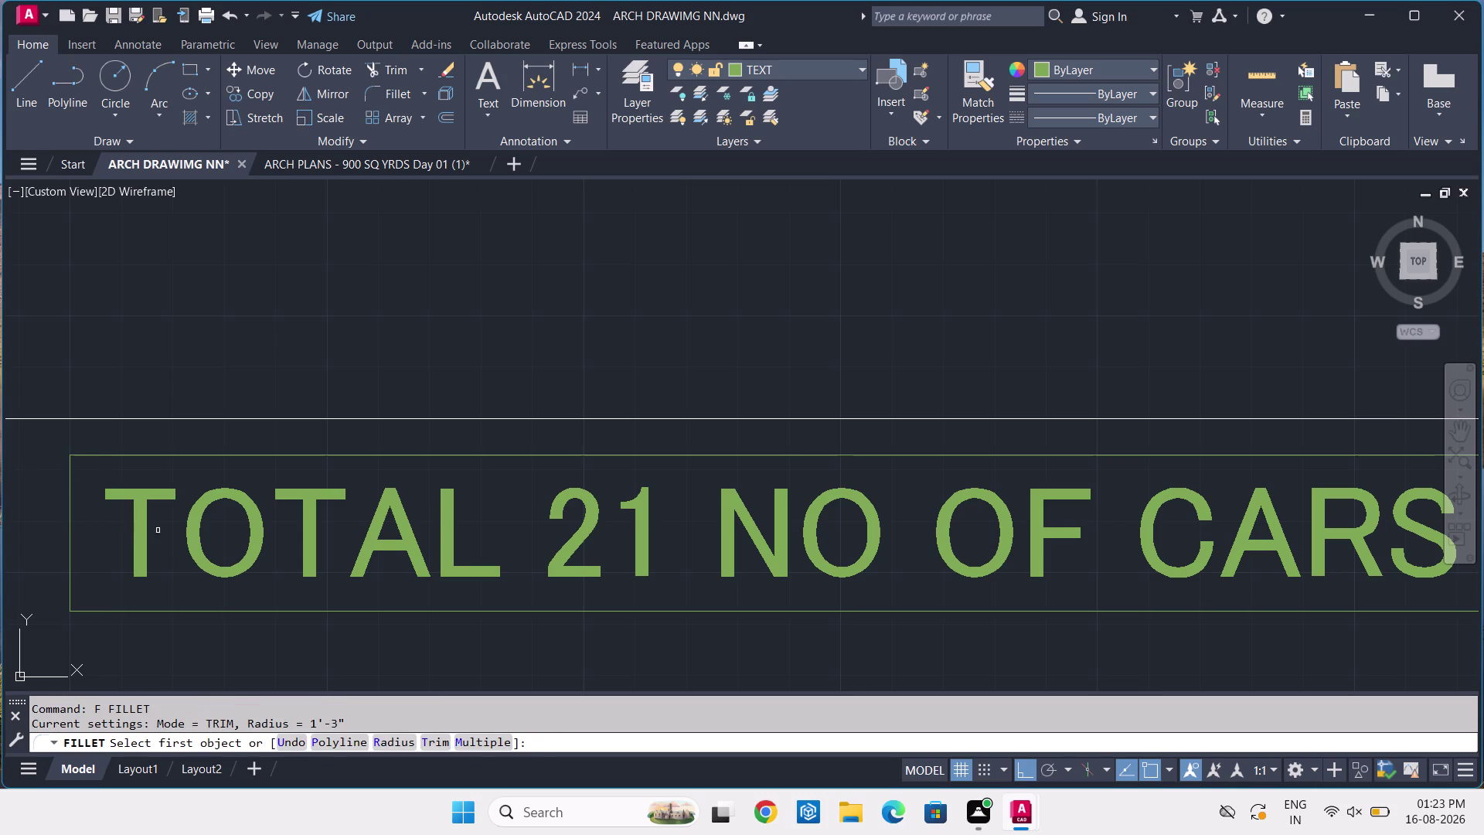
click(402, 736)
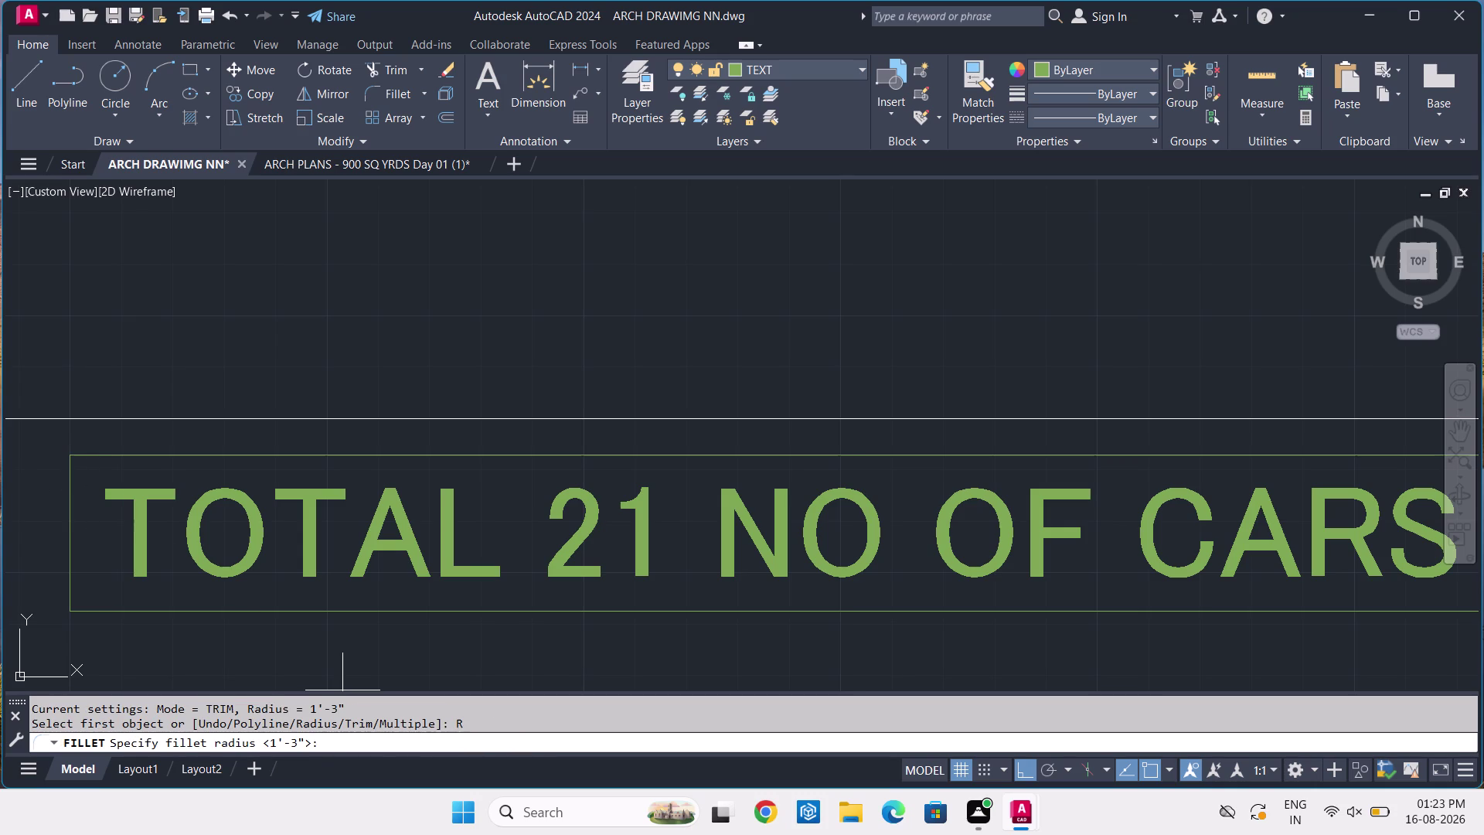
key(7)
key(Return)
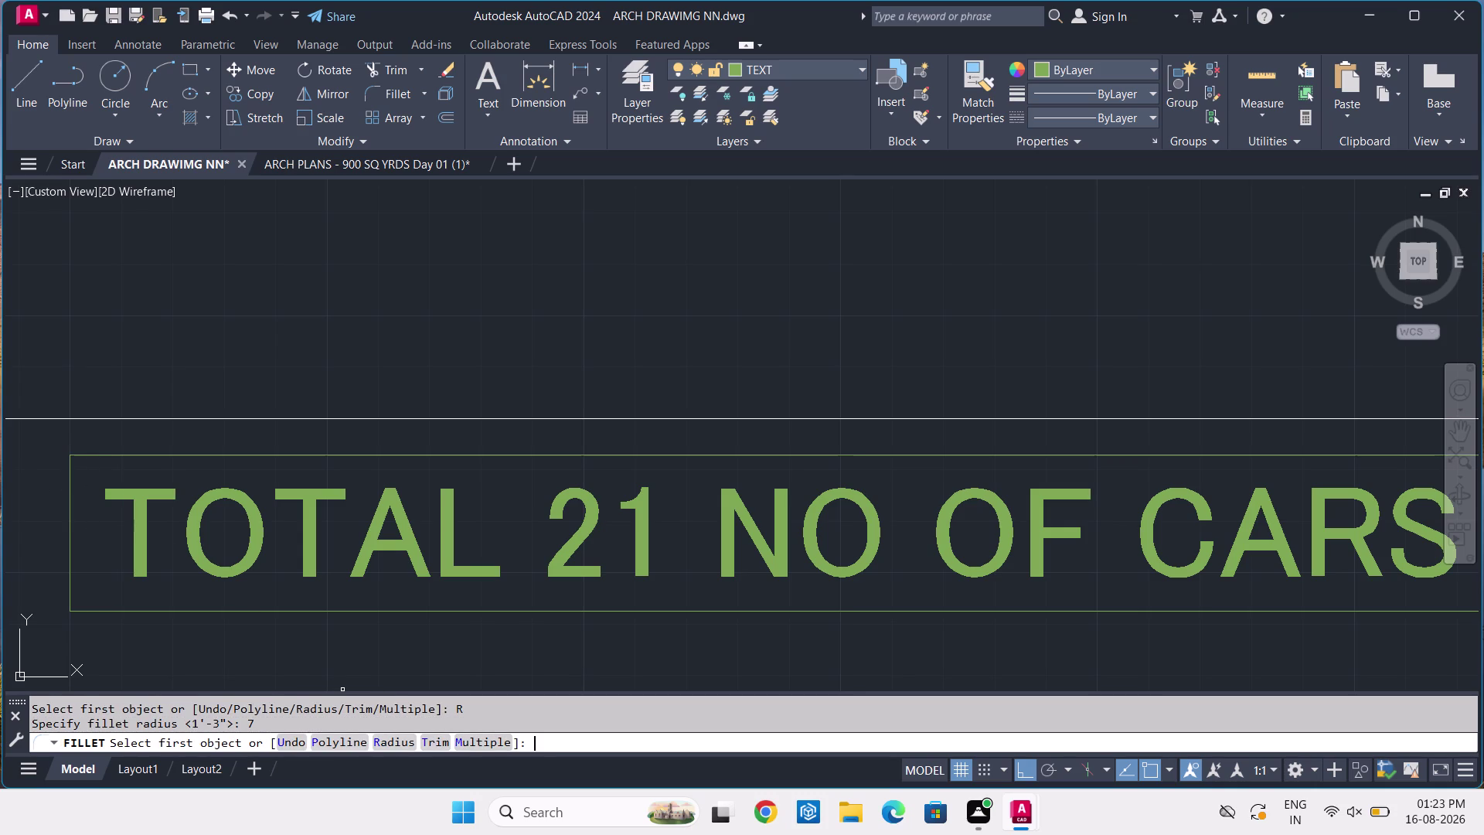
click(480, 739)
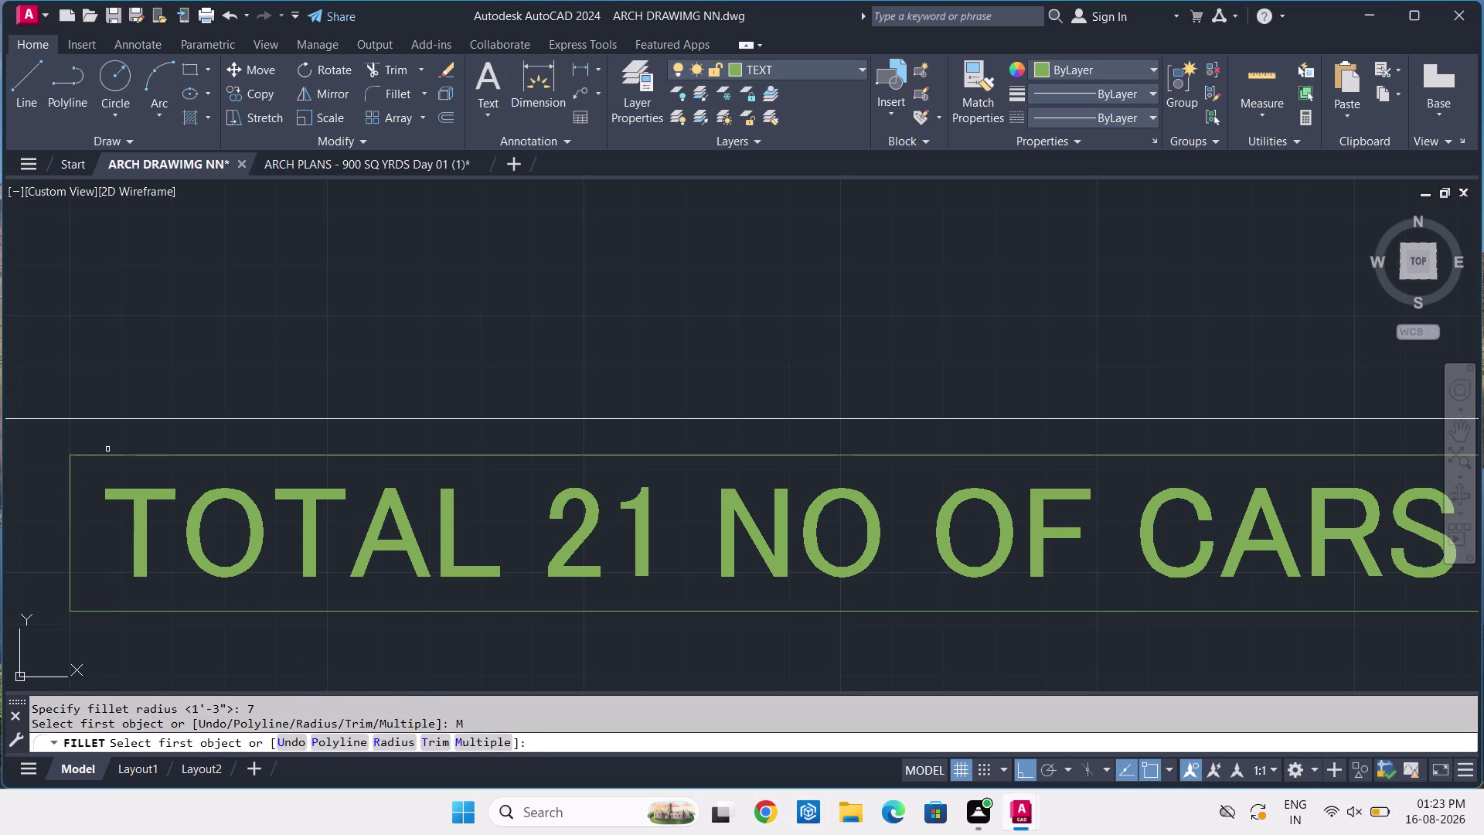
click(105, 459)
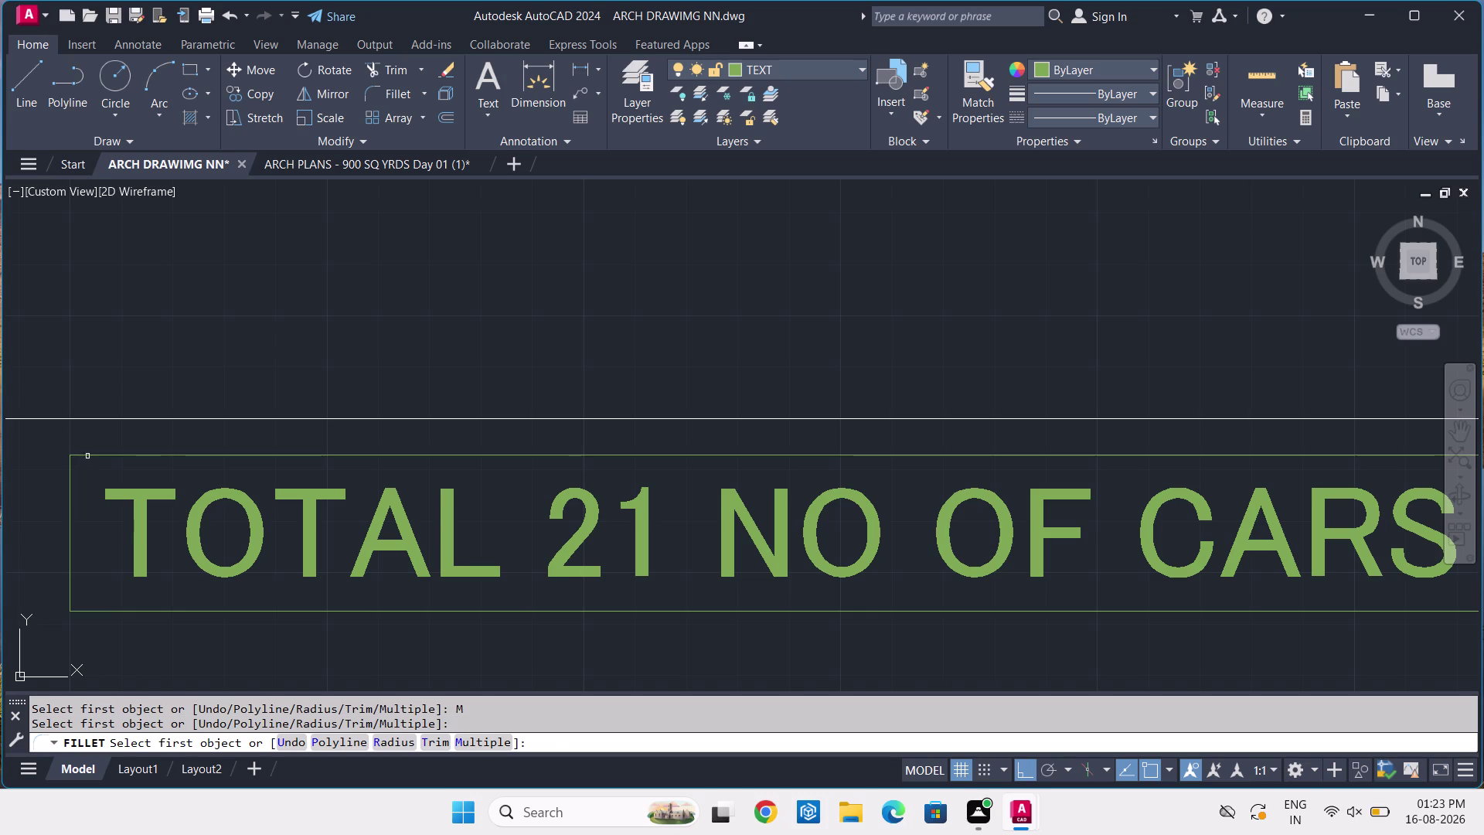
click(88, 455)
click(72, 475)
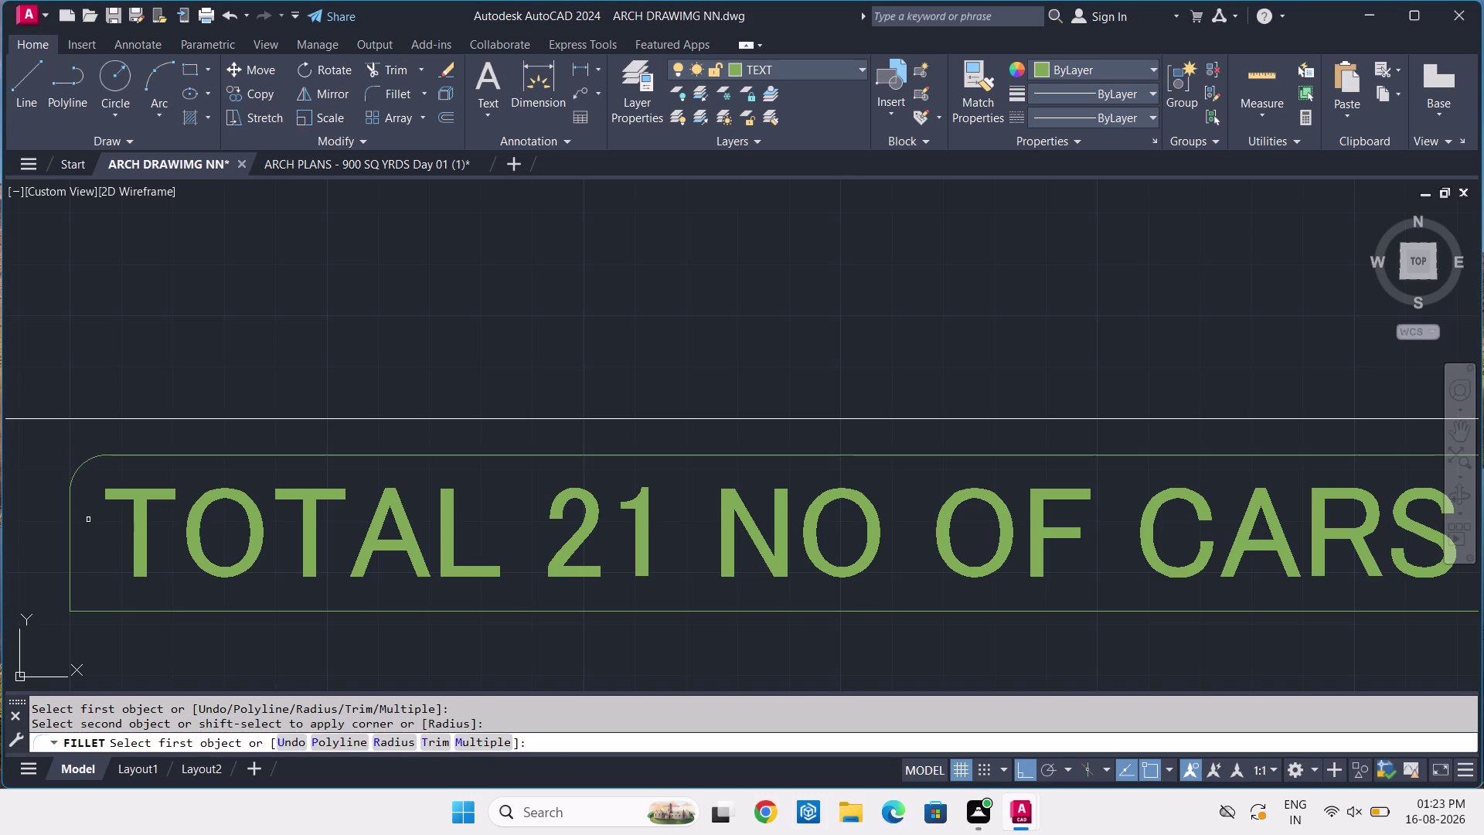
click(70, 575)
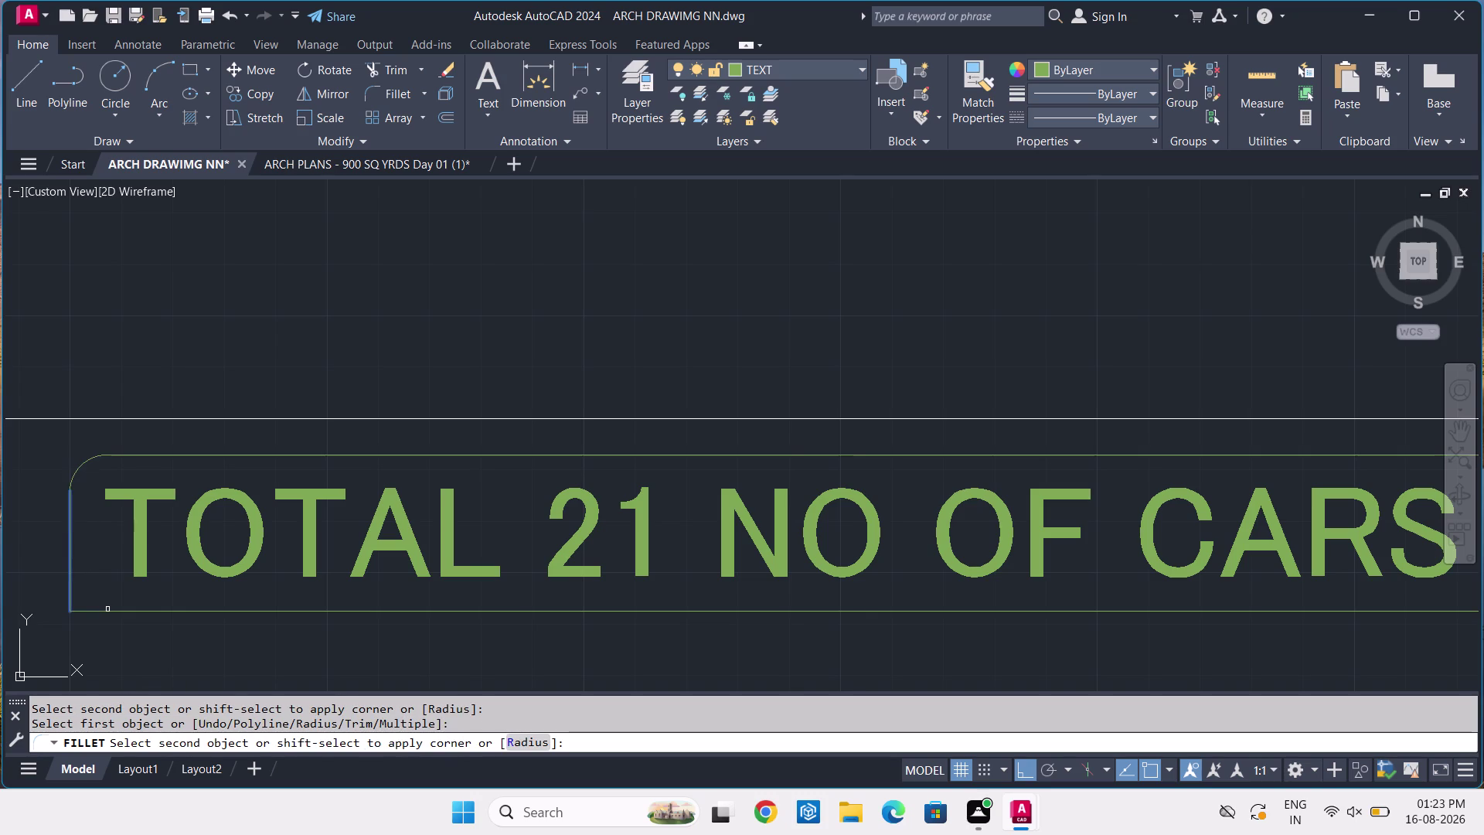
click(108, 611)
Round the frame's top-right and bottom-right corners and finish the fillet.
scroll(down, 3)
scroll(up, 3)
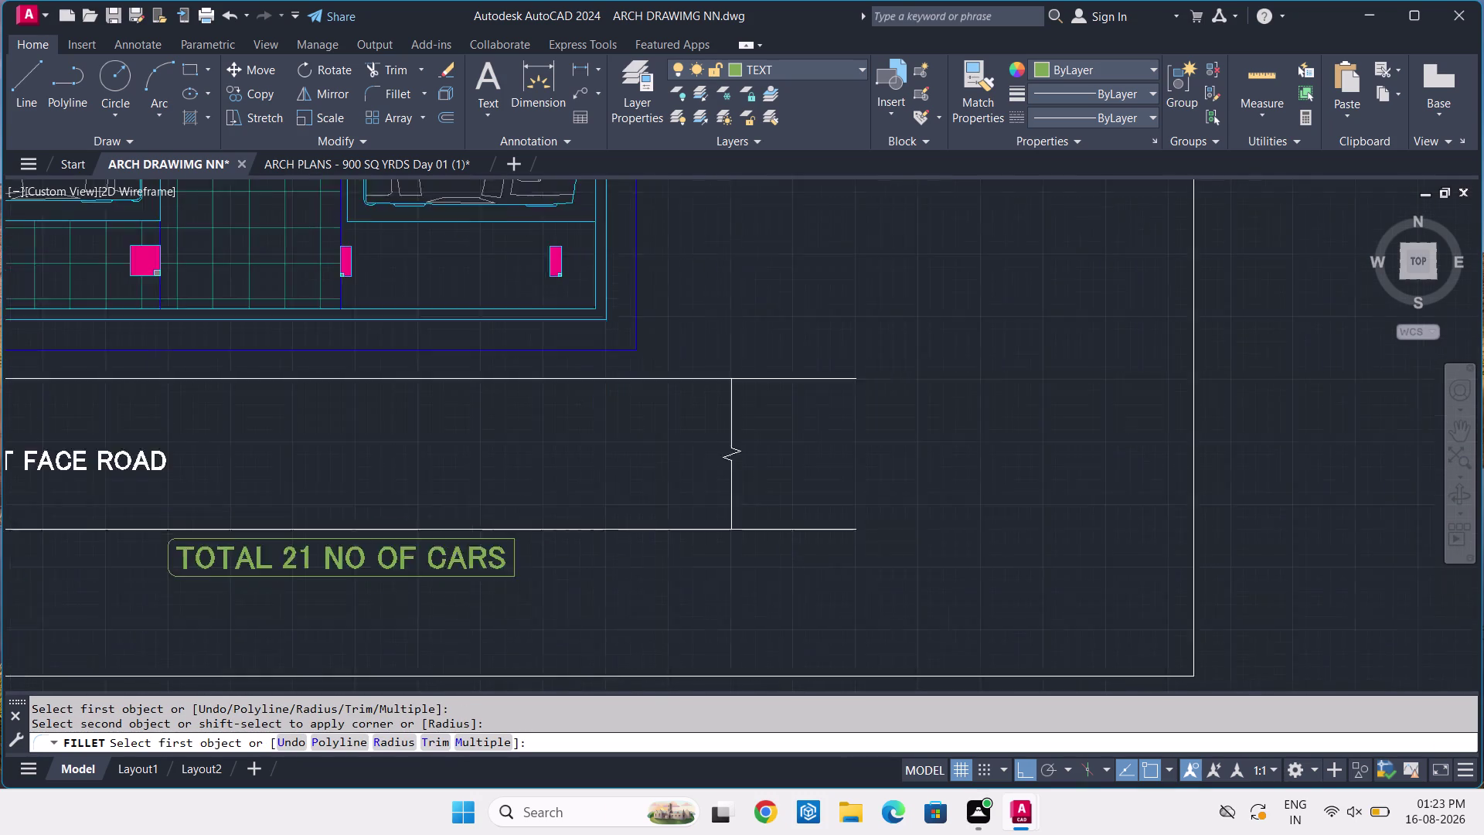
scroll(up, 3)
click(367, 511)
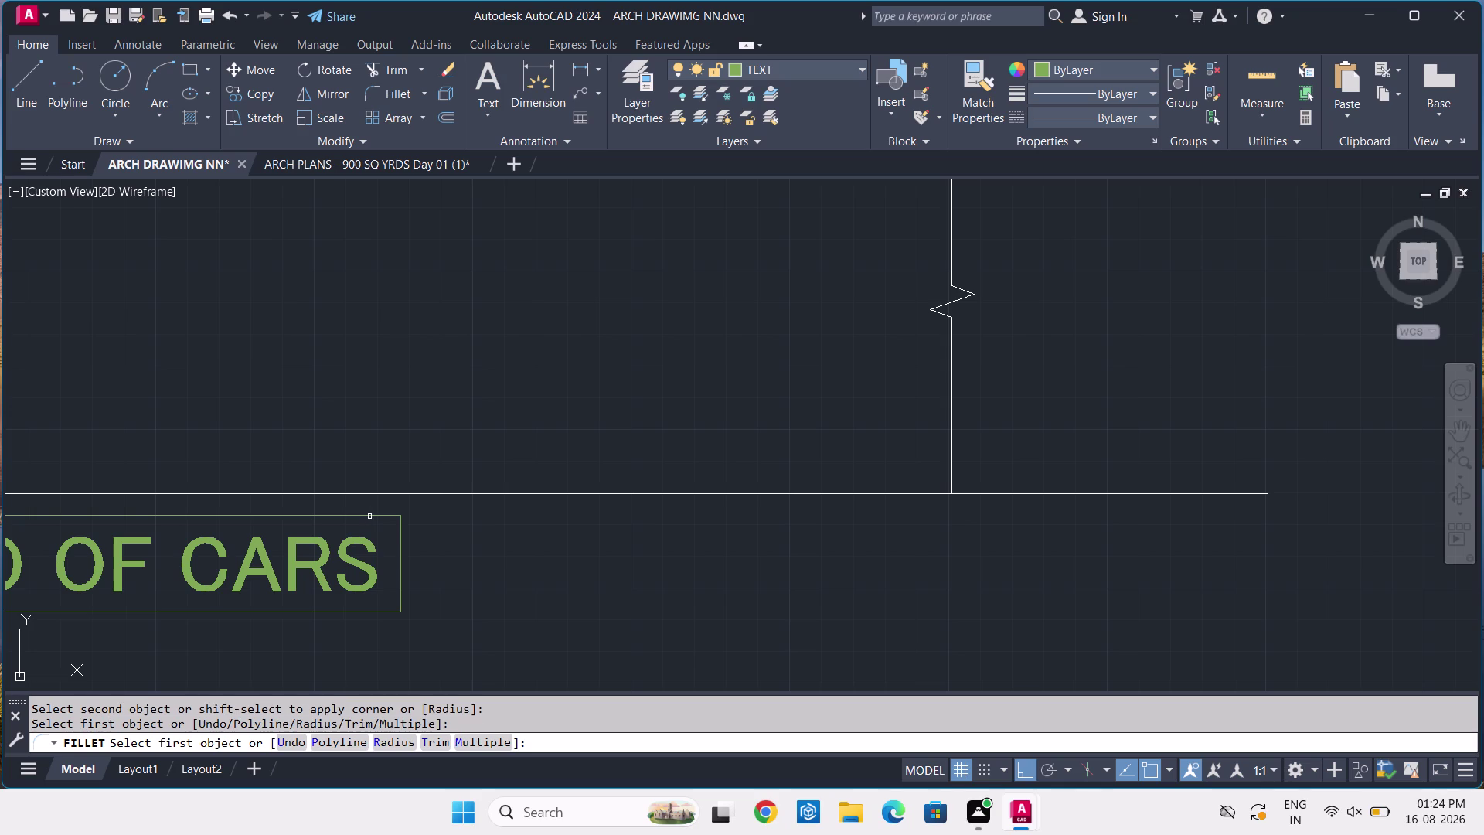
click(374, 513)
click(378, 515)
click(402, 531)
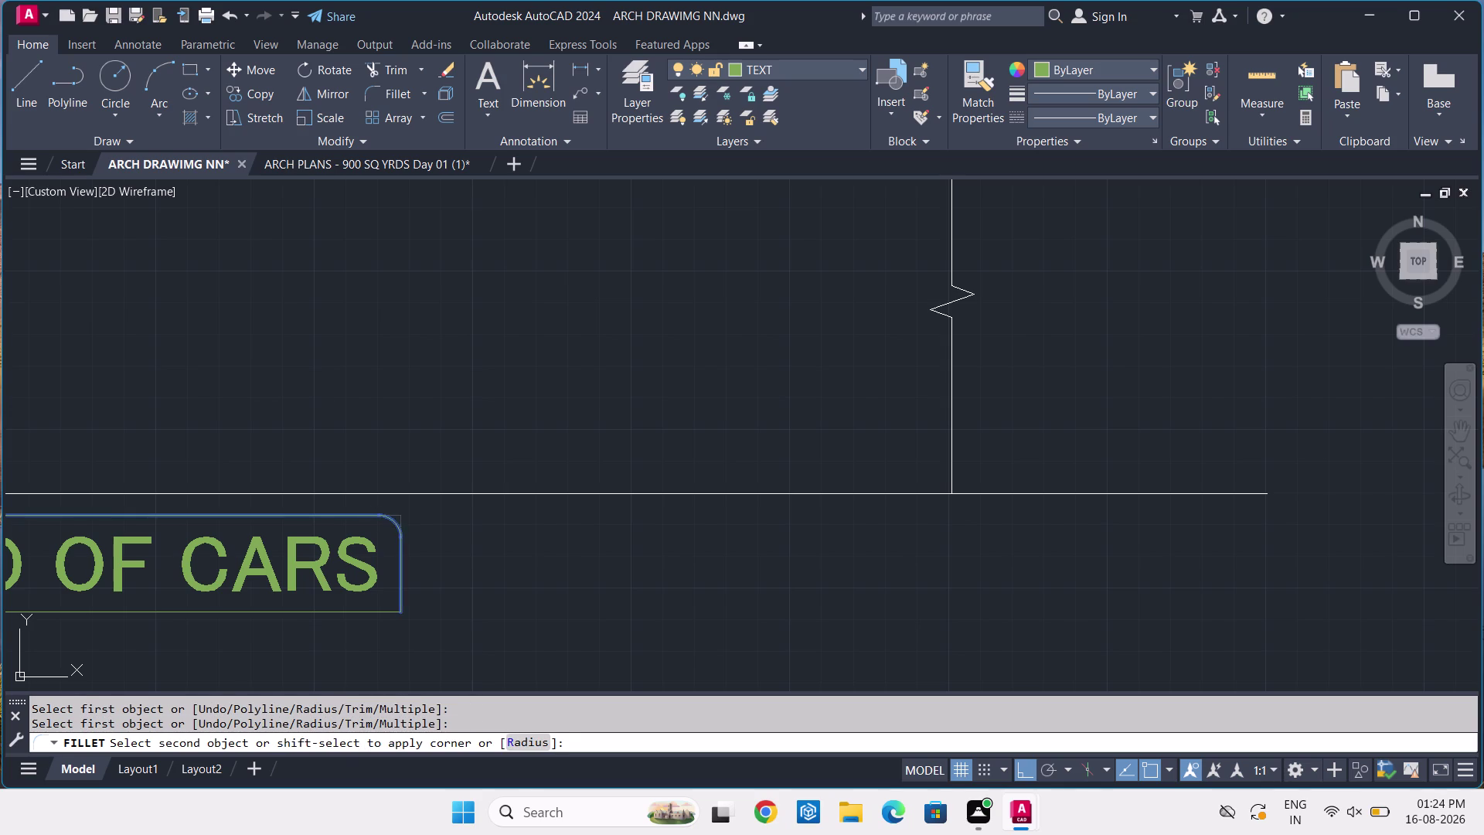
click(402, 603)
click(371, 612)
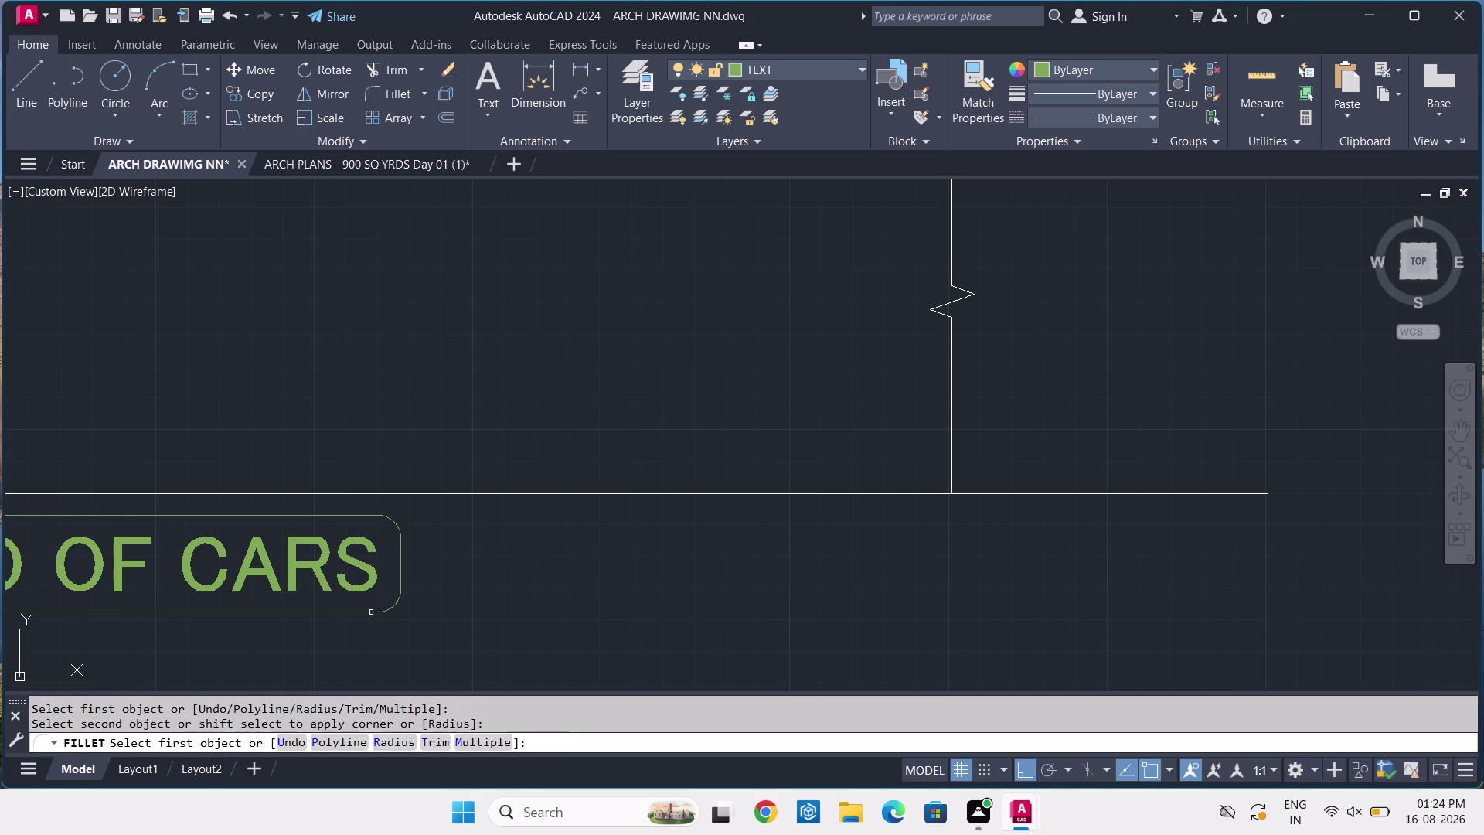
key(Return)
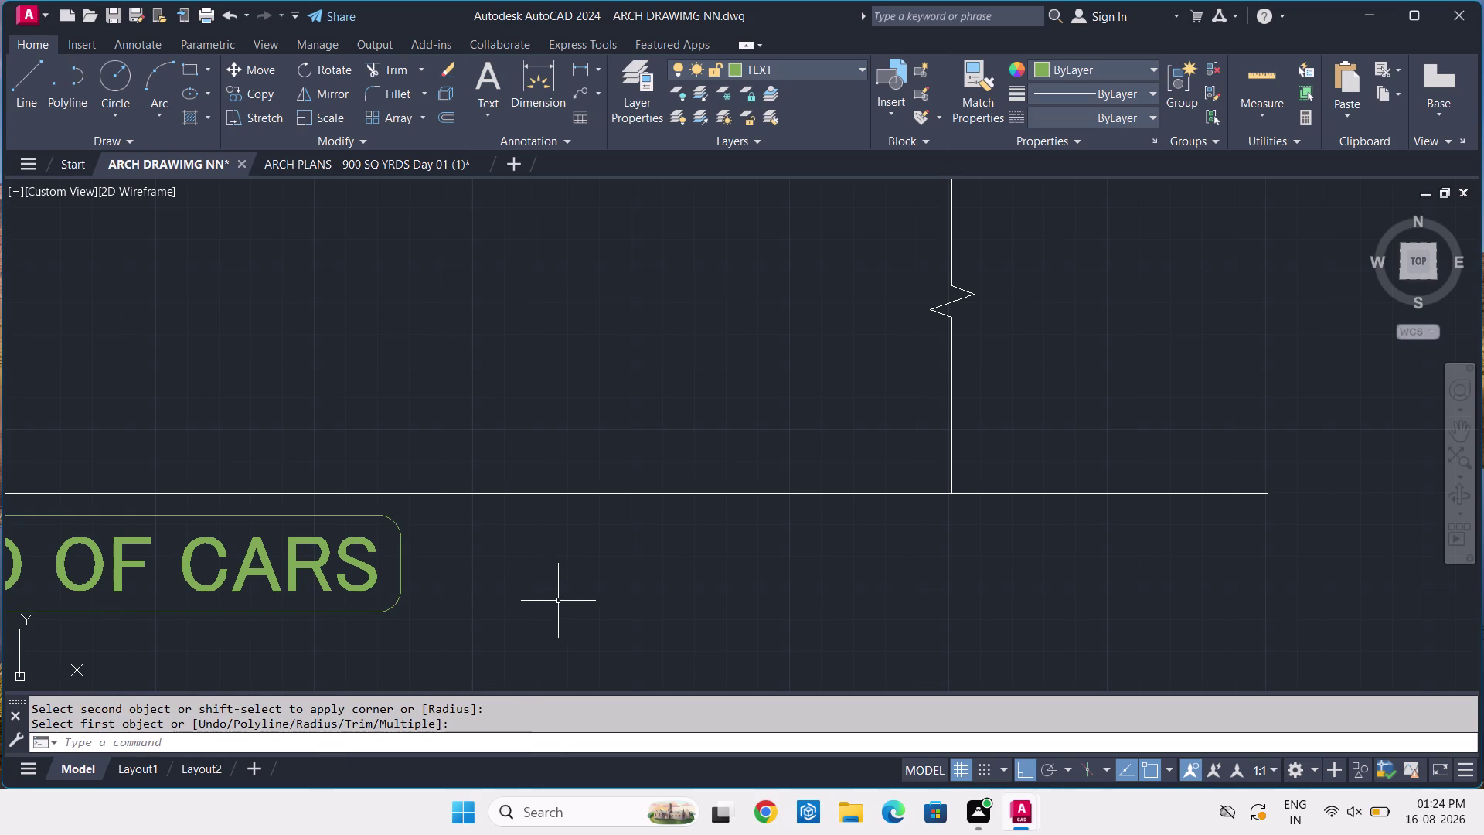
scroll(down, 3)
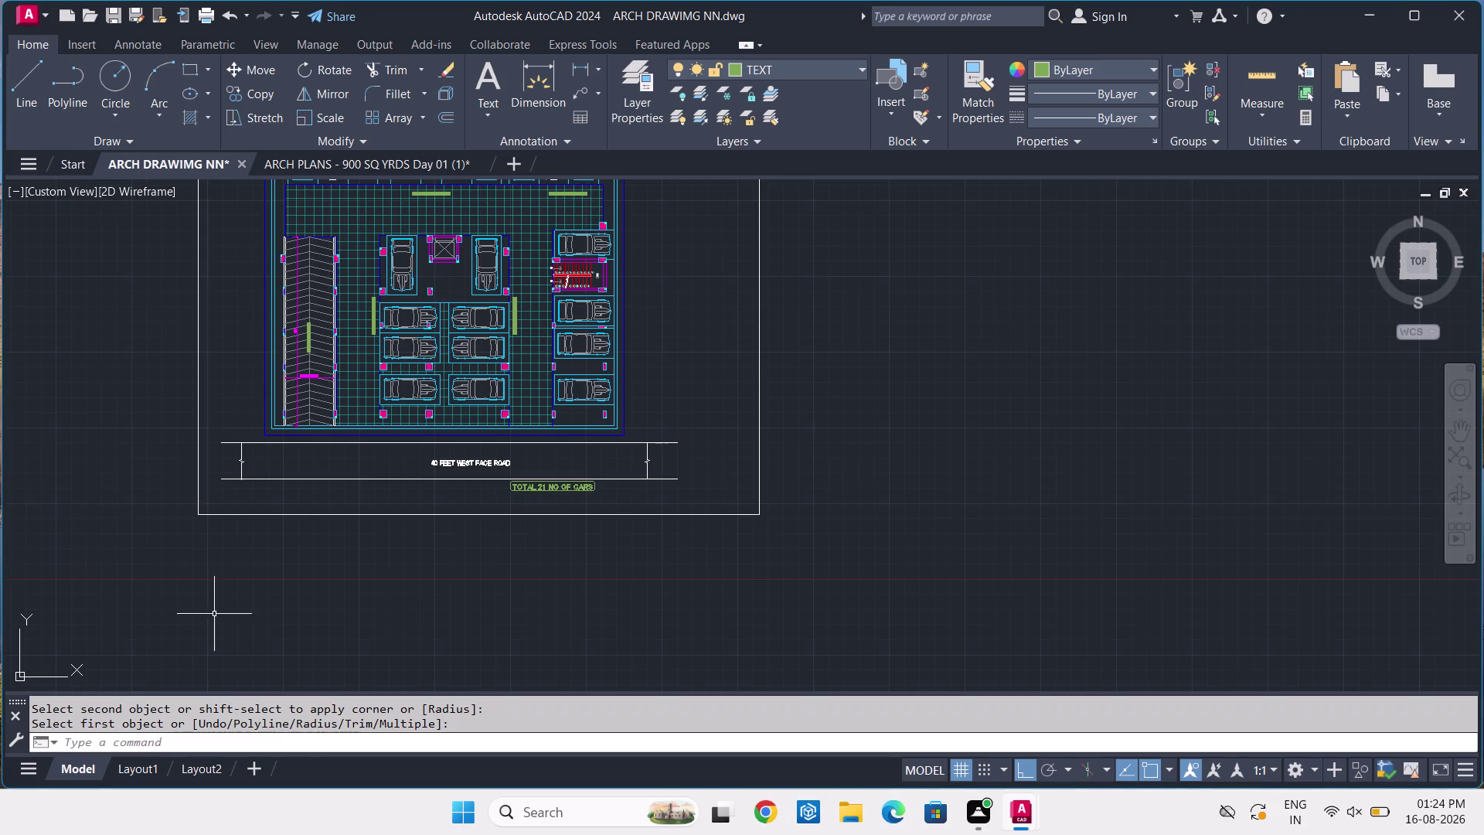
click(418, 162)
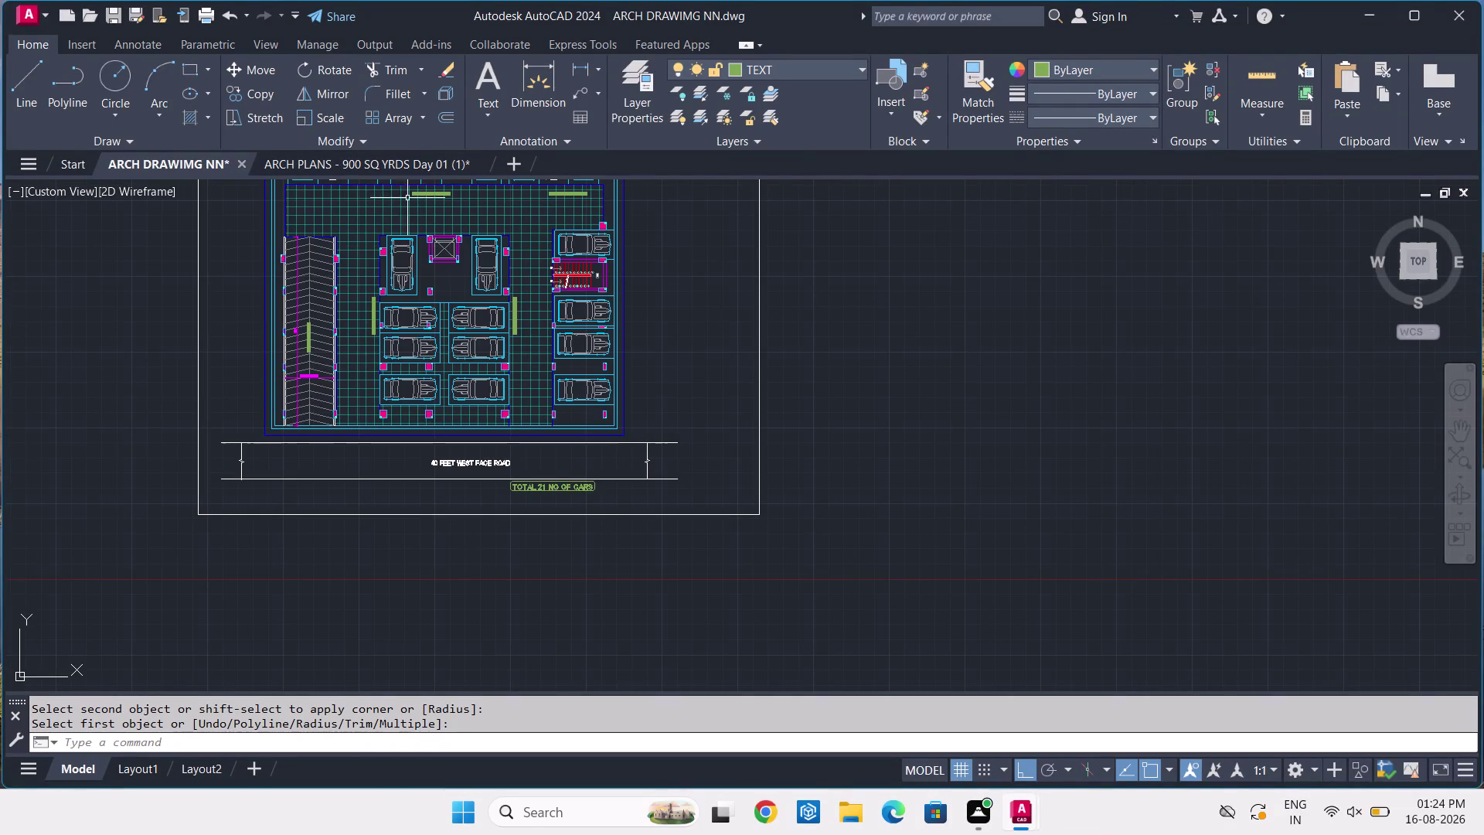
click(411, 172)
scroll(down, 3)
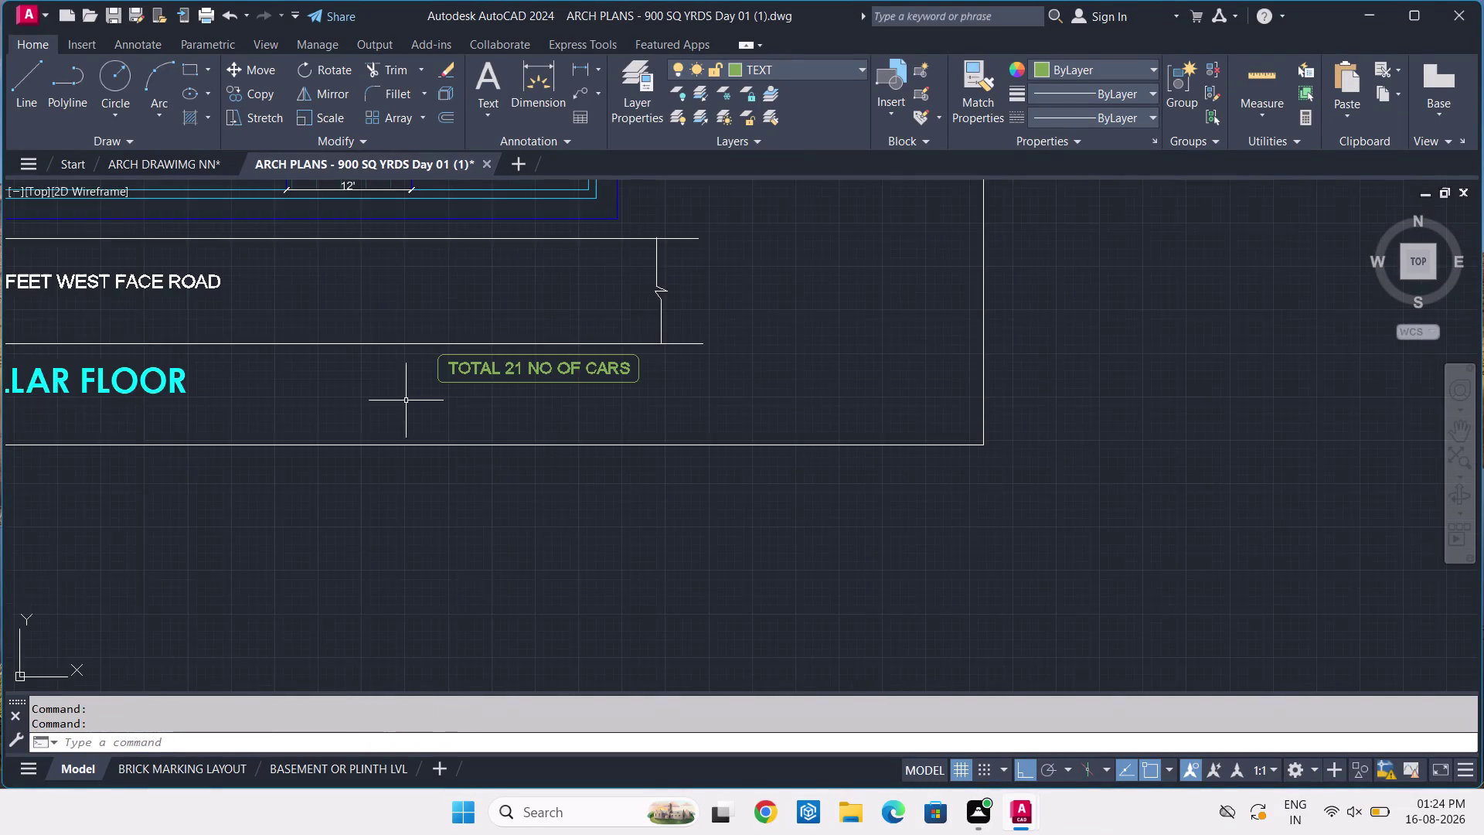
scroll(down, 3)
scroll(up, 3)
click(179, 392)
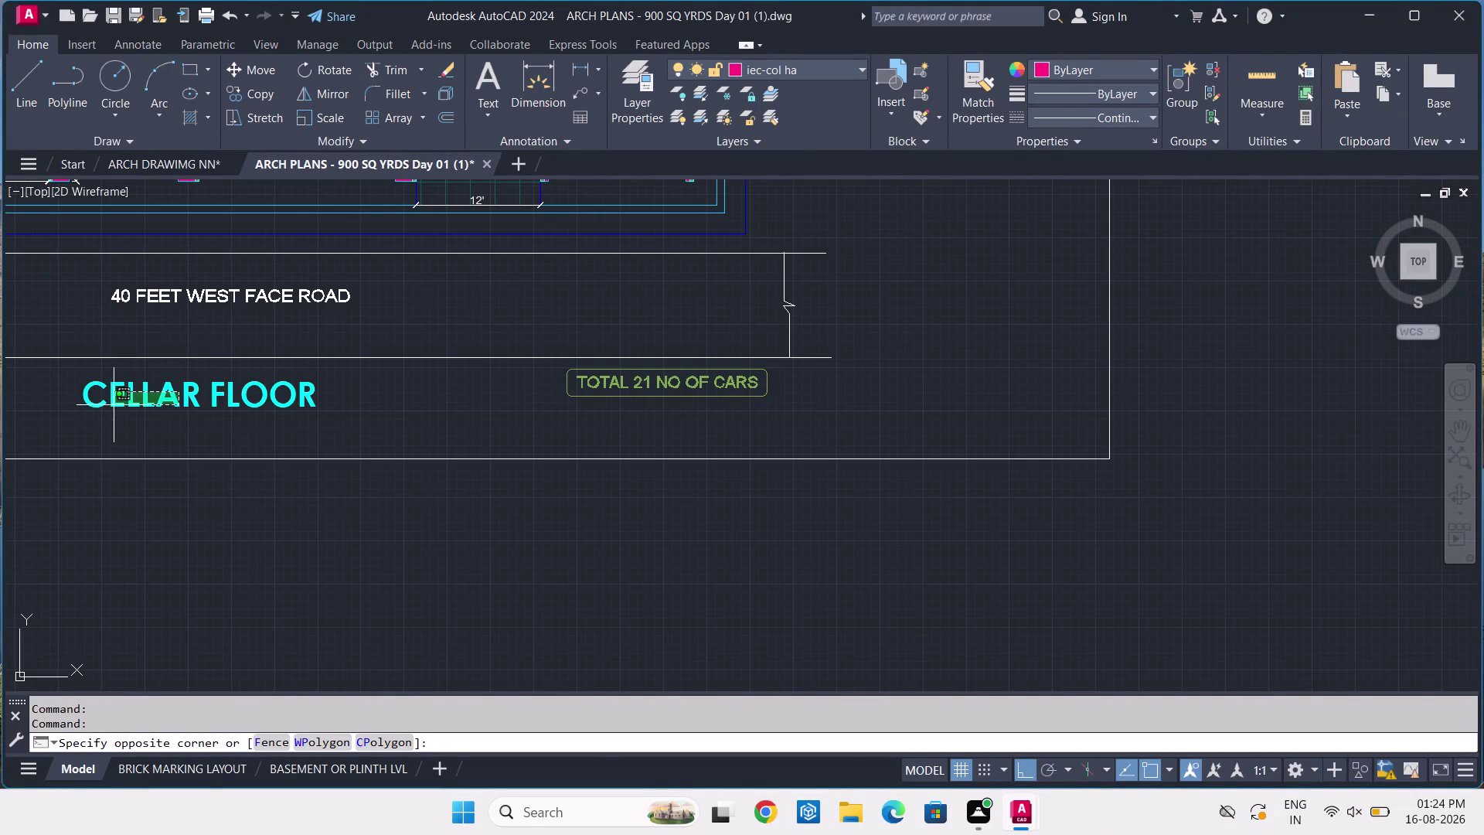
click(114, 405)
key(p)
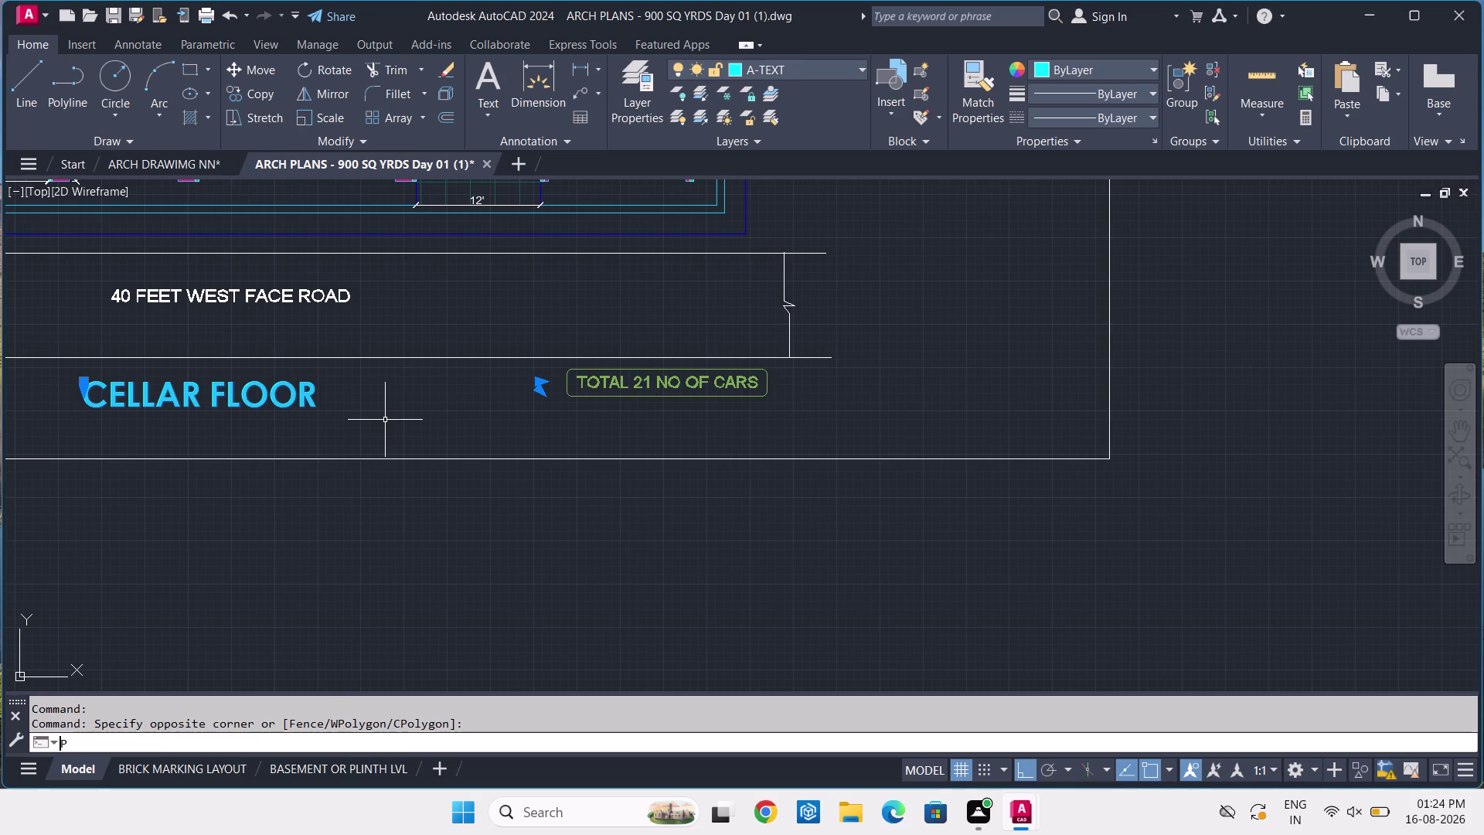
key(r)
key(space)
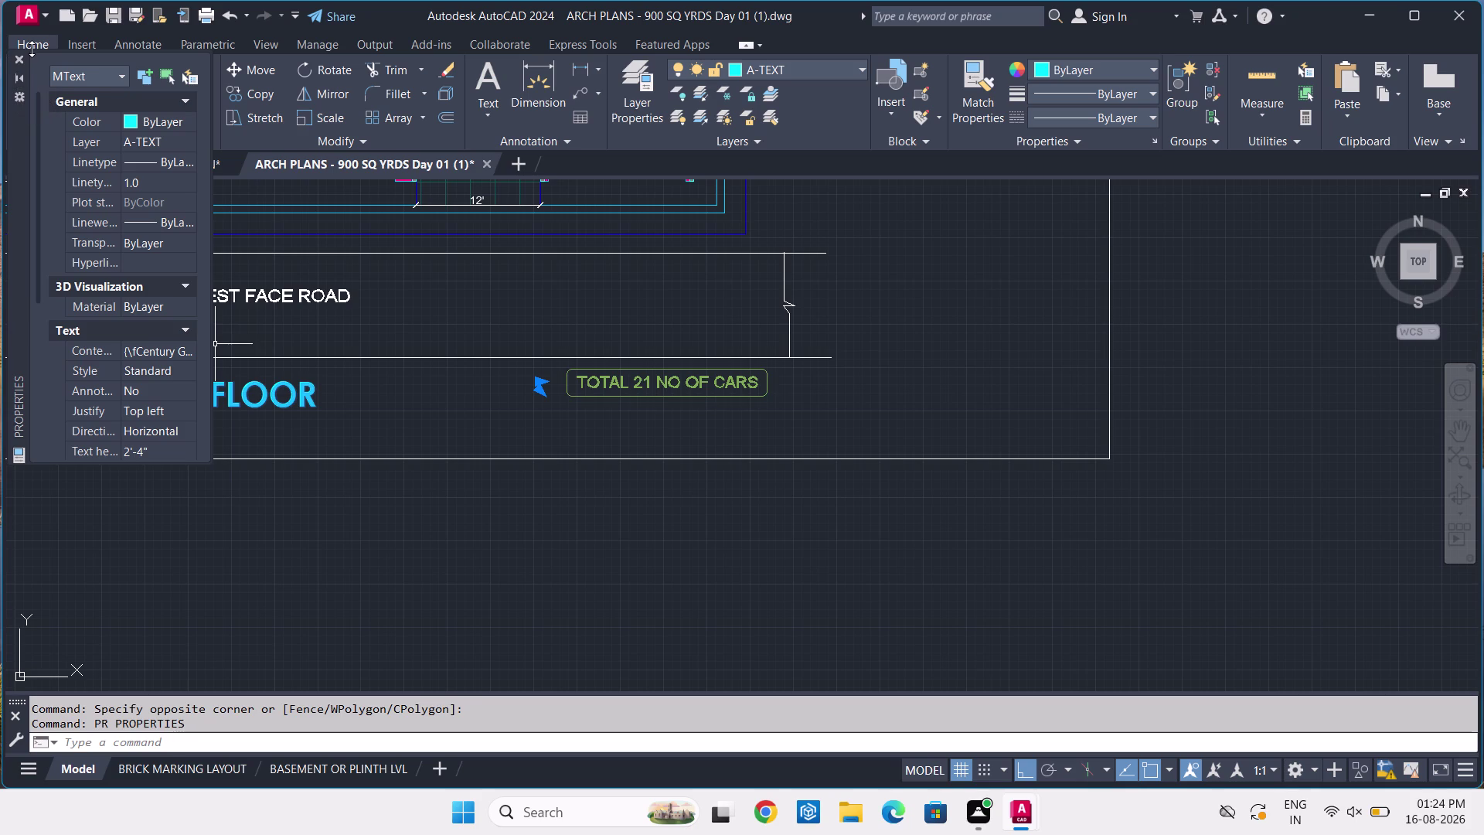
click(15, 58)
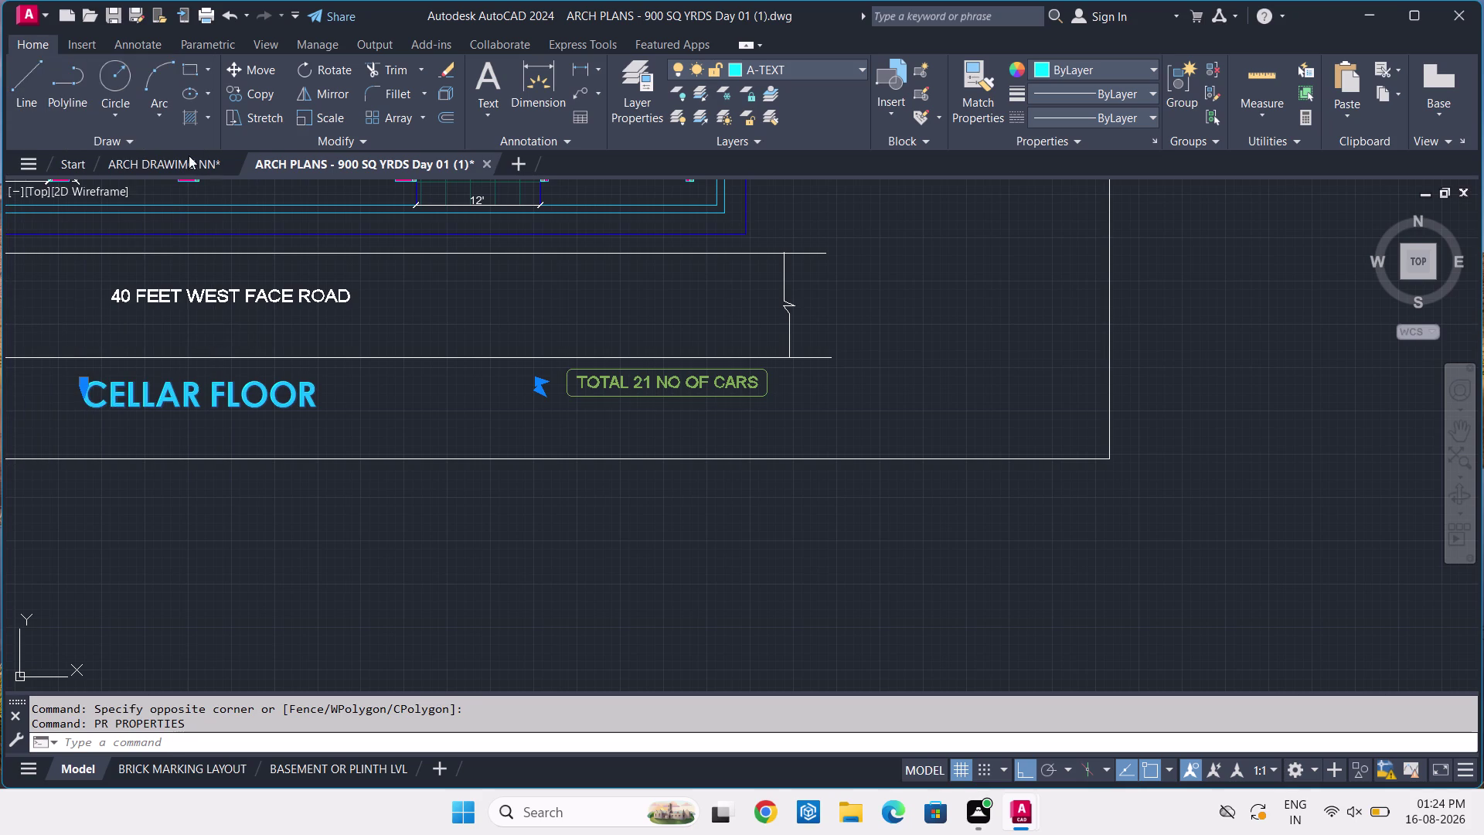
click(179, 158)
Select the car-count label and begin a move, then cancel it.
scroll(up, 3)
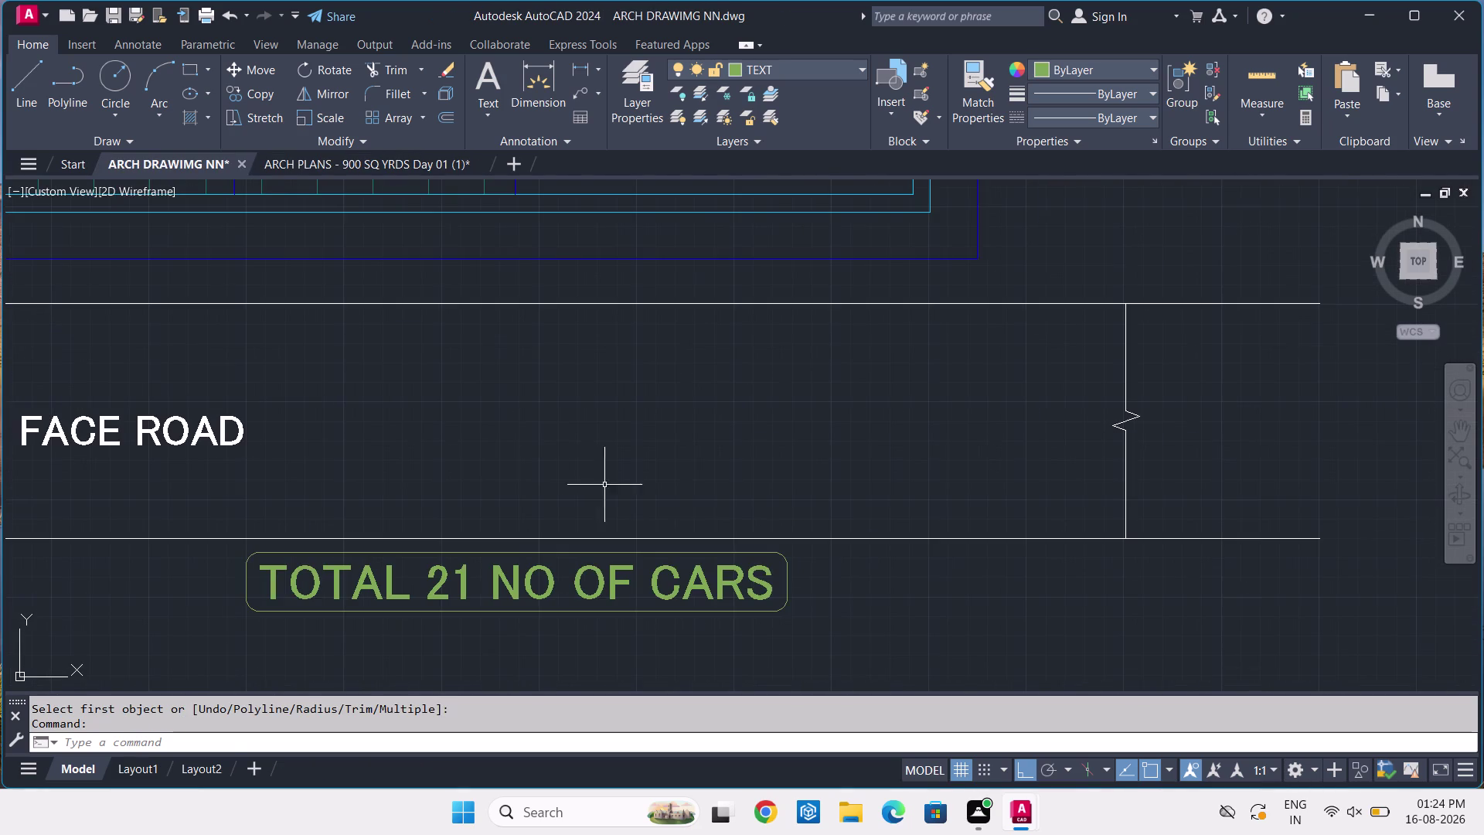
click(835, 580)
click(677, 630)
key(m)
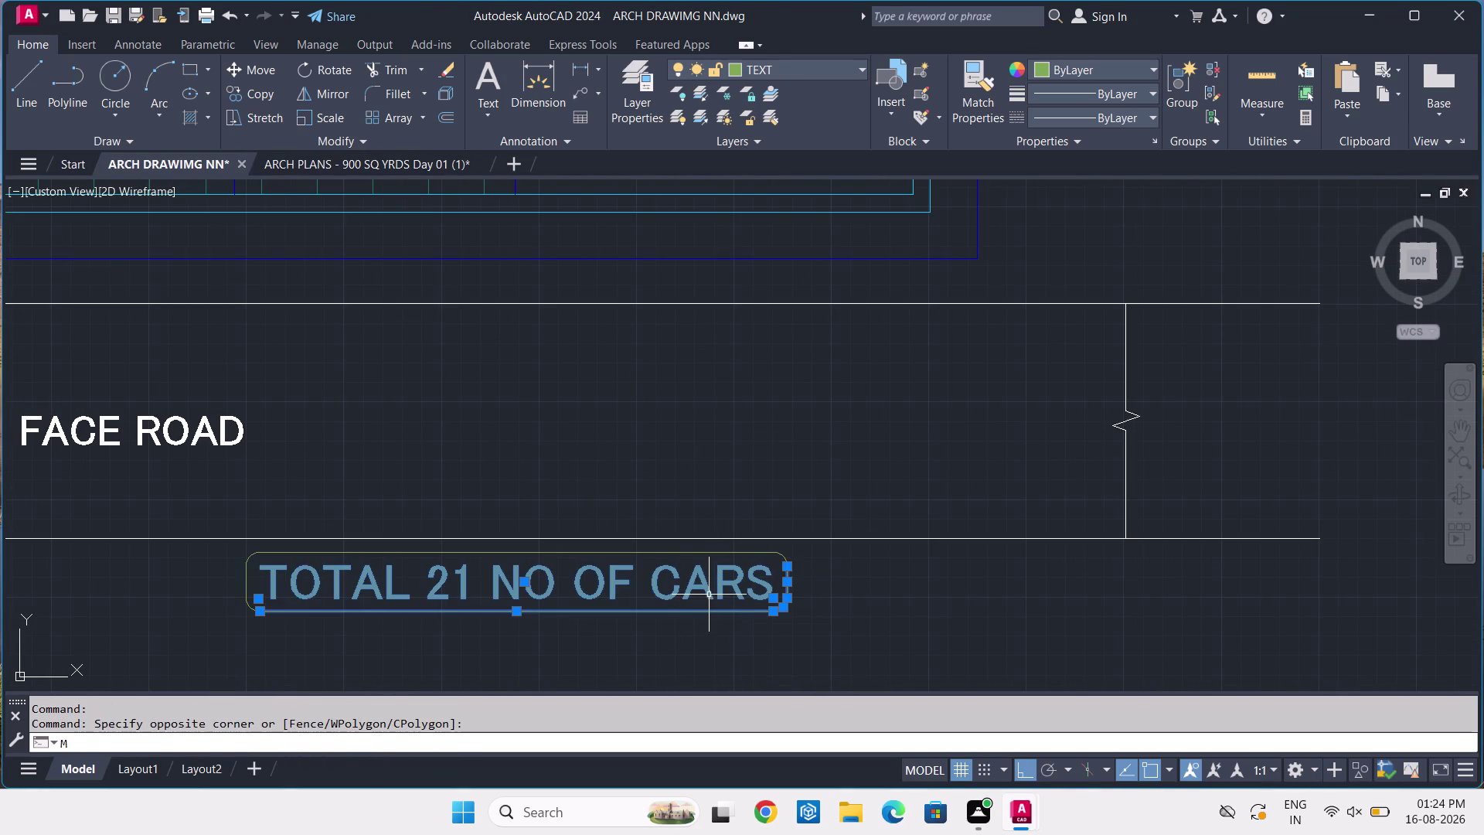
key(space)
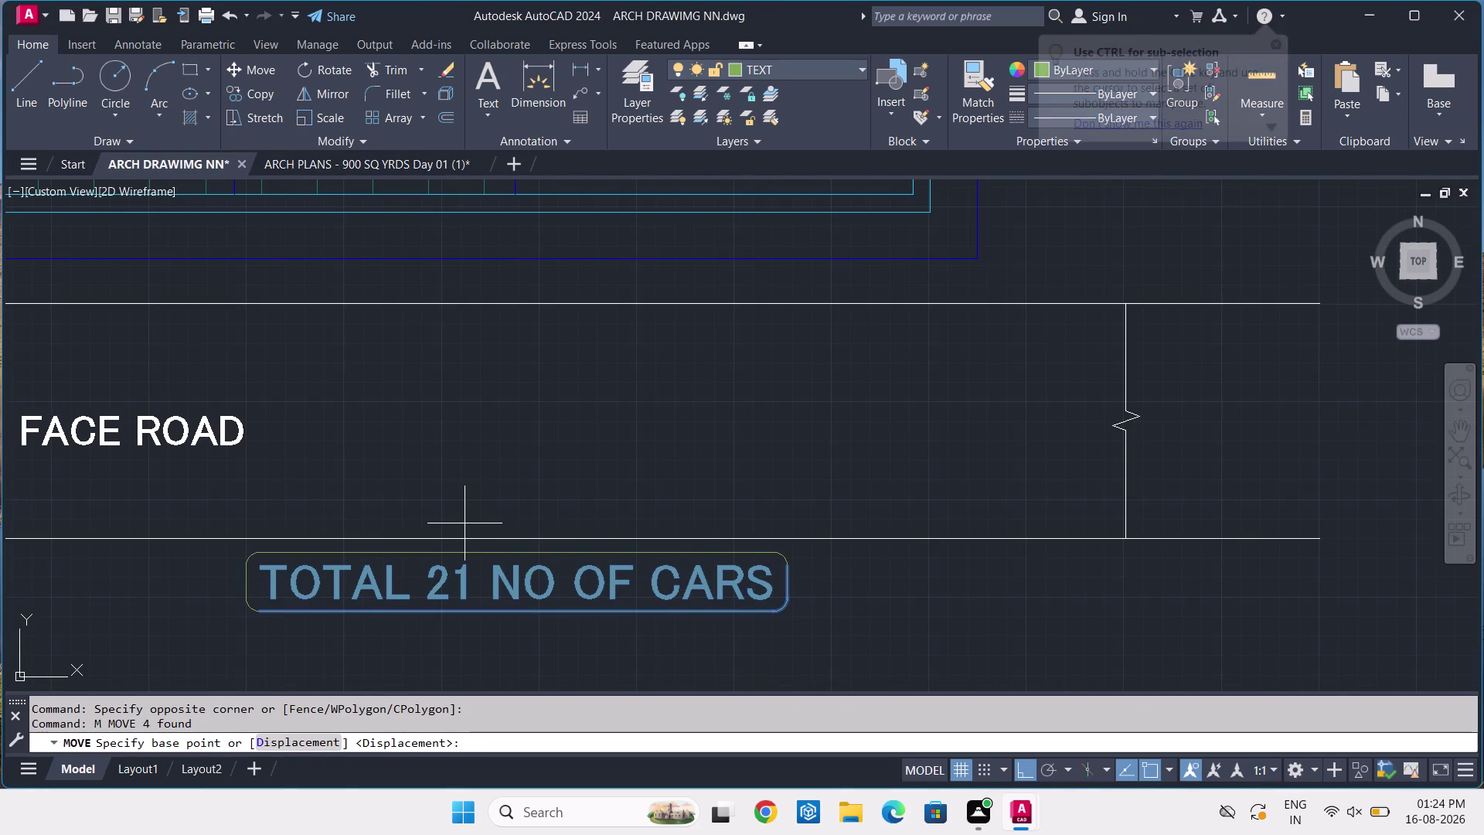
key(Escape)
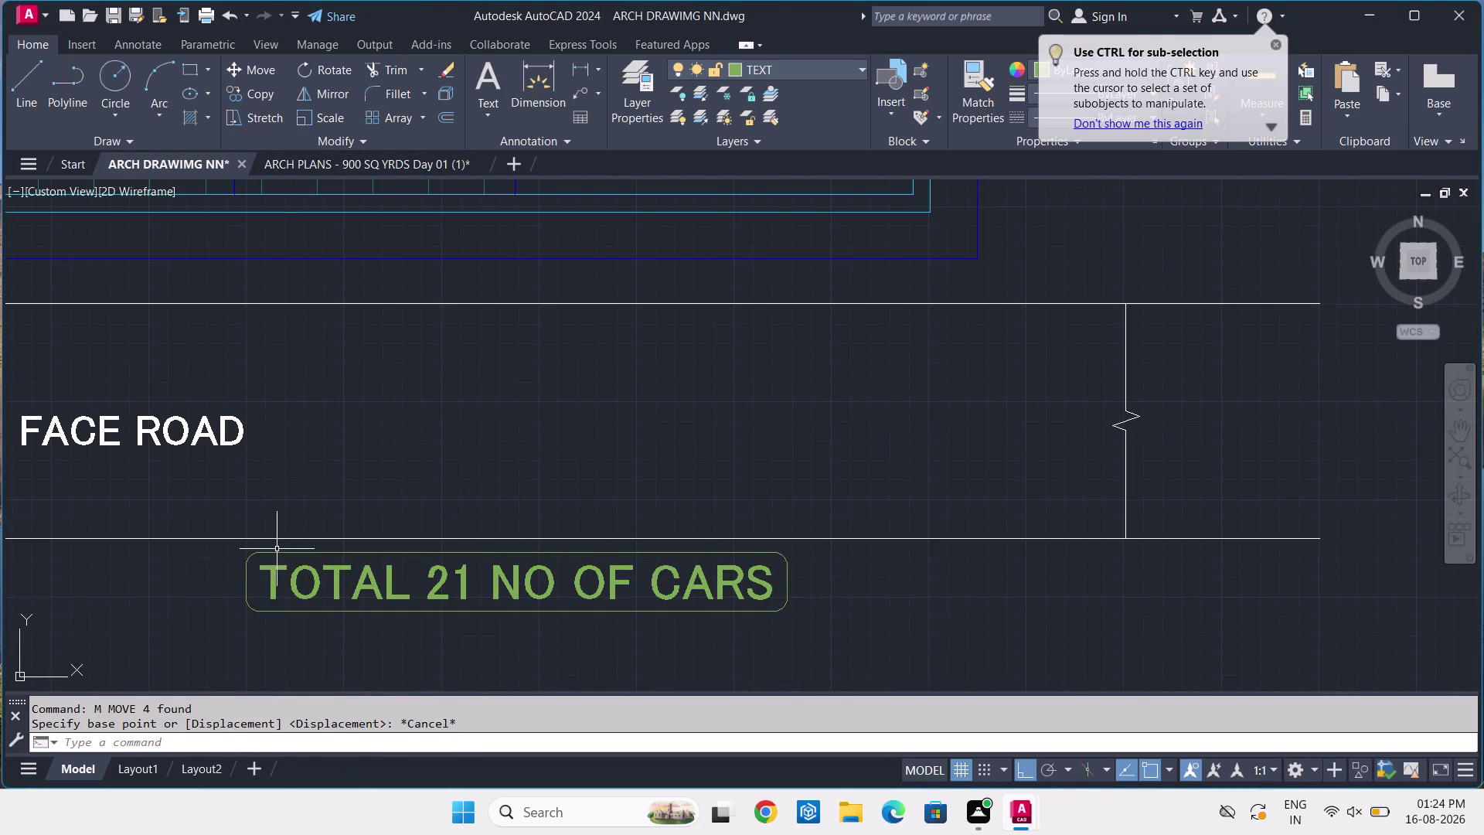
Move the car-count label right beneath the road strip and recentre the view on it.
click(276, 549)
click(191, 614)
click(805, 555)
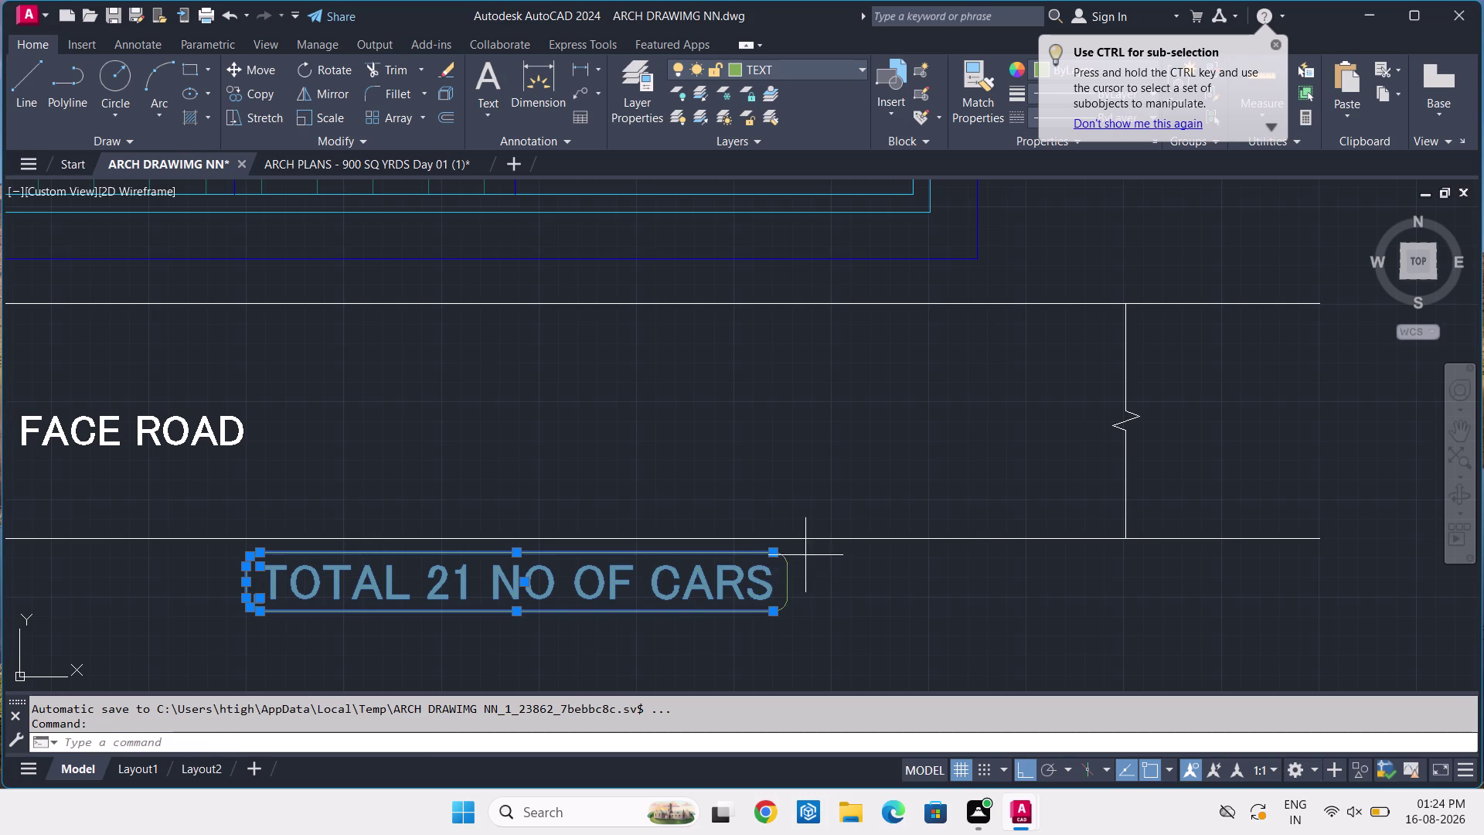
click(692, 634)
text(M)
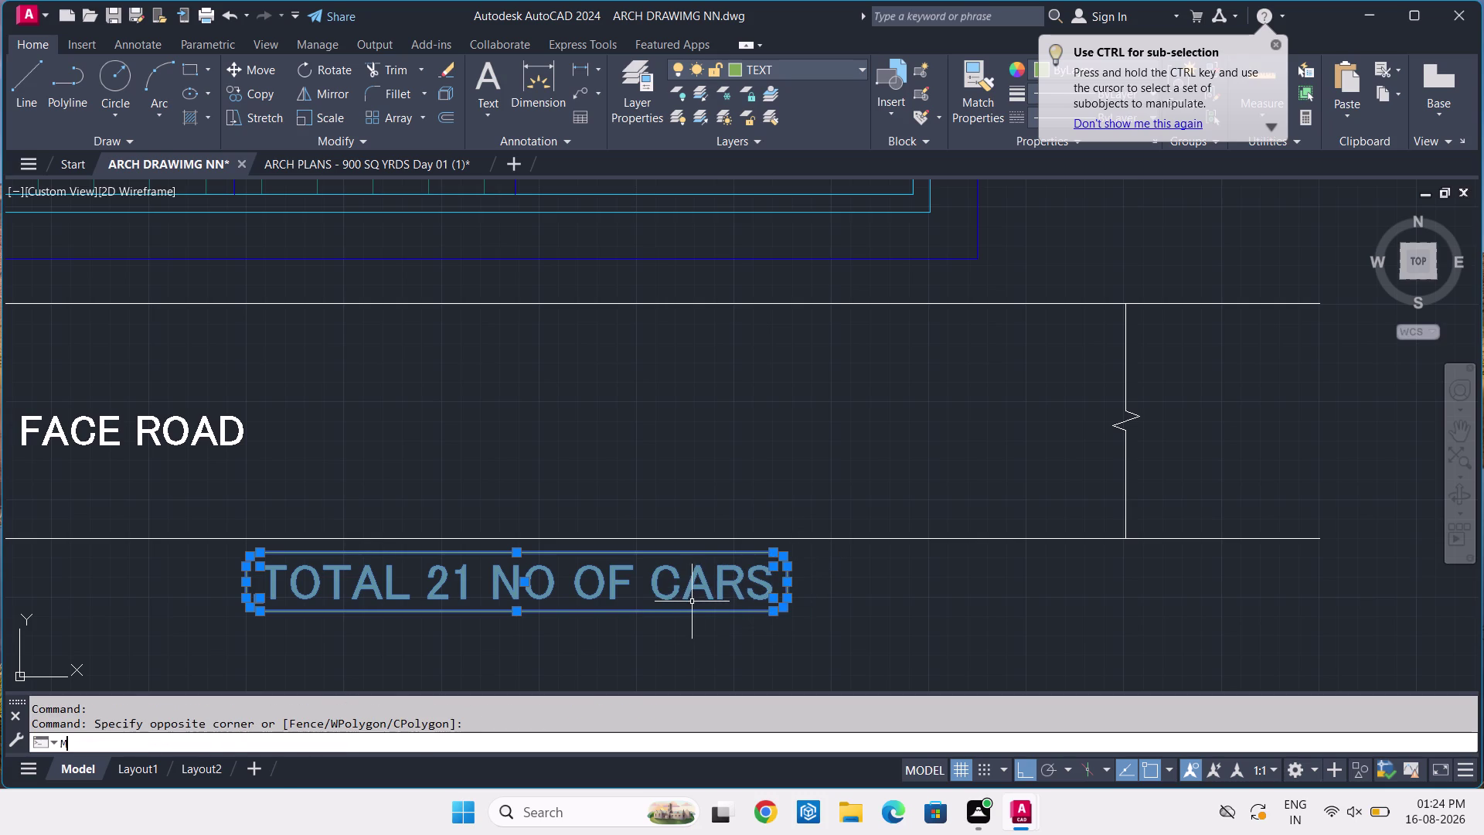
key(space)
click(626, 592)
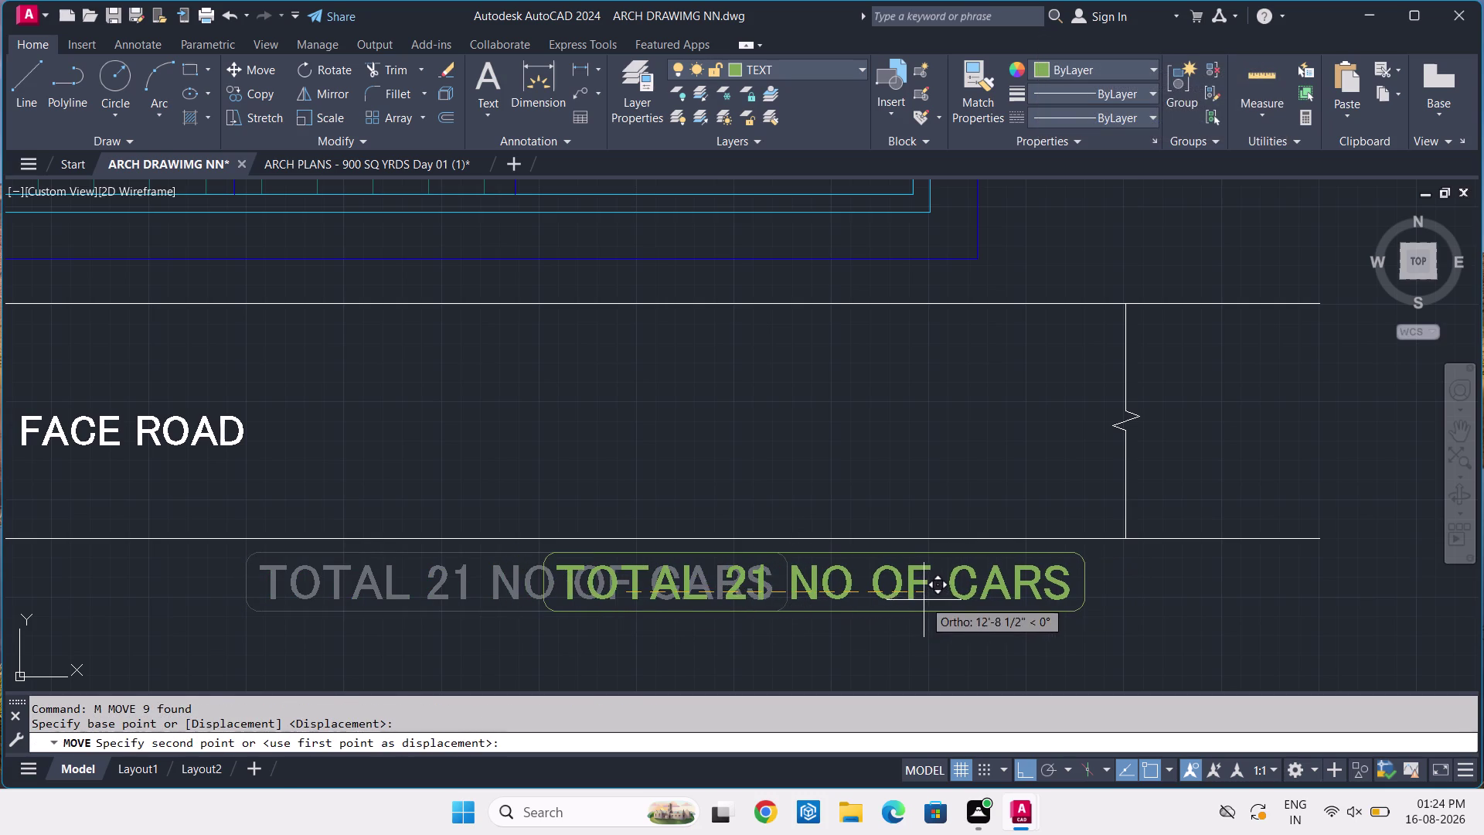
click(924, 597)
scroll(down, 3)
scroll(down, 3)
middle_drag(309, 611, 604, 616)
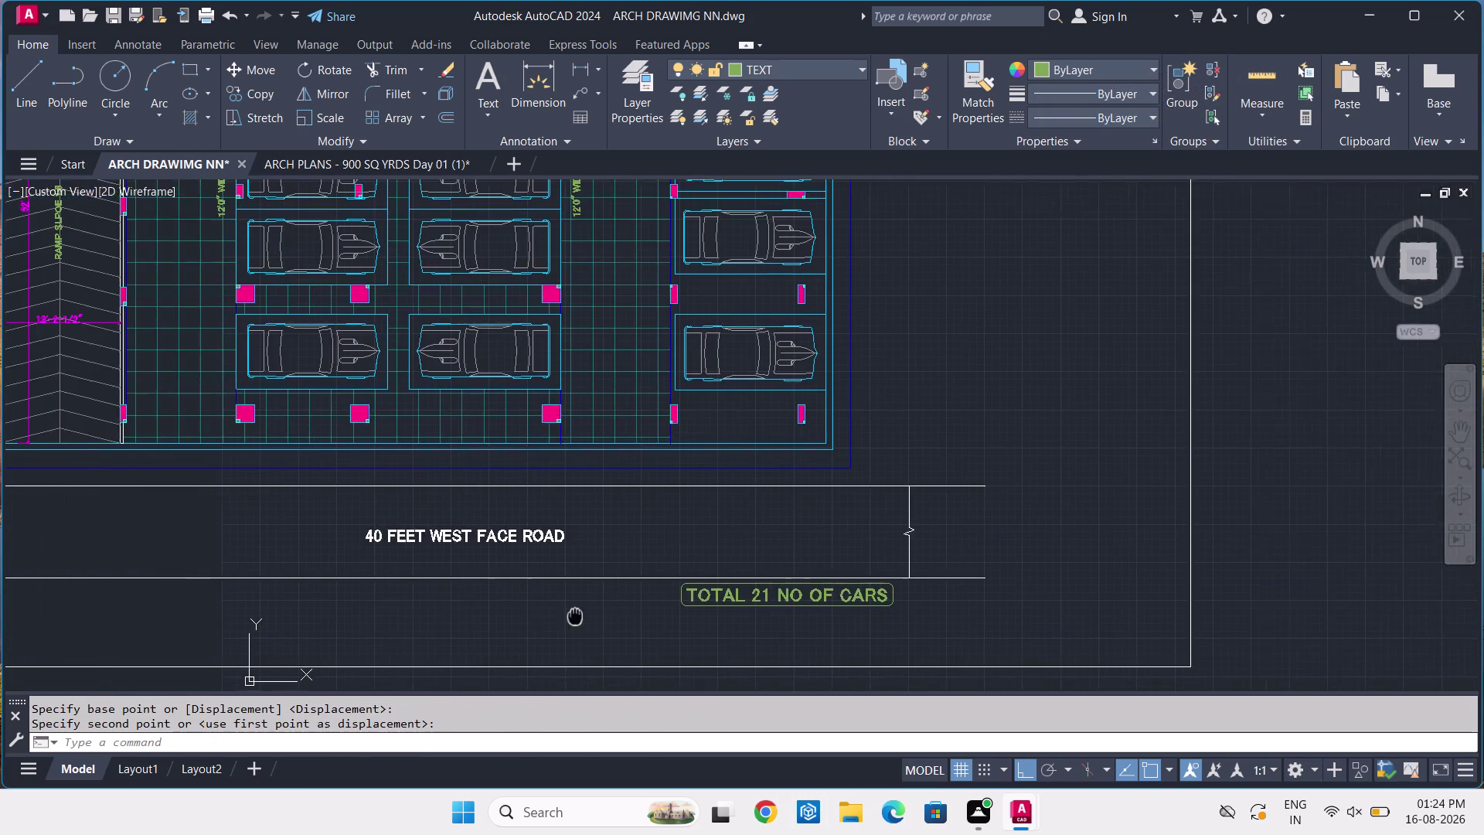
middle_drag(604, 616, 625, 617)
scroll(up, 3)
Start single-line text (DT) below the road at height 2'-4" and rotation 0.
text(D)
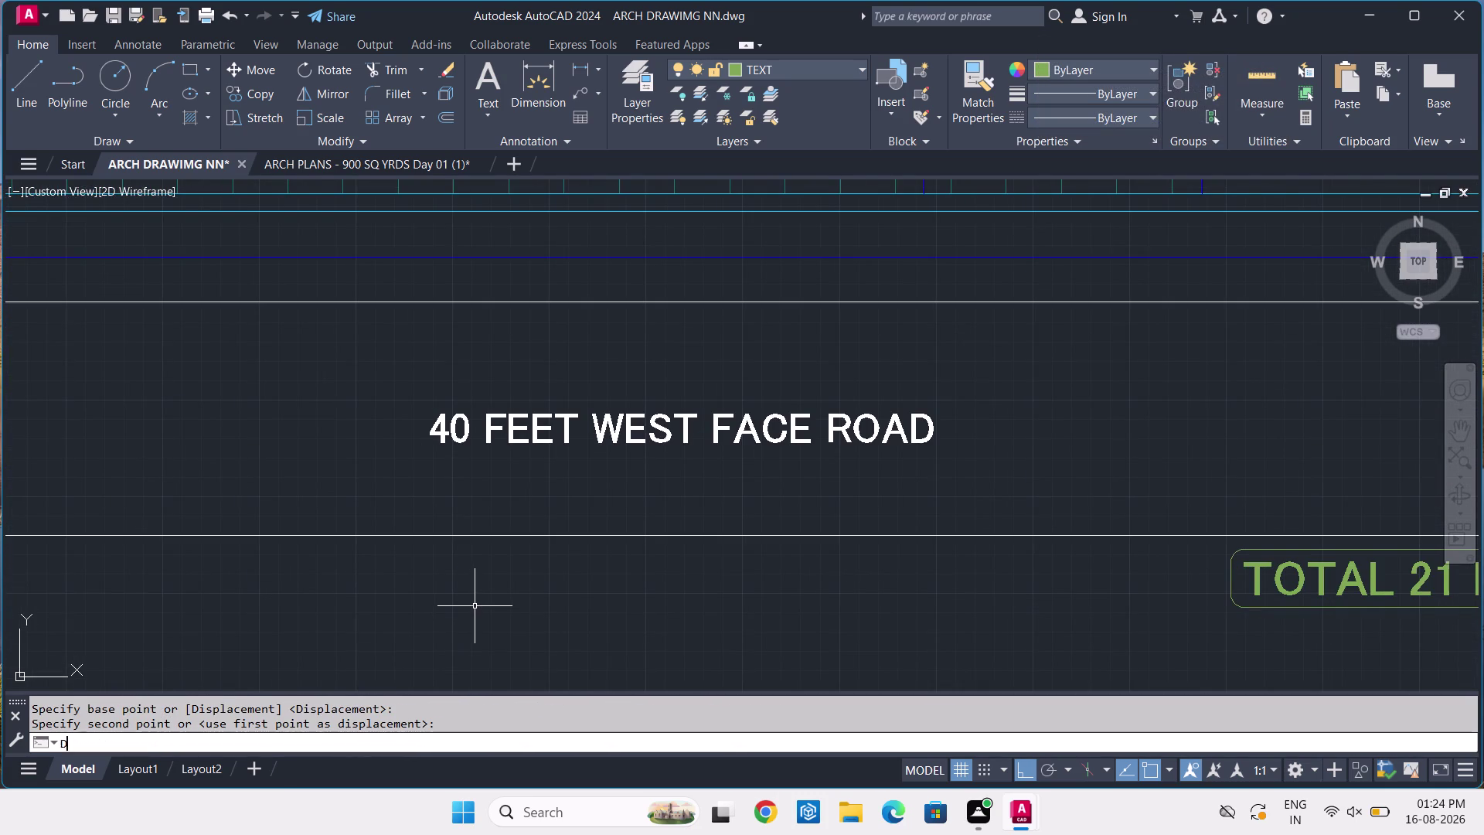
text(T)
key(space)
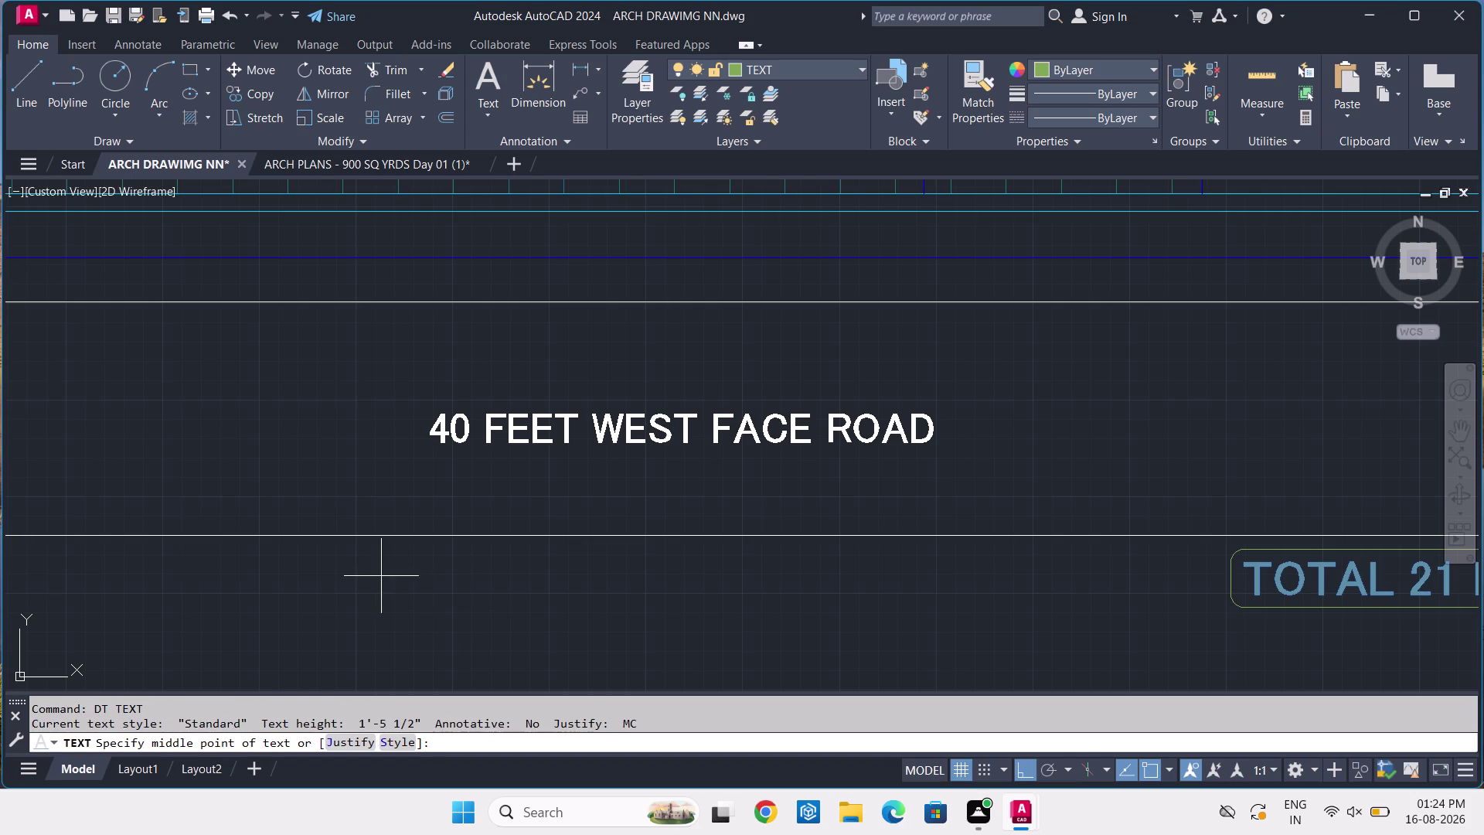
click(352, 565)
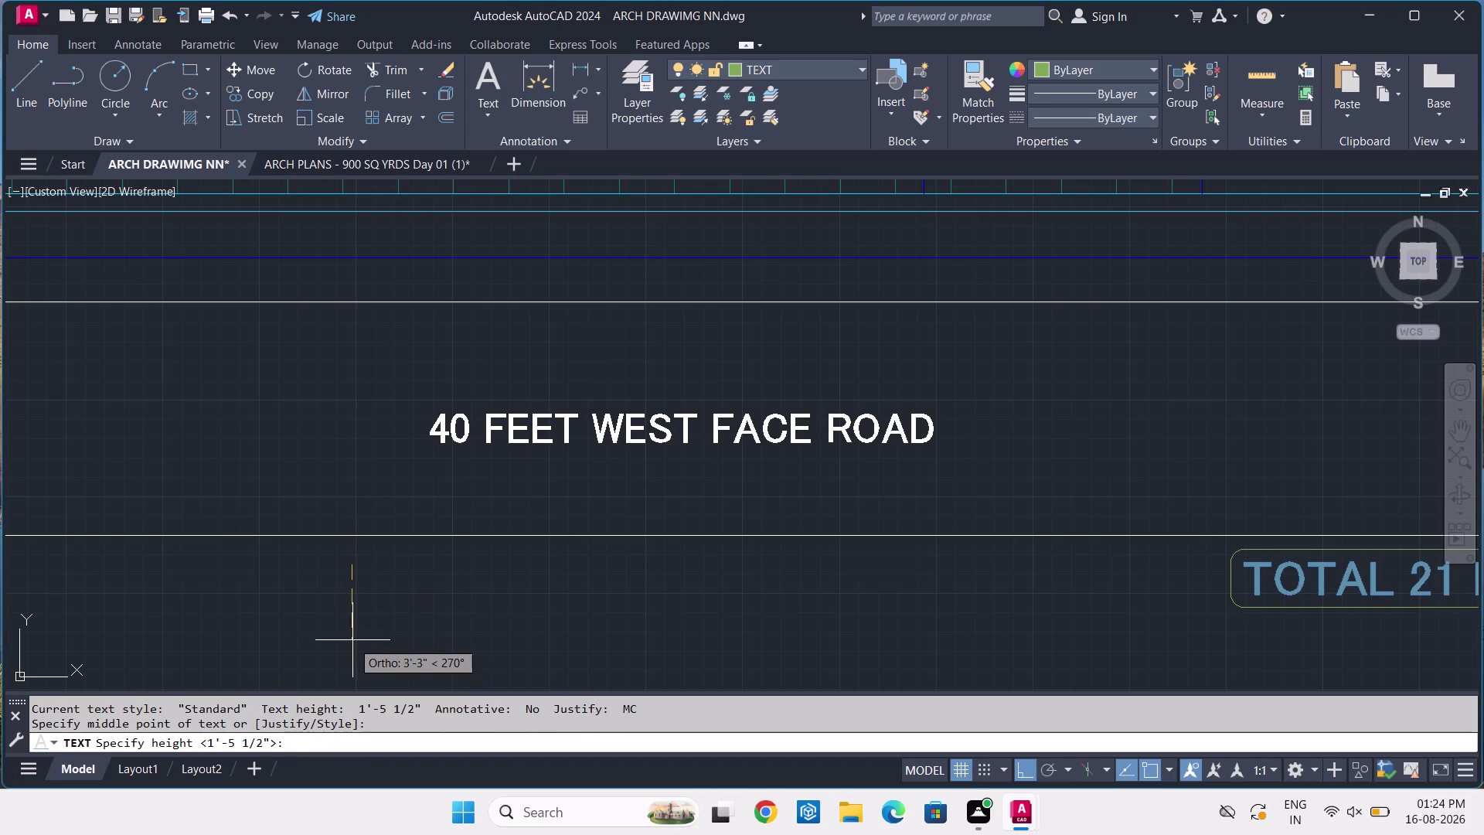
key(2)
key(apostrophe)
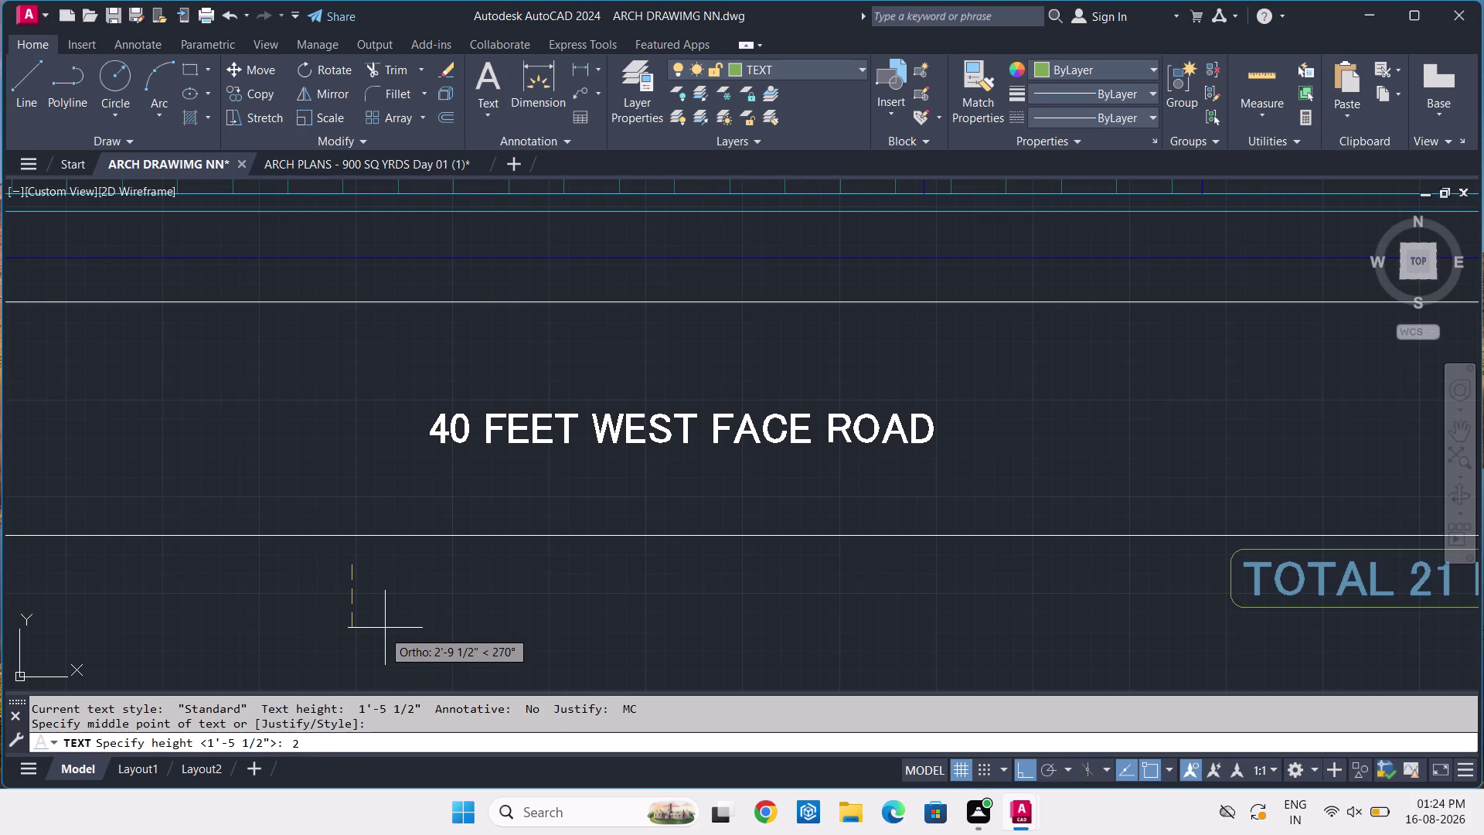
key(minus)
key(4)
key(Return)
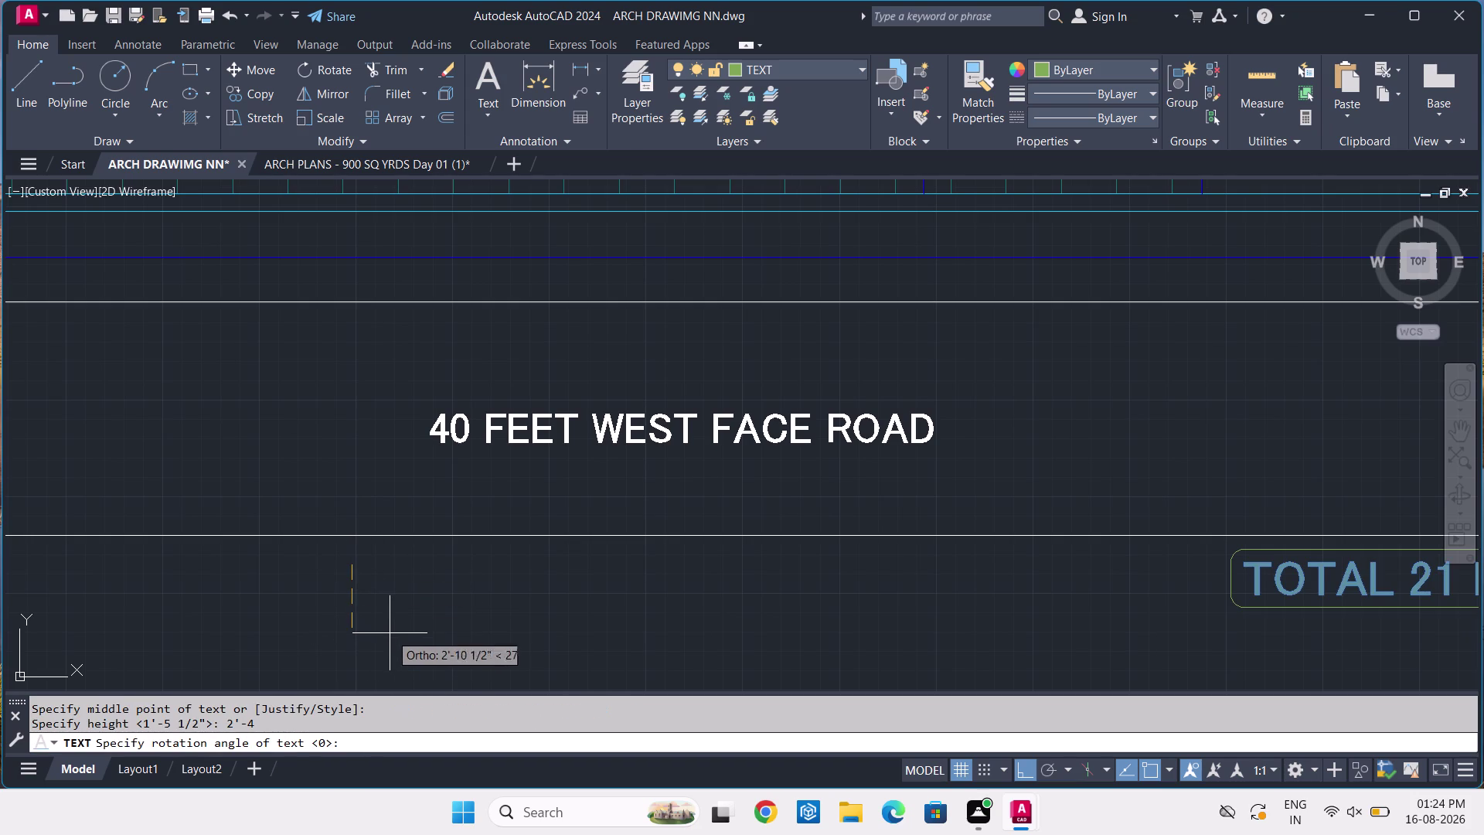
key(Return)
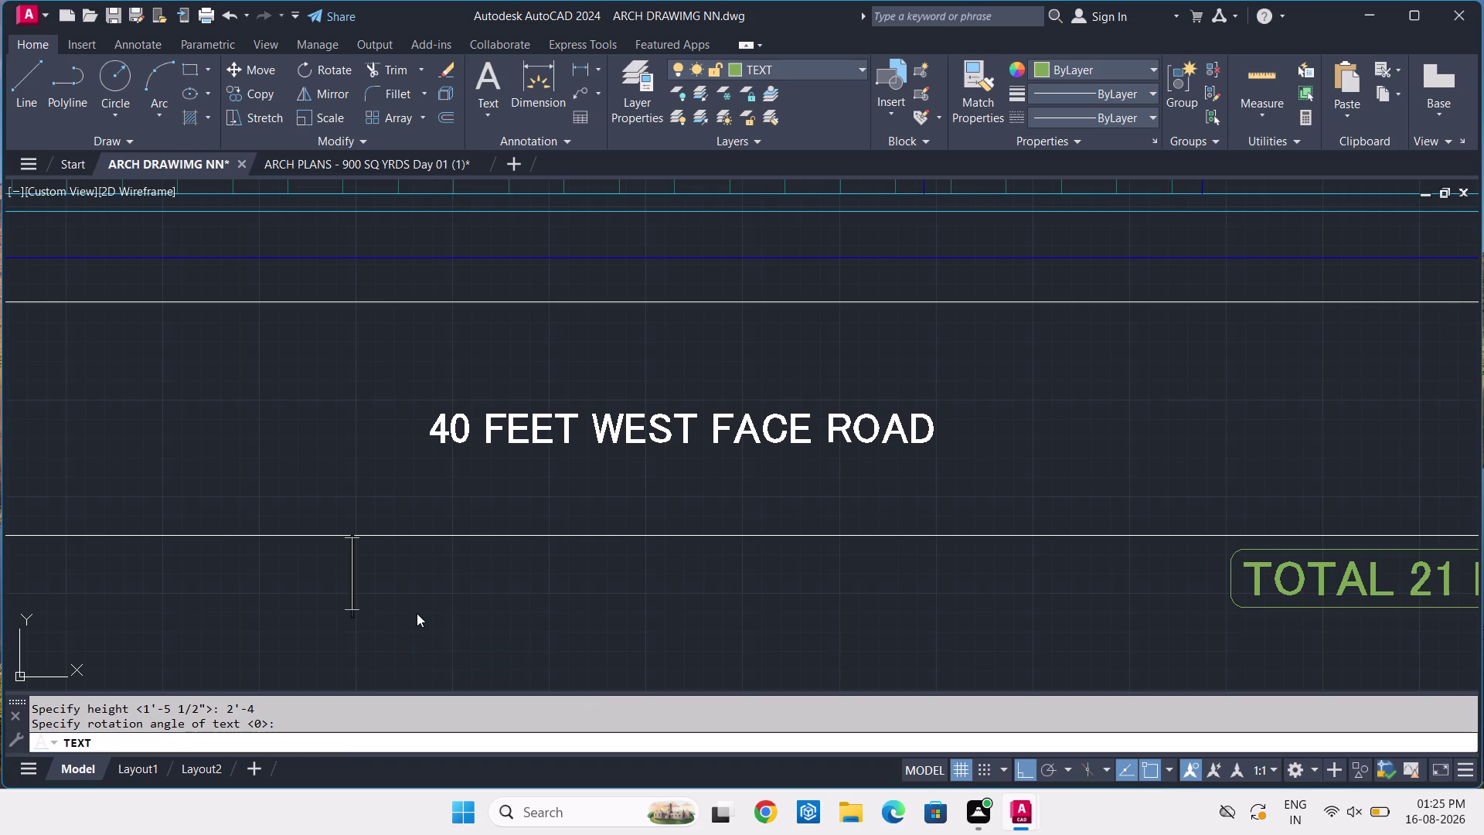
Type the title 'CELLAR FLOOR' and end the text entry.
key(c)
key(e)
key(semicolon)
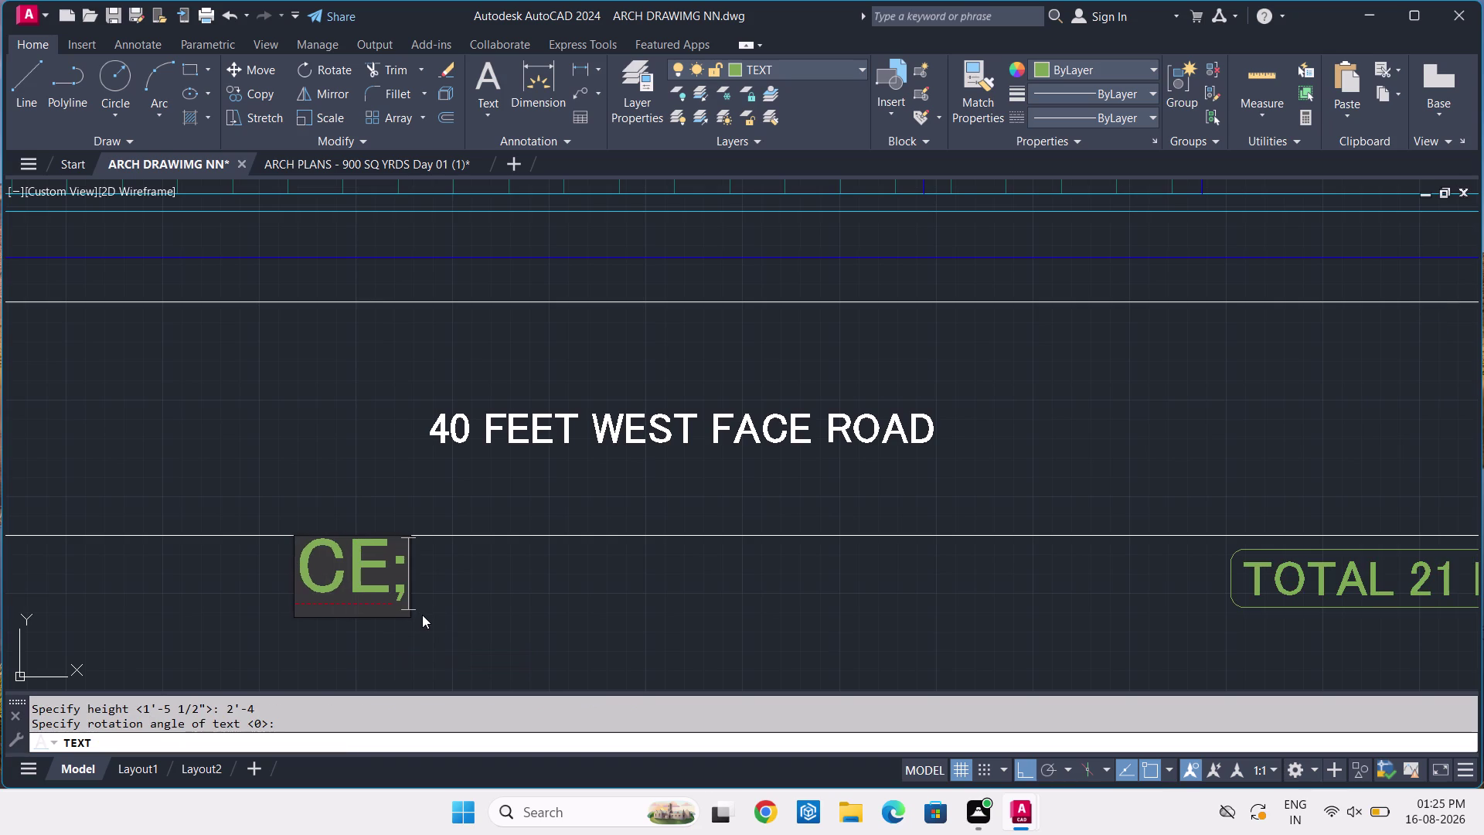
key(BackSpace)
key(l)
key(l)
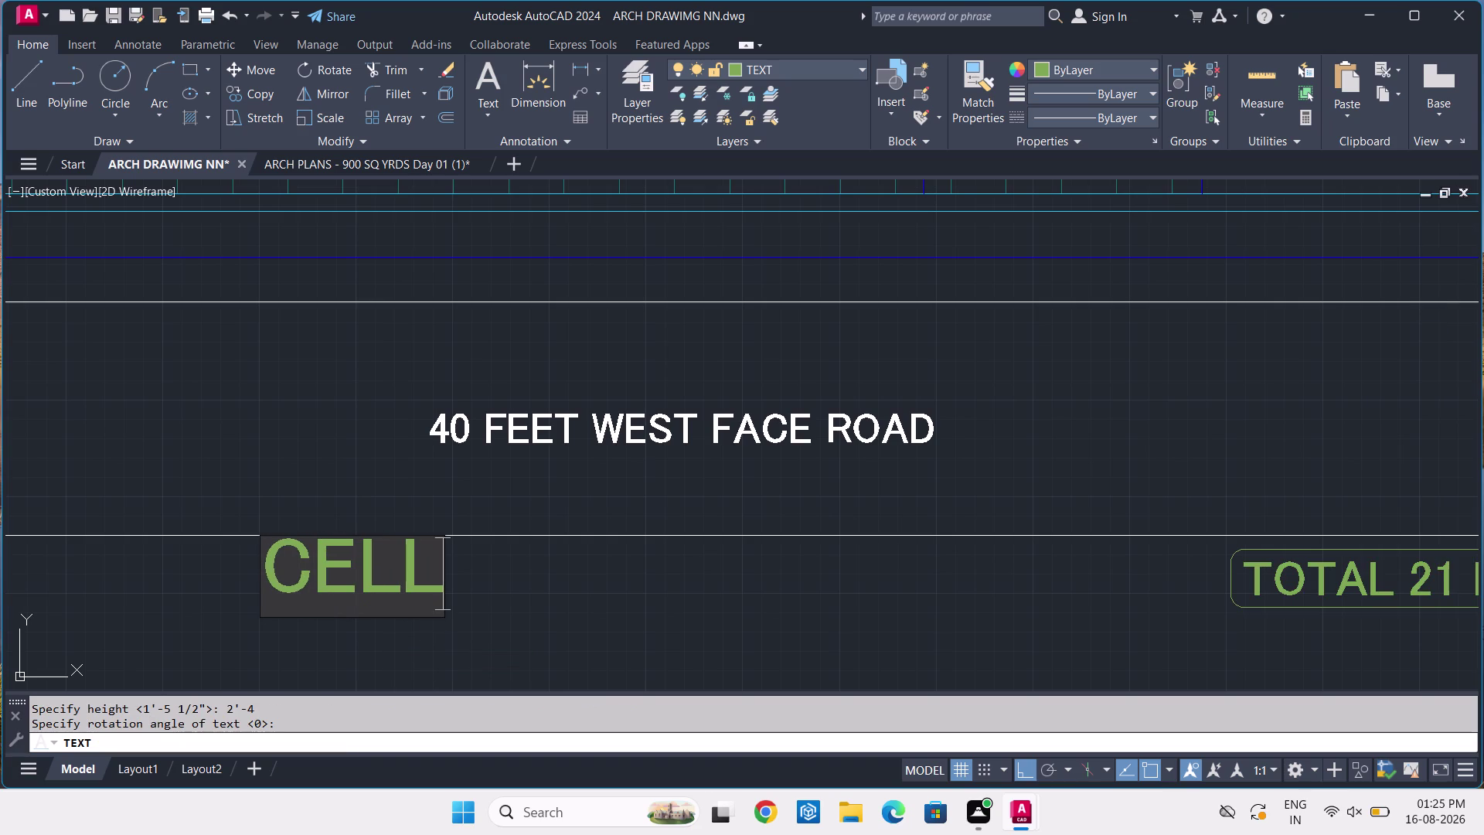
text(AR)
key(space)
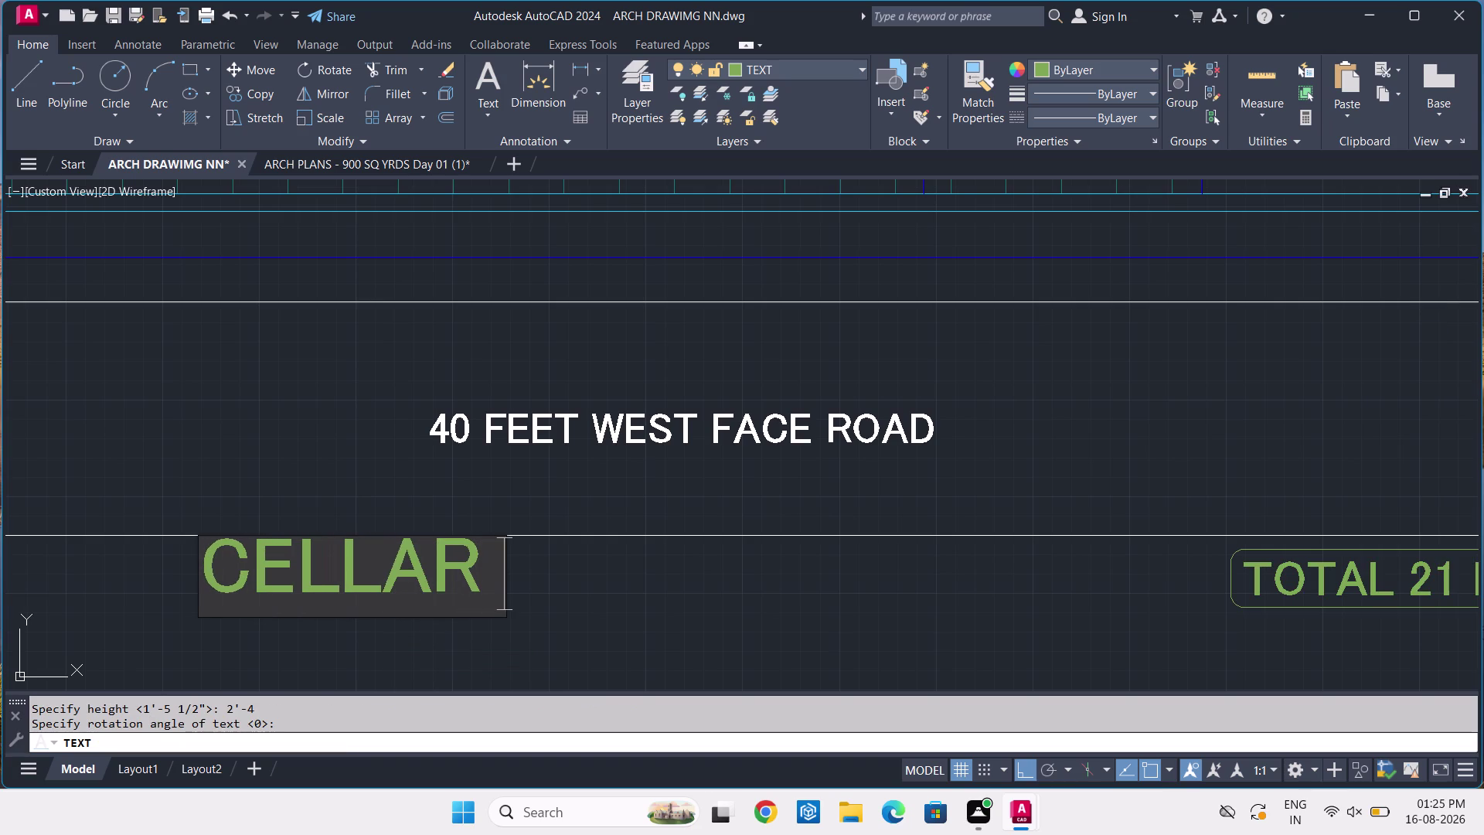
text(FLOOR)
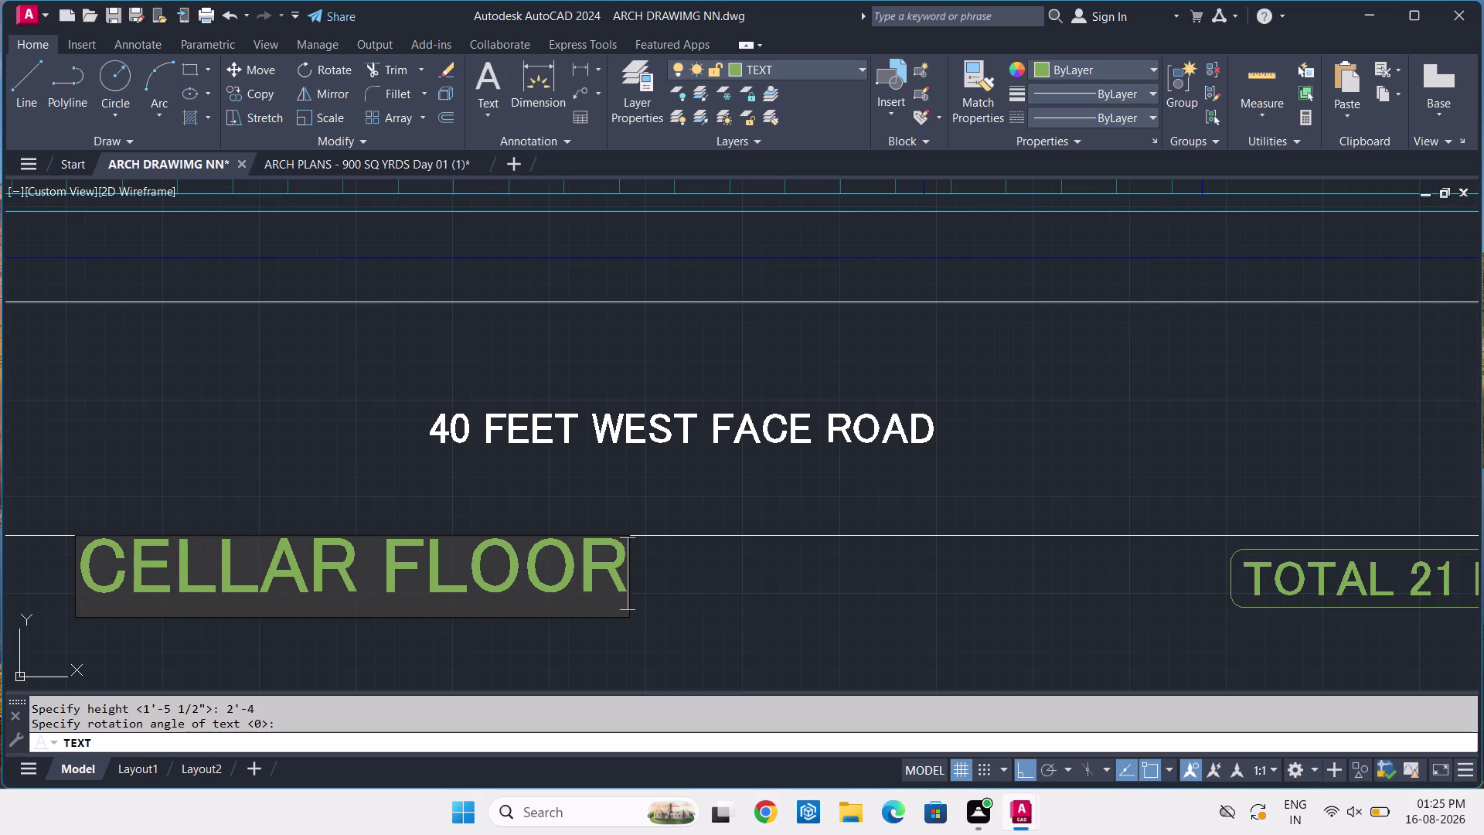
key(Return)
key(Return)
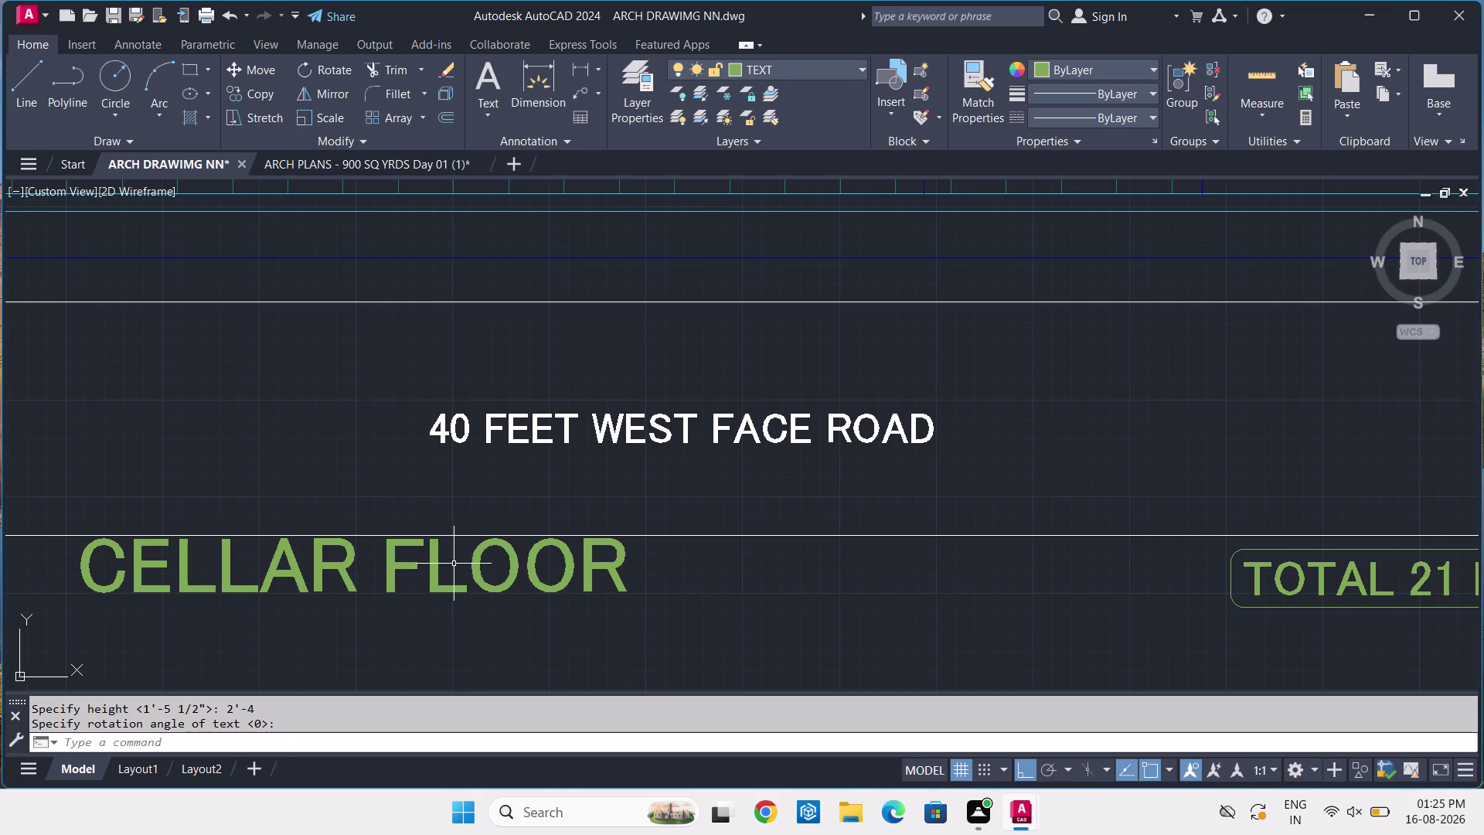
Select the CELLAR FLOOR title and pick a base point to move it.
click(454, 561)
click(427, 592)
key(m)
key(space)
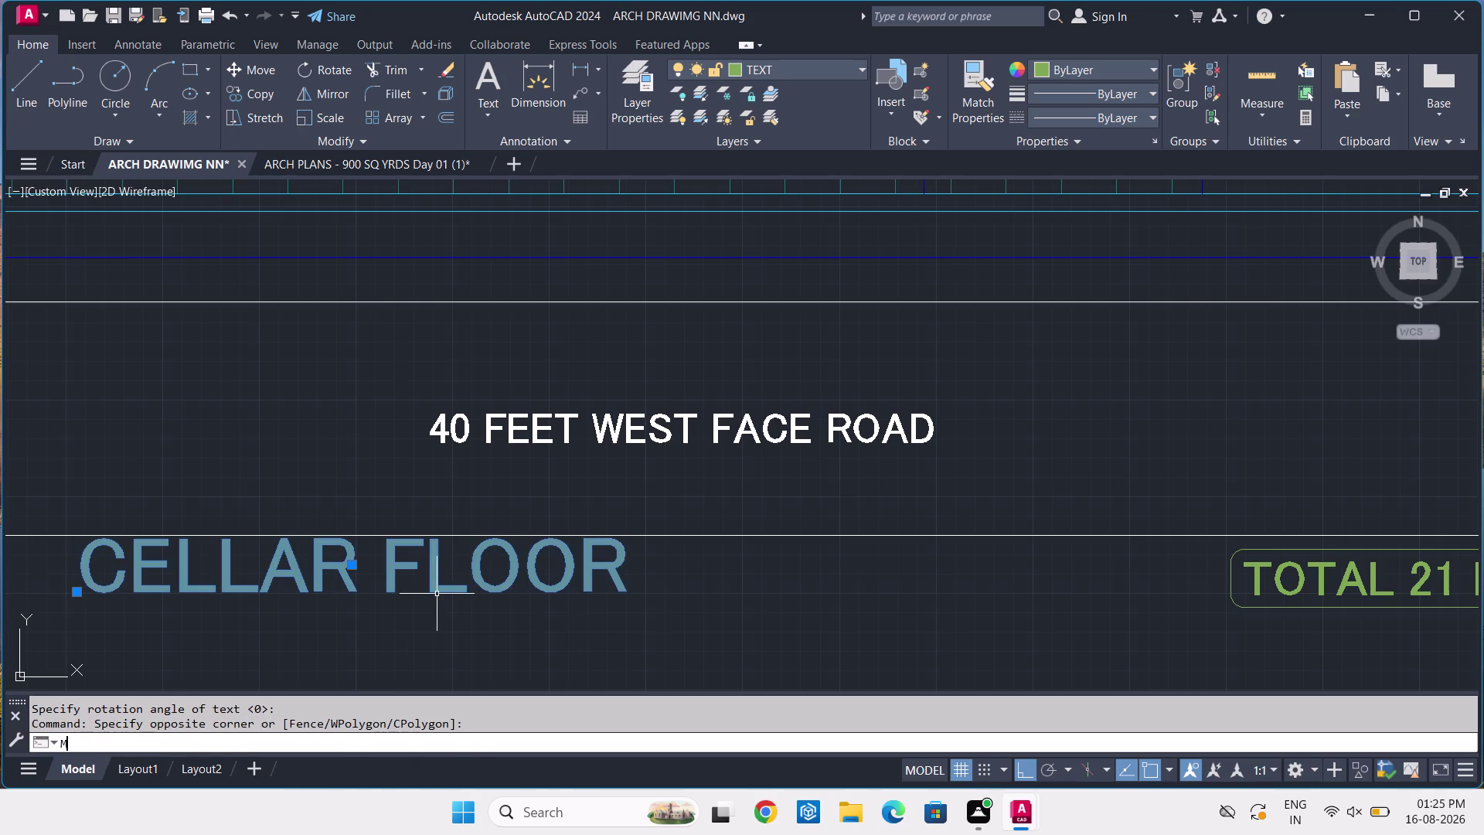
click(435, 591)
Drop the title slightly lower and set its justification to Top left.
click(447, 624)
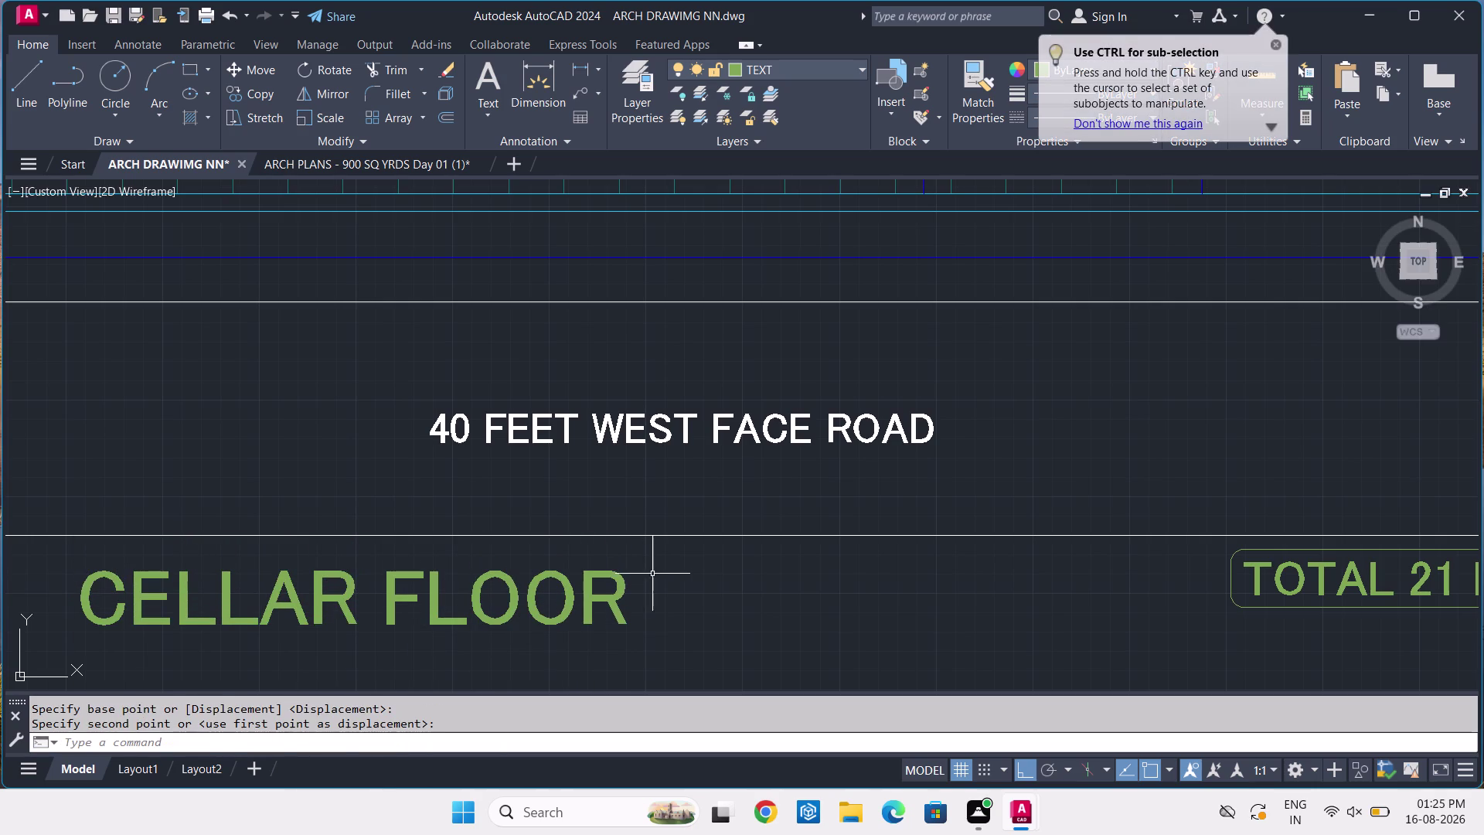
click(652, 573)
click(571, 625)
key(p)
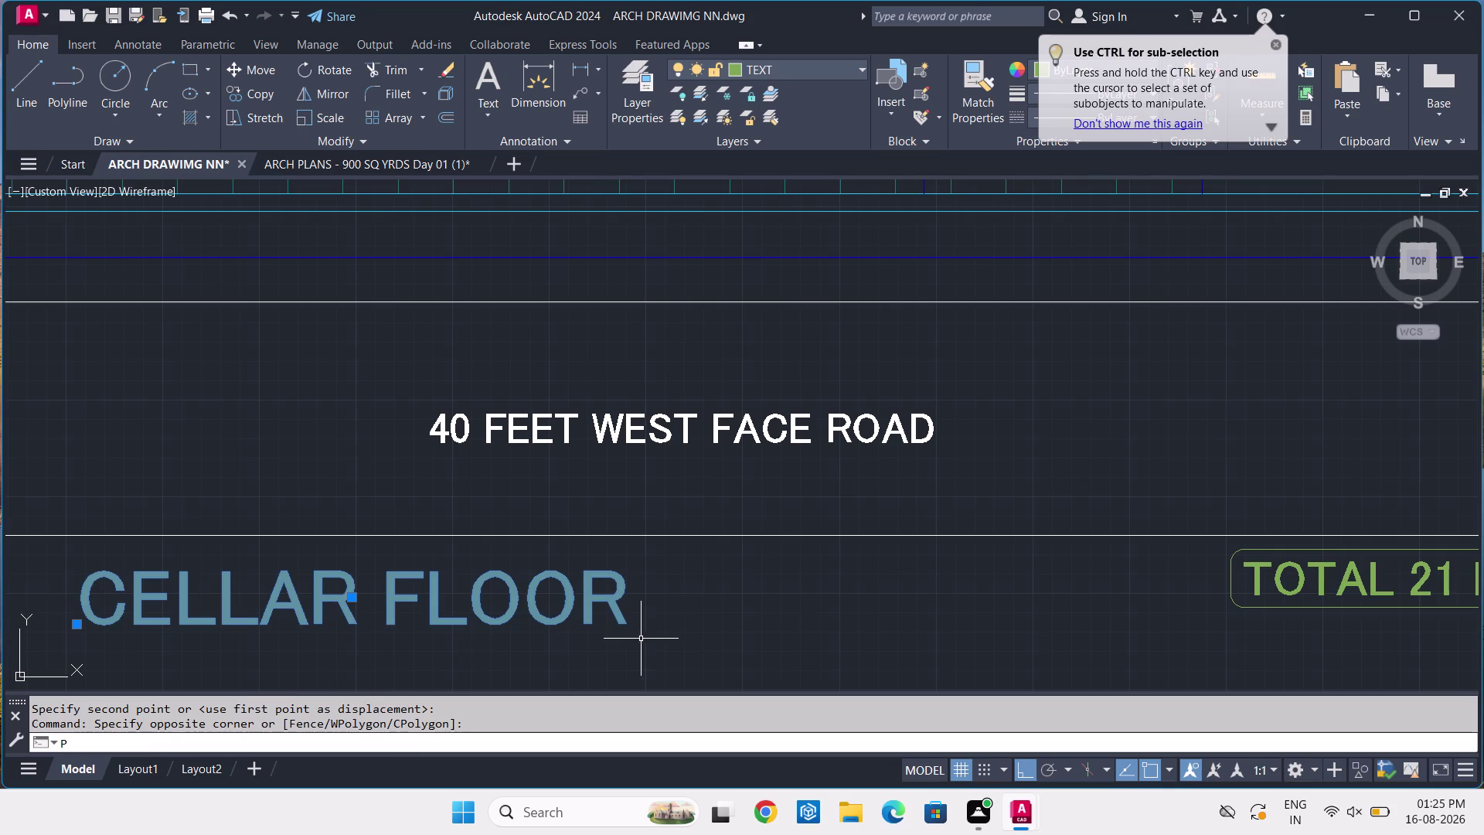
key(r)
key(space)
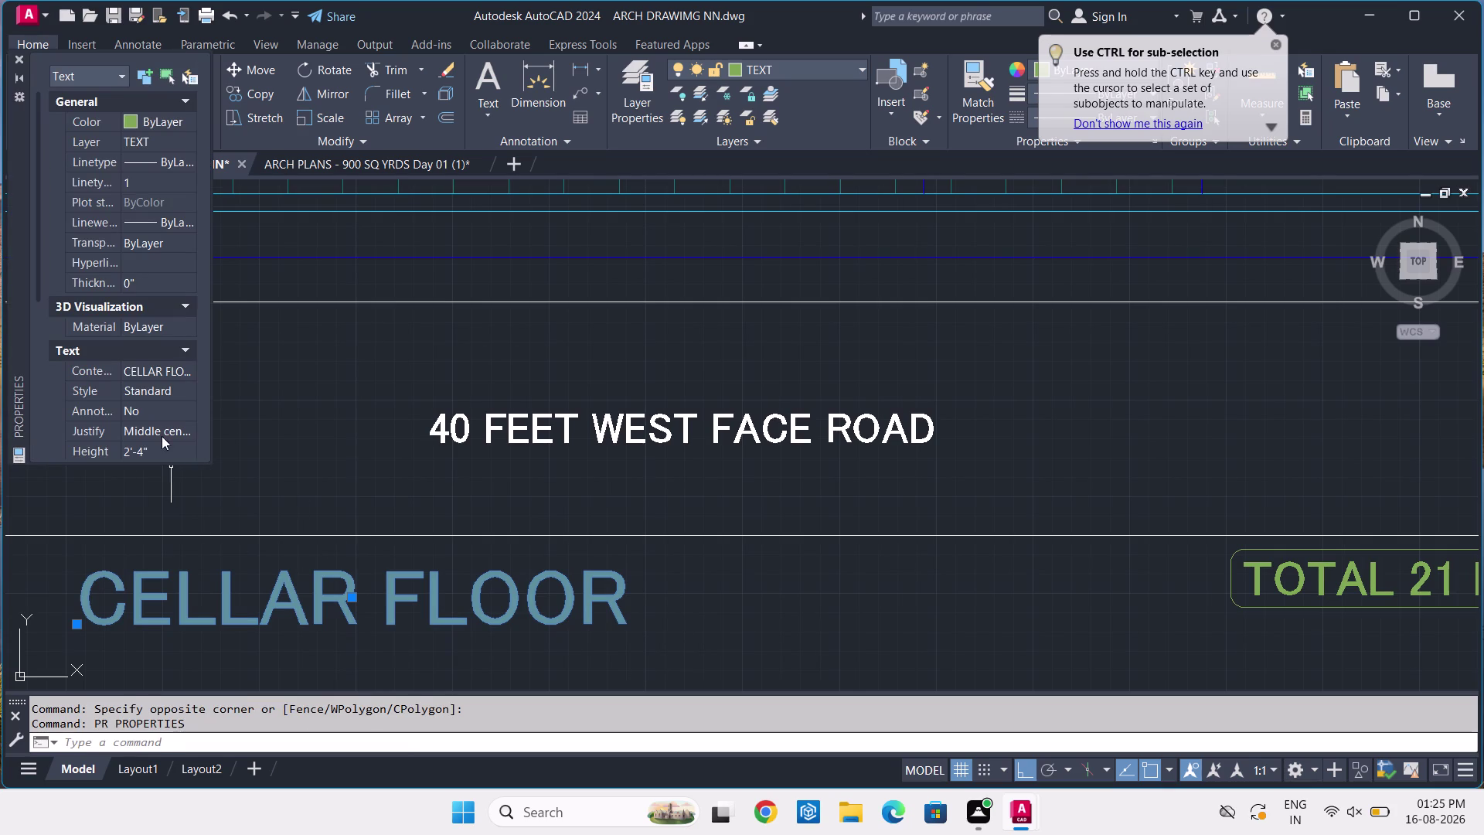
click(181, 428)
click(167, 432)
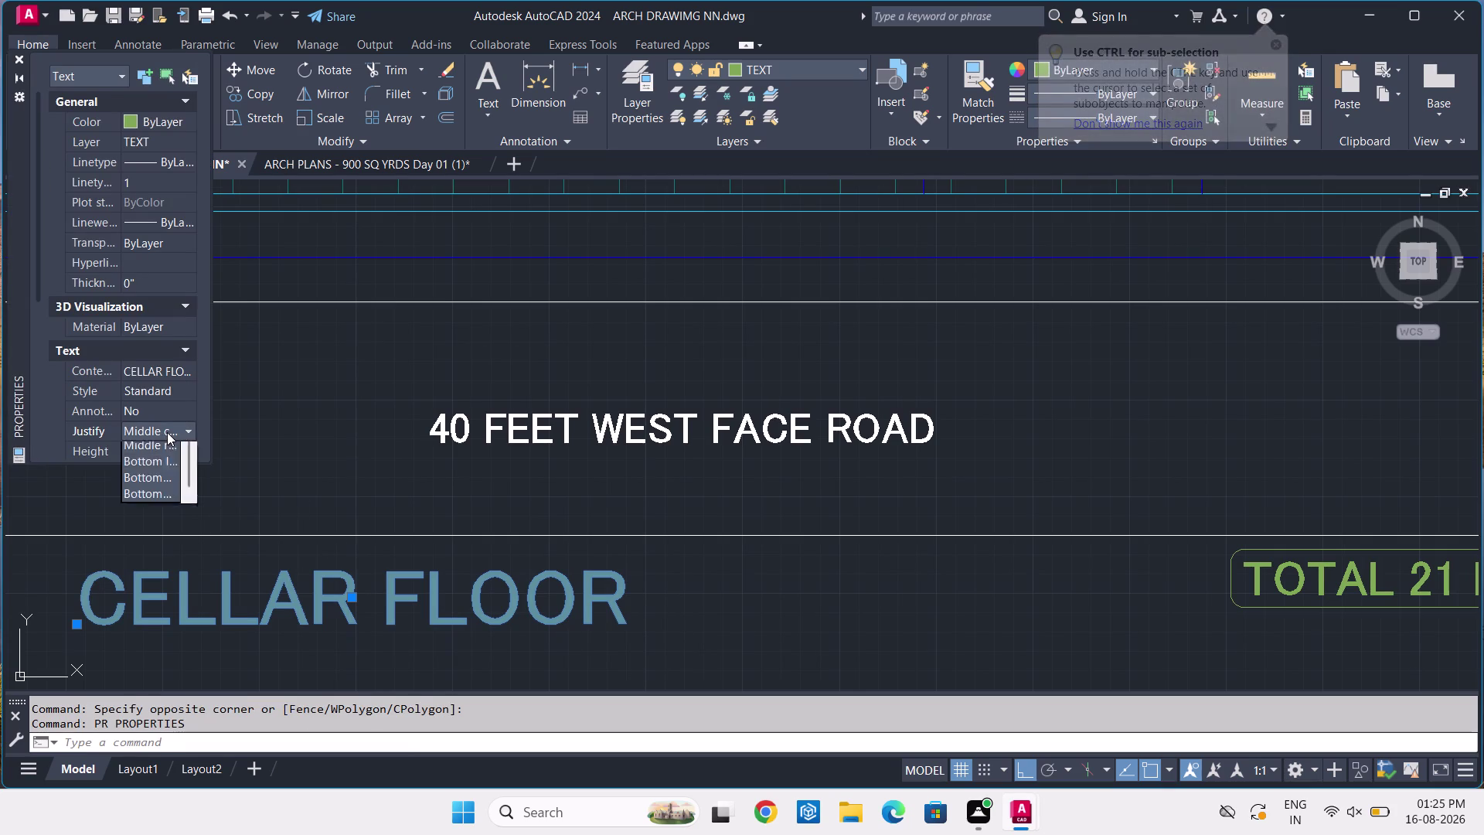
click(164, 463)
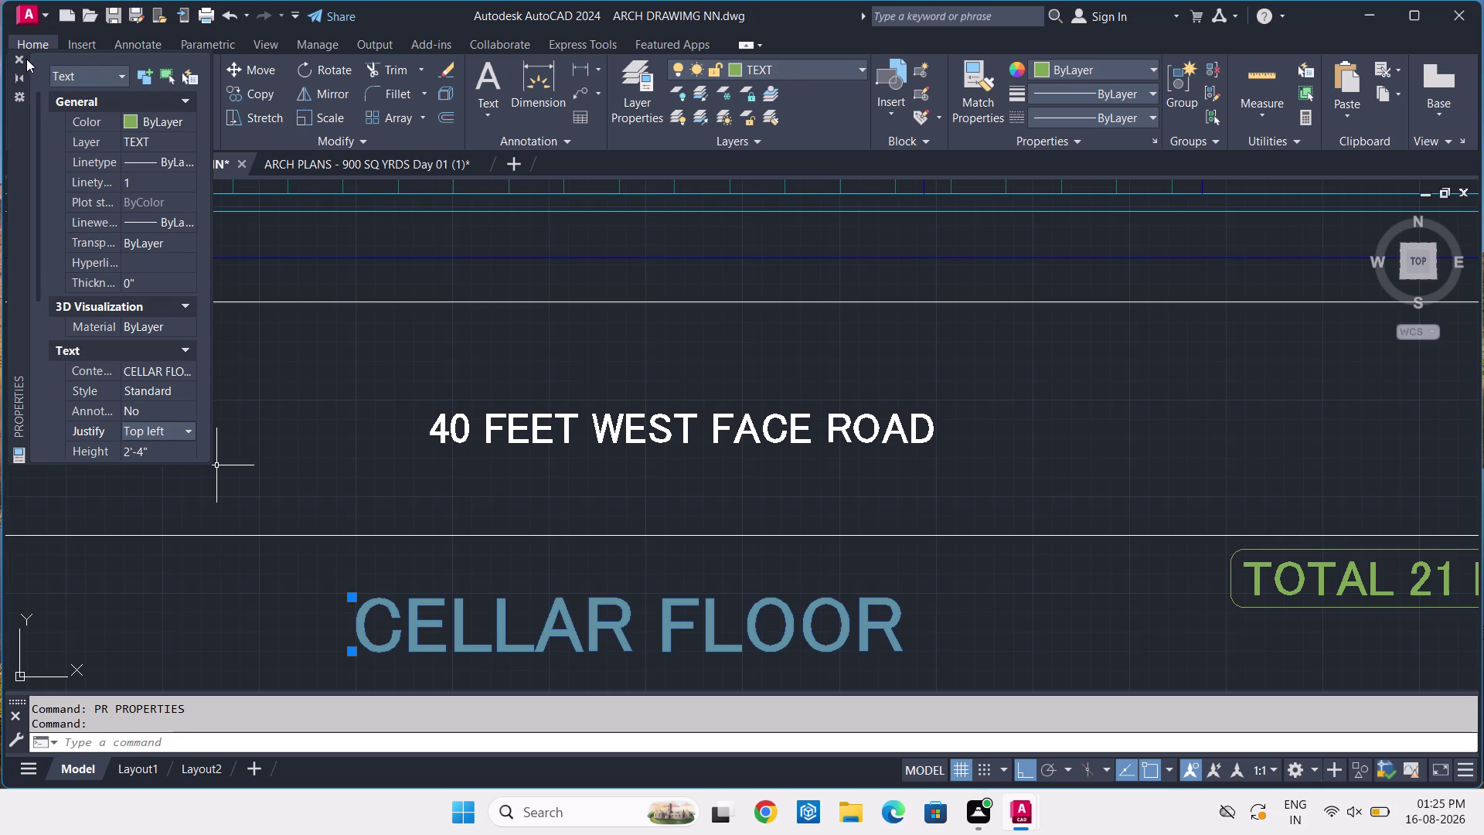
Make the CELLAR FLOOR title cyan and close the Properties palette.
drag(159, 121, 156, 139)
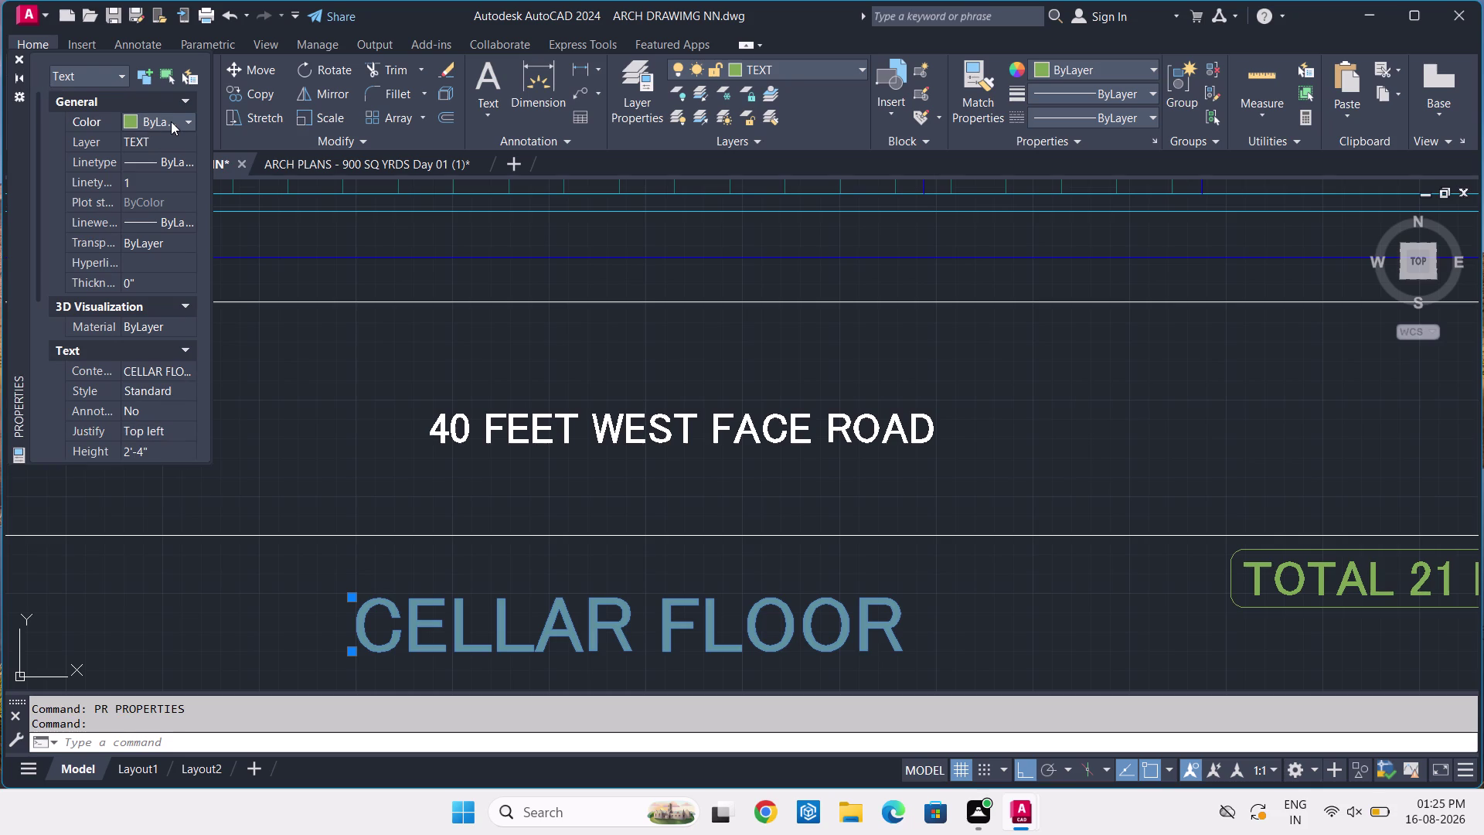
click(171, 121)
click(167, 226)
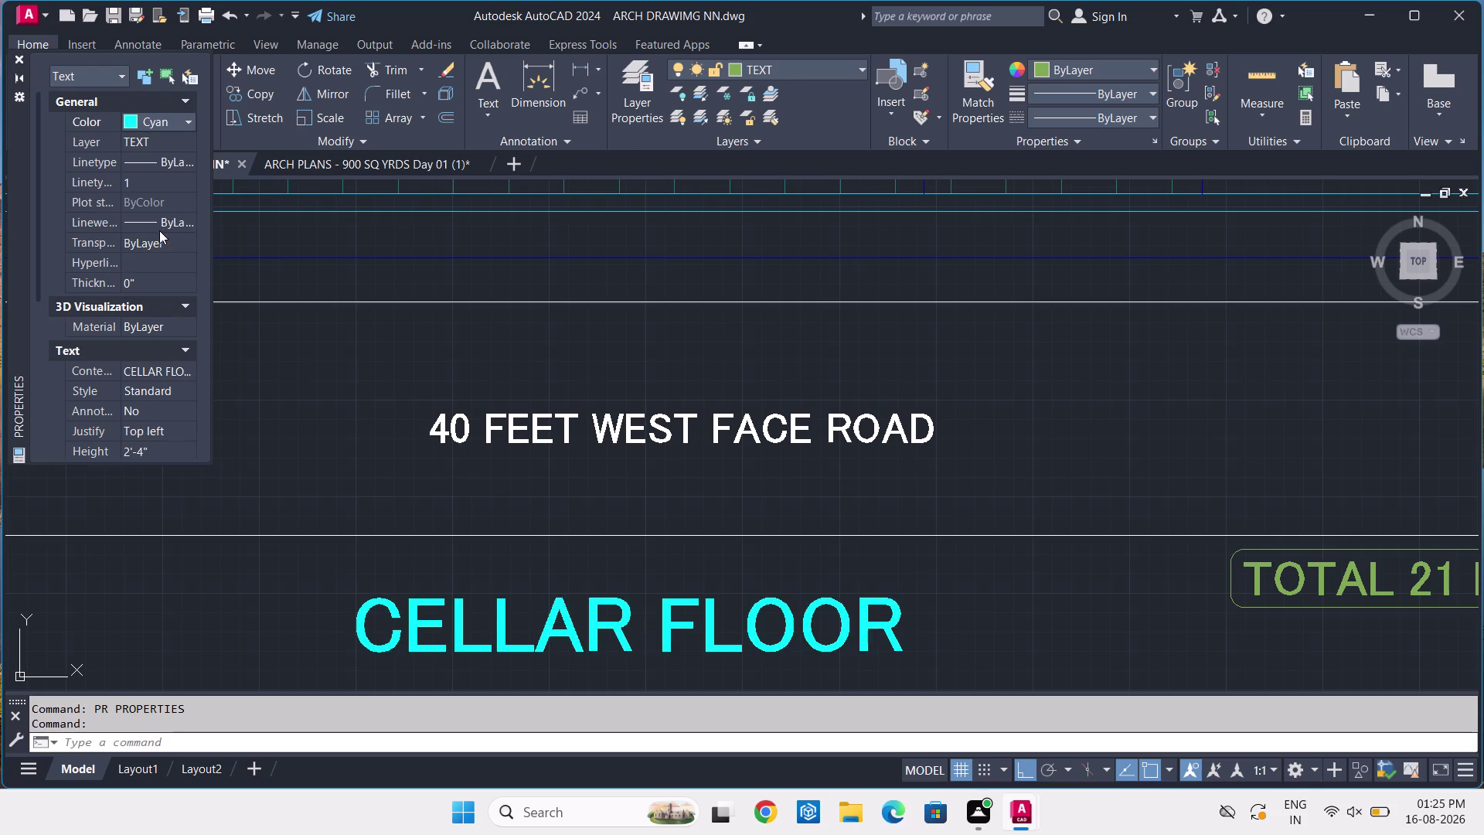
key(Escape)
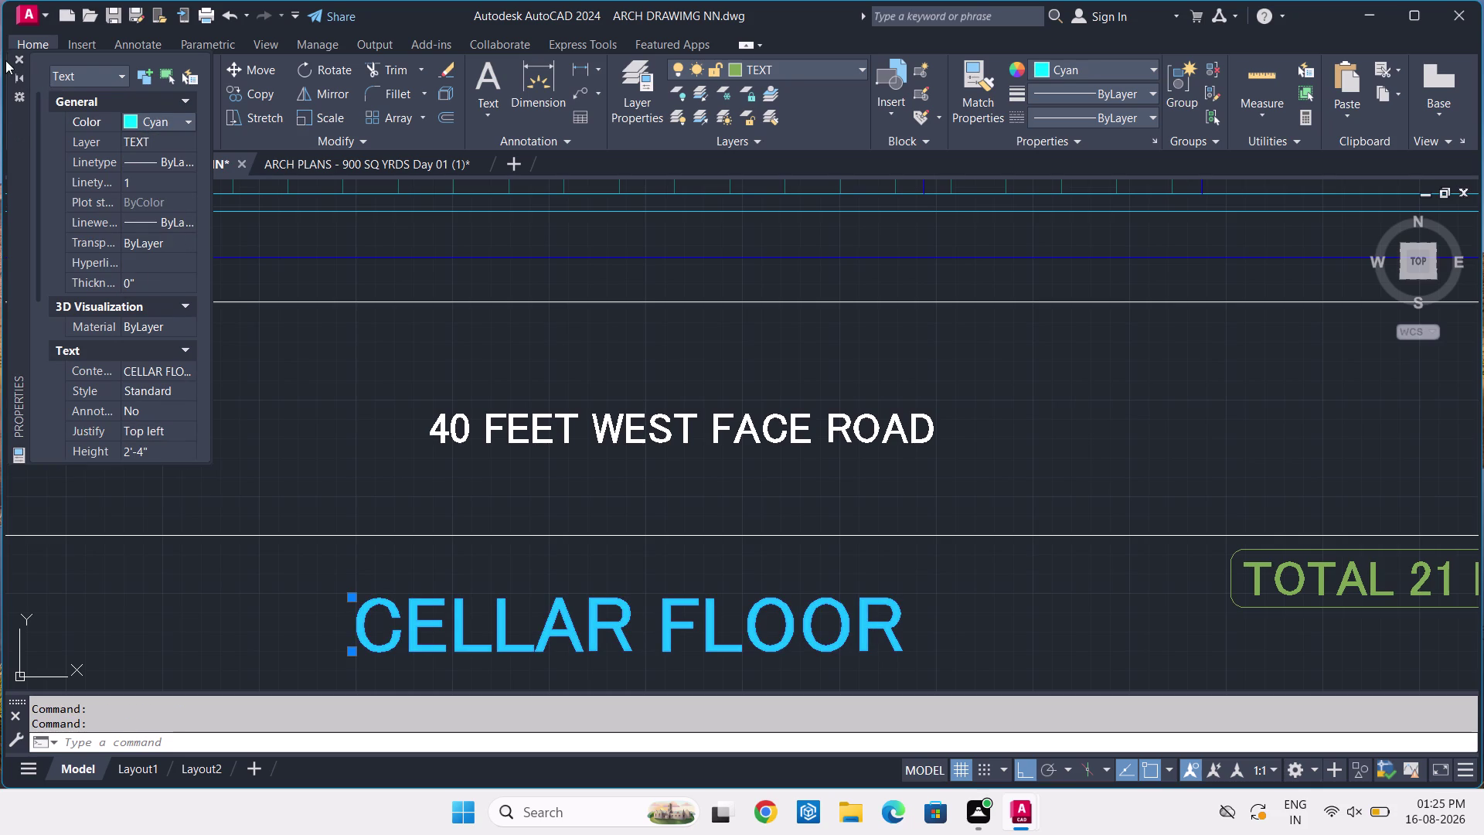
click(11, 58)
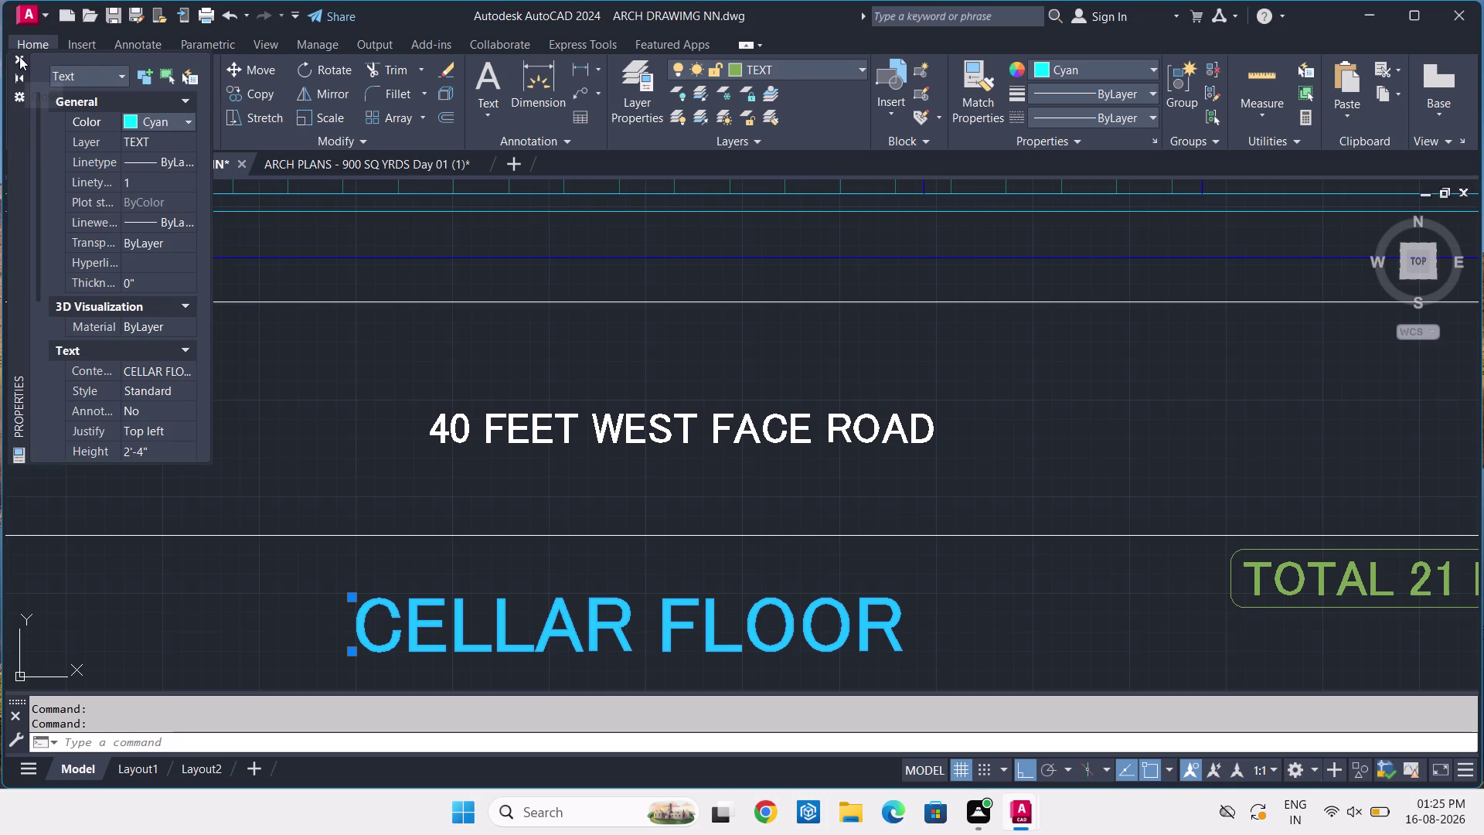
click(18, 55)
key(Escape)
scroll(down, 3)
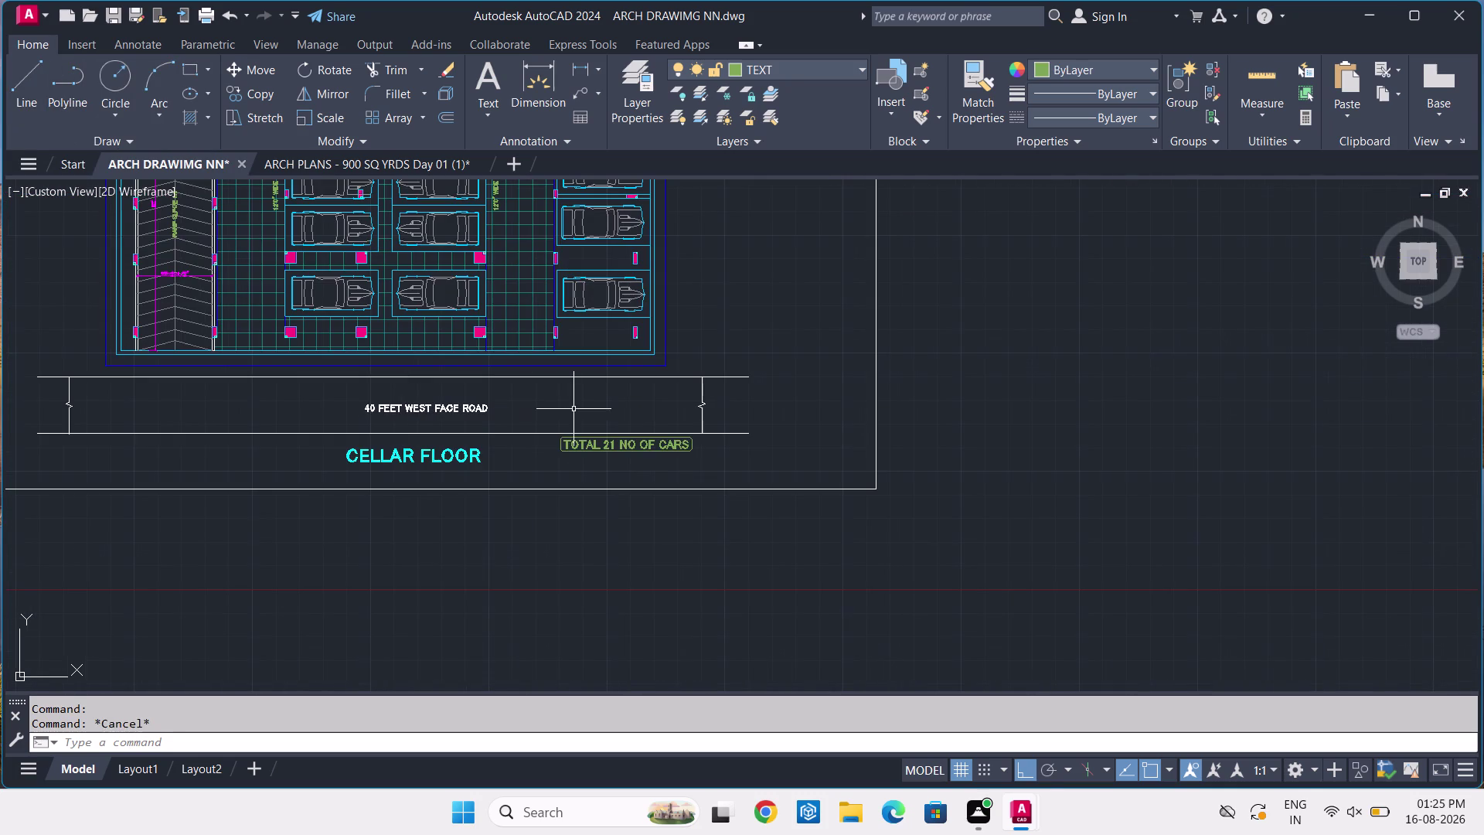
Pan the parking plan, then view the 900 SQ YRDS drawing up to its DAY 01 heading.
scroll(down, 3)
middle_drag(1163, 288, 1099, 531)
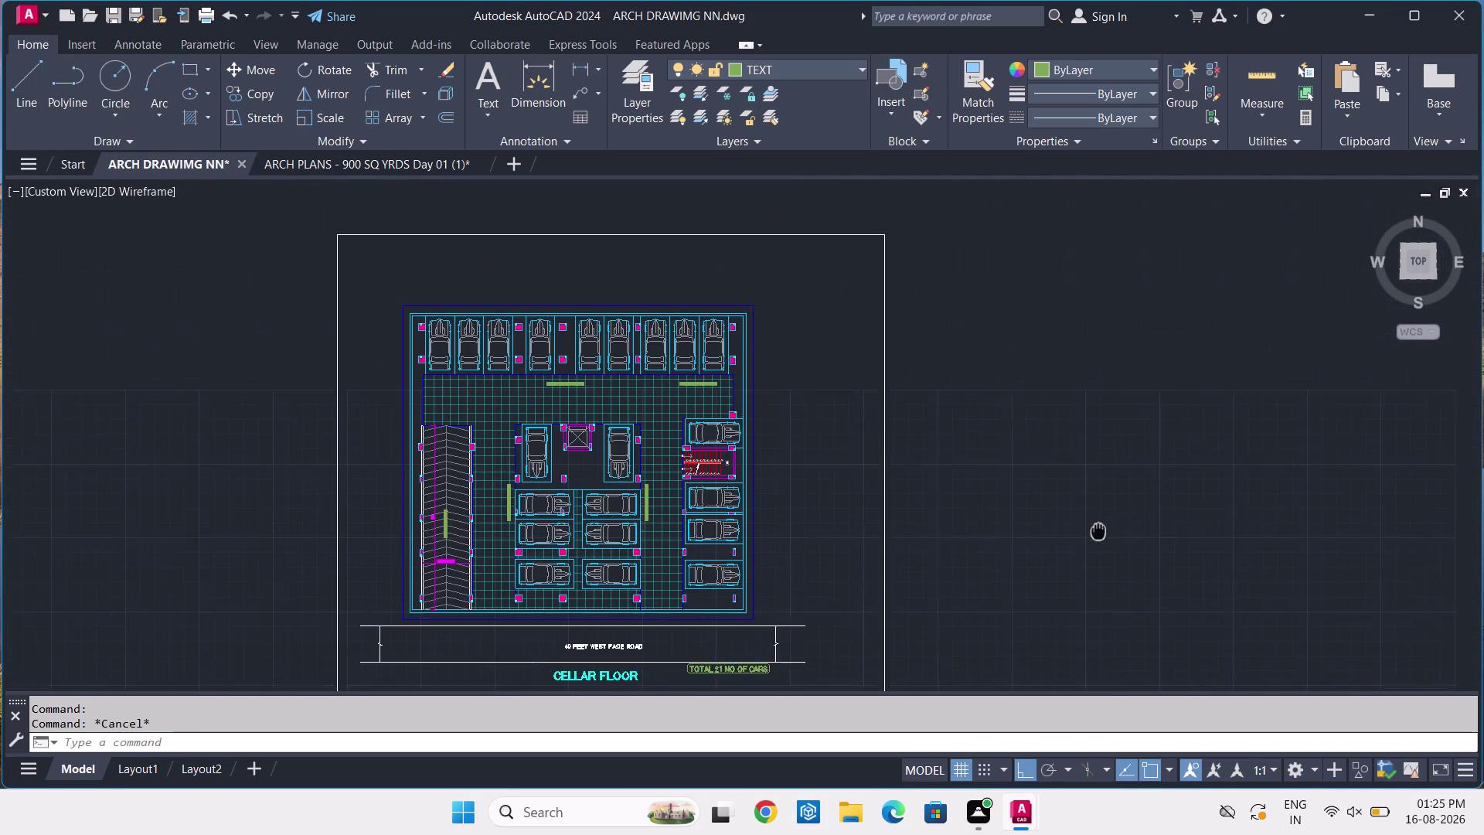
middle_drag(1098, 531, 1092, 548)
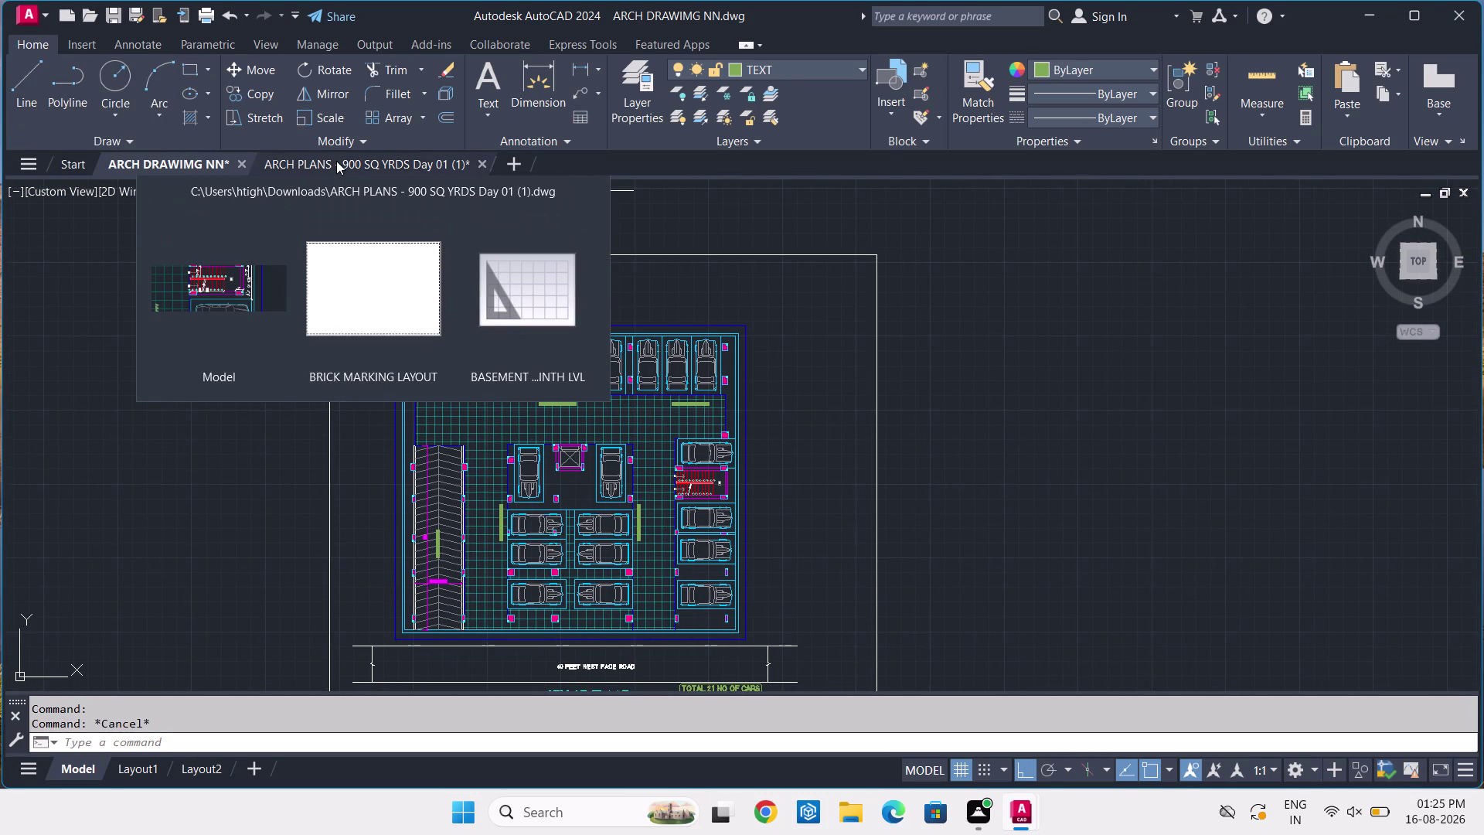
click(336, 167)
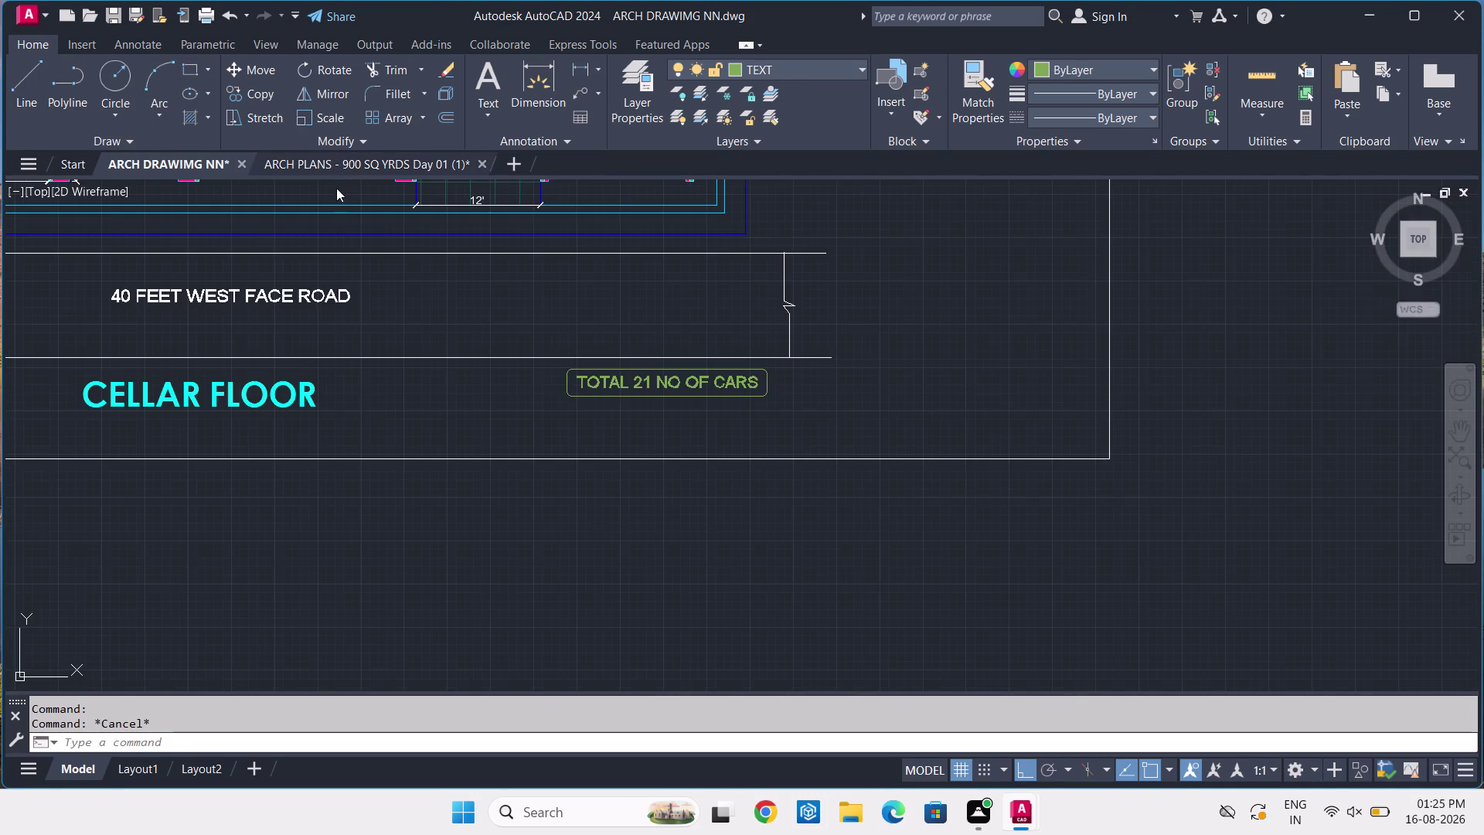
scroll(down, 3)
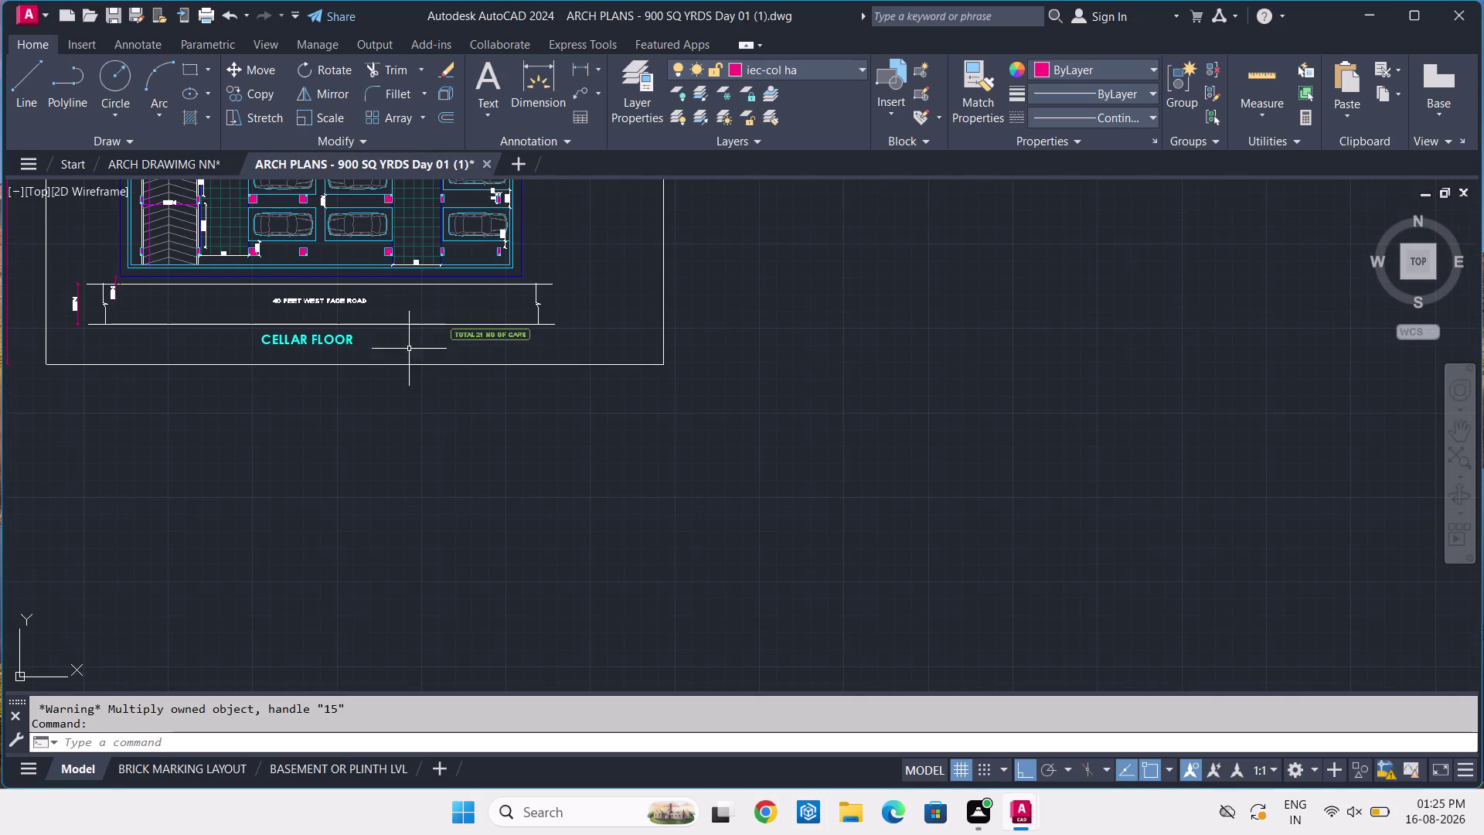
middle_drag(416, 355, 674, 556)
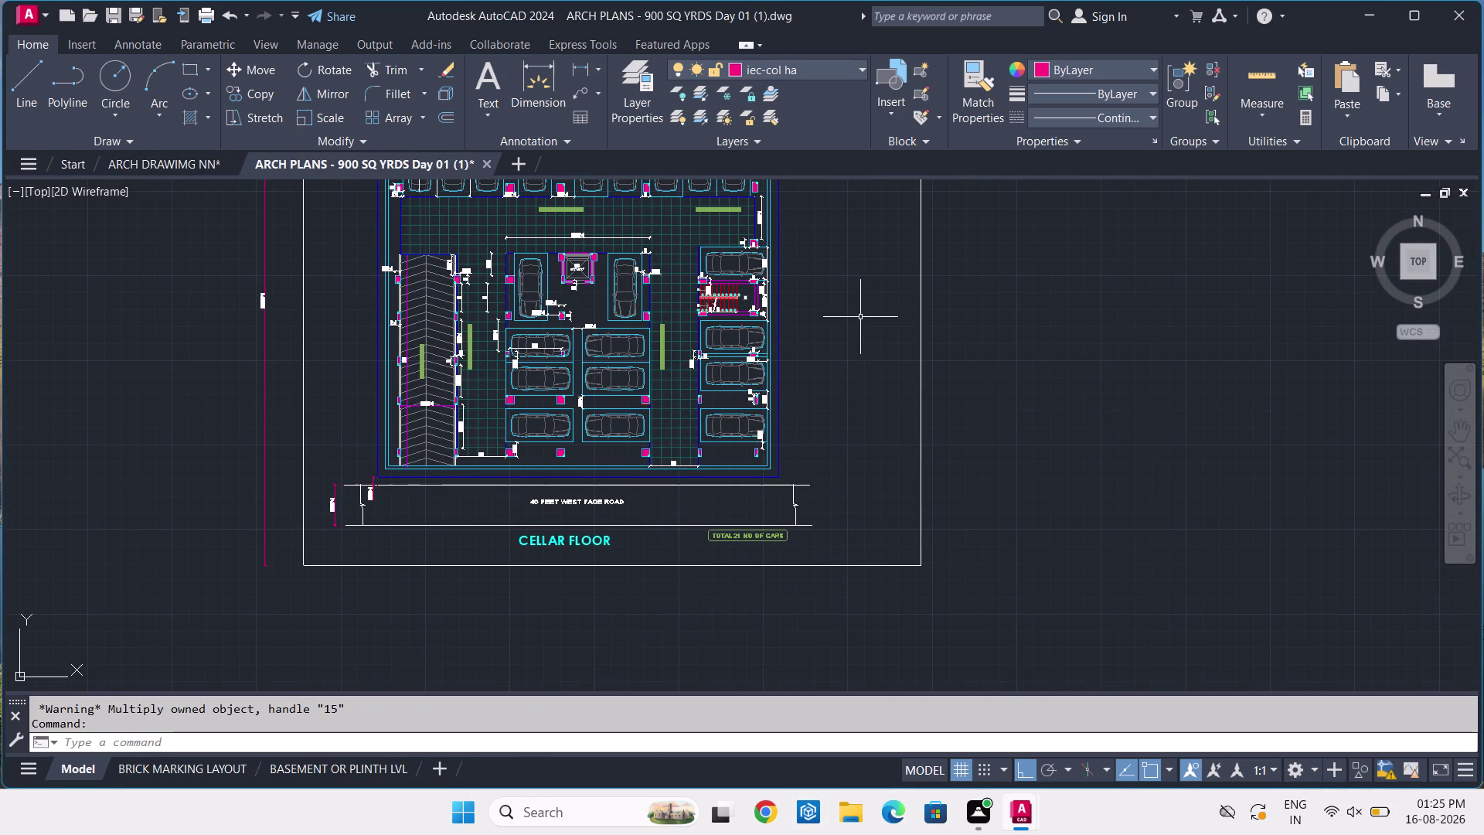
middle_drag(862, 320, 830, 449)
scroll(down, 3)
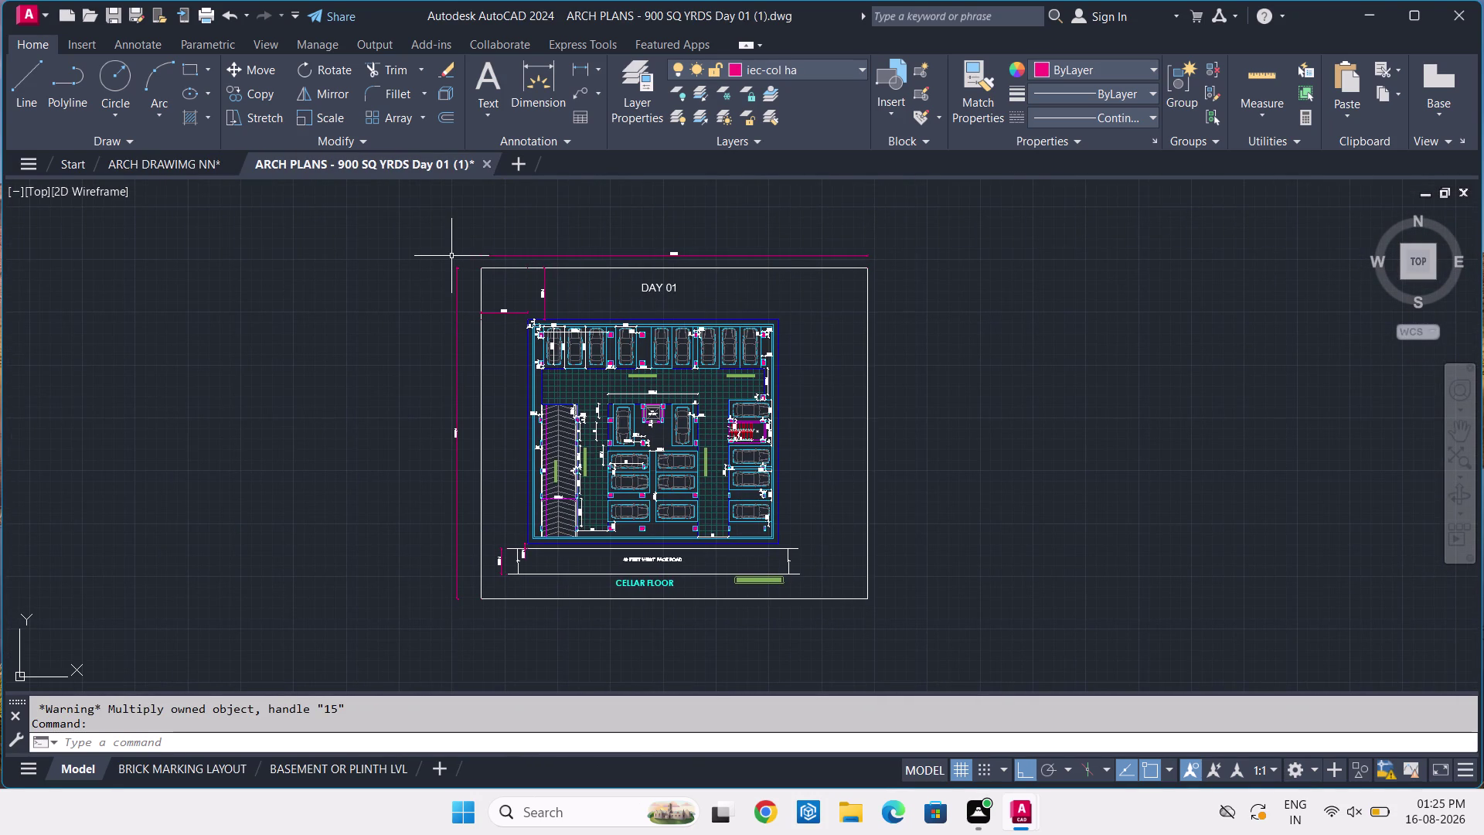
scroll(up, 3)
middle_drag(523, 324, 561, 414)
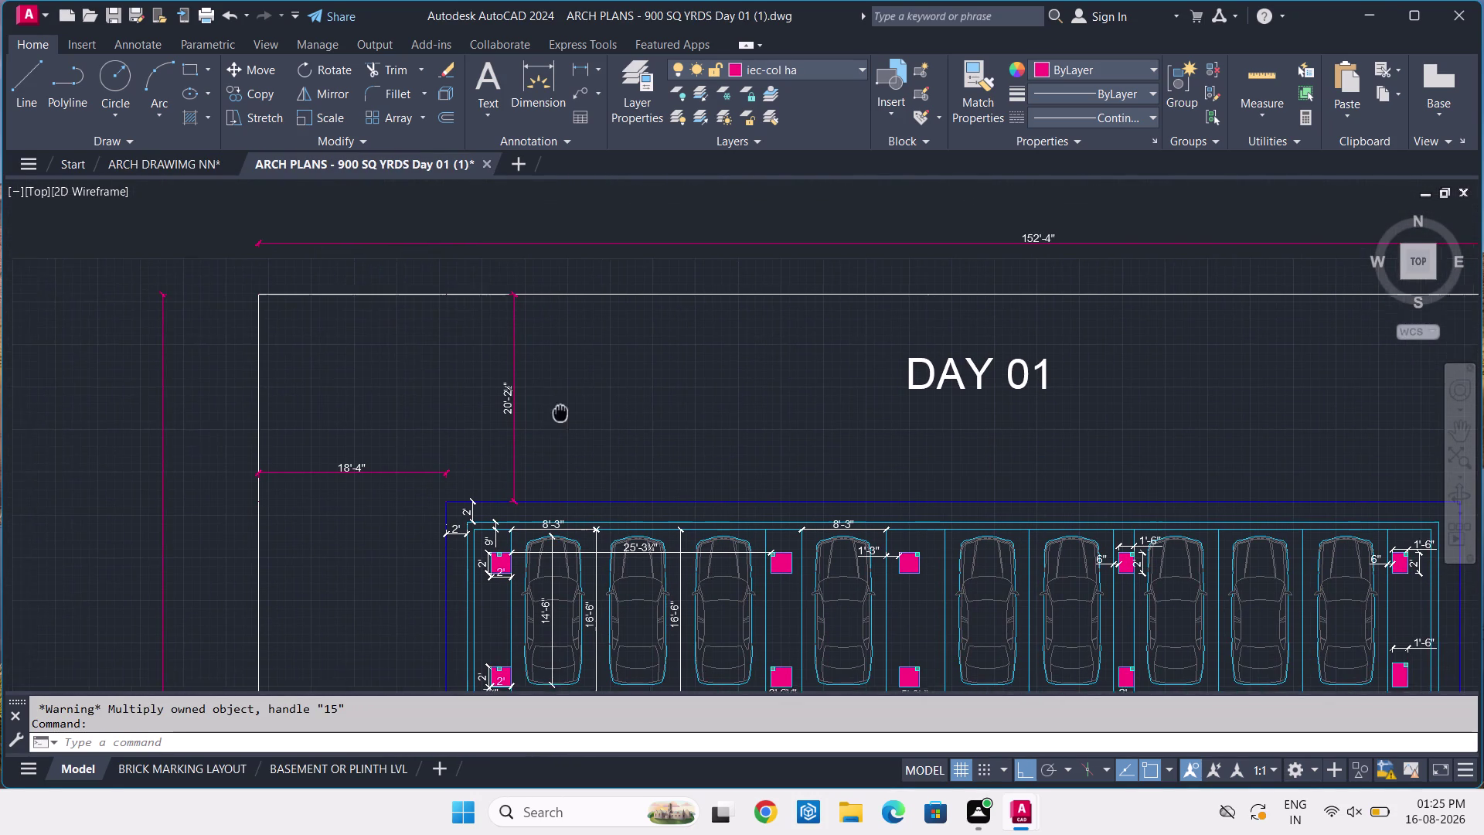
middle_drag(561, 414, 561, 415)
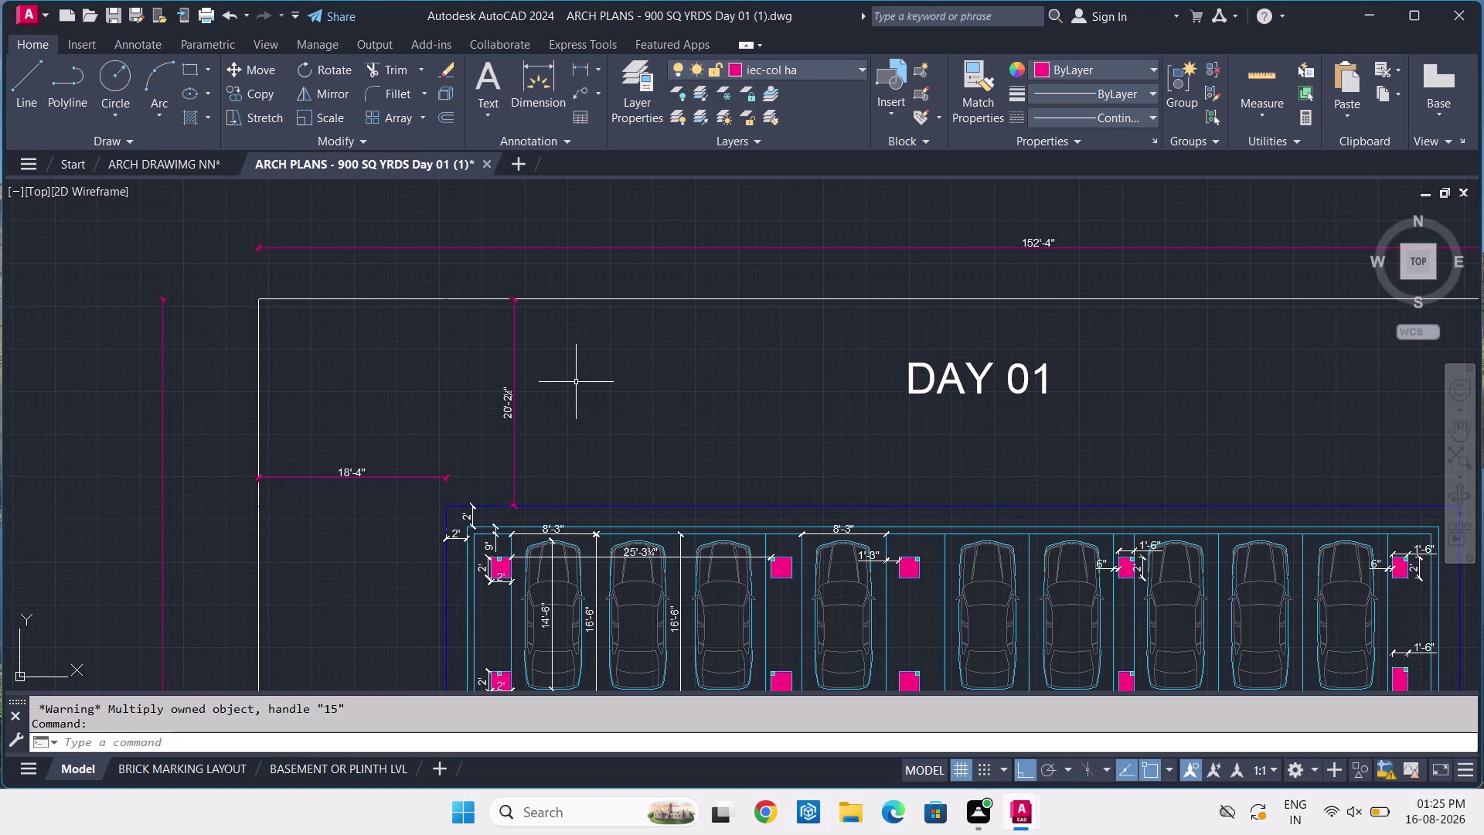
Check the reference CELLAR FLOOR title, then return to the ARCH DRAWIMG NN drawing.
scroll(down, 3)
middle_drag(490, 454, 519, 384)
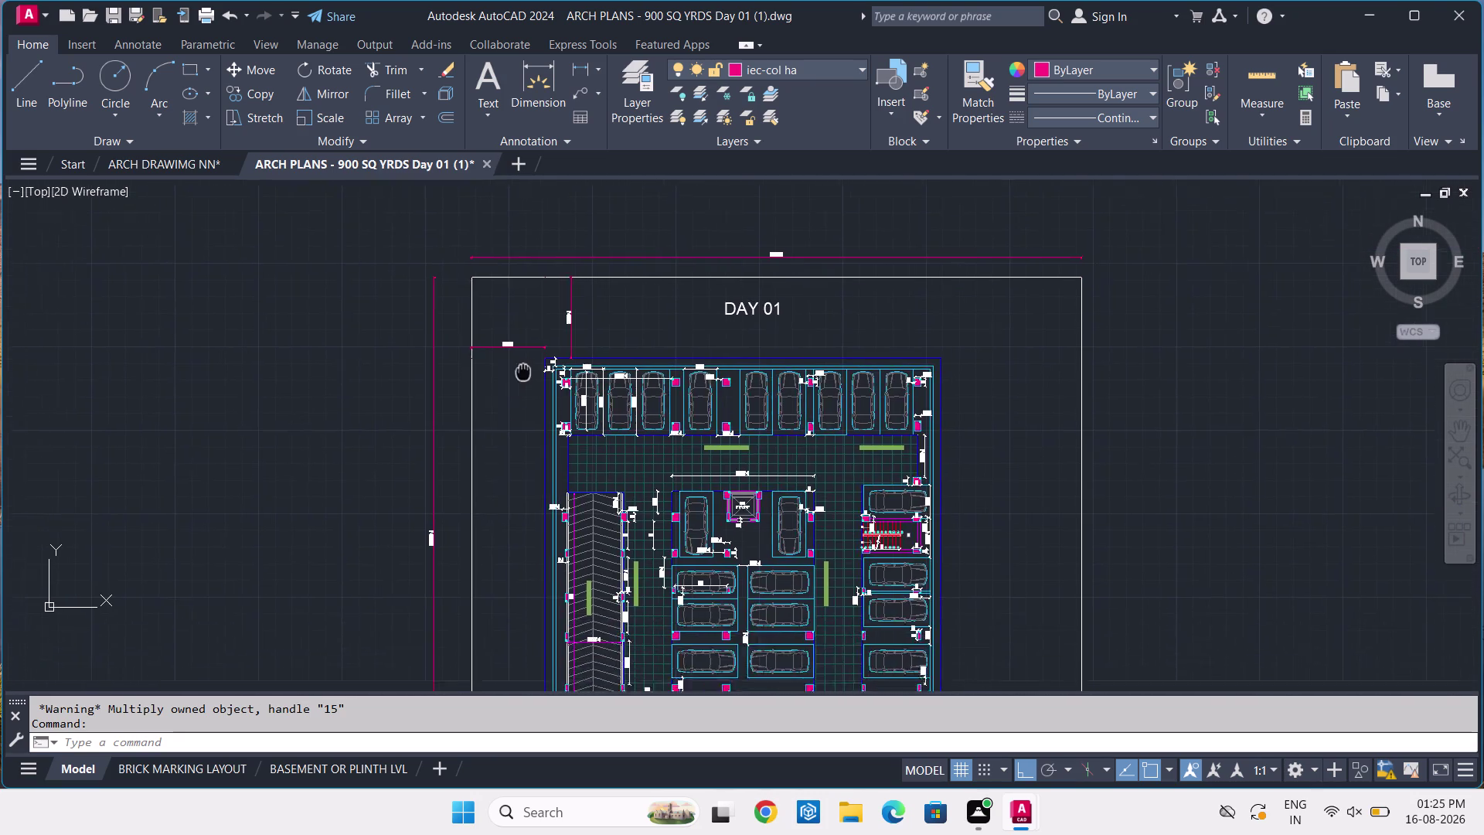
middle_drag(519, 384, 556, 321)
scroll(down, 3)
scroll(up, 3)
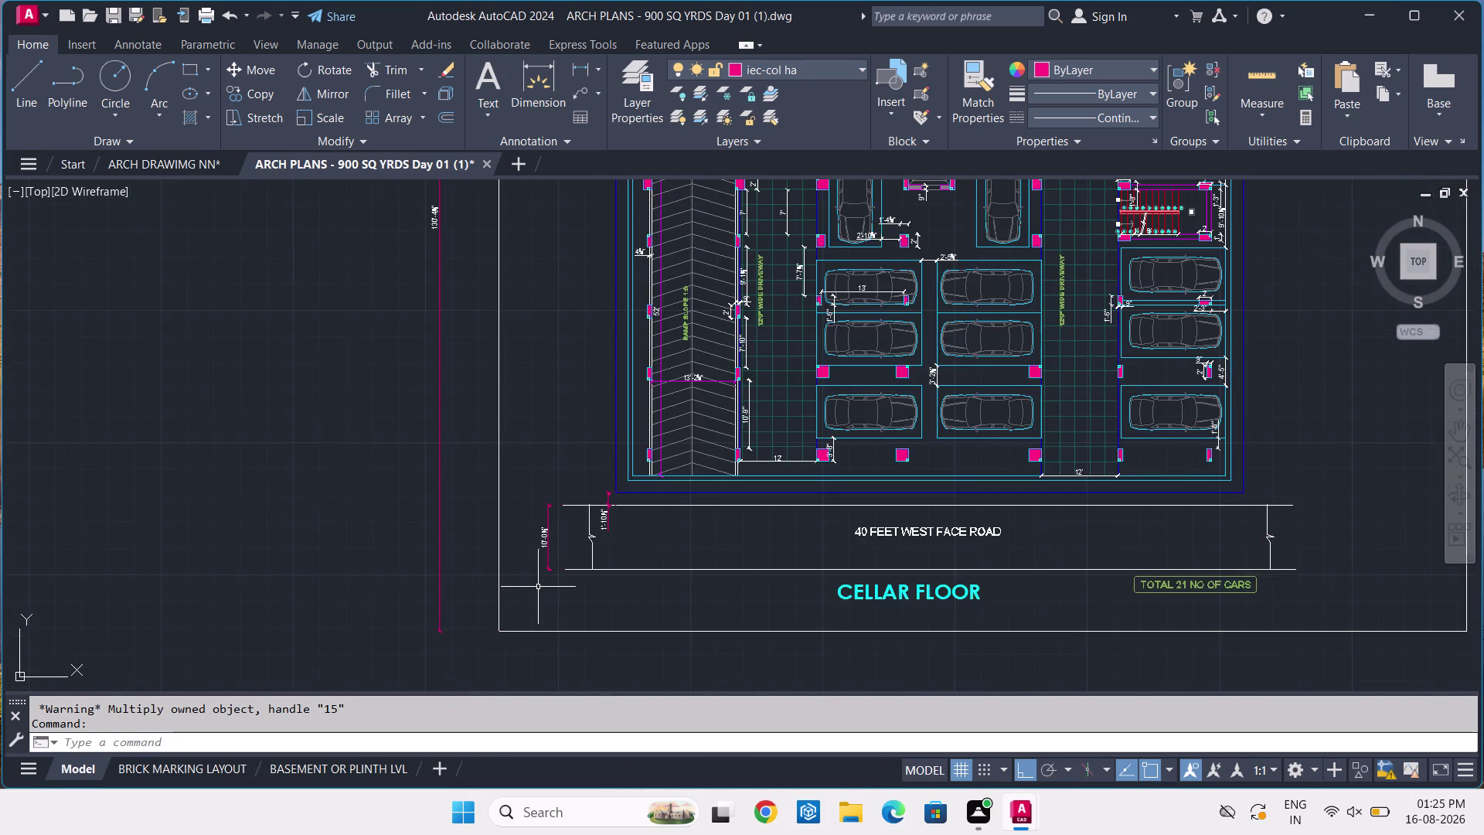
scroll(up, 3)
scroll(down, 3)
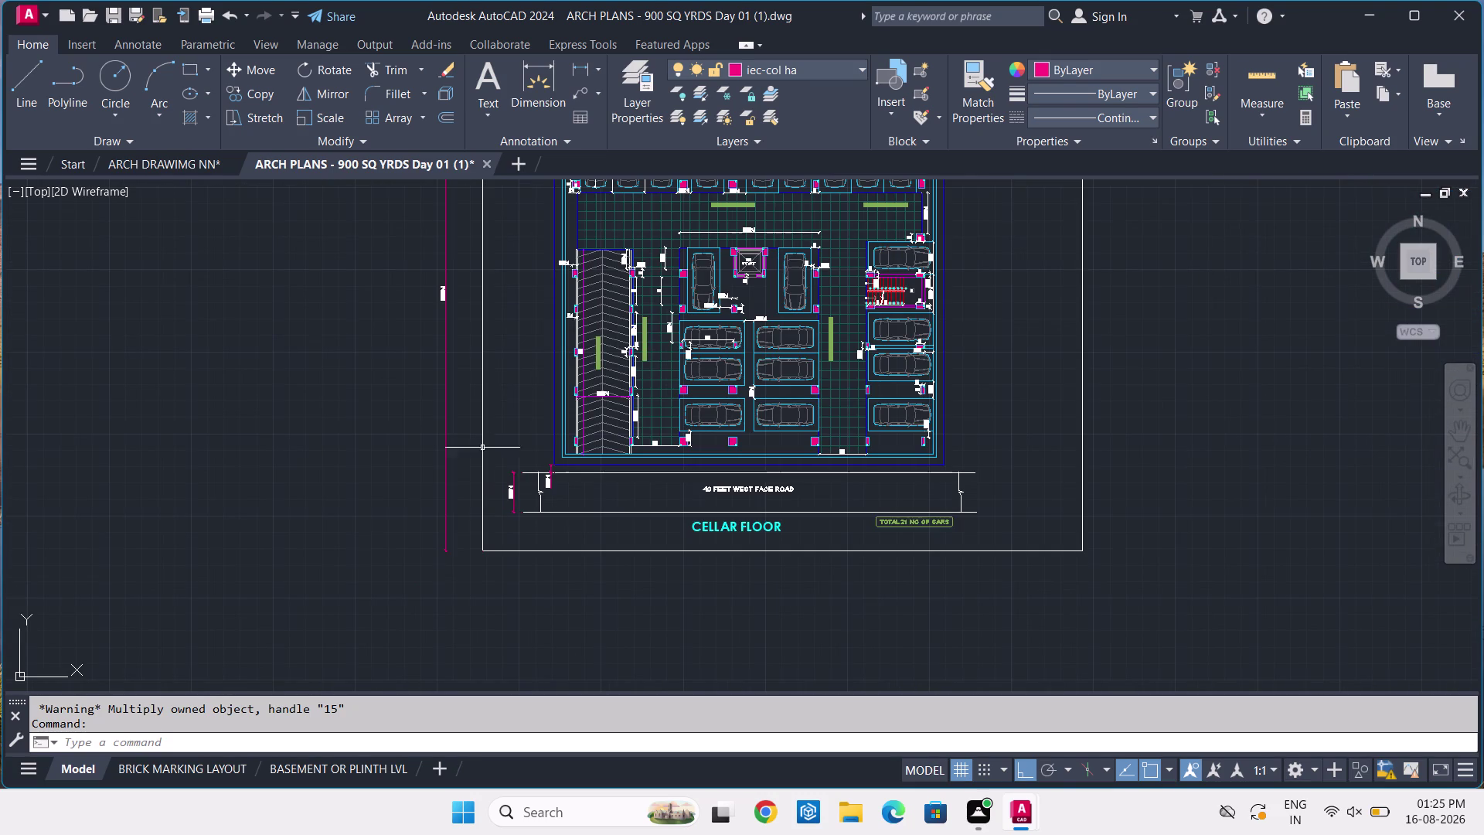
click(177, 160)
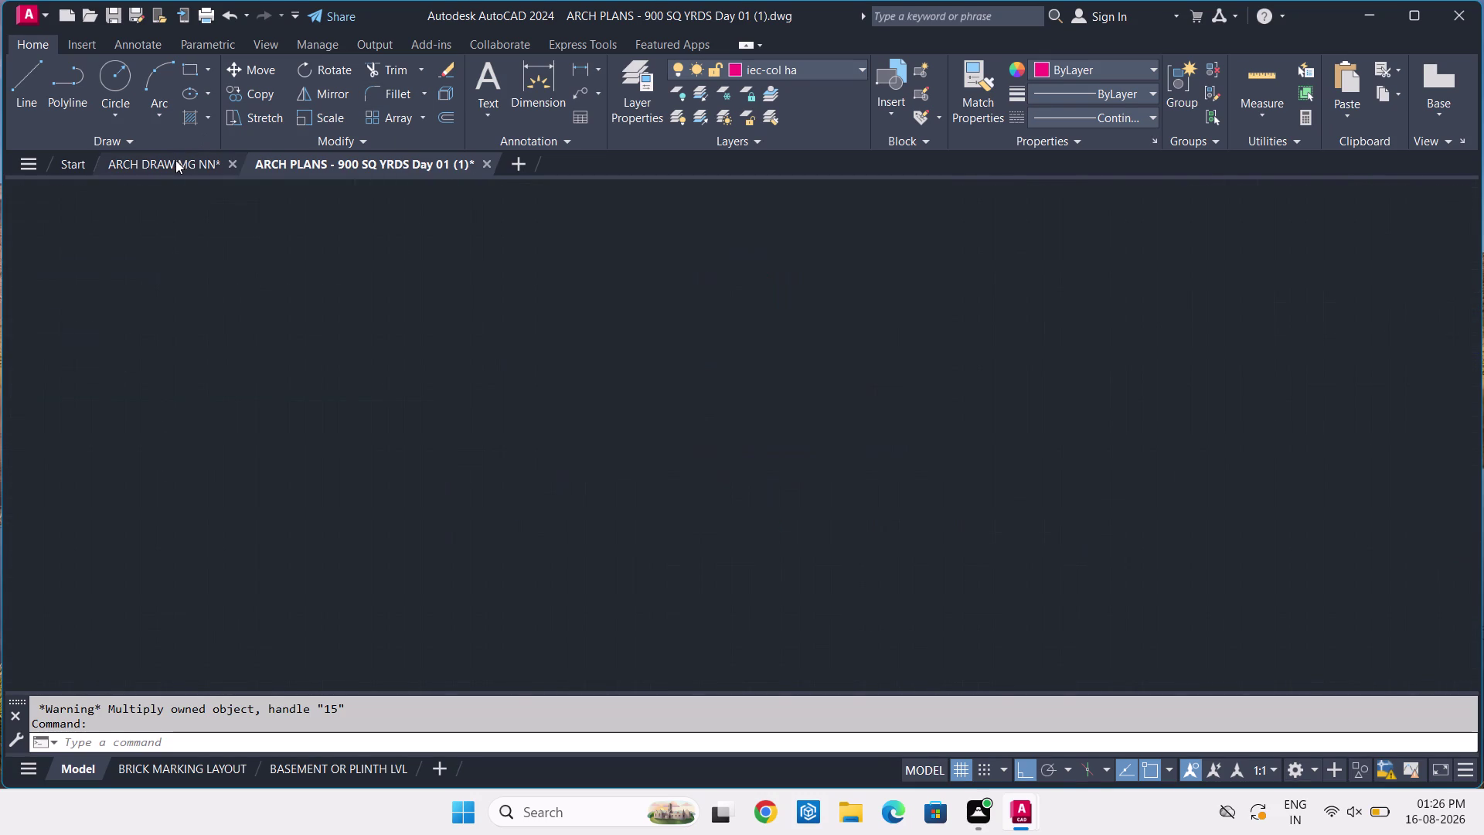
scroll(down, 3)
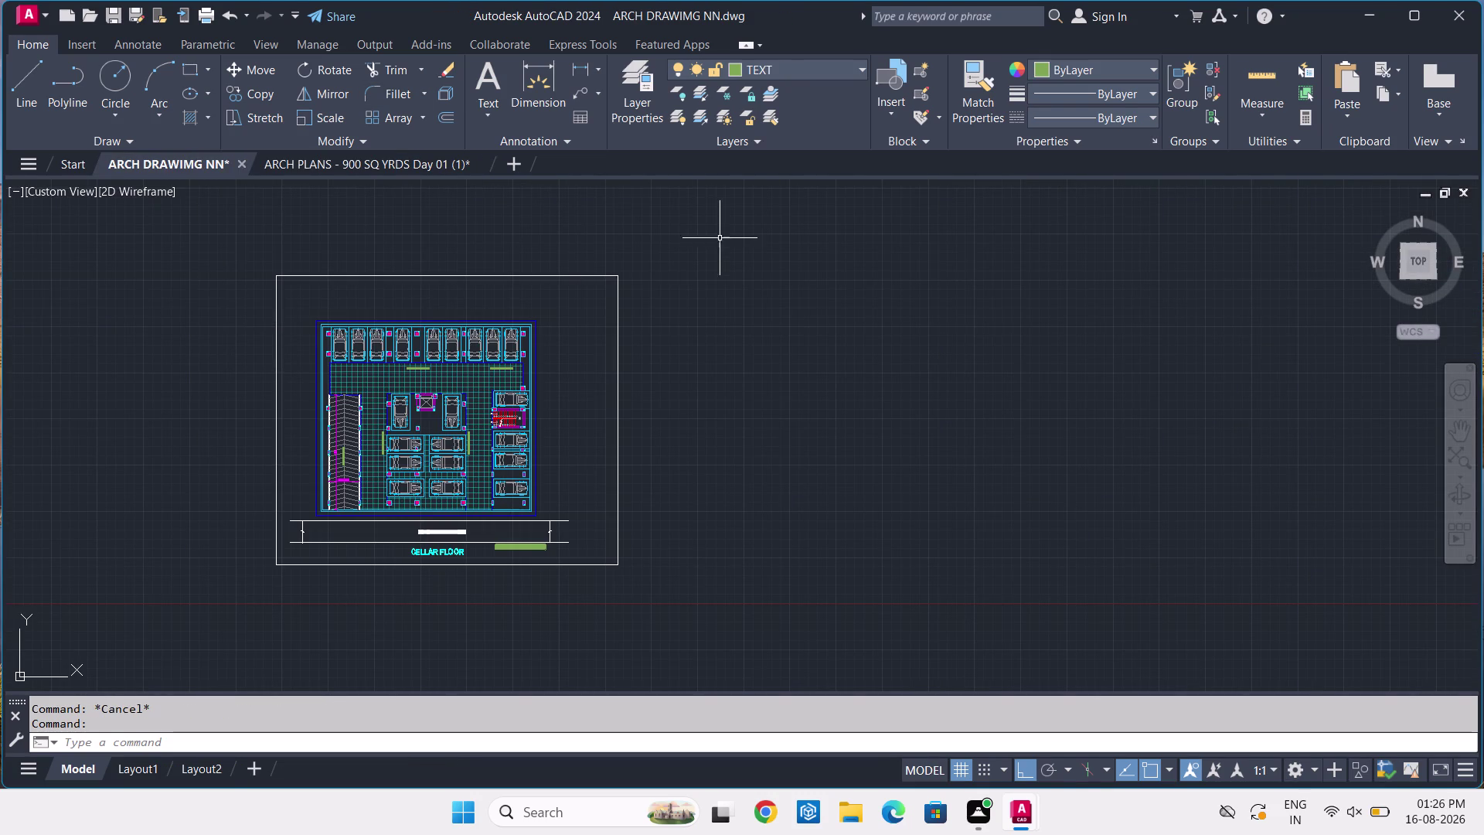
Start SCALE with SC, window-select the whole cellar plan, then cancel the command.
middle_drag(765, 337, 907, 286)
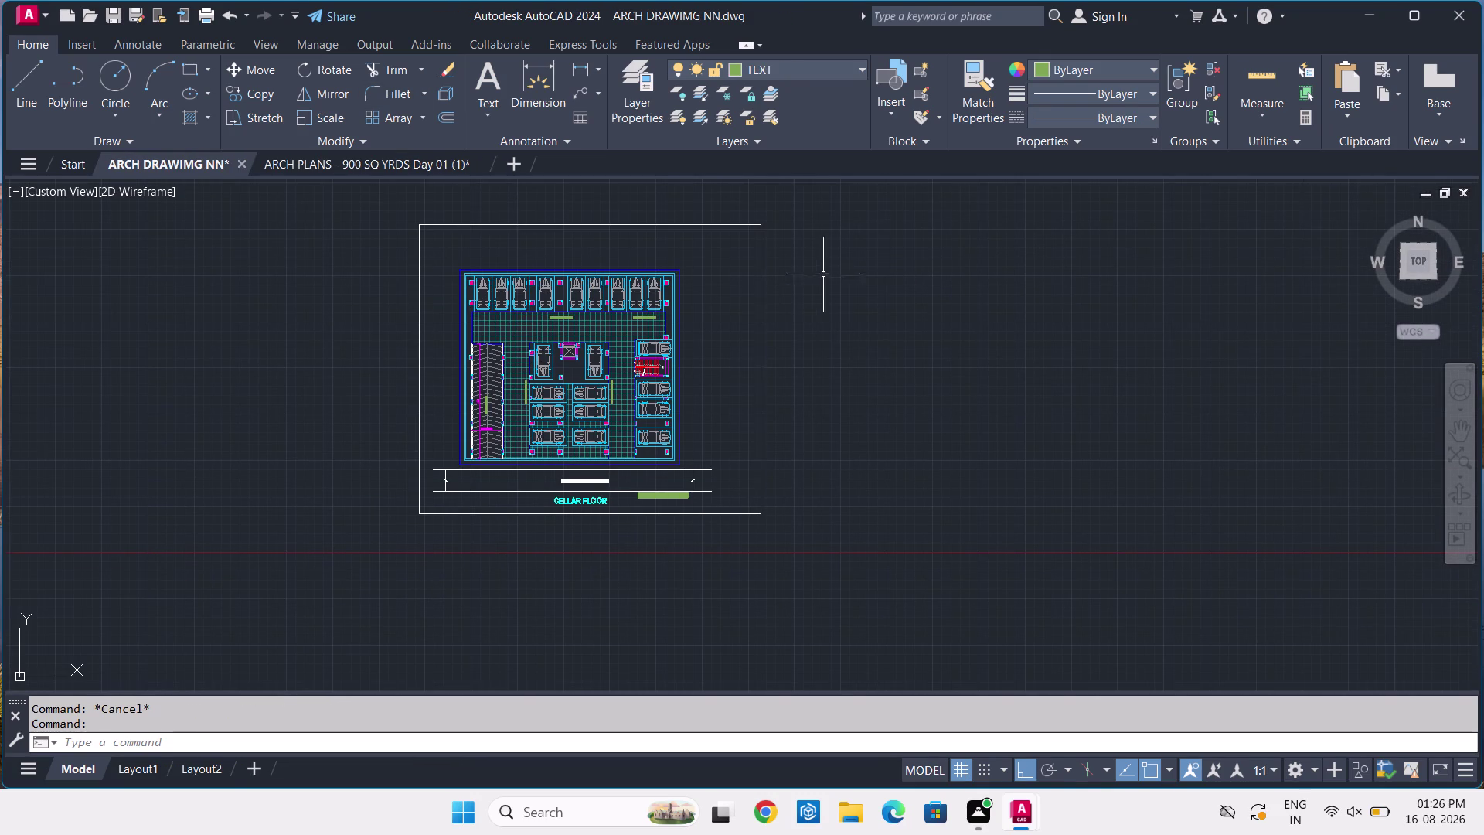
key(s)
key(c)
key(space)
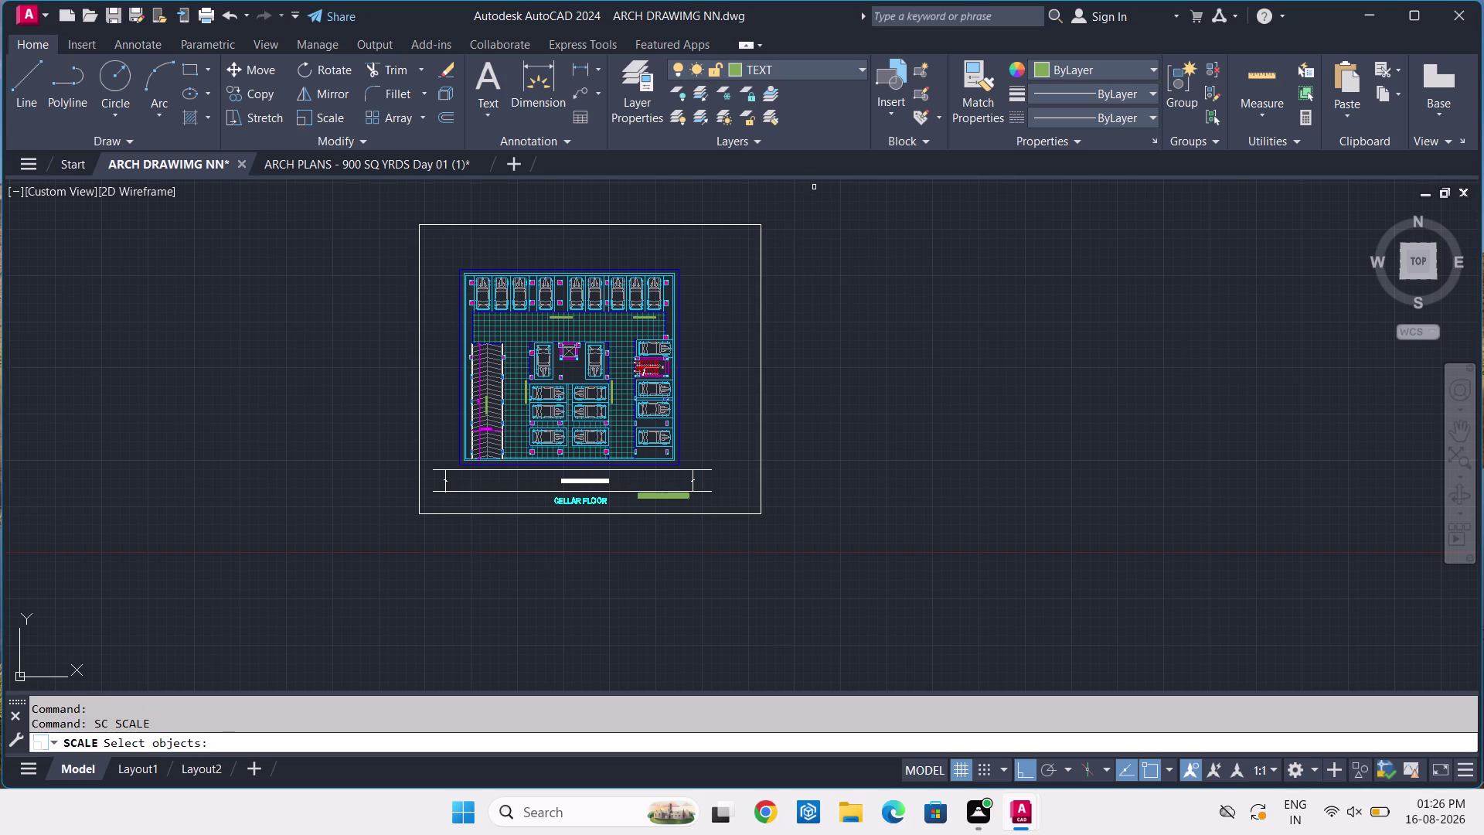
click(814, 201)
click(253, 578)
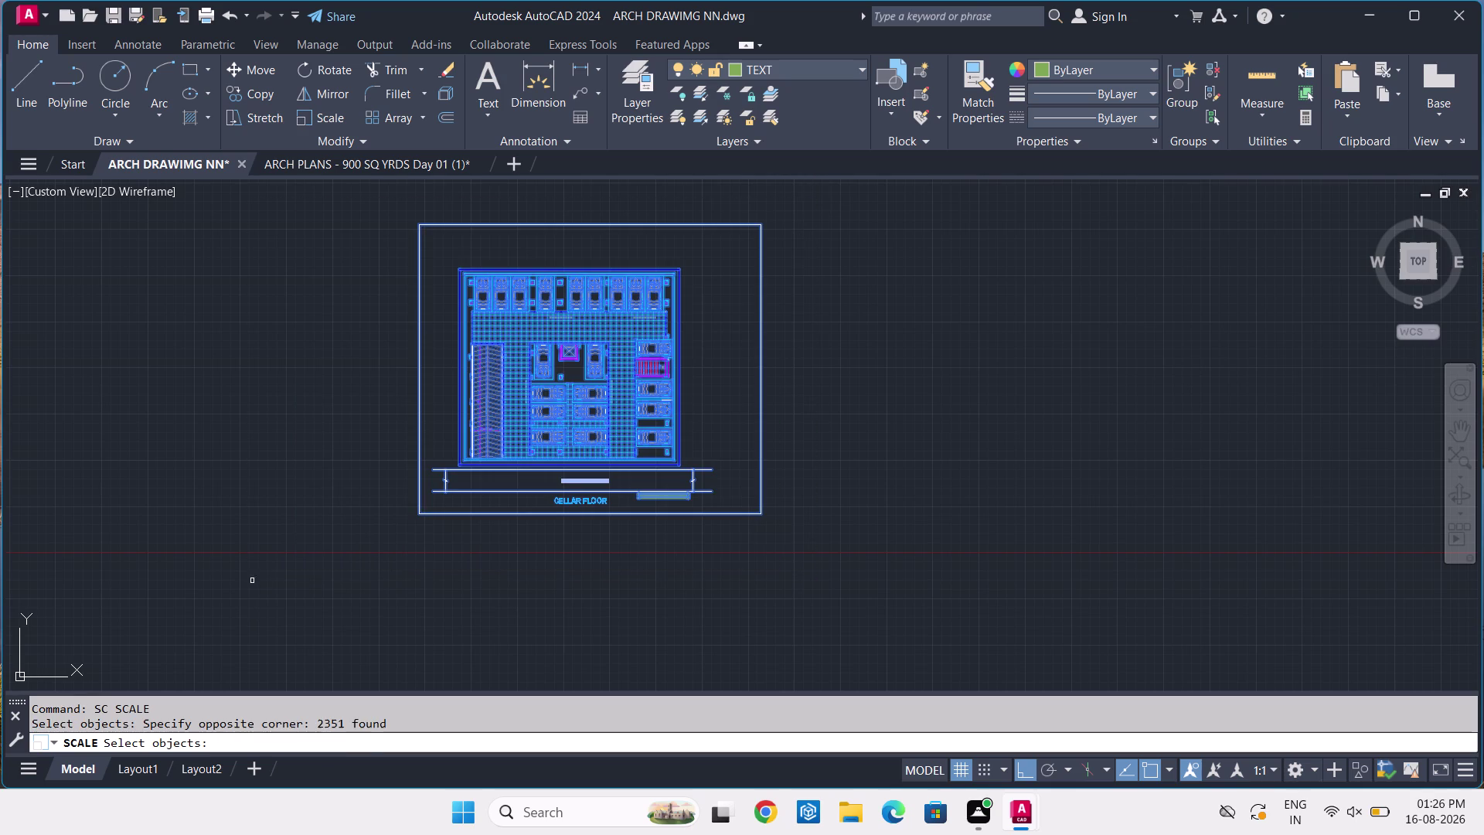
key(Return)
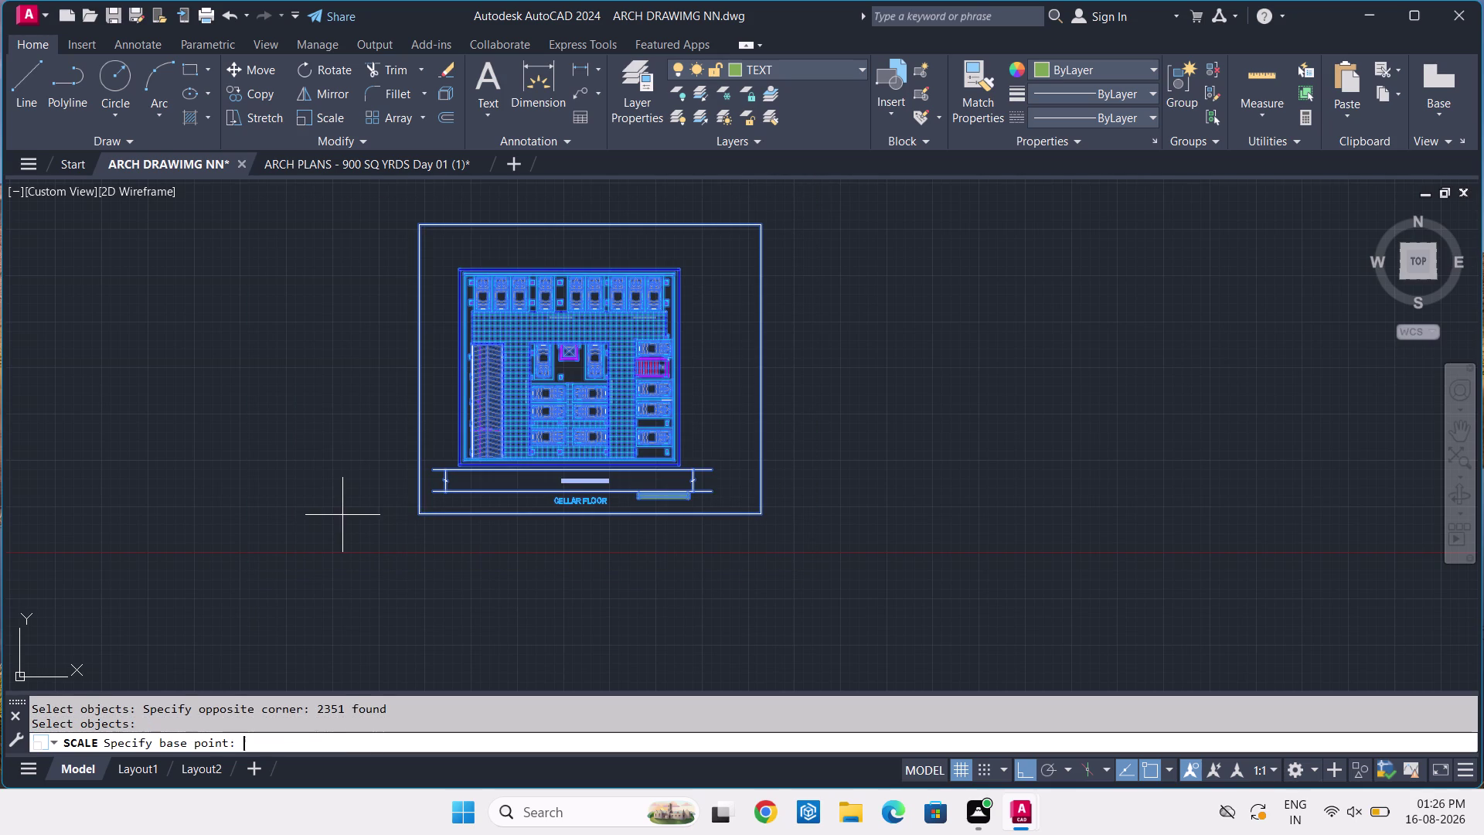
key(Escape)
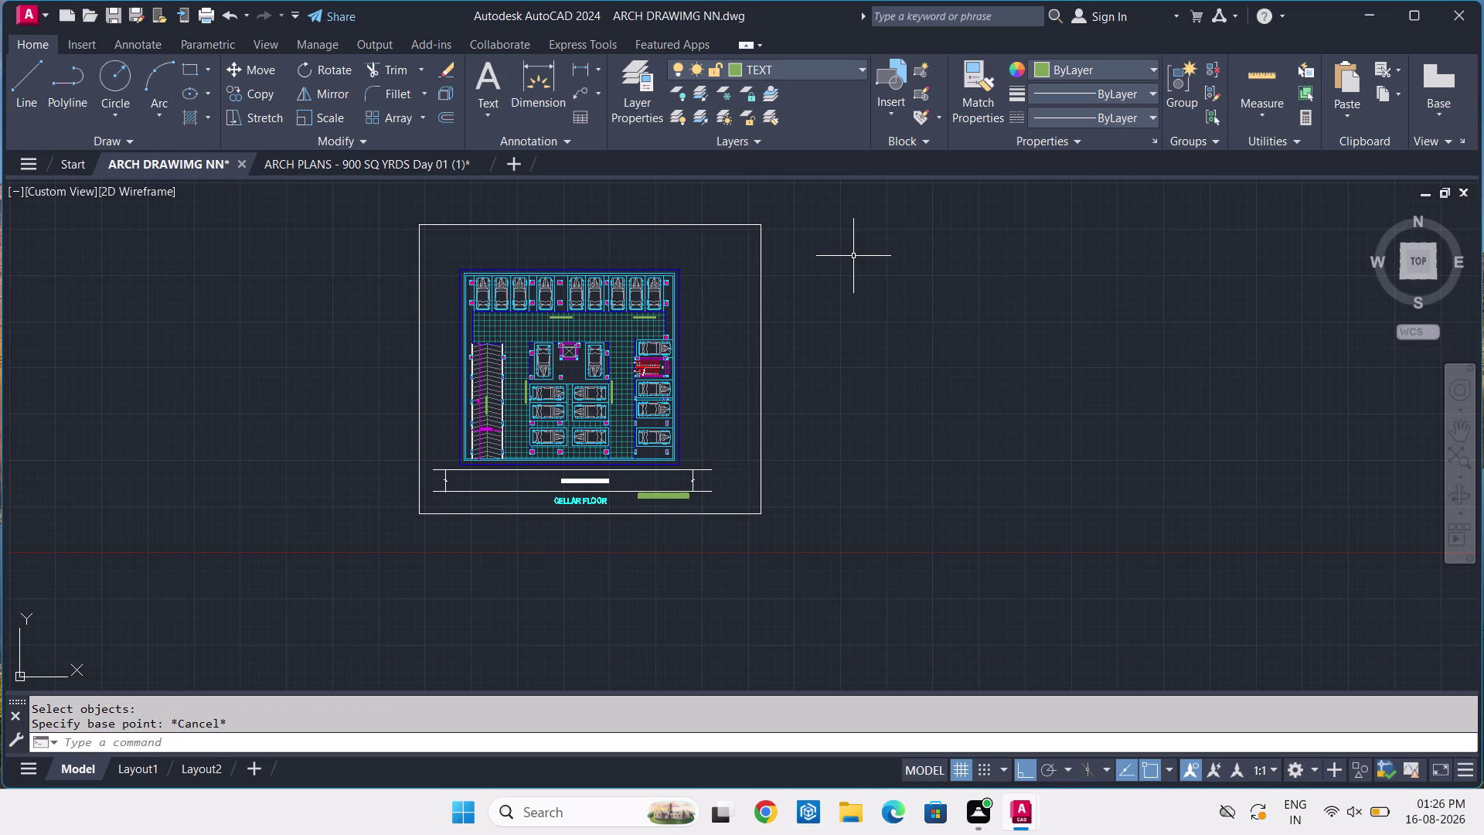
Zoom a window onto the cellar plan, then close the ARCH PLANS drawing.
key(z)
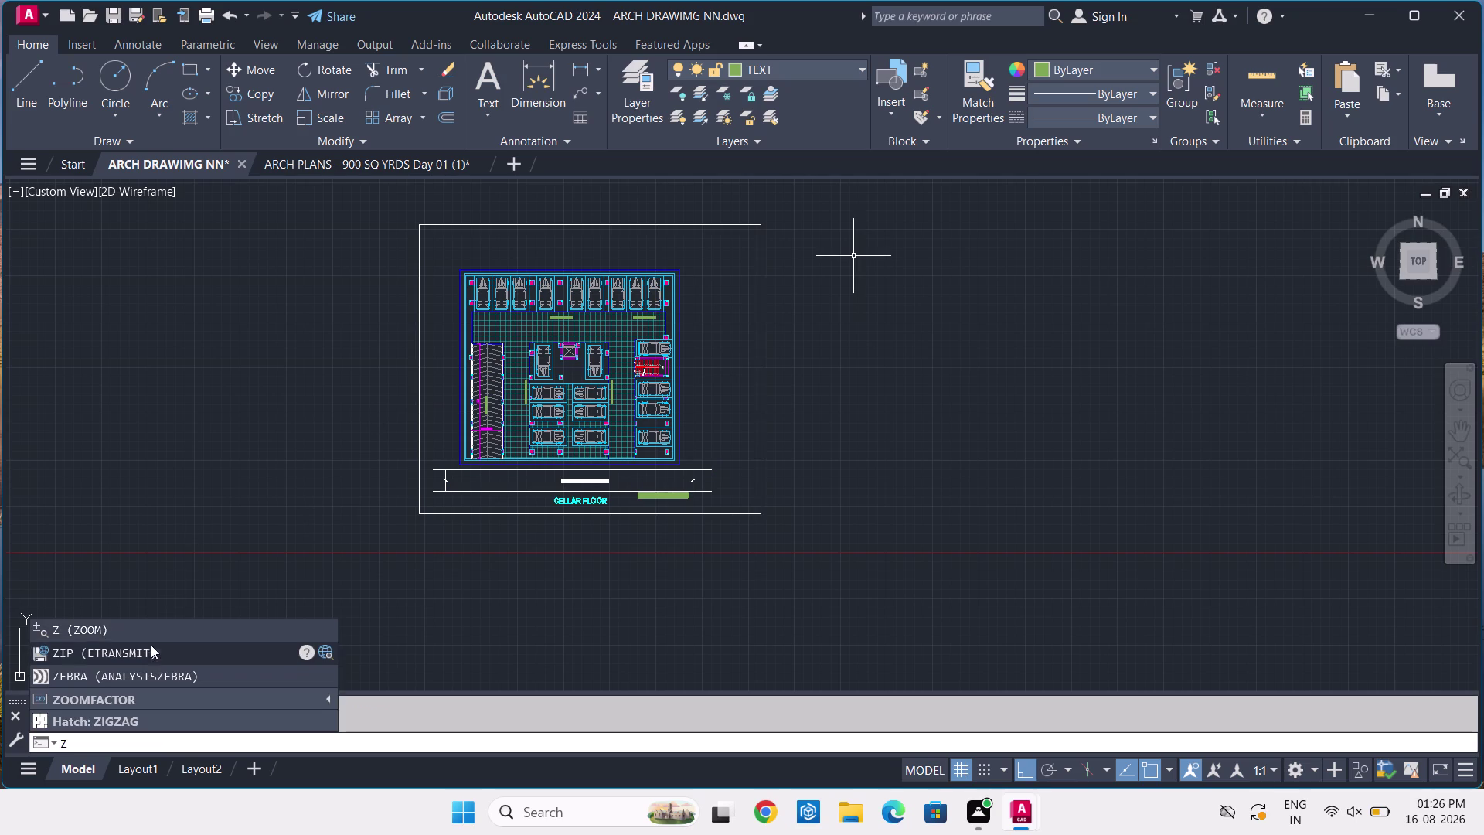
click(166, 626)
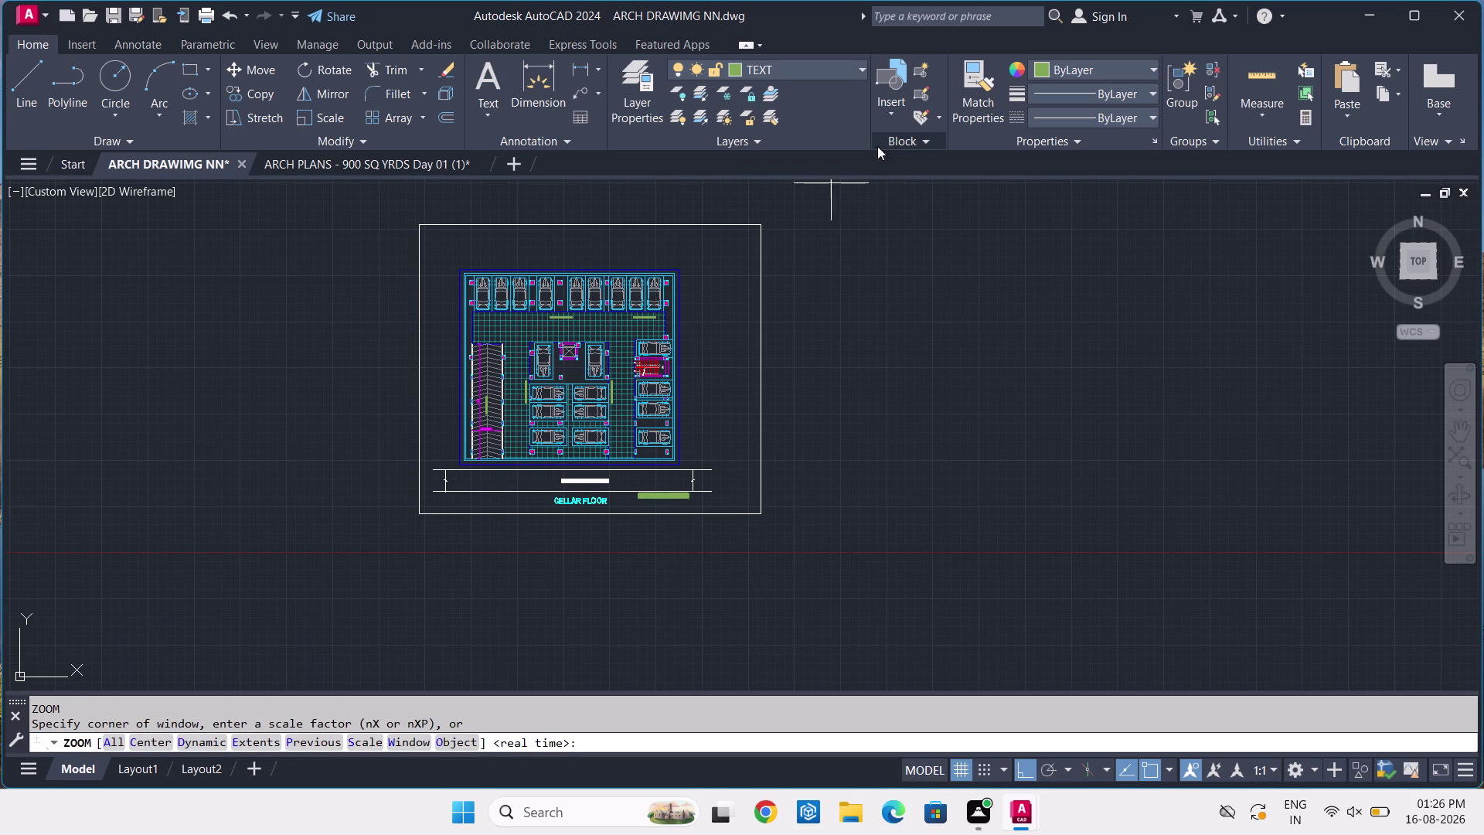
click(831, 198)
click(317, 563)
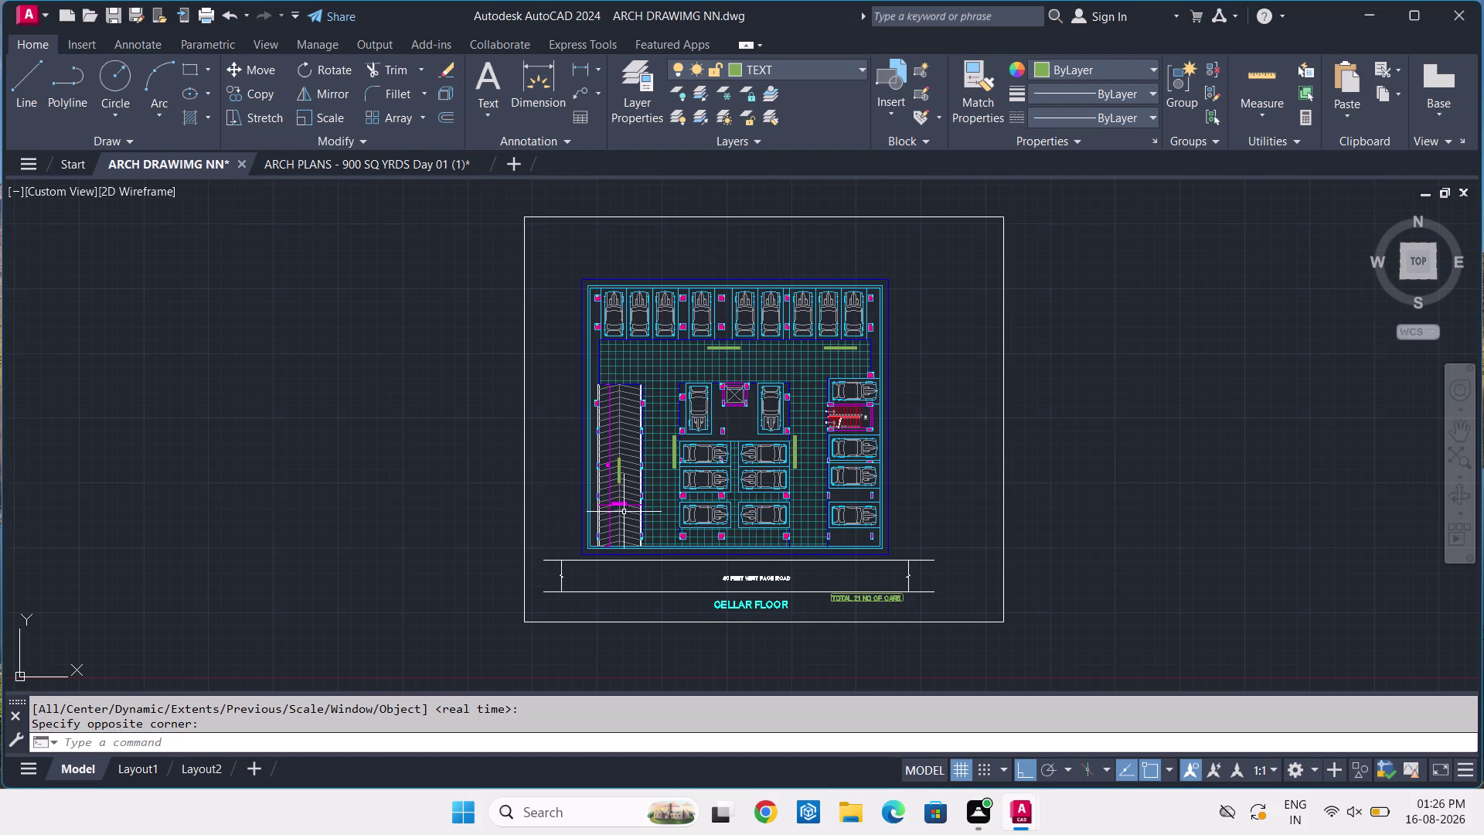
scroll(up, 3)
middle_drag(633, 518, 482, 542)
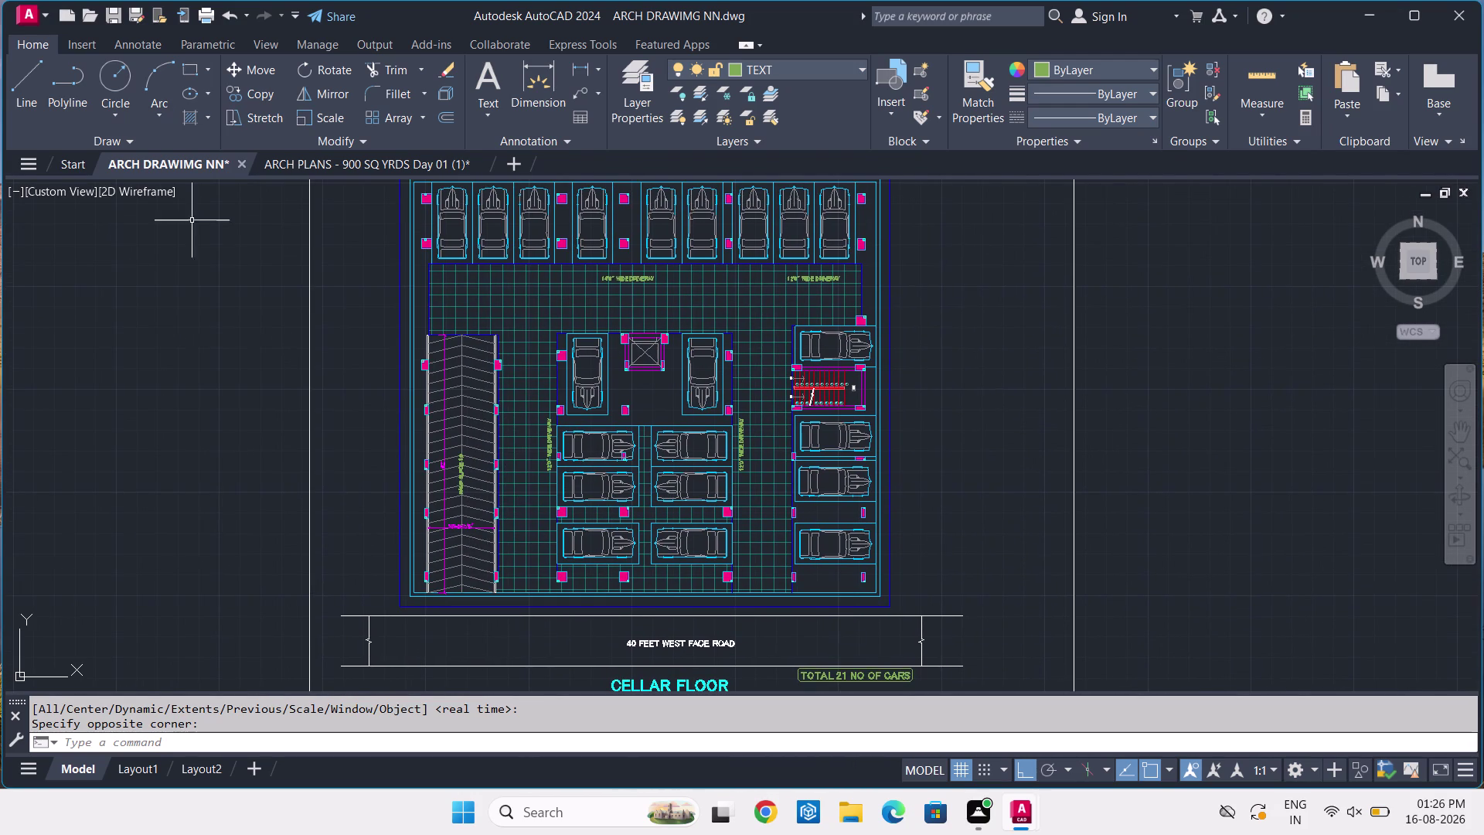
click(485, 158)
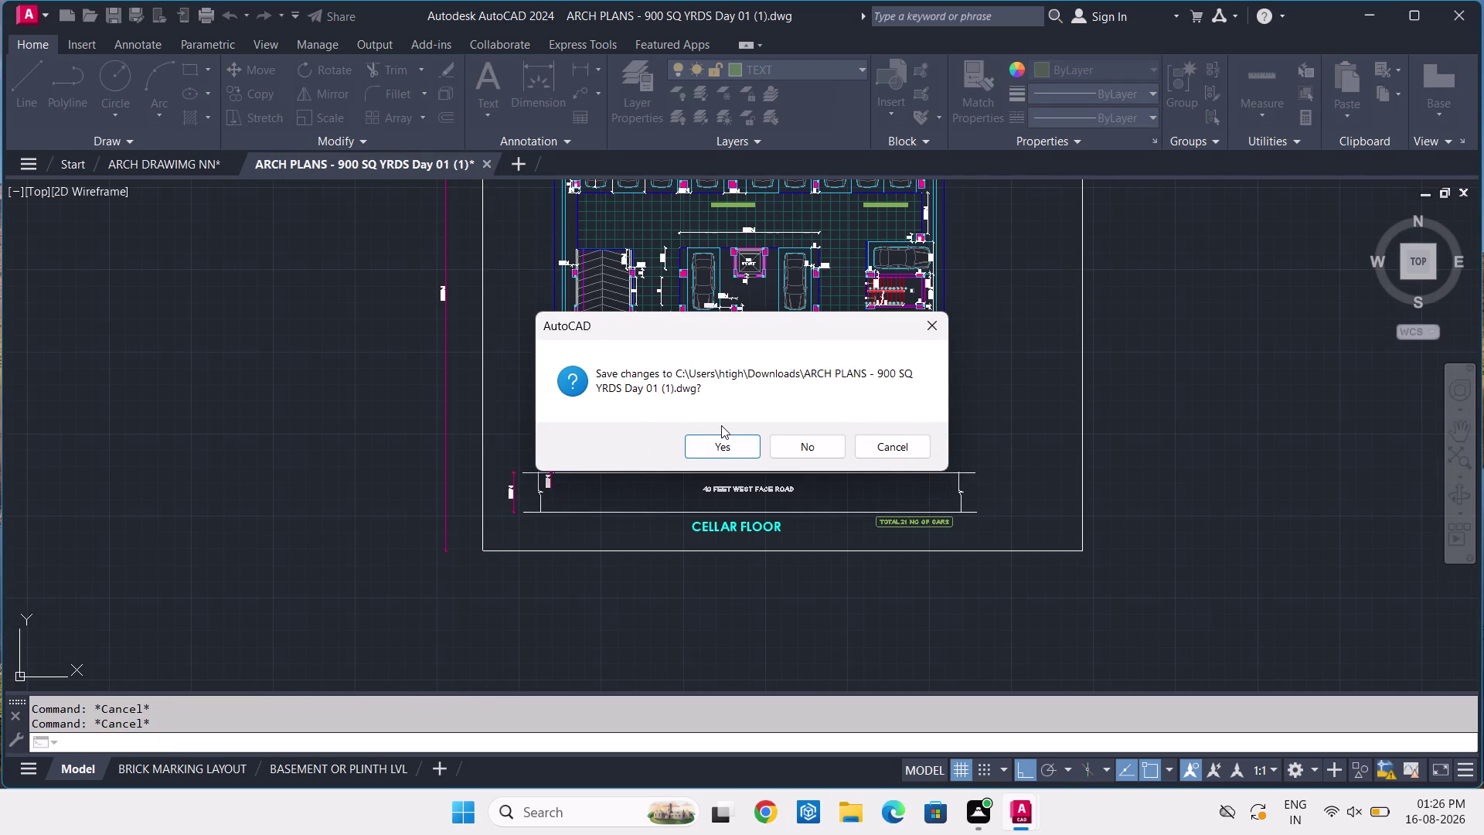
Close ARCH PLANS Day 01 without saving, then quick-save ARCH DRAWIMG NN with Ctrl+S.
click(714, 447)
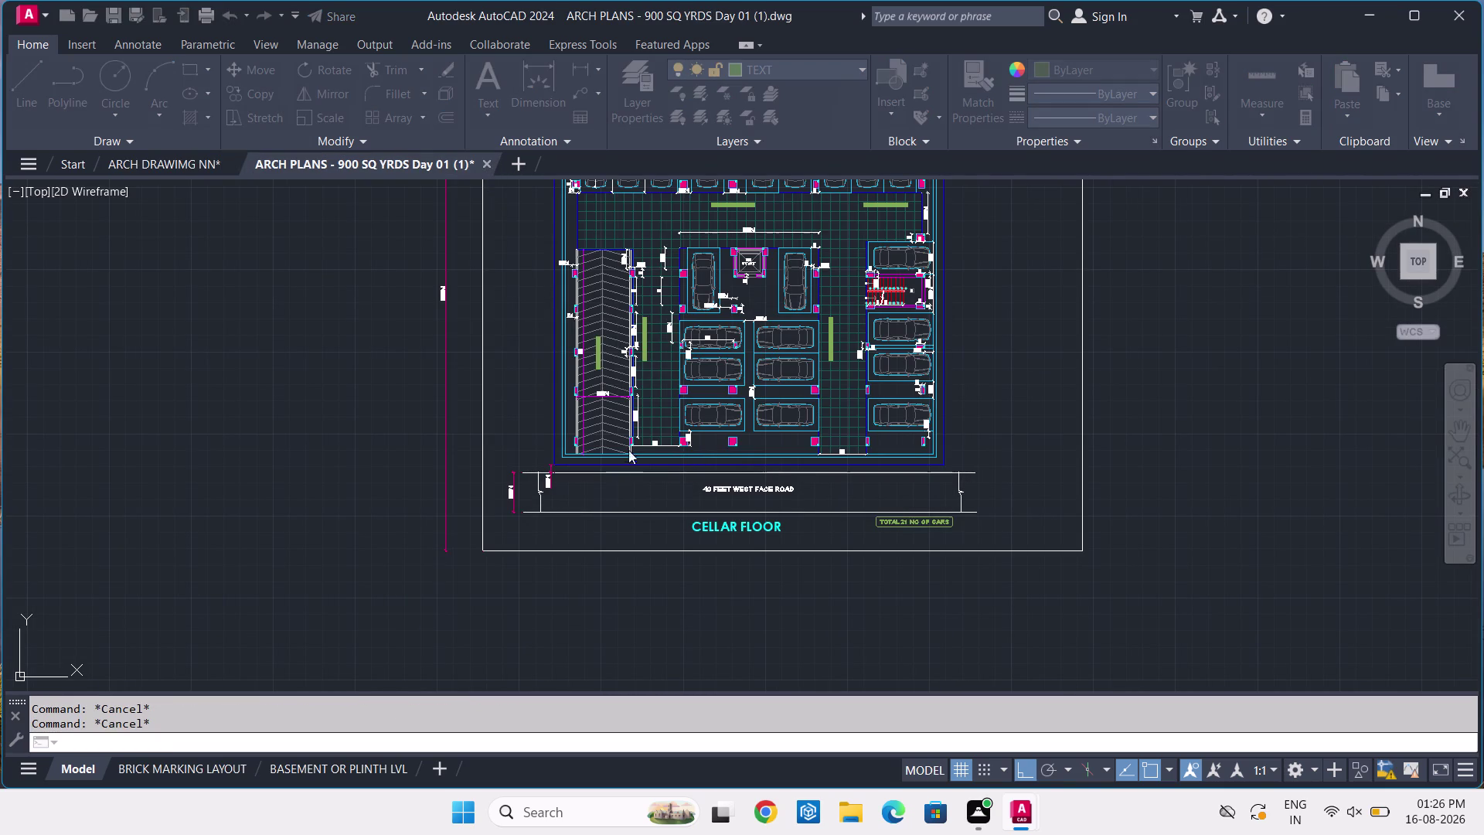
triple_click(212, 163)
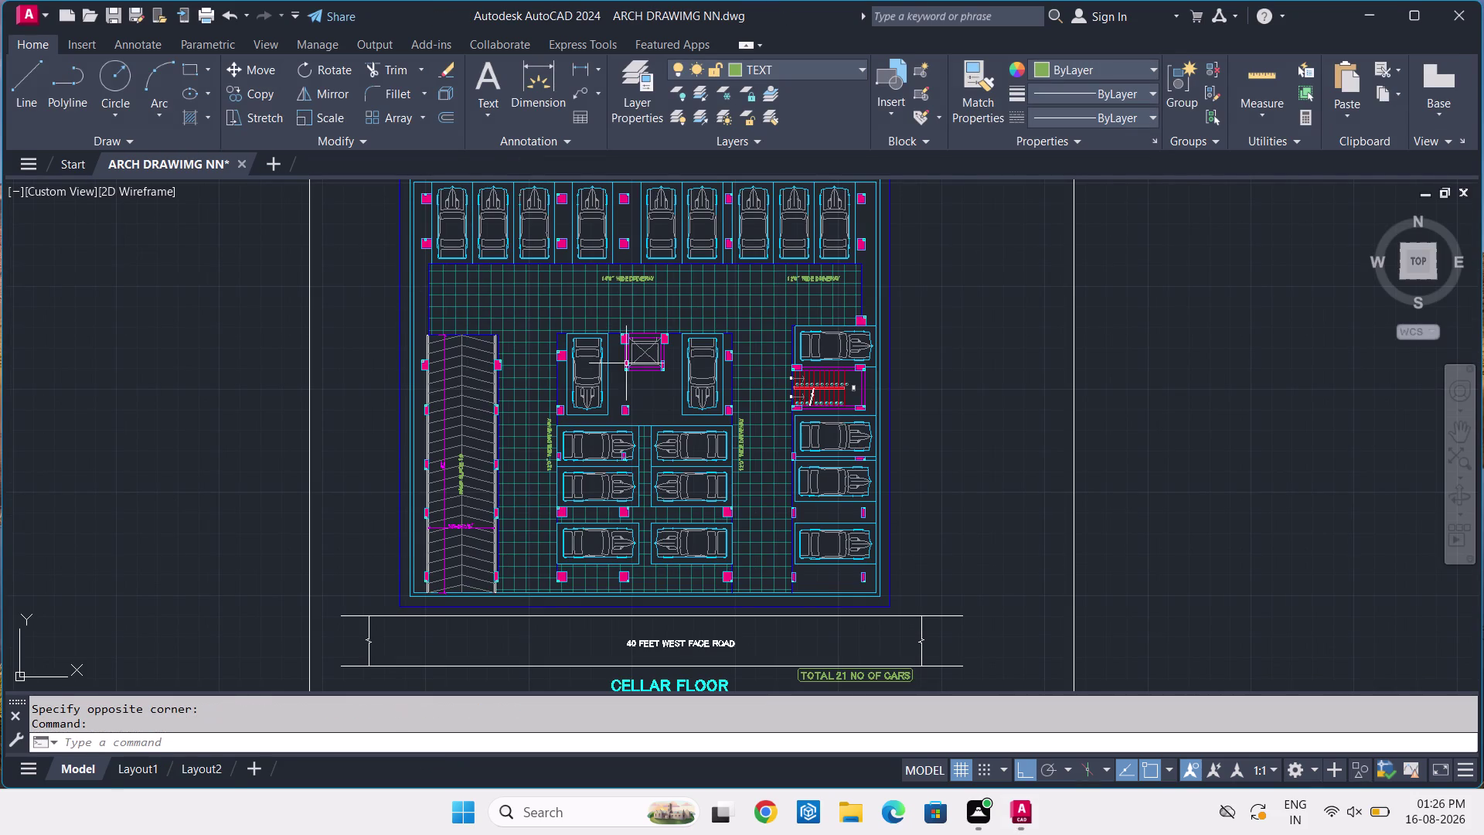
key(ctrl+s)
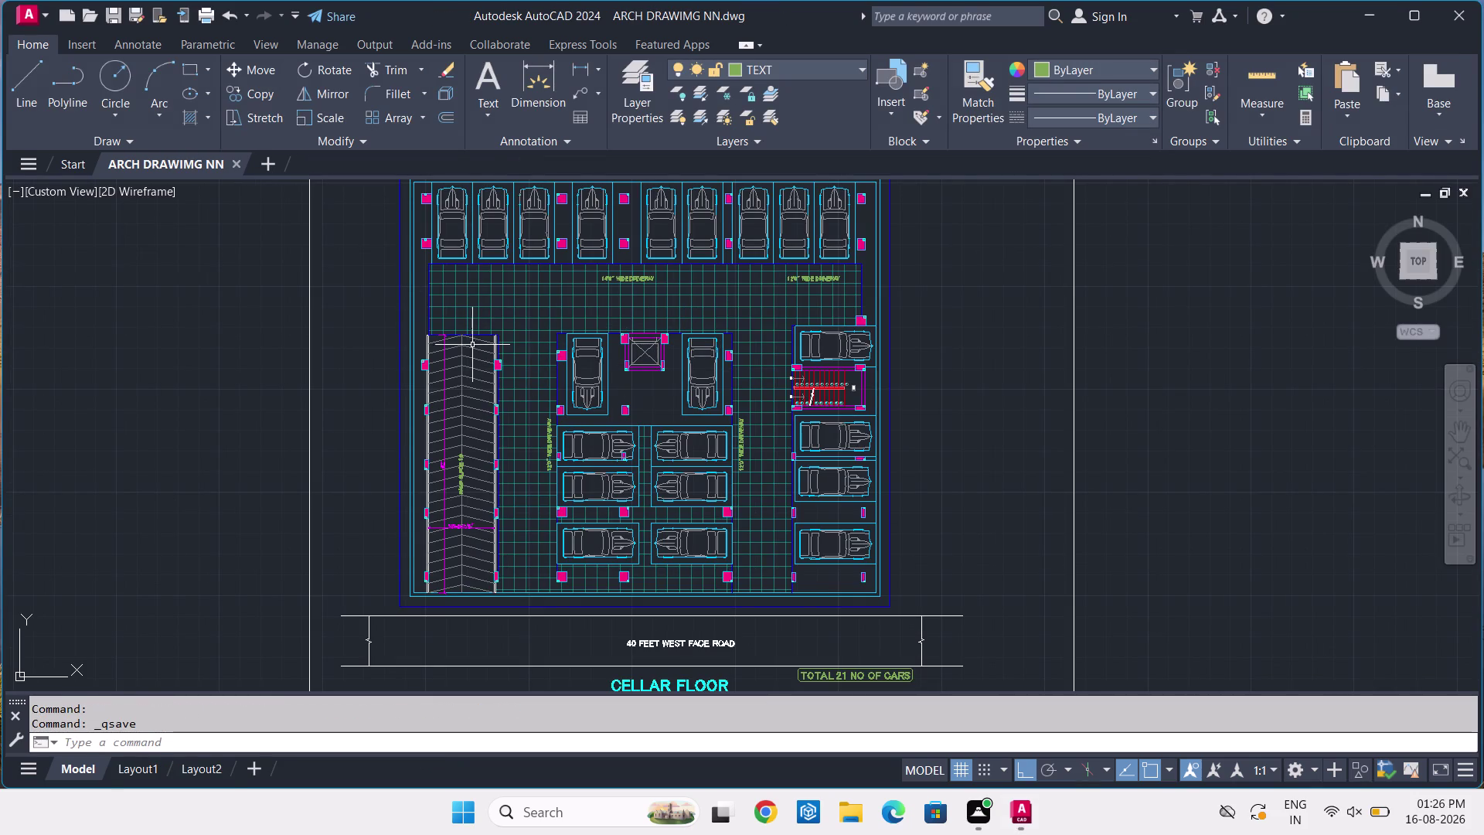
key(ctrl+s)
key(ctrl+s)
click(16, 26)
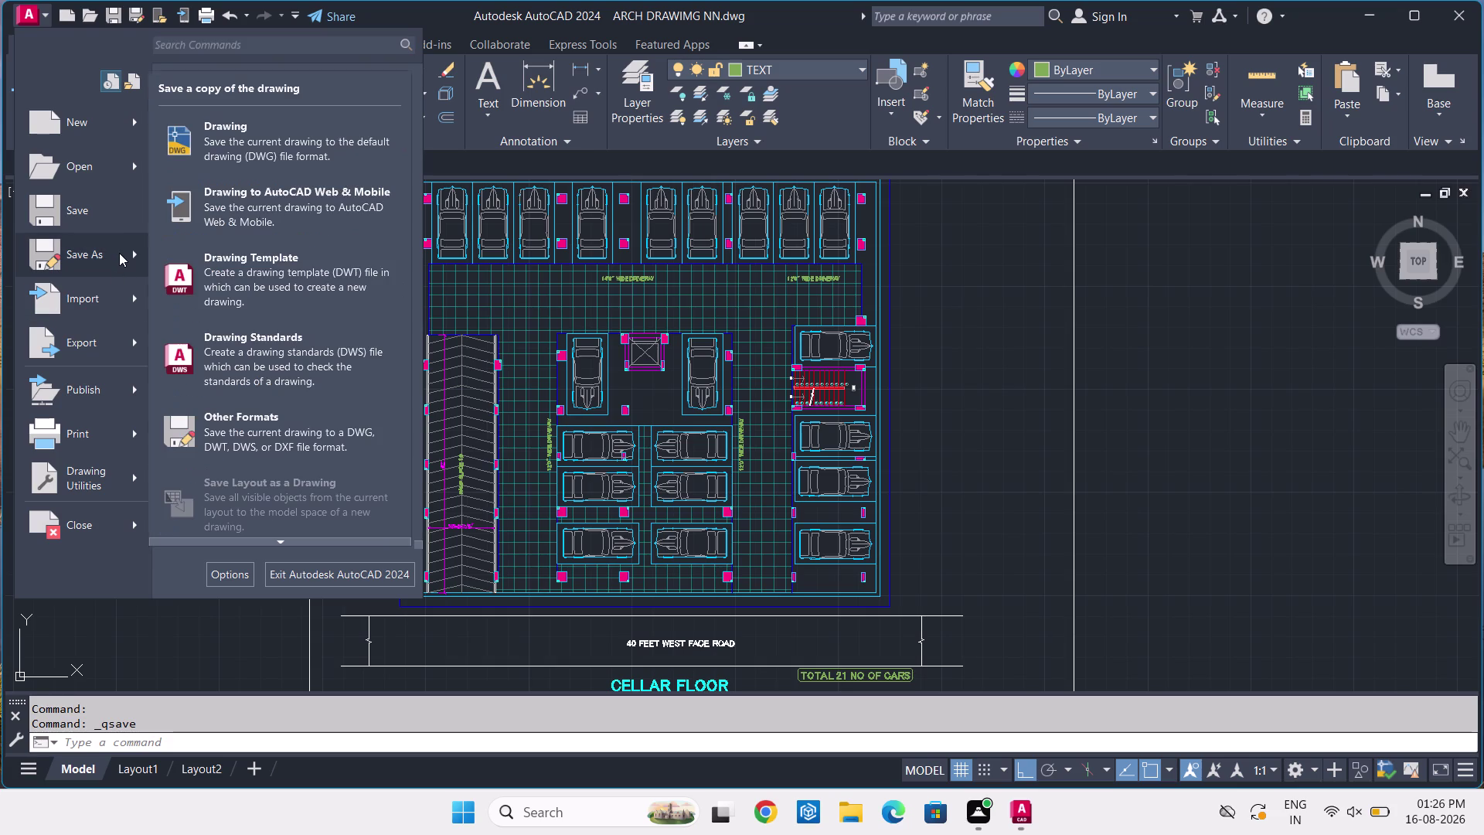
Export the parking plan as ARCH DRAWIMG NN.pdf using Export > PDF.
click(110, 346)
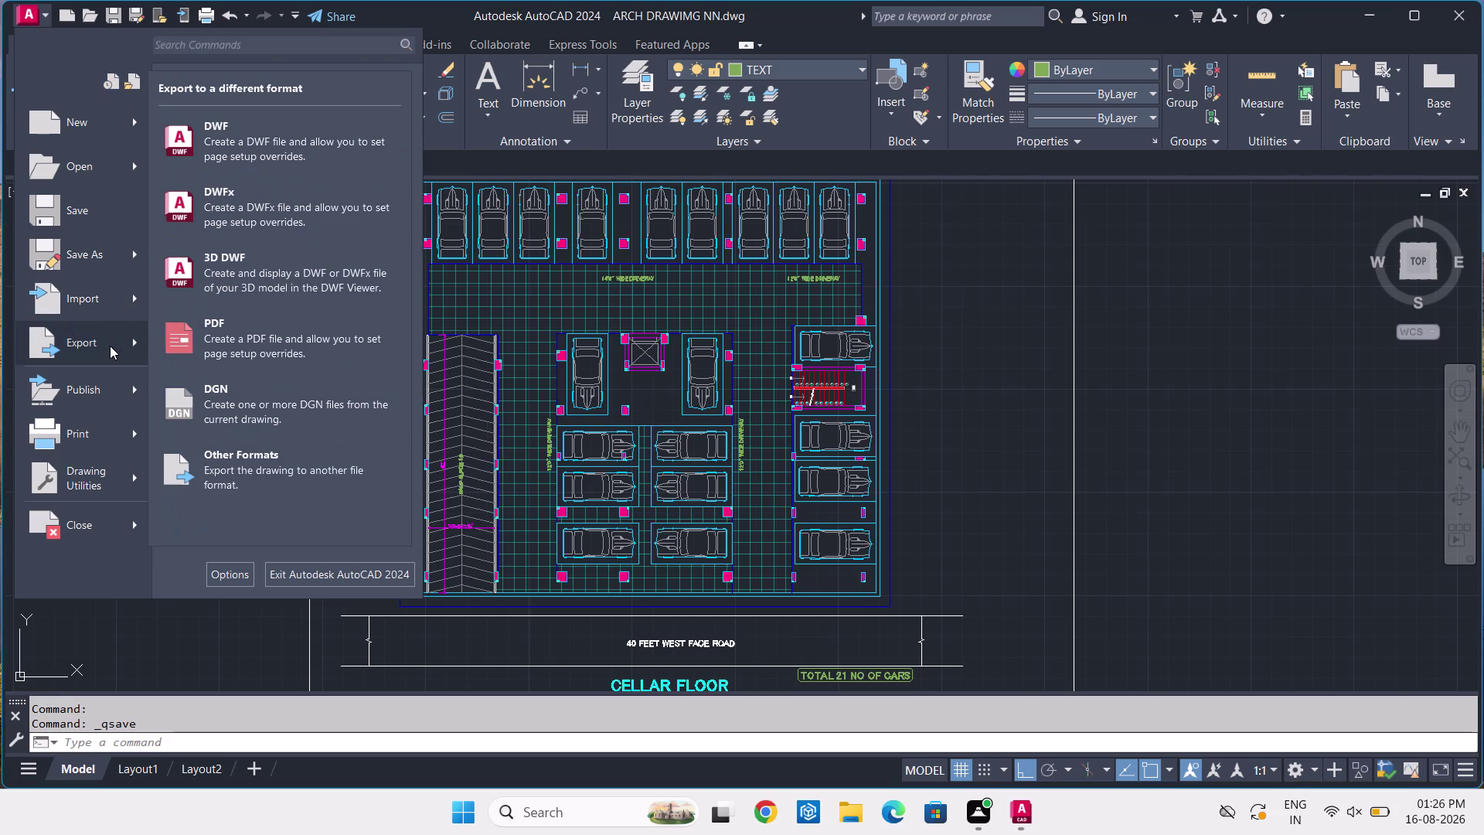
click(279, 360)
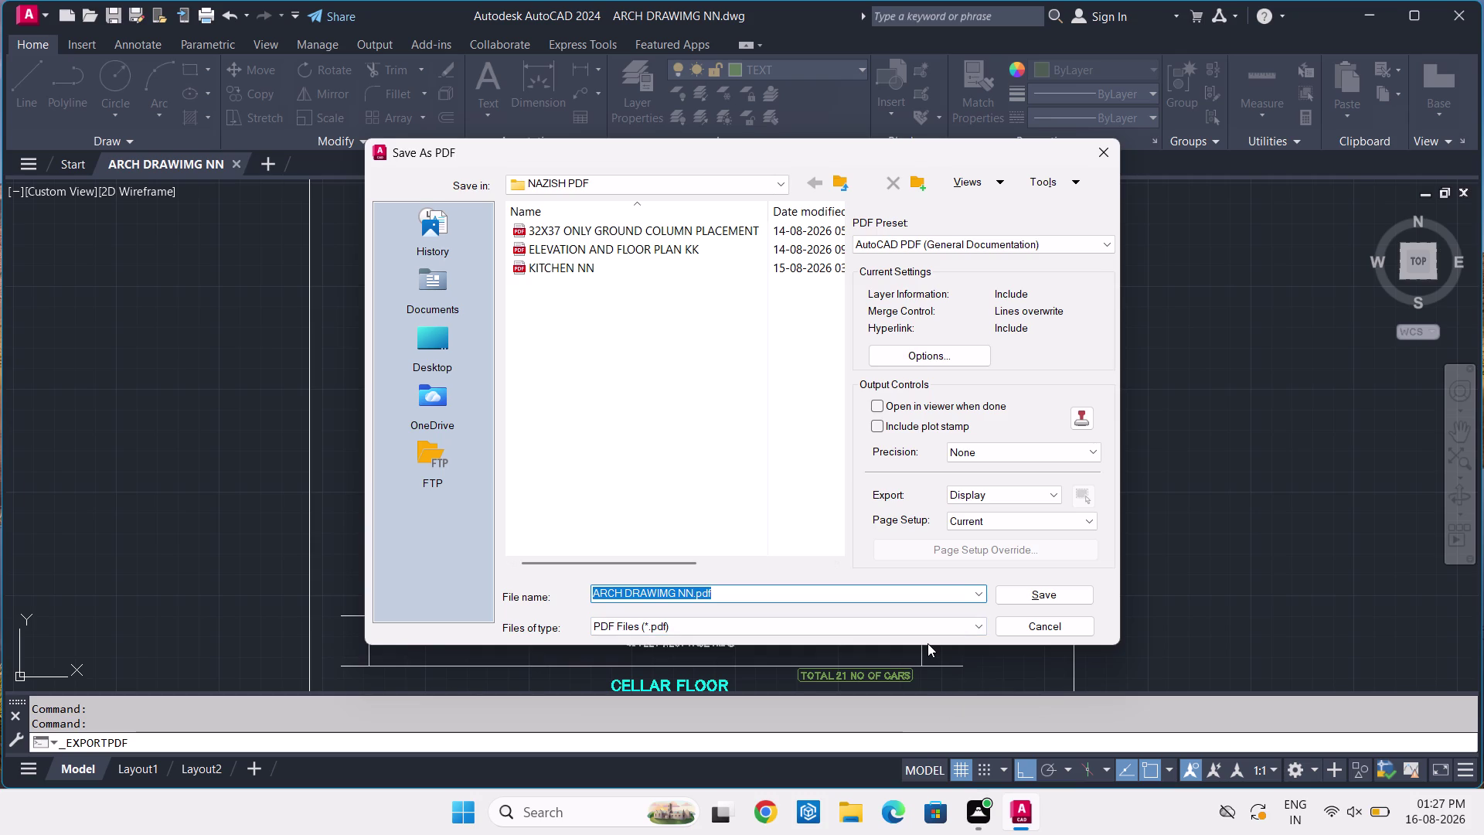
key(Return)
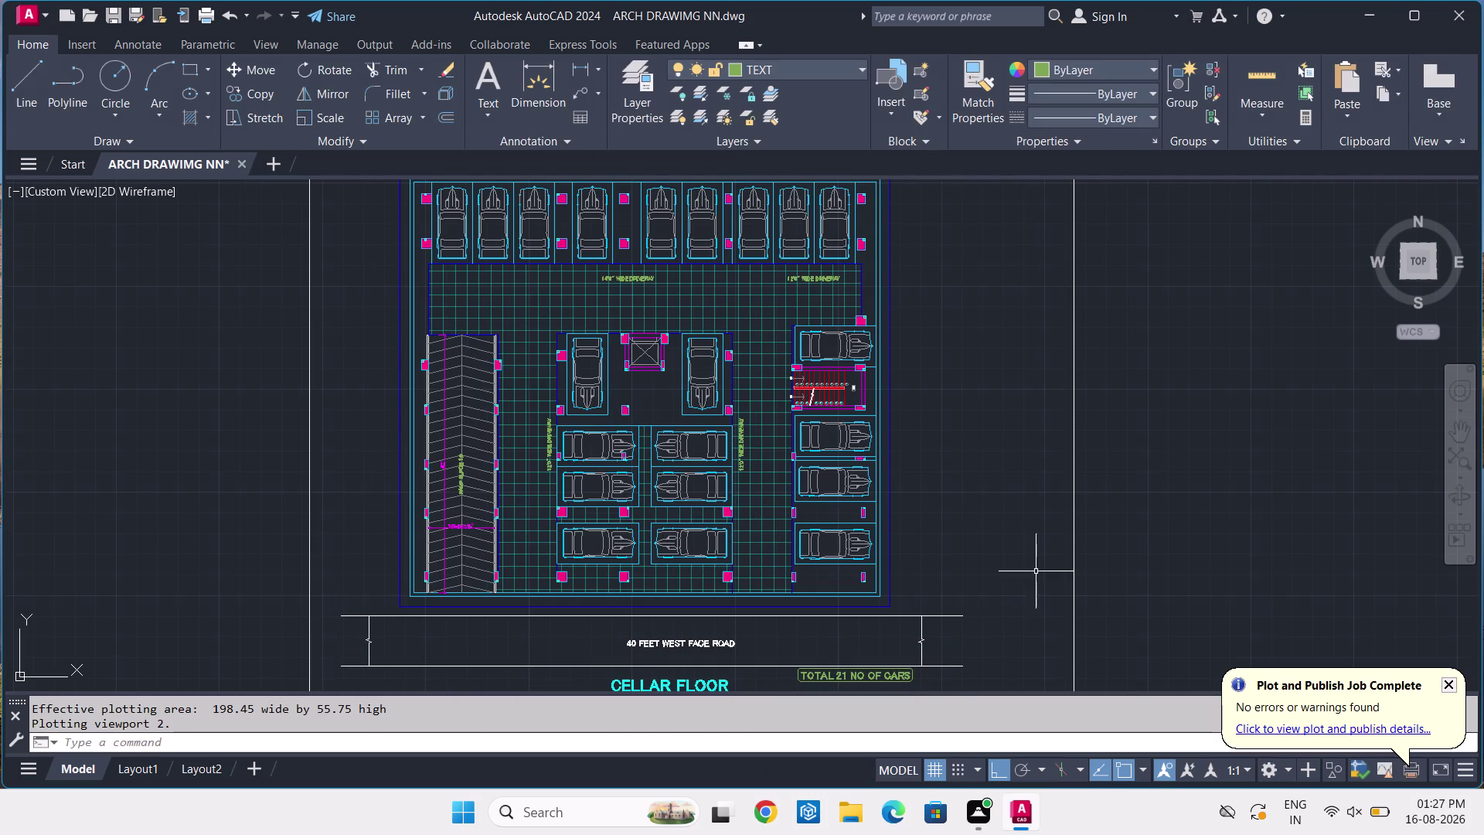